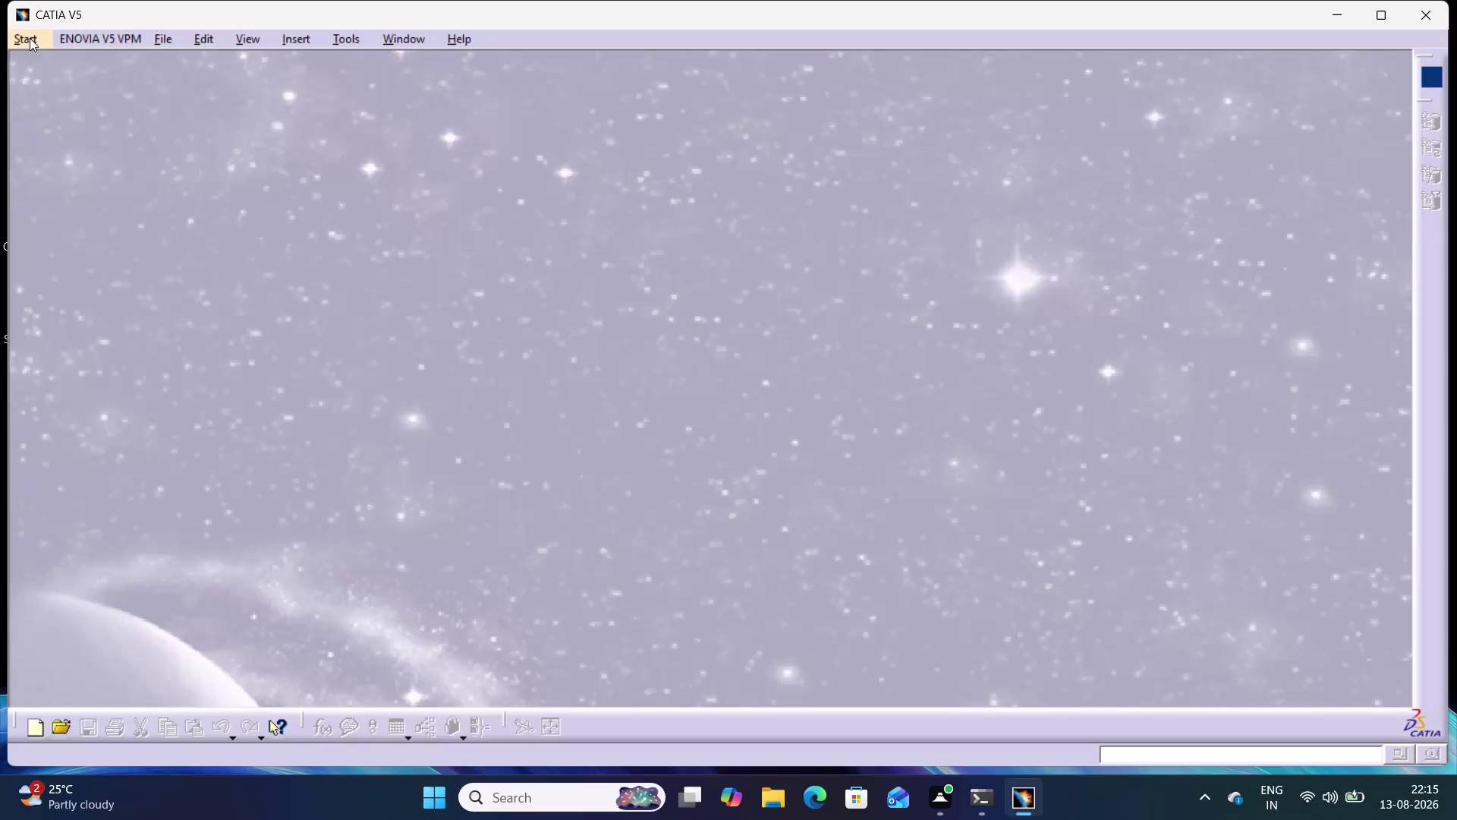
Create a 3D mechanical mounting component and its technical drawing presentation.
Create a new Part1 document in the Part Design workbench from the Start menu.
click(29, 38)
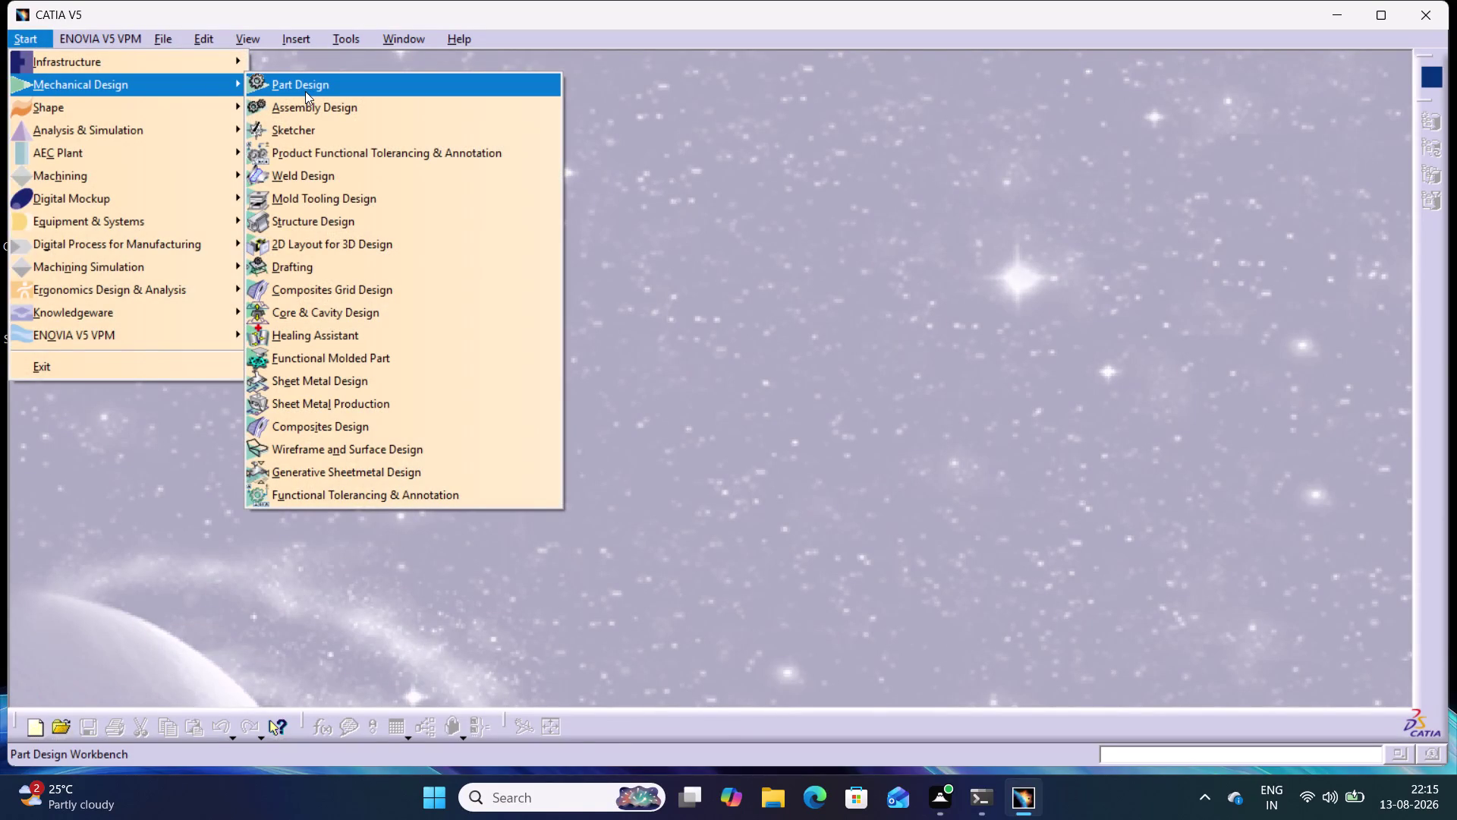
click(305, 91)
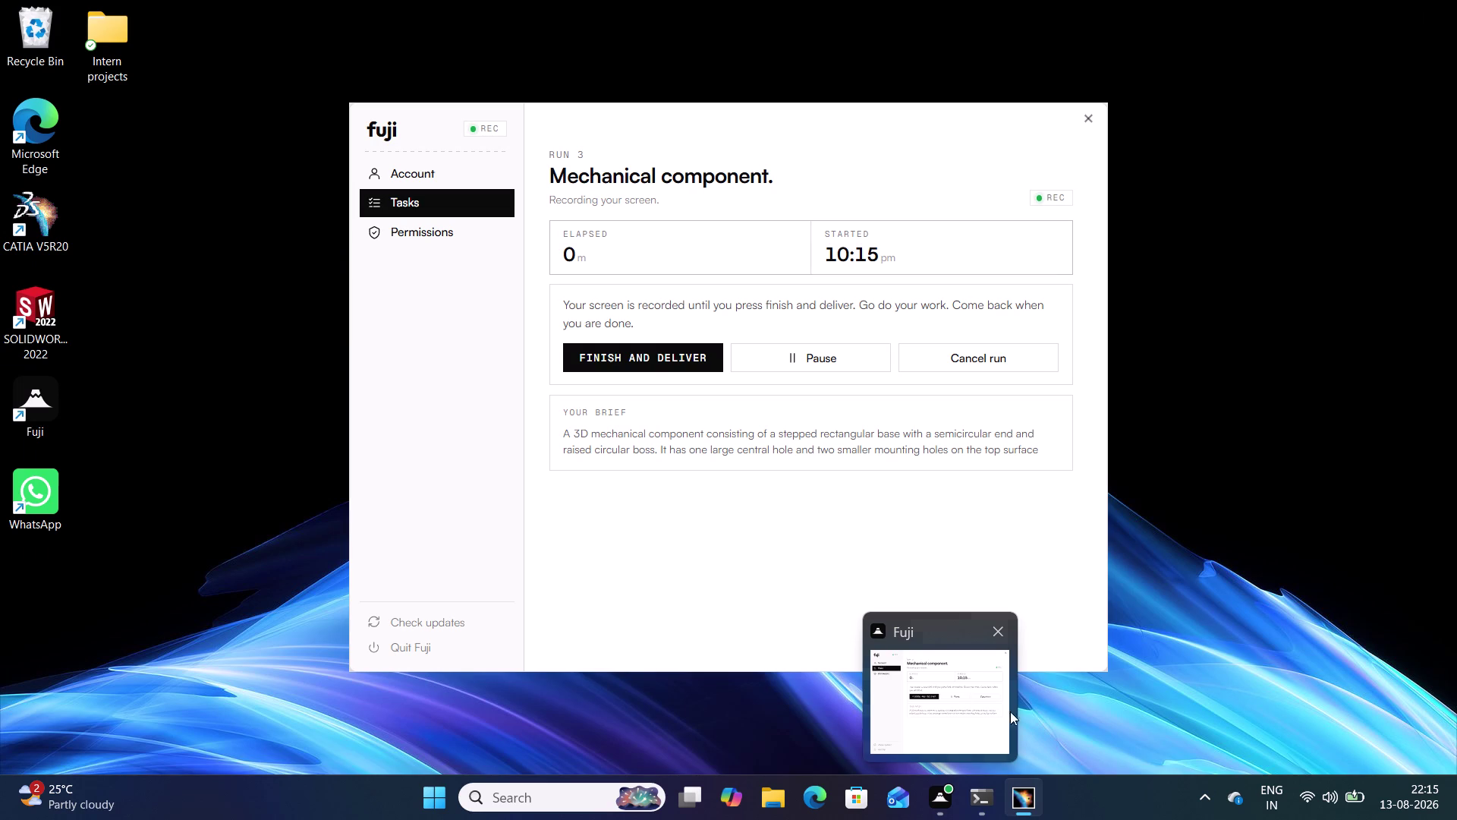
click(1300, 683)
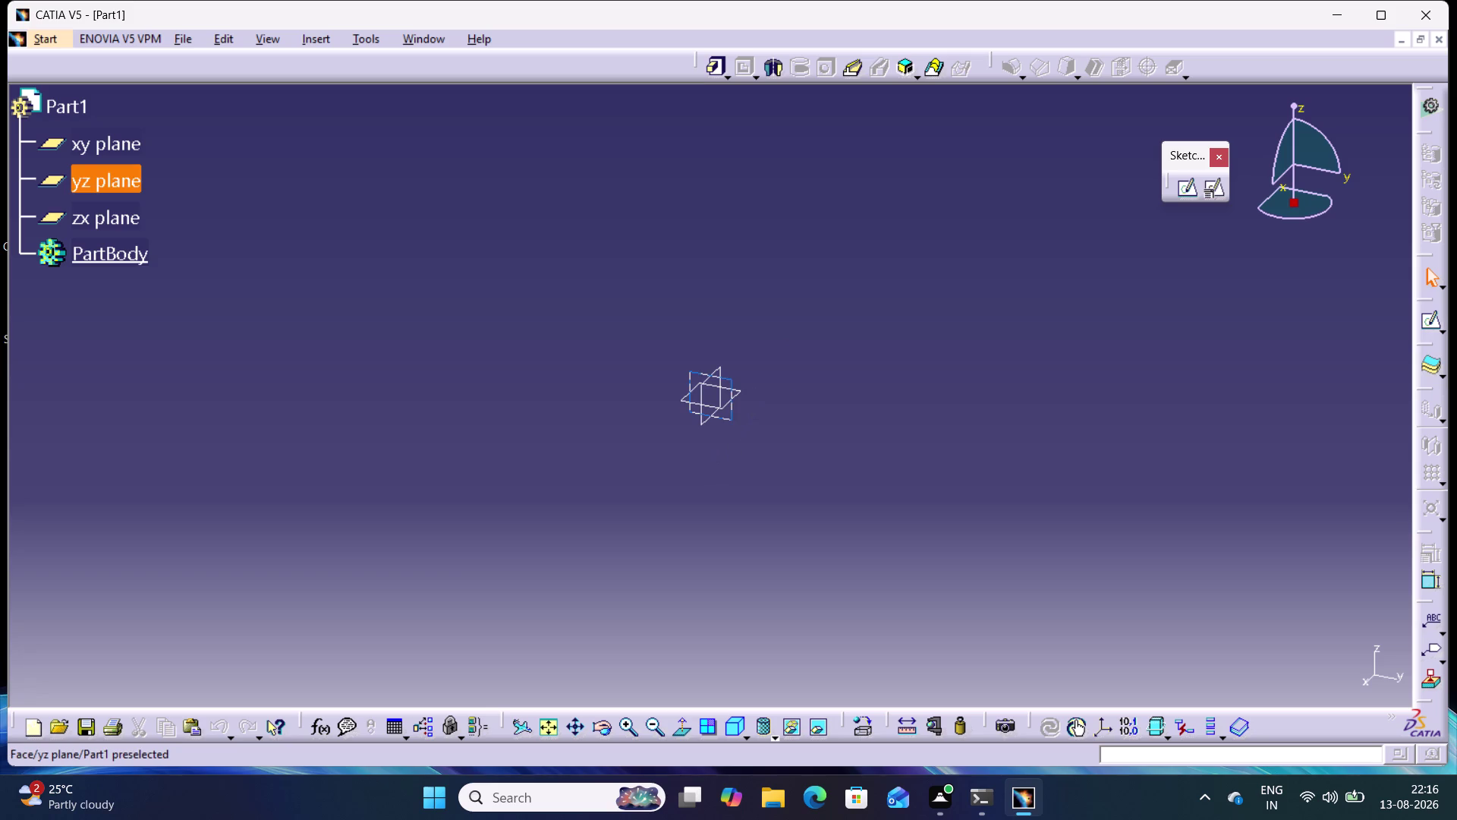
Open a positioned sketch on the xy plane with Swap ticked.
click(741, 393)
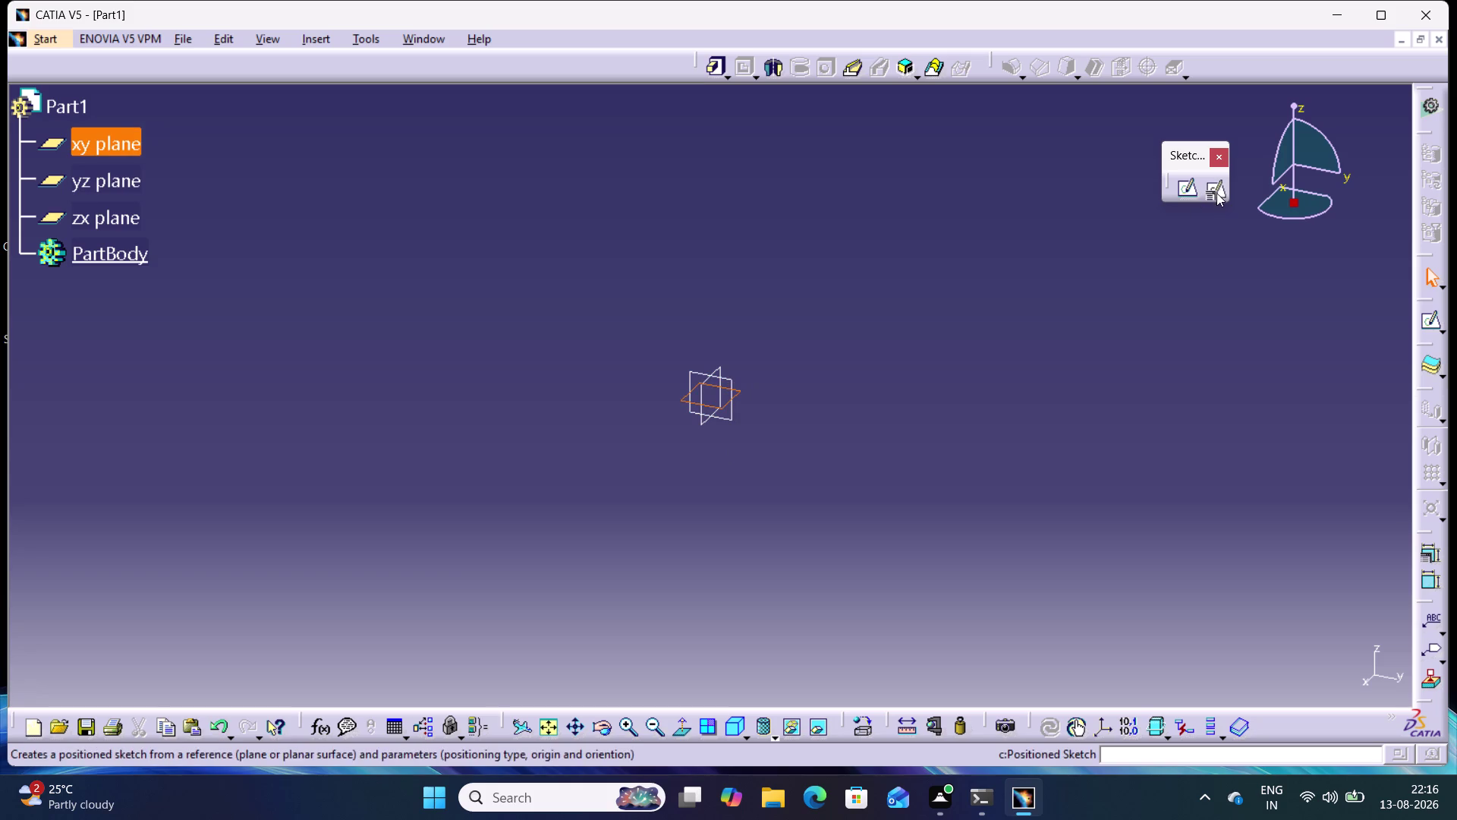
click(1217, 191)
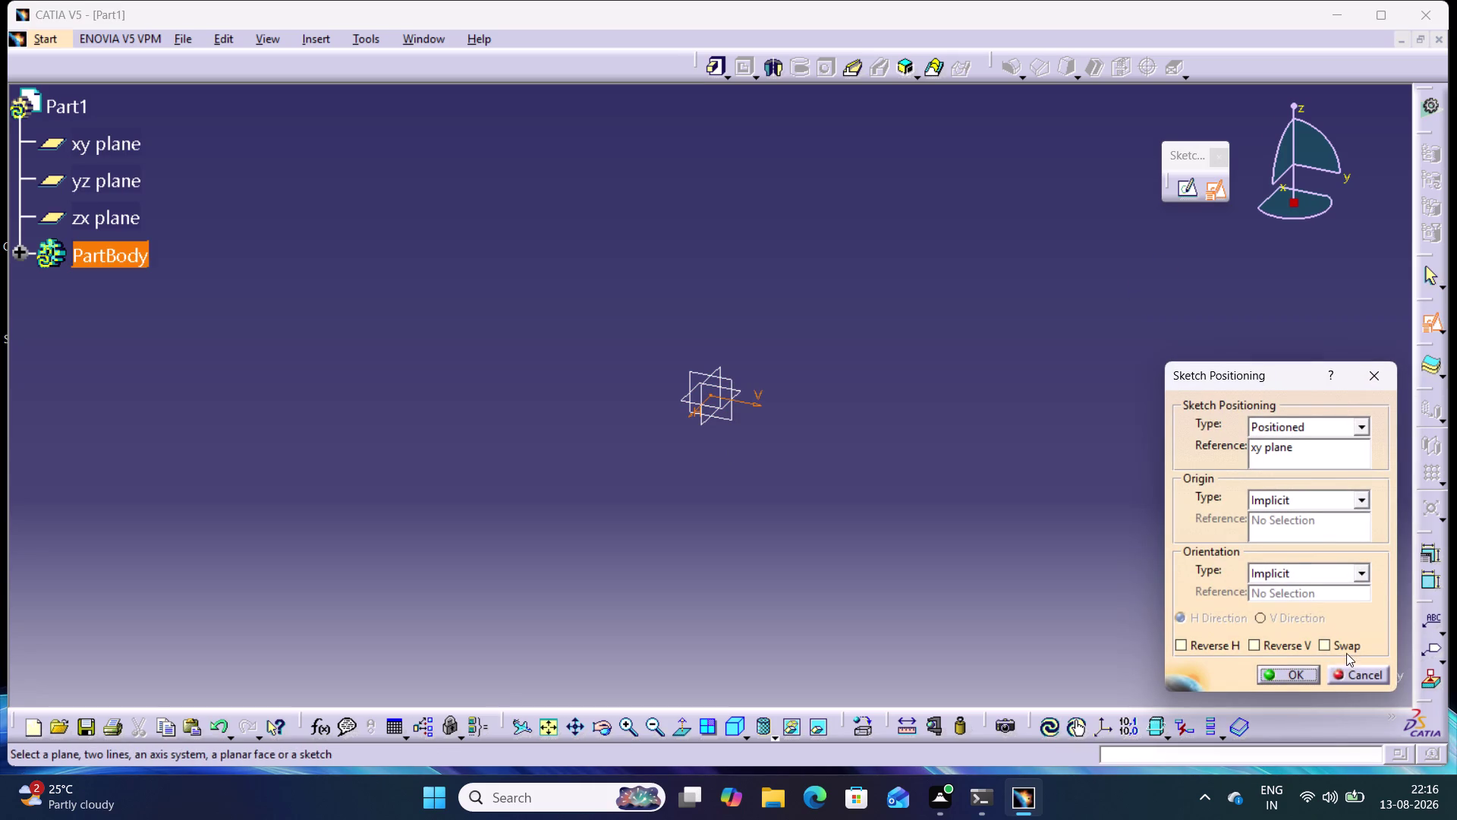
click(1342, 647)
click(1260, 641)
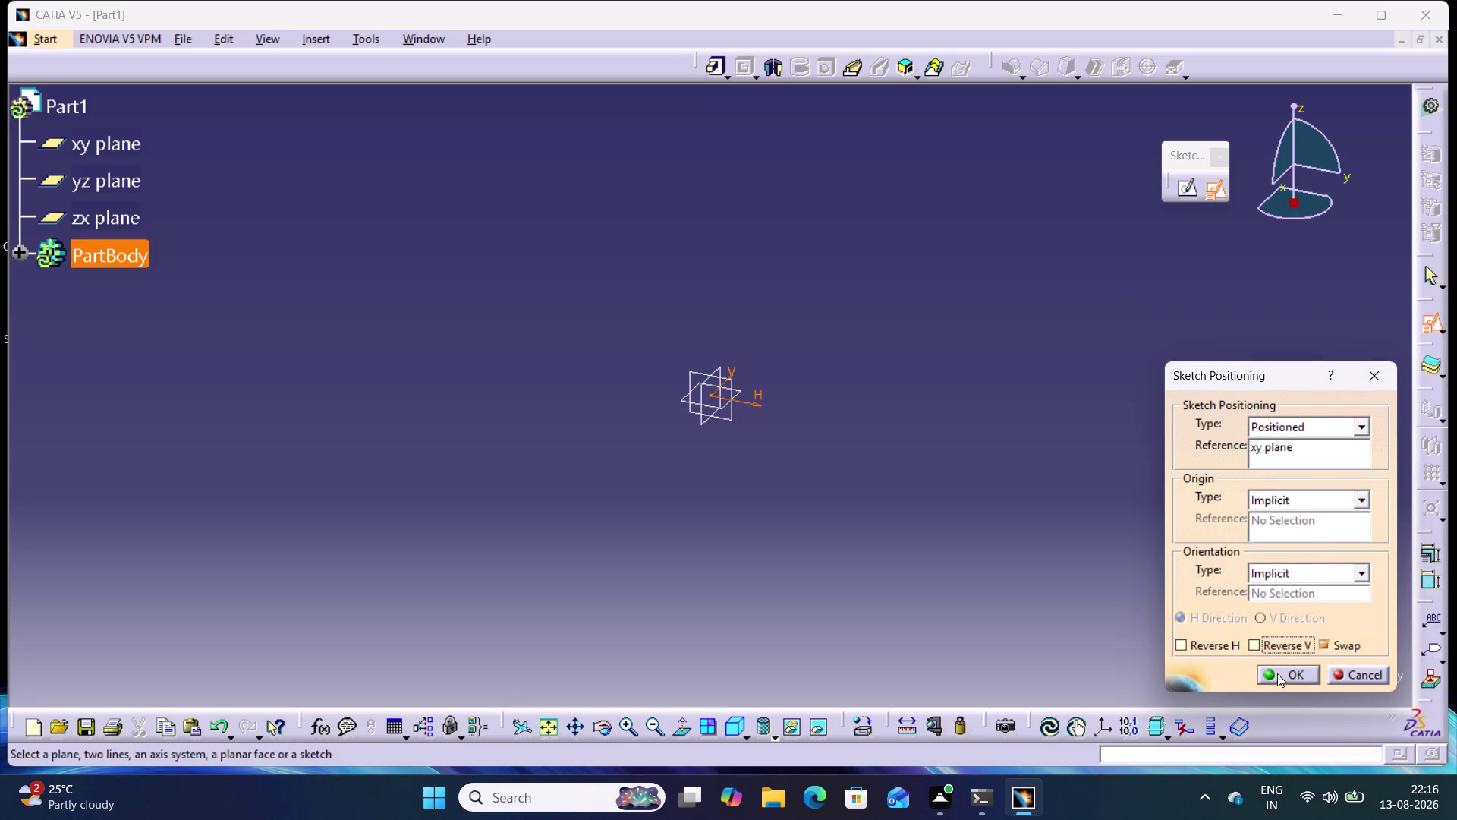
click(1278, 674)
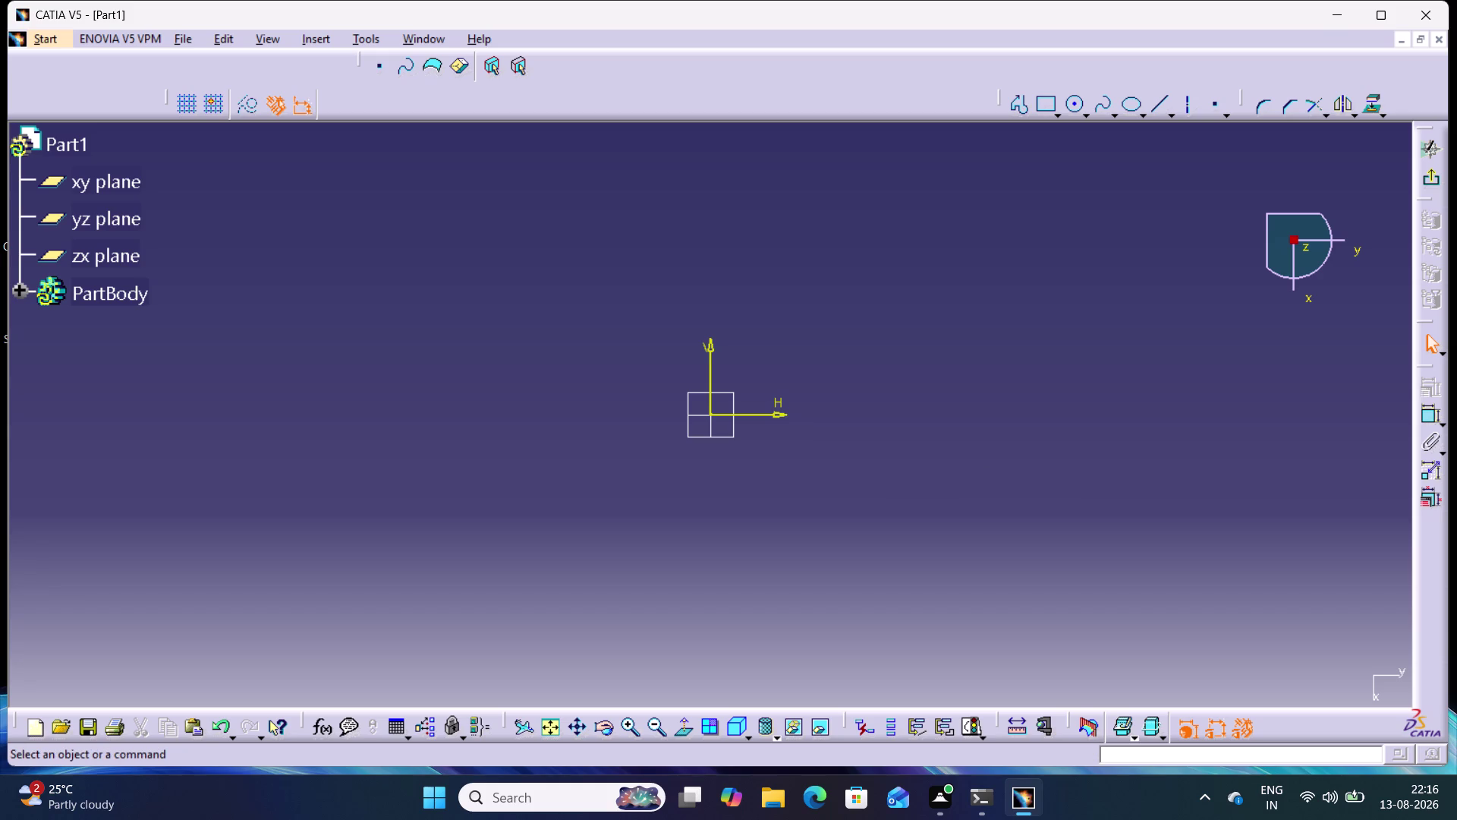
Draw a centered rectangle about 126 by 53 mm around the sketch origin.
click(1047, 102)
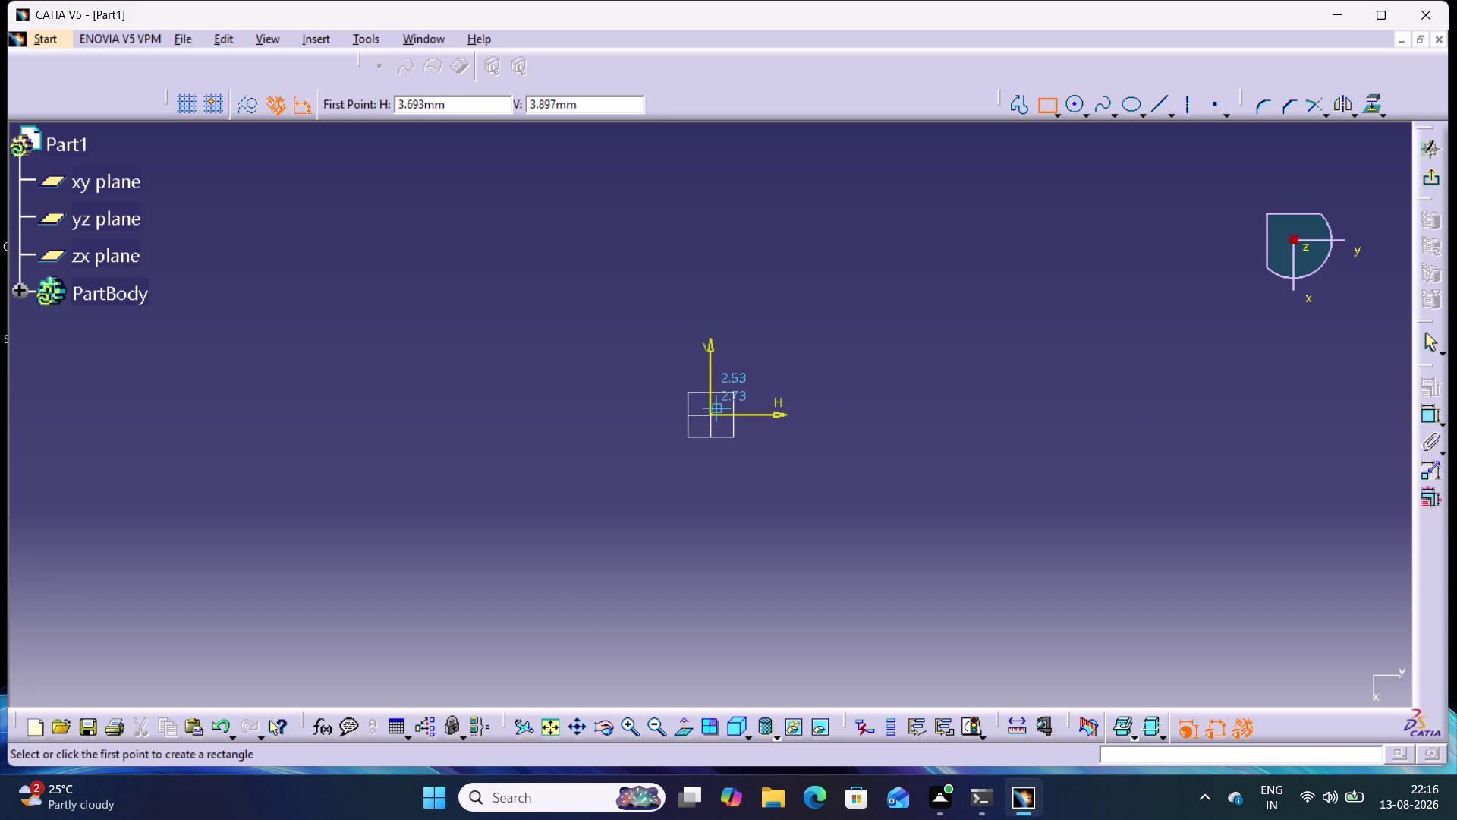
click(1059, 108)
click(1073, 319)
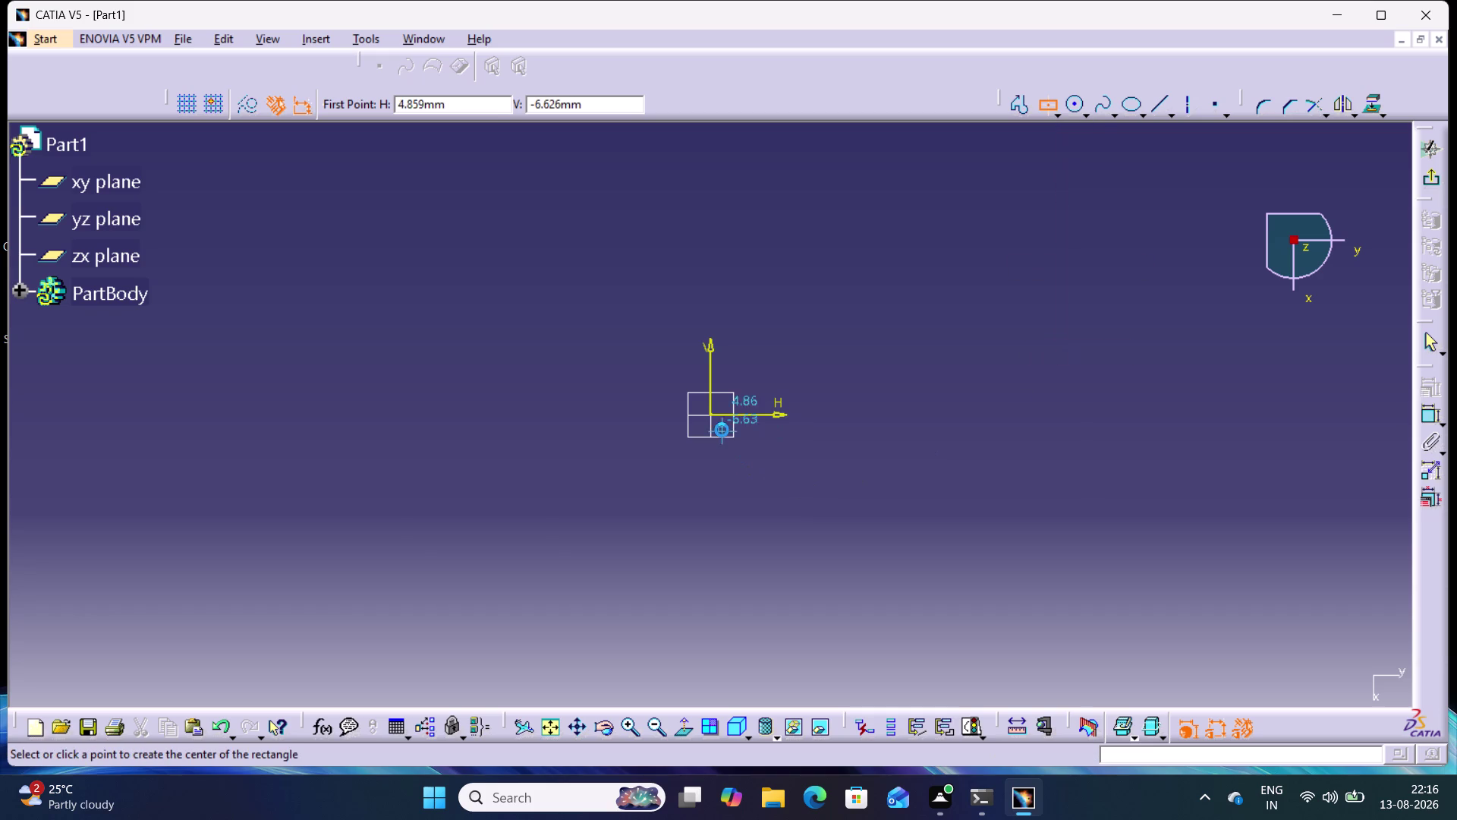
click(712, 413)
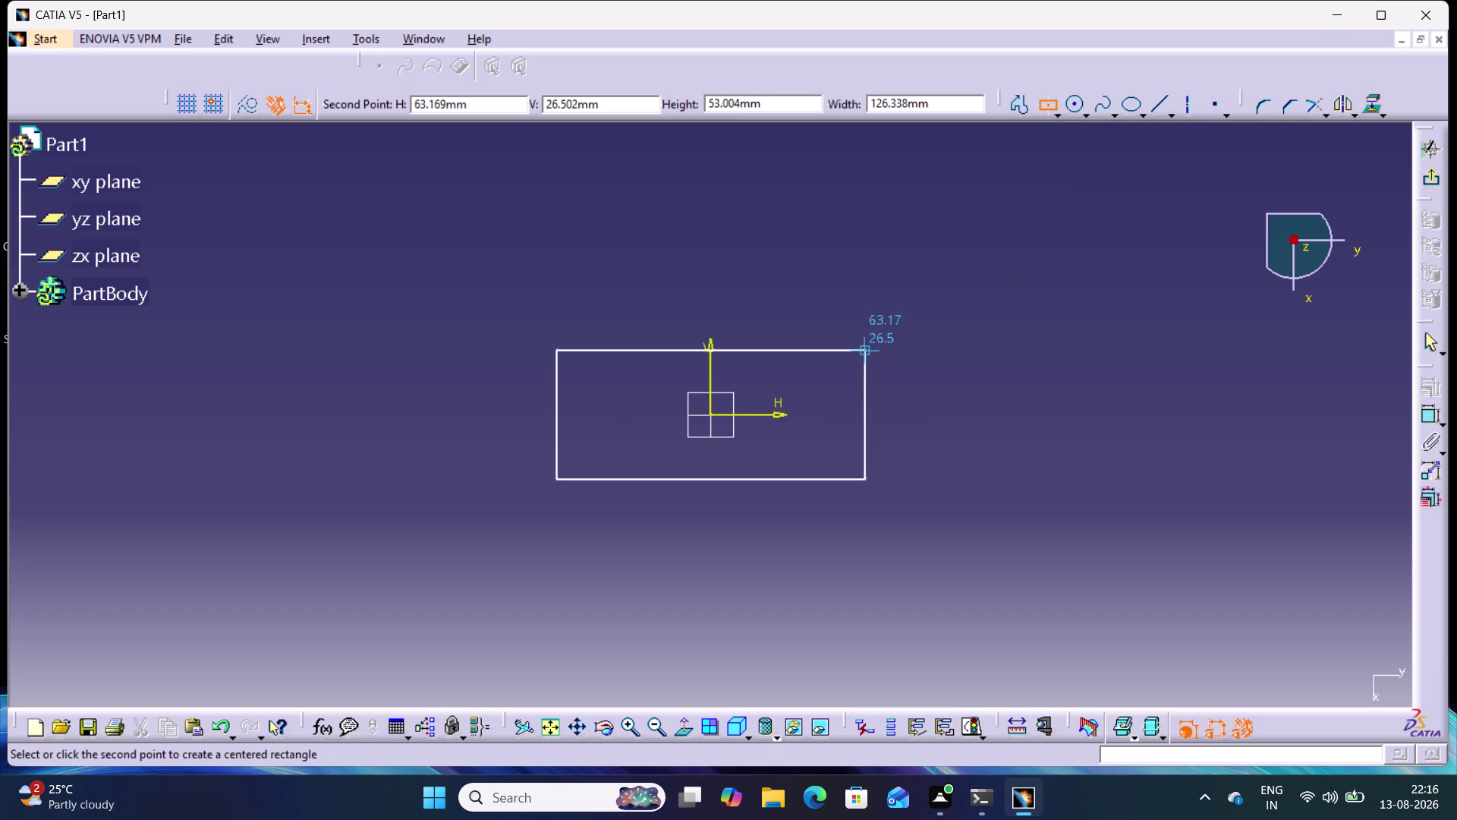
click(865, 343)
Turn the rectangle's left edge into a construction line.
click(1262, 364)
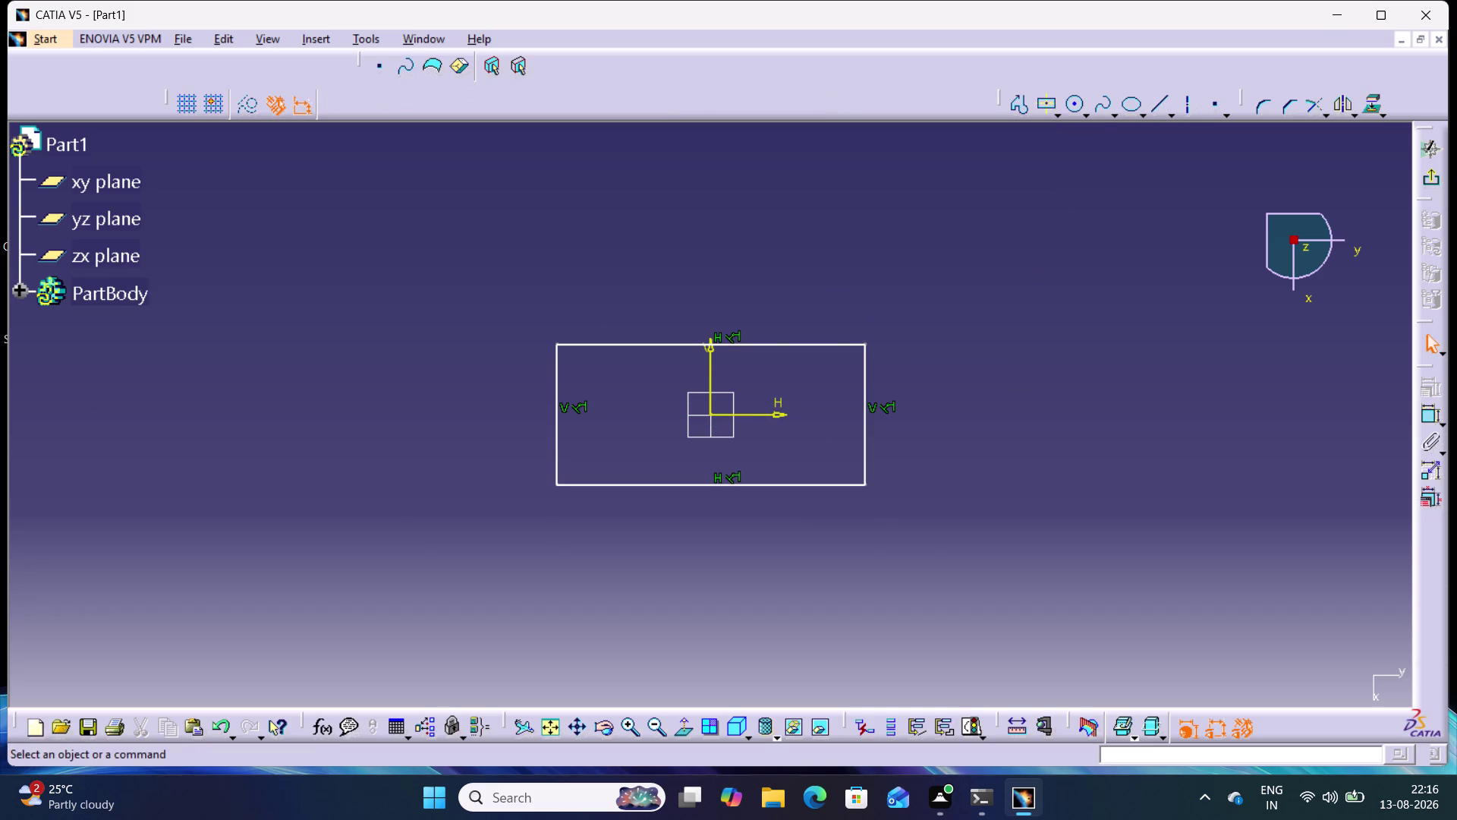
click(558, 372)
click(253, 108)
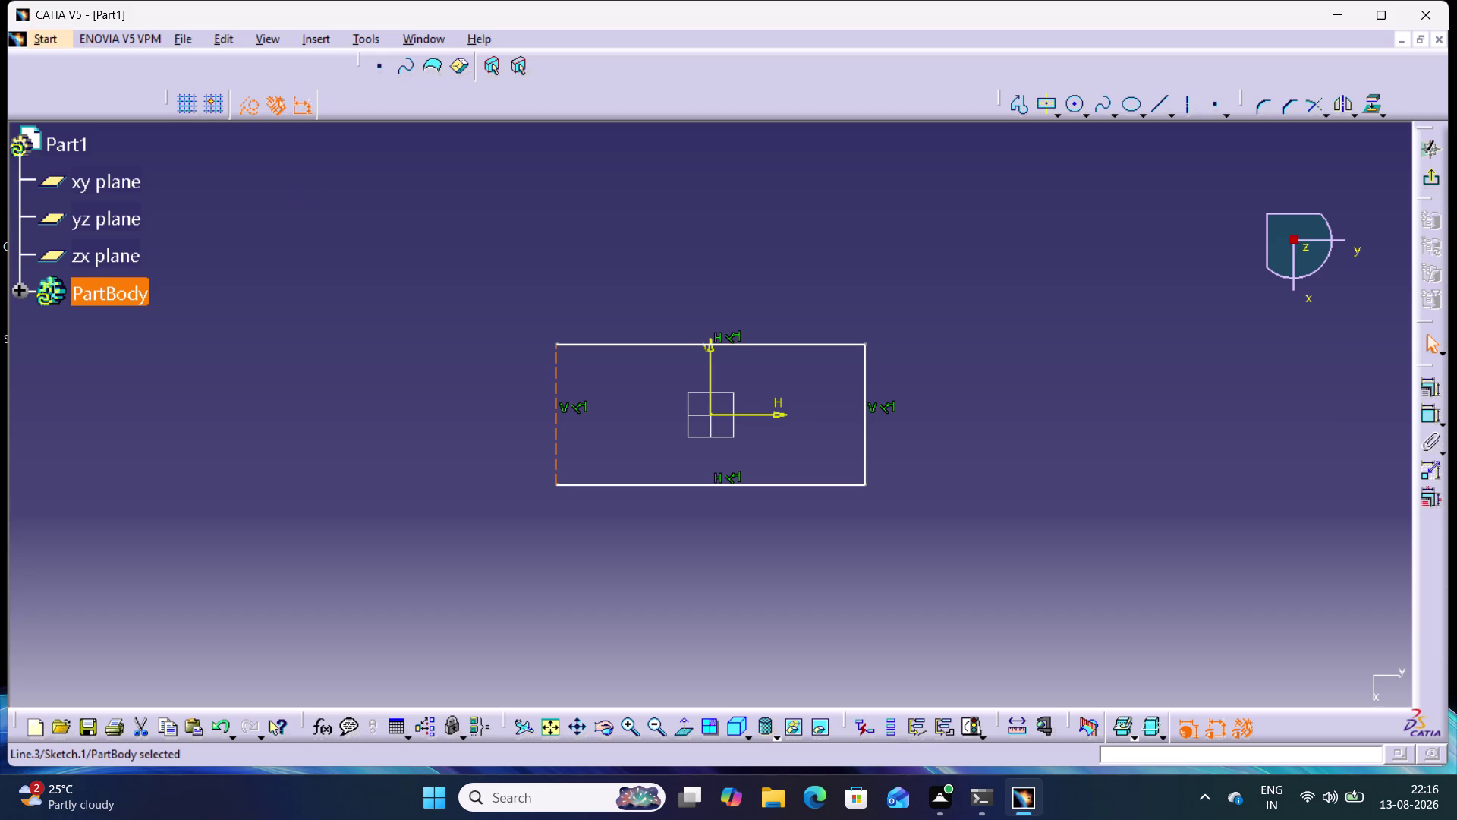
click(299, 196)
click(257, 107)
click(764, 285)
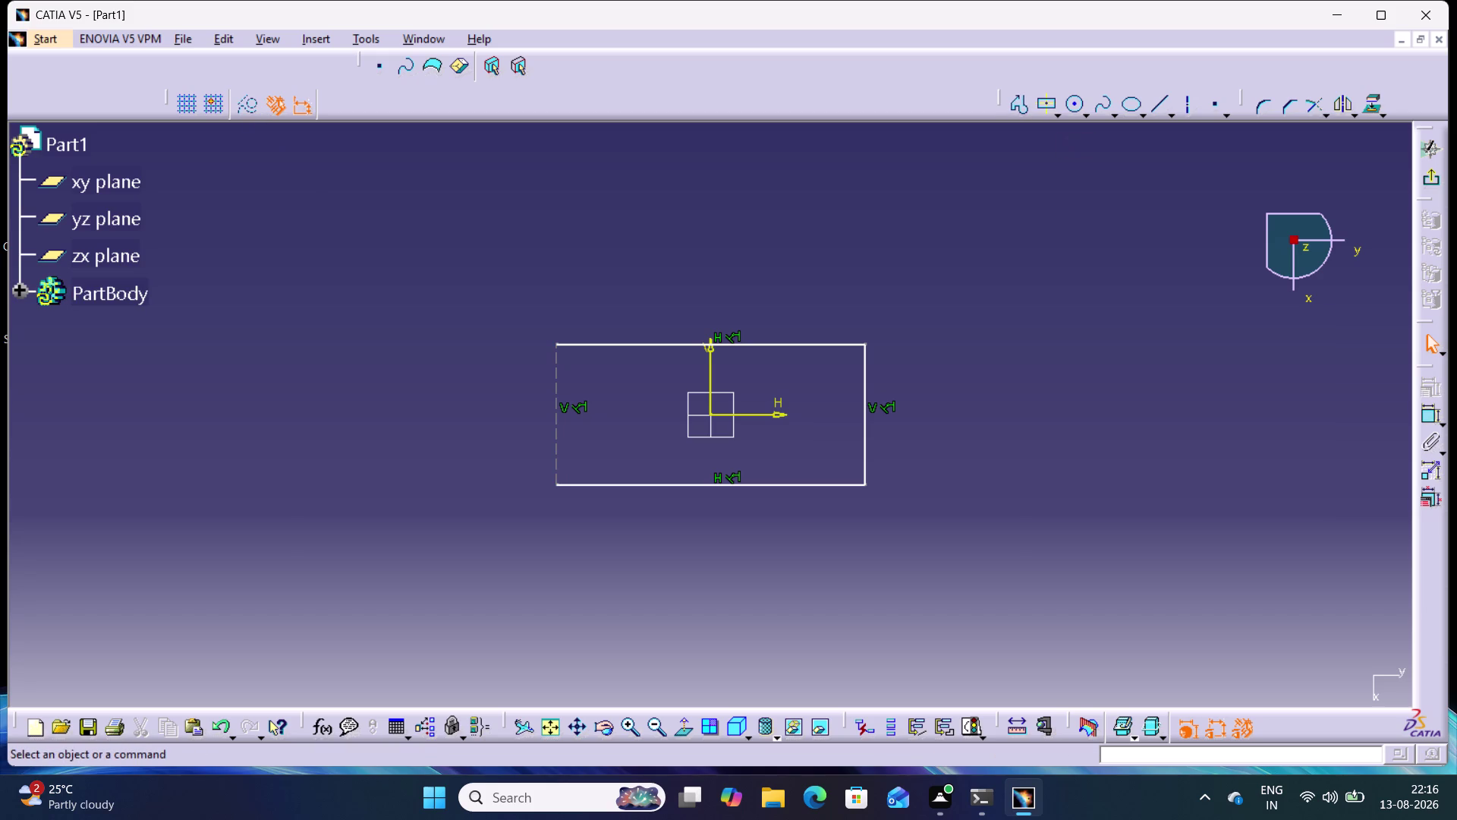
click(1089, 111)
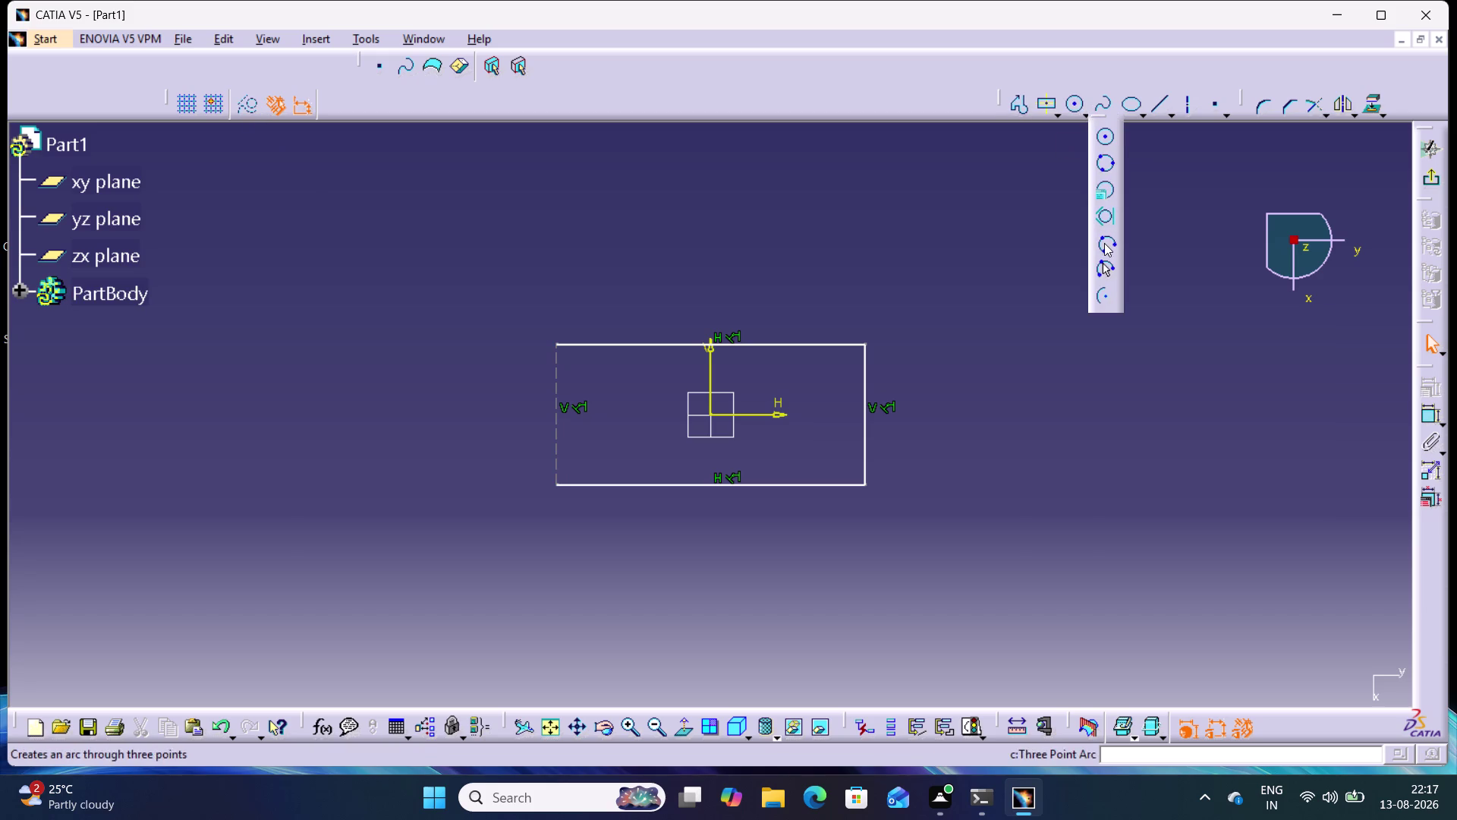
Draw a three-point arc from the bottom-left corner, through a left point, to the top-left corner.
double_click(1104, 243)
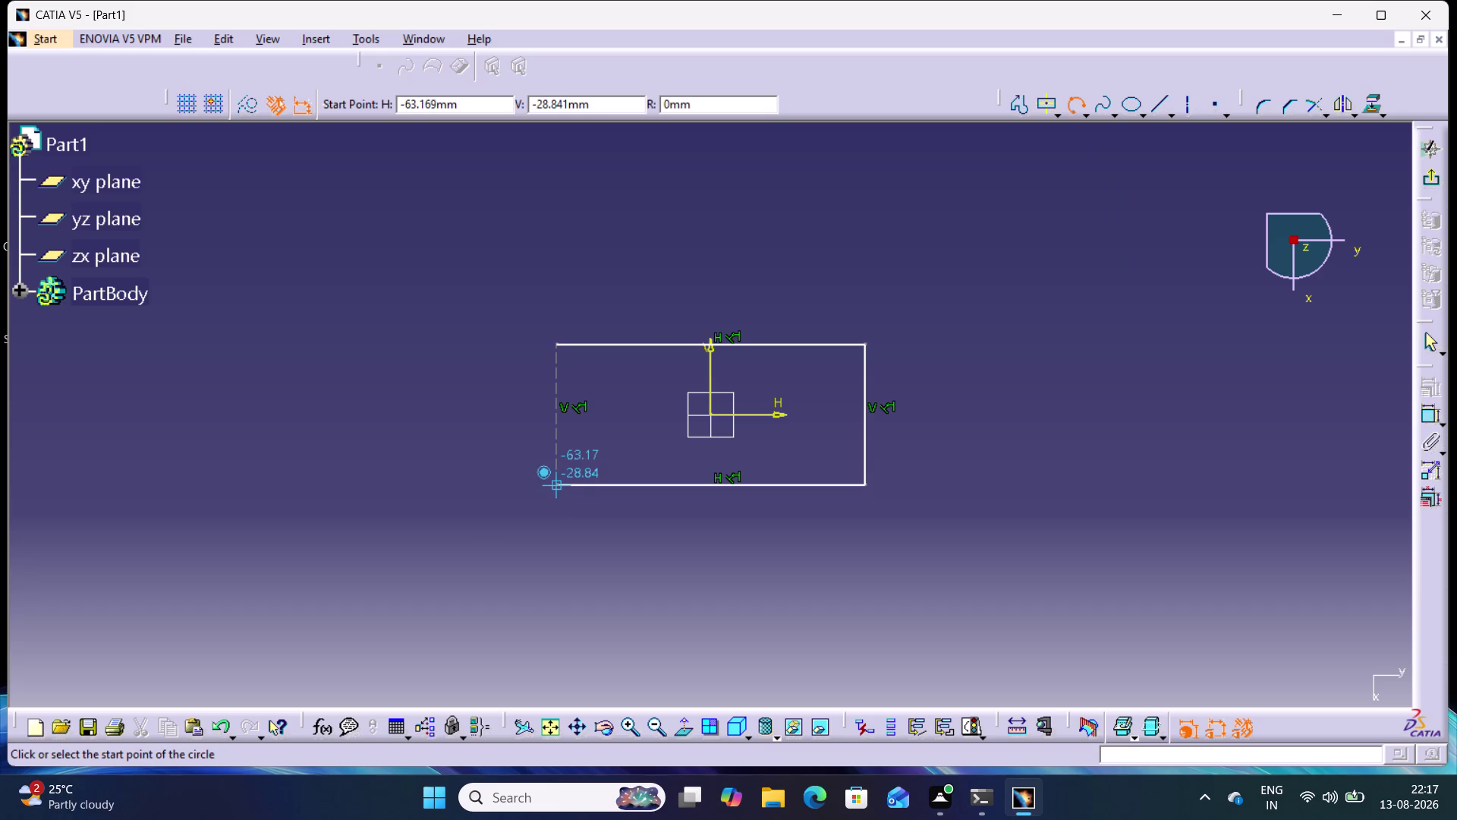
click(558, 484)
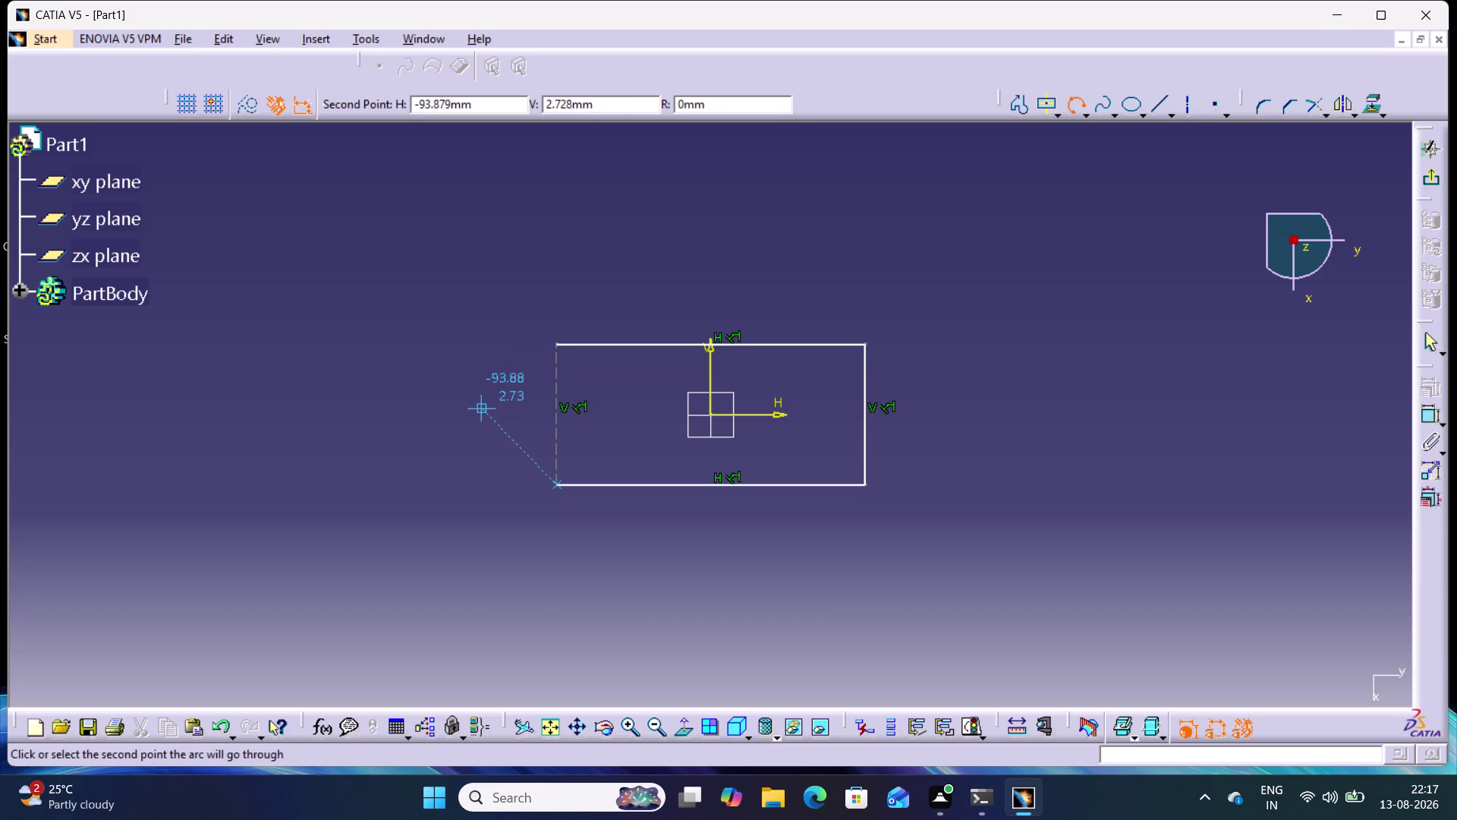
click(481, 413)
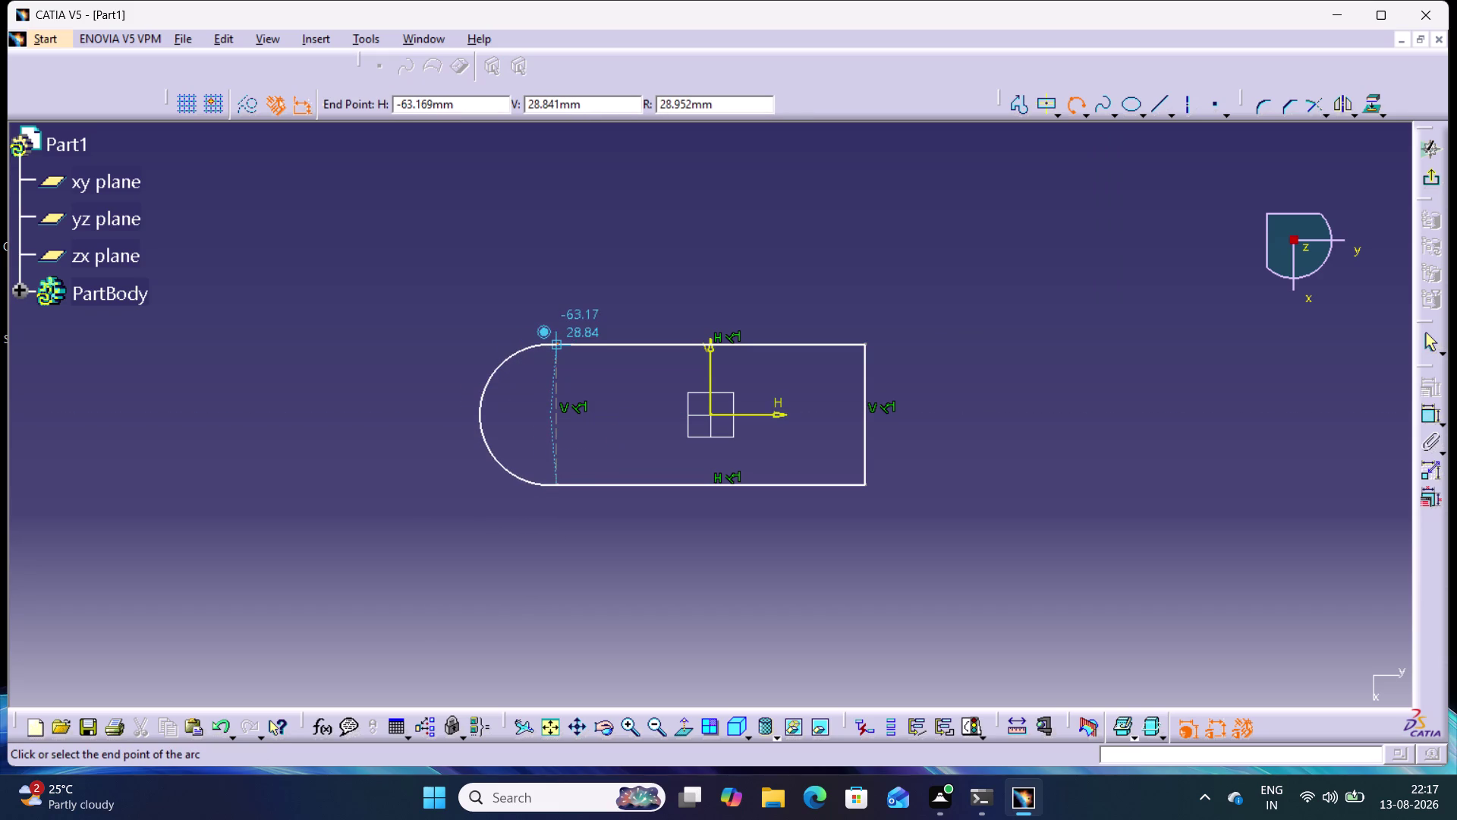
click(558, 346)
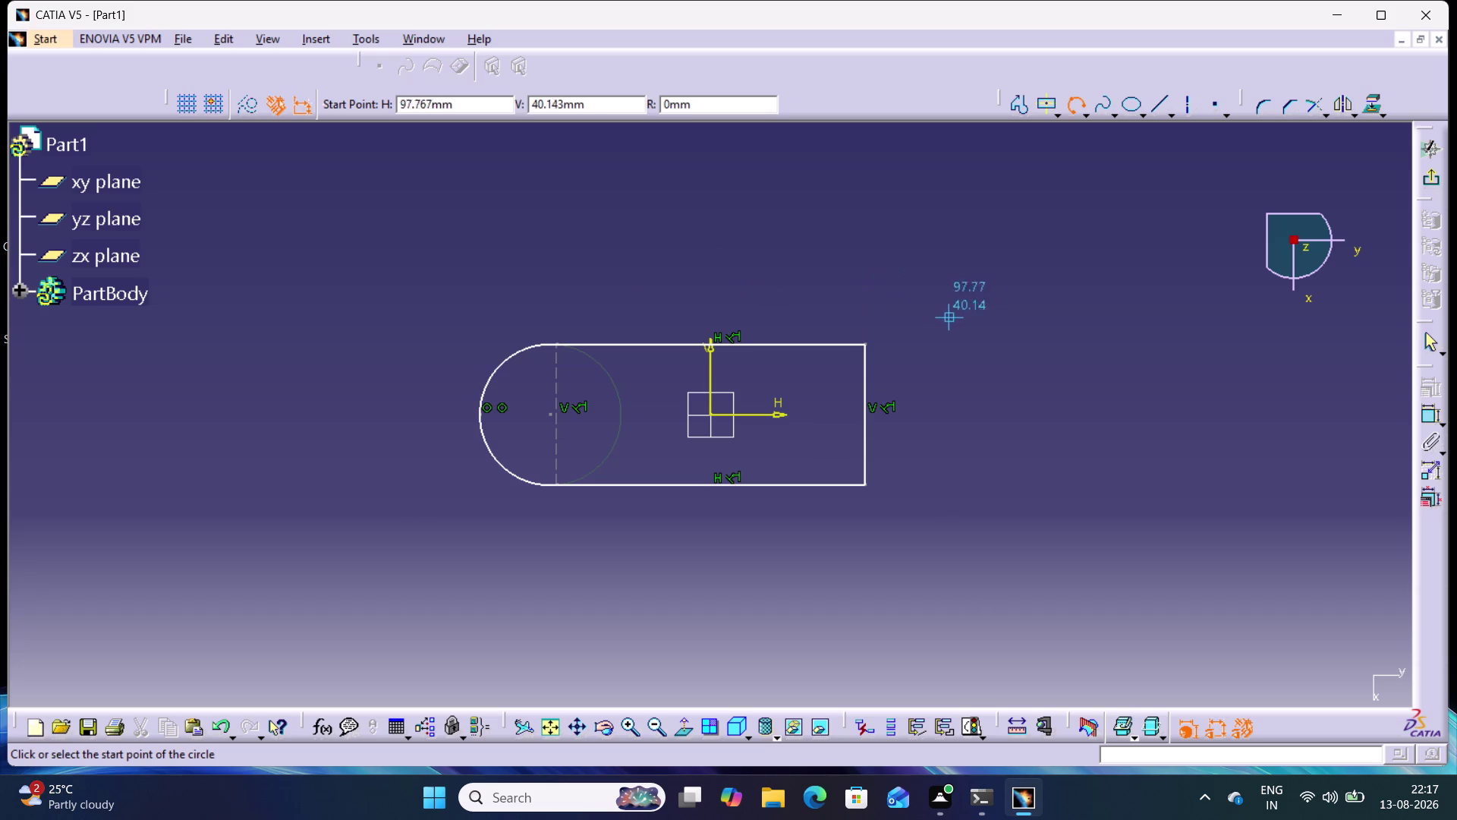
click(1429, 339)
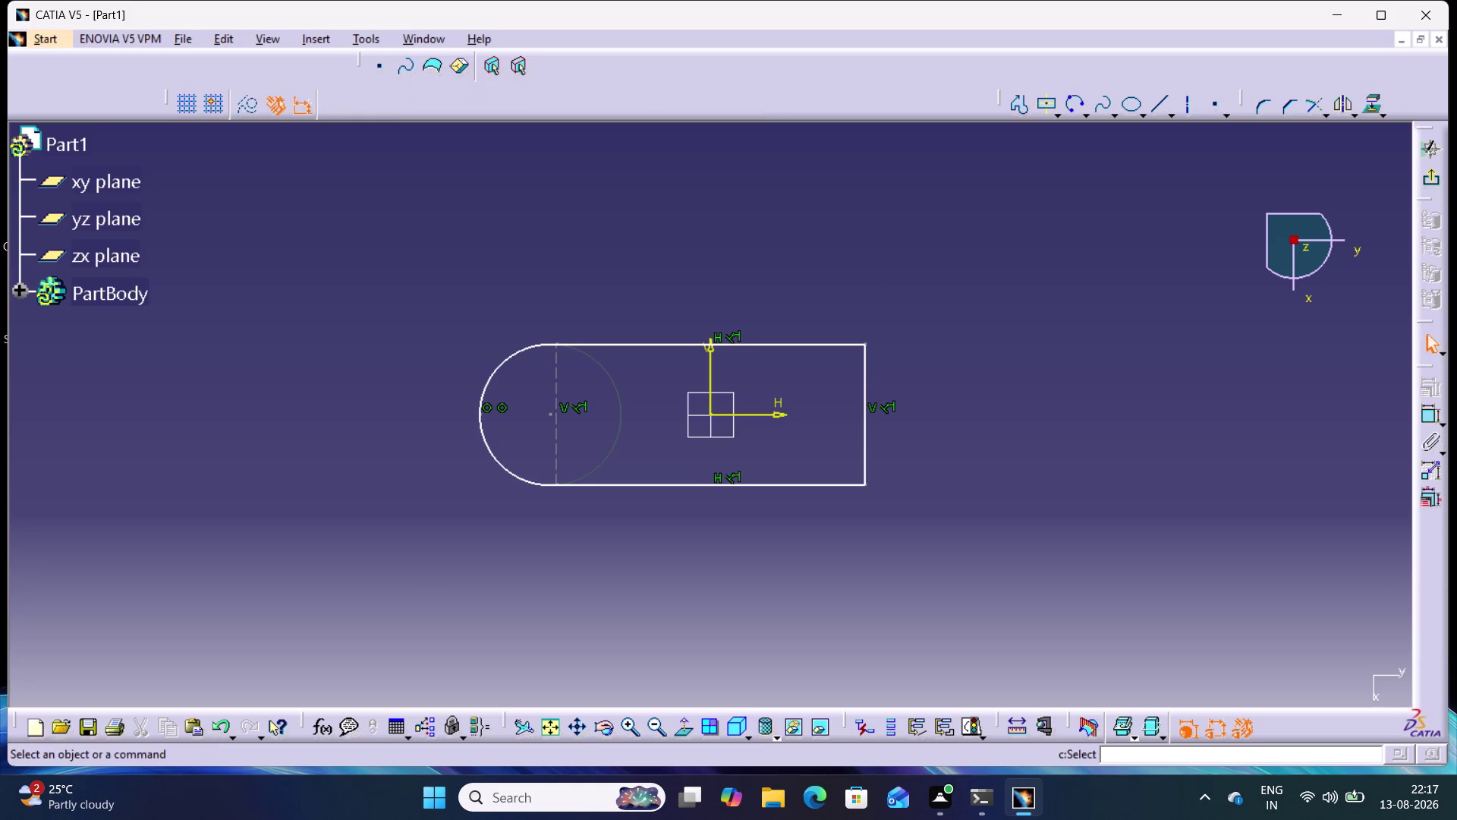
click(935, 252)
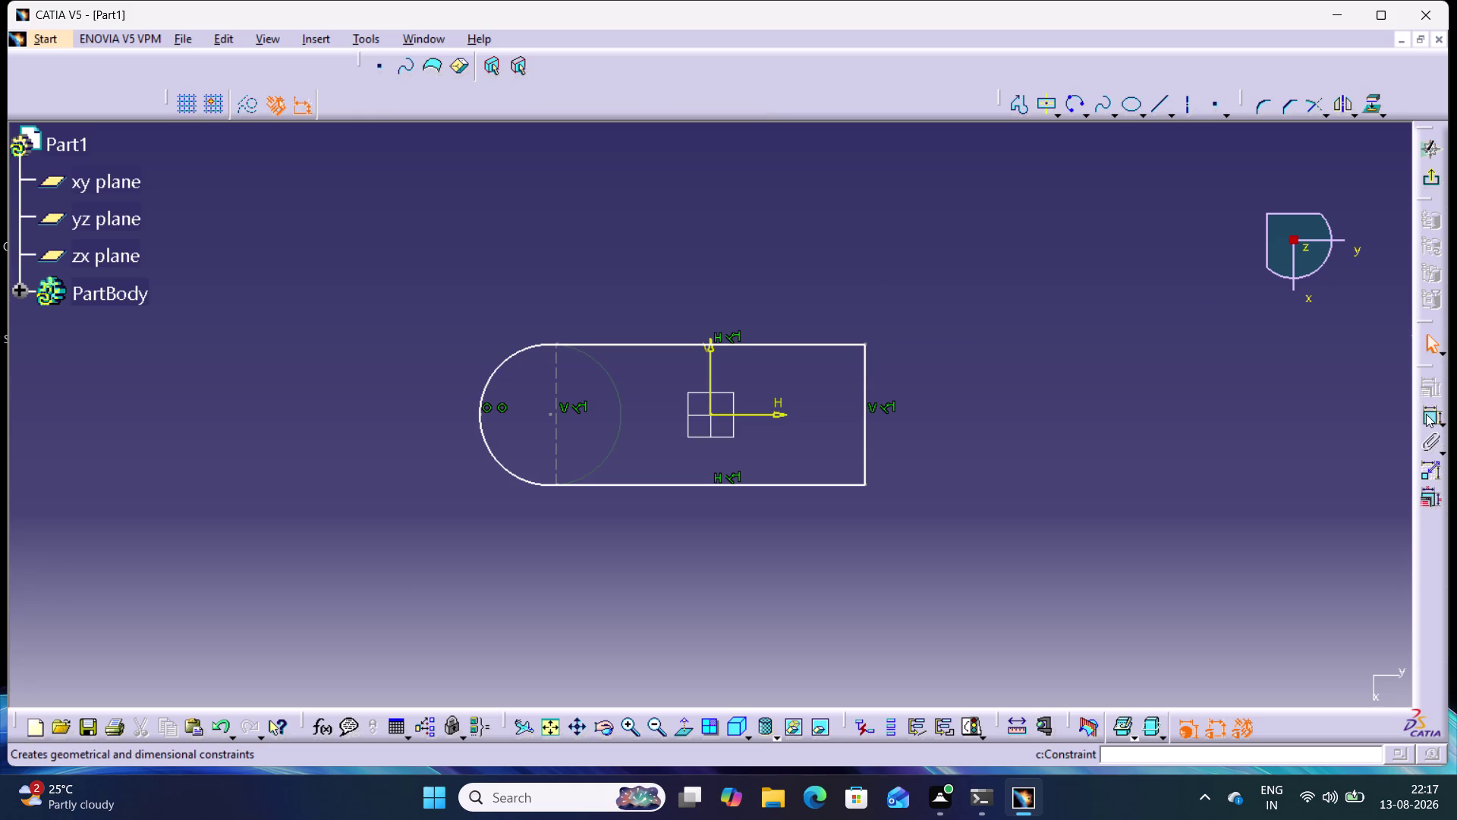
Make the arc tangent to both the top and bottom edges.
double_click(1427, 414)
drag(571, 296, 530, 374)
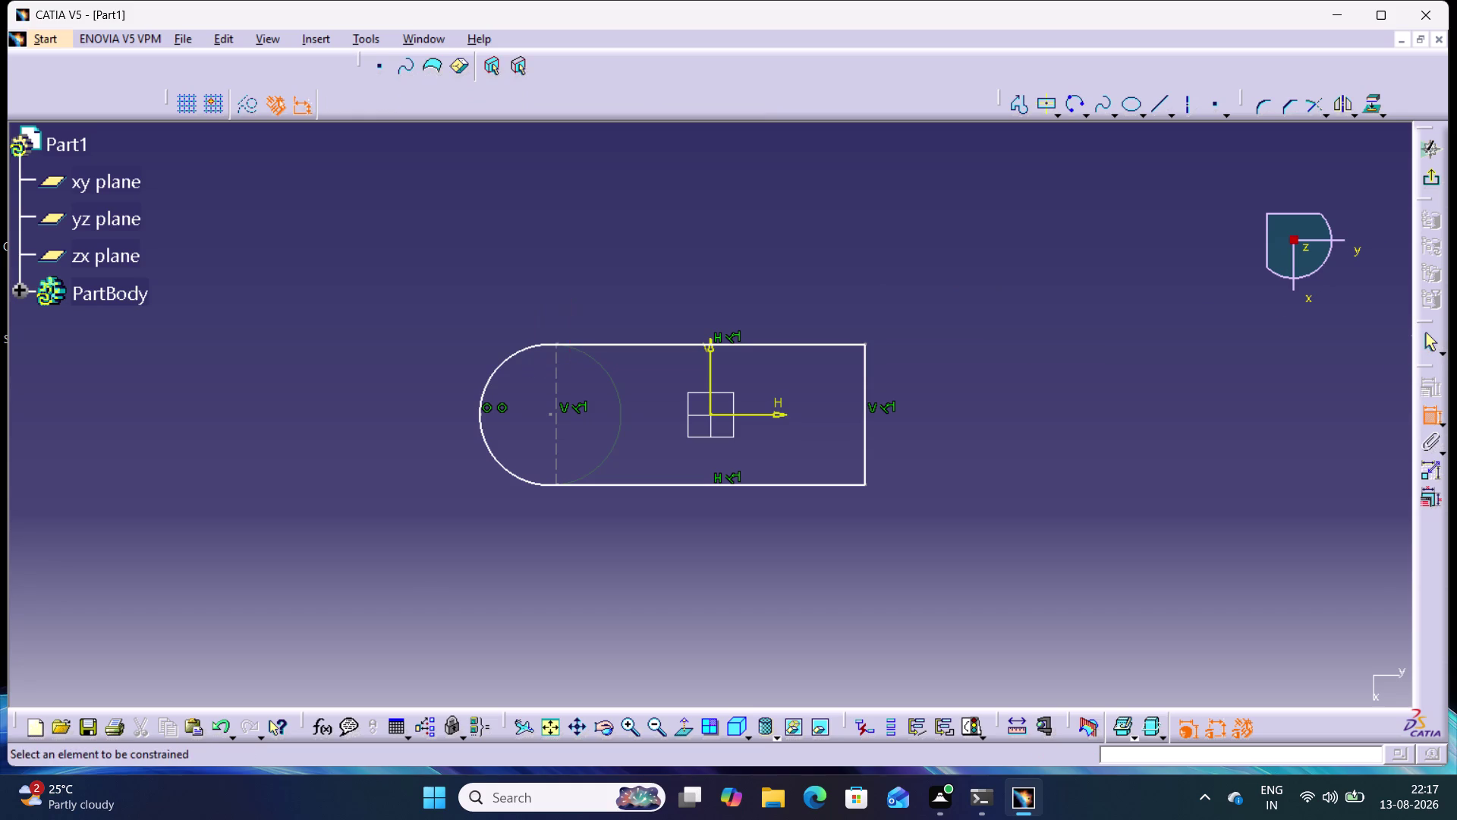
click(574, 348)
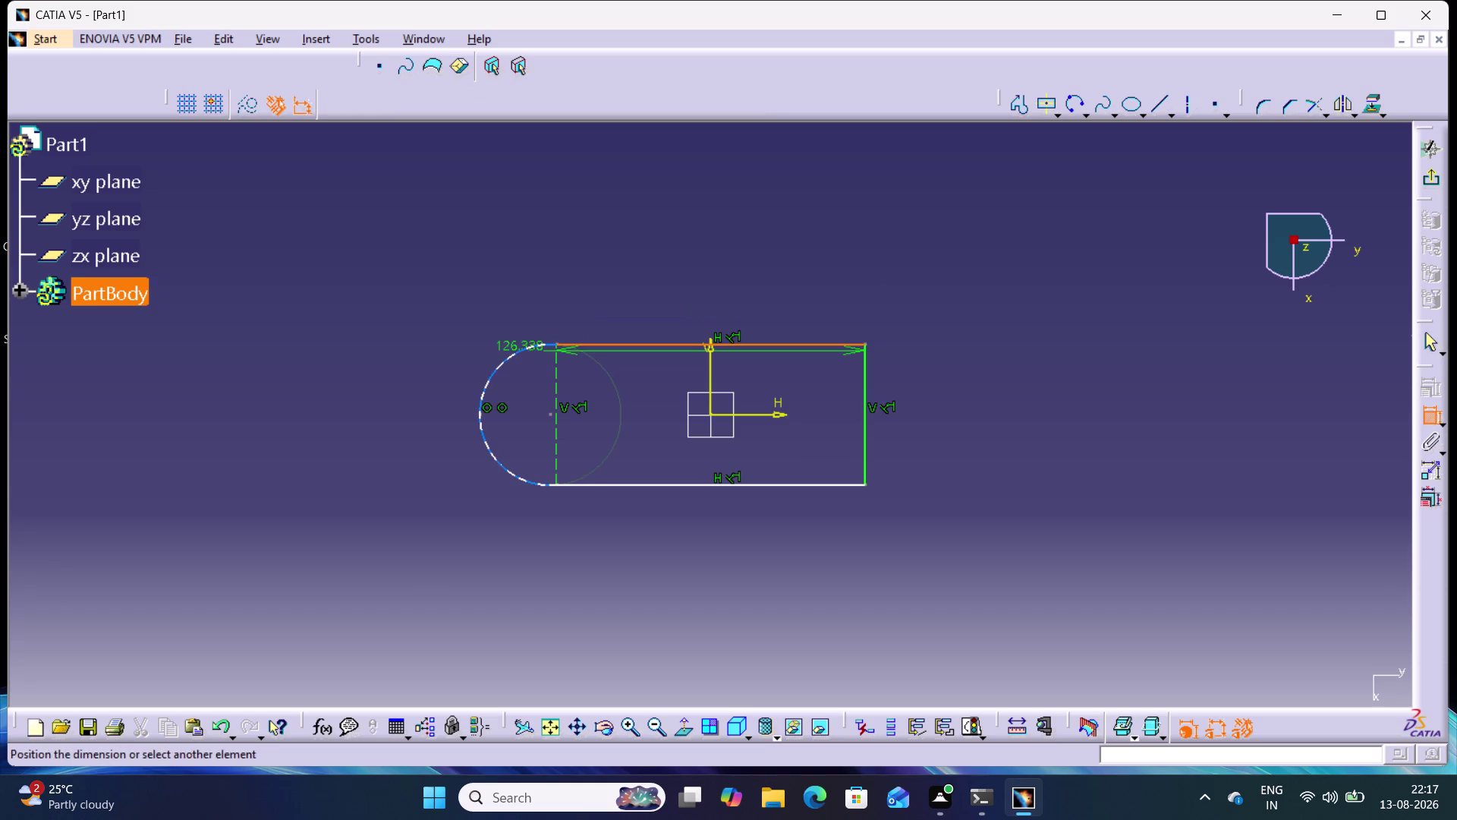
click(524, 350)
right_click(556, 255)
click(610, 337)
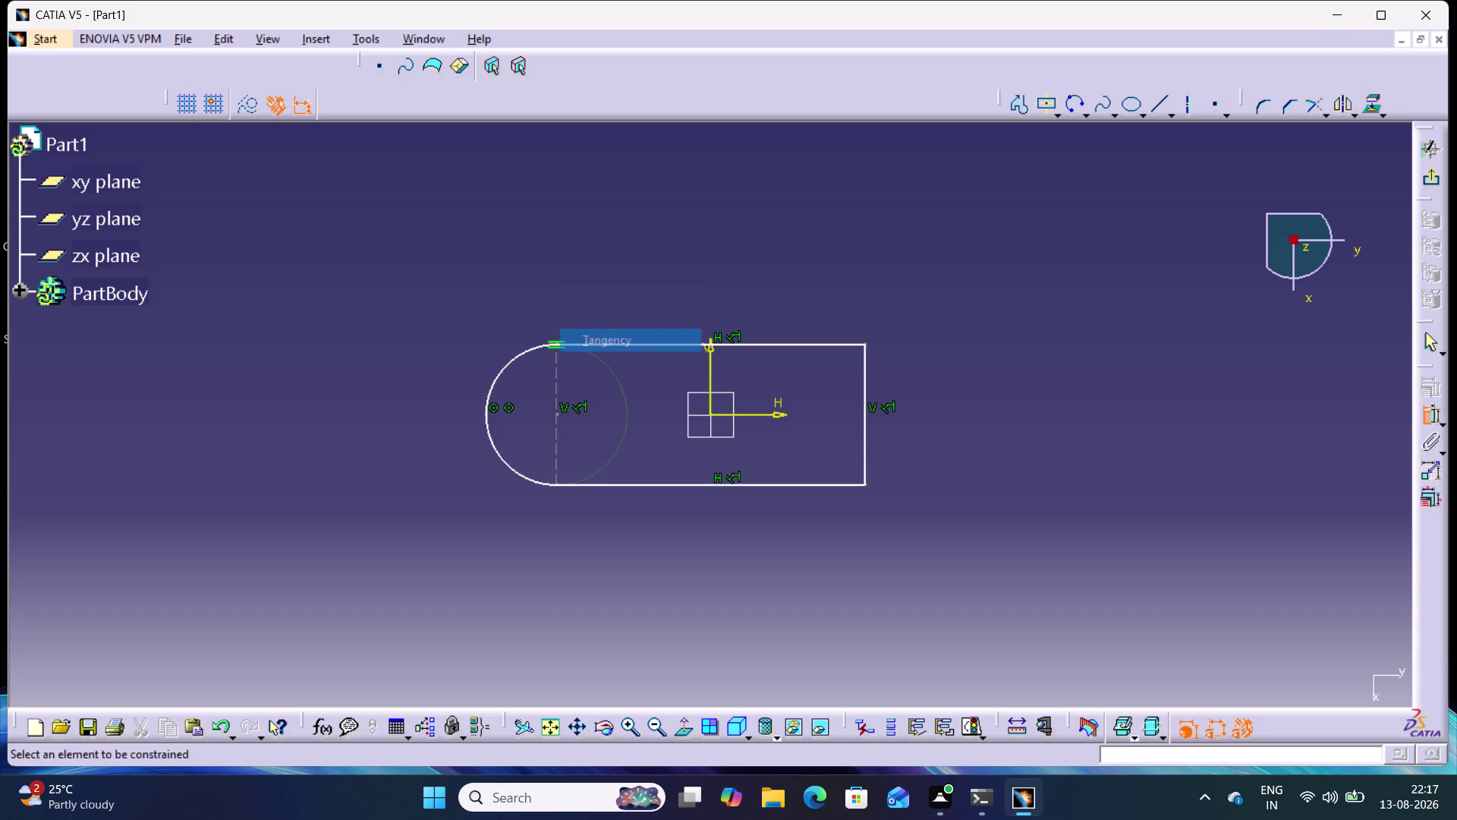
click(579, 482)
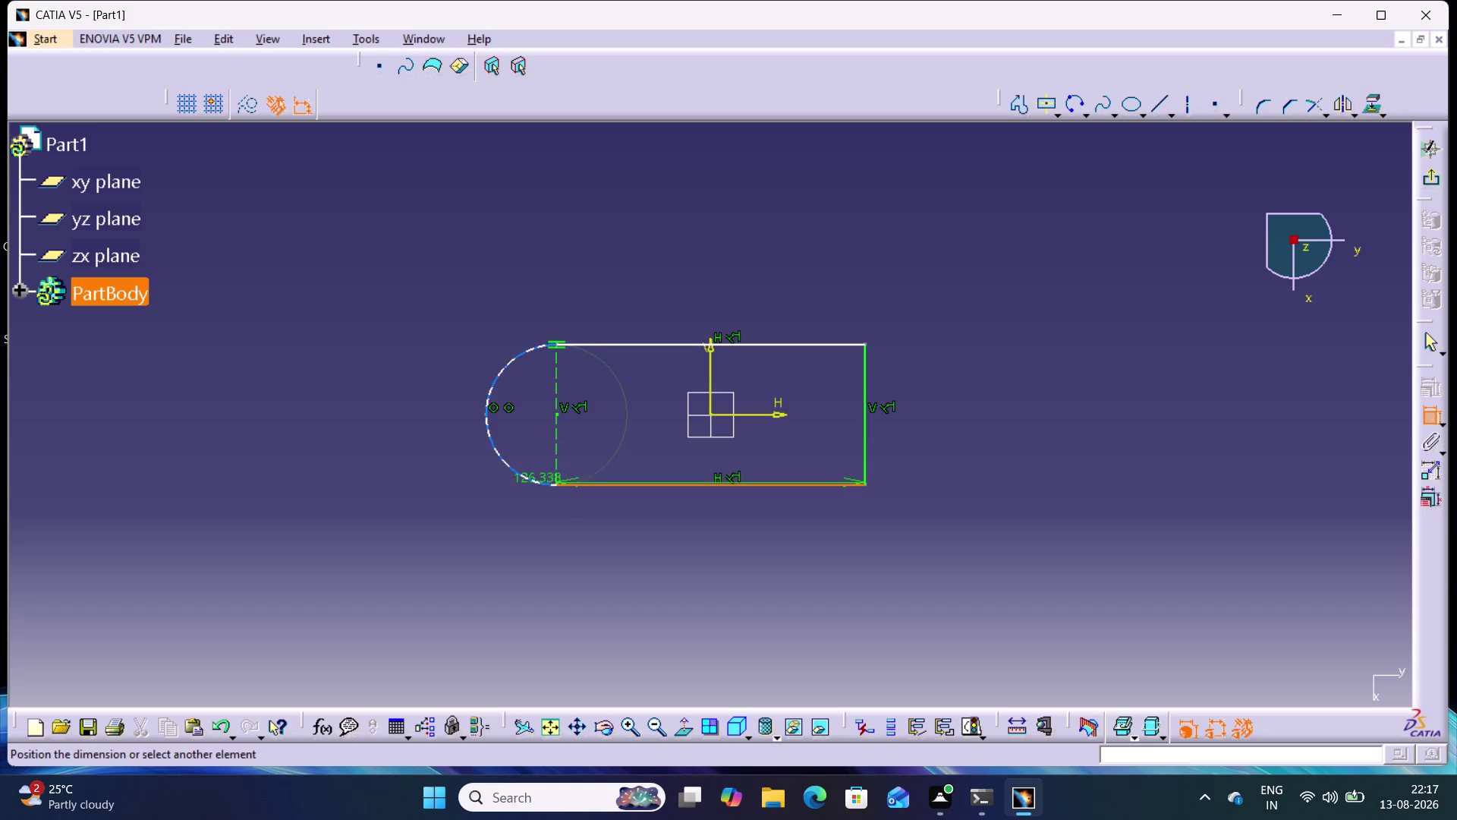
click(536, 480)
right_click(391, 514)
click(460, 595)
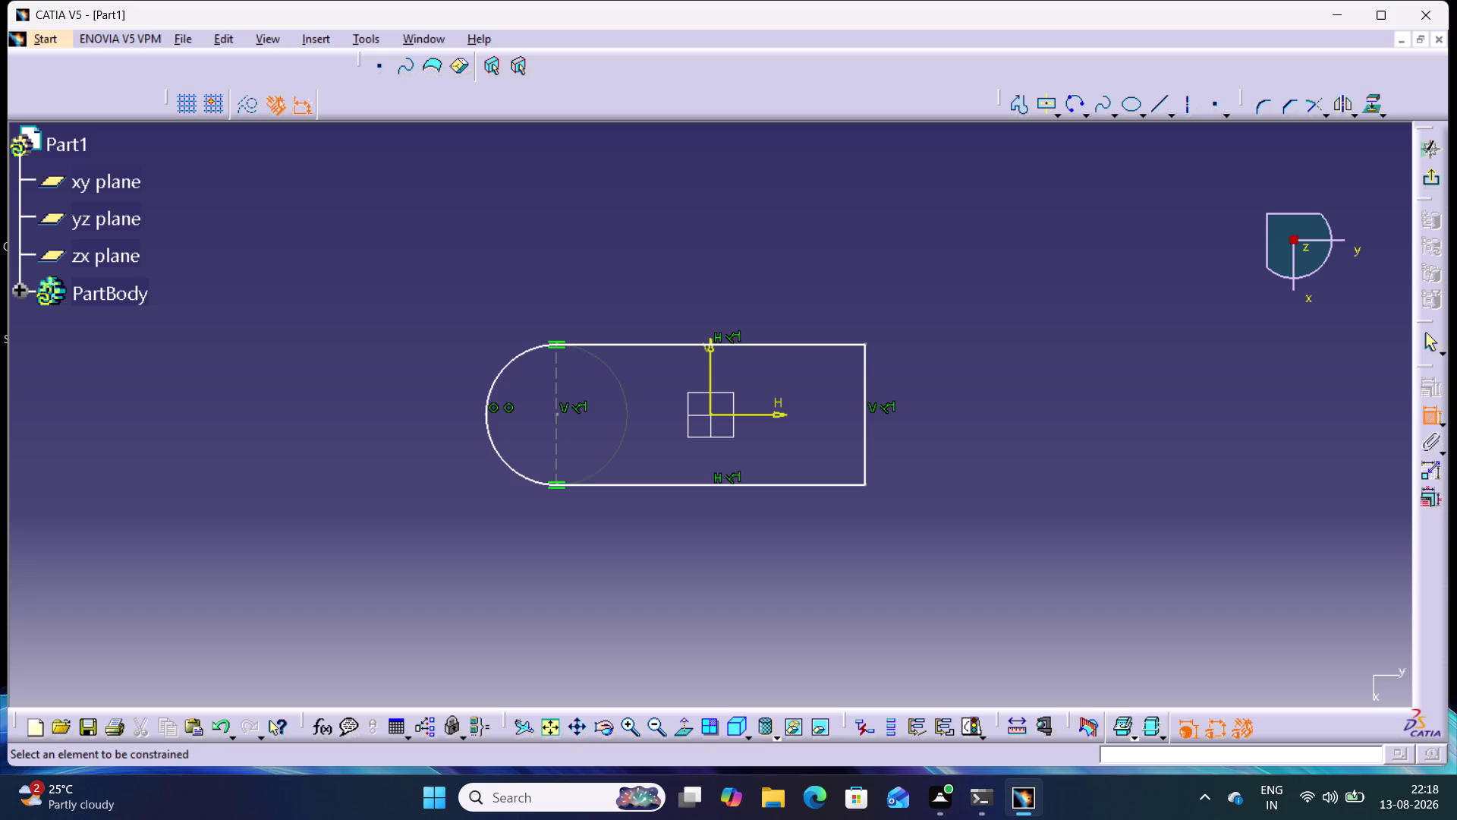
Add a height dimension beside the profile, entering 60, and dimension the arc radius.
click(866, 418)
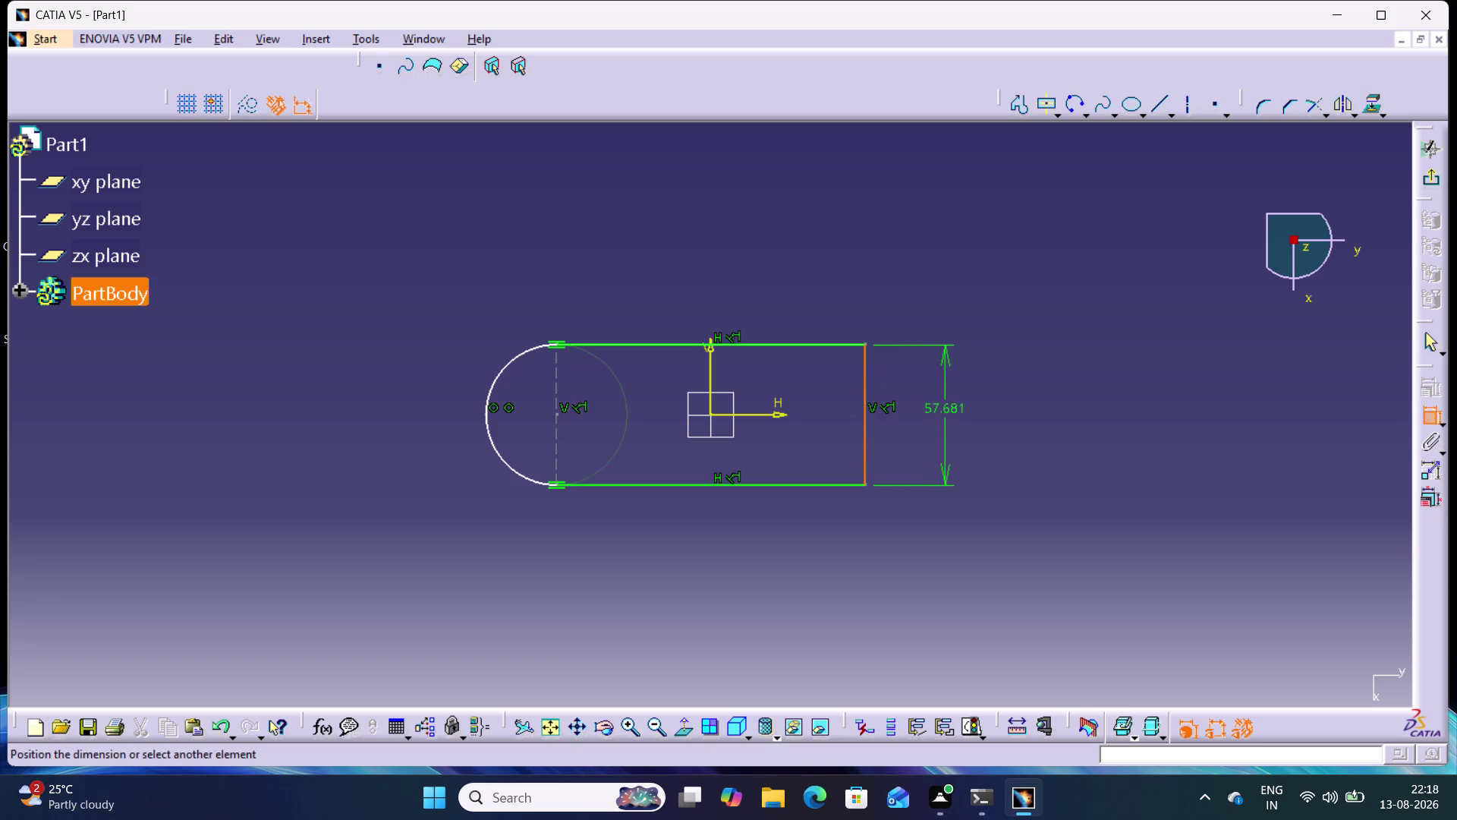
click(947, 413)
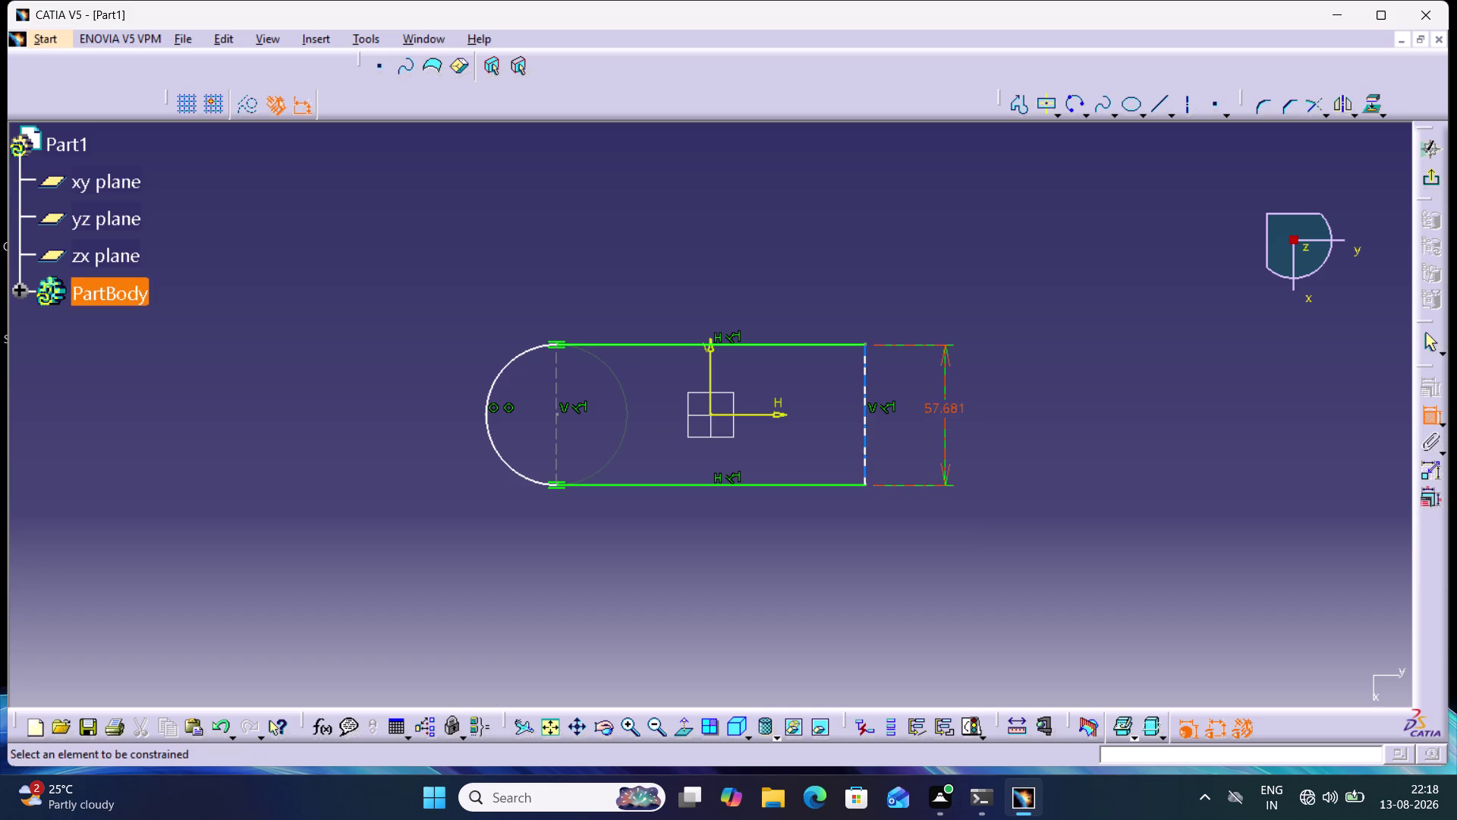
double_click(945, 405)
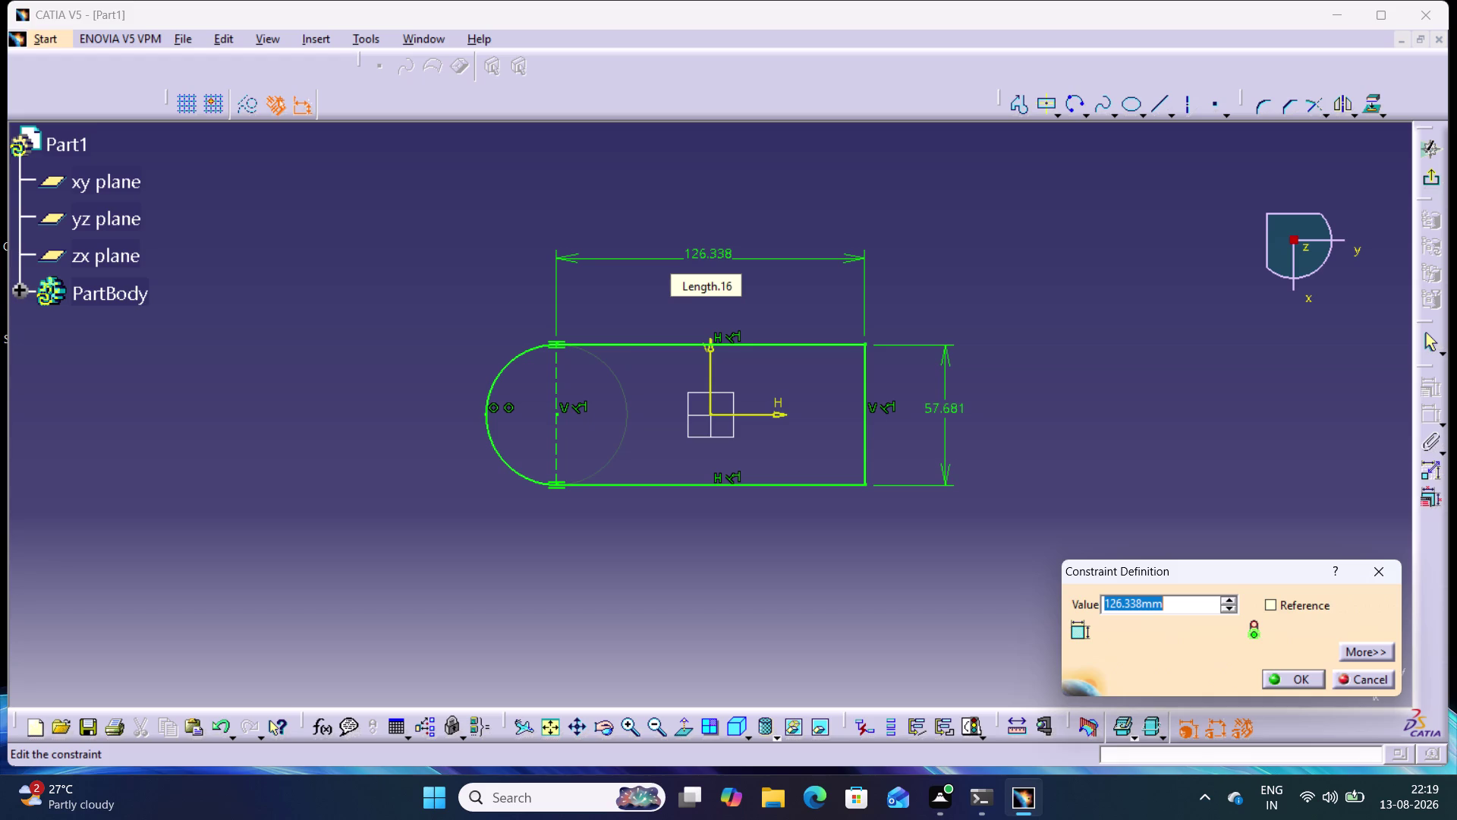
Set the top length dimension from 126.338 to 60 mm and exit the sketch.
click(707, 254)
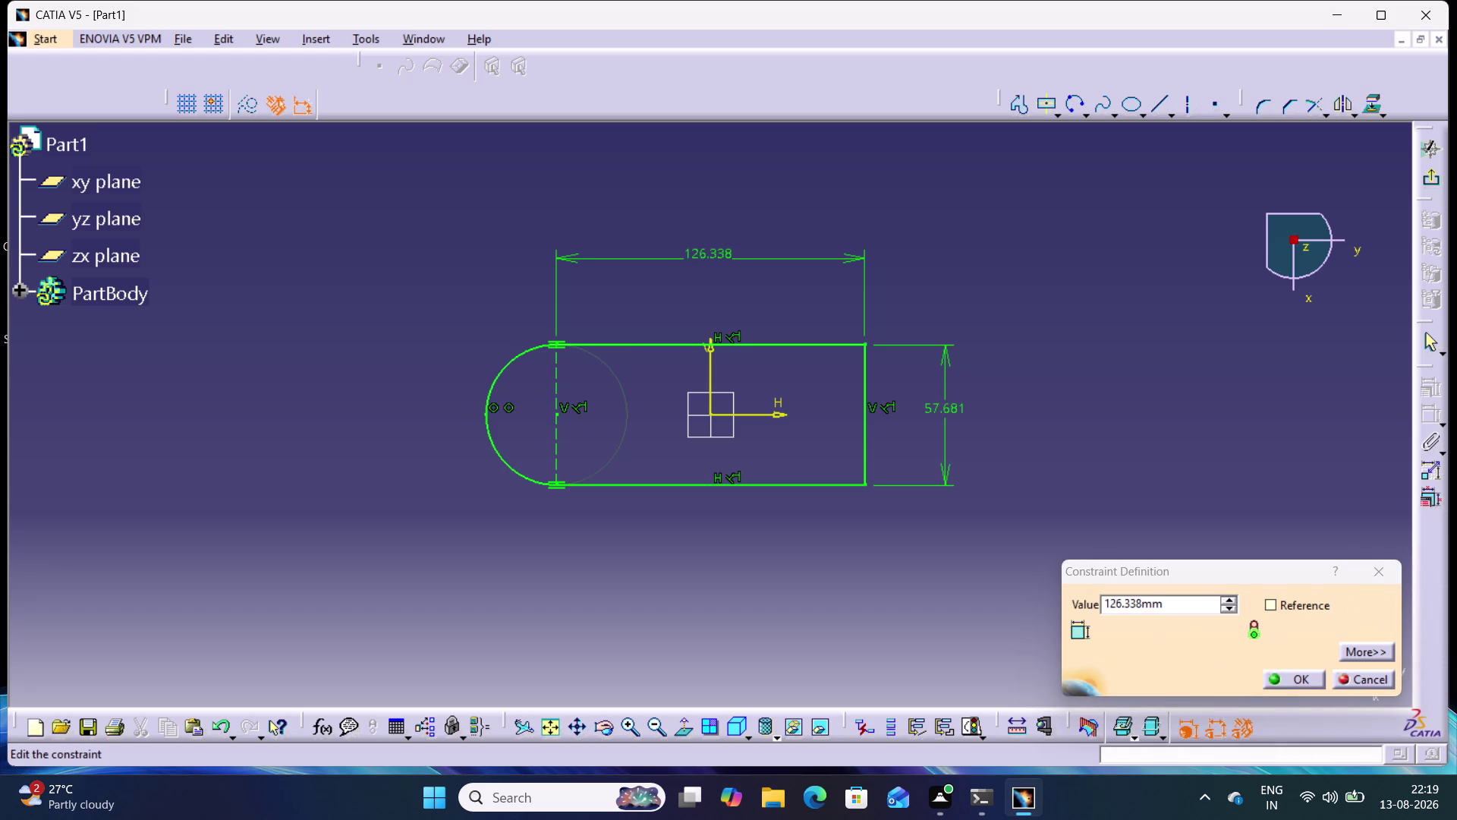
double_click(705, 250)
text(6)
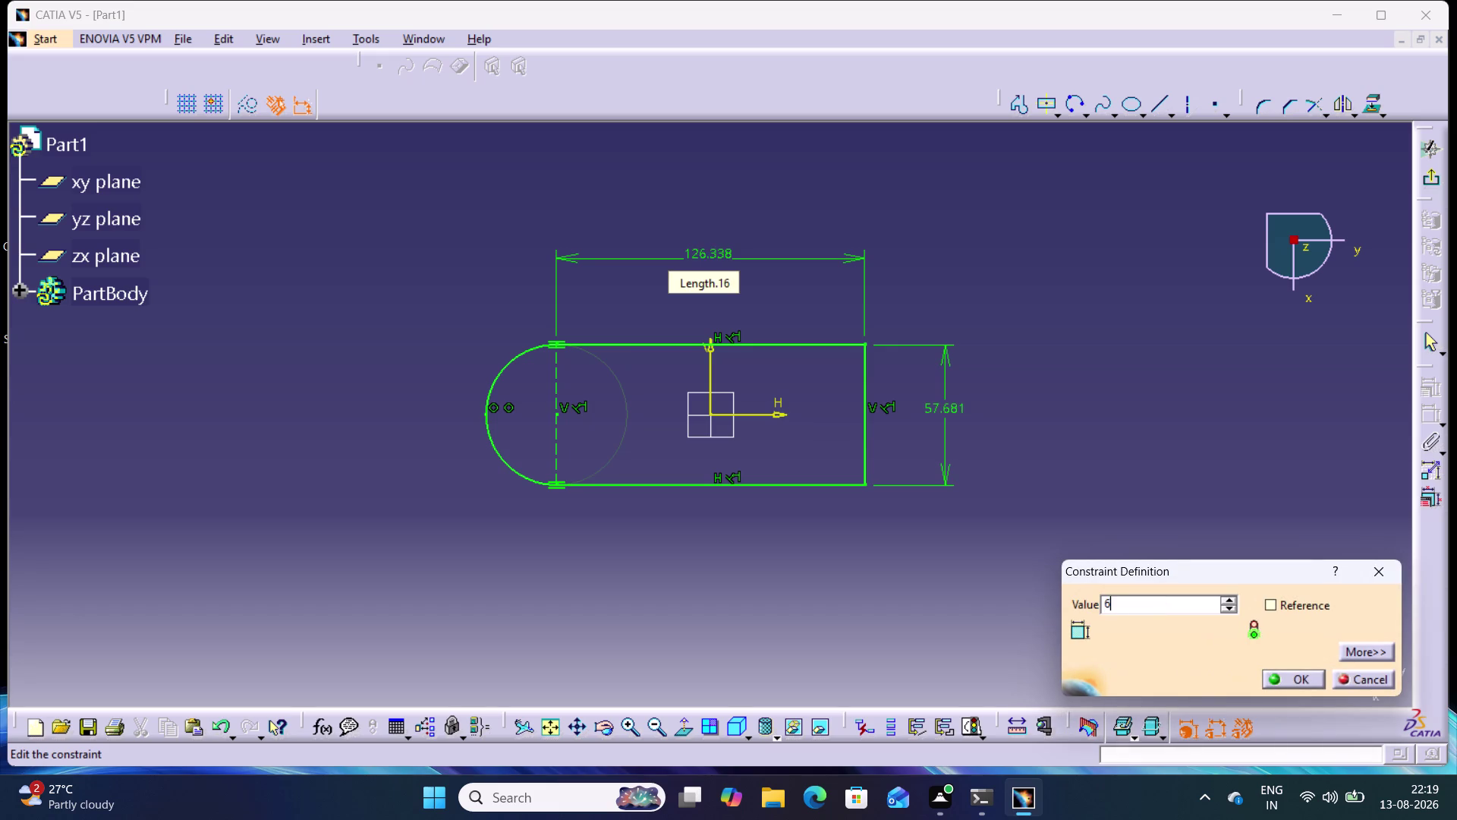
text(0)
key(Return)
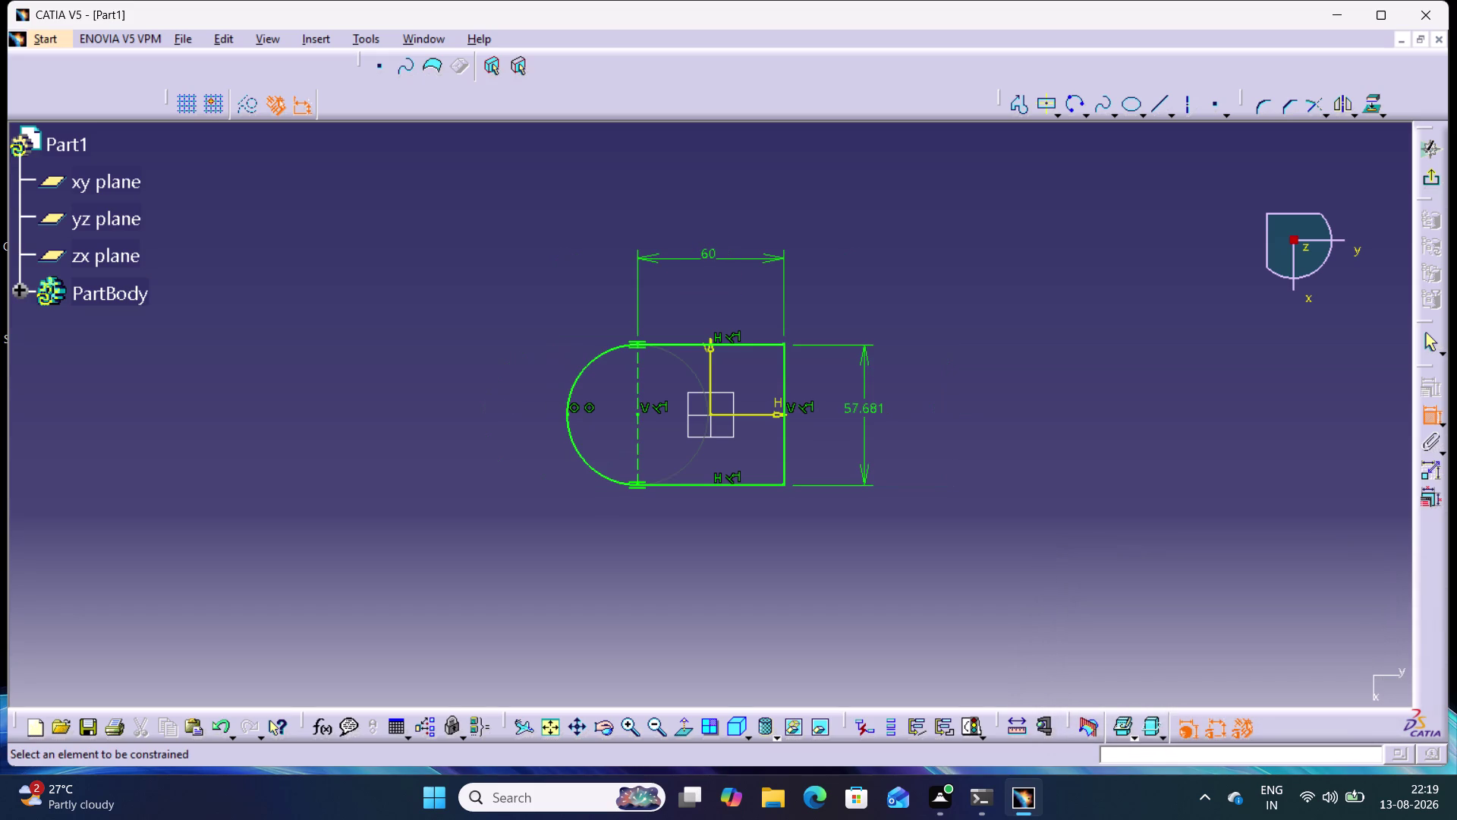
click(953, 312)
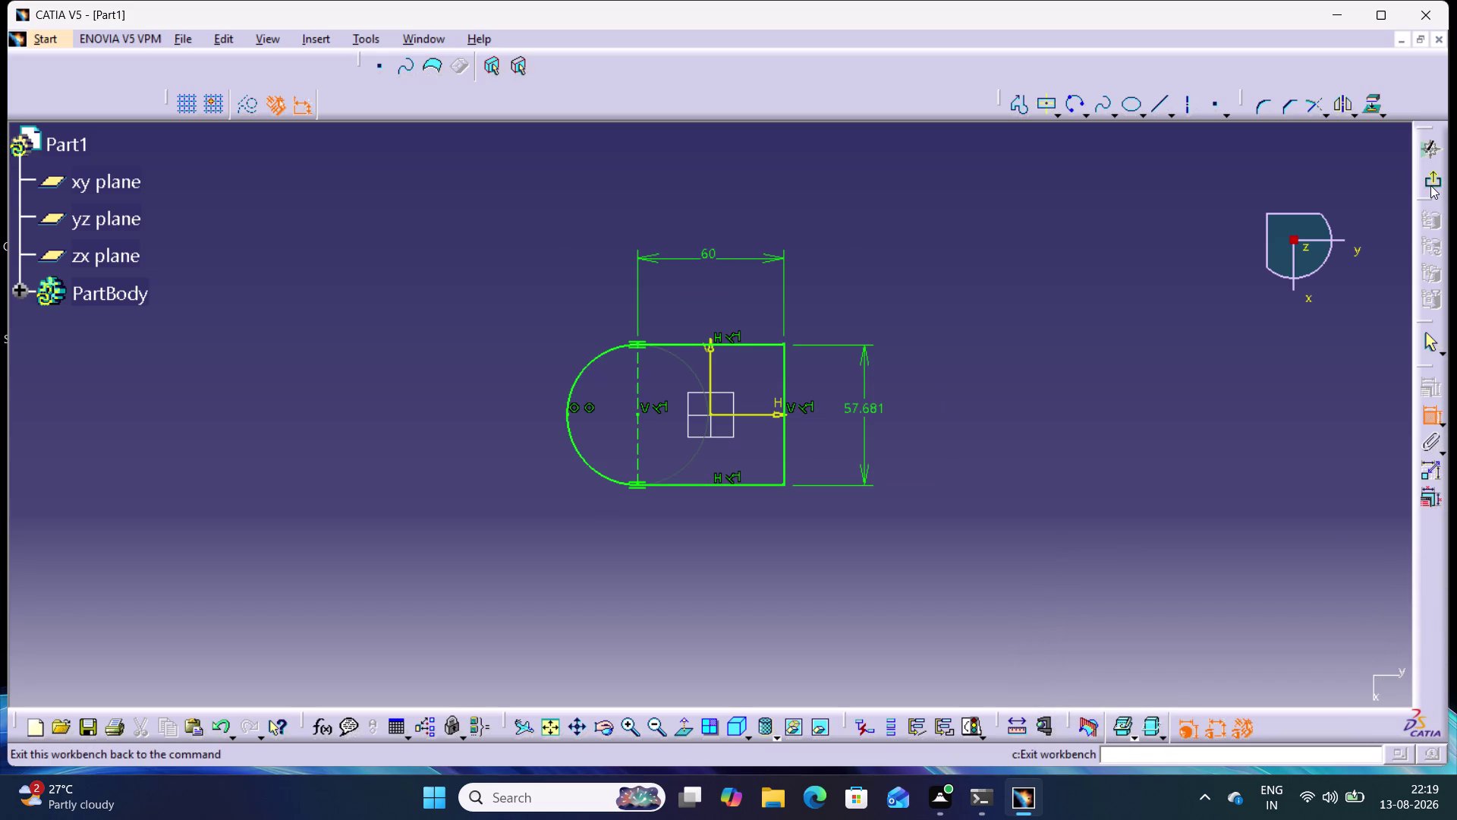
click(1431, 182)
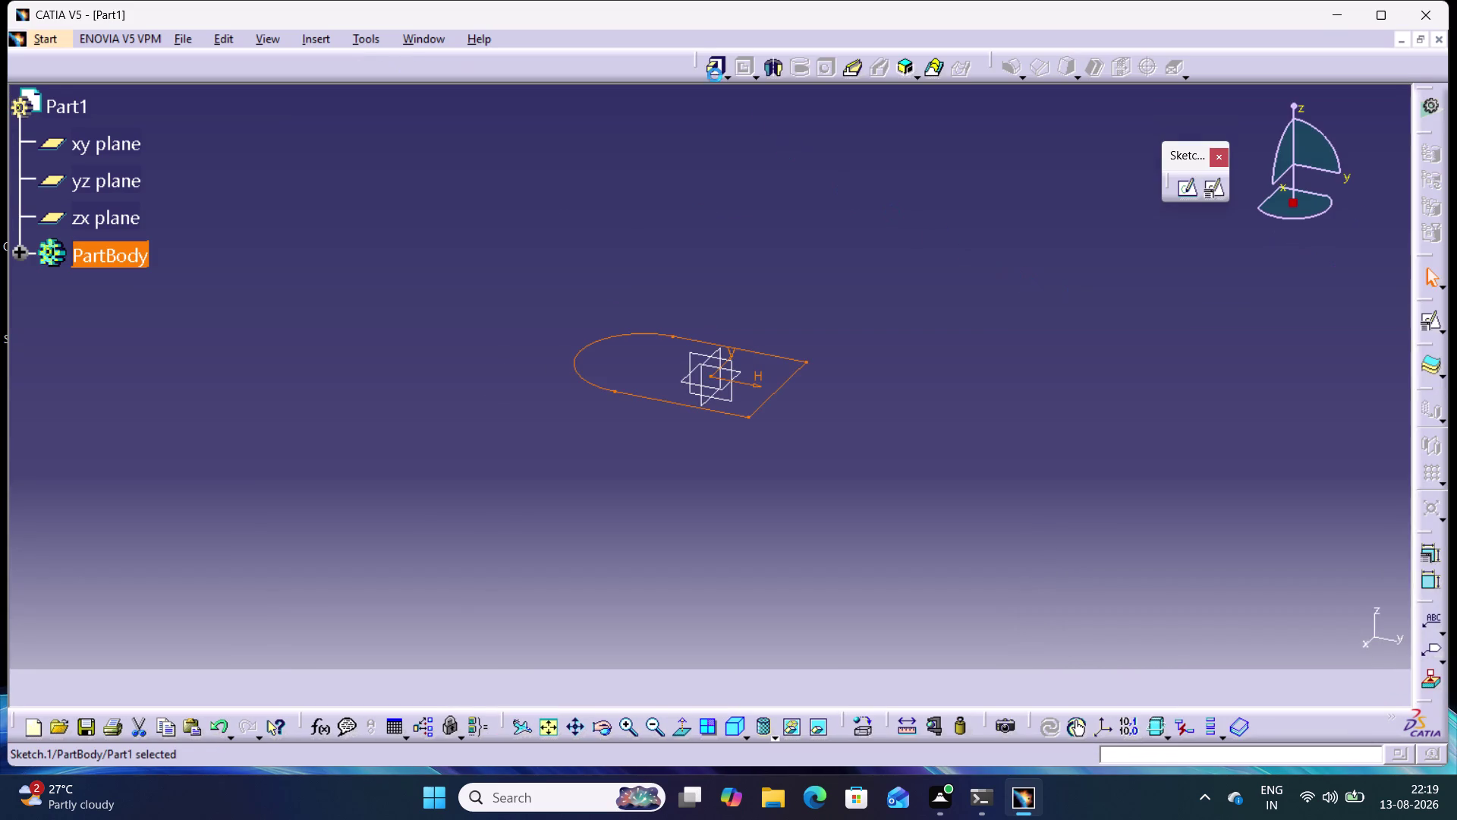
Pad Sketch.1 to a length of 20 mm.
click(717, 64)
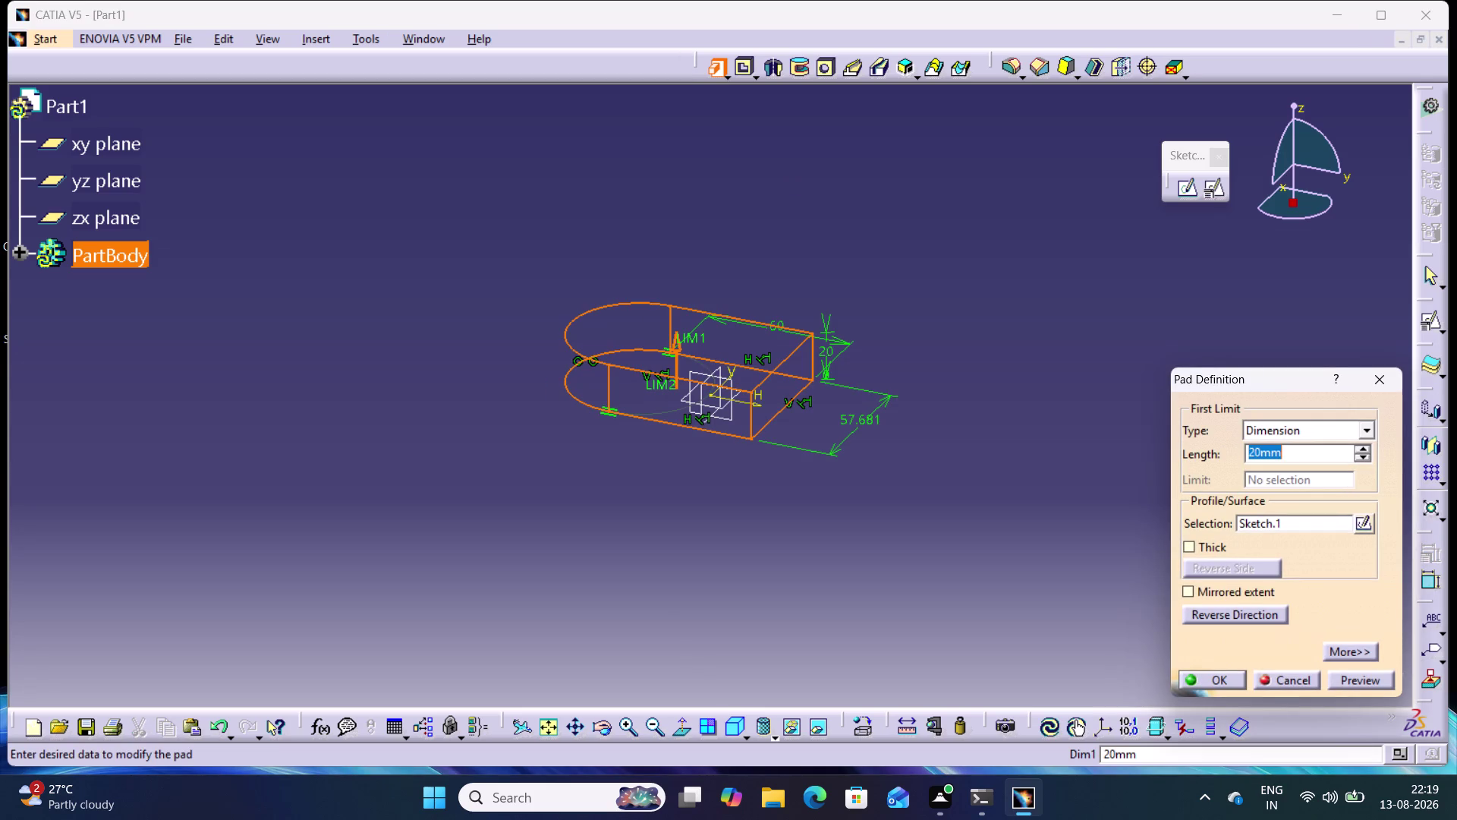
click(1193, 676)
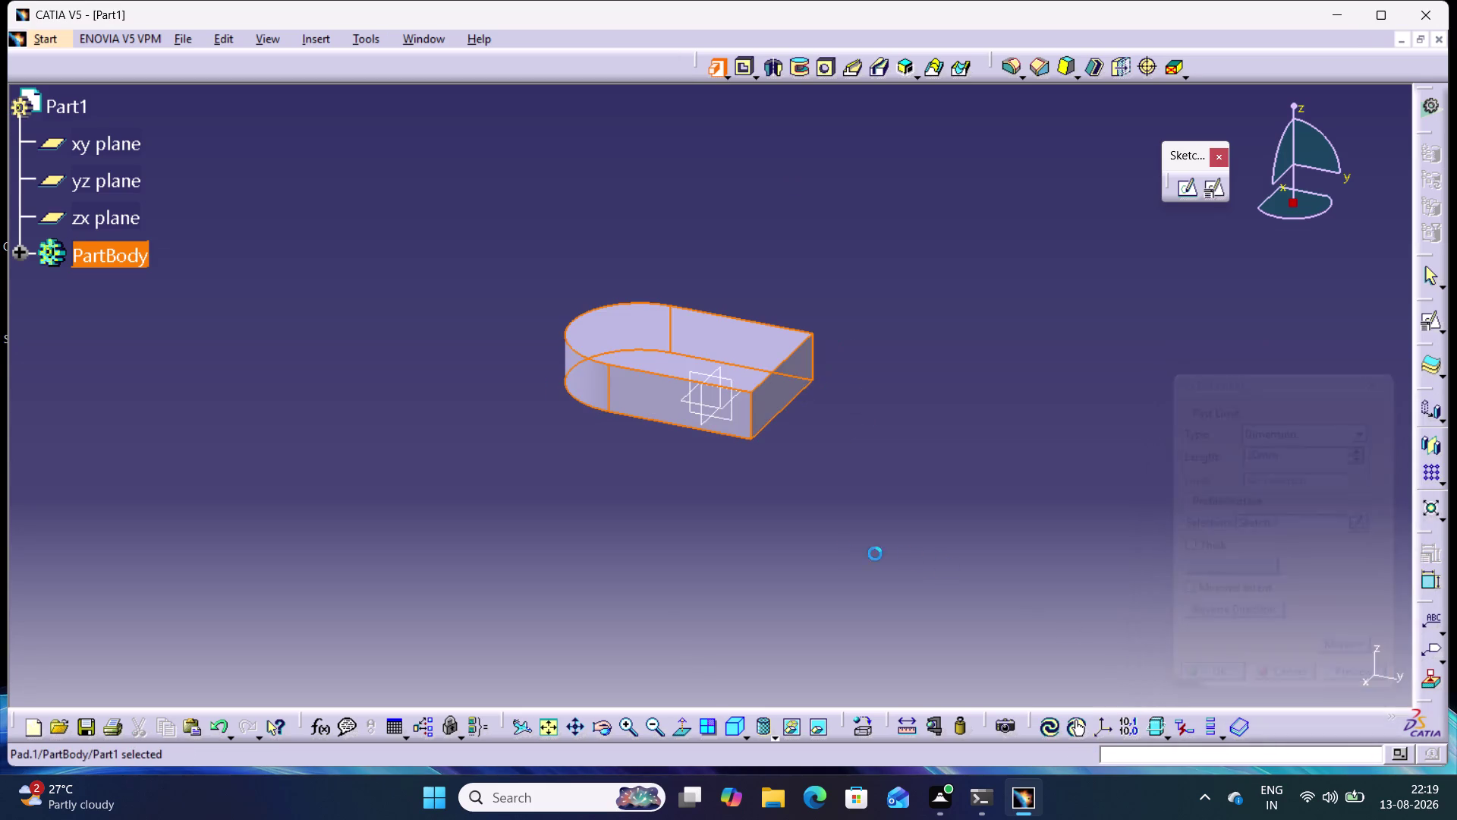
click(791, 547)
click(676, 335)
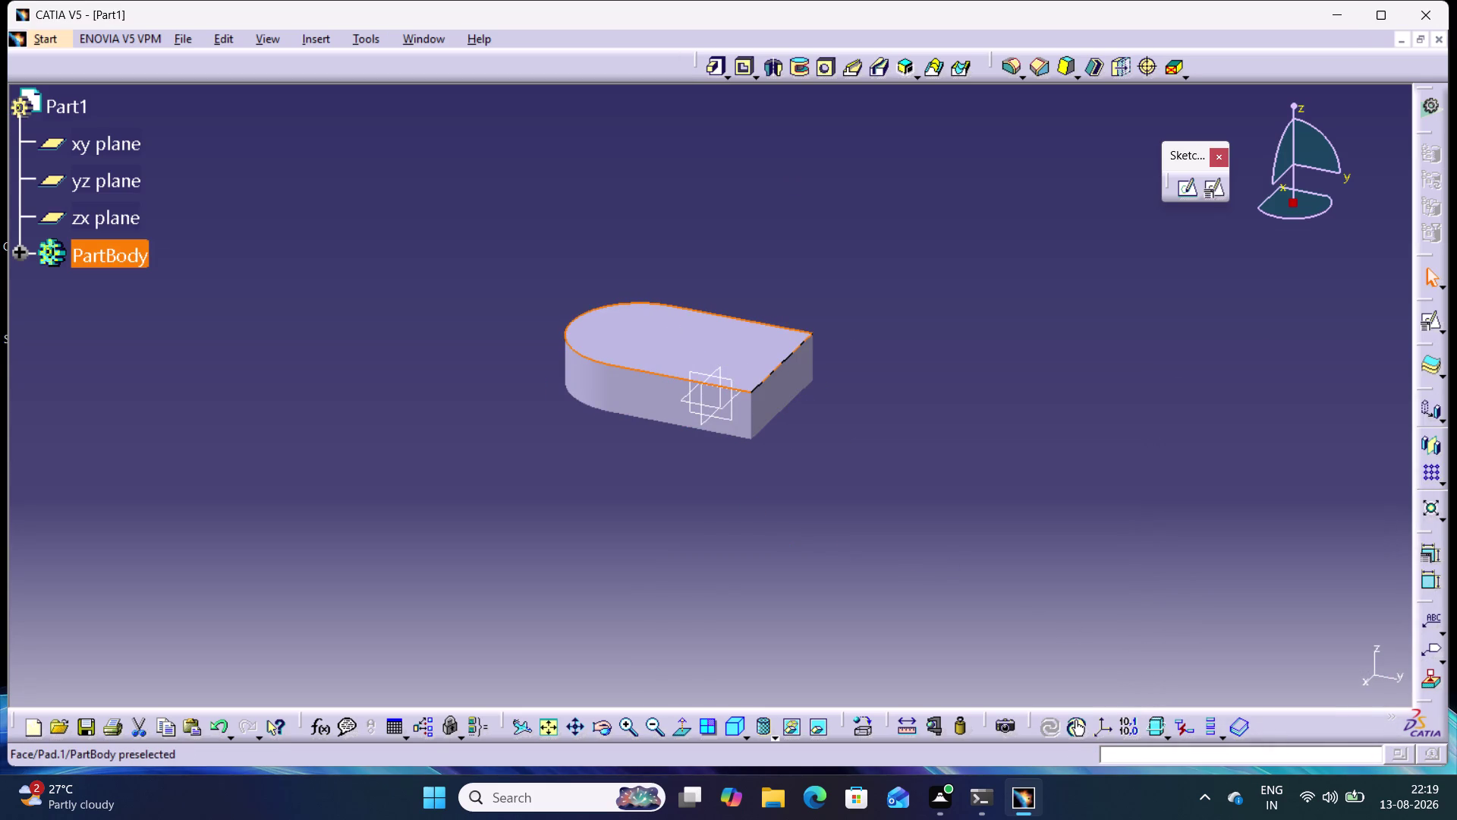
click(1185, 194)
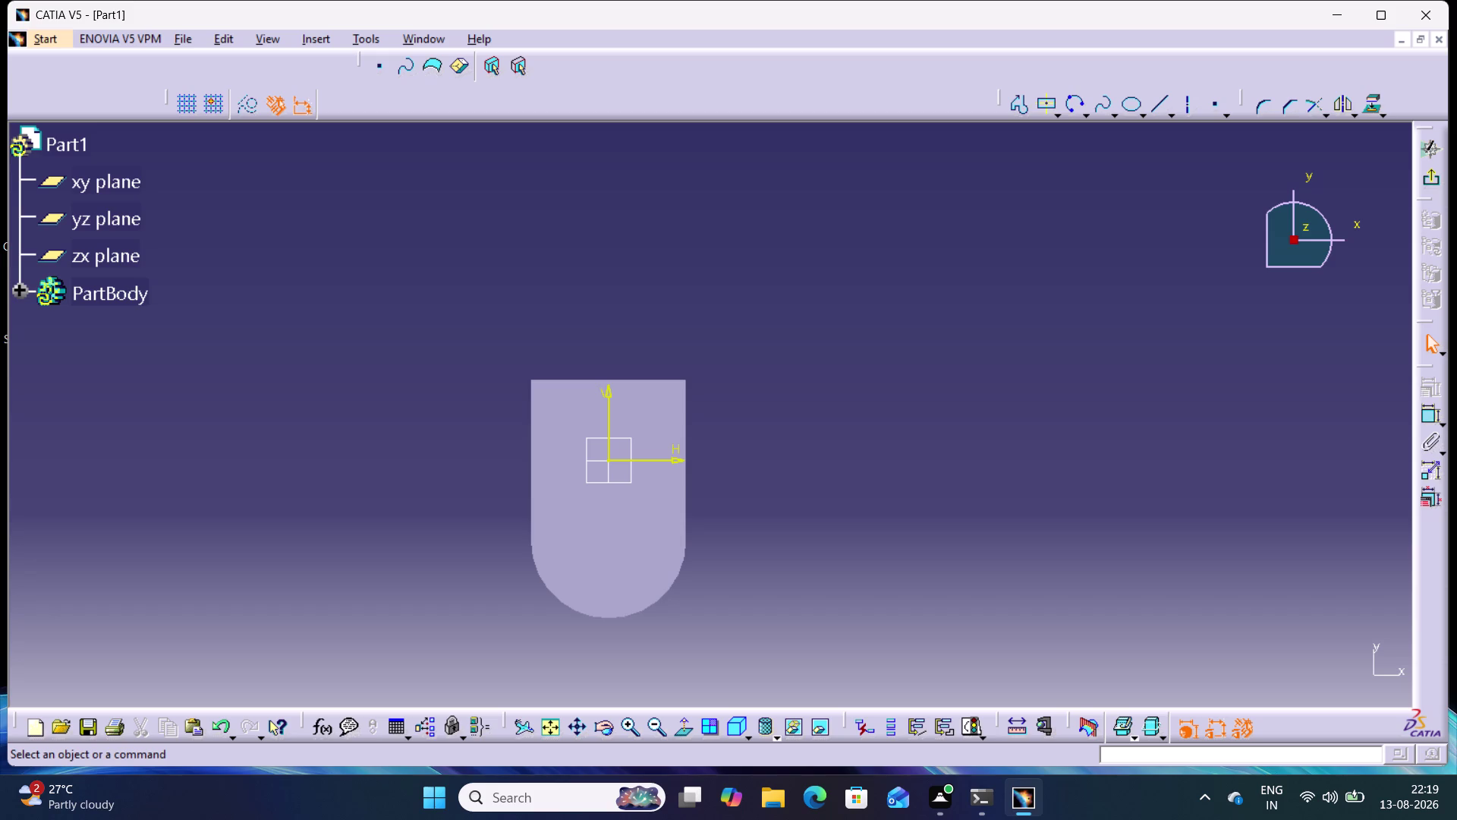
Project the face's right, top and left edges into the sketch.
middle_drag(788, 354, 922, 243)
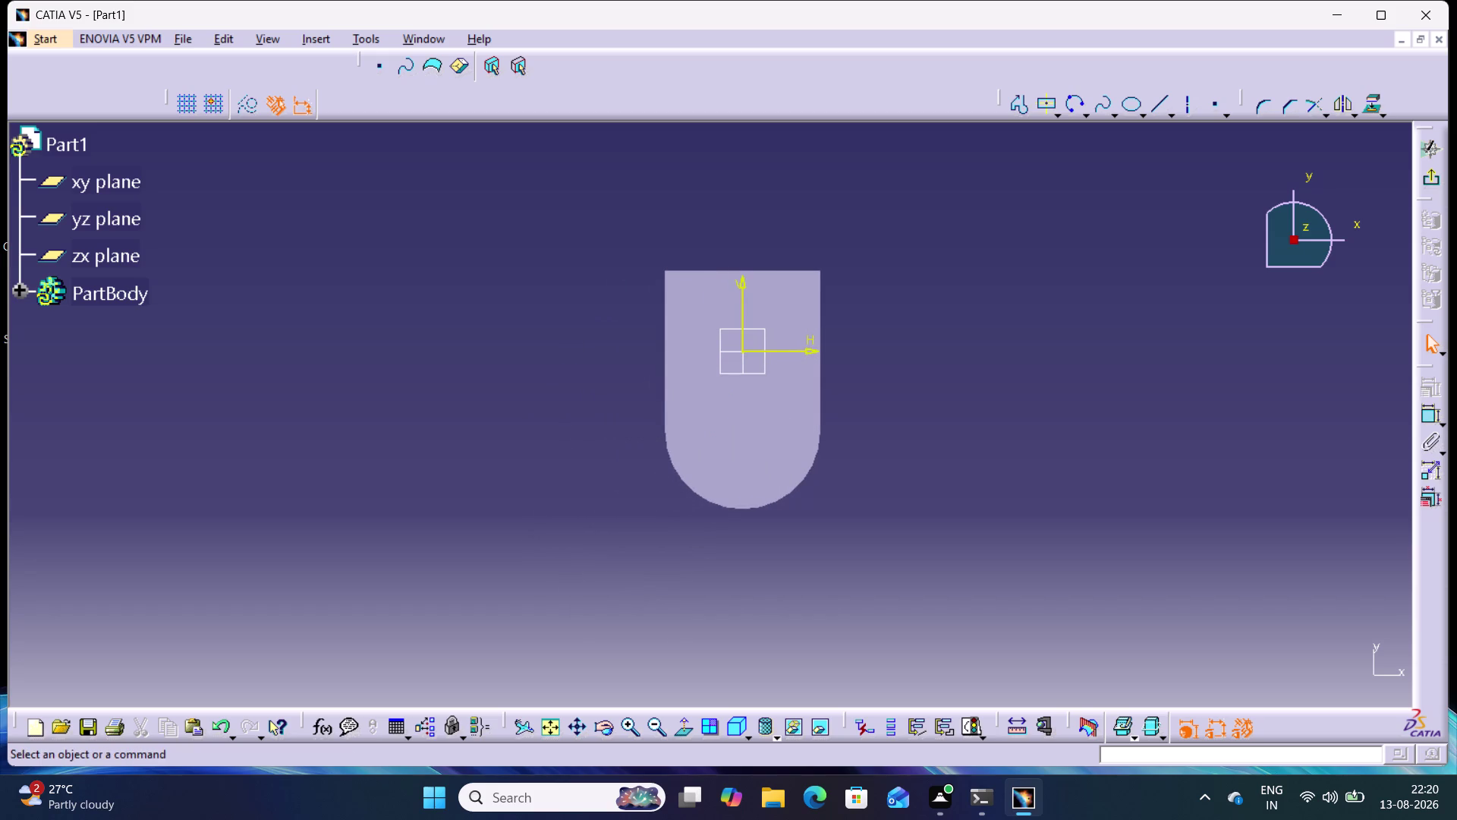
double_click(1374, 100)
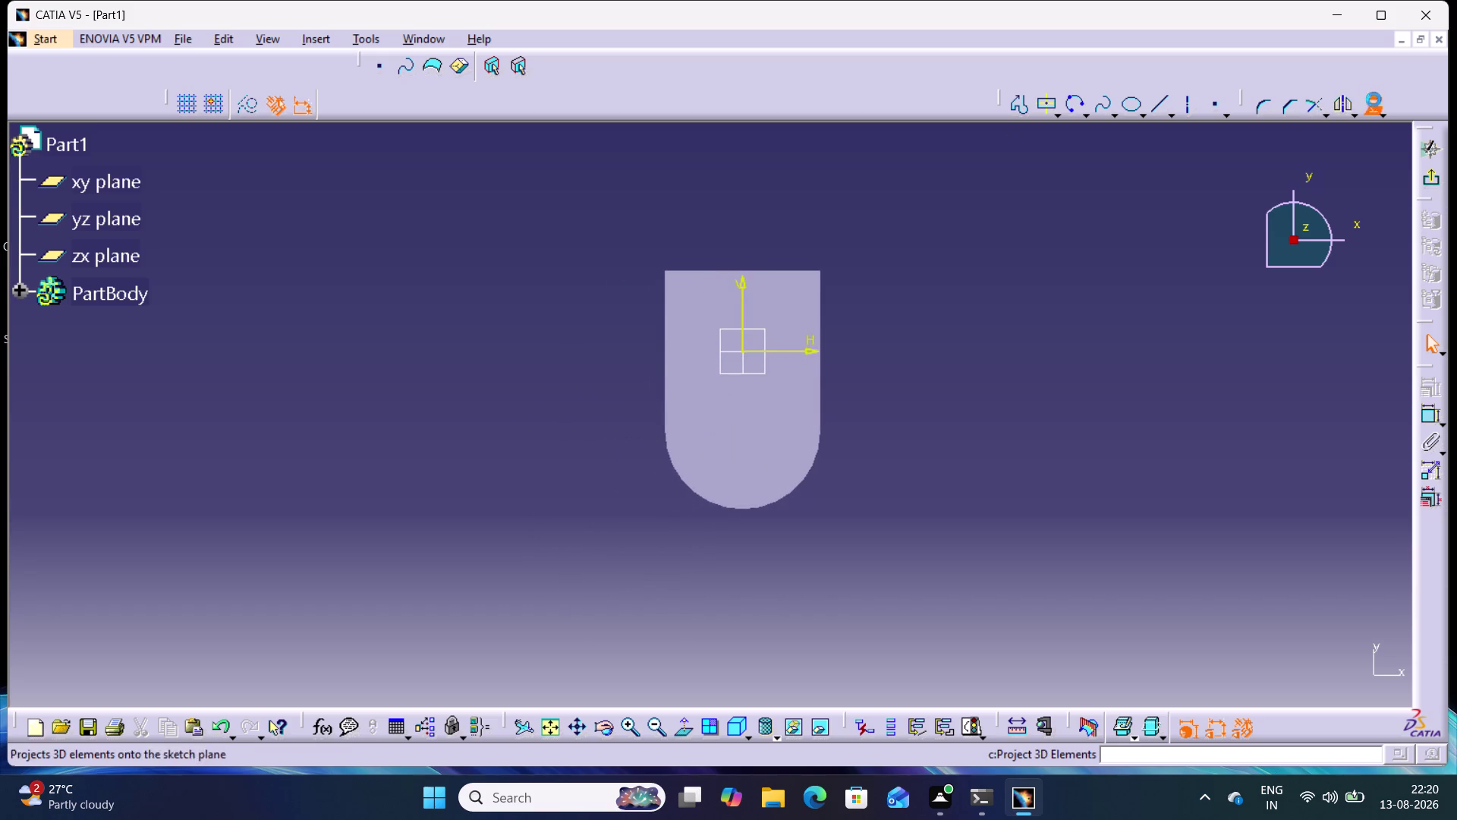
click(823, 287)
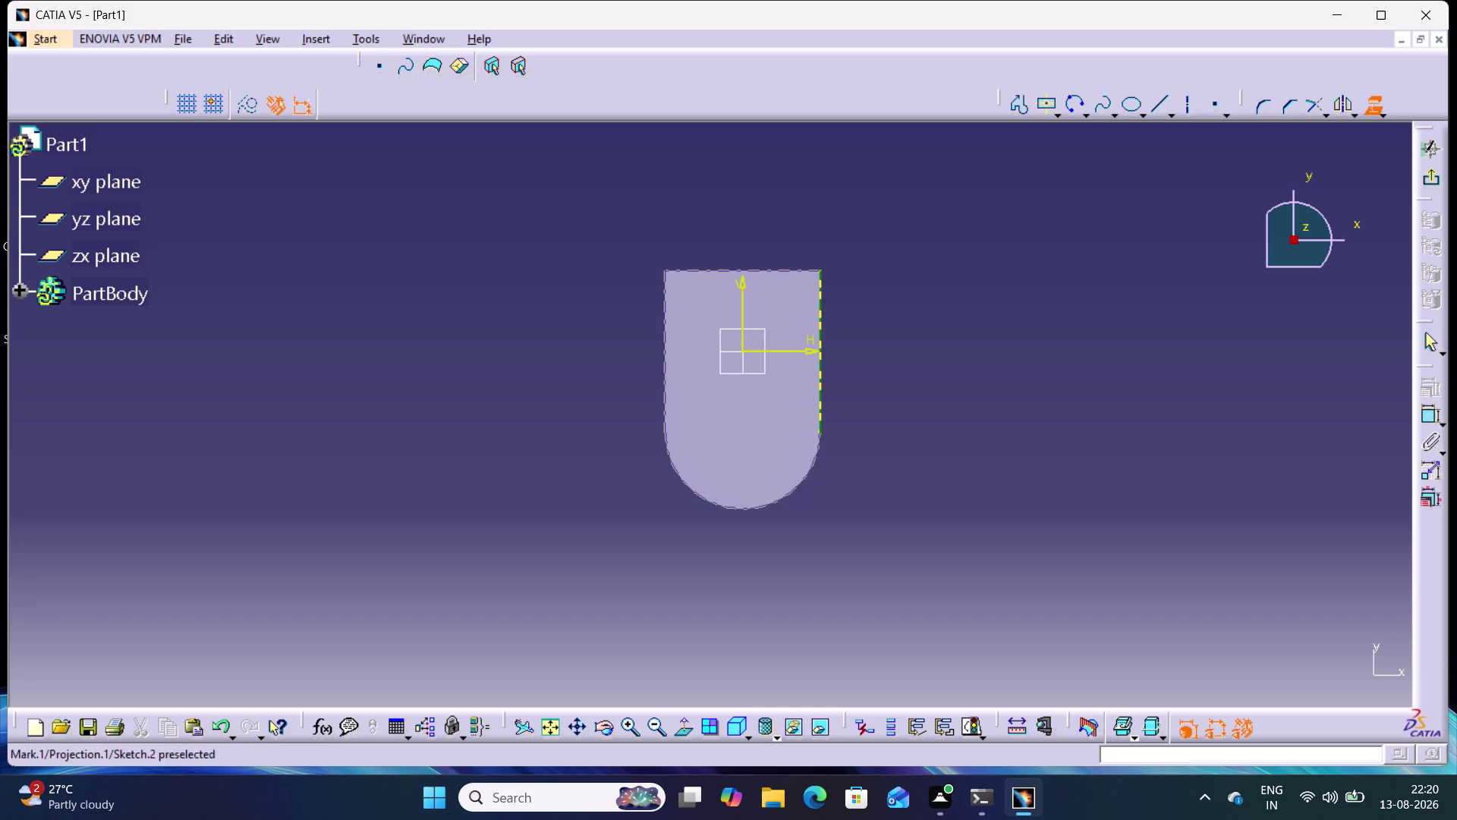
click(781, 267)
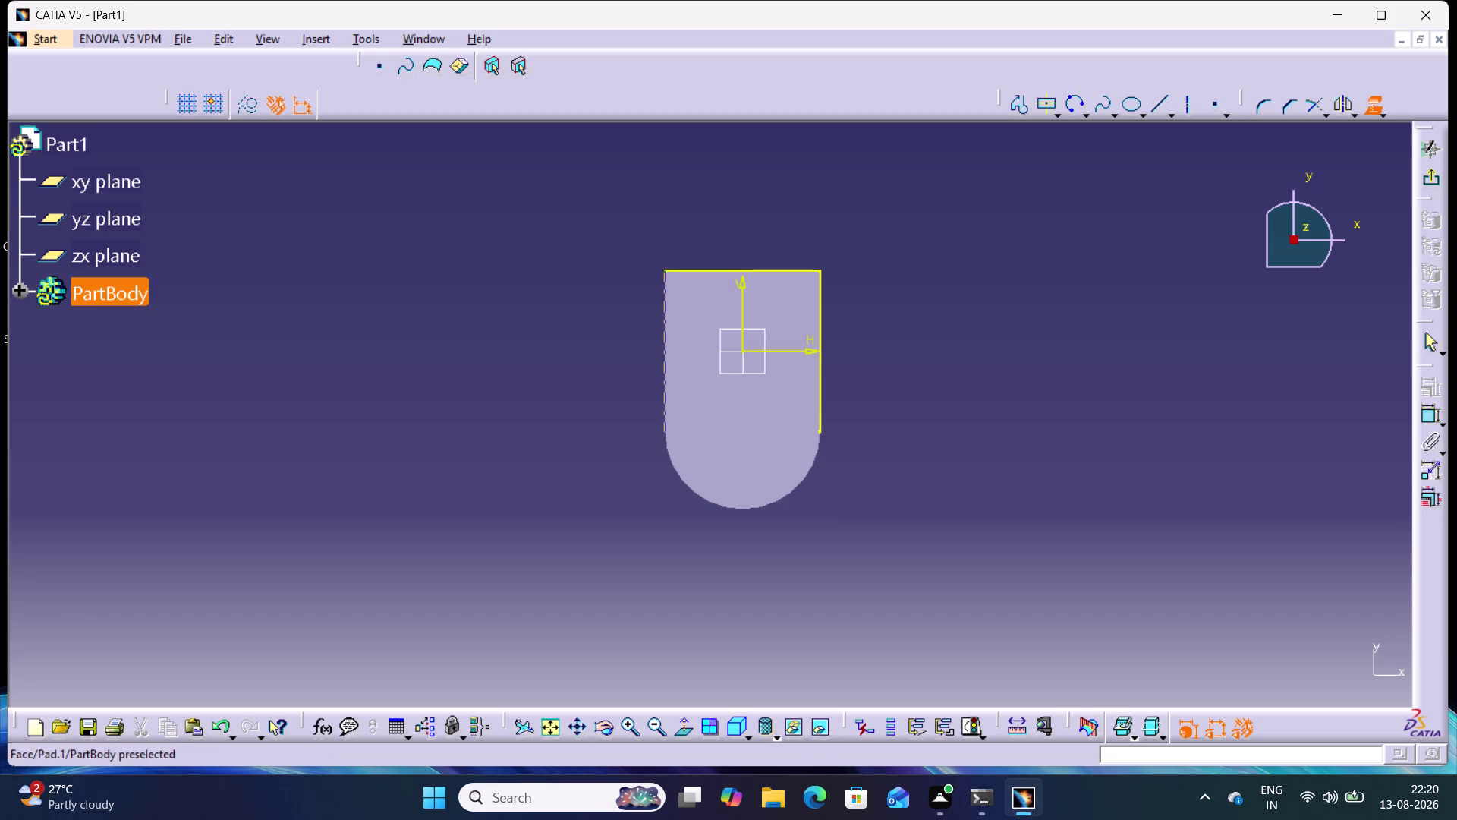
click(670, 390)
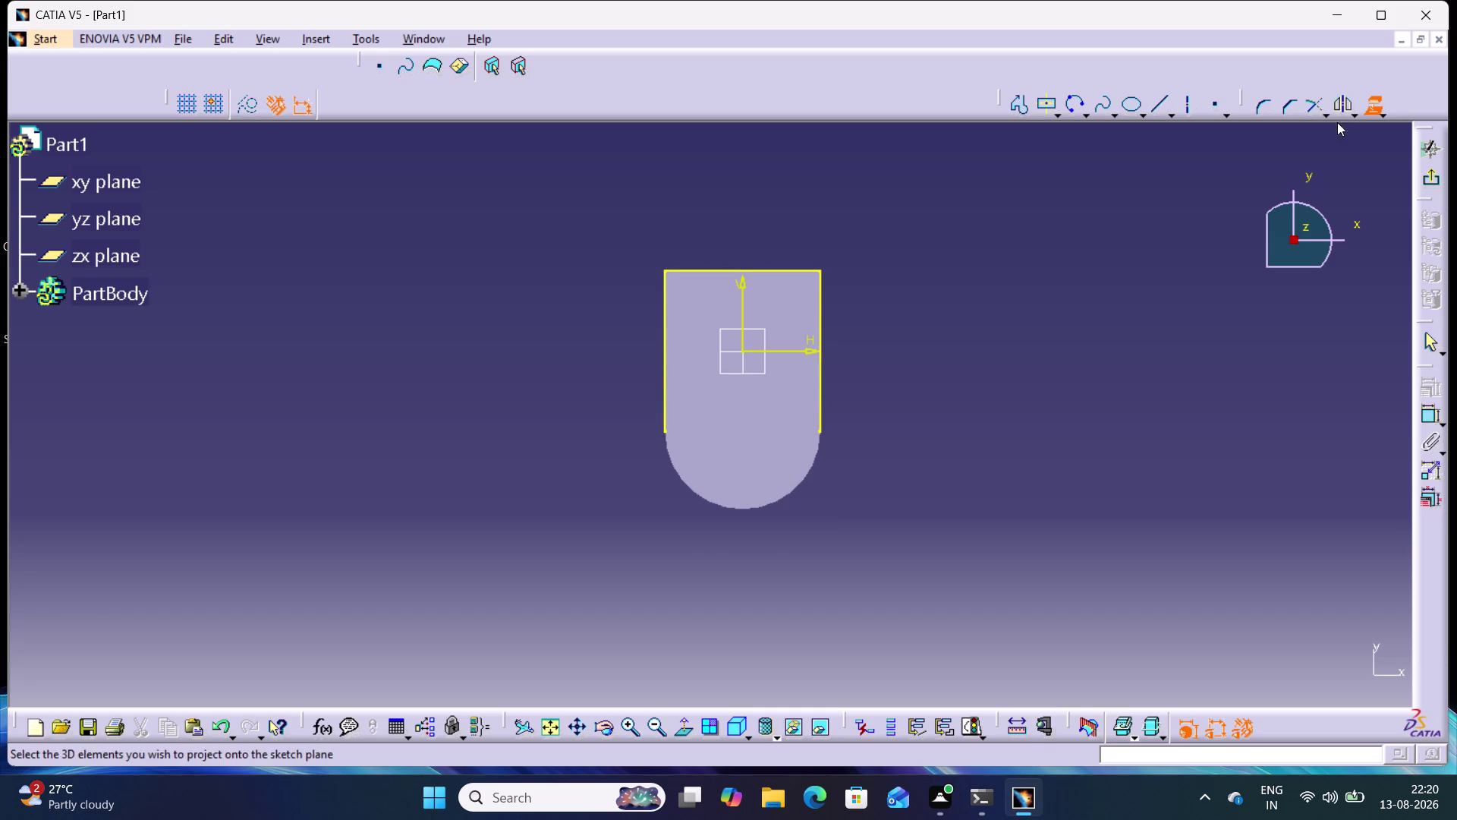
click(1372, 103)
click(1065, 241)
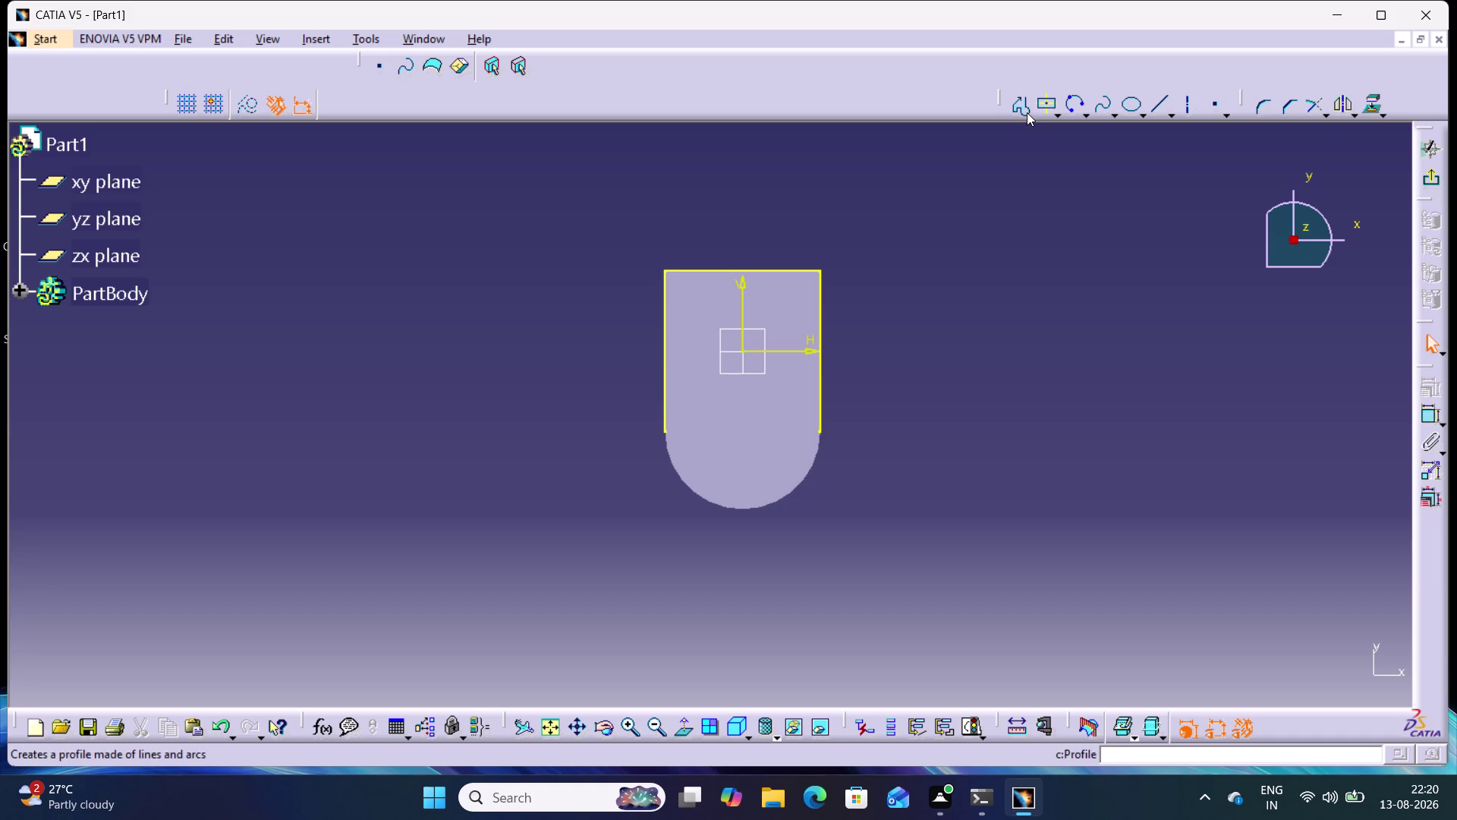
Draw a small corner-to-corner rectangle at the face's top-left corner.
click(1049, 106)
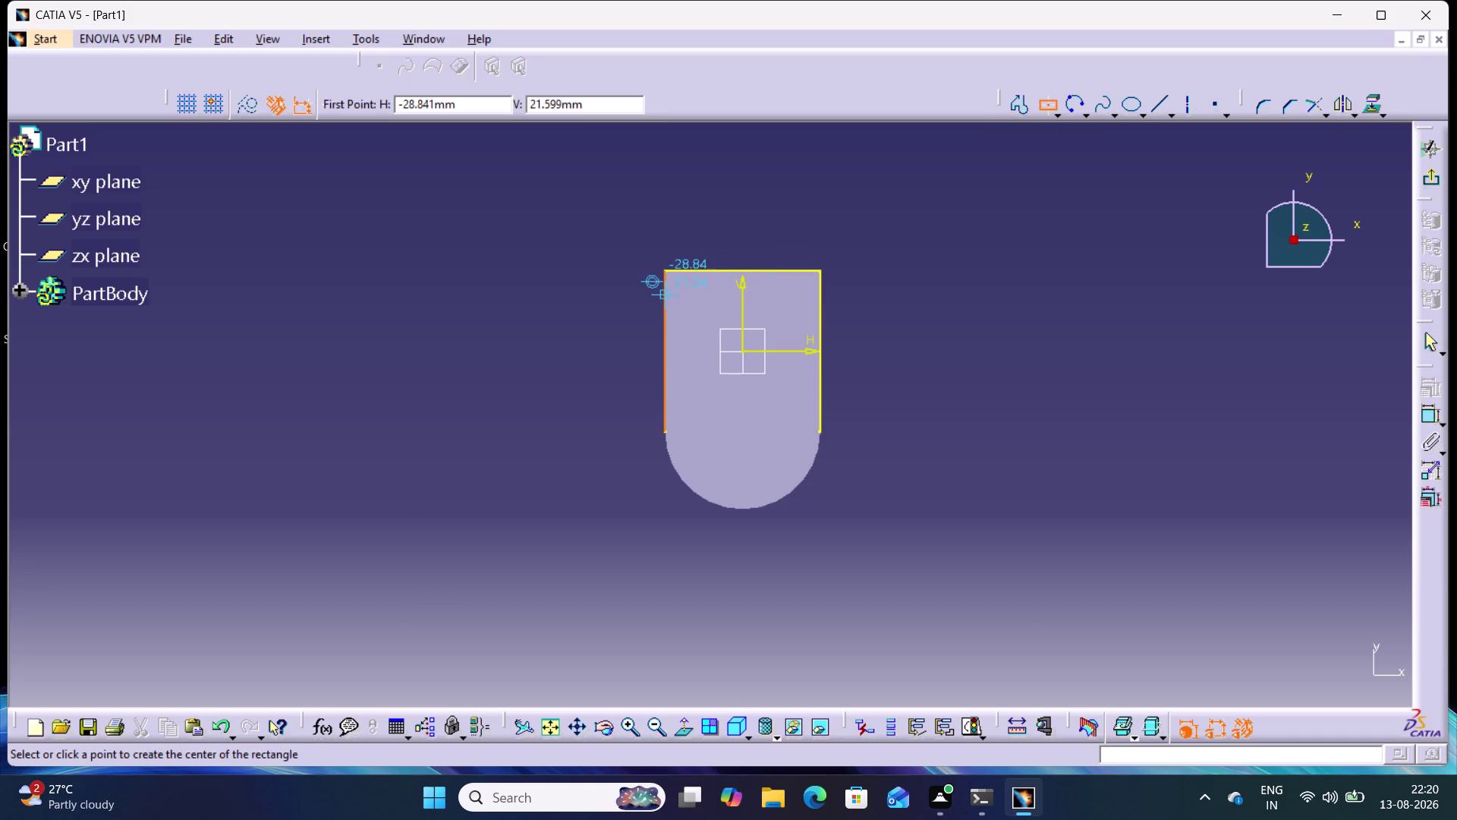
click(668, 294)
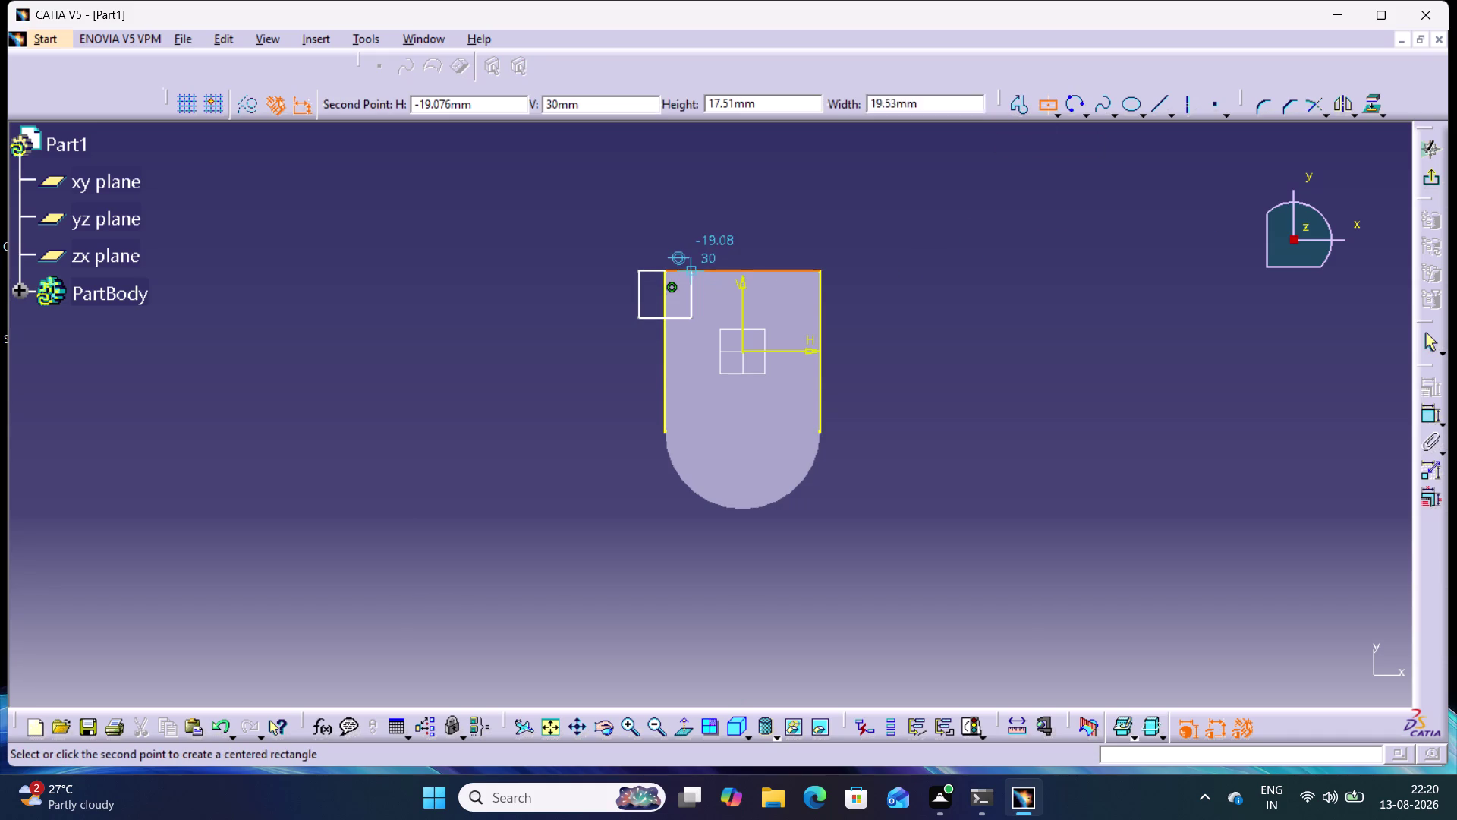
click(1426, 338)
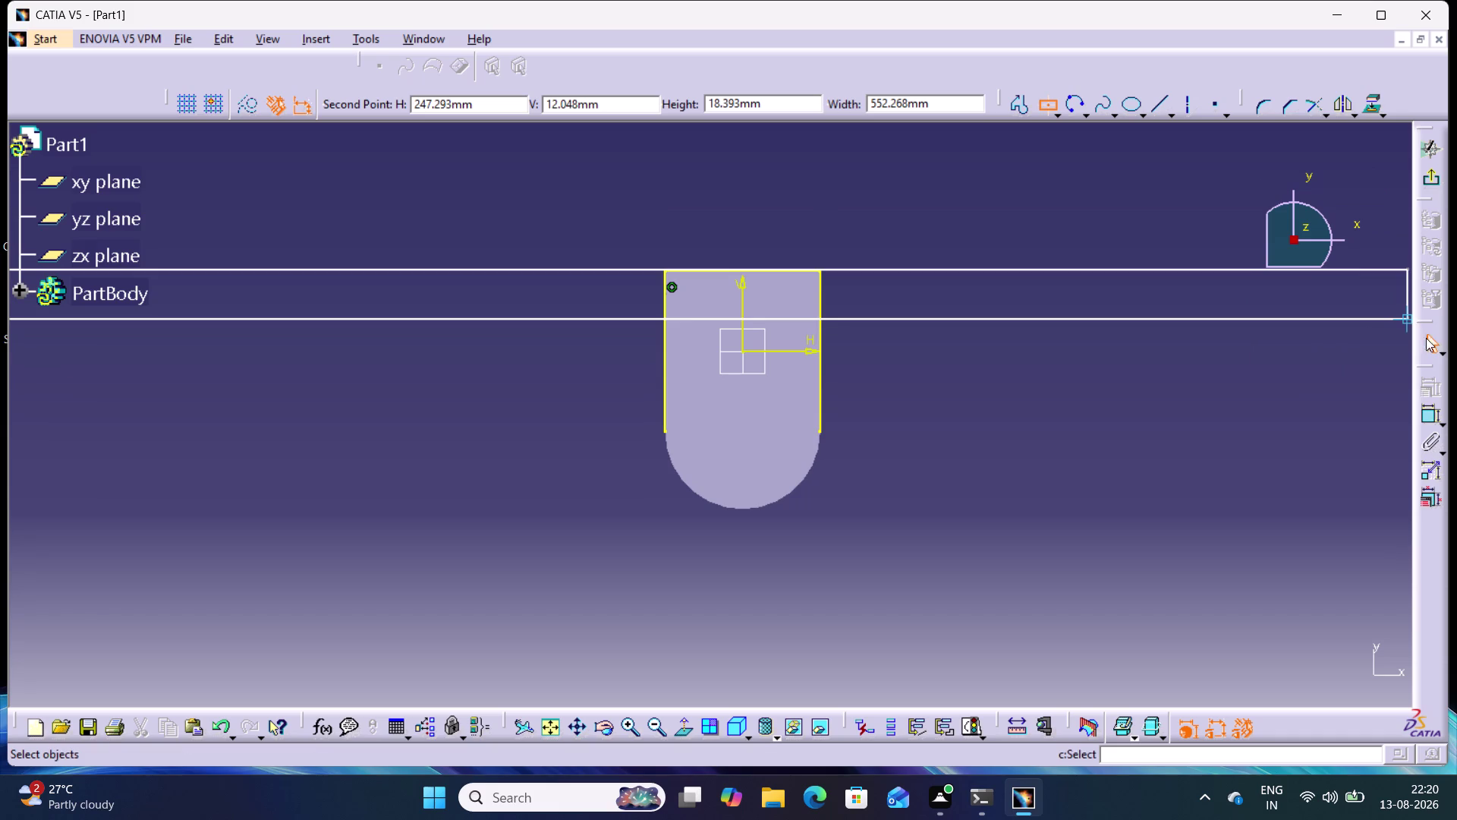
click(1146, 254)
click(1057, 113)
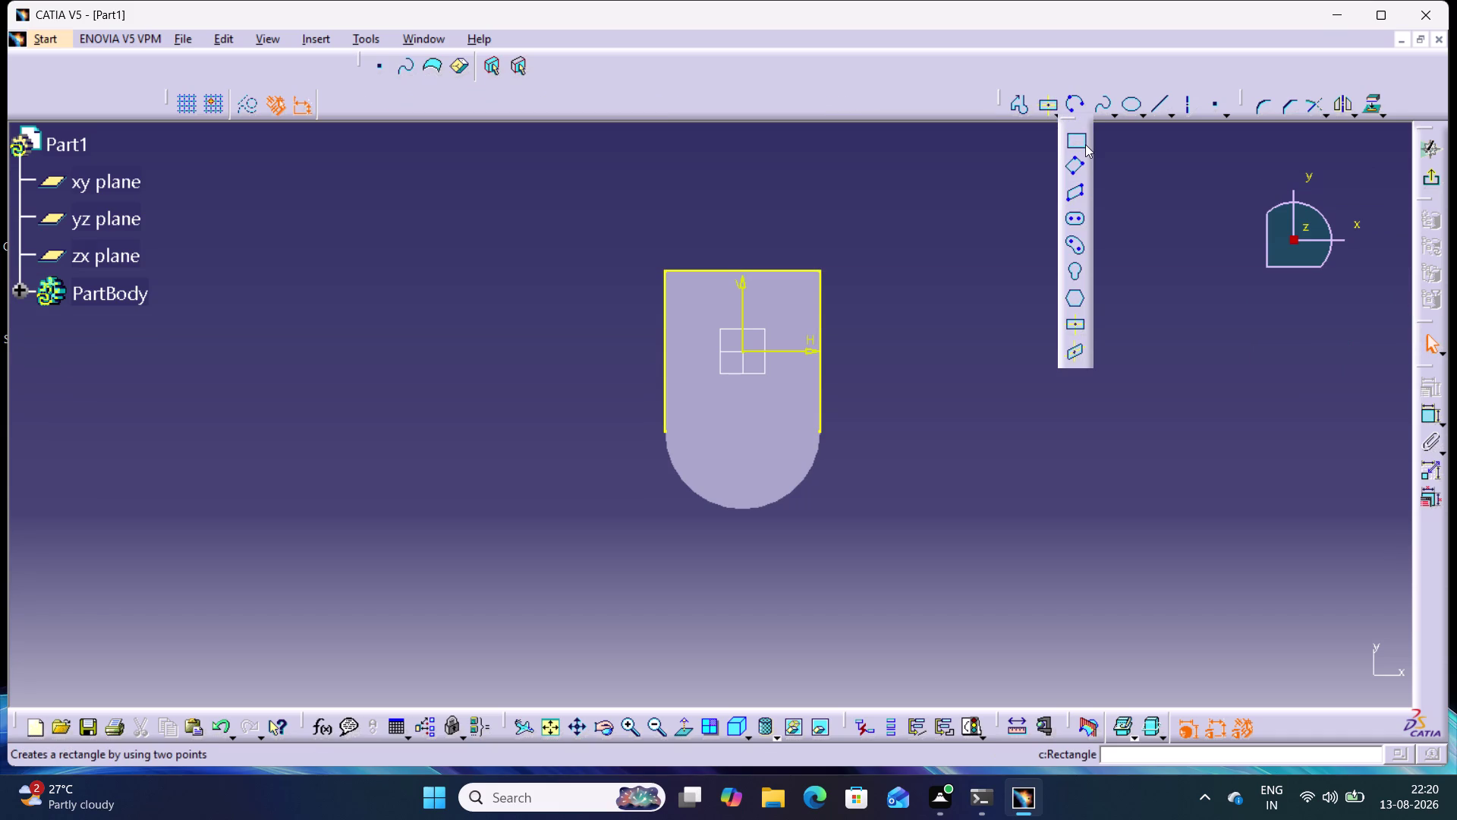
click(1086, 144)
click(670, 301)
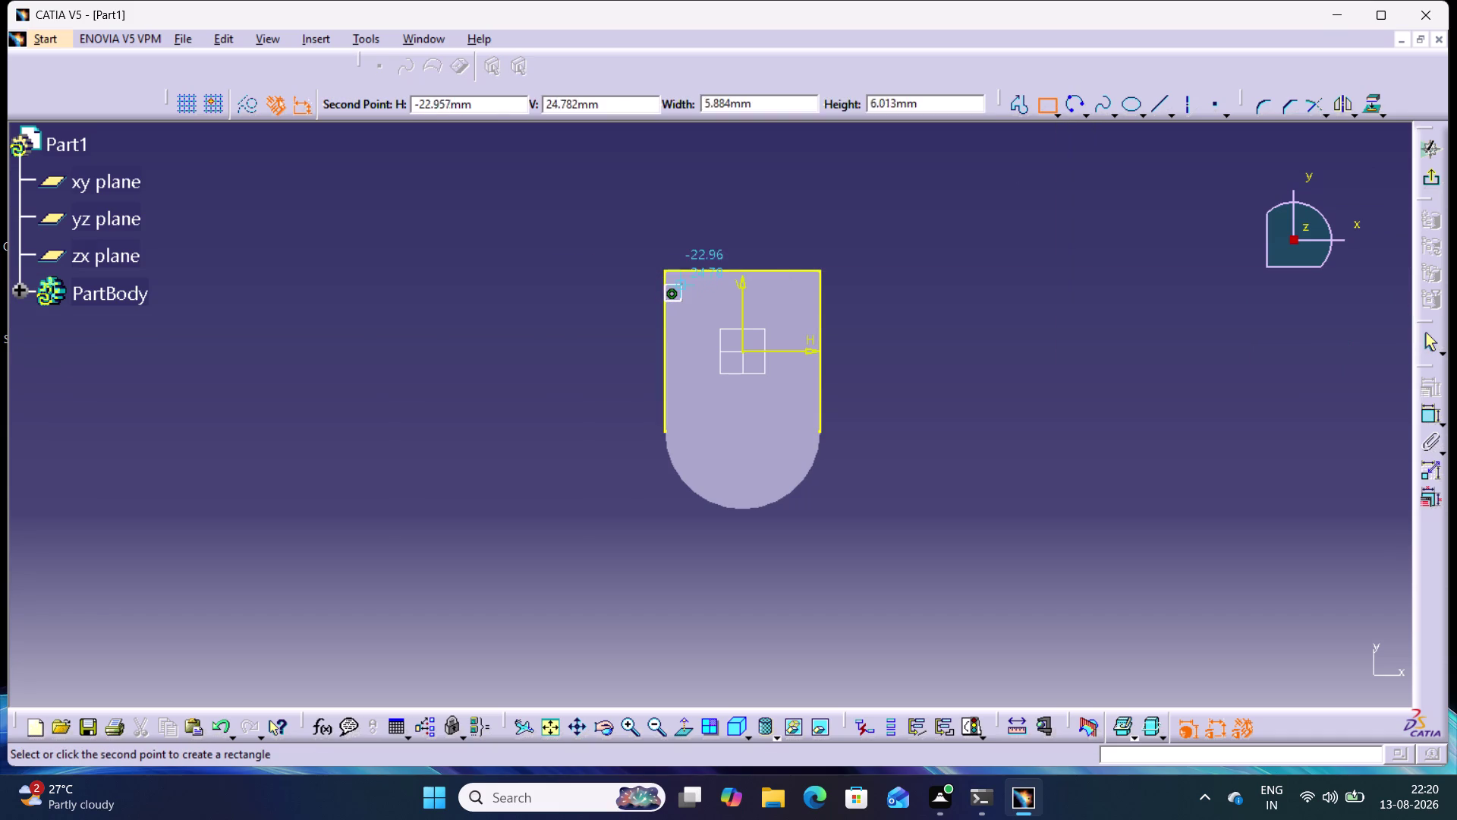
click(688, 270)
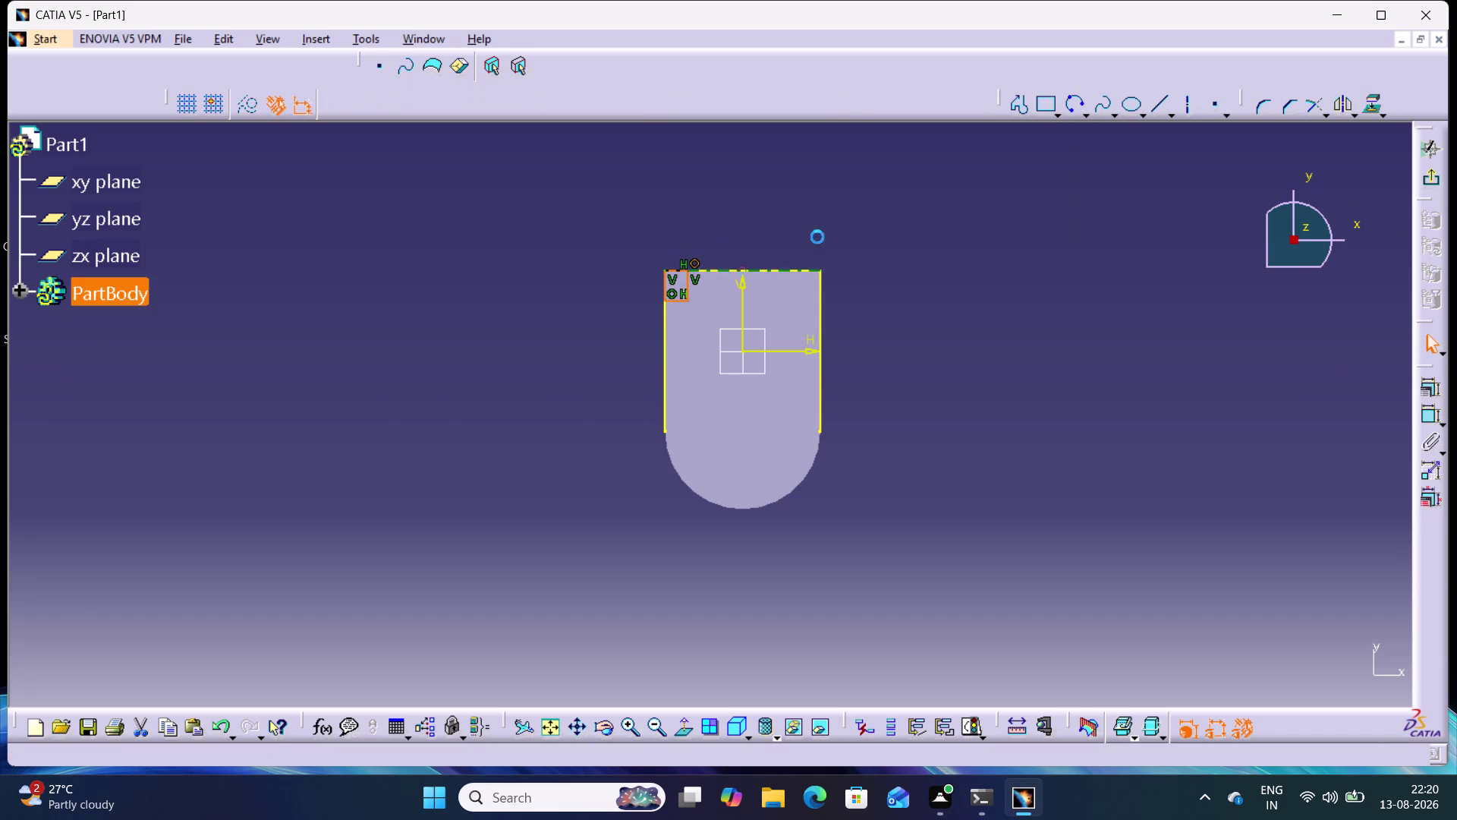
Draw a second small rectangle at the face's top-right corner.
click(979, 202)
click(1047, 105)
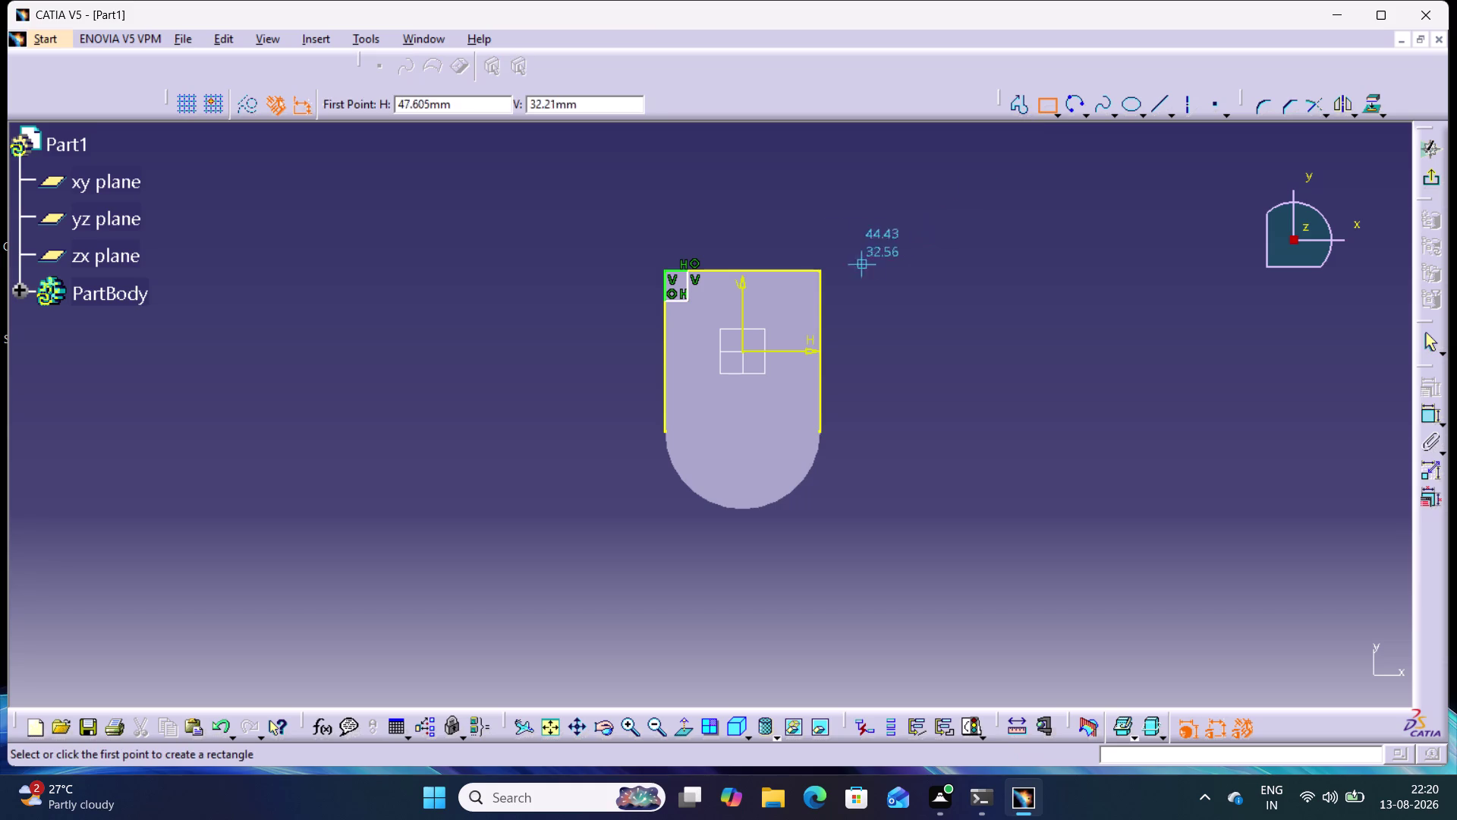
click(800, 269)
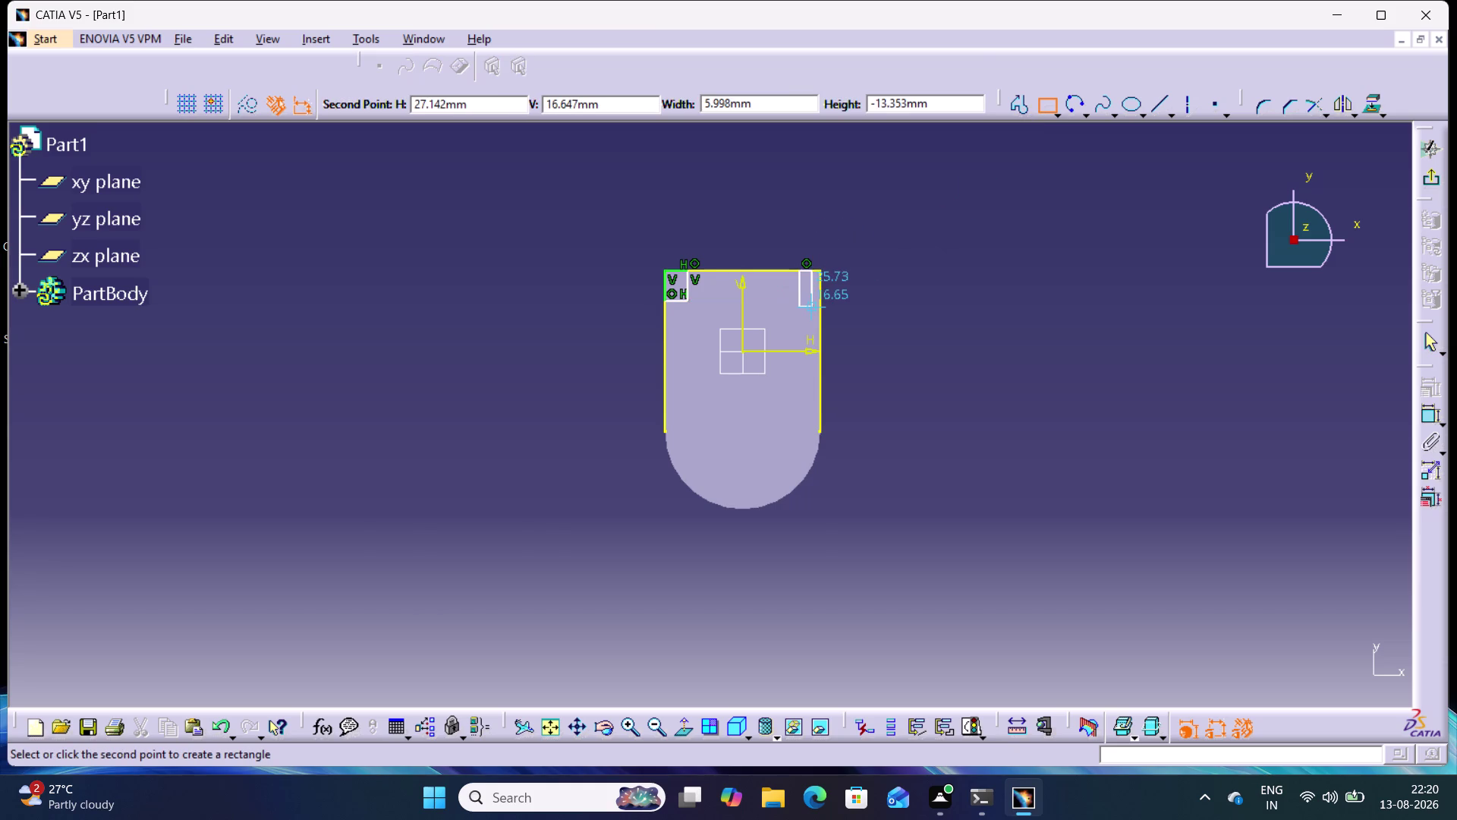
click(825, 308)
click(935, 270)
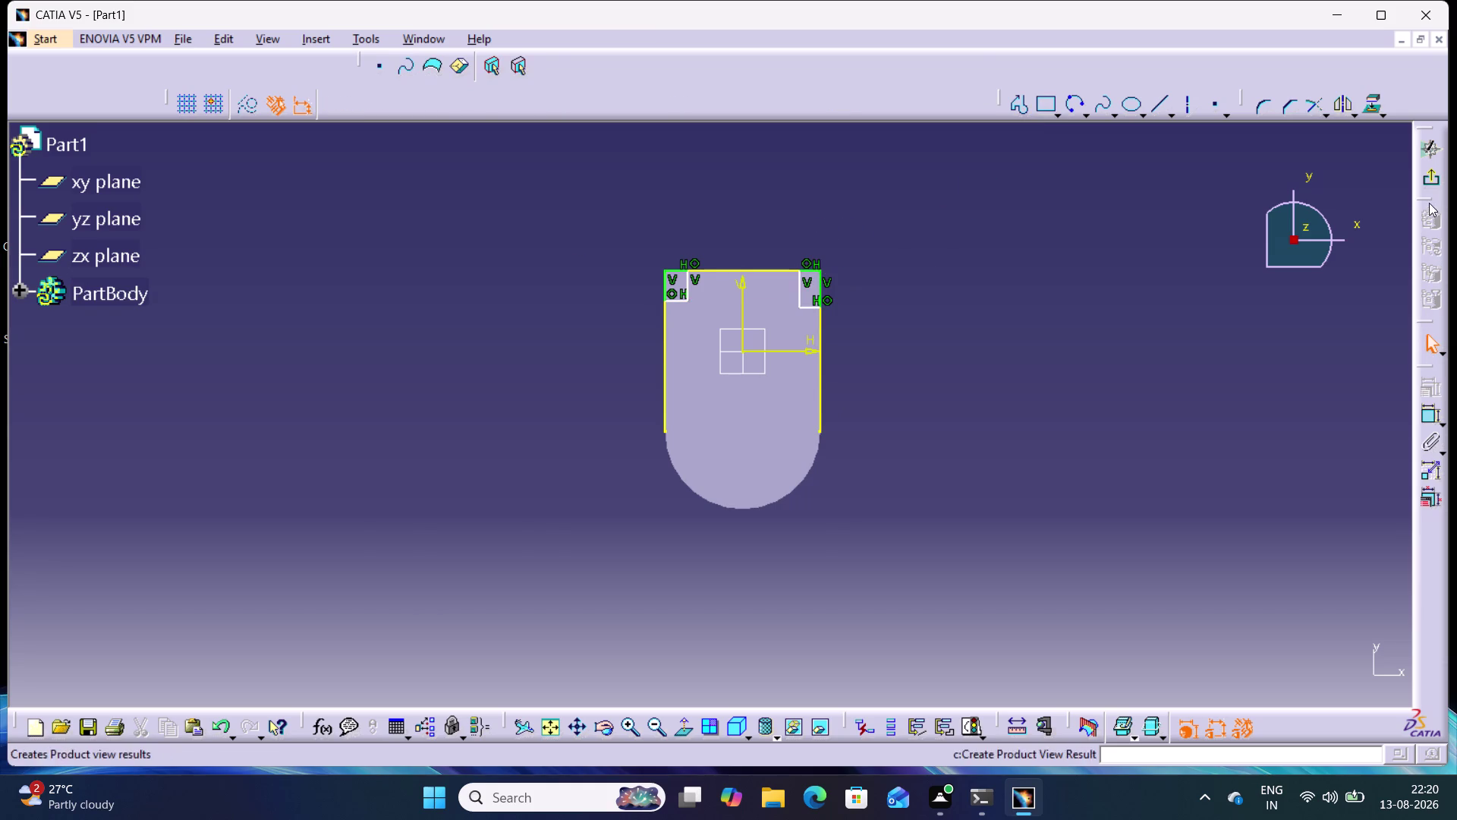
double_click(1427, 412)
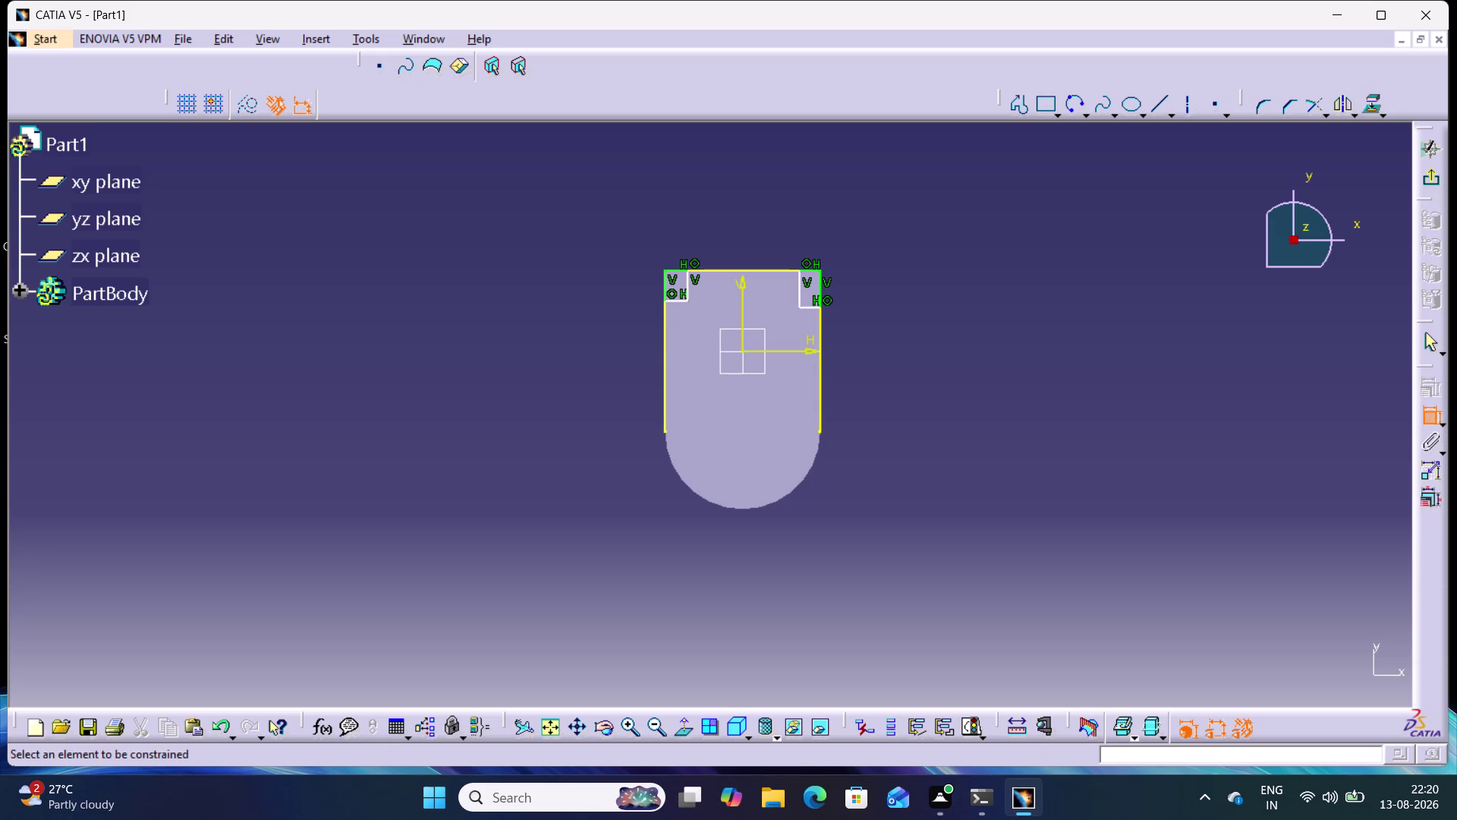
Dimension the top-right notch's width and height to 5 mm each.
click(812, 311)
click(811, 216)
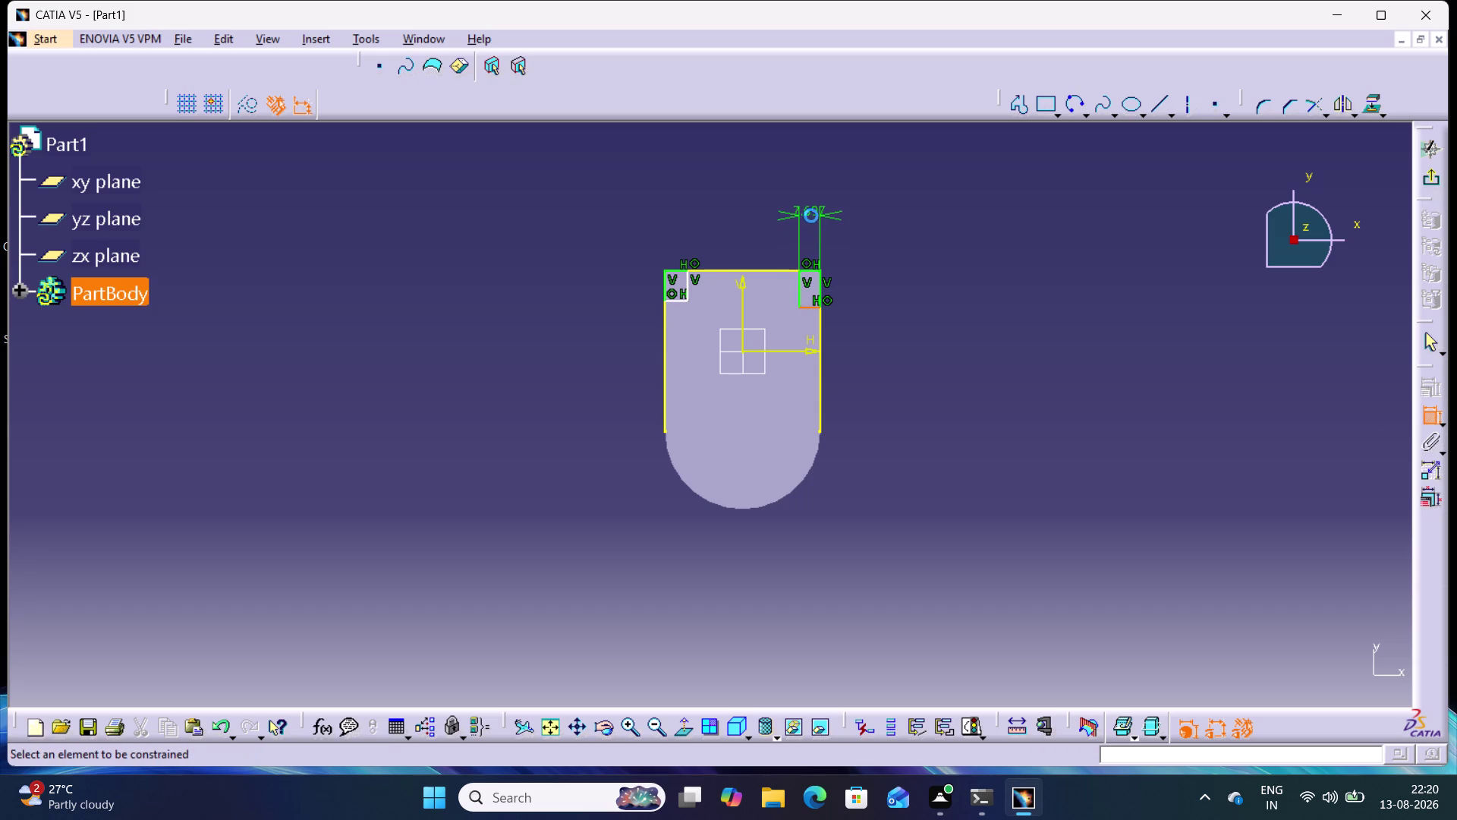
double_click(809, 208)
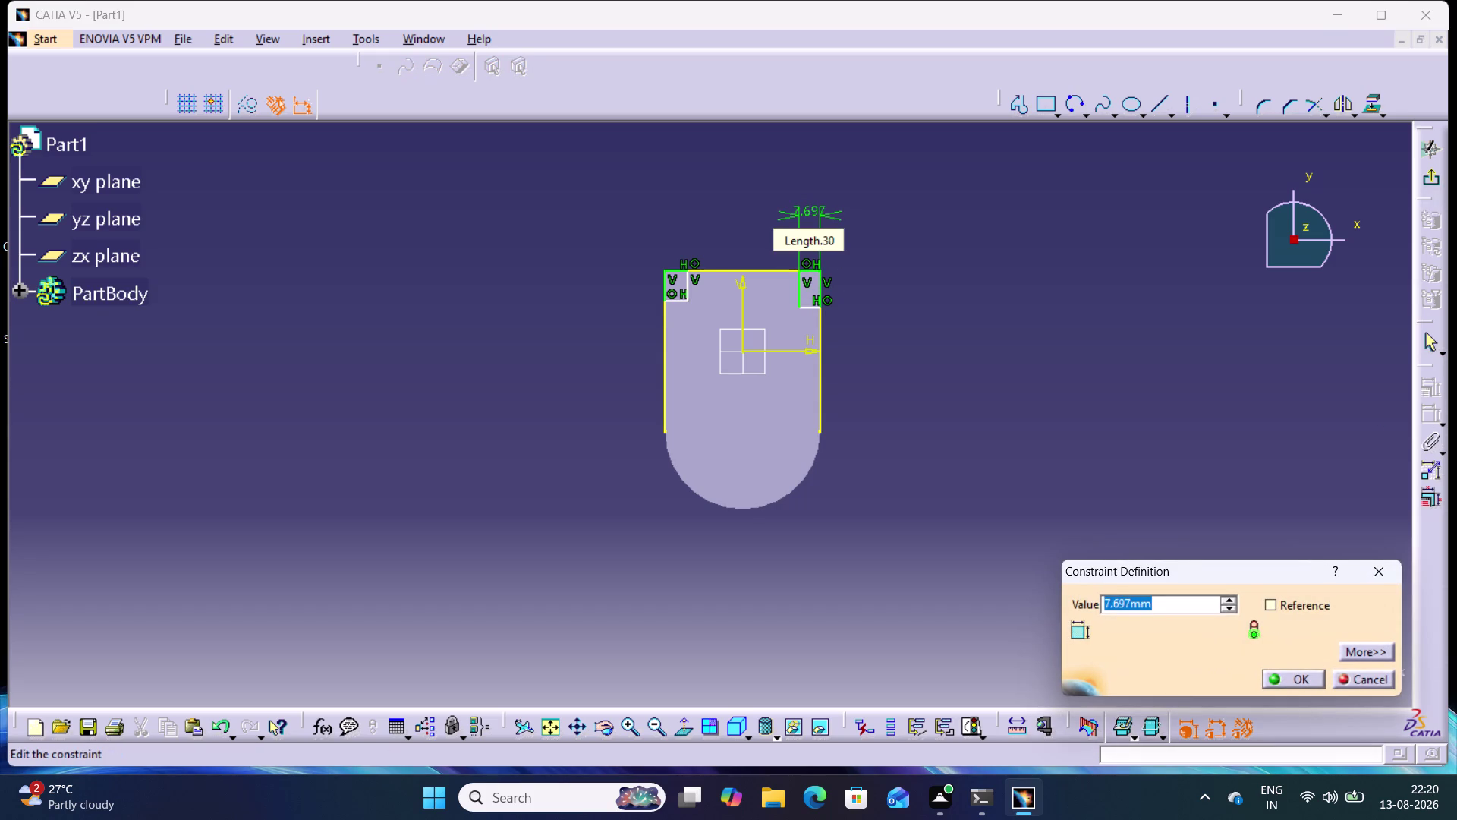
key(5)
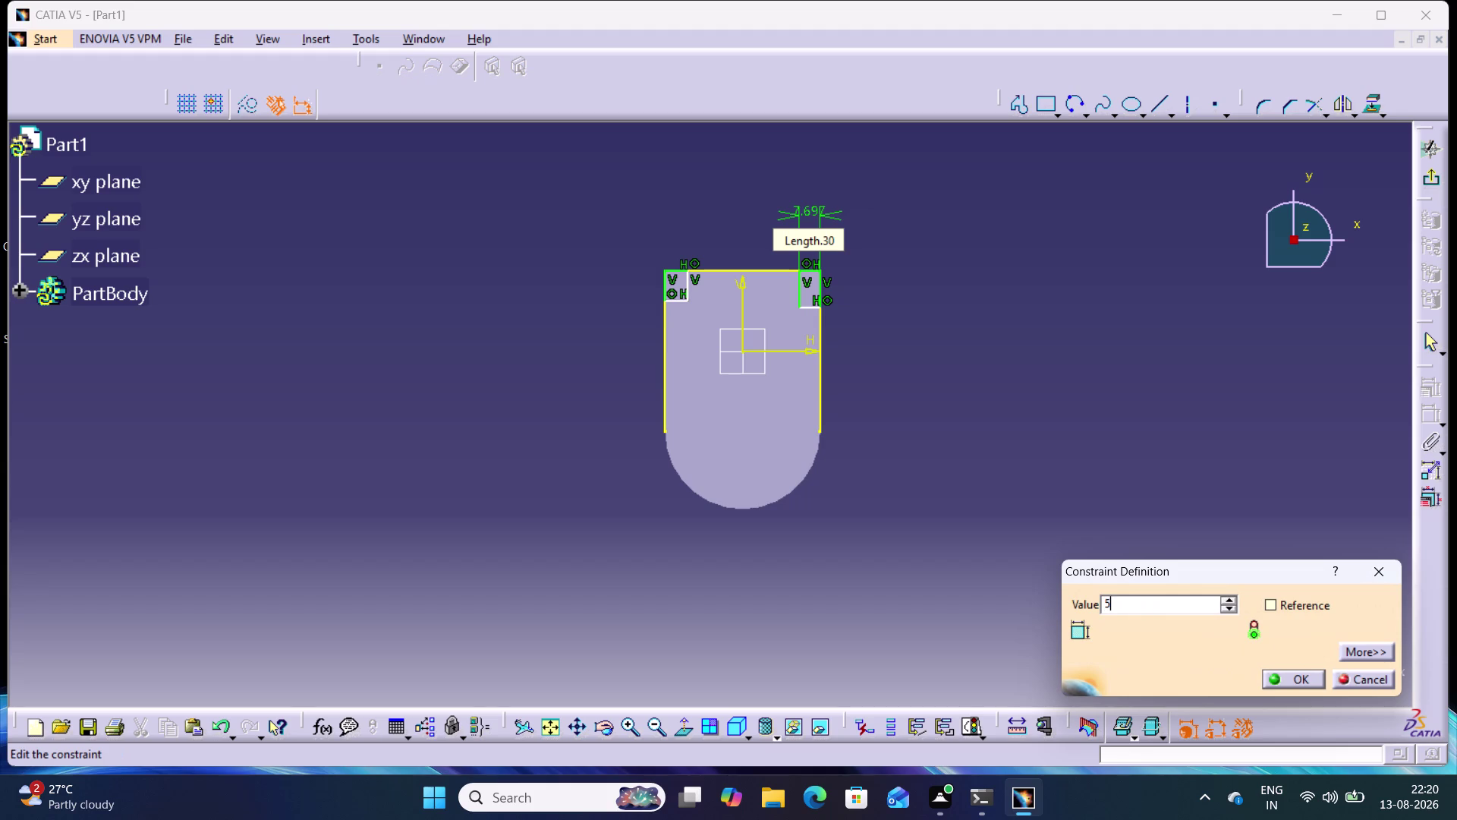
key(Return)
click(896, 305)
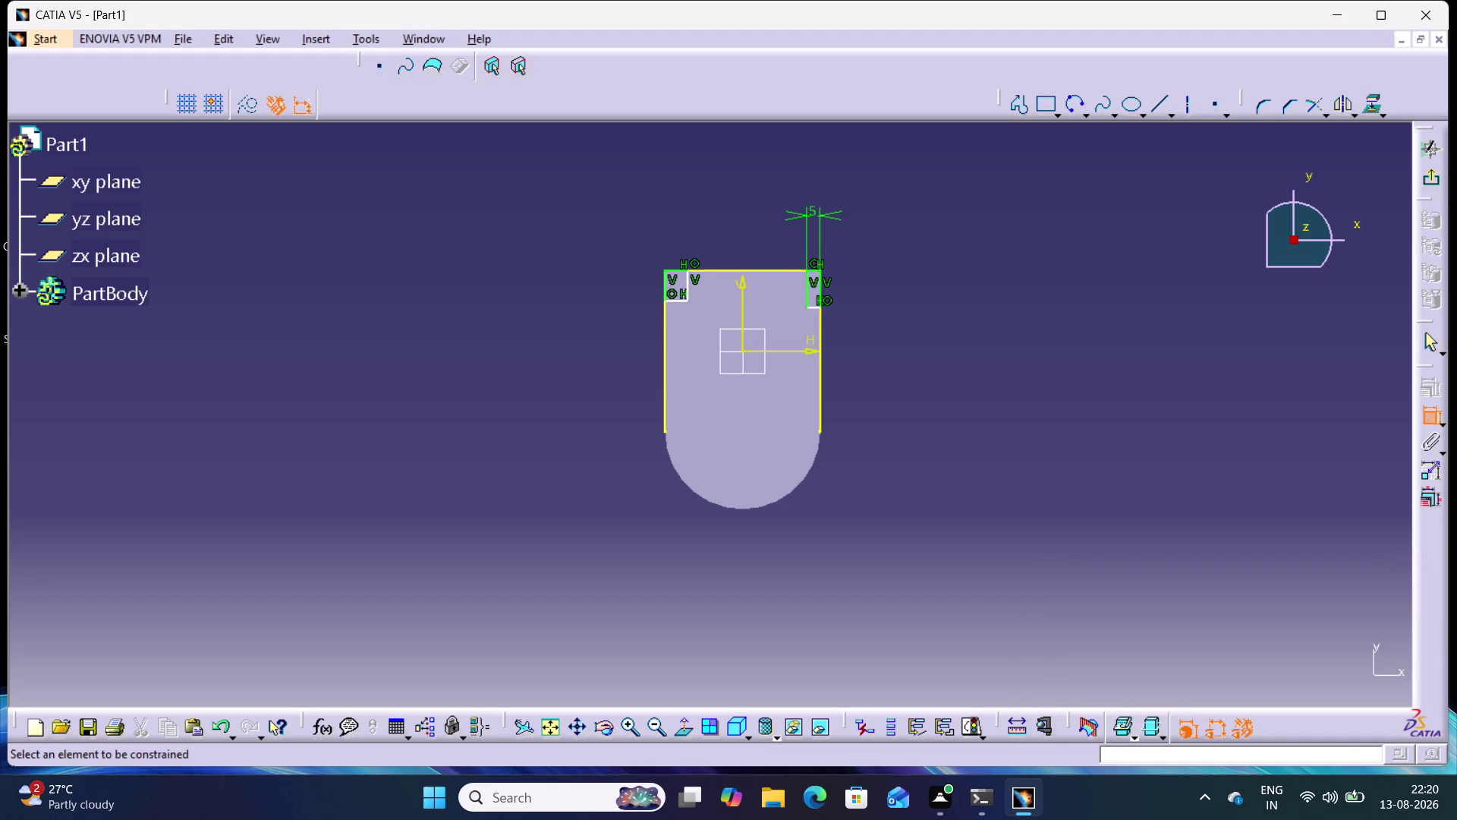
click(806, 298)
click(845, 289)
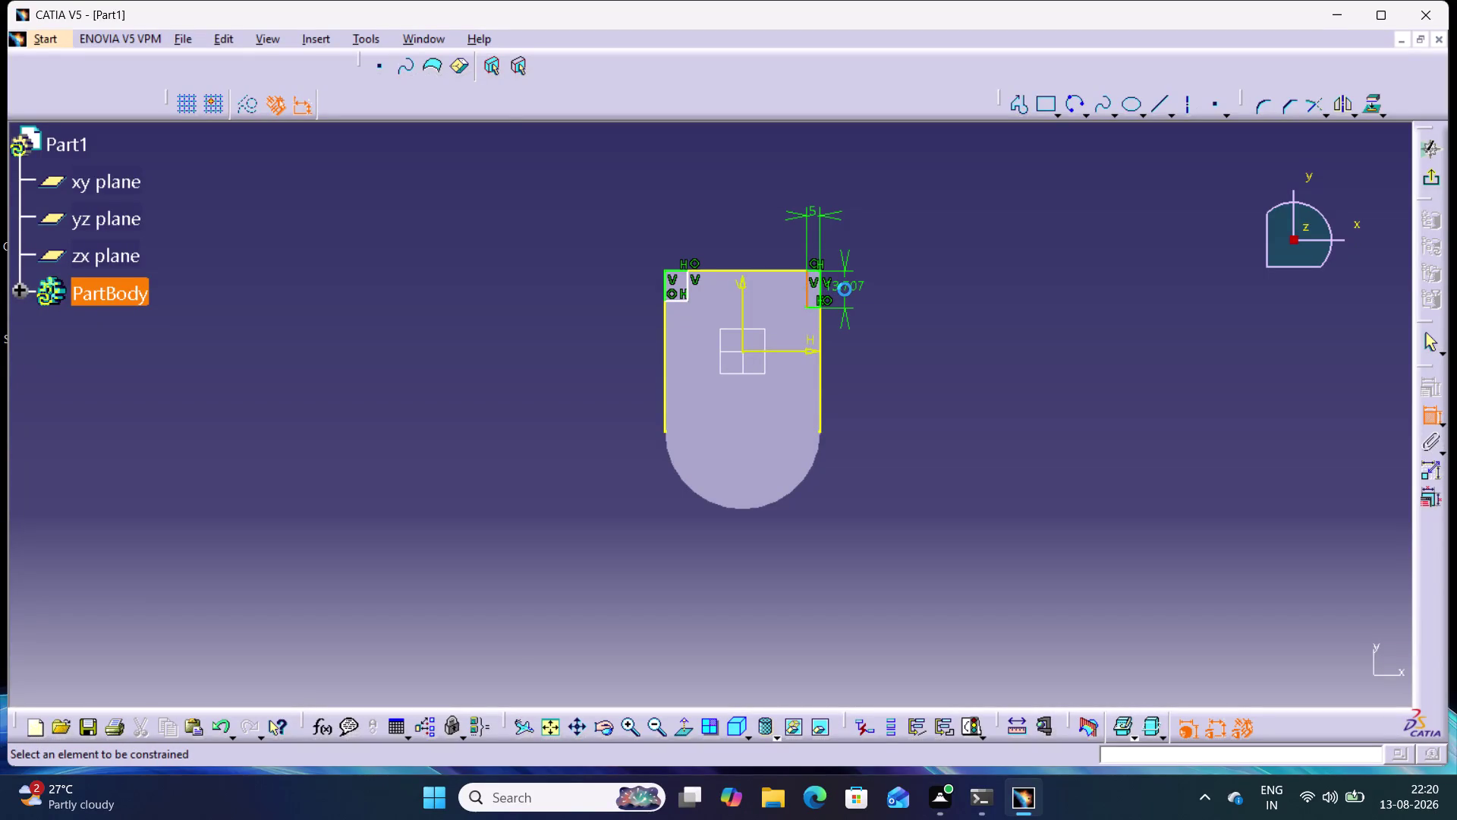
double_click(845, 286)
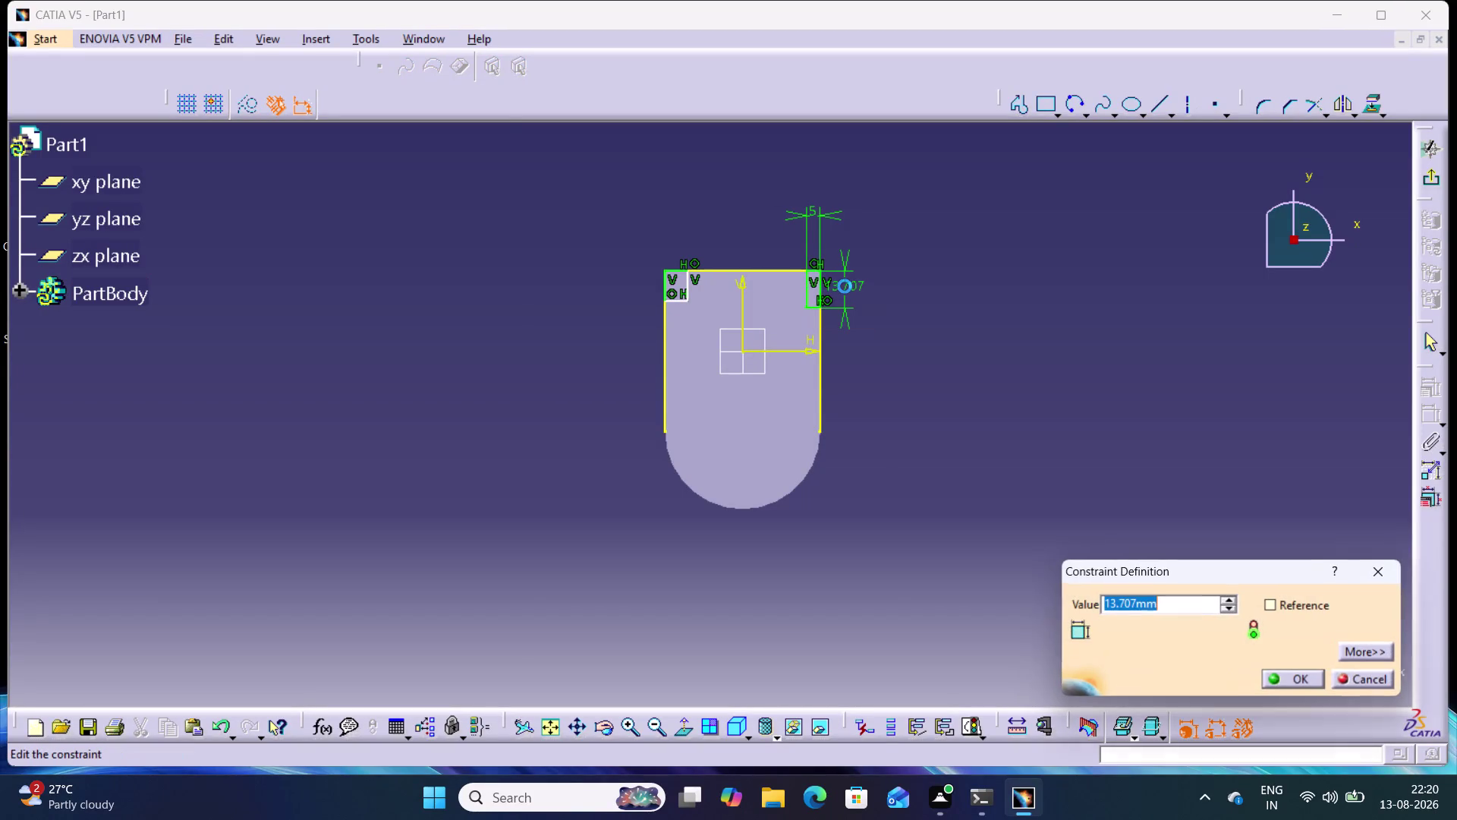
key(5)
key(Return)
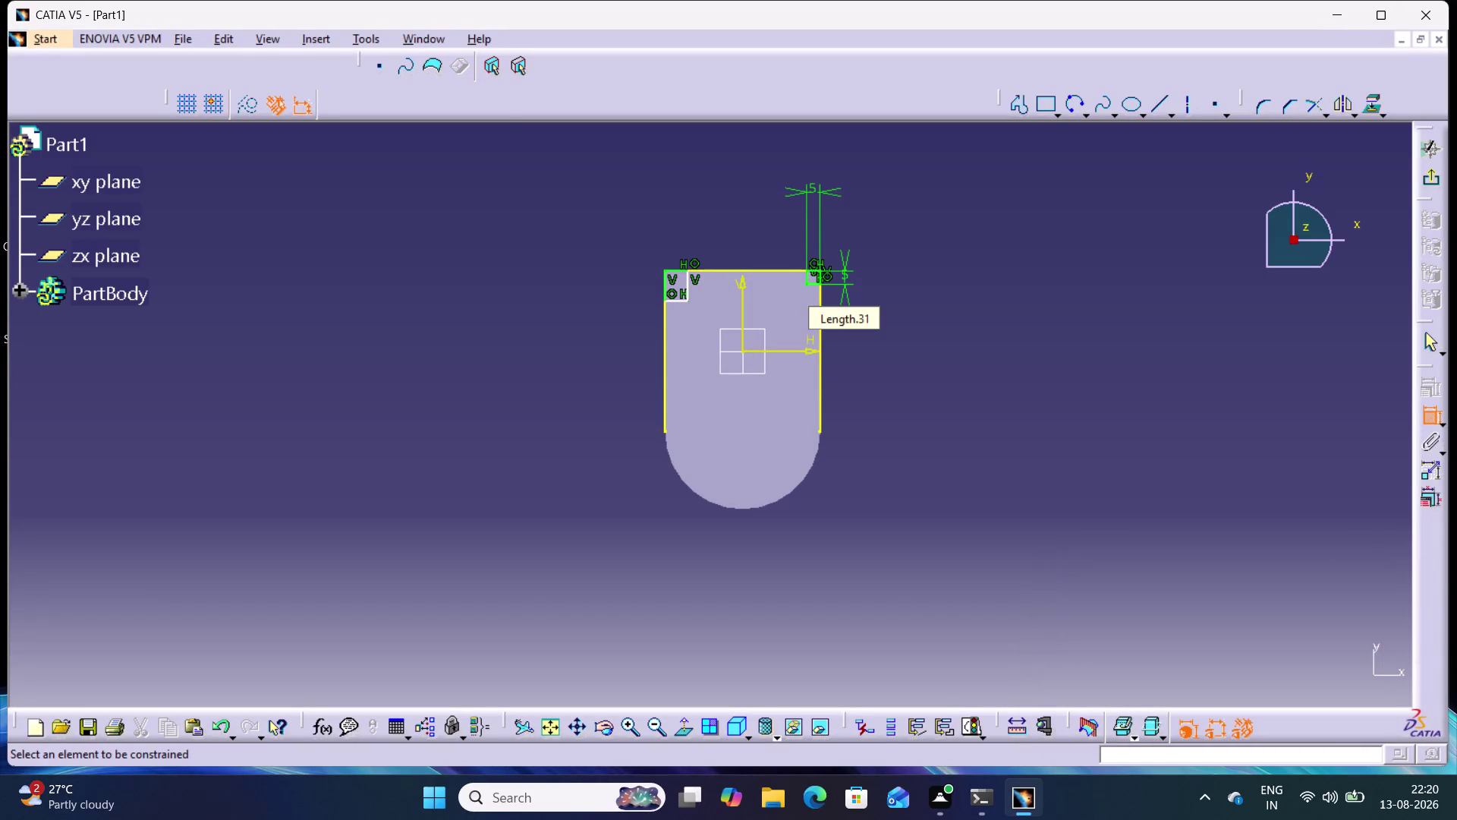
Dimension the top-left notch's height and width to 5 mm each.
click(943, 348)
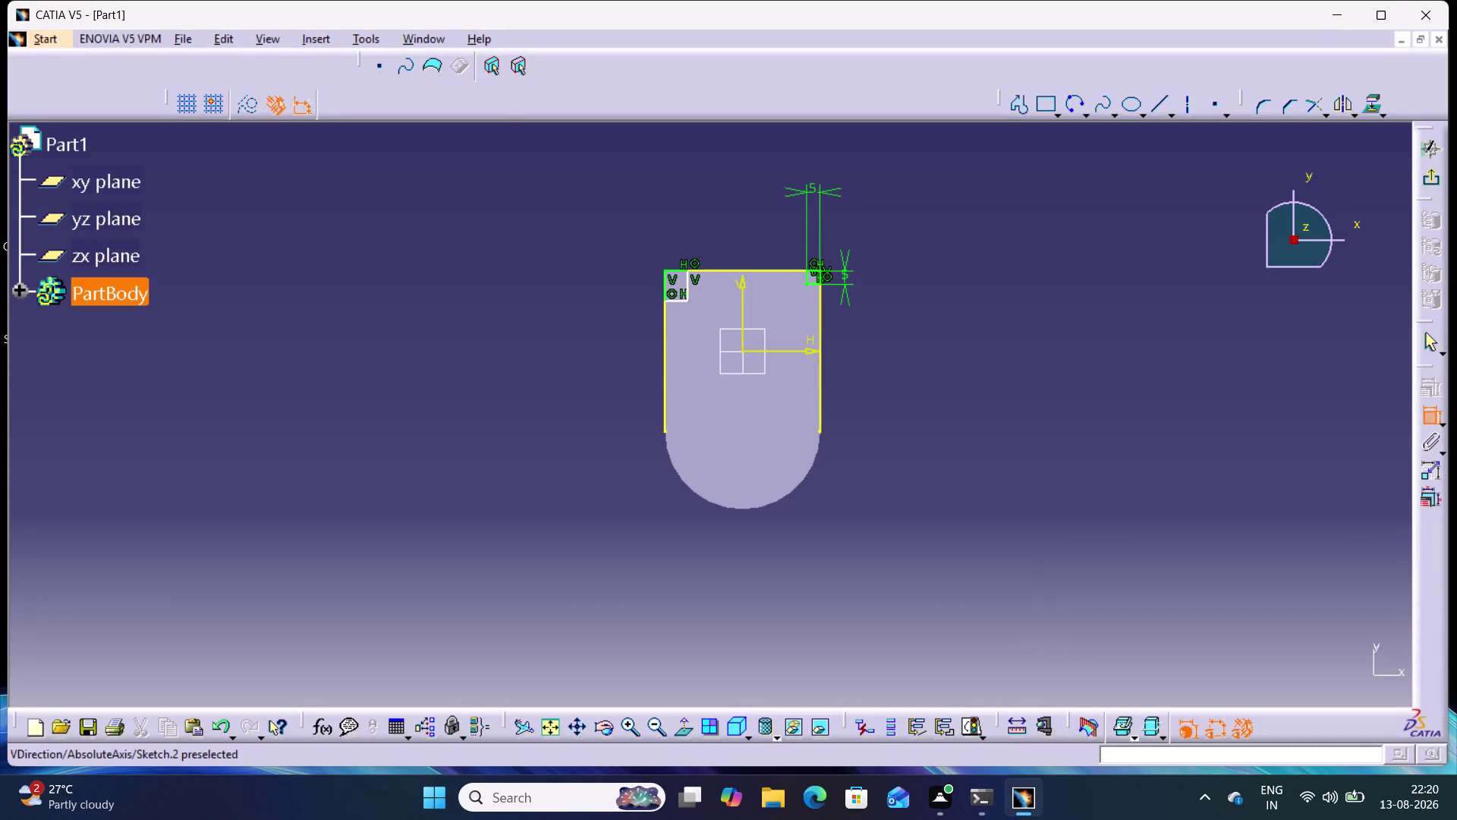
click(688, 281)
click(633, 286)
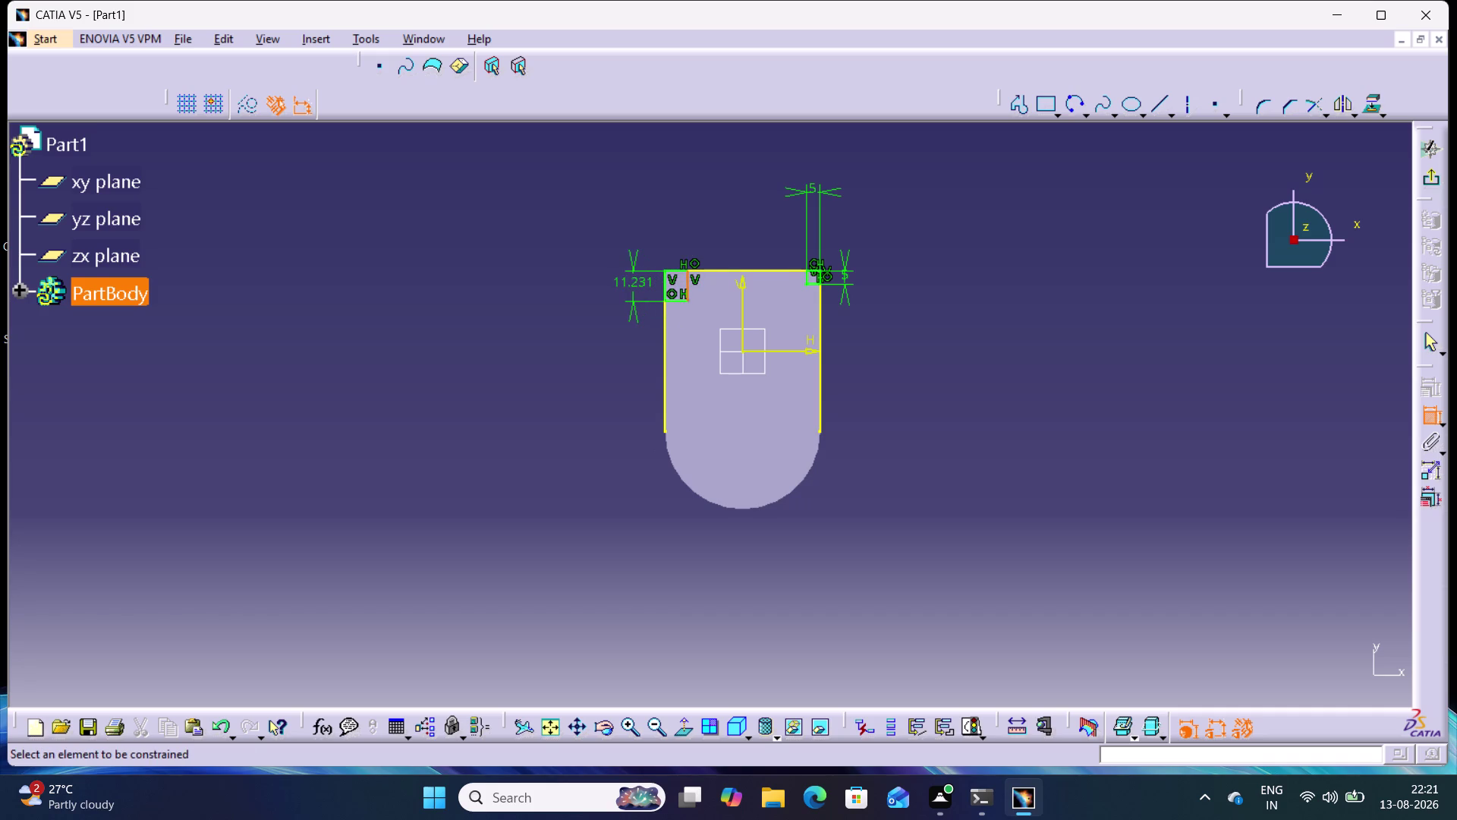
double_click(633, 286)
key(5)
key(Return)
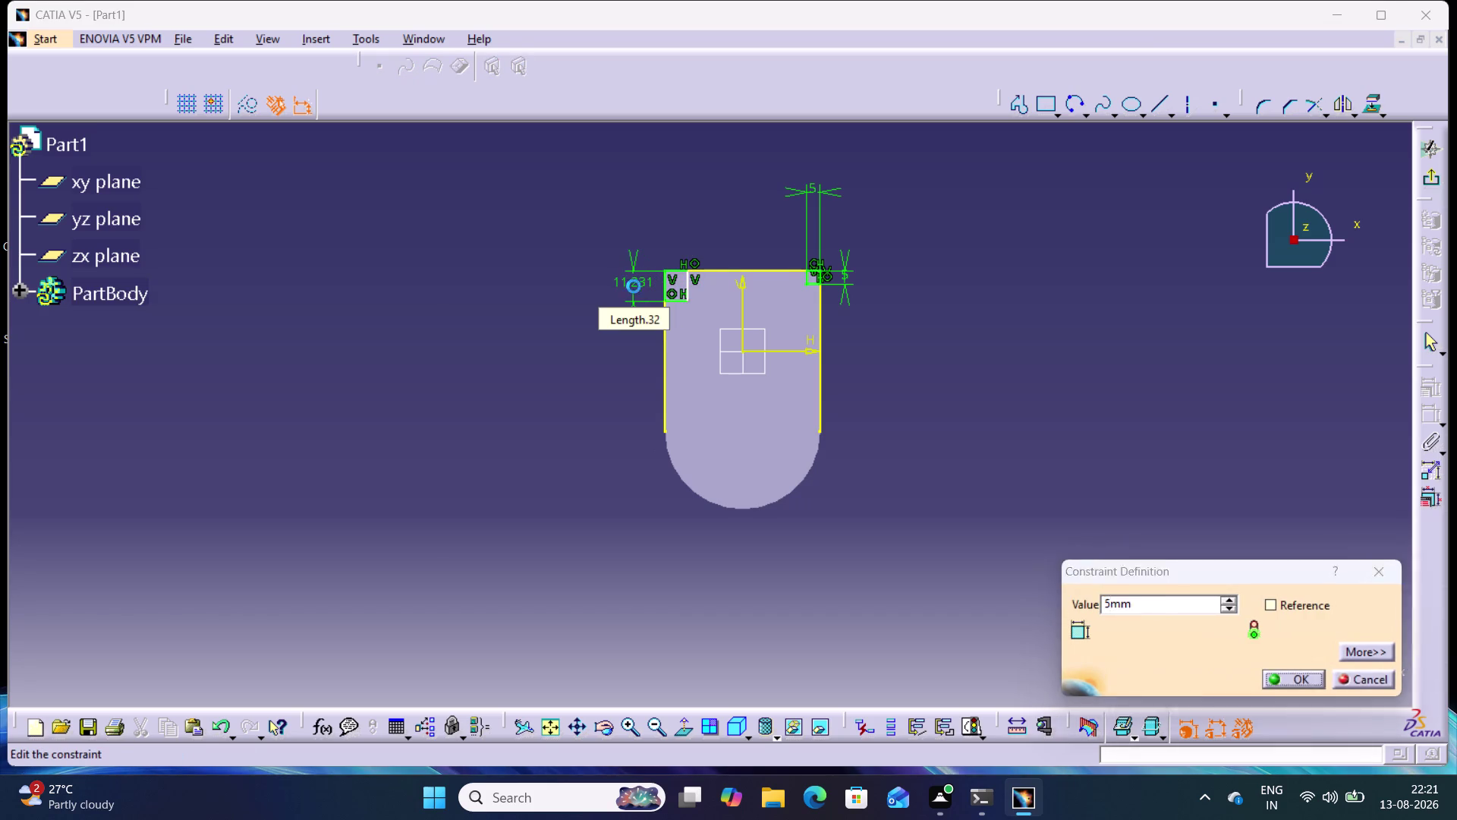
click(678, 280)
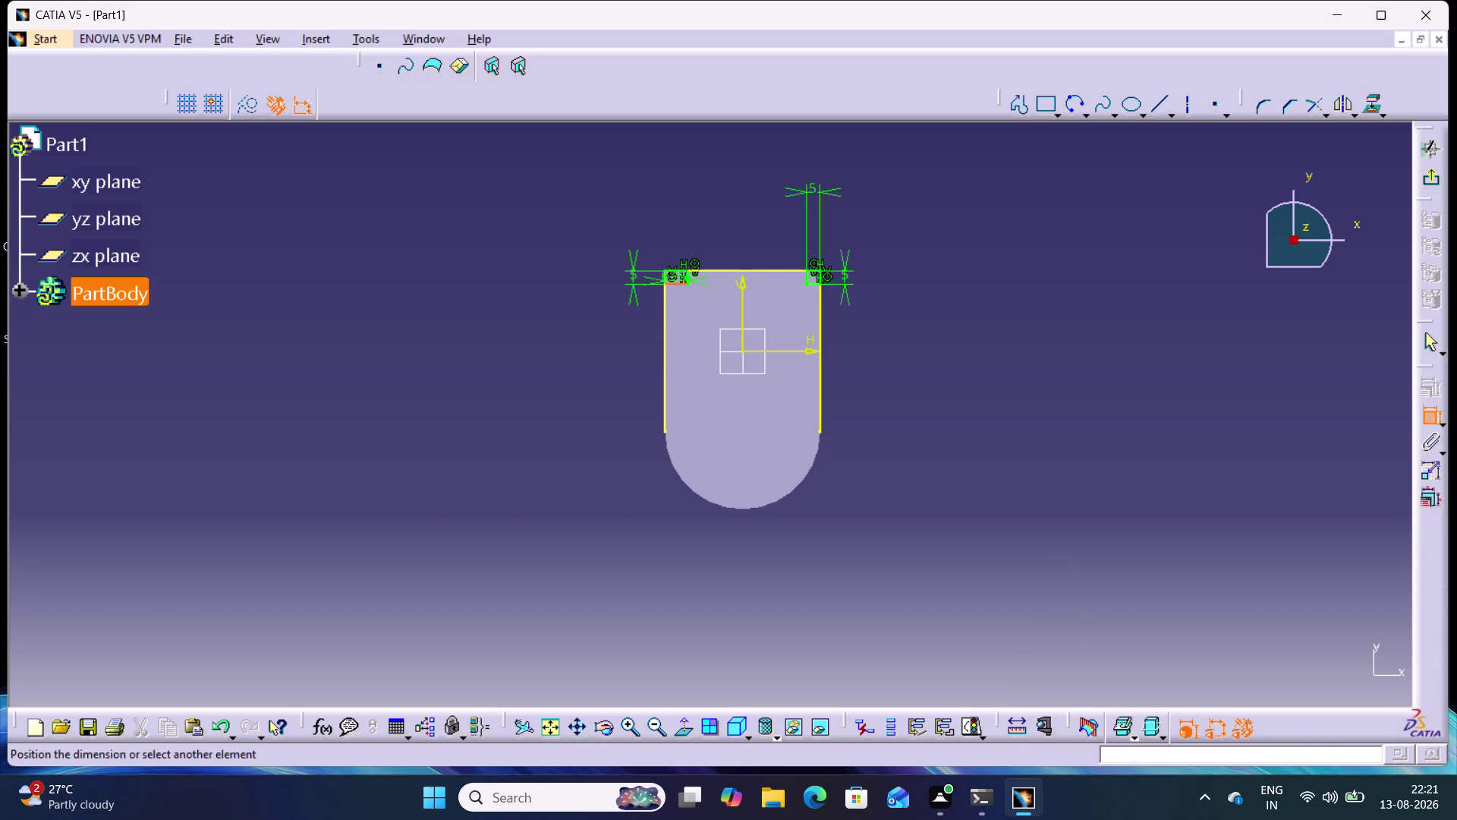
click(682, 229)
double_click(678, 226)
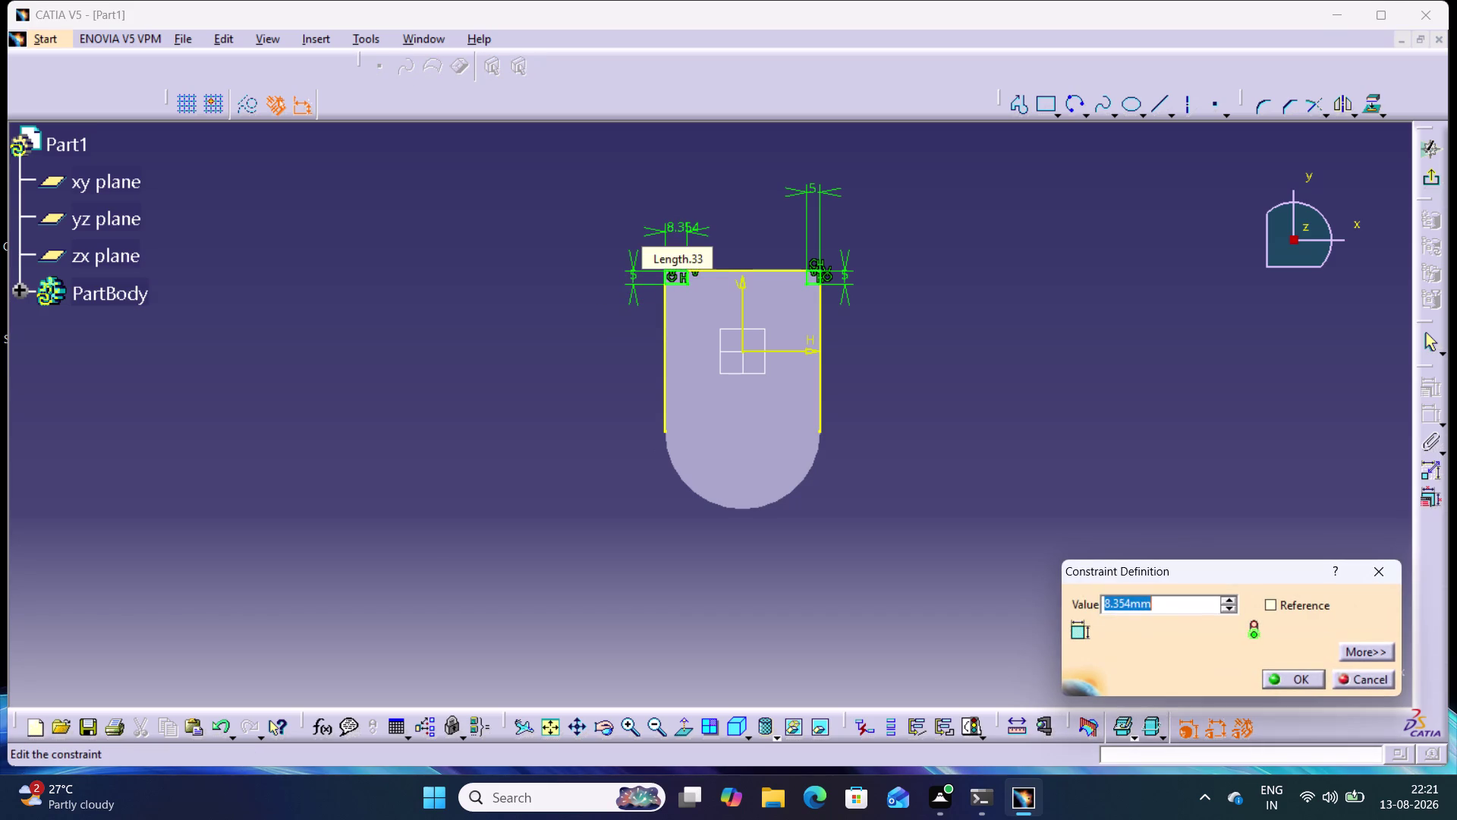
key(5)
key(Return)
click(735, 234)
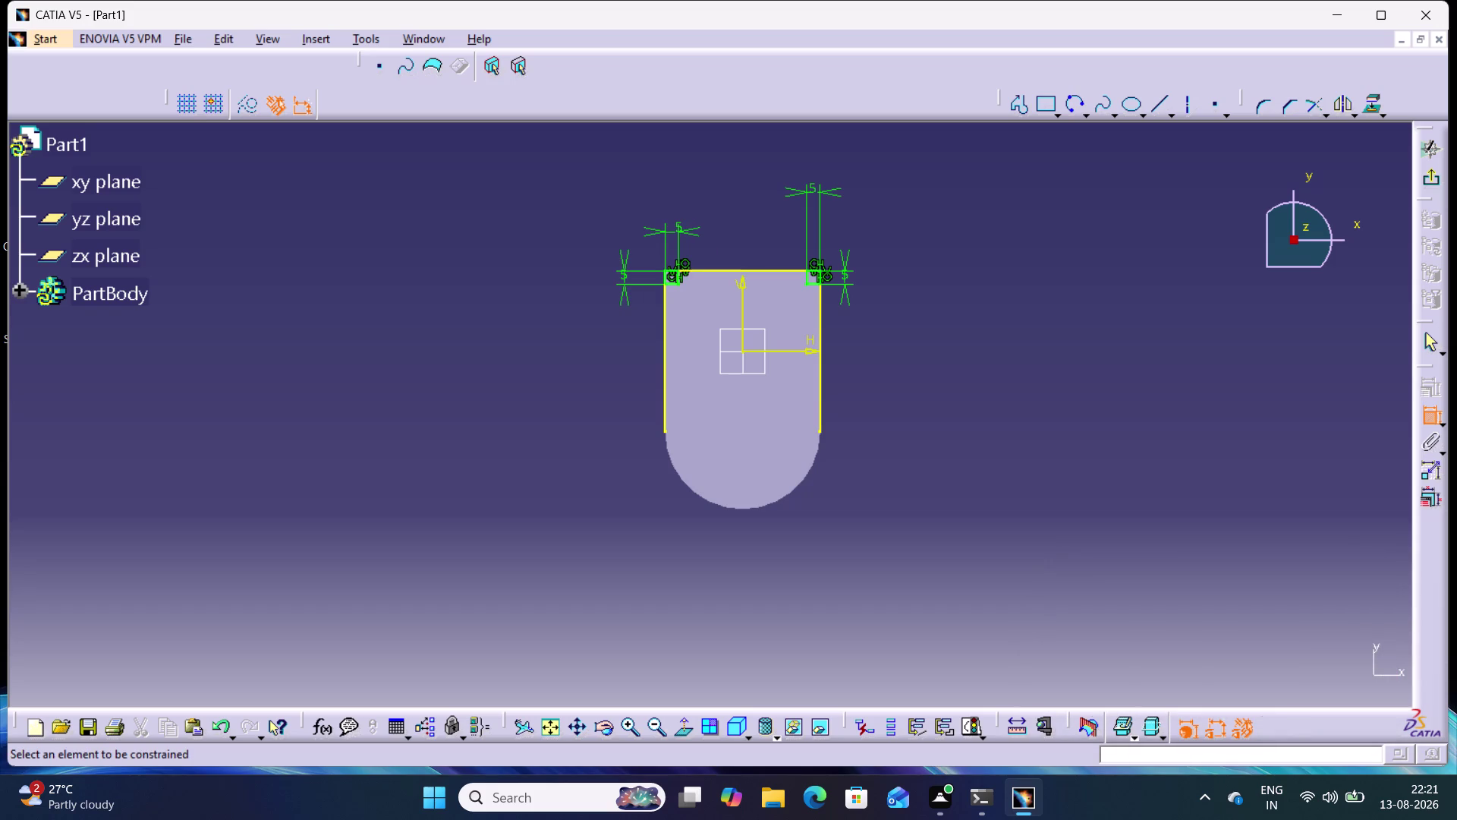
click(1427, 415)
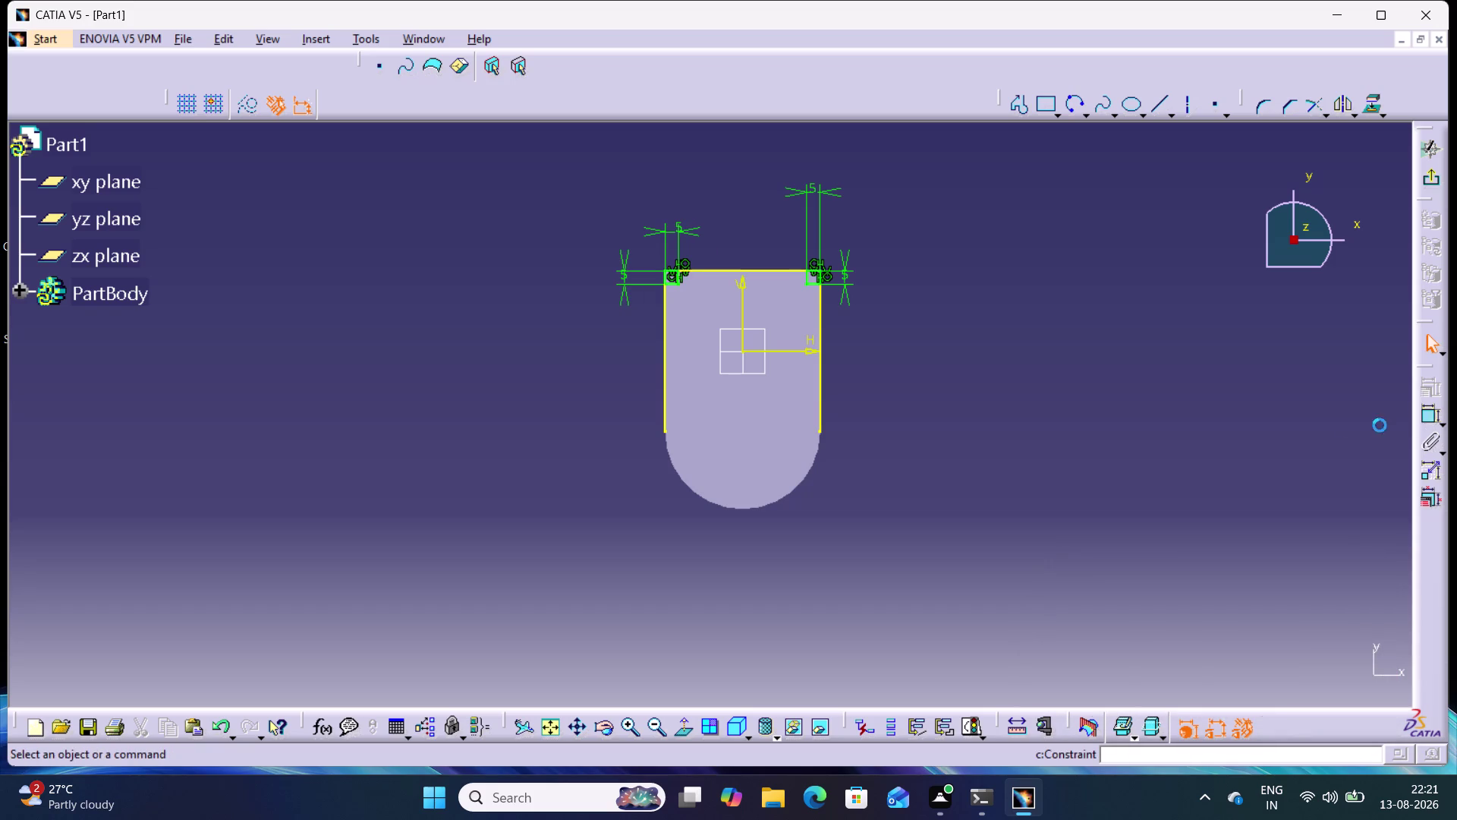
click(1117, 322)
click(1071, 108)
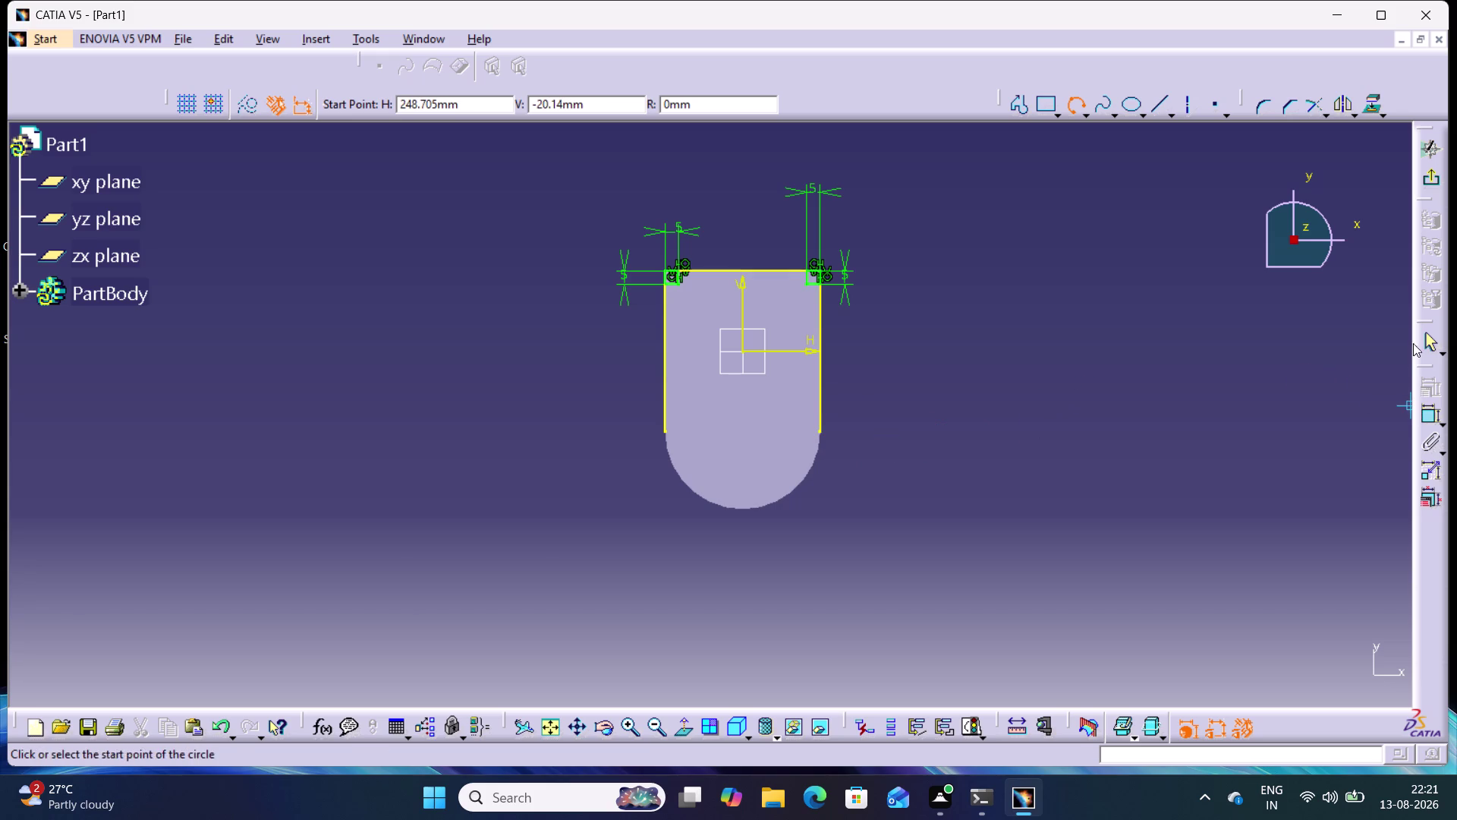
Draw short horizontal lines inward from the profile's bottom-right and bottom-left corners.
click(1432, 344)
click(1111, 327)
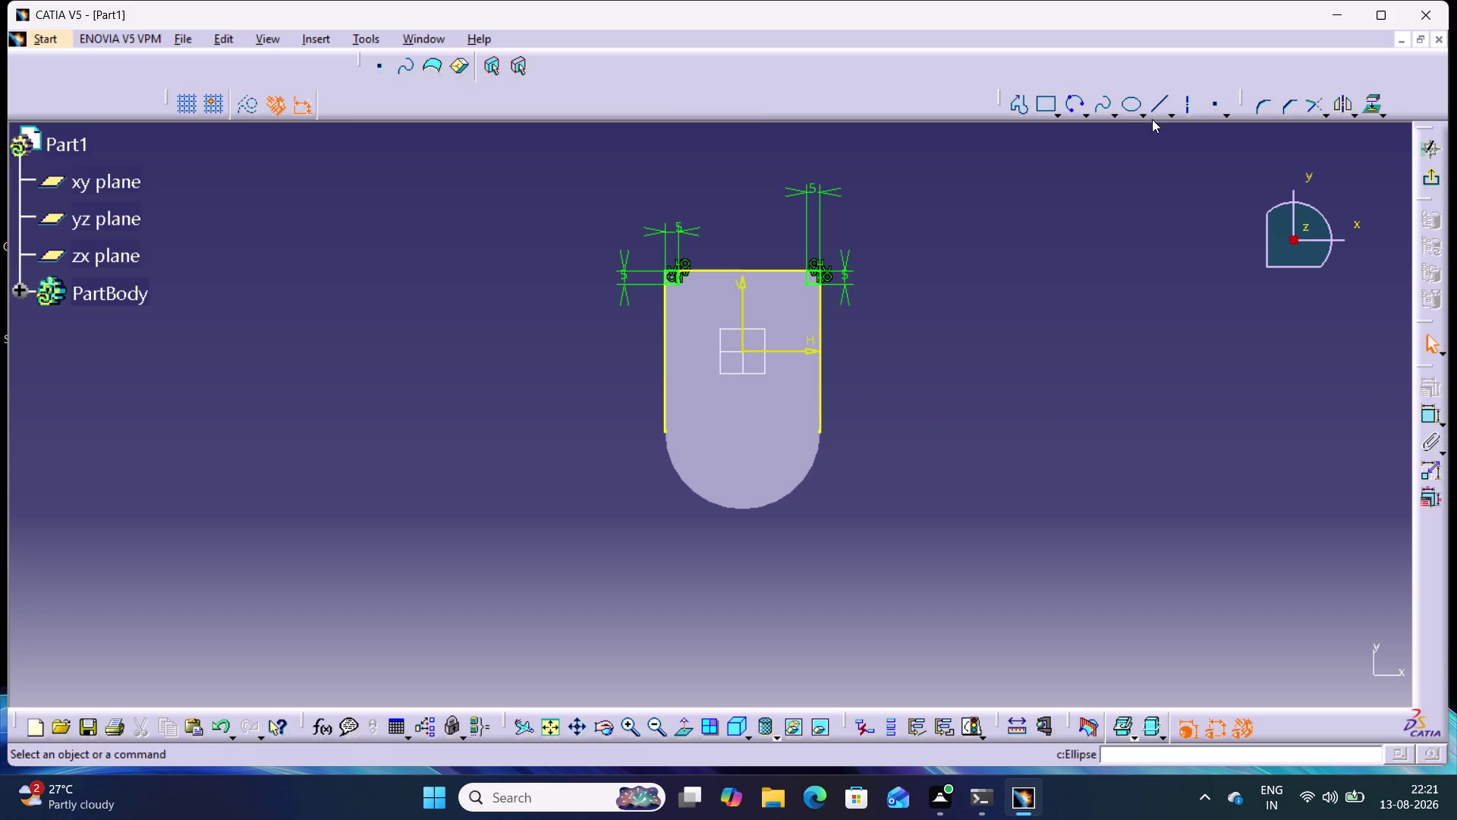
click(1160, 105)
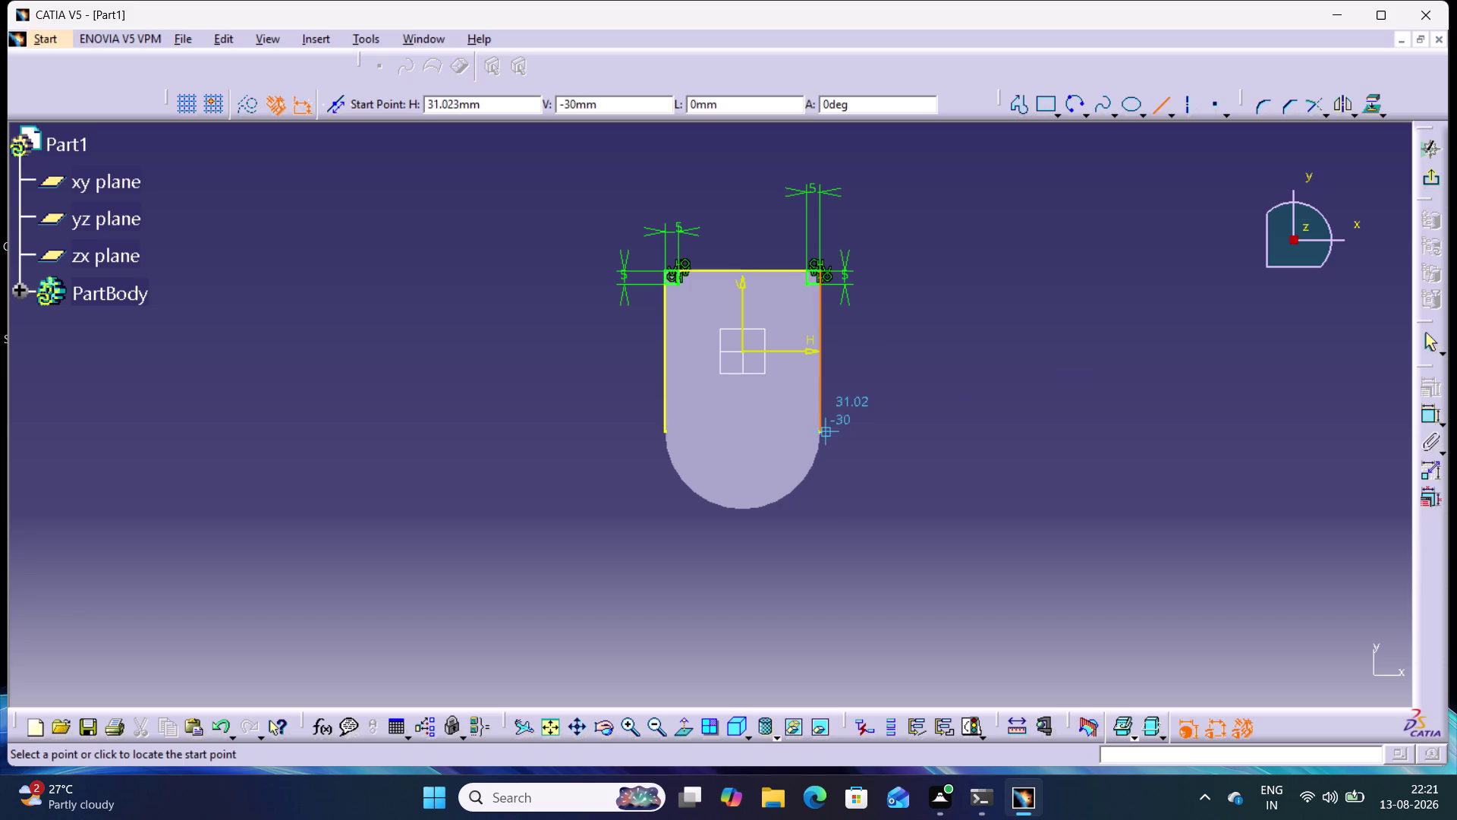
click(816, 429)
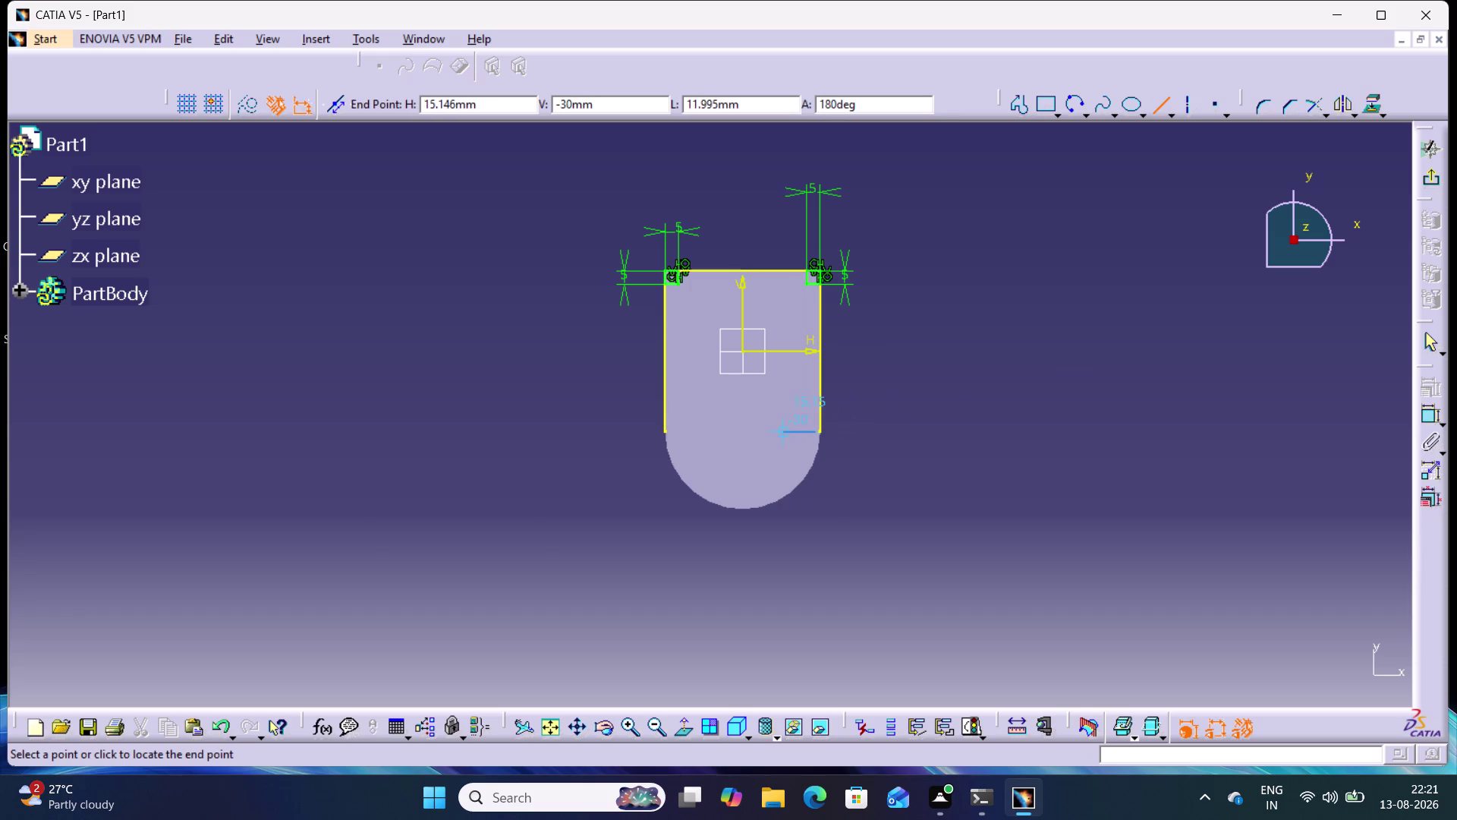
click(784, 429)
click(1082, 249)
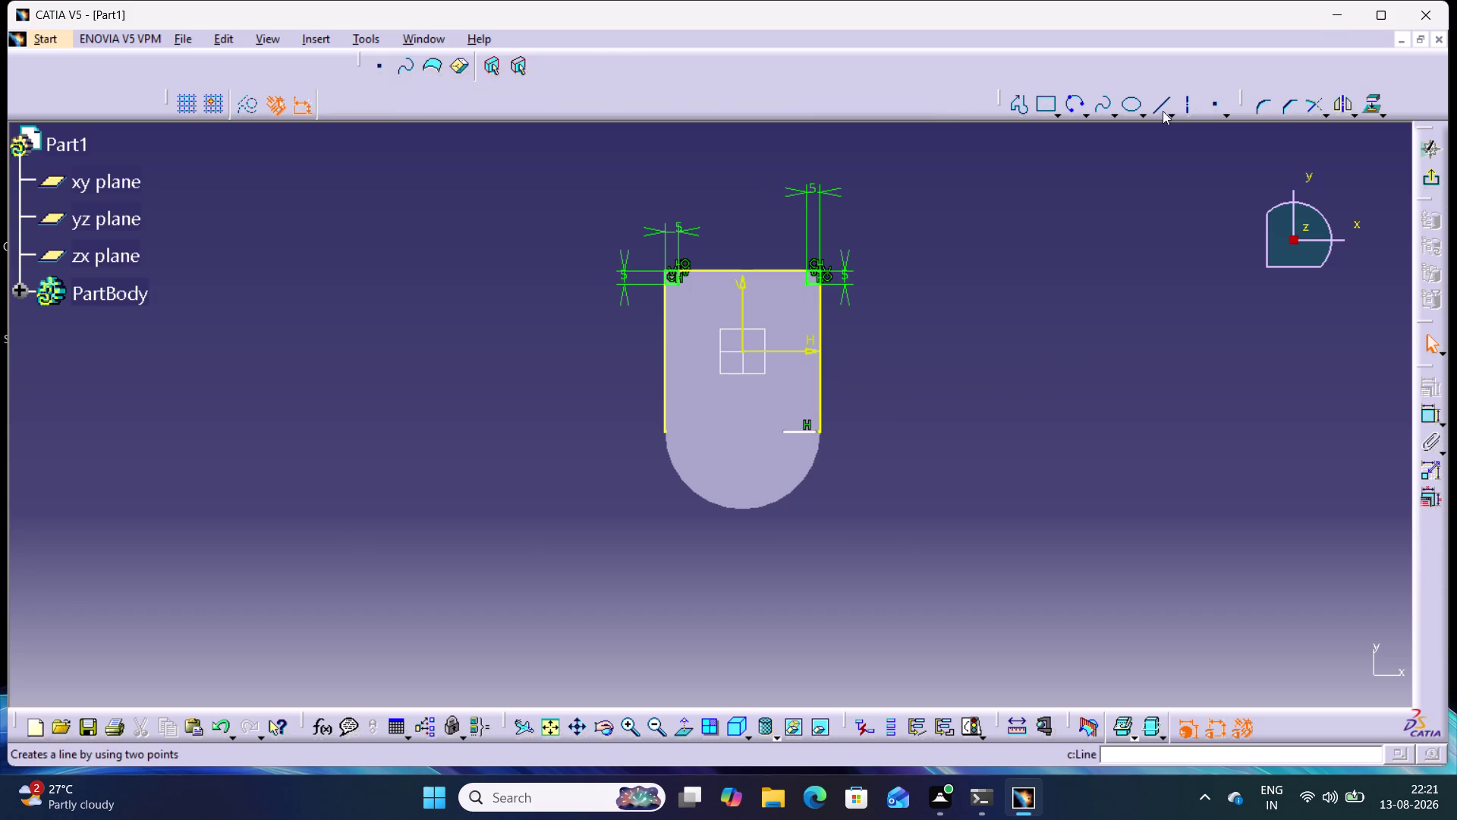
click(1160, 106)
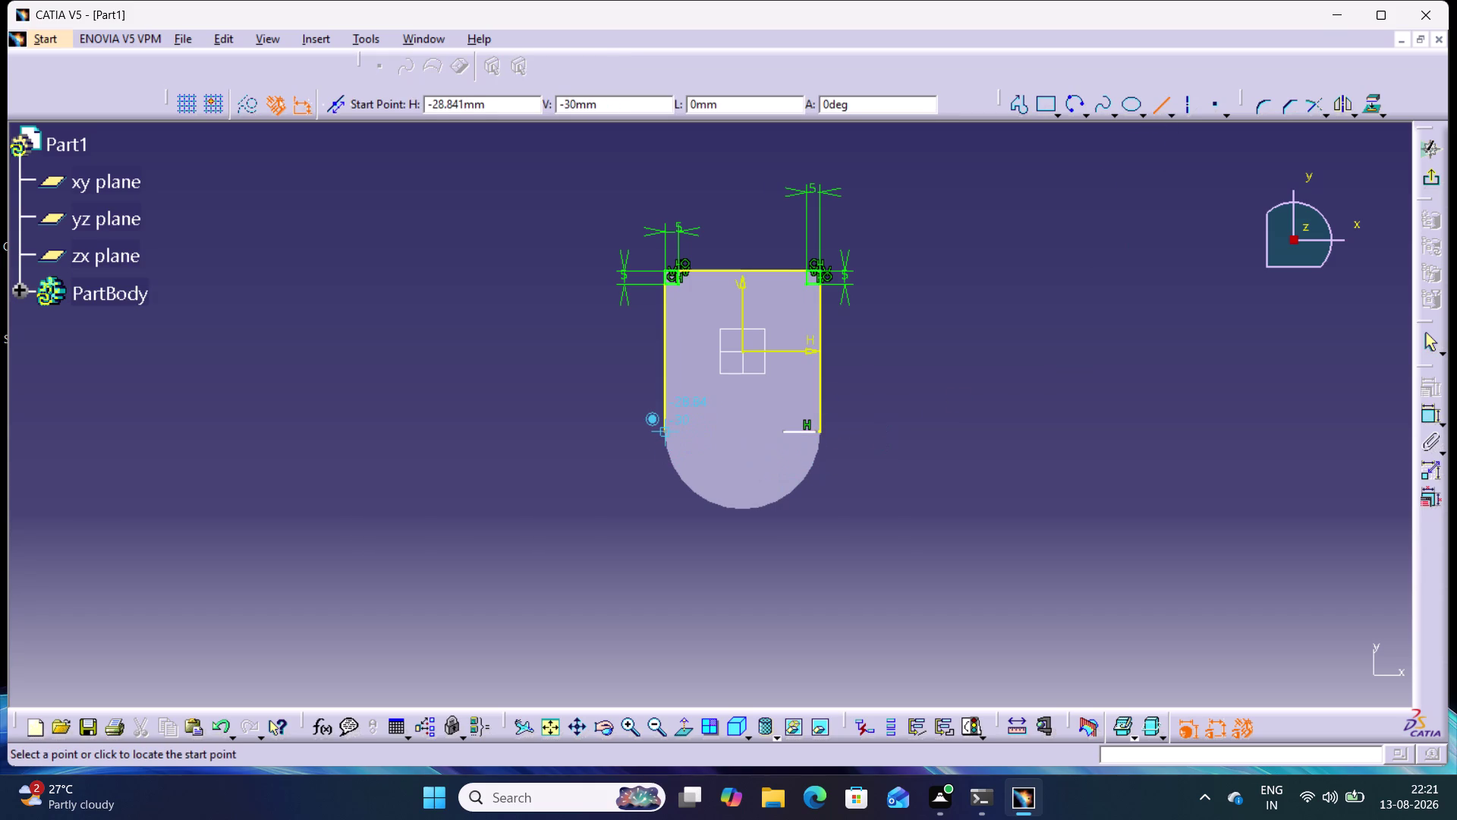
click(665, 431)
click(703, 432)
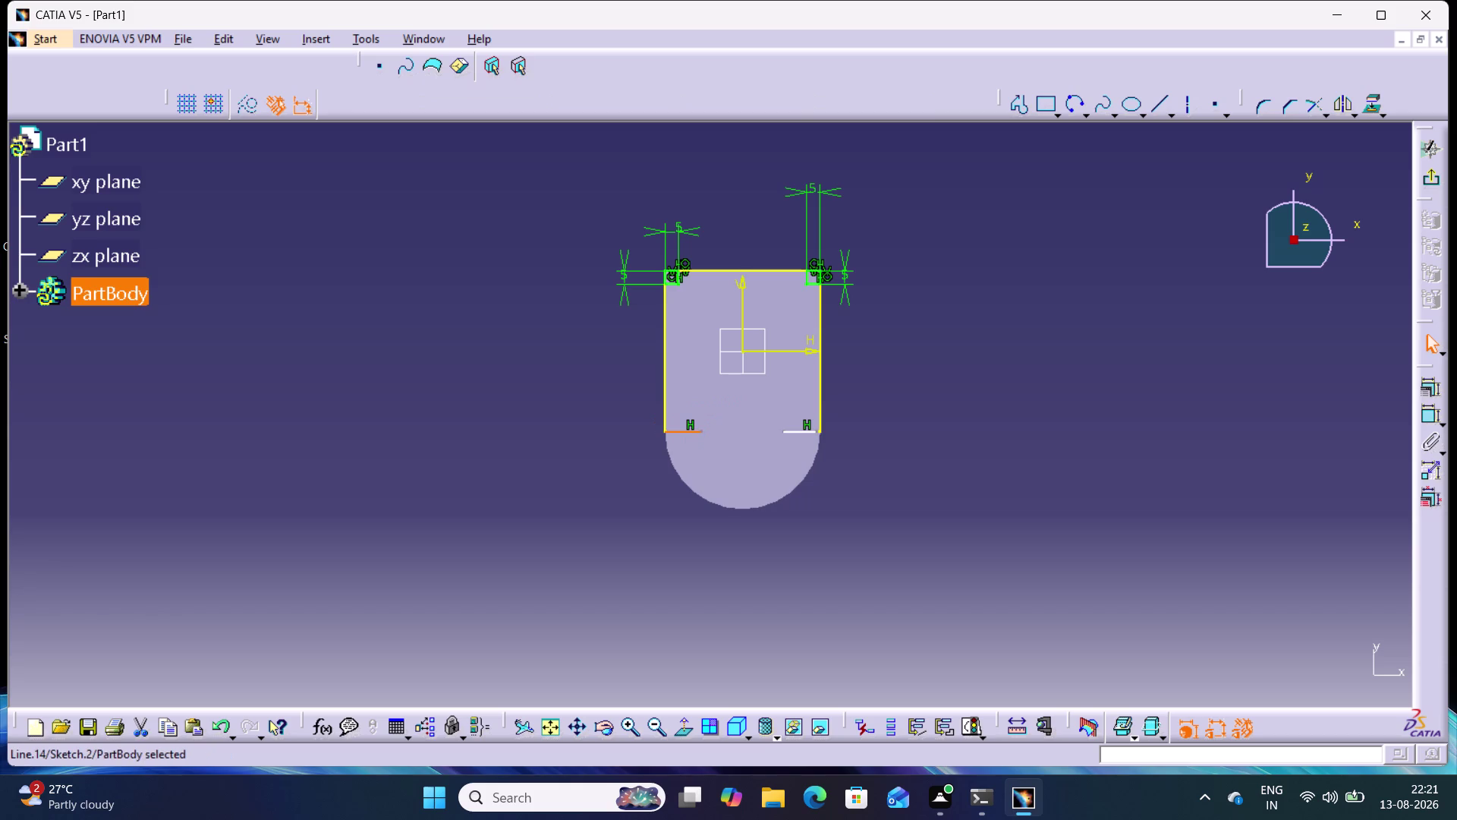
click(996, 375)
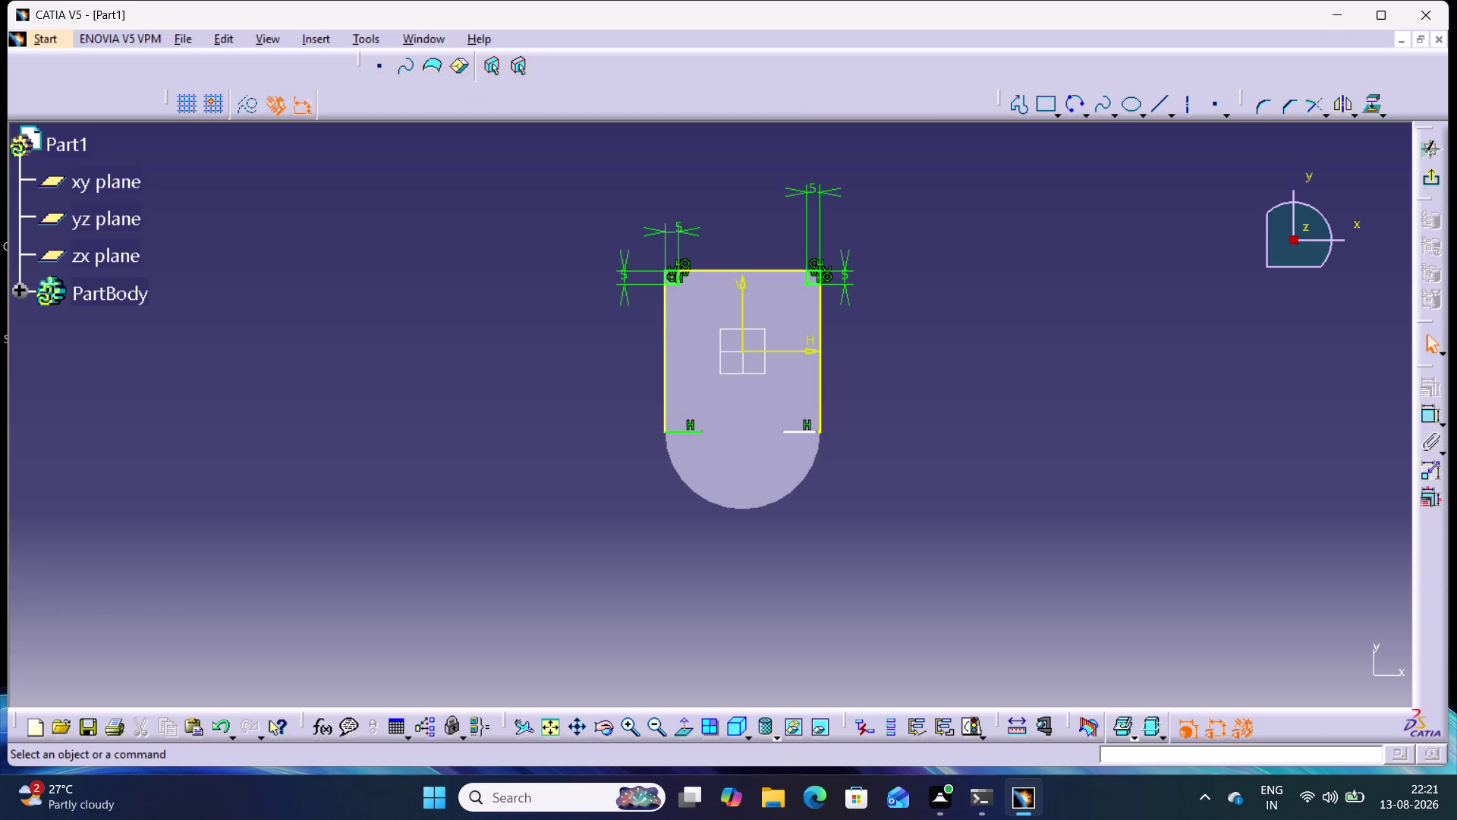
click(965, 498)
double_click(1425, 414)
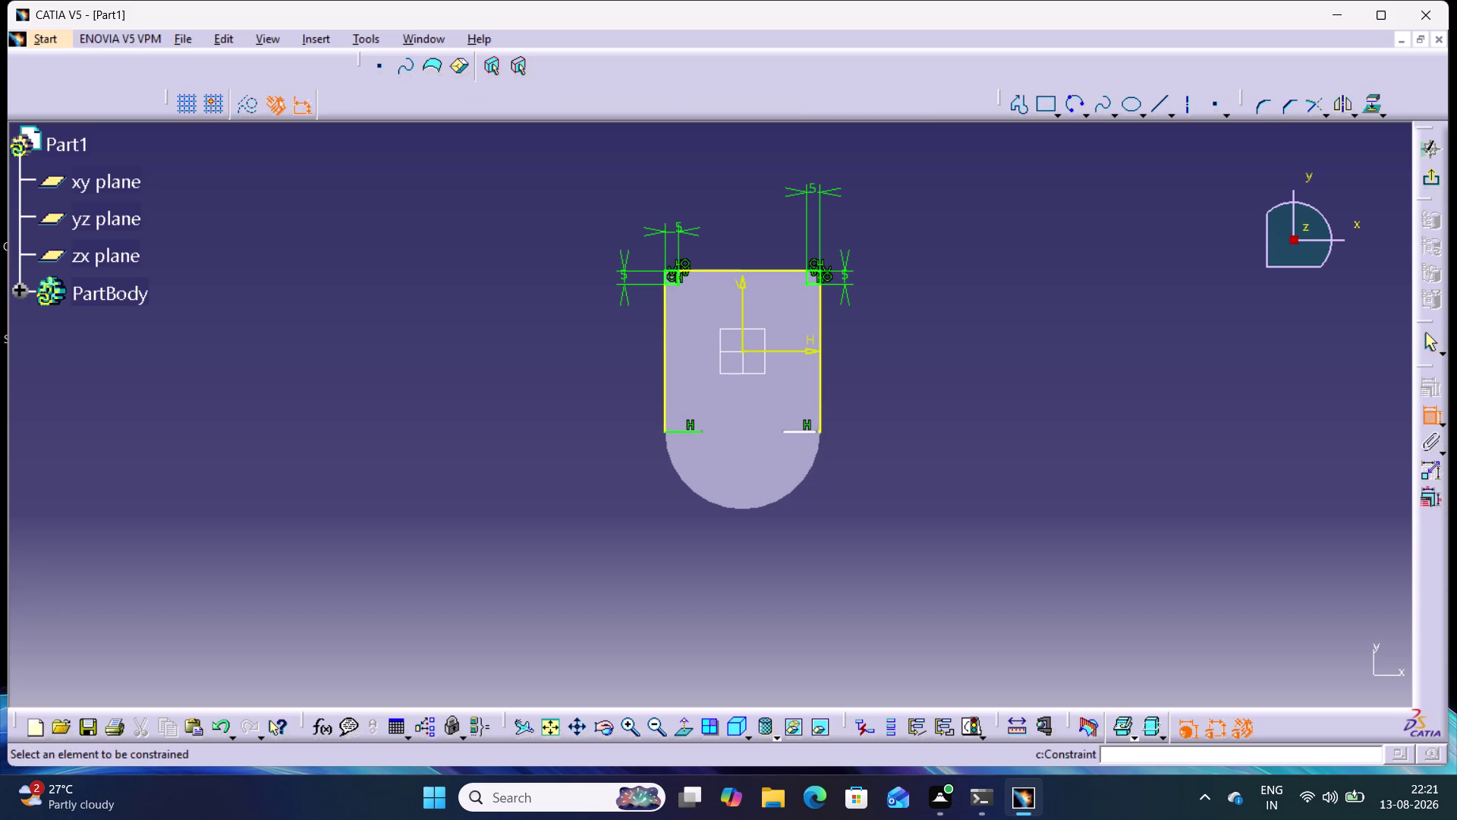
click(815, 430)
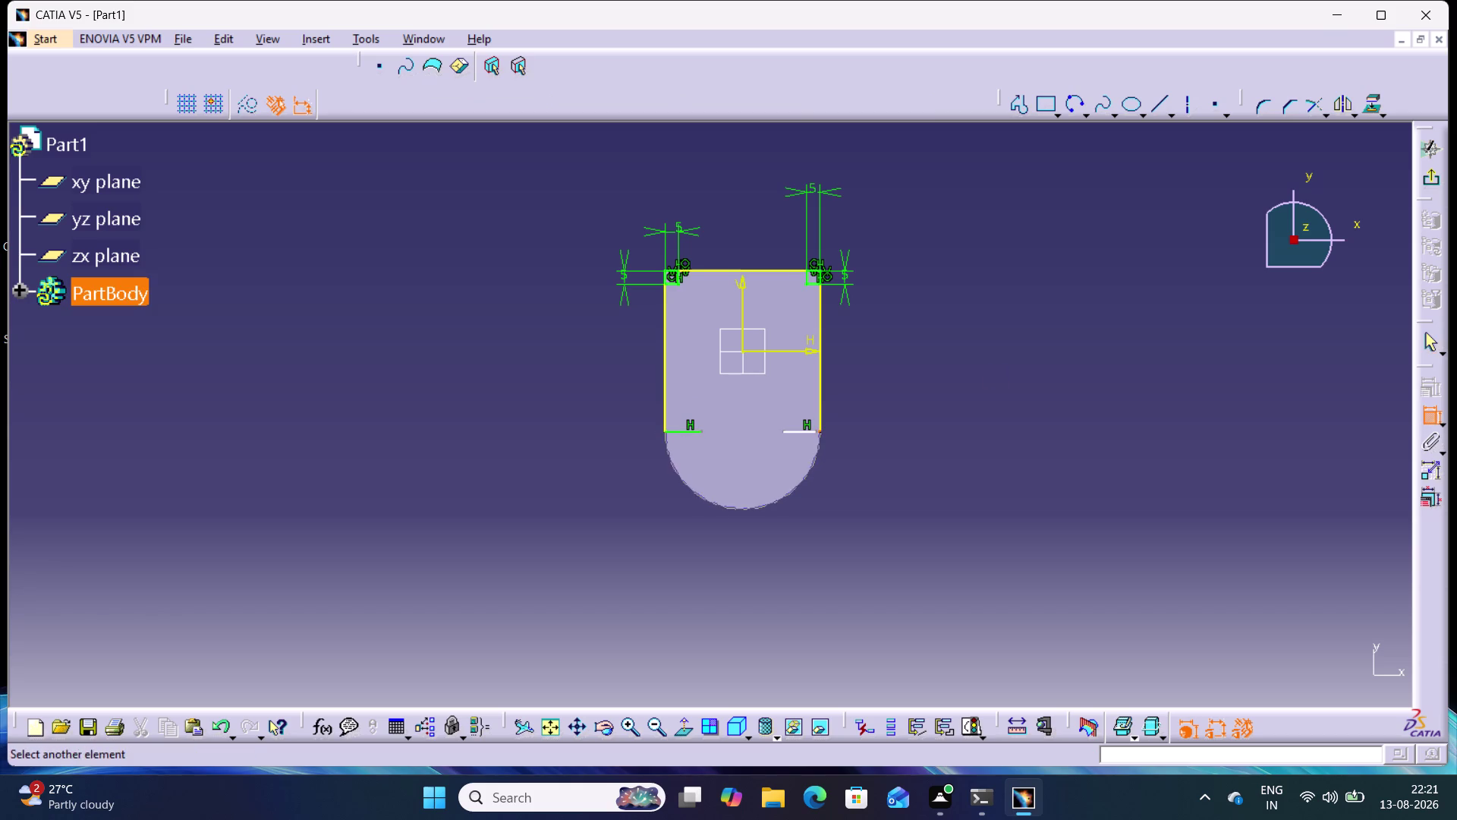
Make the right short line's end coincident with the right profile edge.
middle_drag(815, 453, 821, 429)
right_click(815, 452)
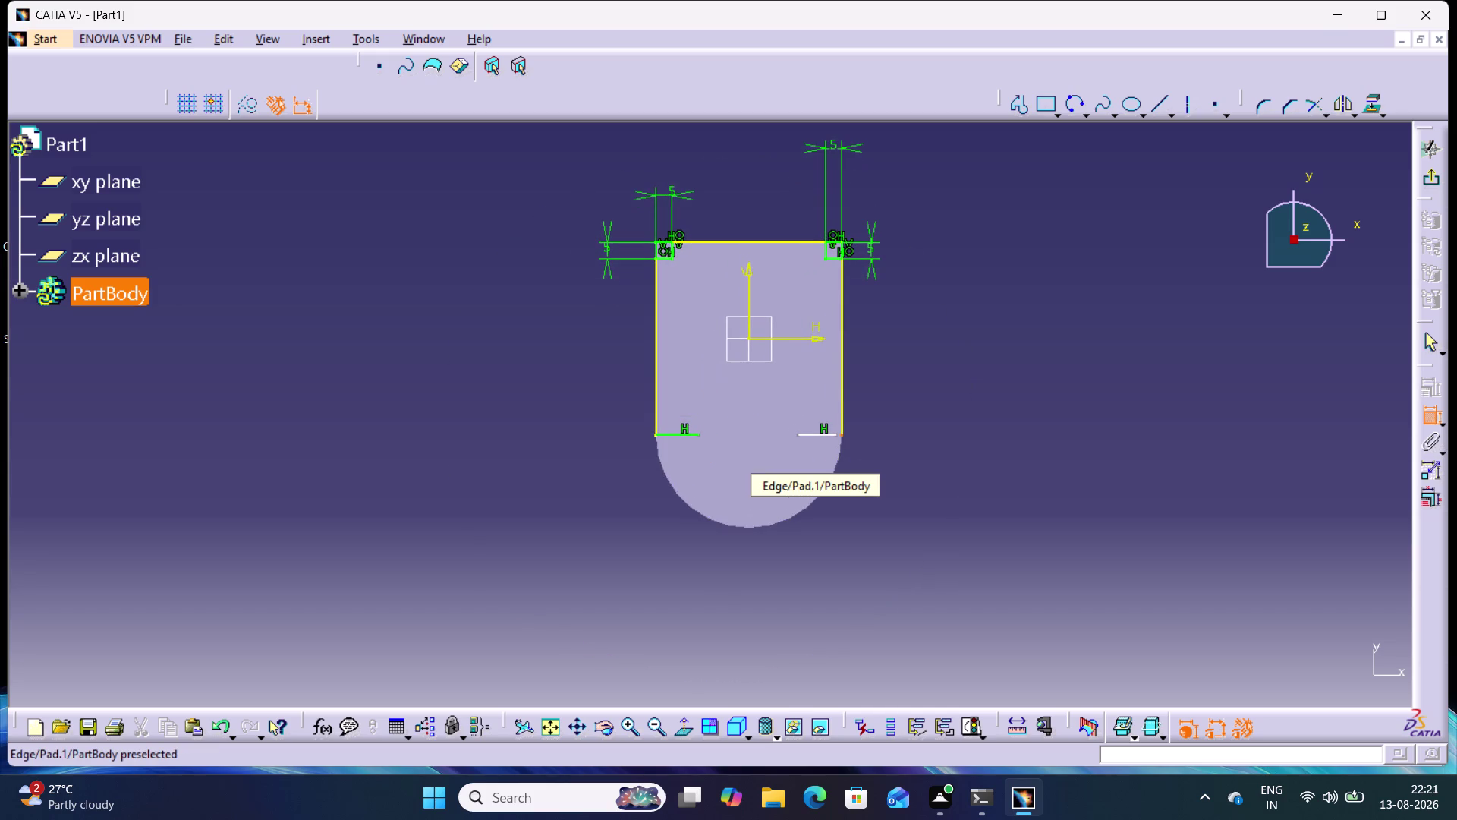
middle_drag(863, 533, 882, 433)
right_click(863, 533)
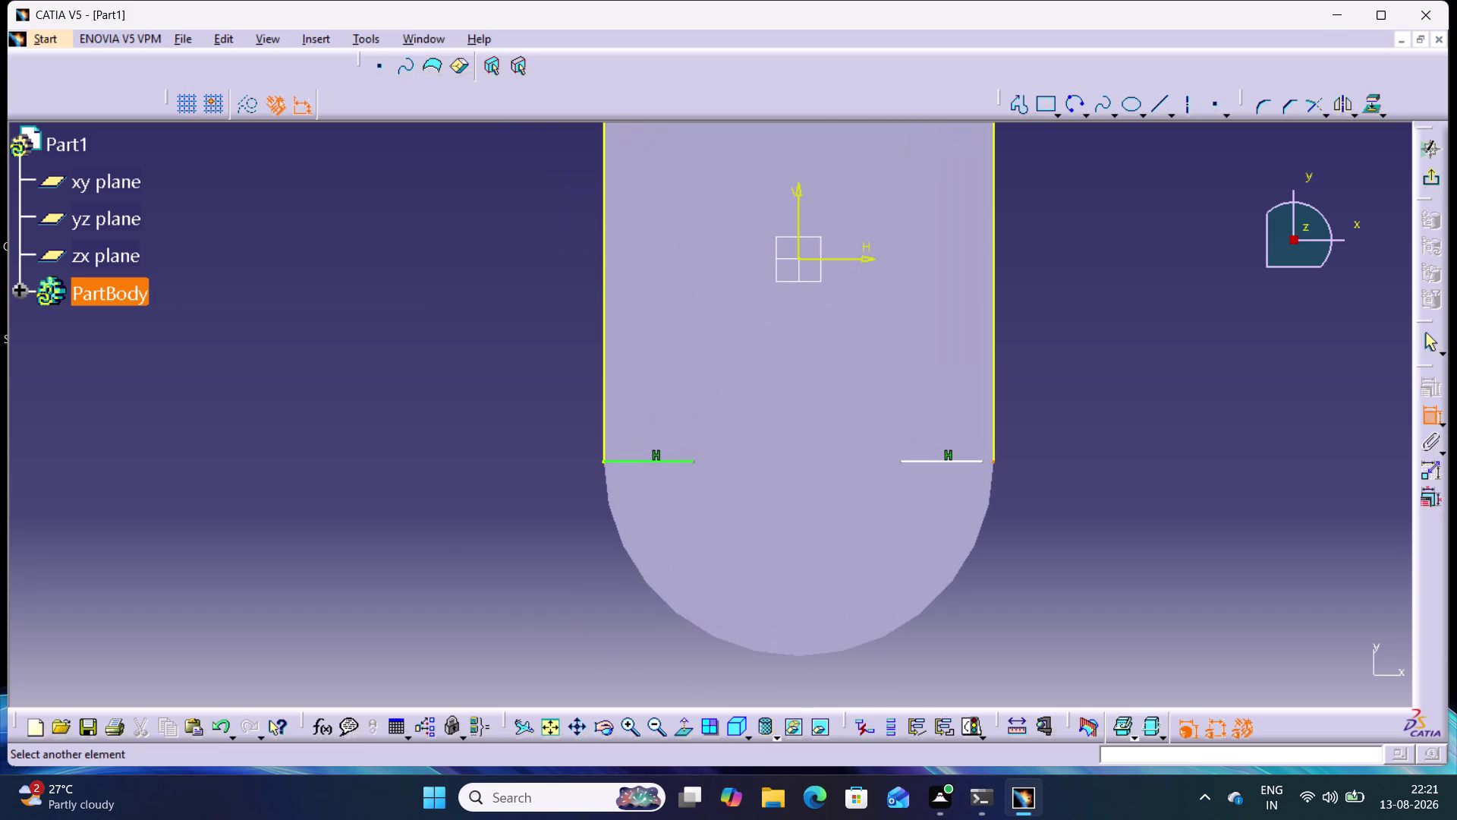
click(985, 462)
right_click(1077, 411)
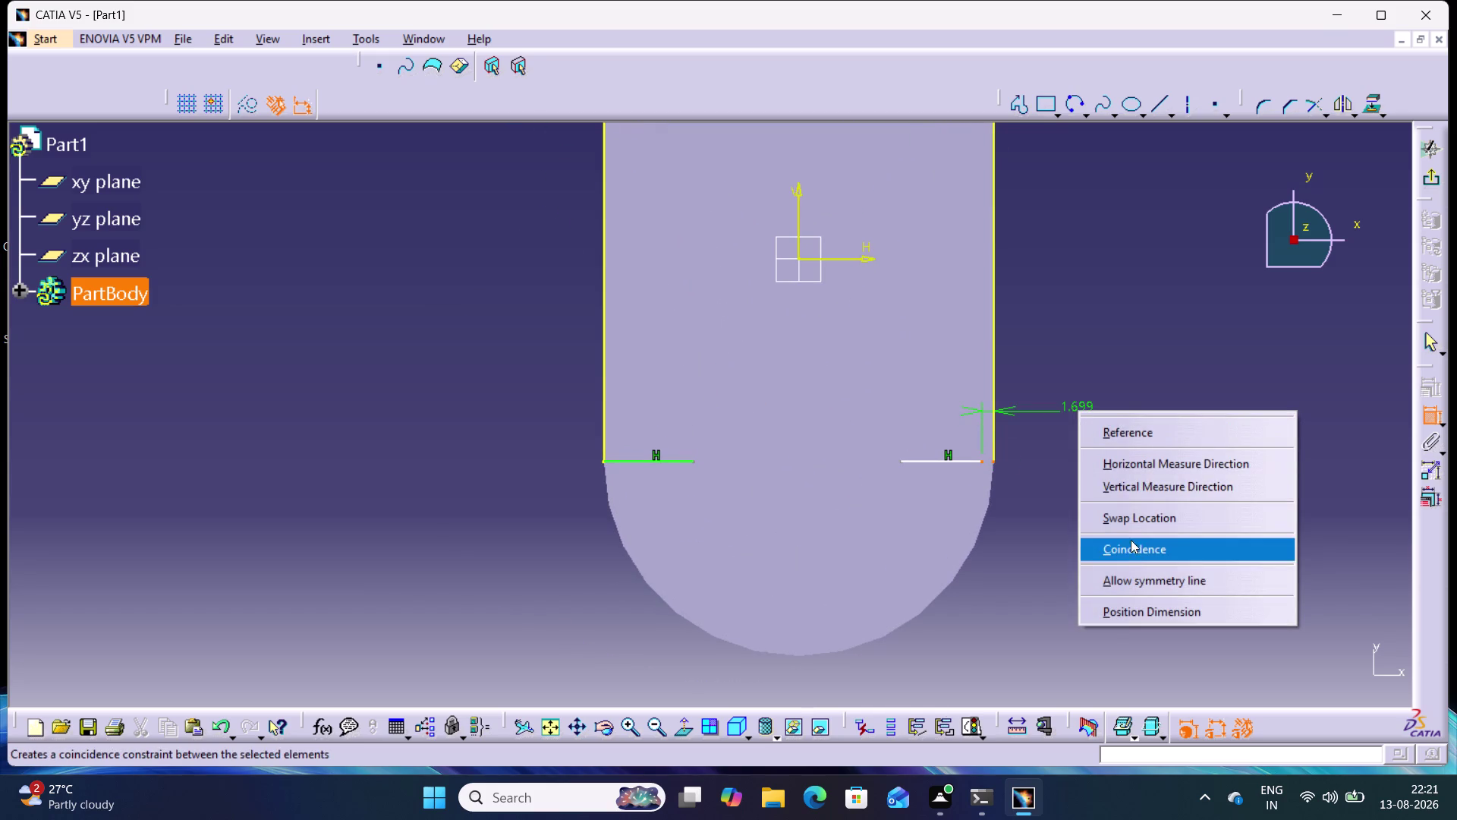
click(1133, 549)
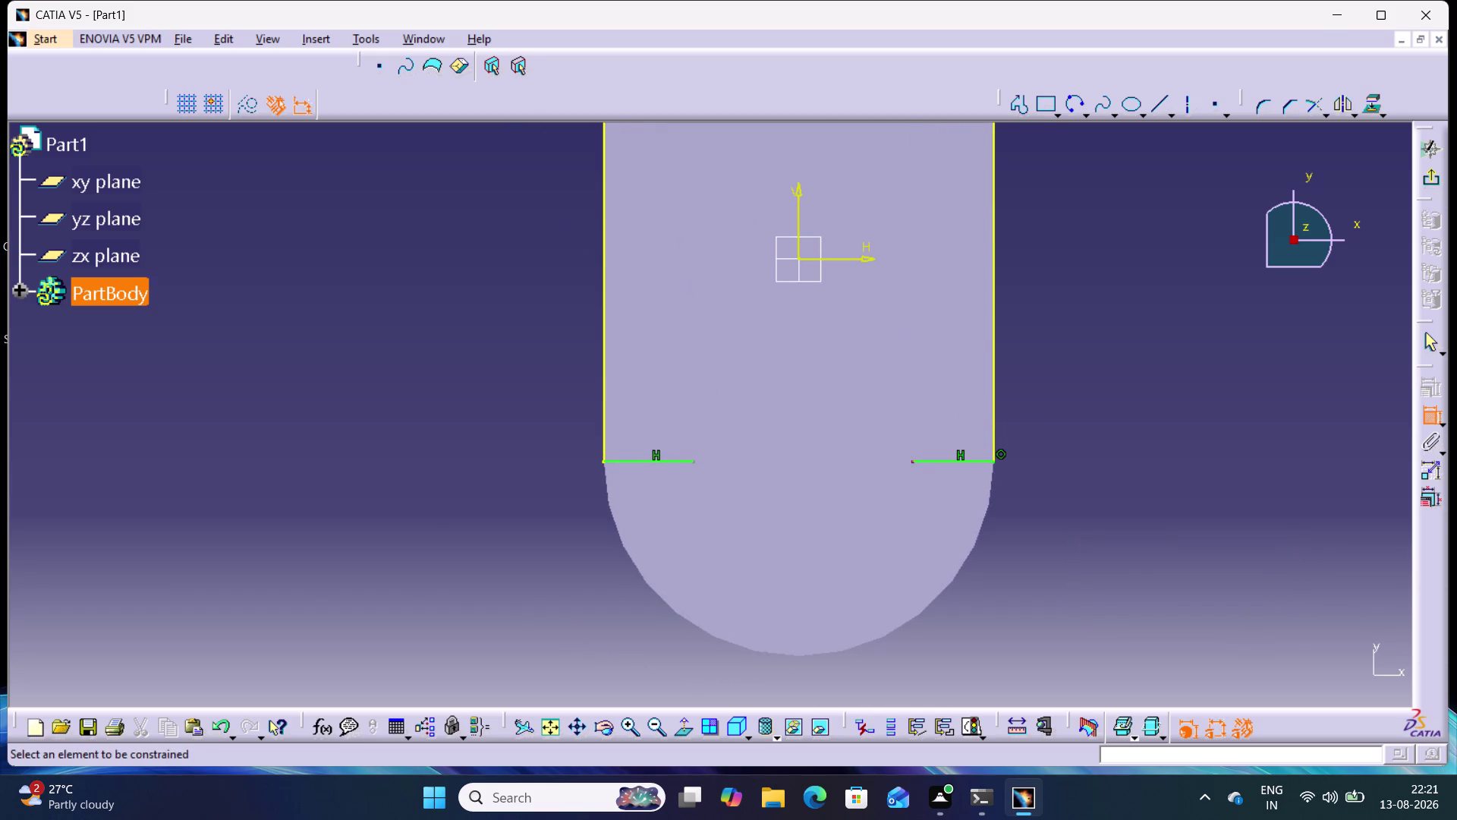
Dimension both short lines' inner ends symmetrically about the vertical axis.
click(913, 460)
click(692, 462)
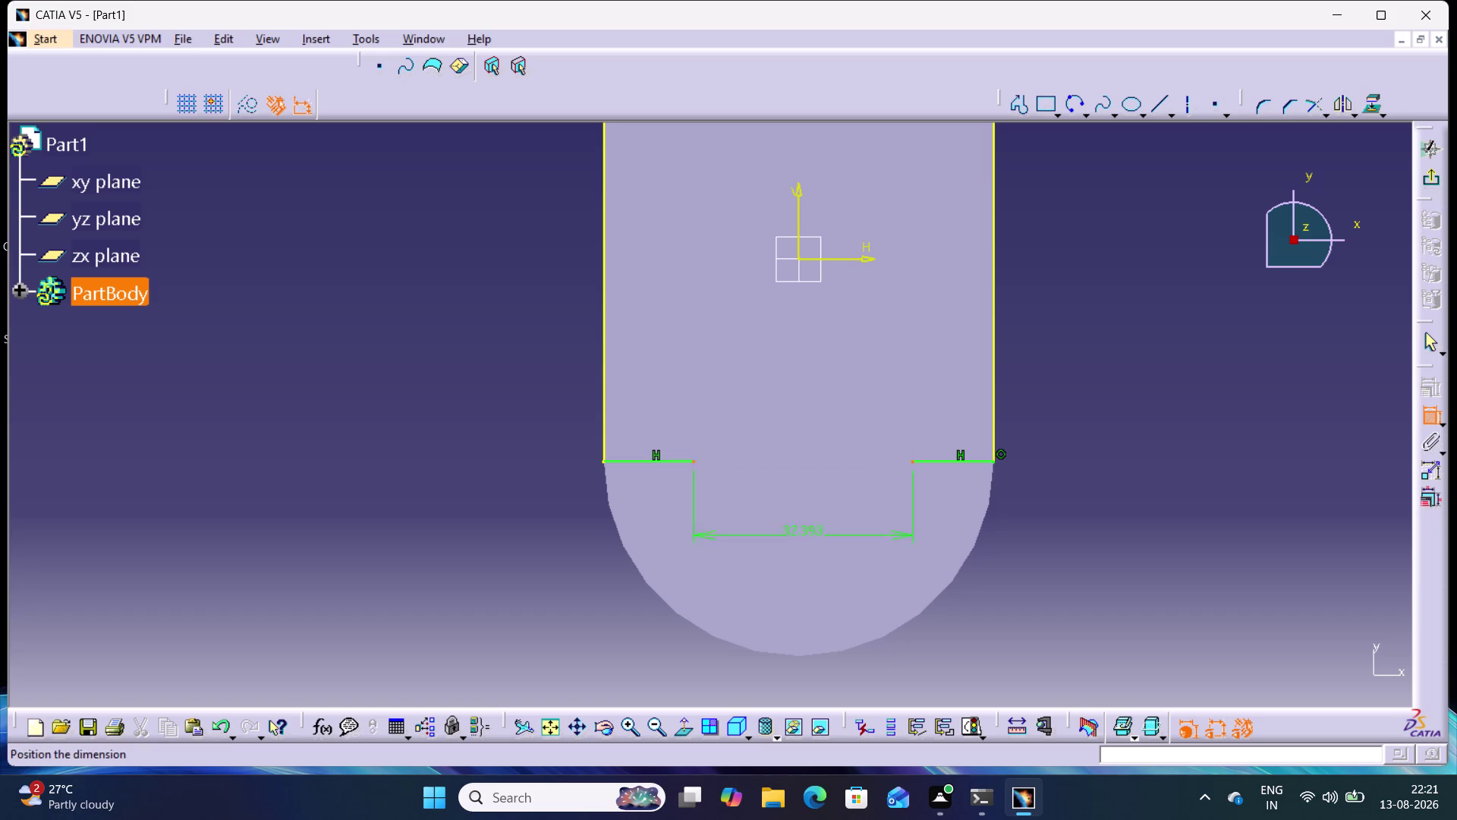
right_click(1297, 372)
click(1294, 542)
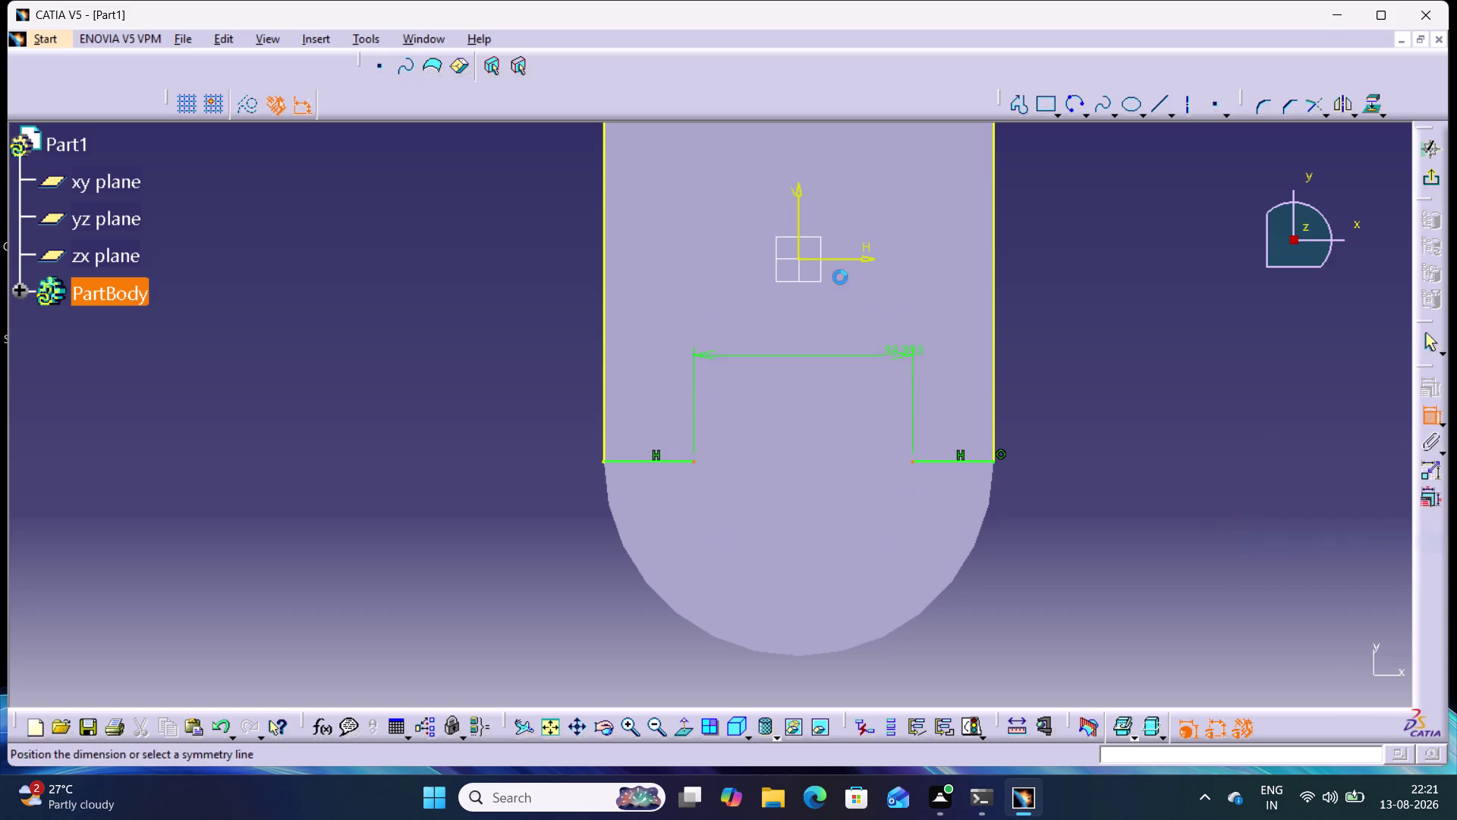
click(800, 199)
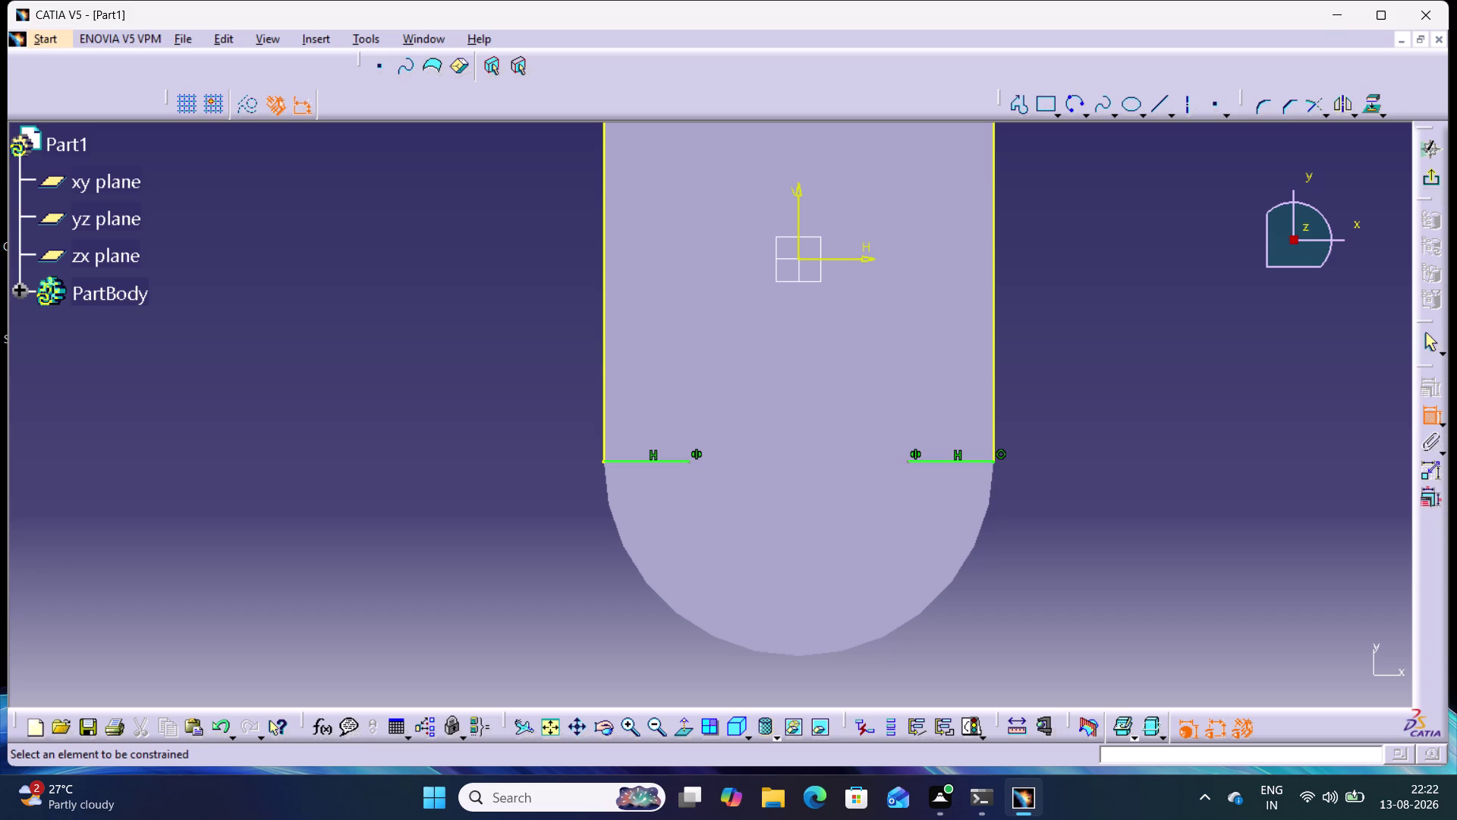
click(1080, 107)
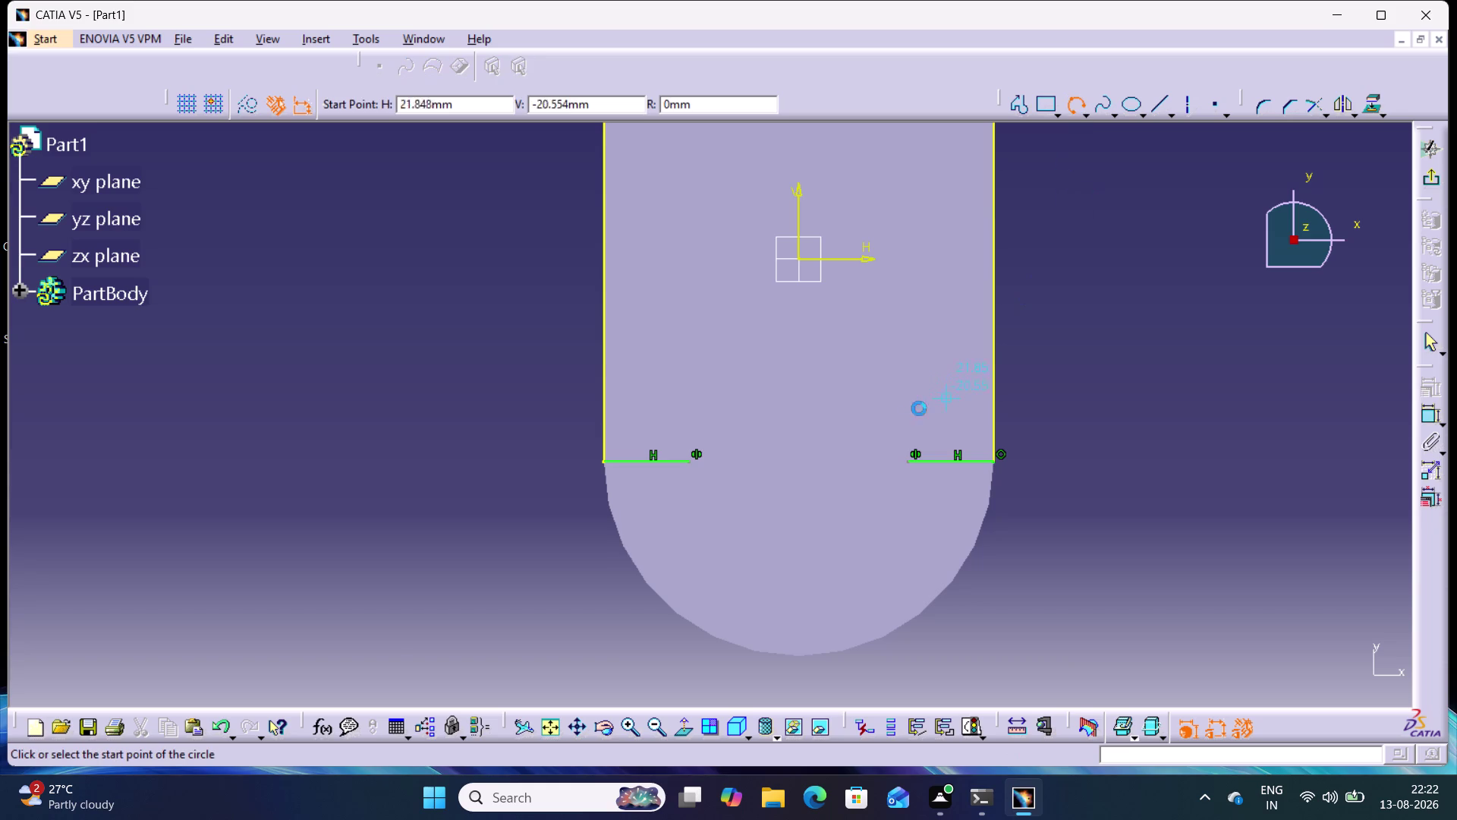
Draw a three-point arc dipping below the inner ends of the two short bottom lines.
click(690, 459)
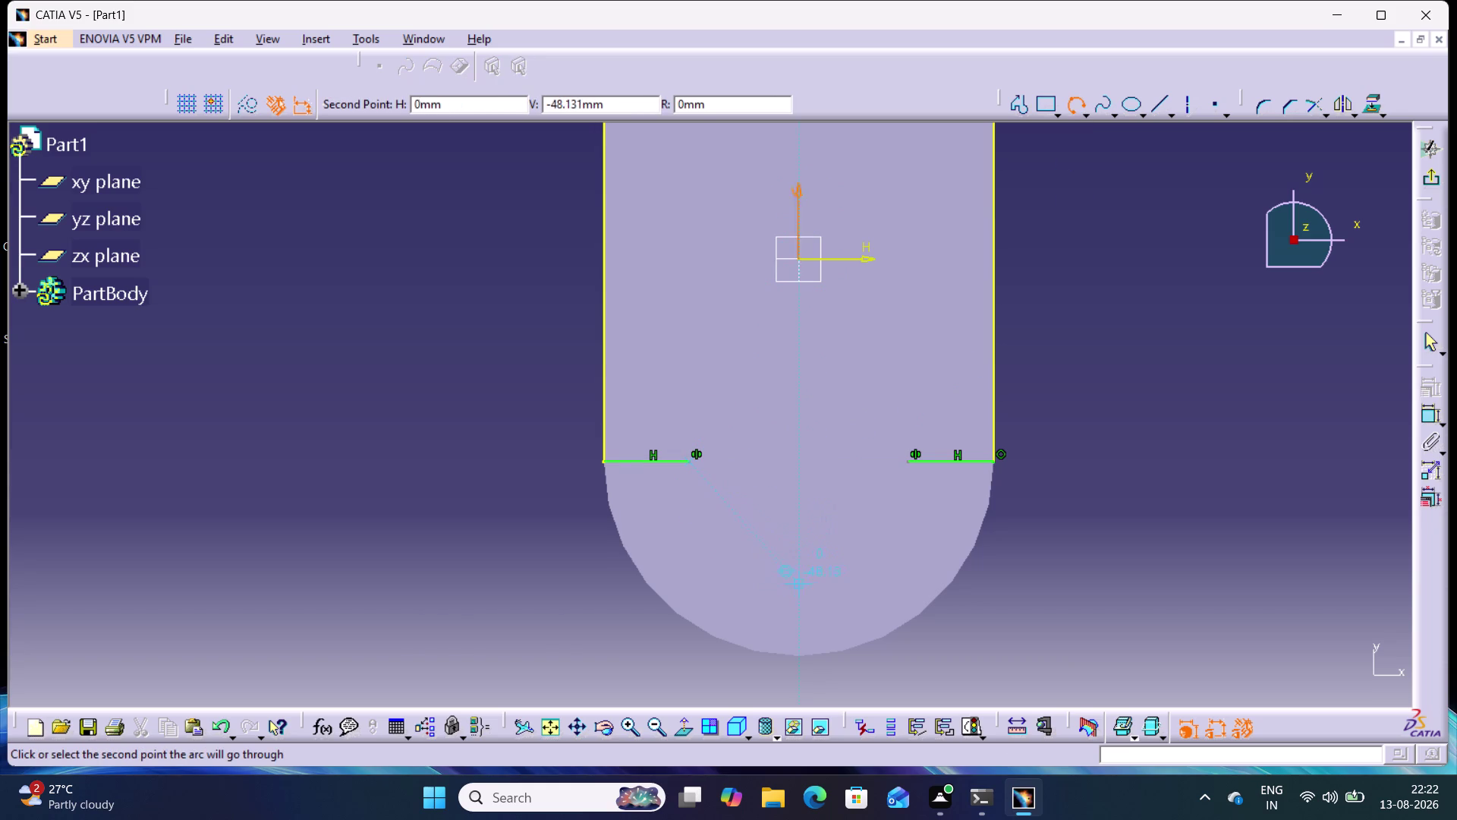
click(800, 581)
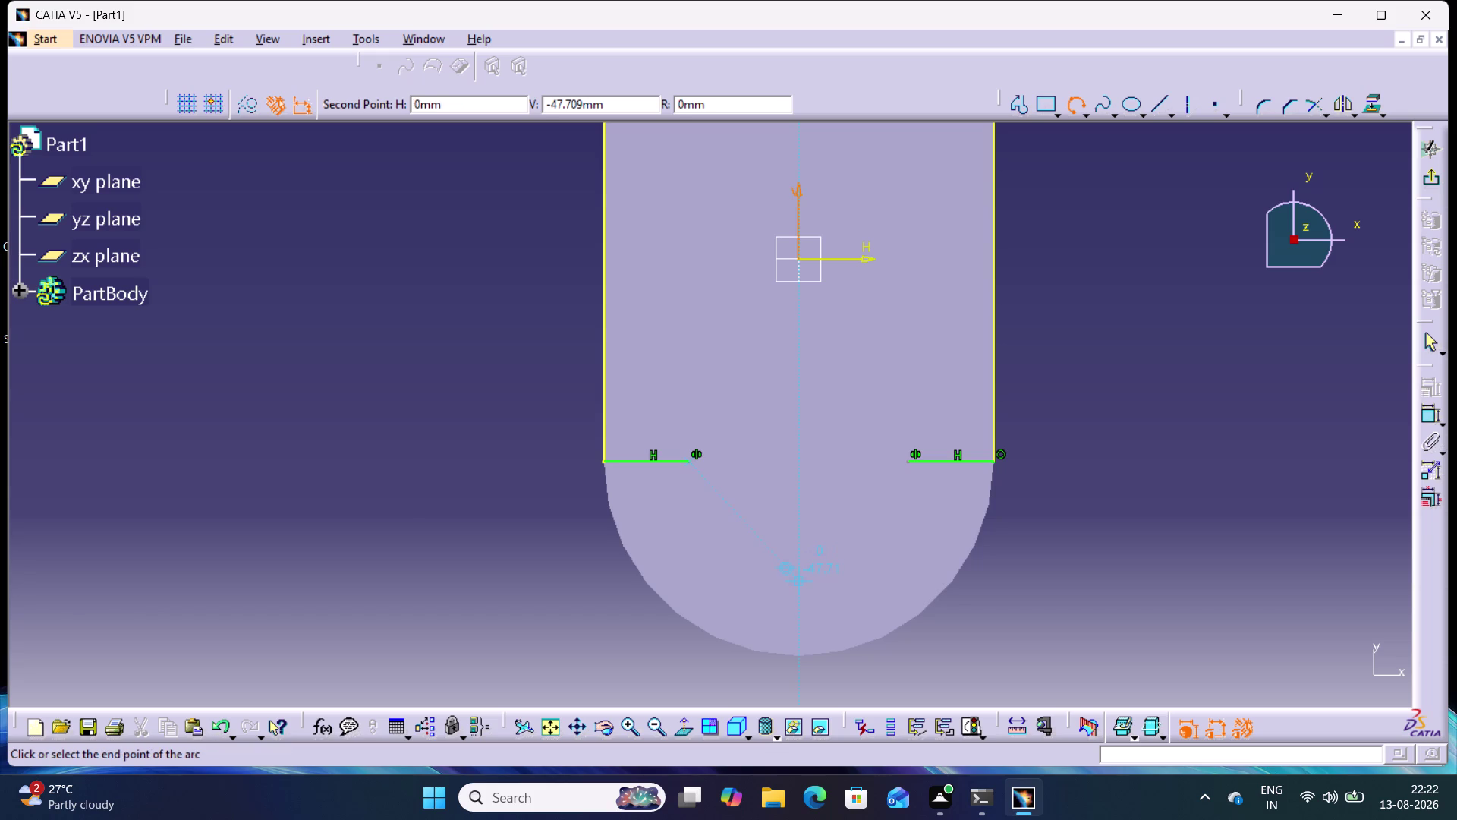
click(908, 460)
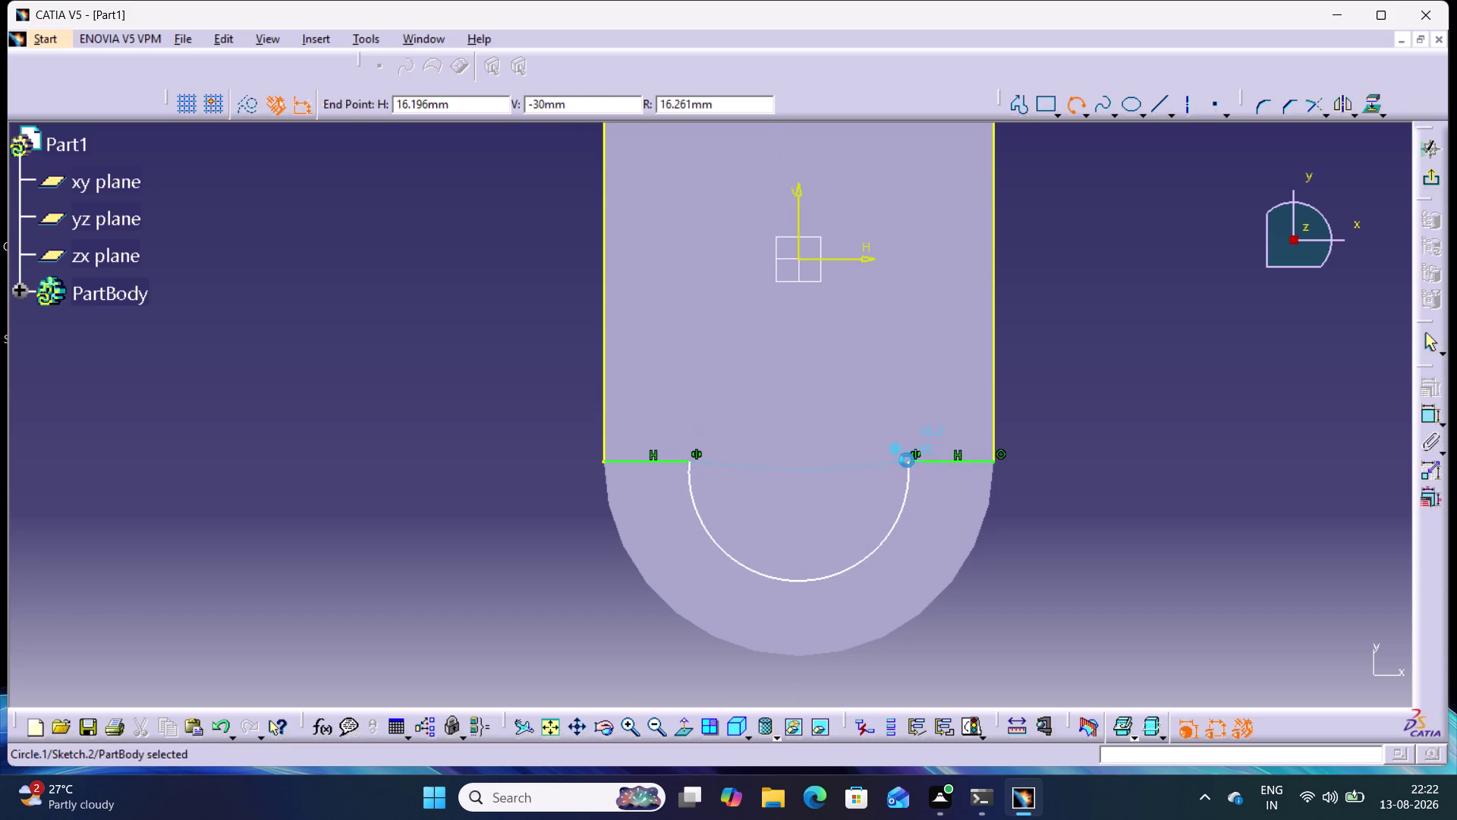
click(1152, 460)
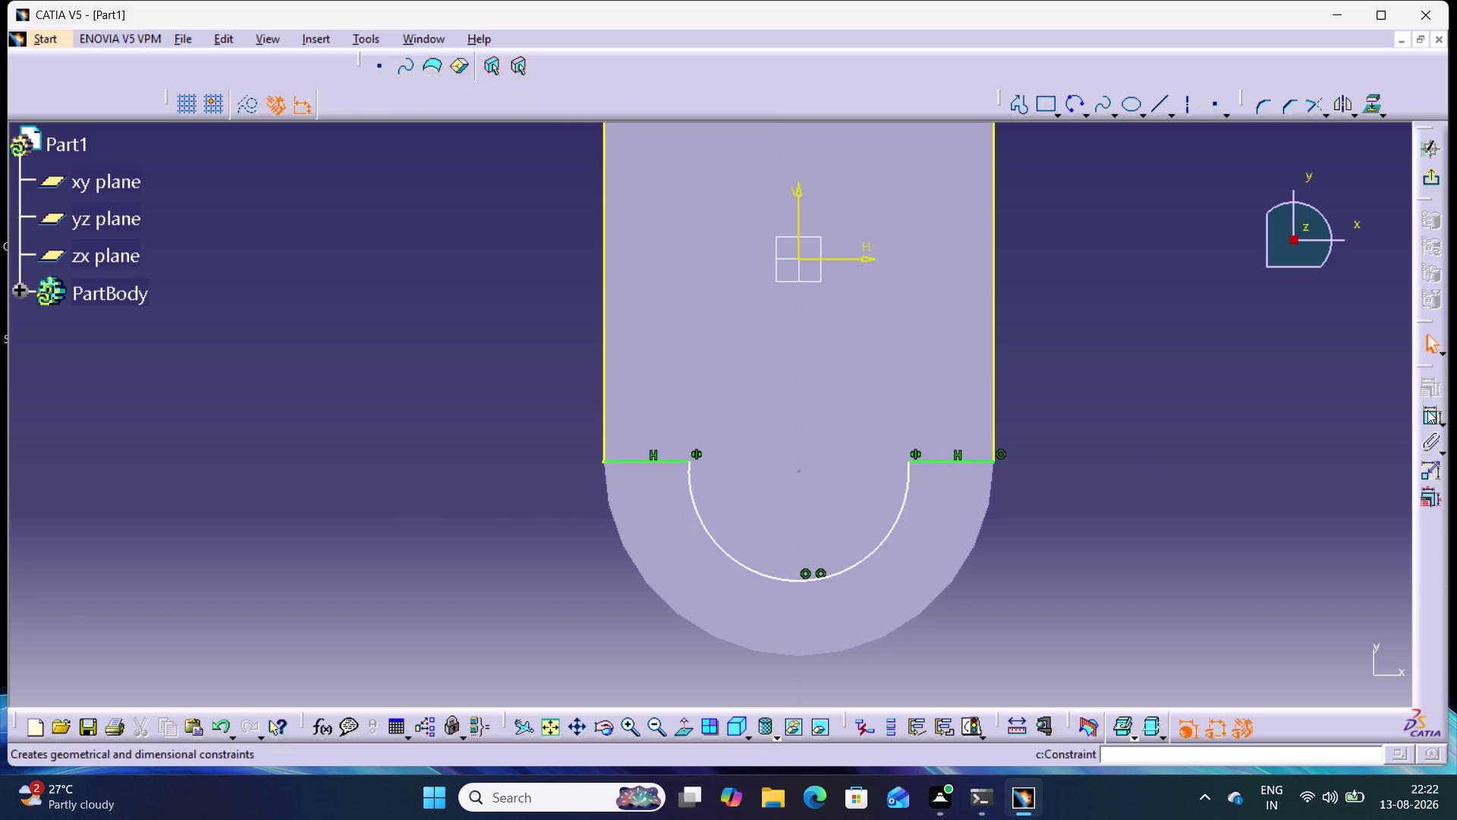
Try constraining the new arc, then dismiss the pending dimension options.
double_click(1428, 410)
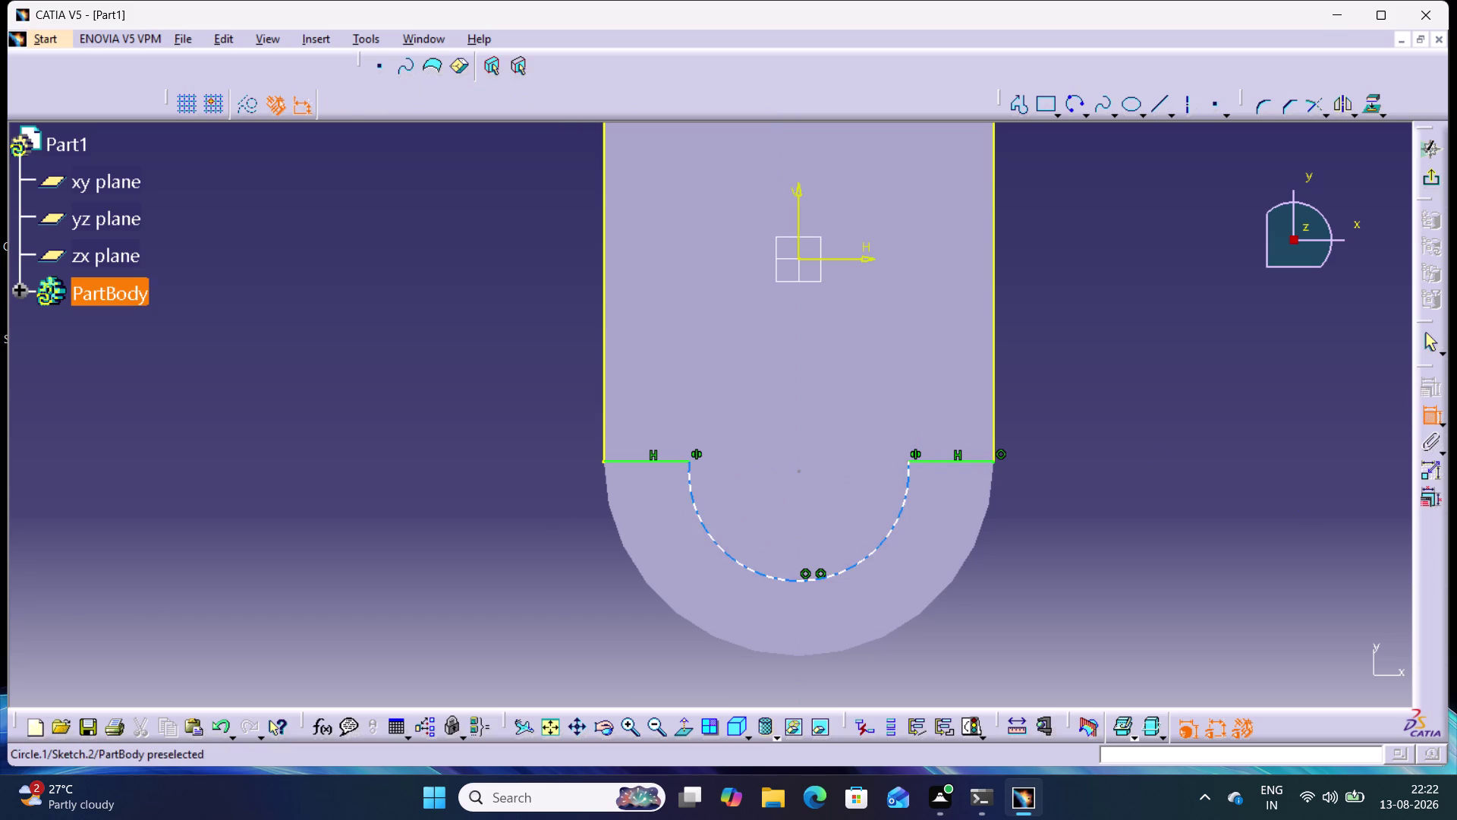
click(909, 471)
click(928, 461)
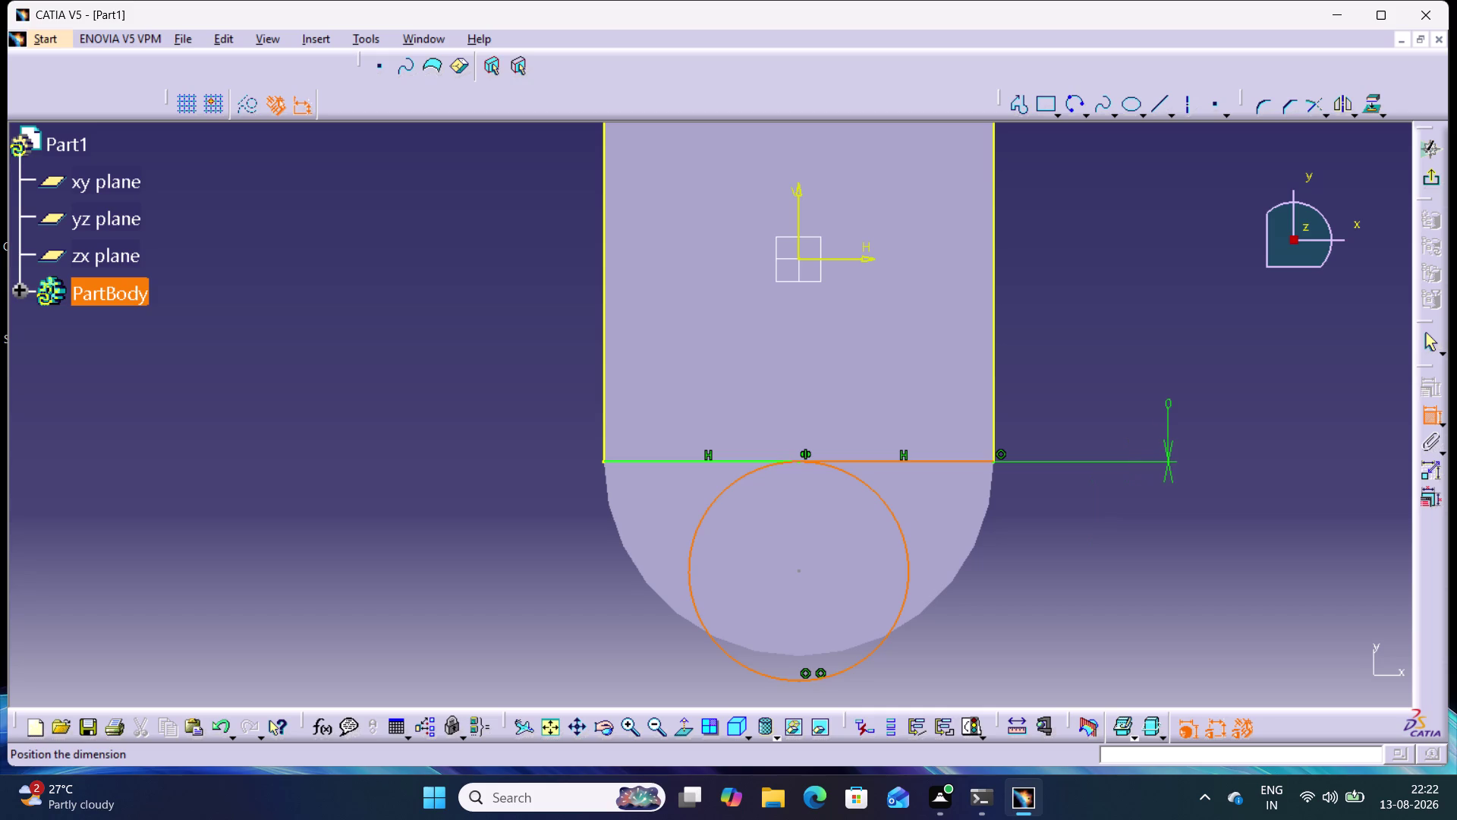
right_click(1169, 407)
click(1331, 363)
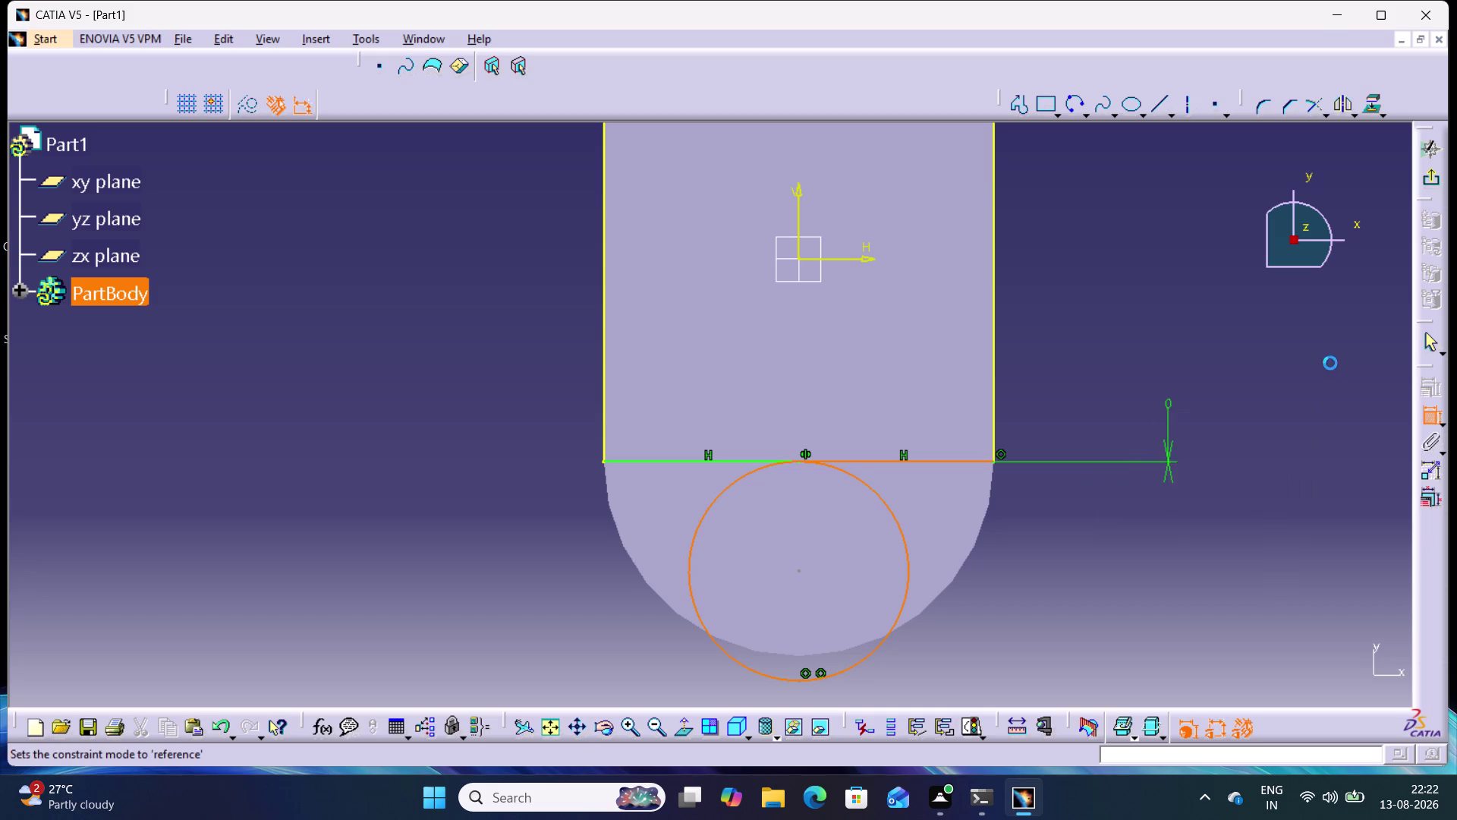
Trim the circle's upper portion and drag the notch arc smaller.
click(1428, 410)
click(1193, 429)
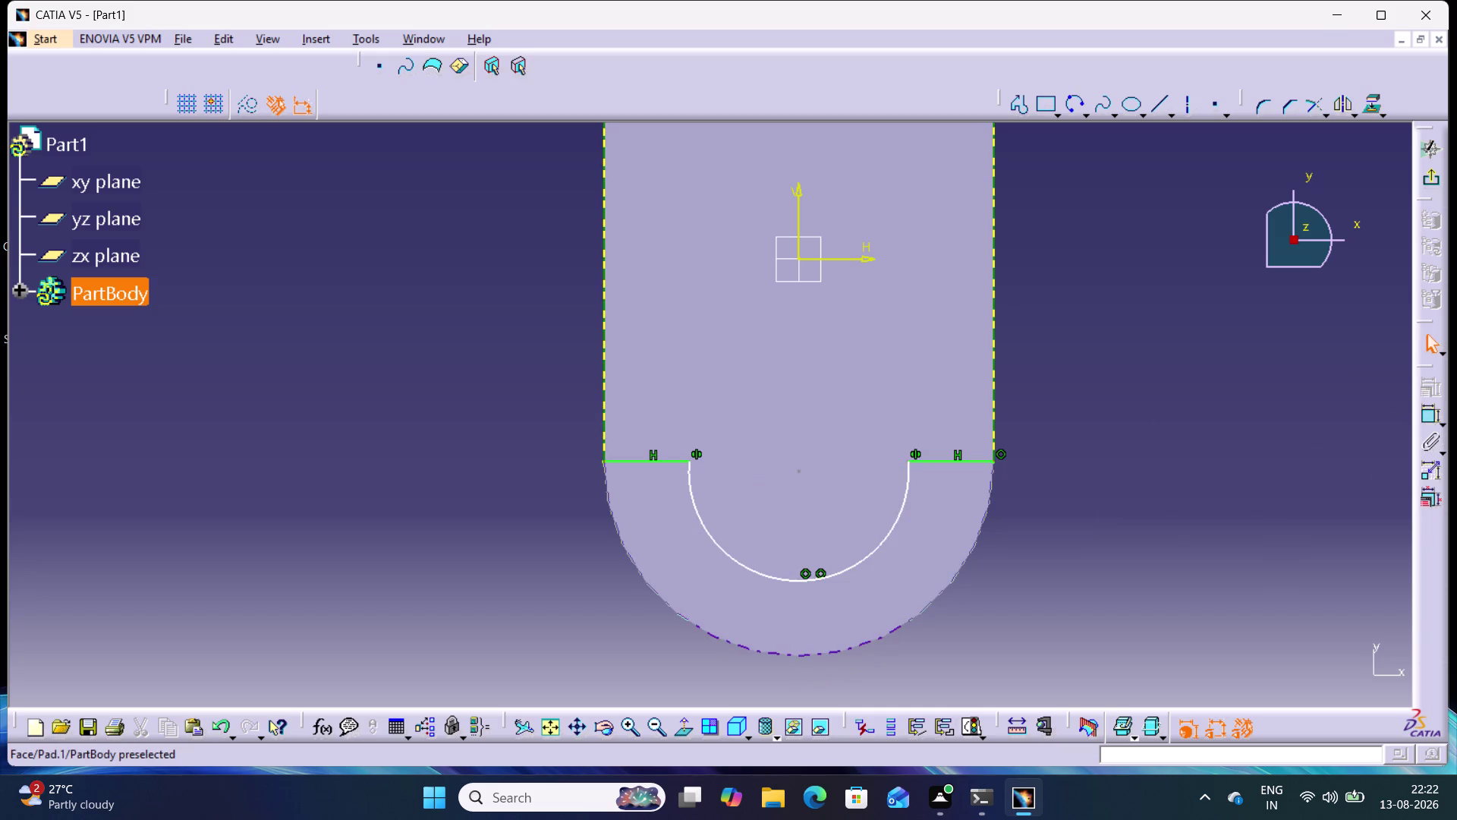
drag(909, 484, 947, 482)
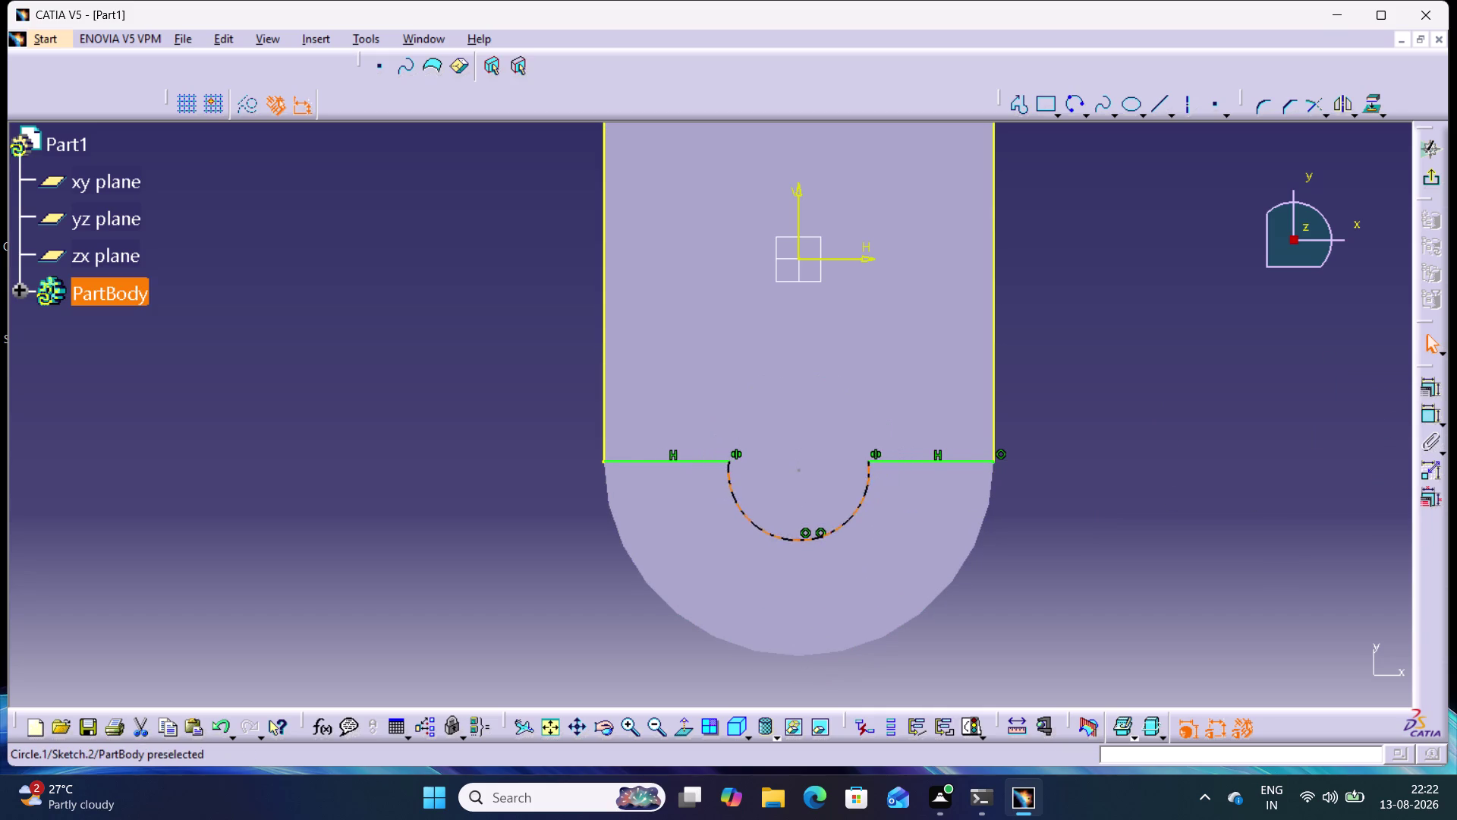
drag(947, 482, 961, 481)
click(1116, 495)
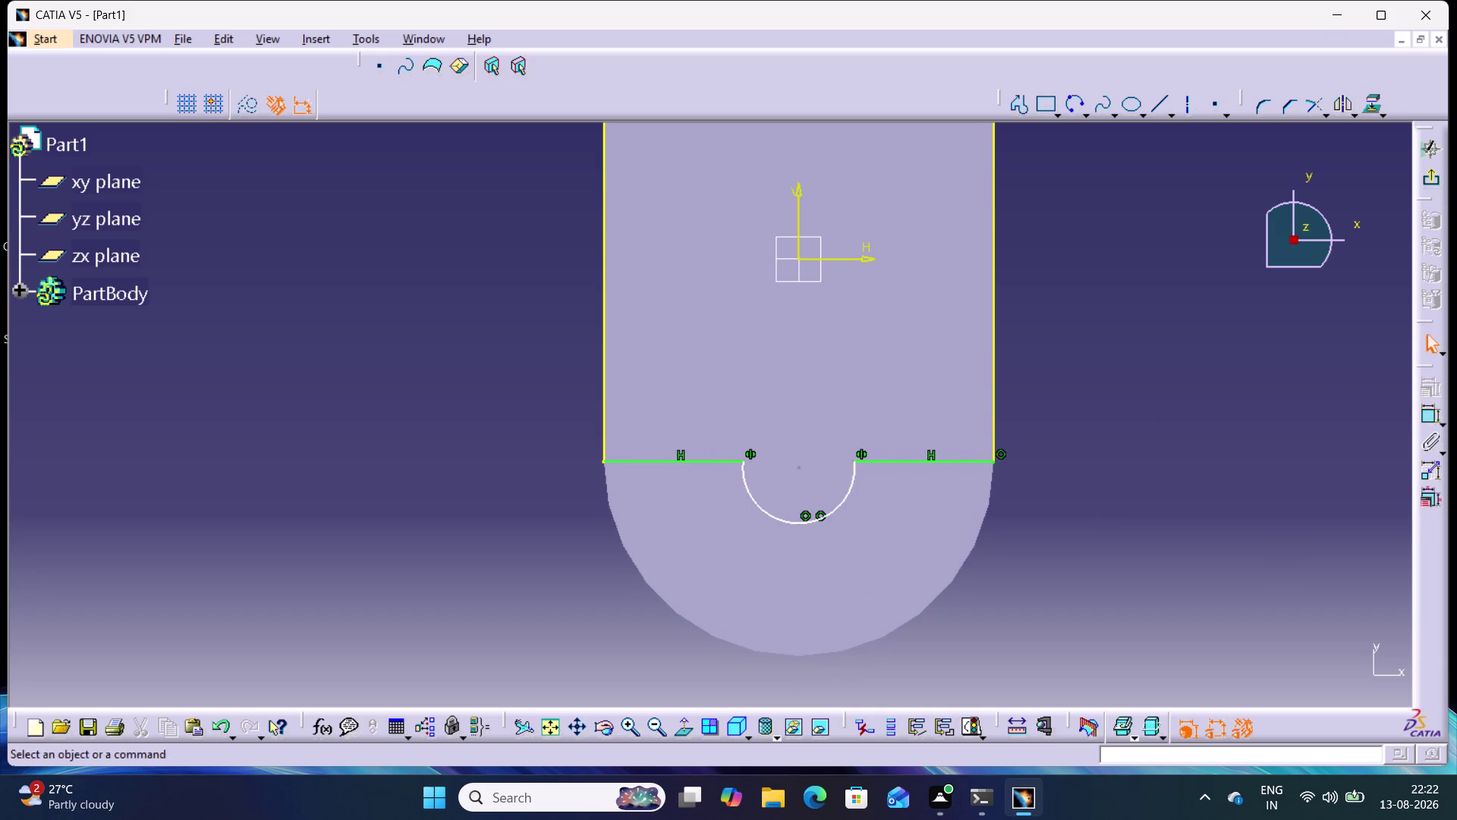
Add a radius dimension (R 8.28) to the notch arc.
click(1427, 409)
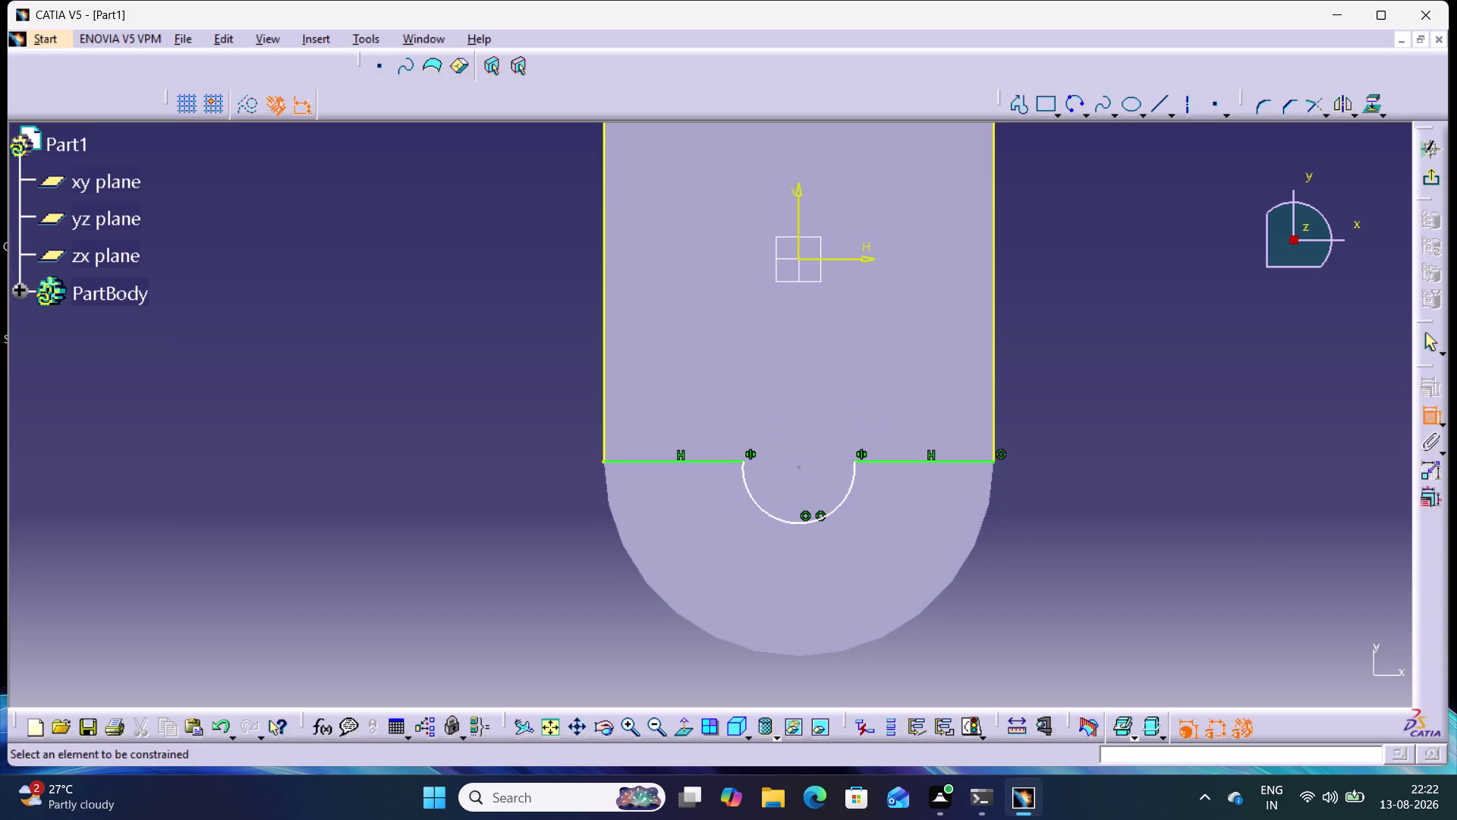
click(786, 521)
click(791, 596)
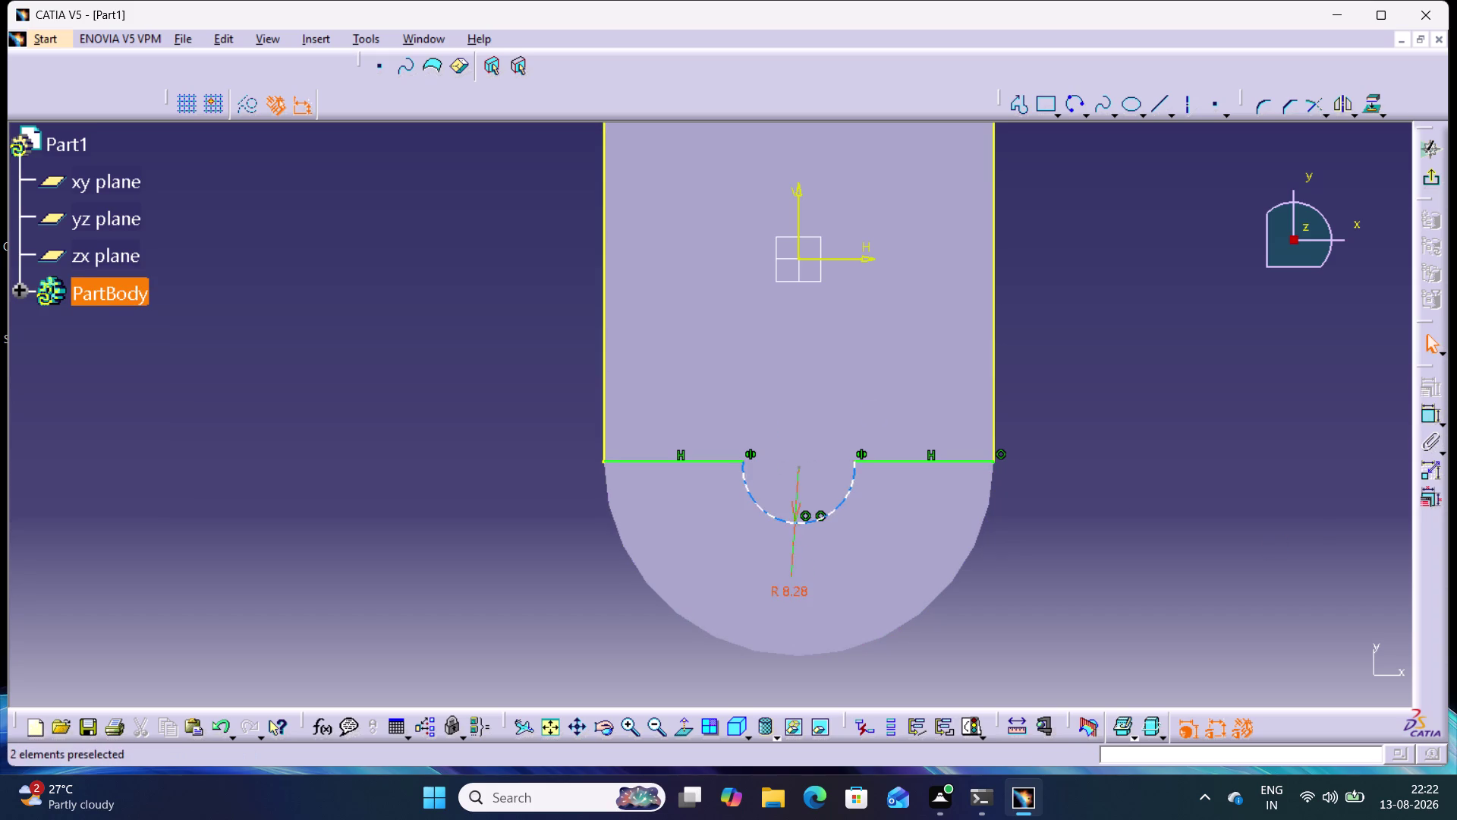
Change the notch arc's radius dimension to 20.
double_click(790, 592)
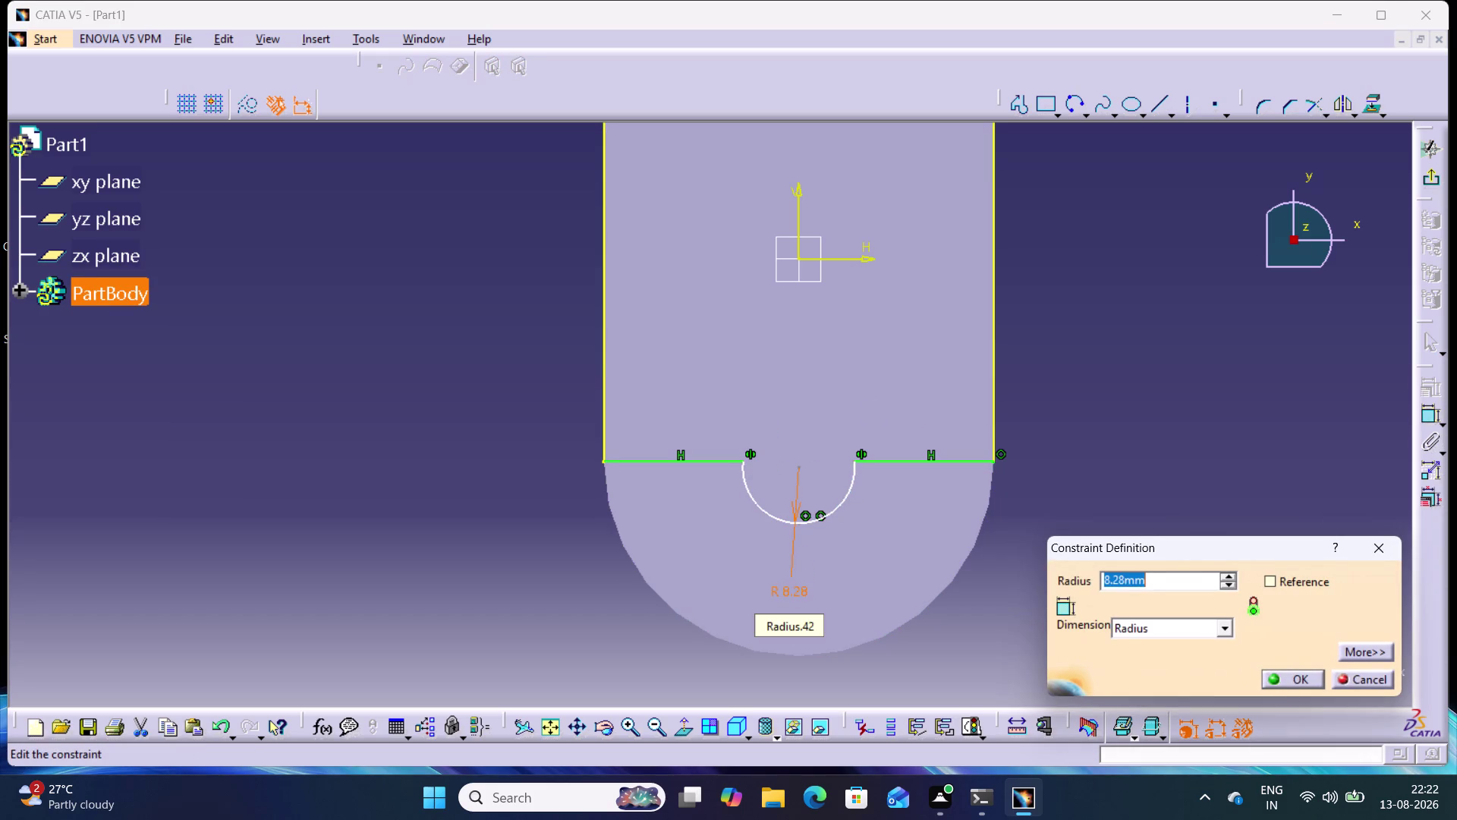
text(2)
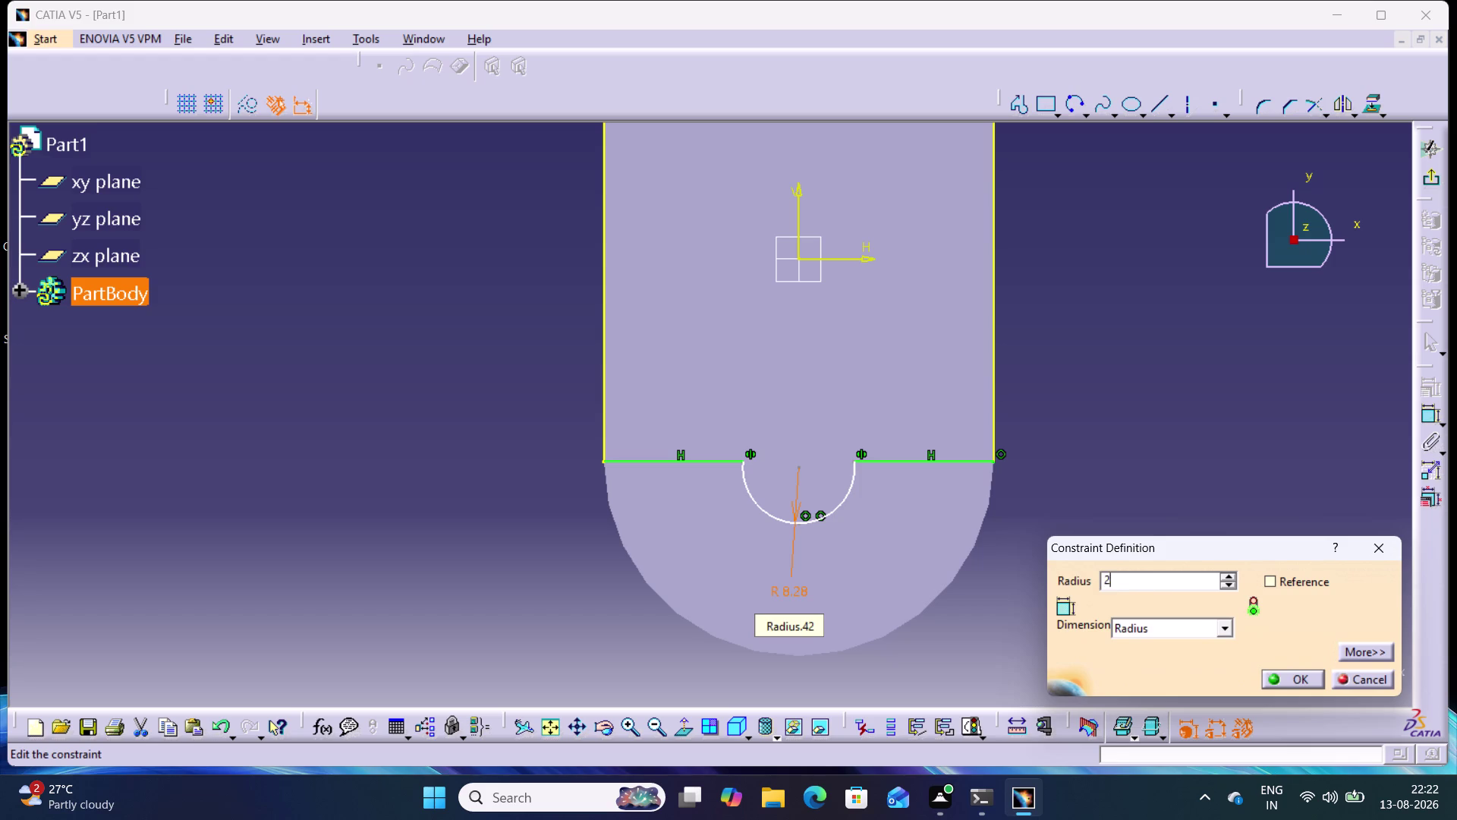
text(0)
key(Return)
click(1227, 522)
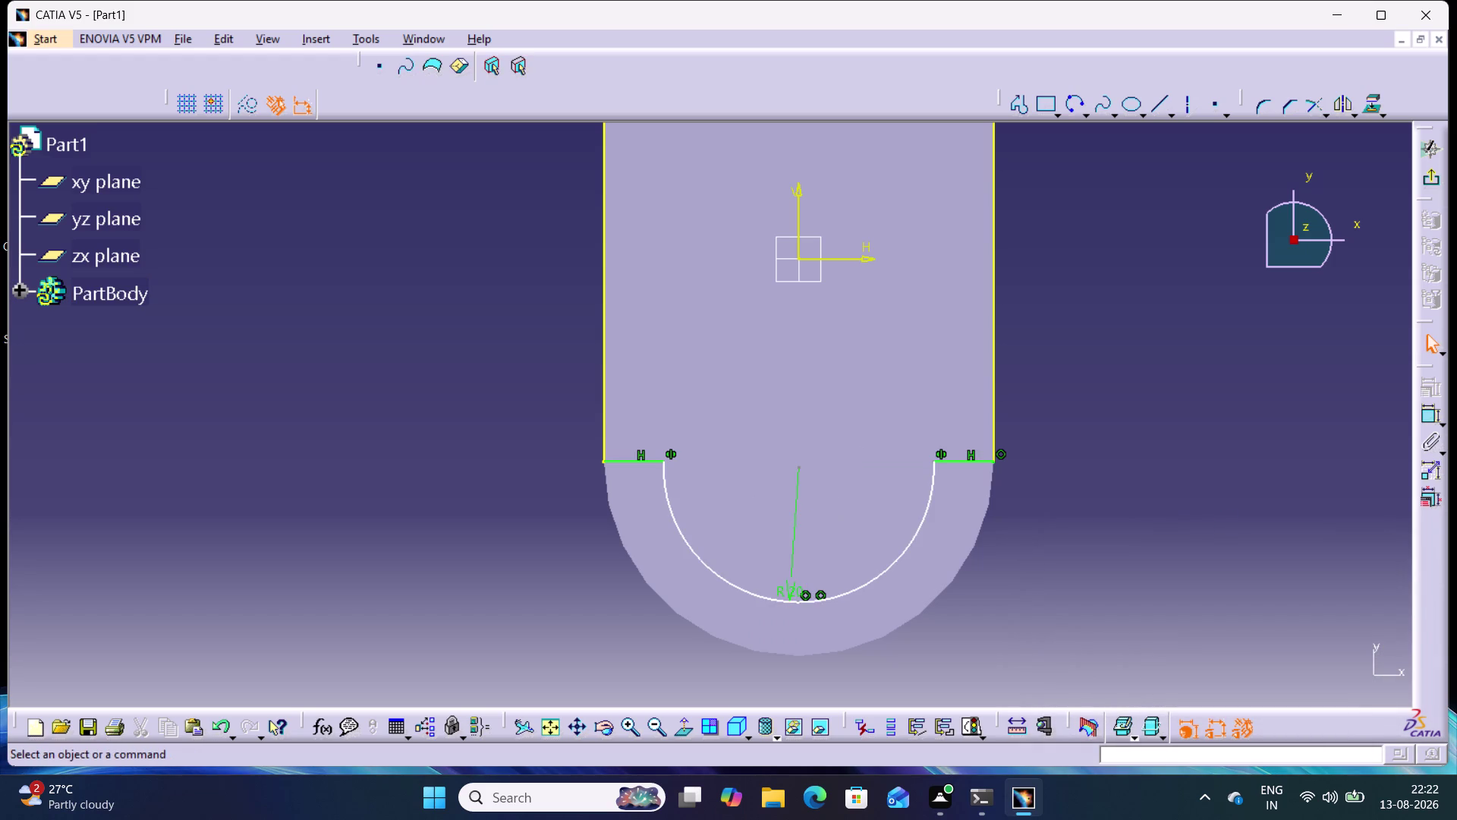
Make the notch arc concentric with the part's rounded outer edge.
click(984, 522)
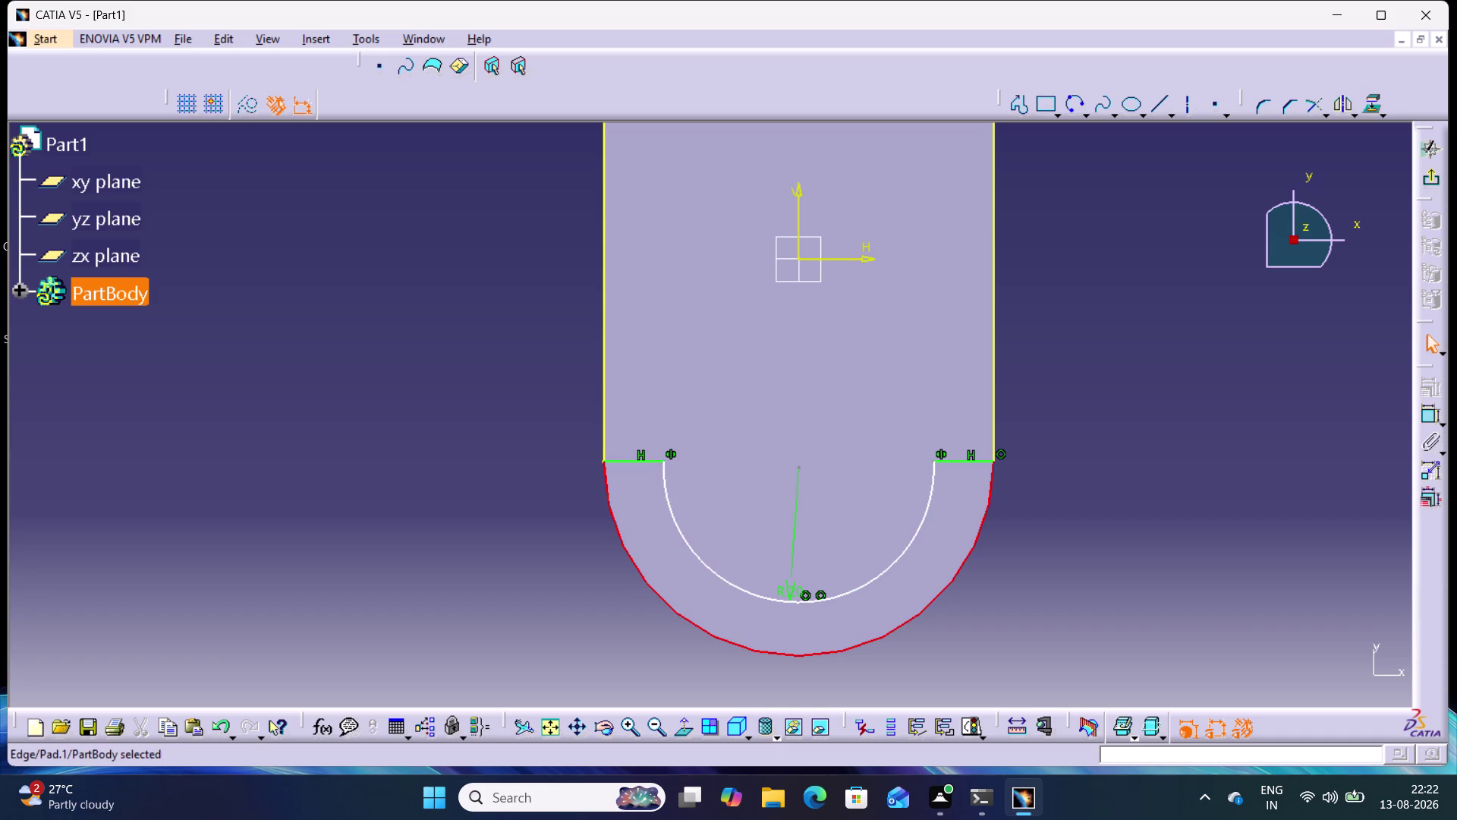
click(1425, 417)
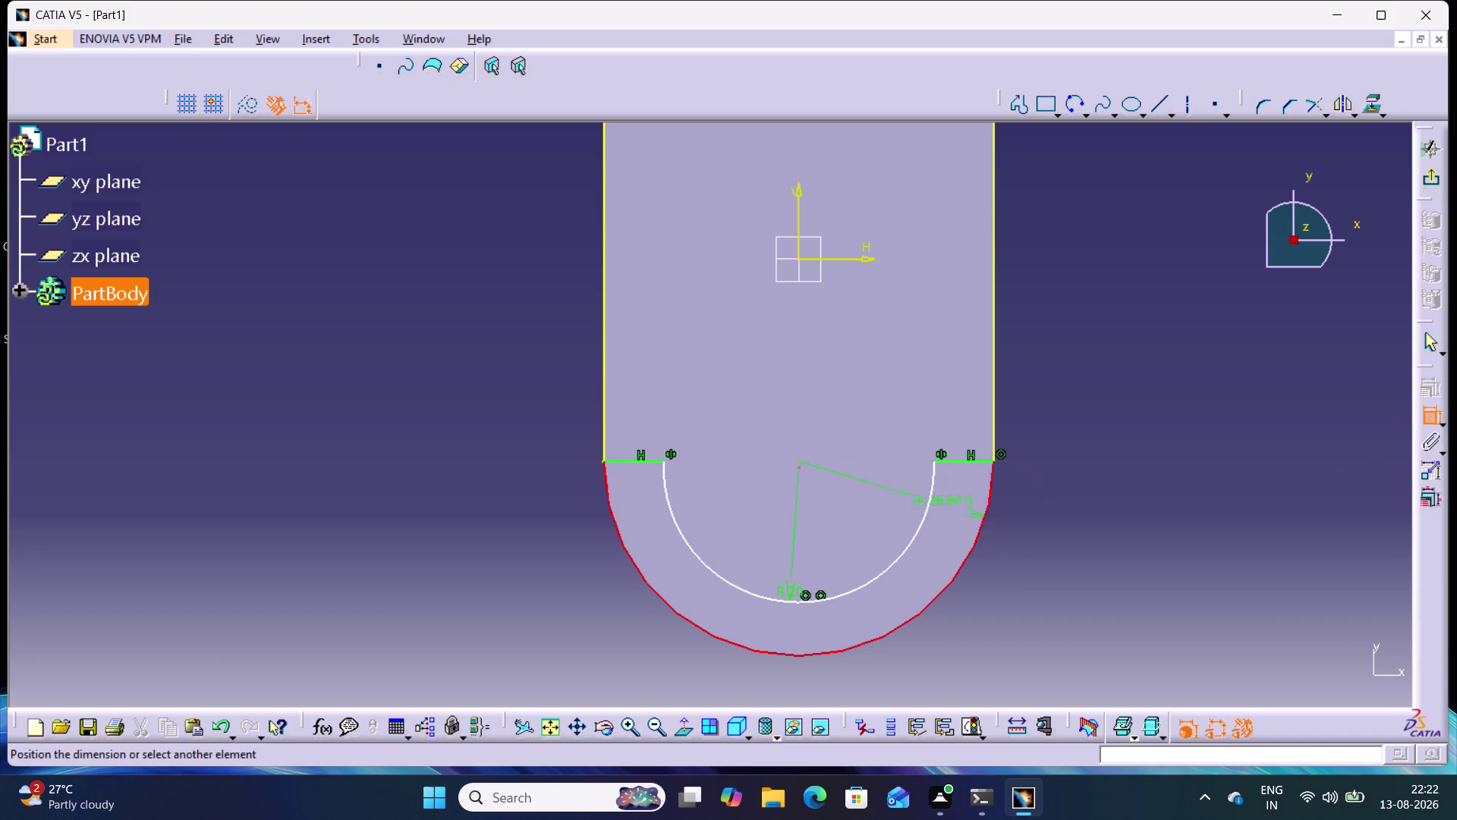
click(930, 506)
right_click(1231, 387)
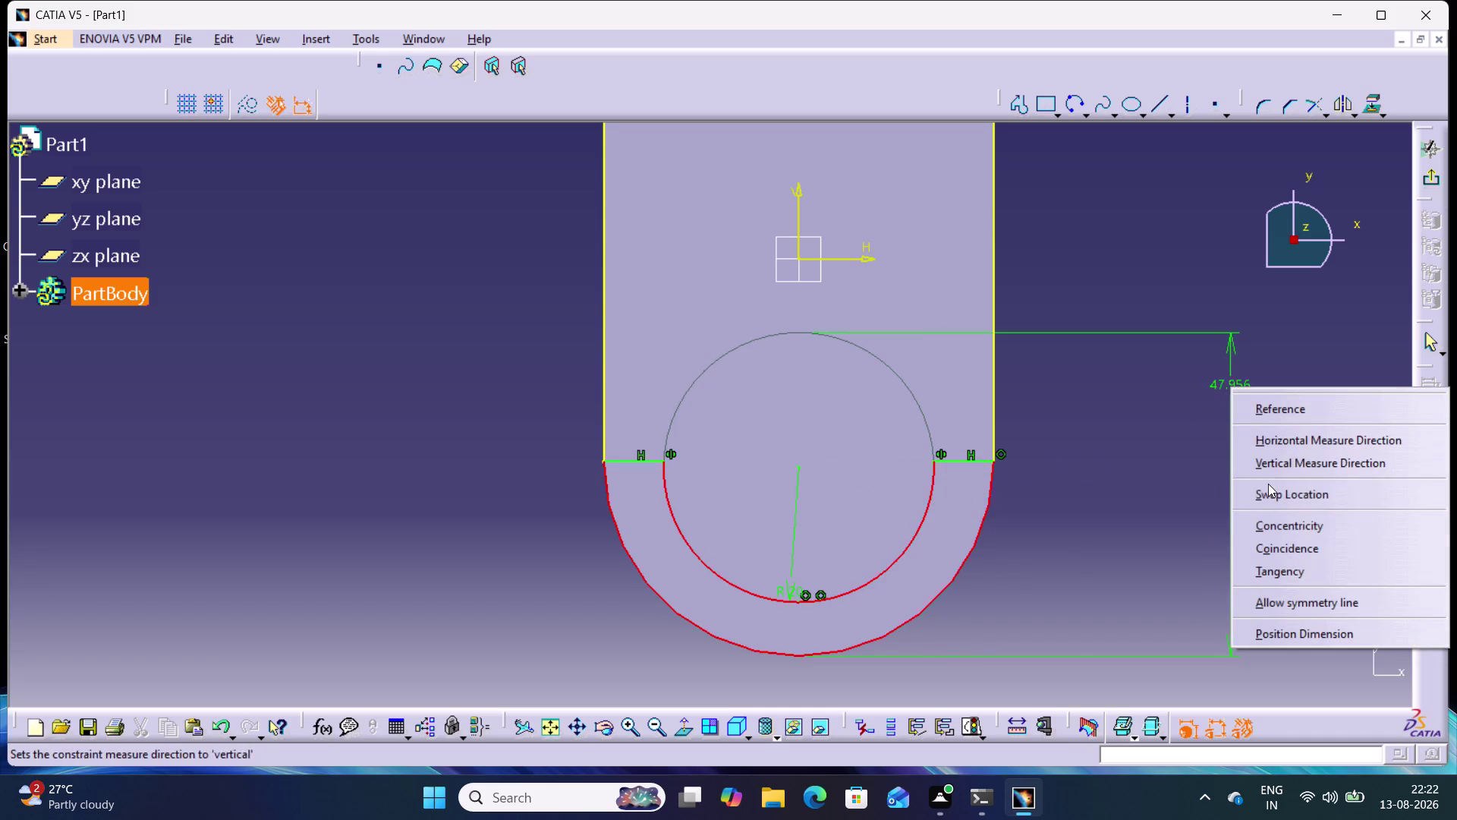
click(1274, 523)
click(1135, 398)
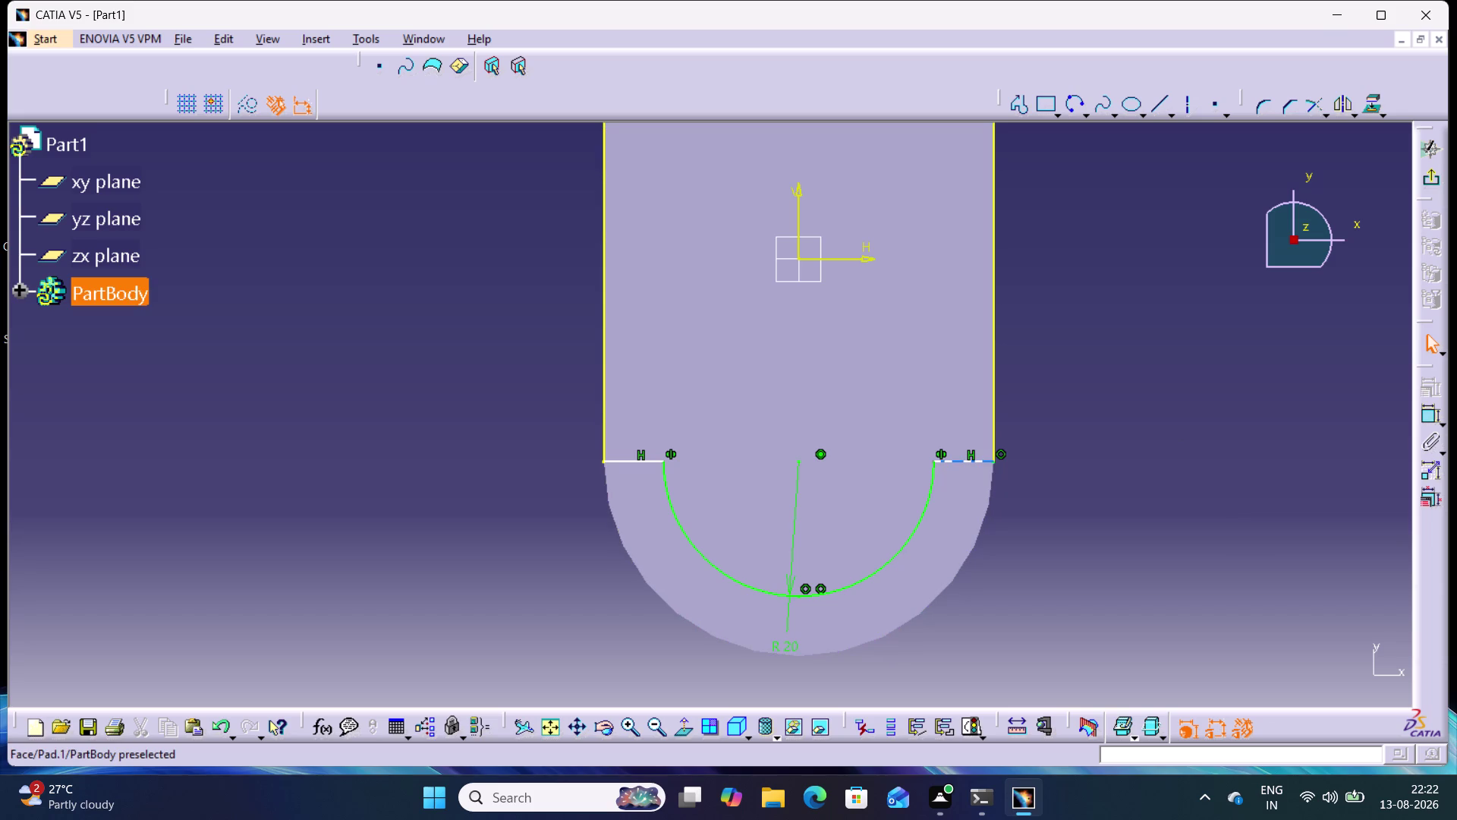
Drag the bottom profile lines and points to adjust the sketch shape.
drag(974, 460, 874, 478)
click(1121, 498)
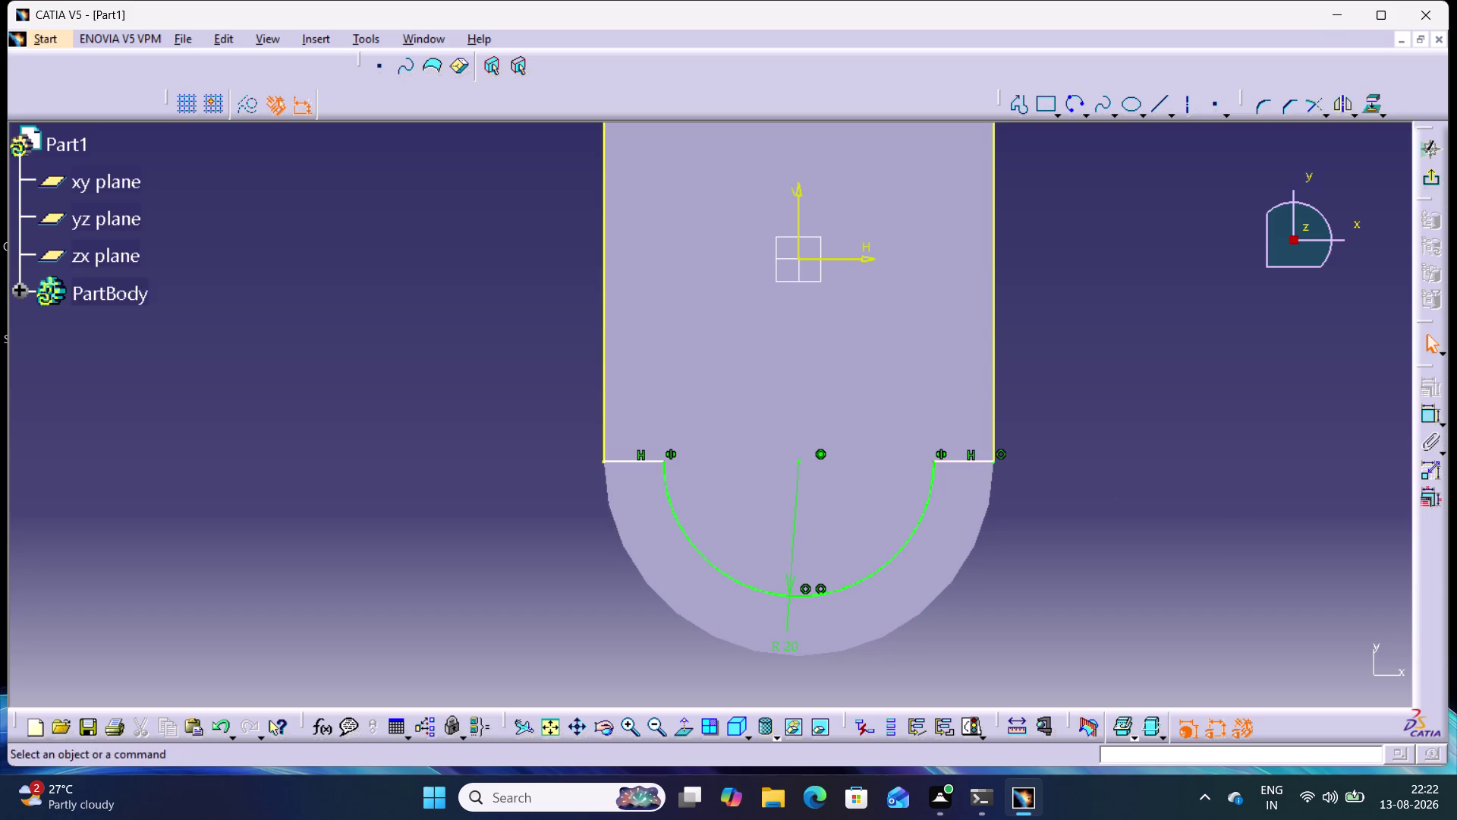
drag(956, 461, 950, 373)
click(1095, 457)
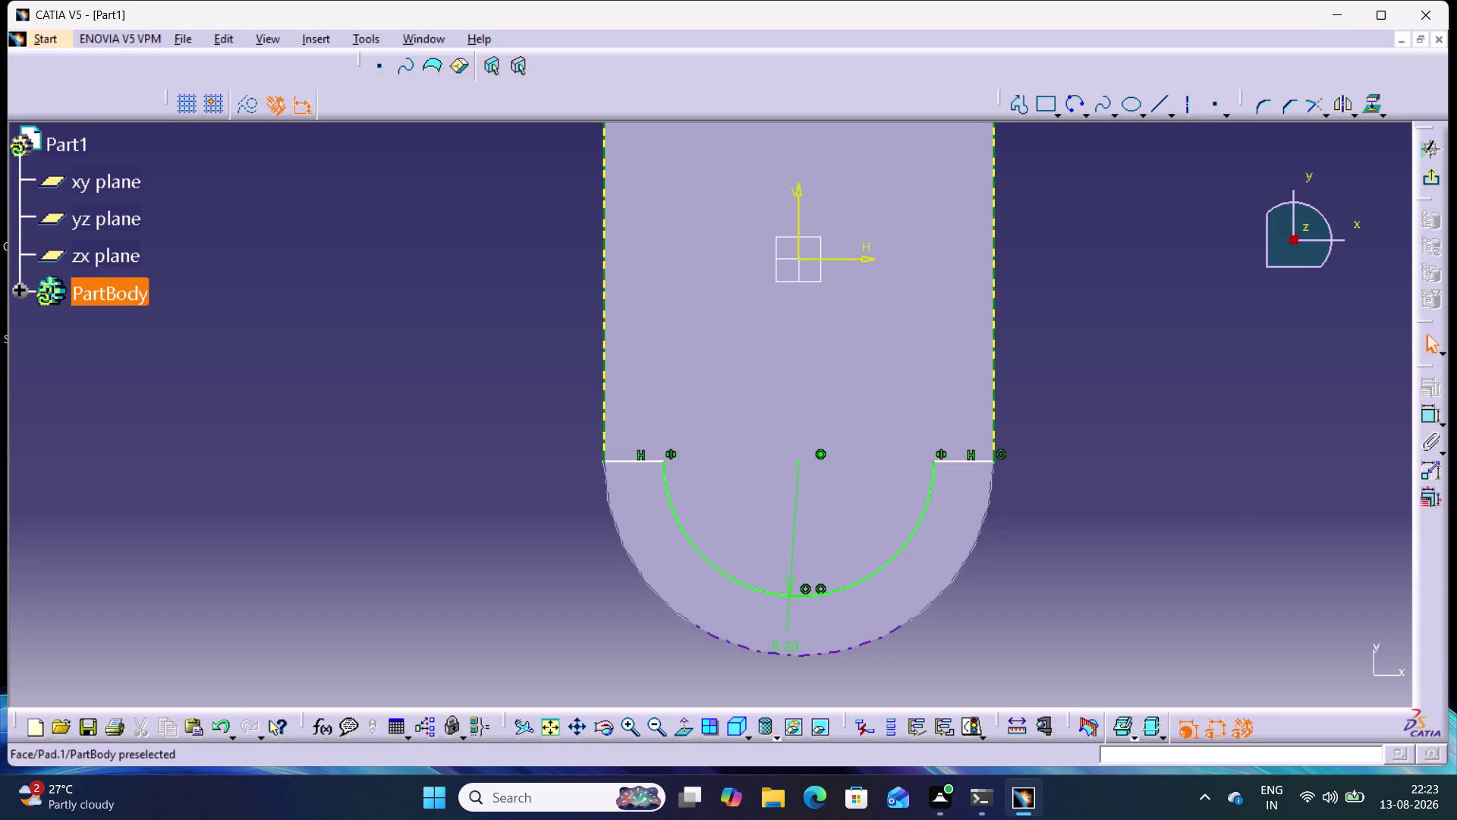
drag(958, 464, 878, 463)
click(1092, 474)
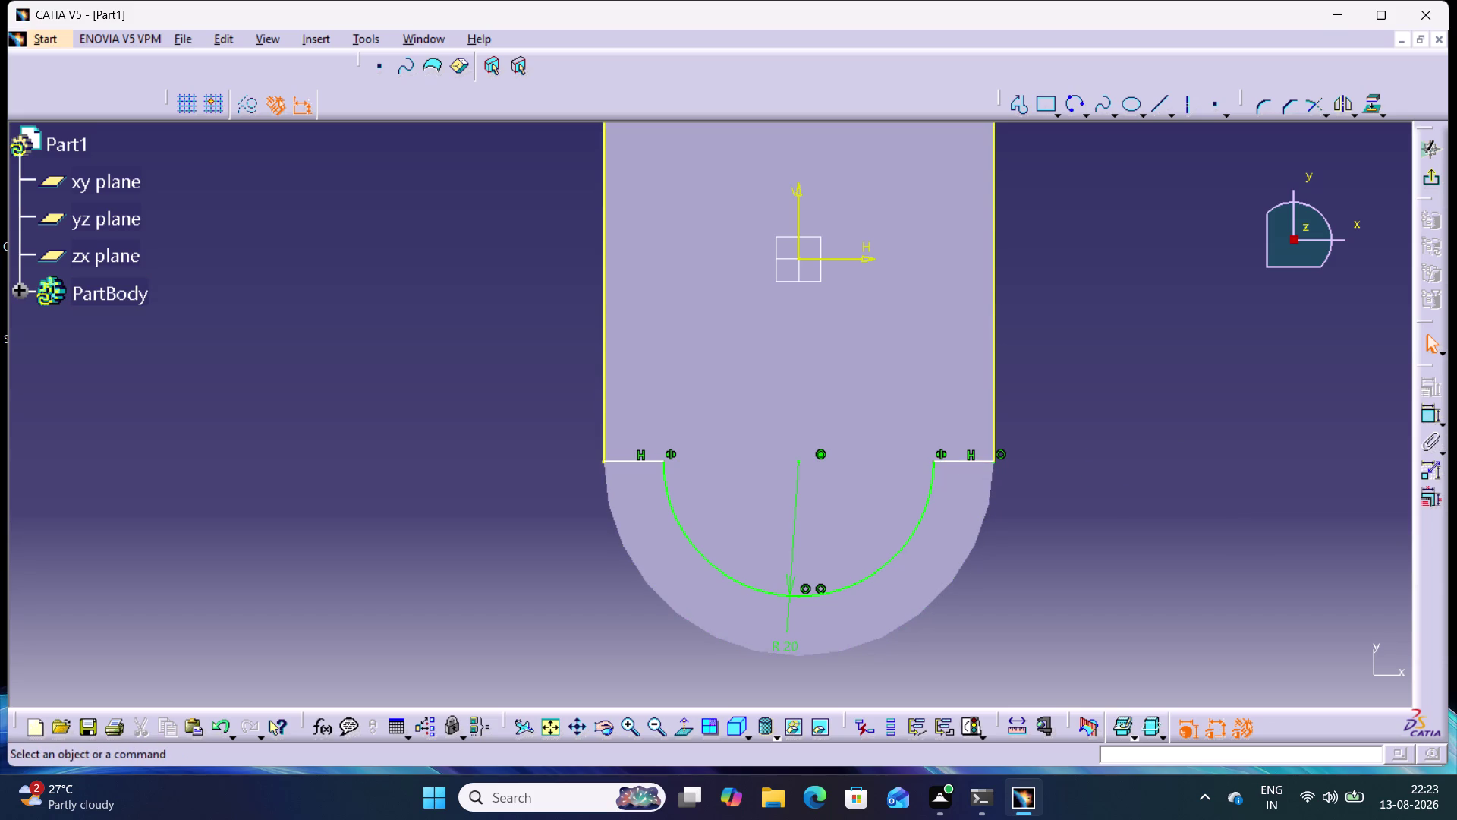
drag(797, 458, 800, 521)
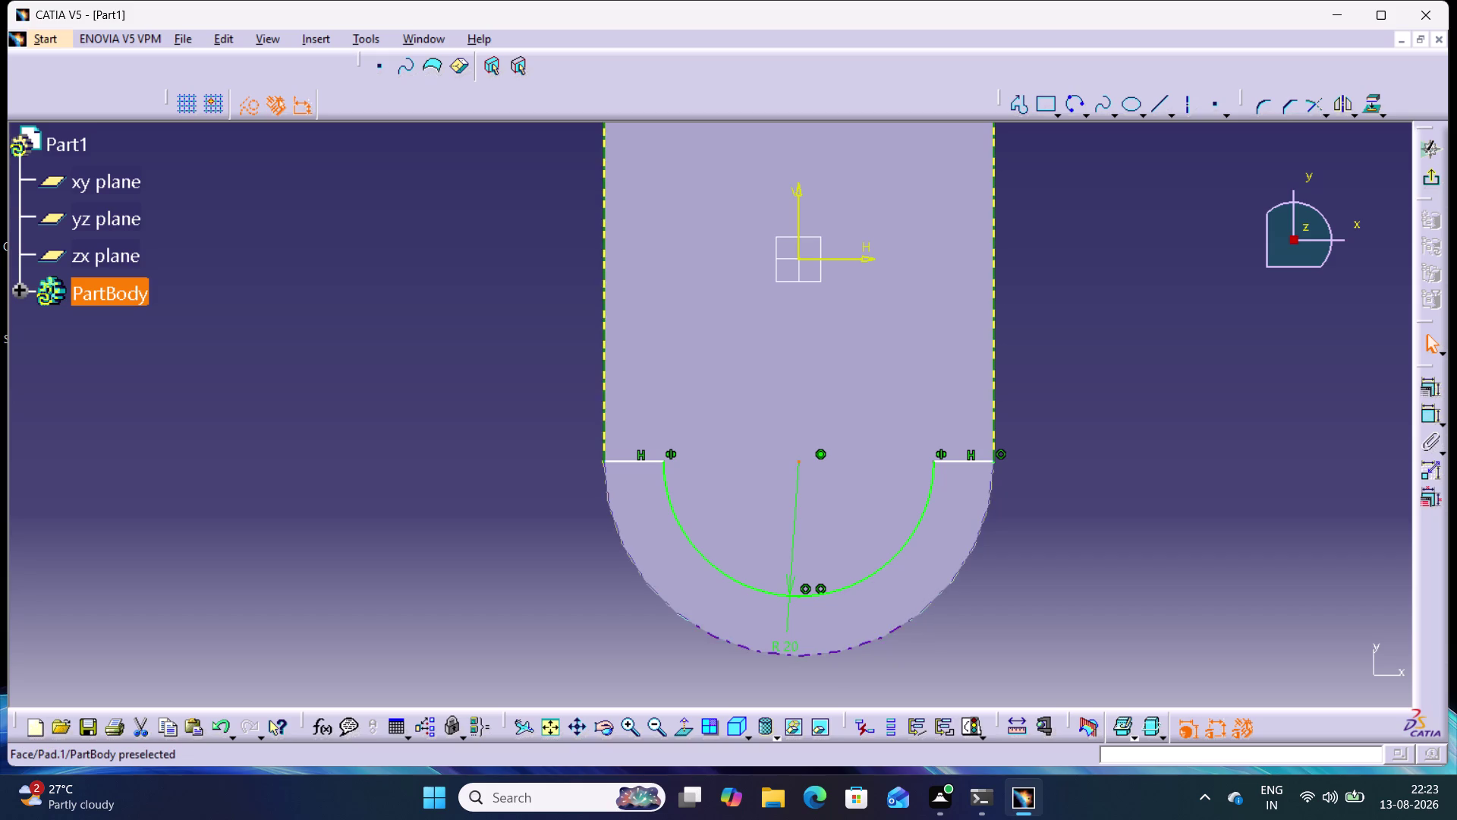
click(833, 425)
drag(663, 460, 676, 521)
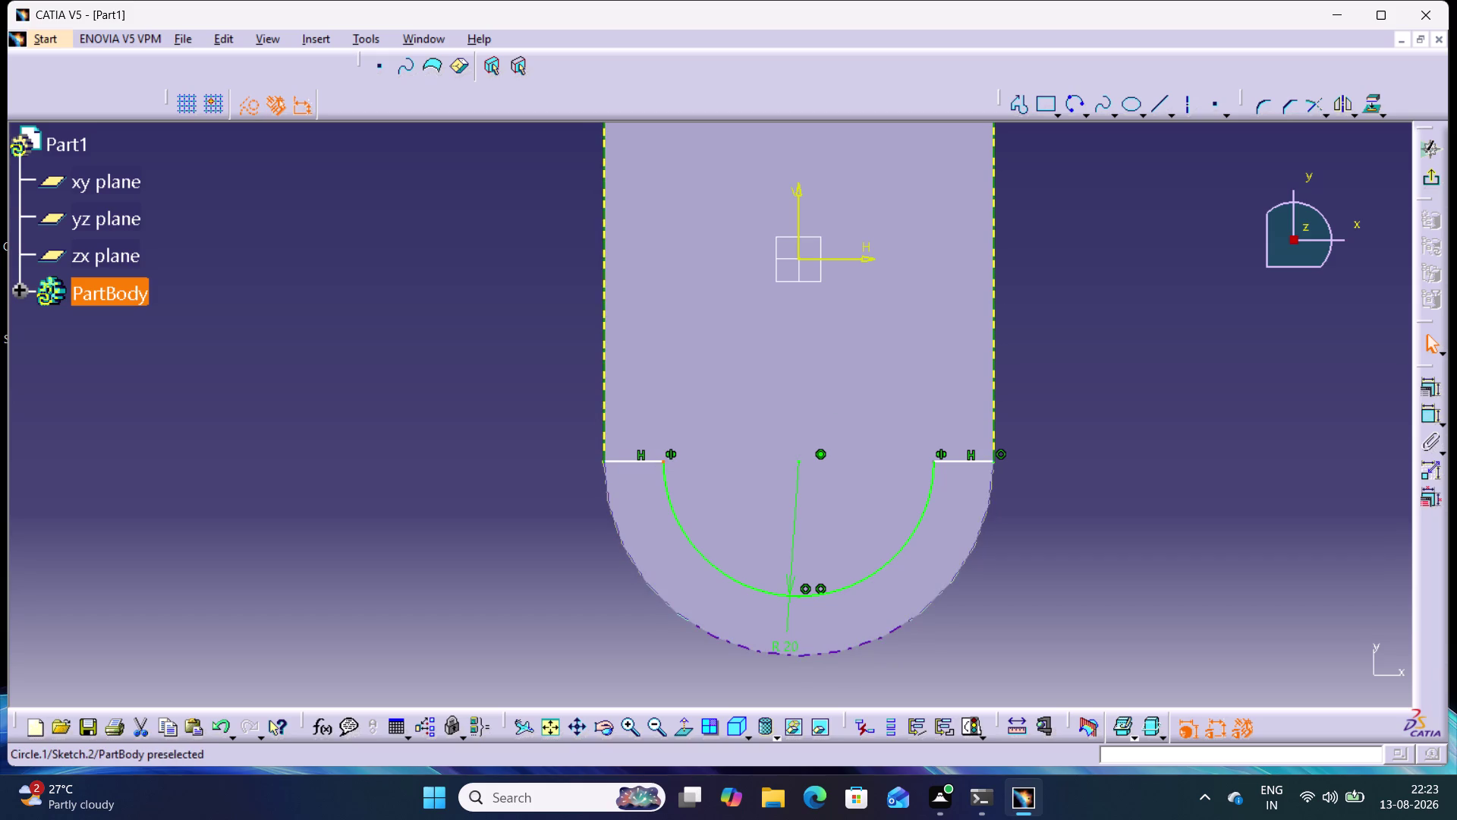
drag(604, 460, 610, 505)
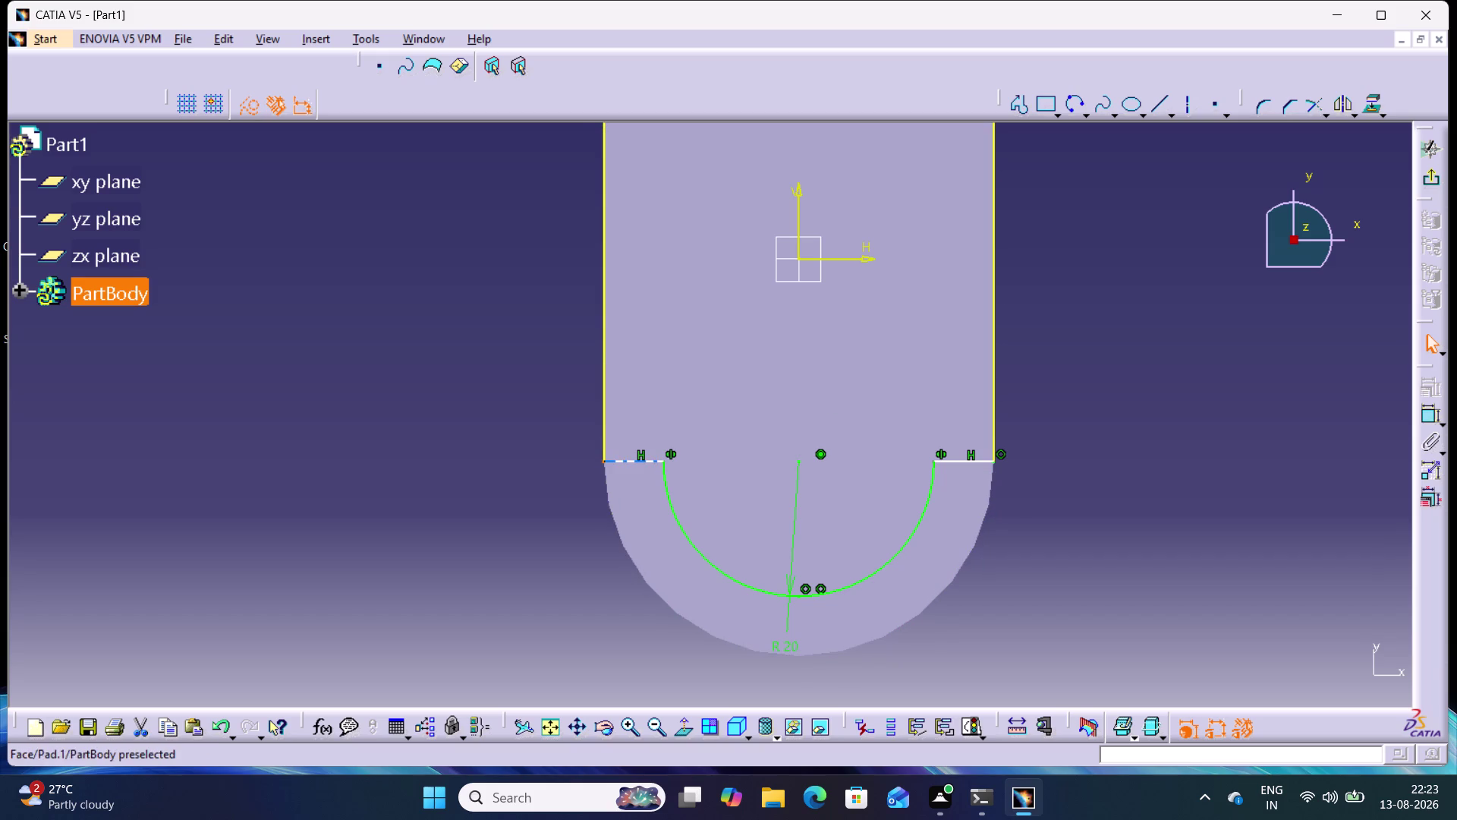
drag(620, 461, 702, 469)
drag(635, 460, 641, 369)
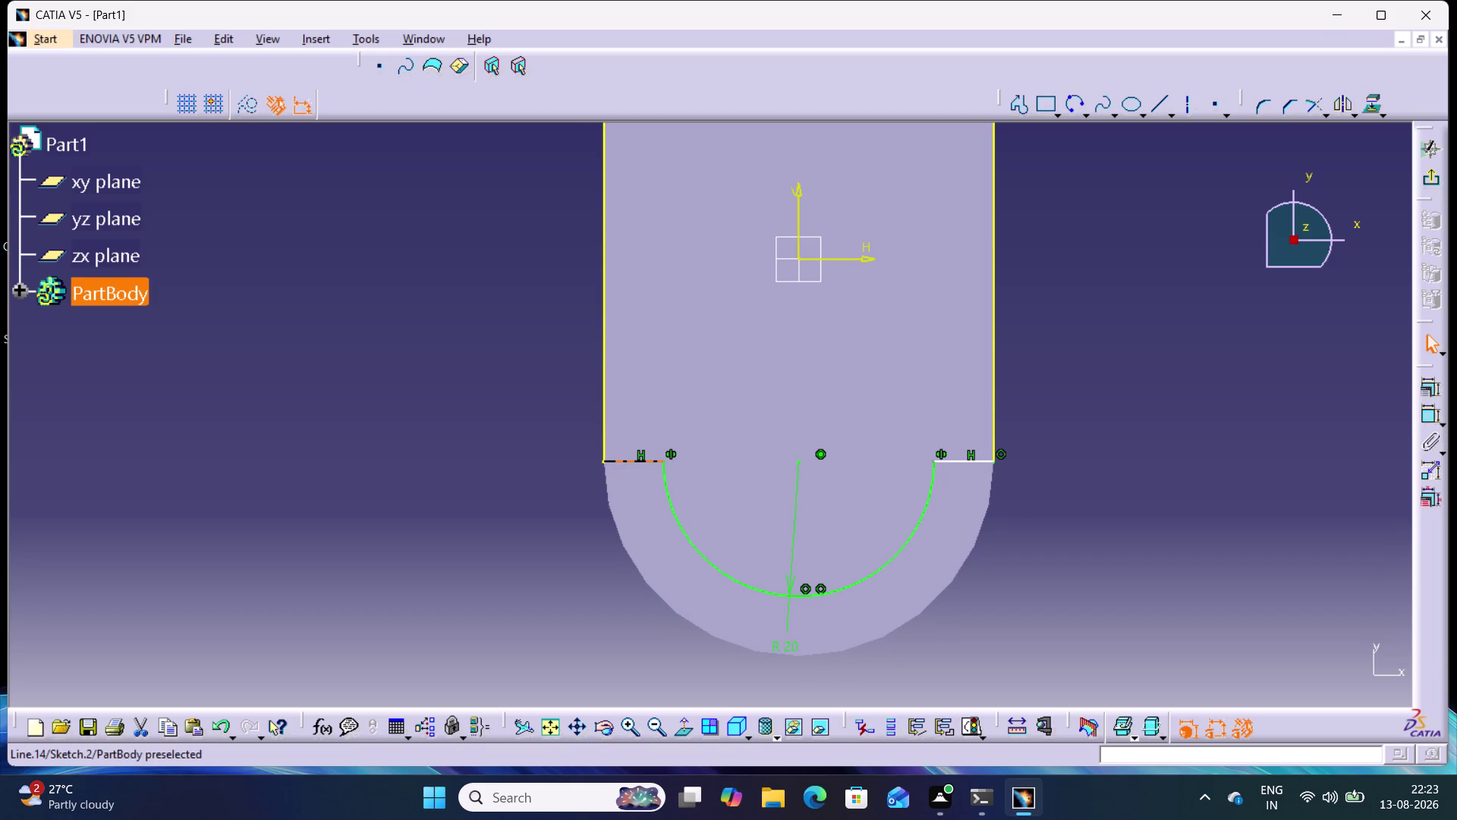
drag(641, 369, 654, 286)
Dimension the right-hand short ledge line and position the dimension below the edge.
click(1158, 436)
click(1433, 414)
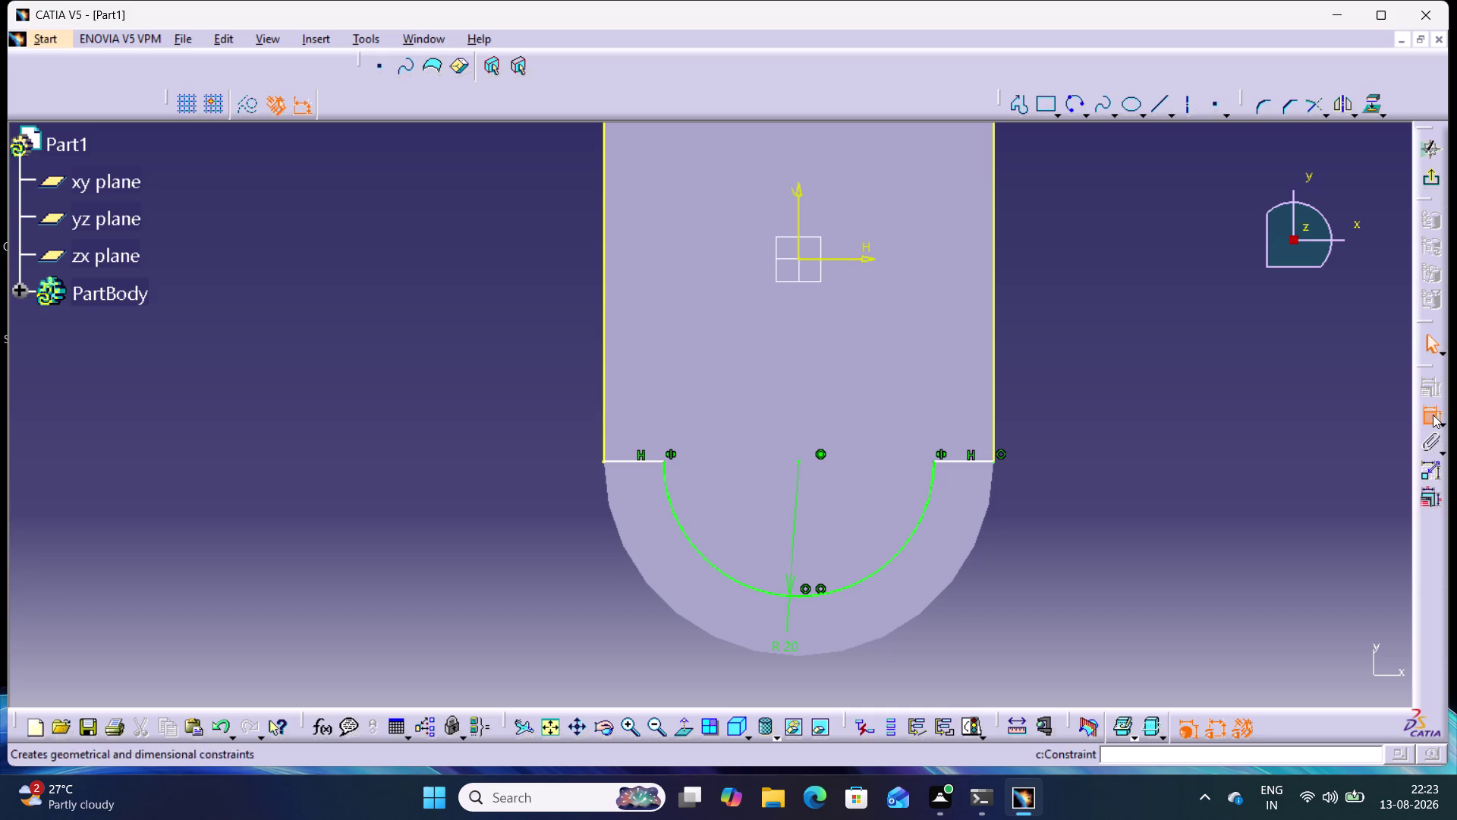
drag(955, 459, 959, 474)
click(975, 528)
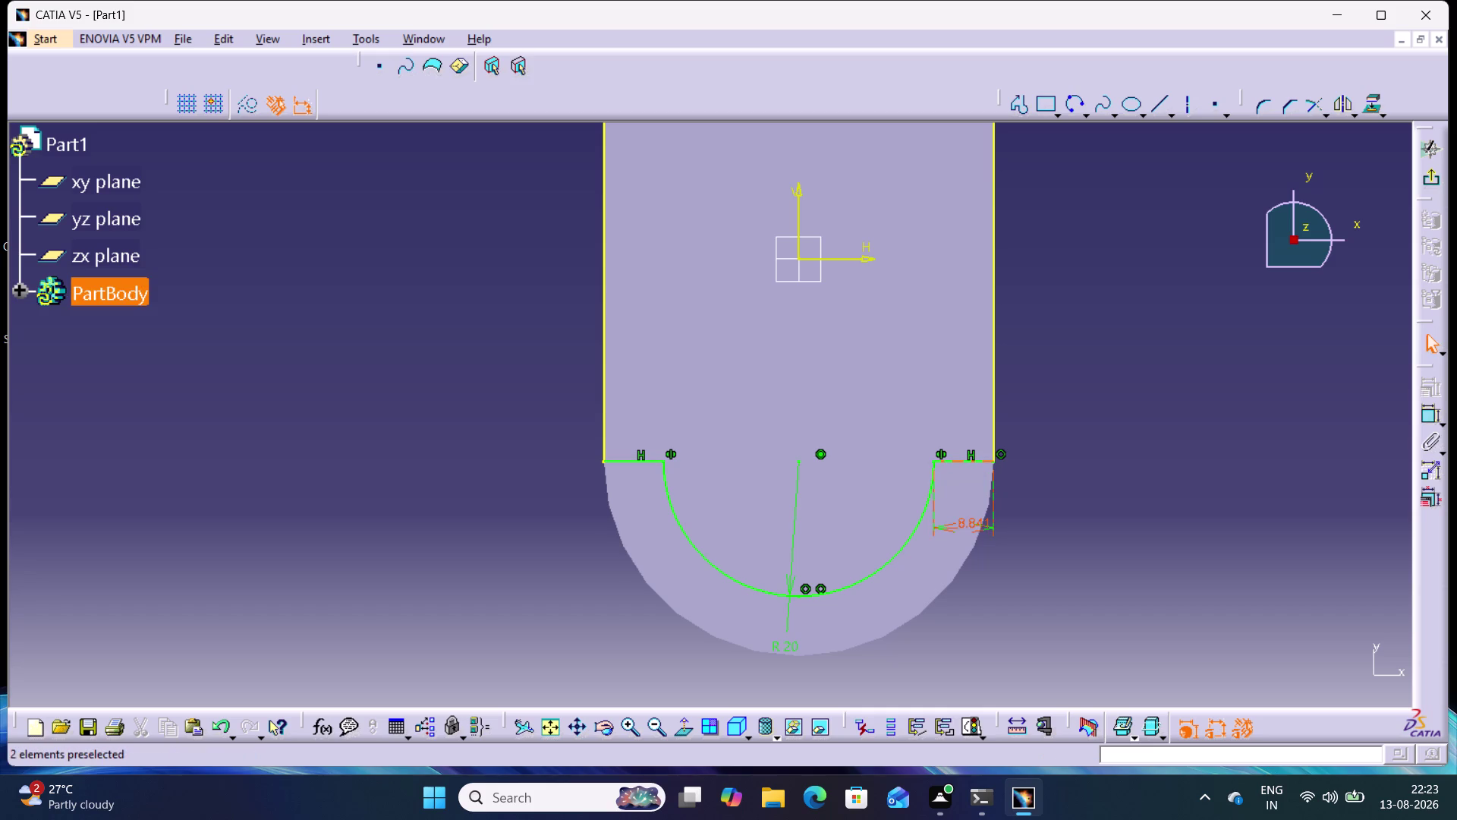
click(1087, 508)
drag(960, 520, 1140, 508)
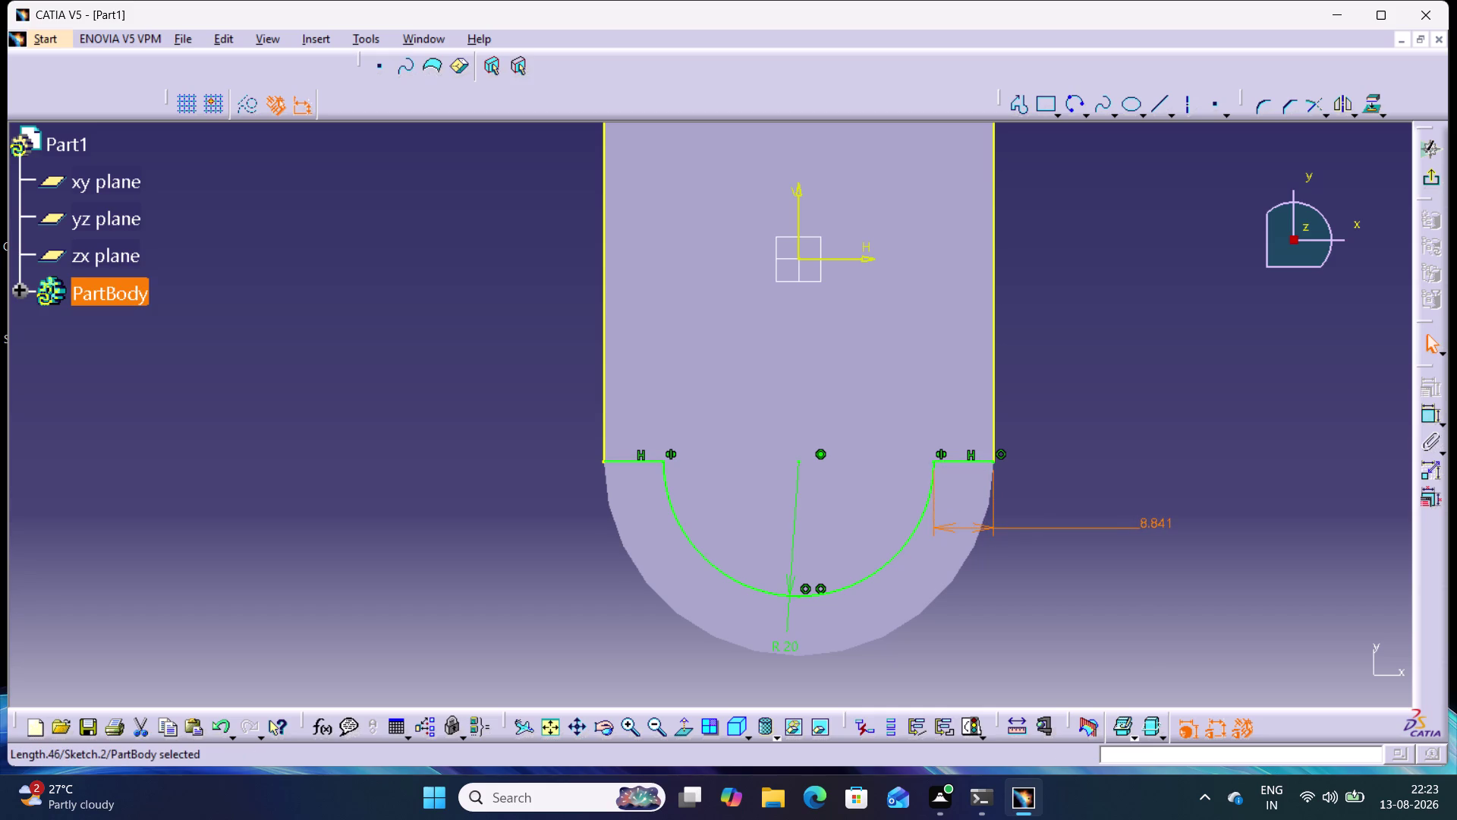
click(1146, 490)
drag(1155, 520, 987, 515)
drag(987, 515, 966, 515)
click(1157, 503)
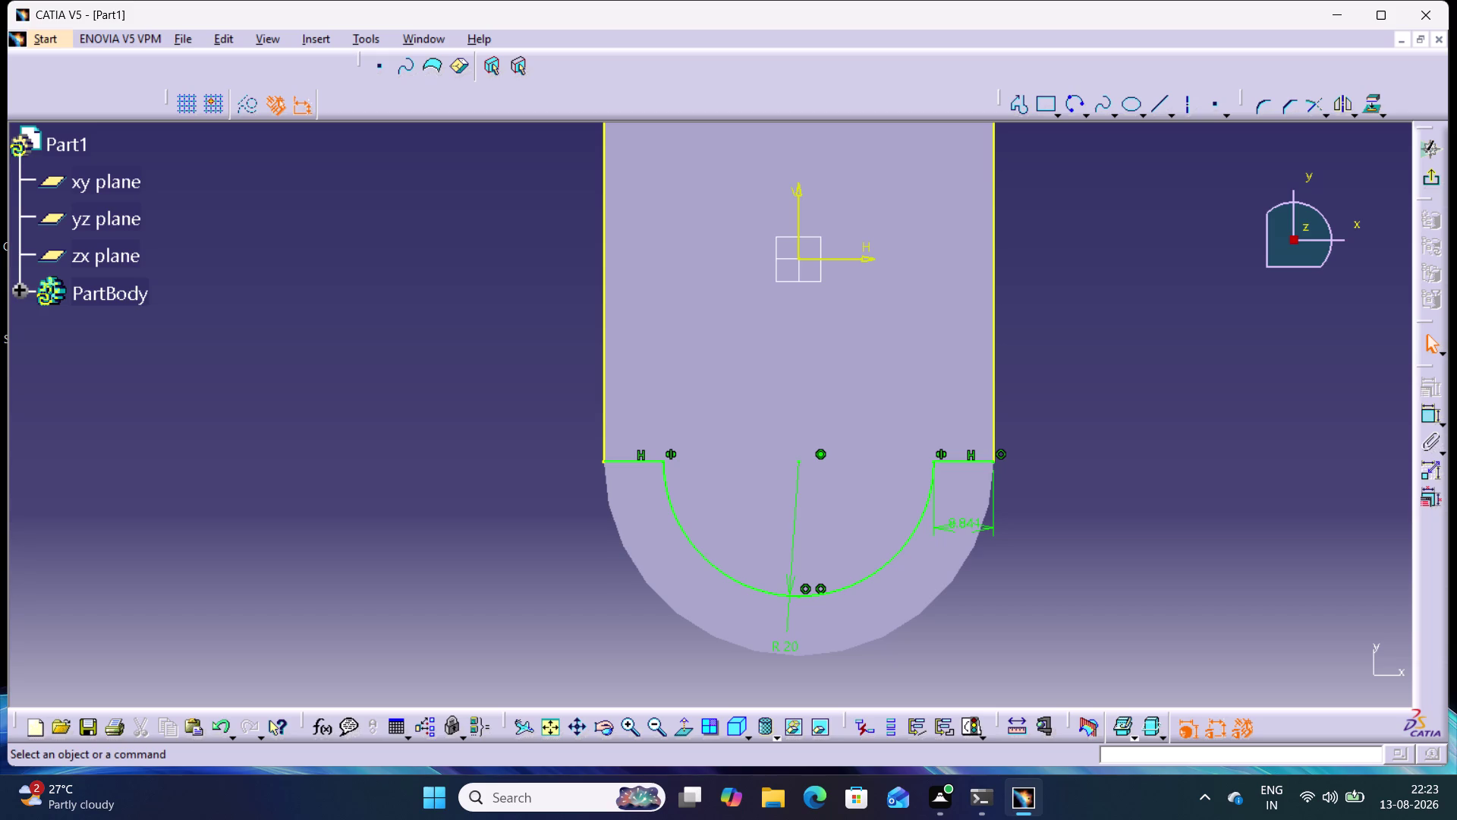
Undo the ledge dimension, concentric constraint and radius change, reverting the arc to R 8.28.
key(ctrl+z)
key(ctrl+z)
key(ctrl+z)
key(ctrl+z)
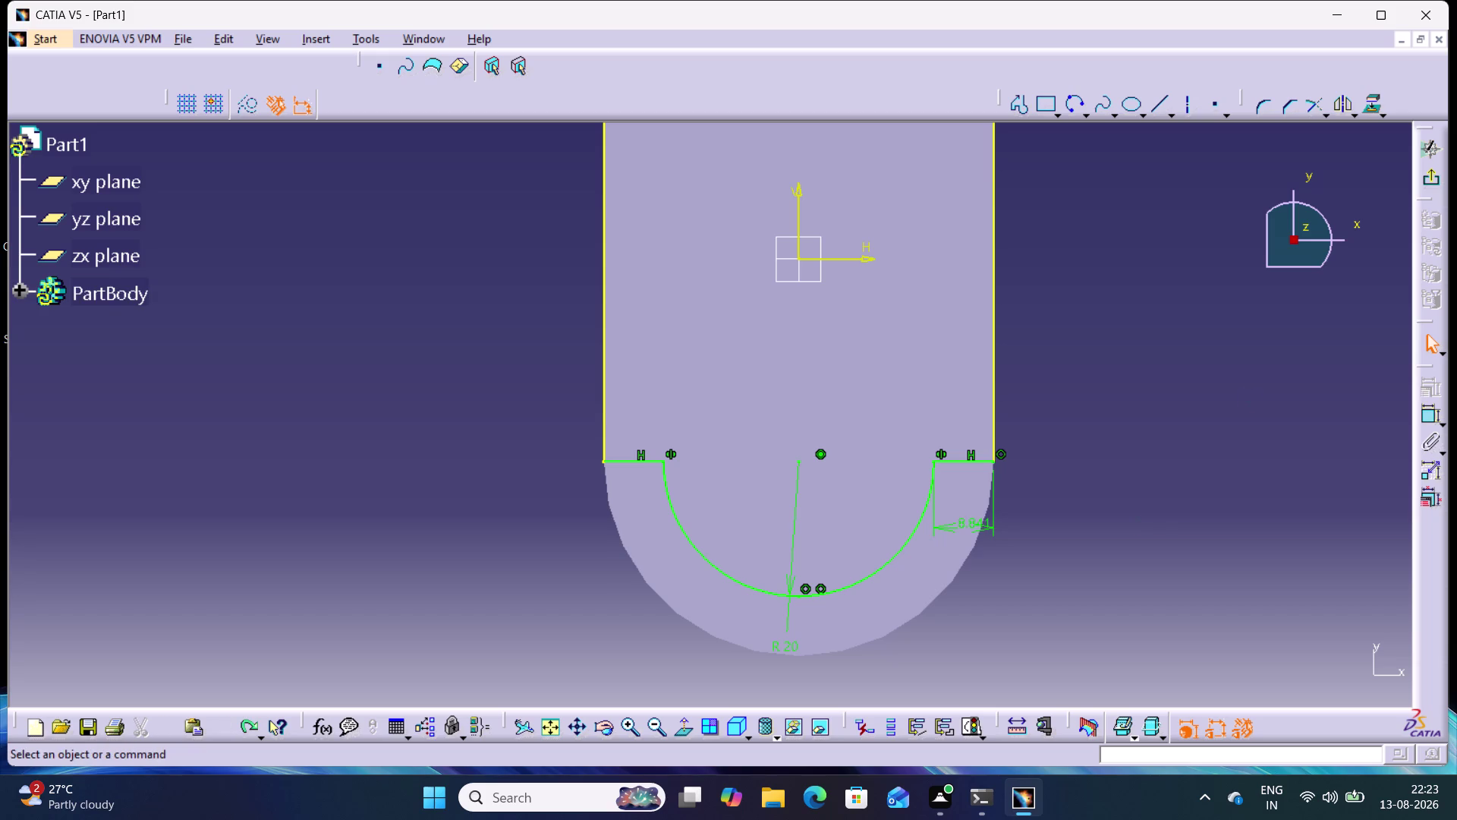
key(ctrl+z)
key(ctrl+z)
key(ctrl+z)
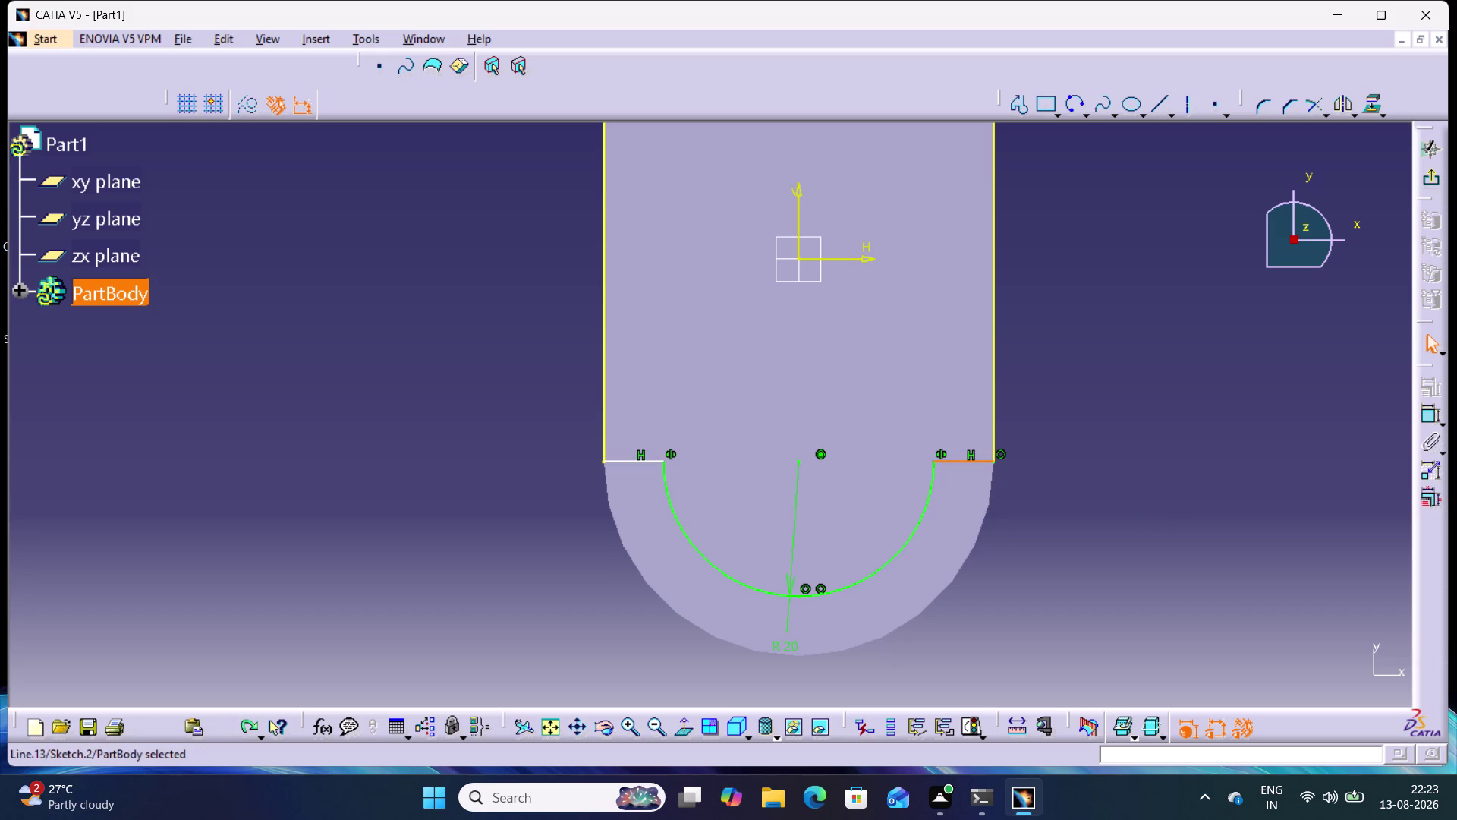
key(ctrl+z)
key(ctrl+z)
key(ctrl+z)
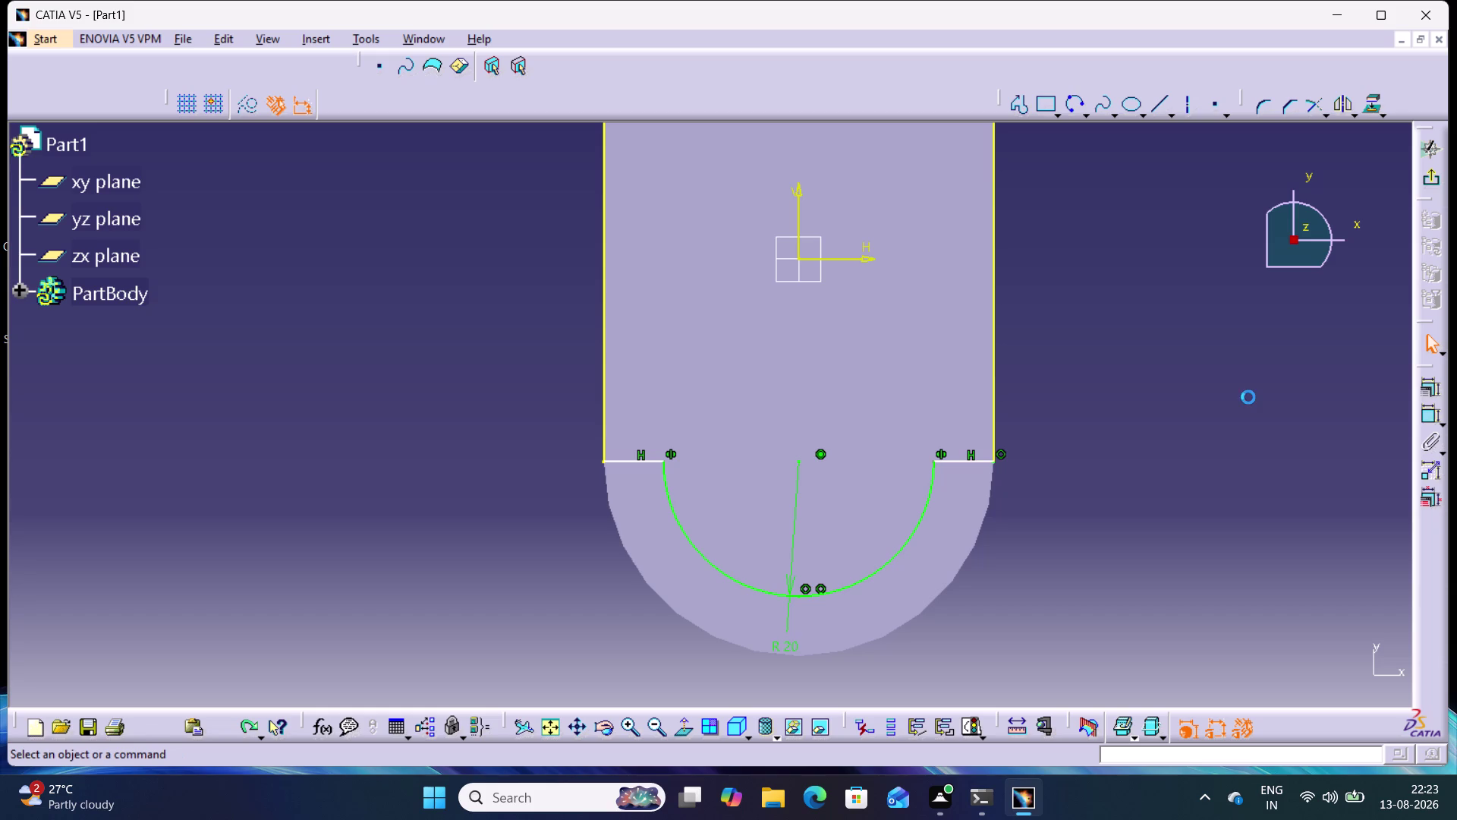
click(1191, 439)
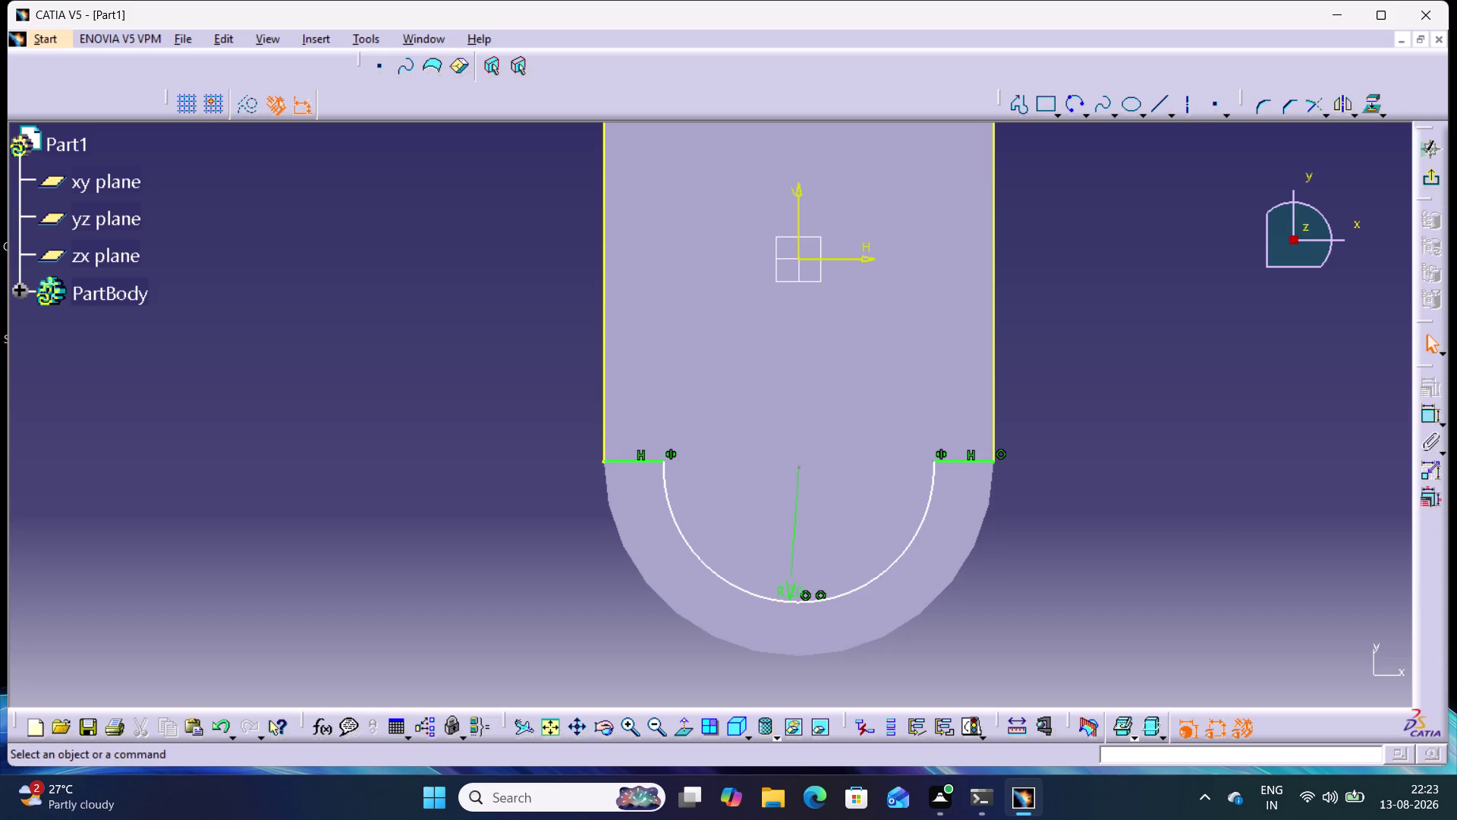
key(ctrl+z)
key(ctrl+z)
click(1181, 462)
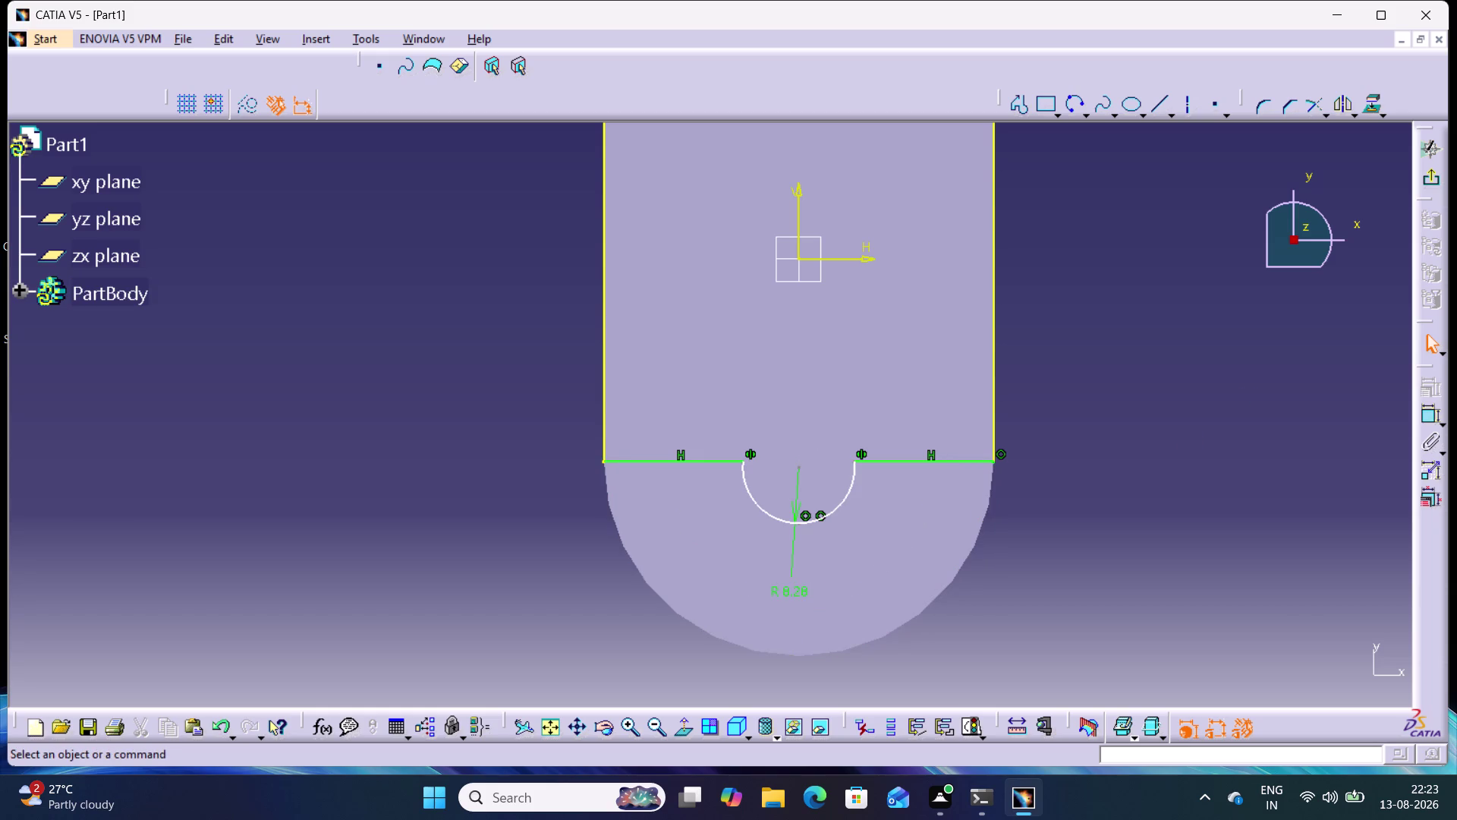
Drag the notch arc, then open its radius dimension for editing.
drag(852, 484, 890, 505)
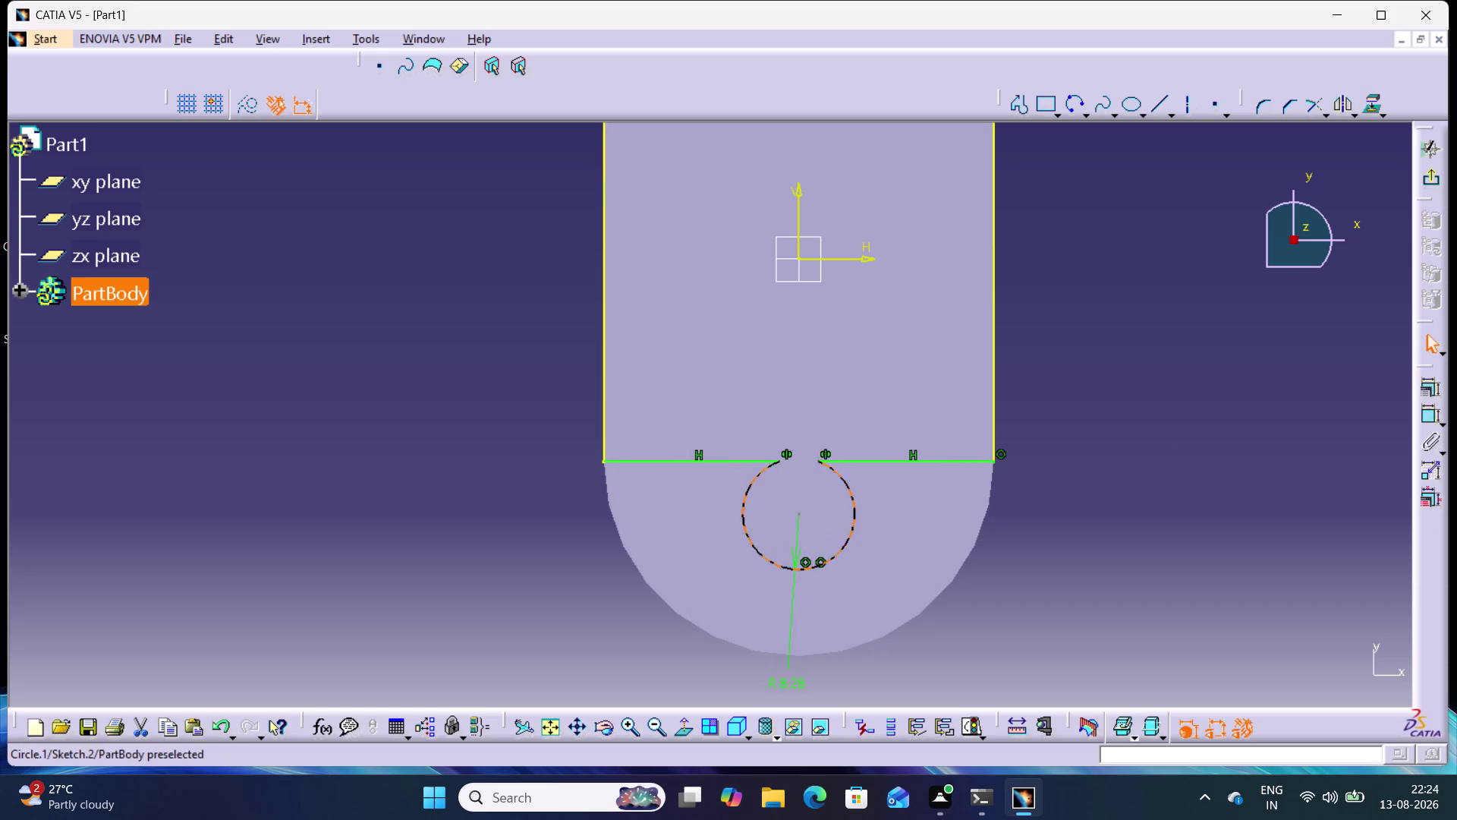
drag(890, 505, 839, 469)
click(1132, 516)
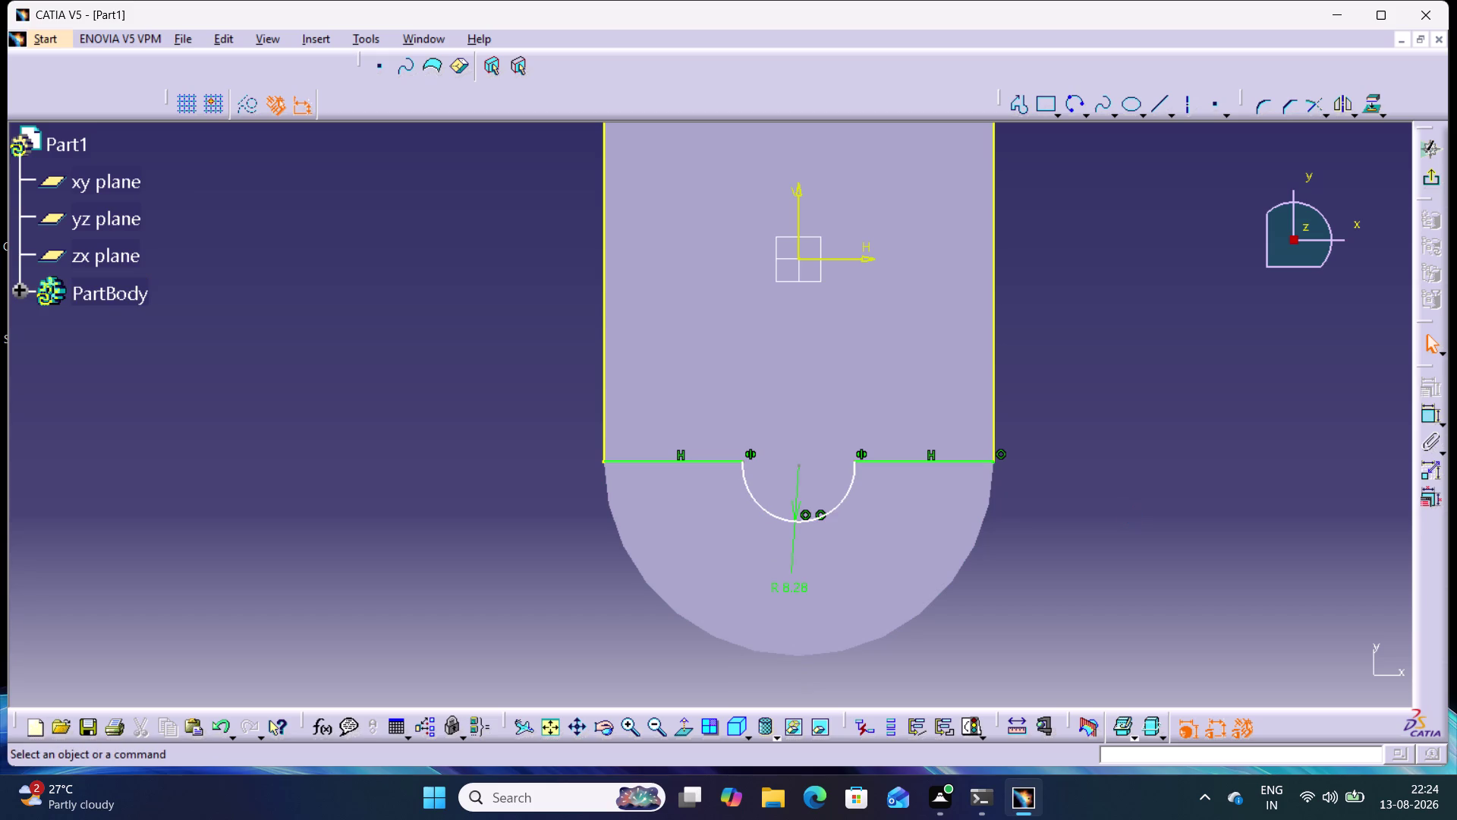
click(1430, 419)
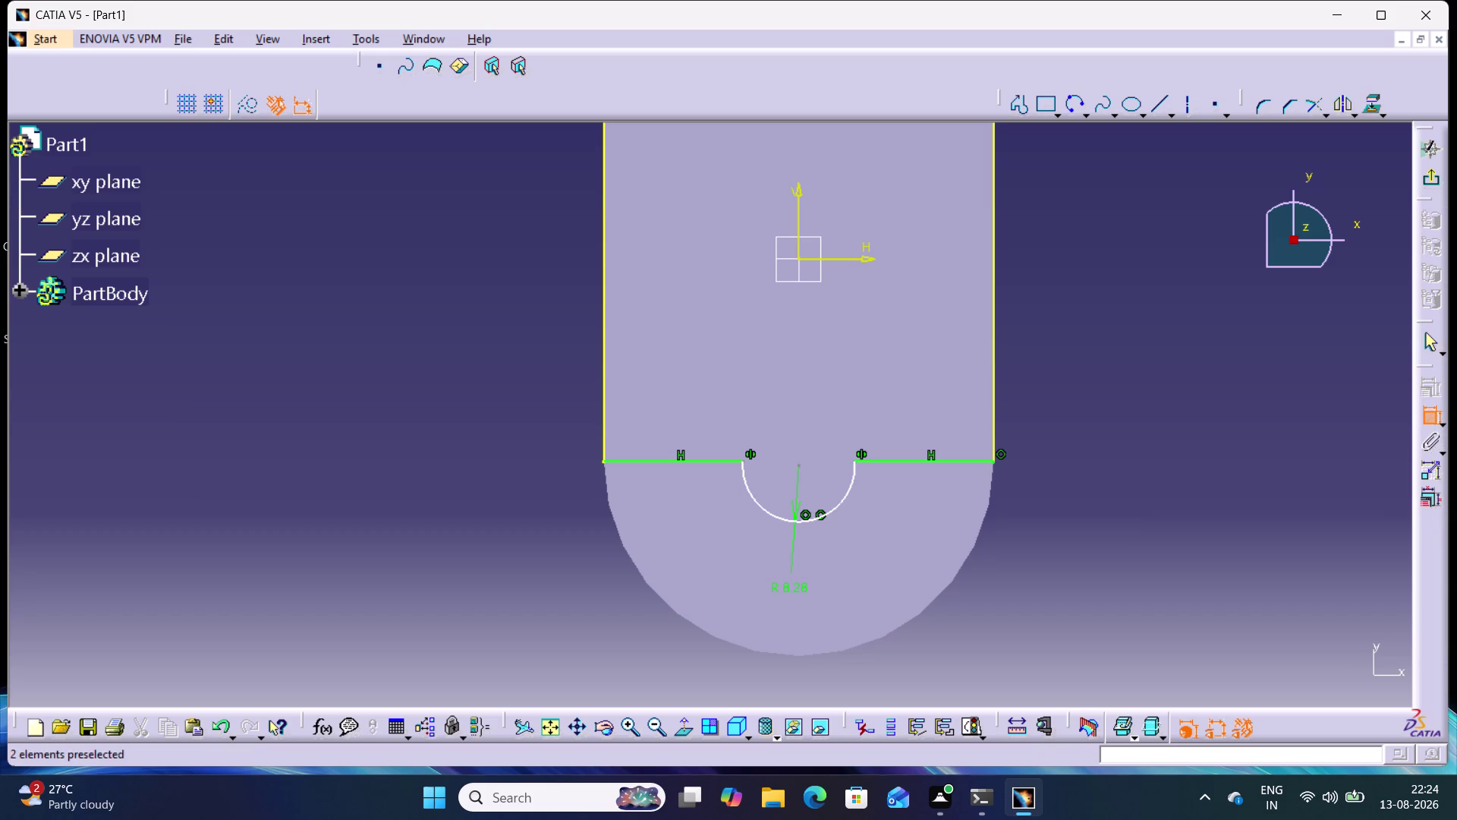
double_click(792, 587)
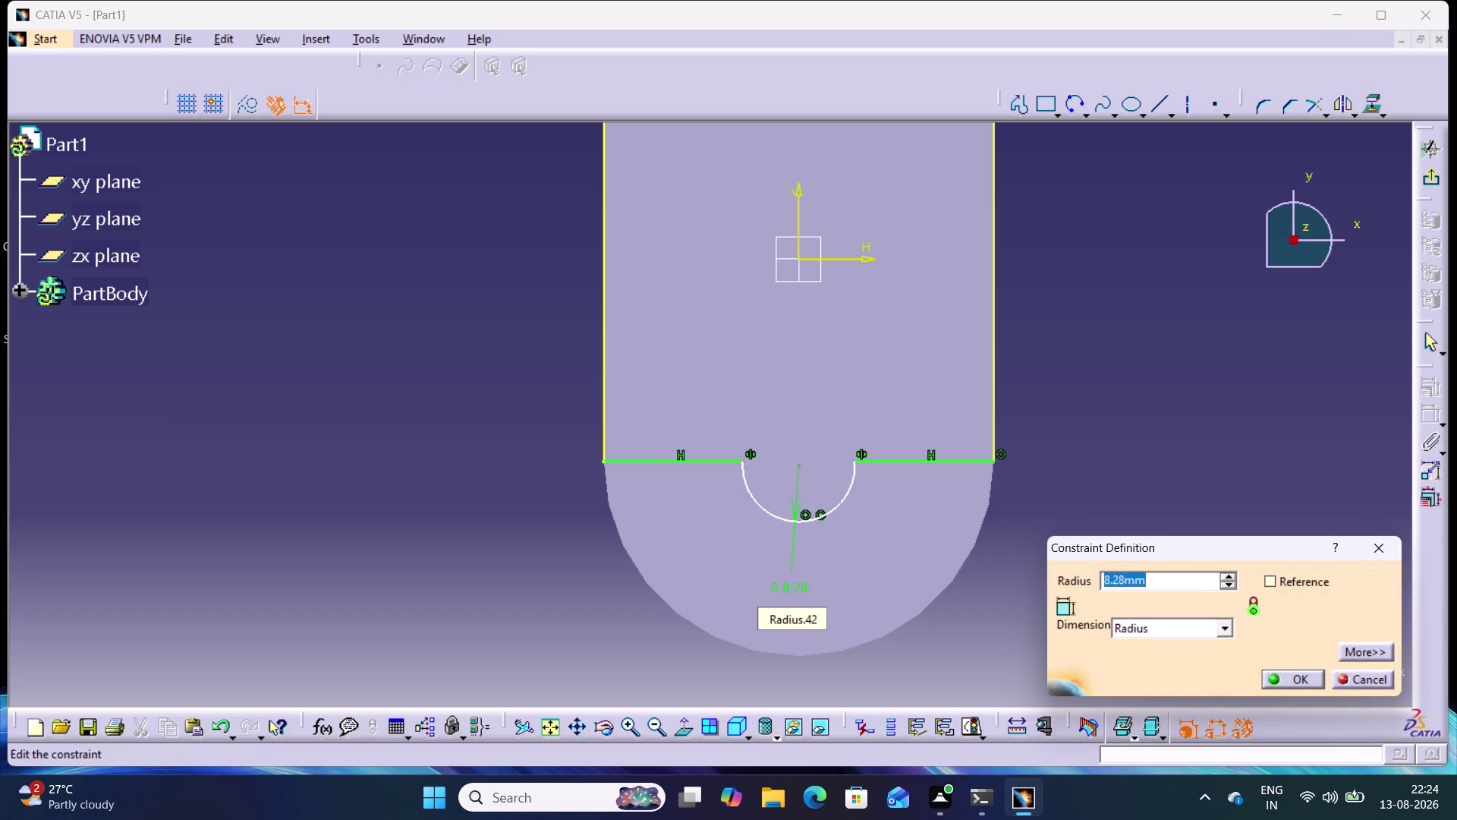
Set the arc radius to 20 mm and its offset from the rounded edge to 10 mm.
text(20)
key(Return)
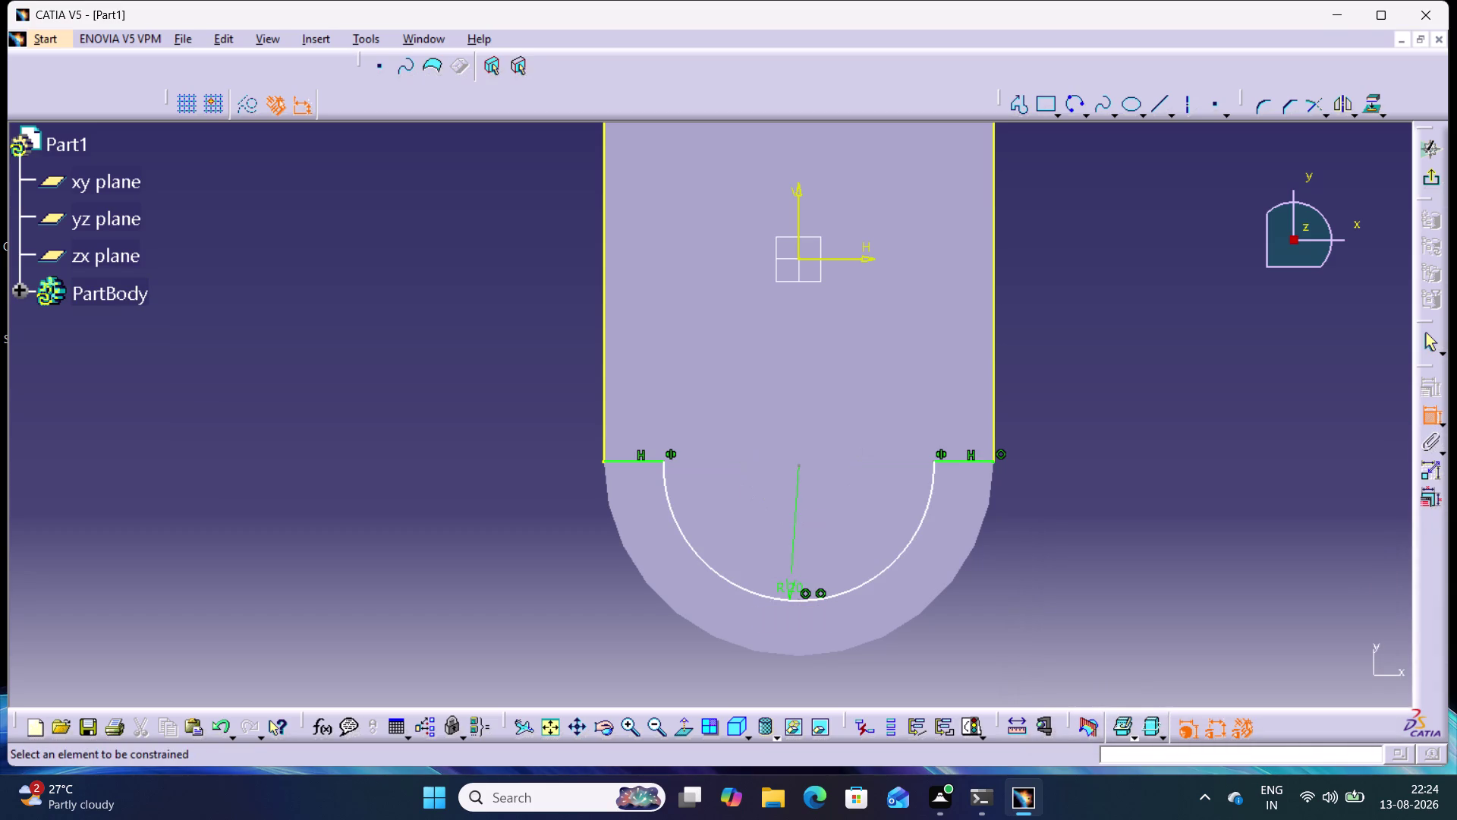
click(1138, 529)
click(889, 571)
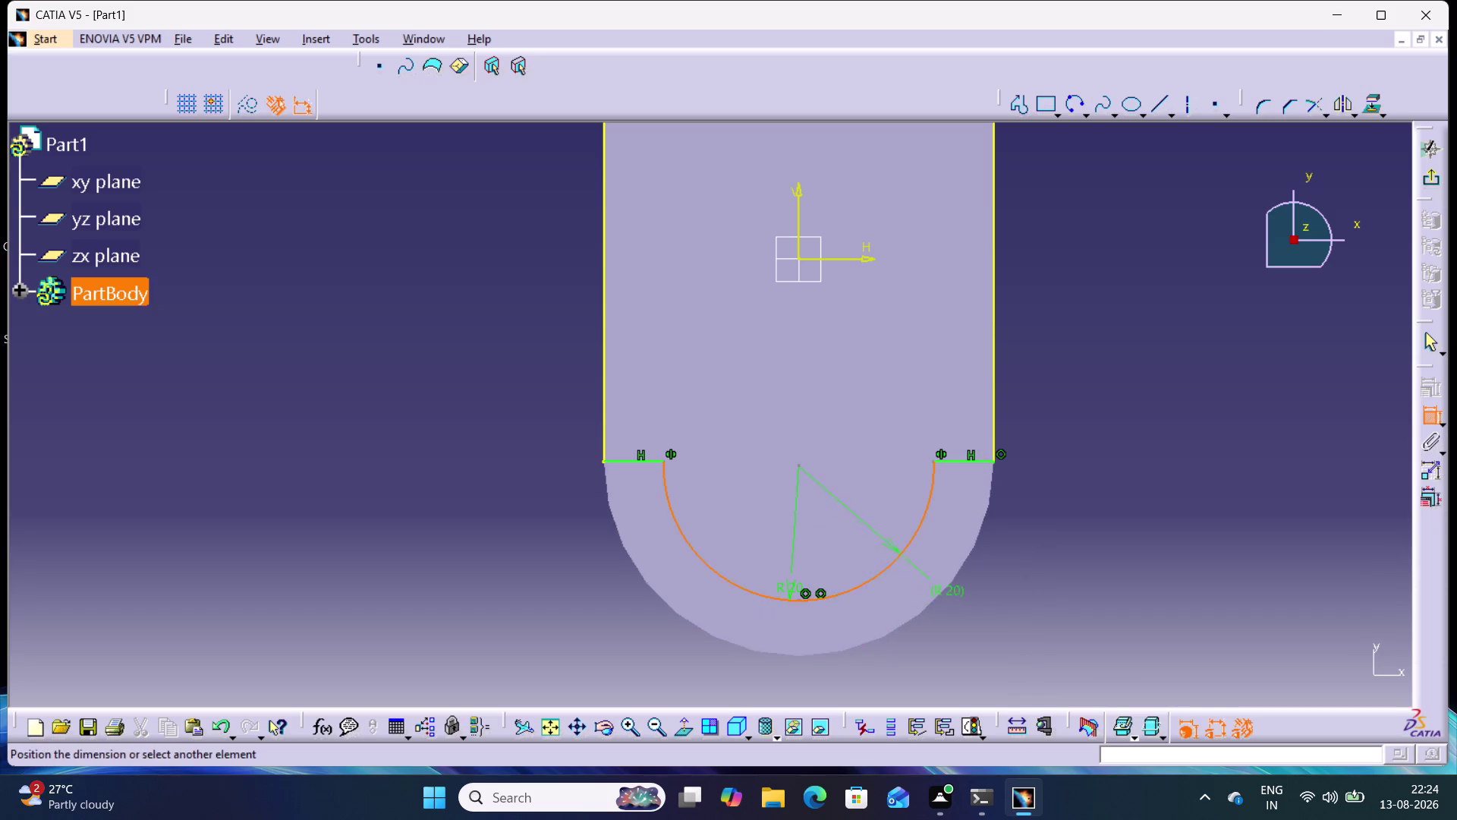
click(951, 584)
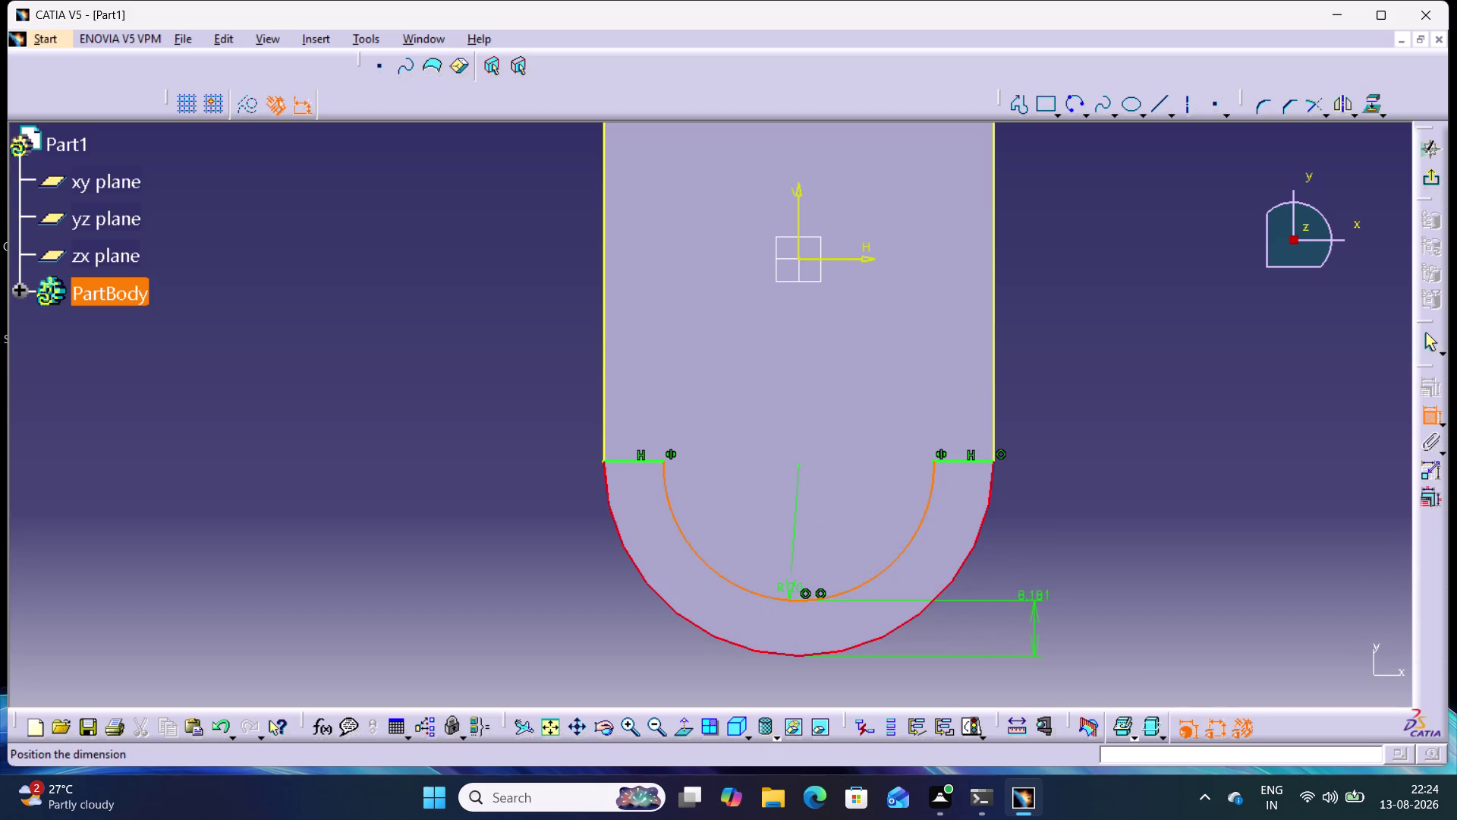
click(1030, 642)
double_click(1024, 637)
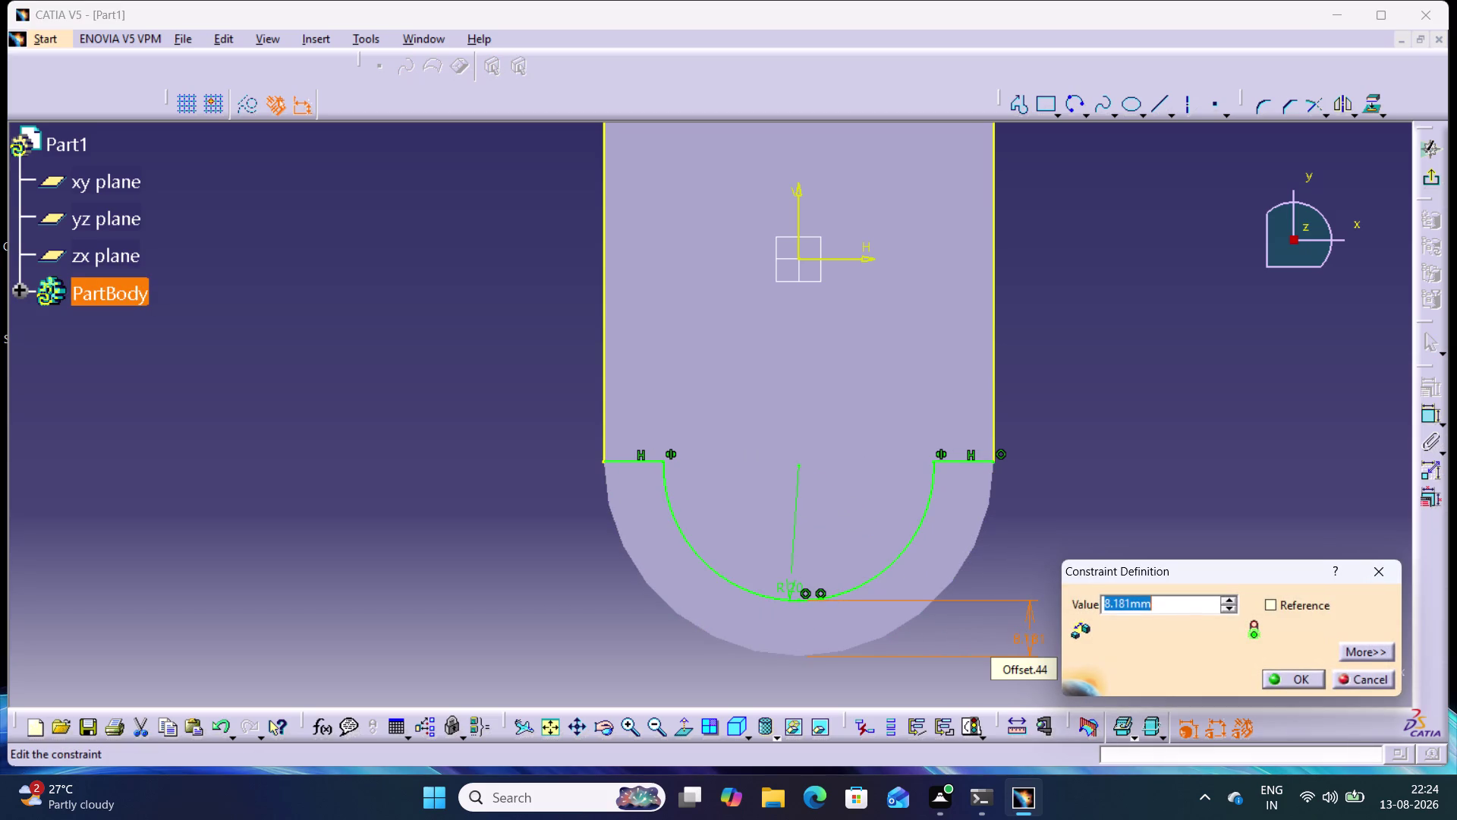
text(10)
key(Return)
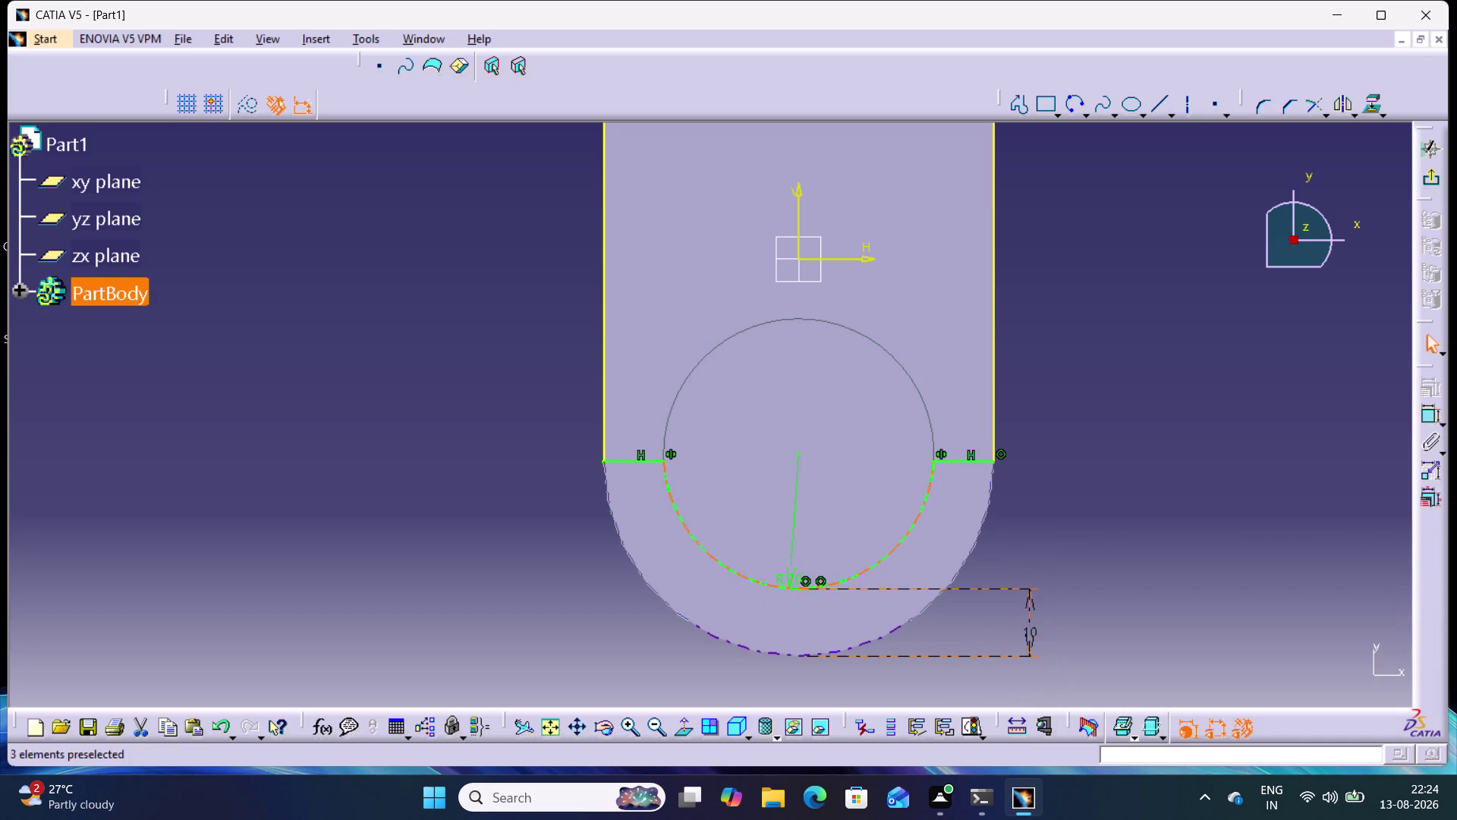
Reposition the radius dimension and exit the sketch back to the 3D part.
click(1110, 548)
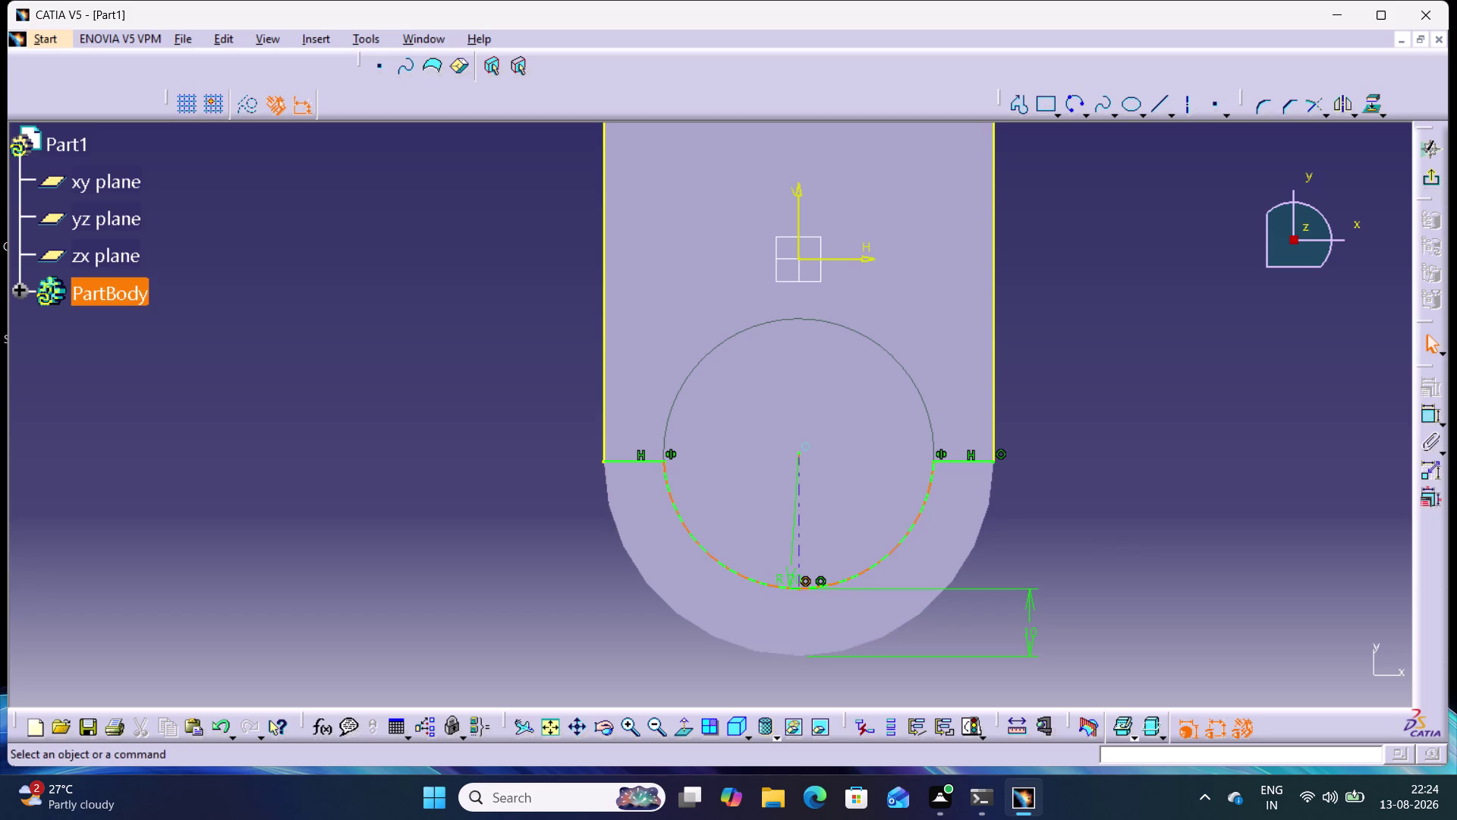
click(1220, 400)
middle_drag(1184, 376, 1177, 409)
scroll(down, 3)
middle_drag(1177, 409, 1171, 363)
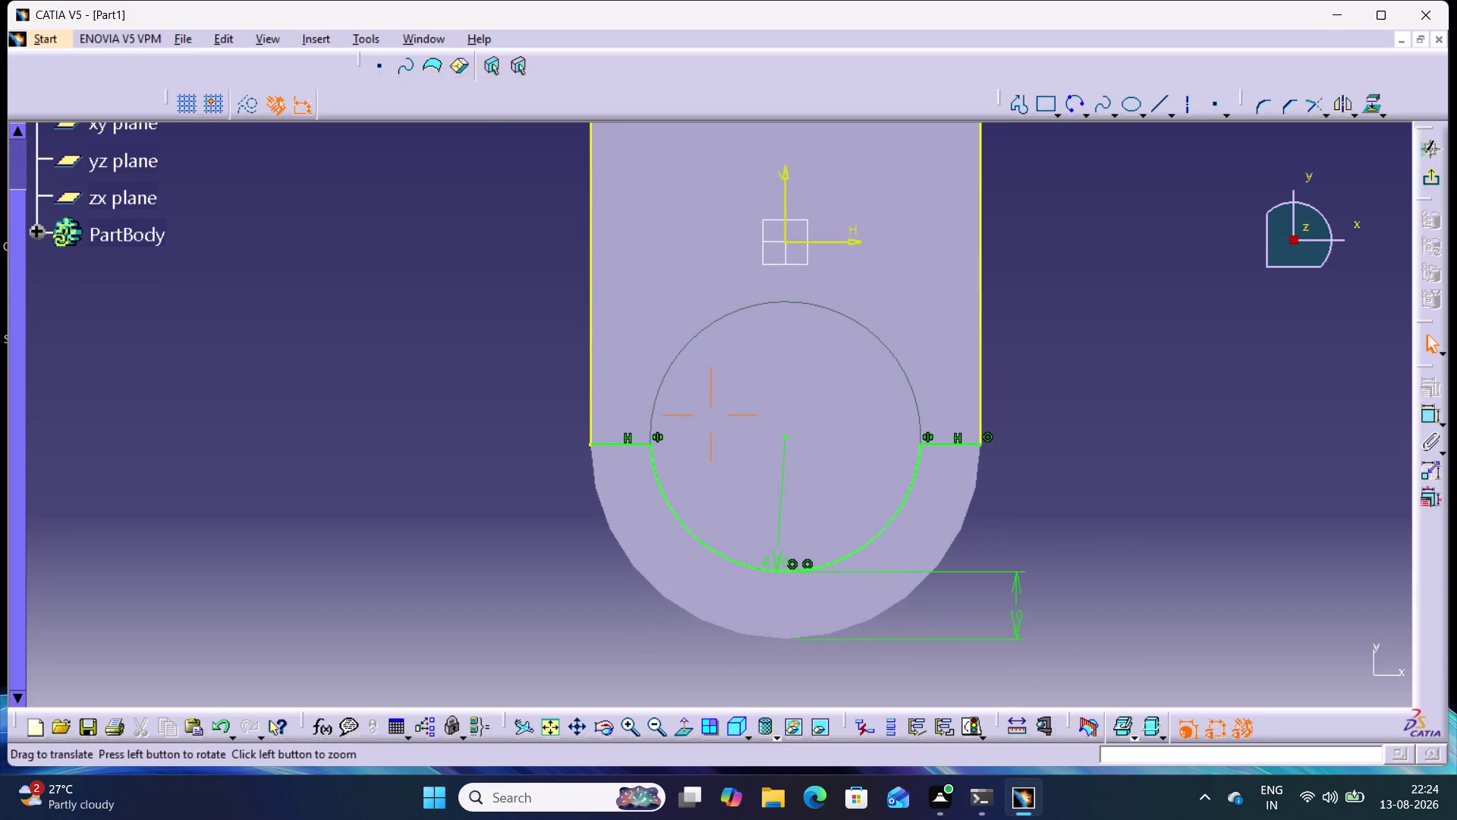
middle_drag(1171, 363, 1170, 371)
drag(780, 525, 1047, 466)
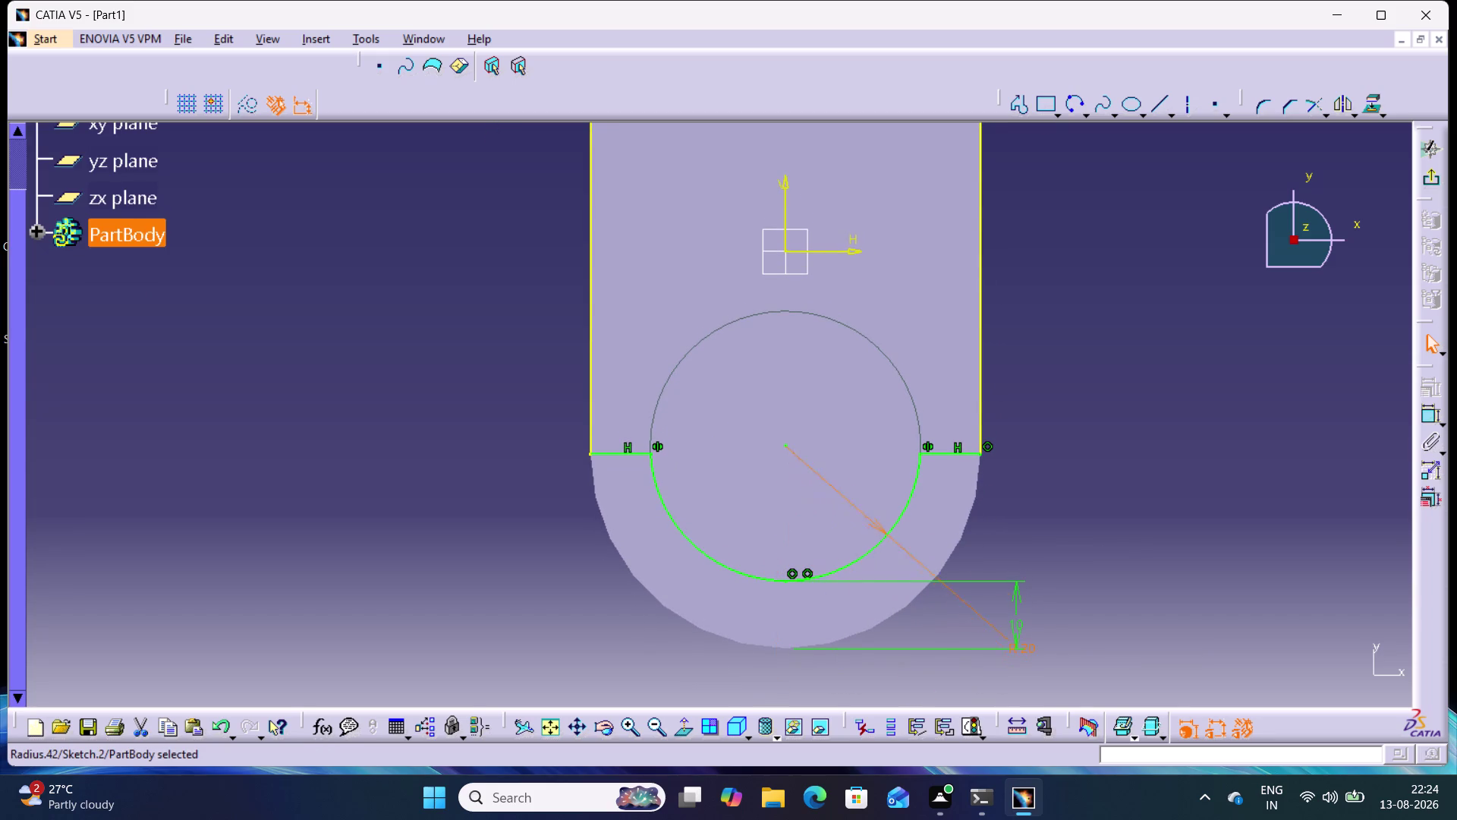
drag(1047, 466, 867, 482)
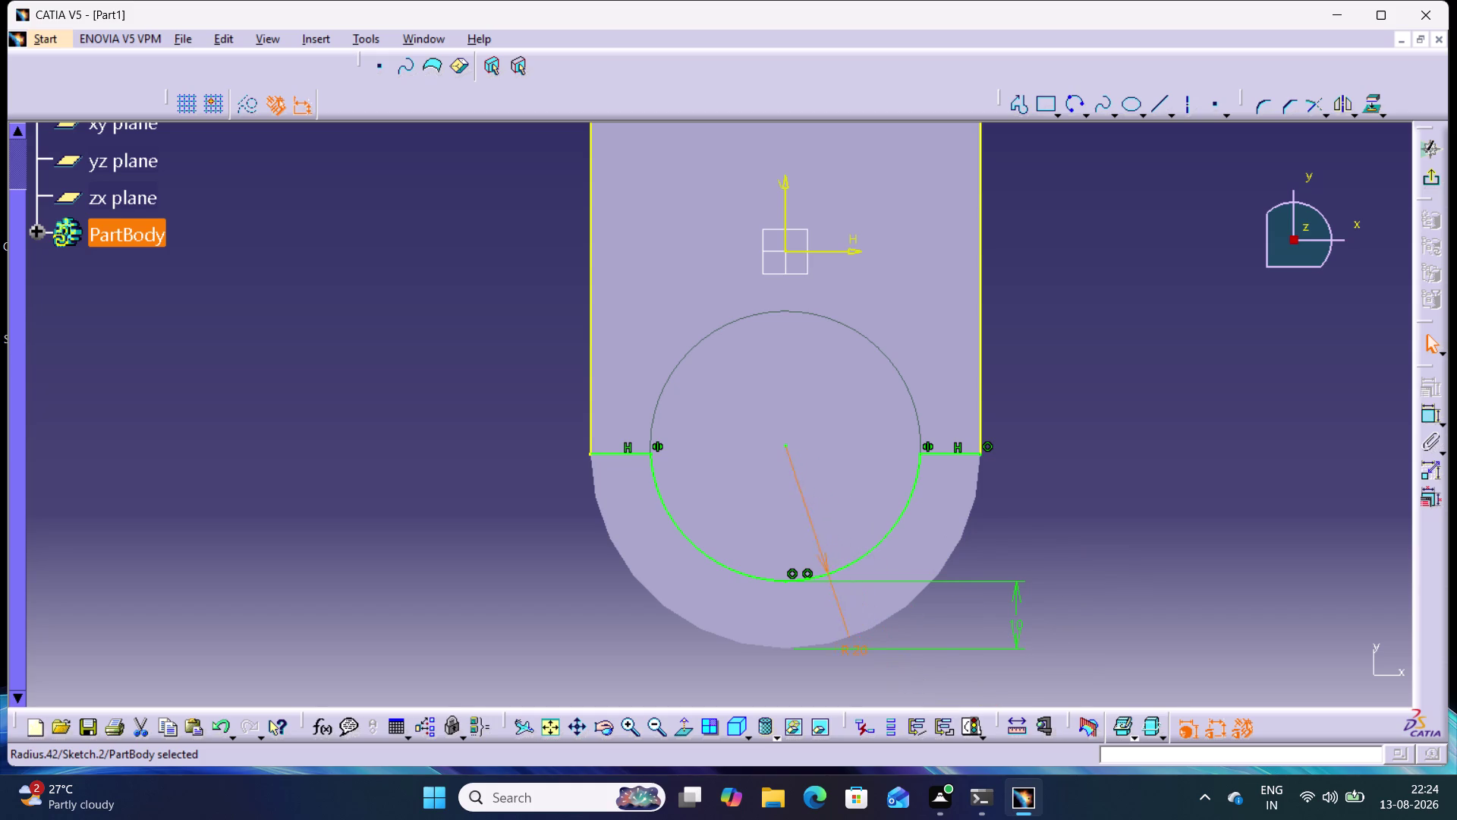
drag(868, 483, 645, 492)
click(1172, 420)
middle_drag(1166, 403, 1153, 458)
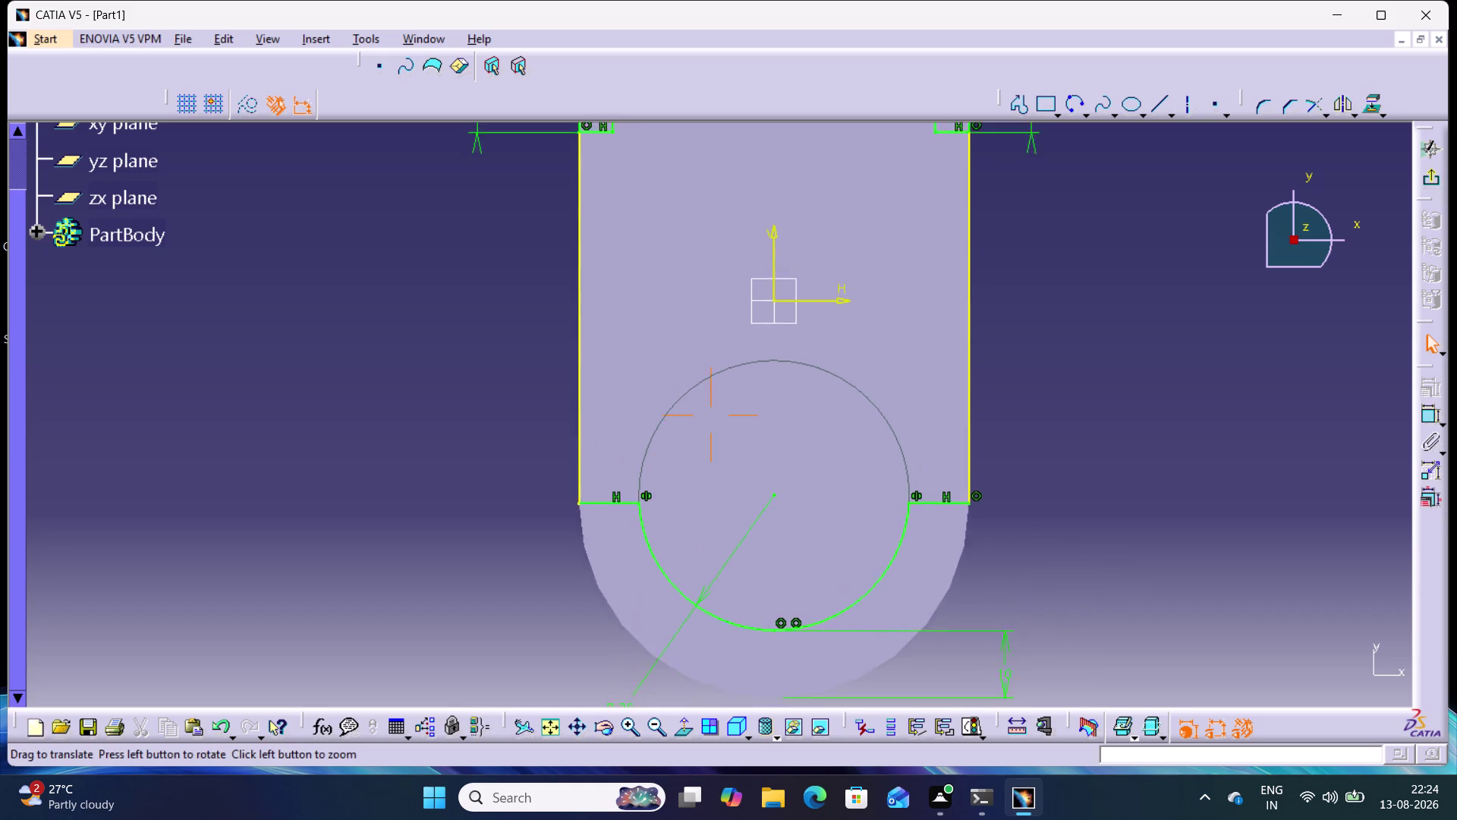
middle_drag(1153, 458, 1150, 481)
click(1432, 177)
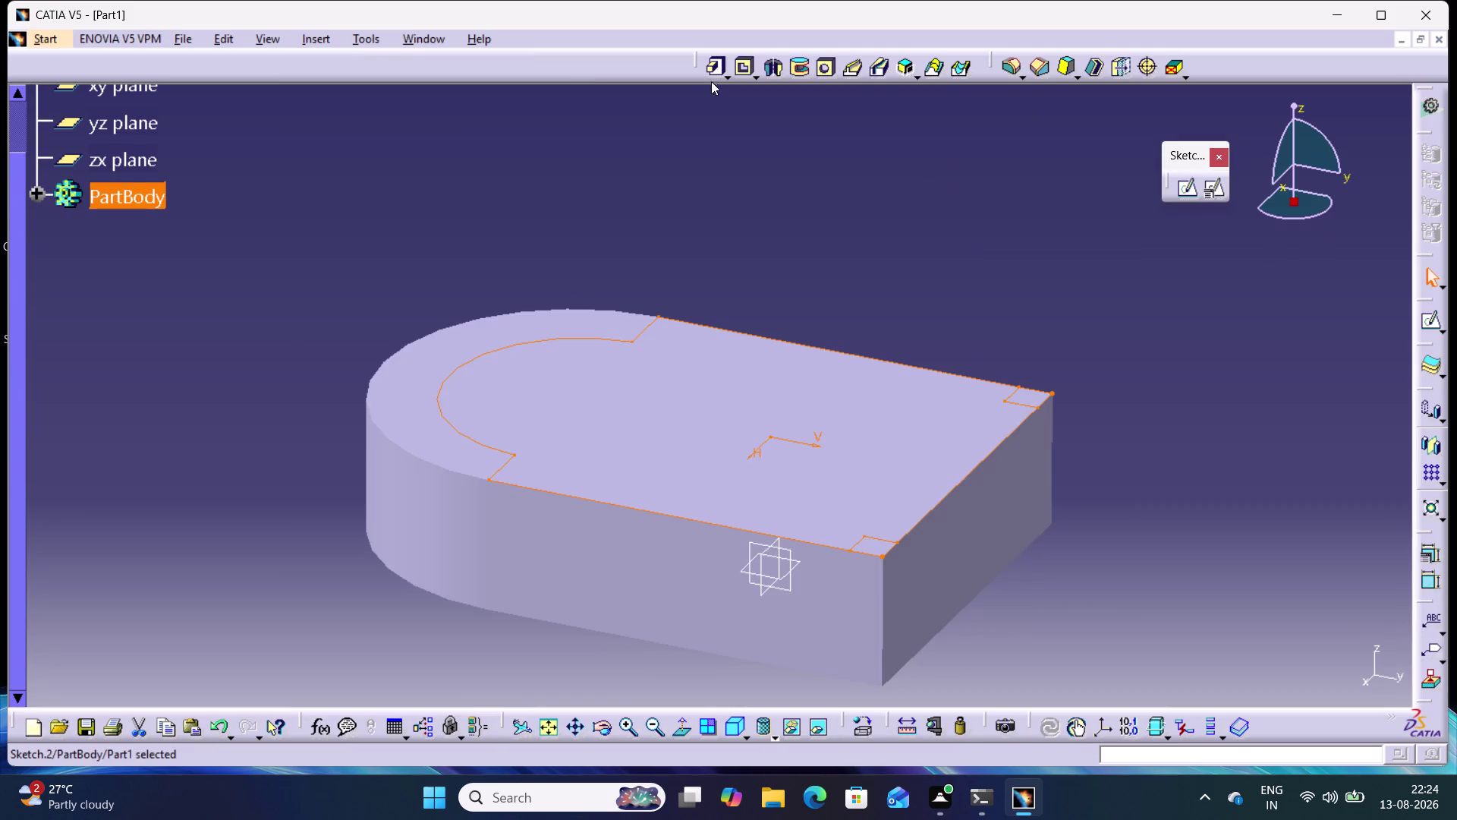
click(718, 65)
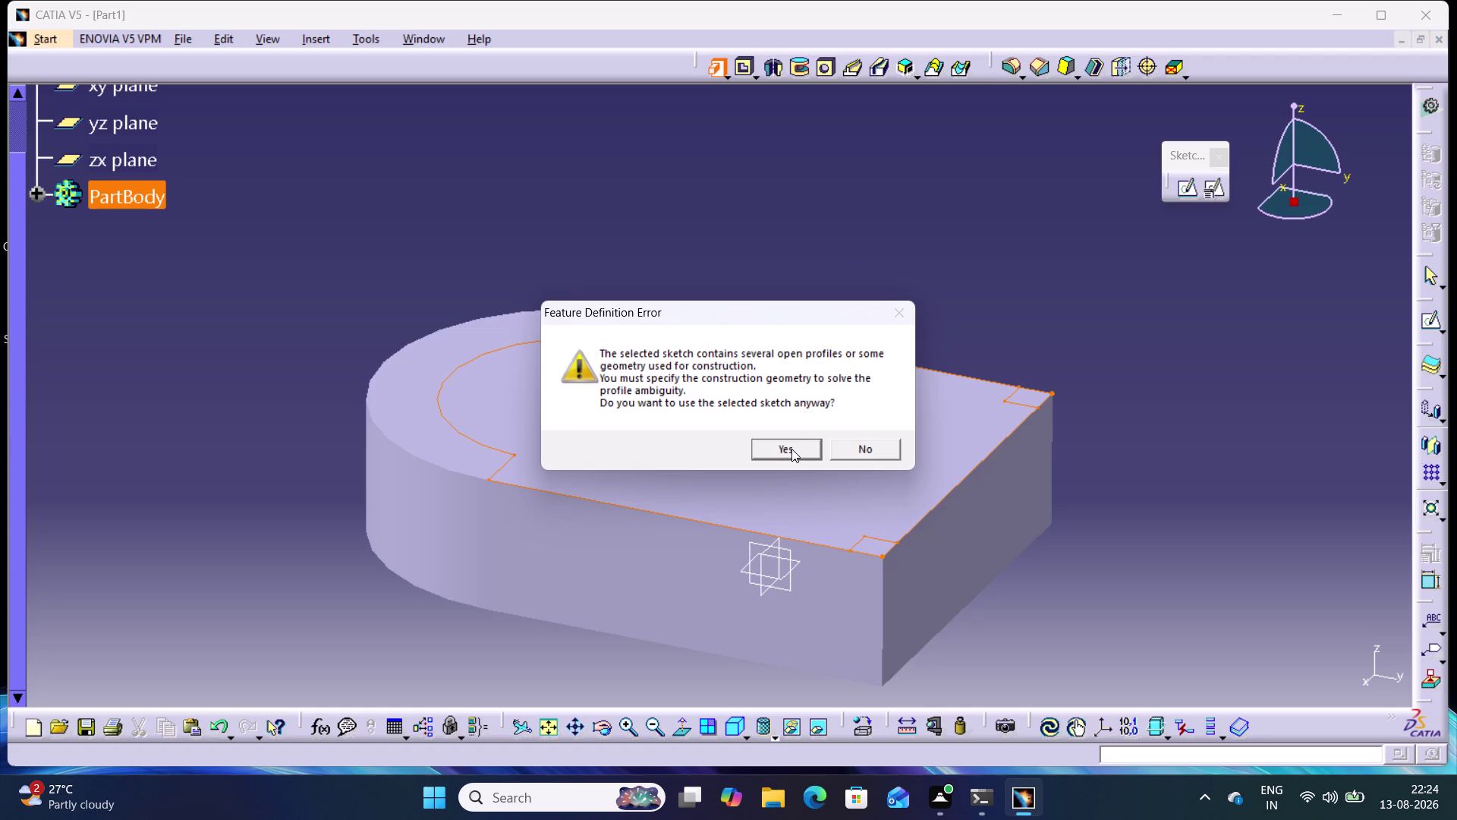
click(792, 448)
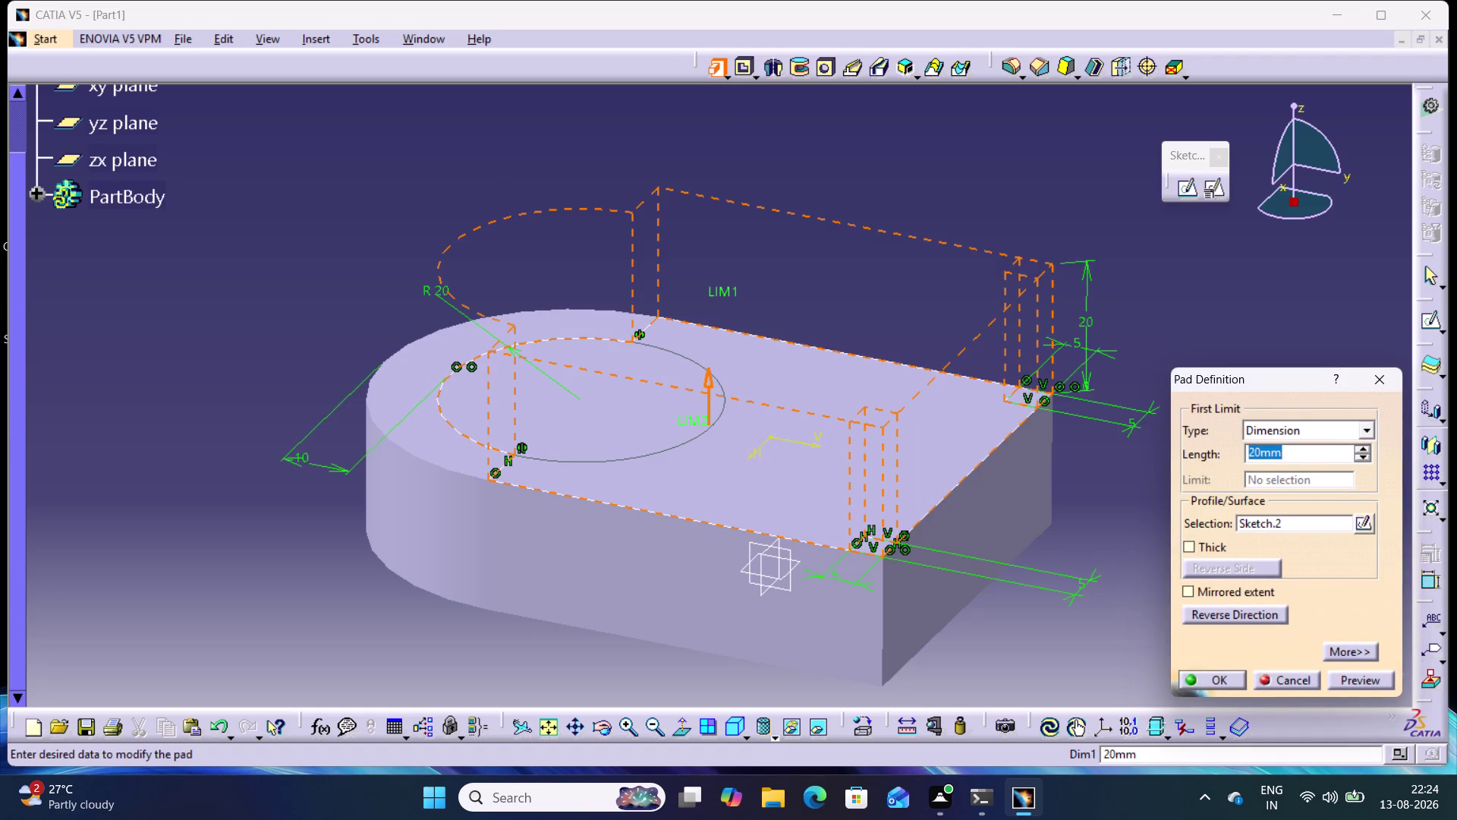
middle_drag(532, 611, 732, 570)
right_drag(532, 611, 731, 571)
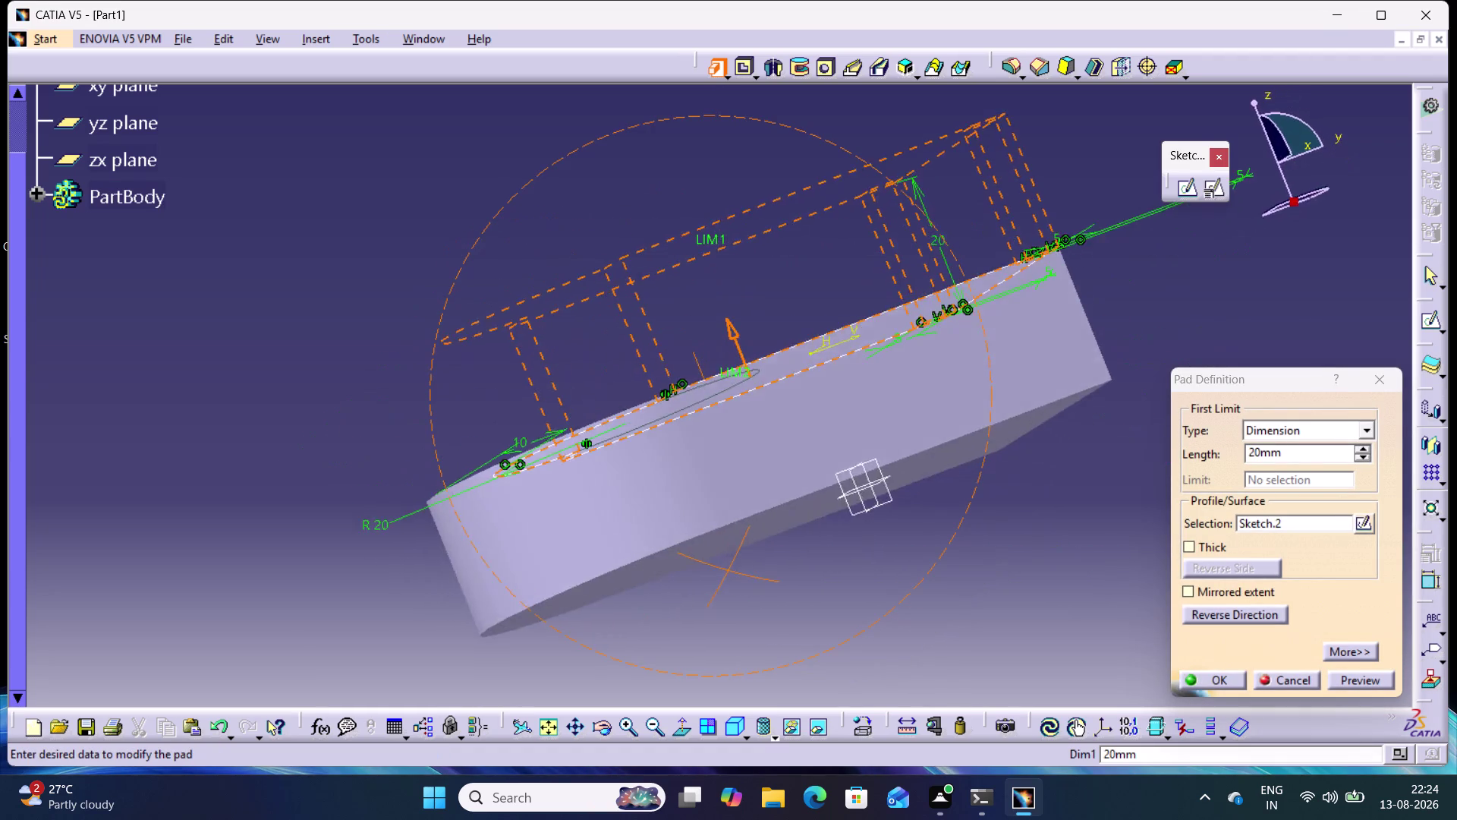
middle_drag(732, 571, 643, 666)
right_drag(732, 571, 642, 665)
middle_drag(1123, 291, 1124, 291)
right_drag(1124, 291, 1141, 359)
middle_drag(1124, 291, 1146, 369)
middle_drag(245, 397, 245, 396)
right_drag(245, 395, 320, 300)
middle_drag(245, 395, 321, 300)
click(1363, 679)
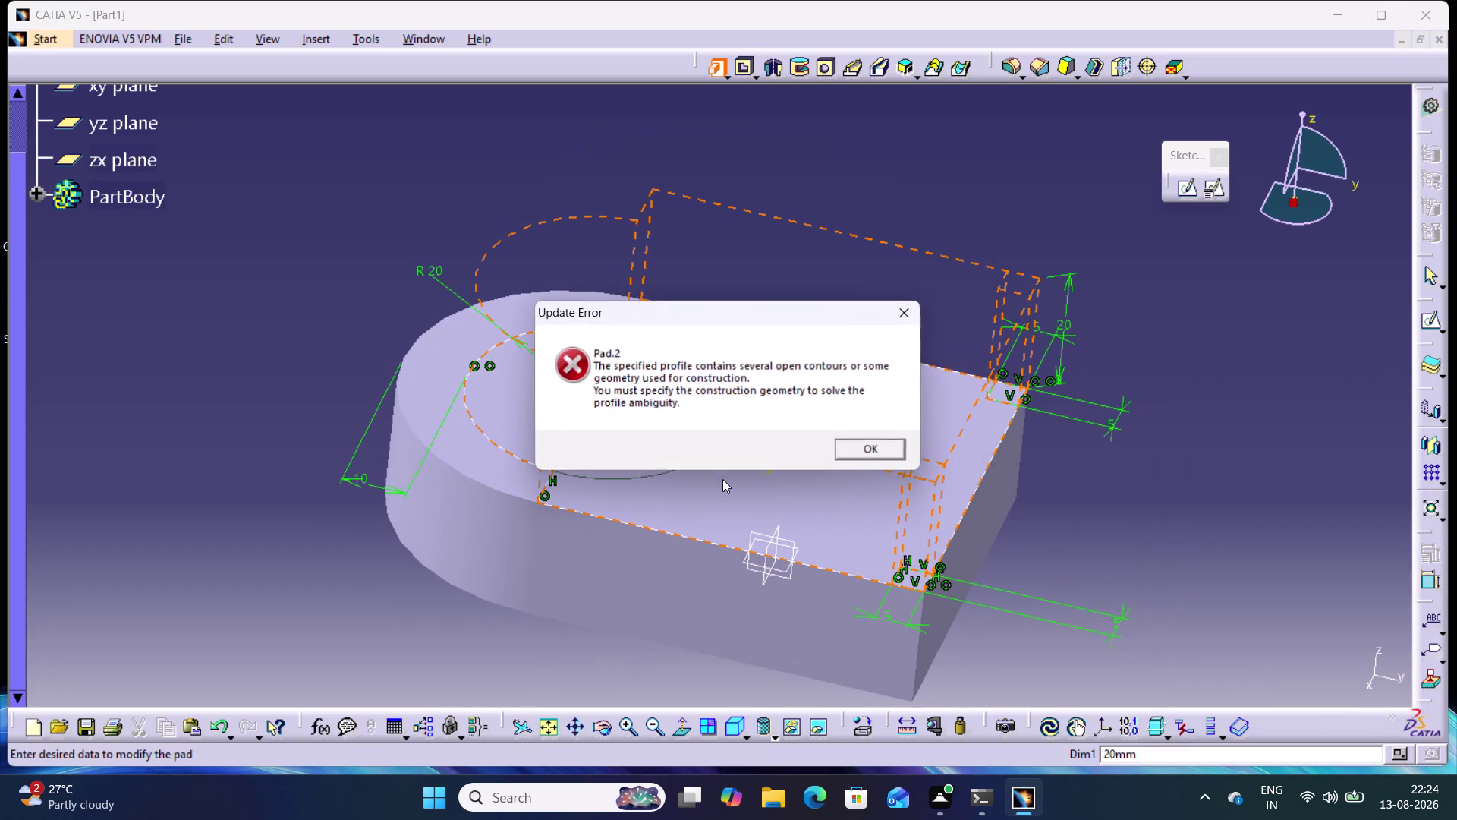
click(871, 446)
middle_drag(321, 383, 320, 382)
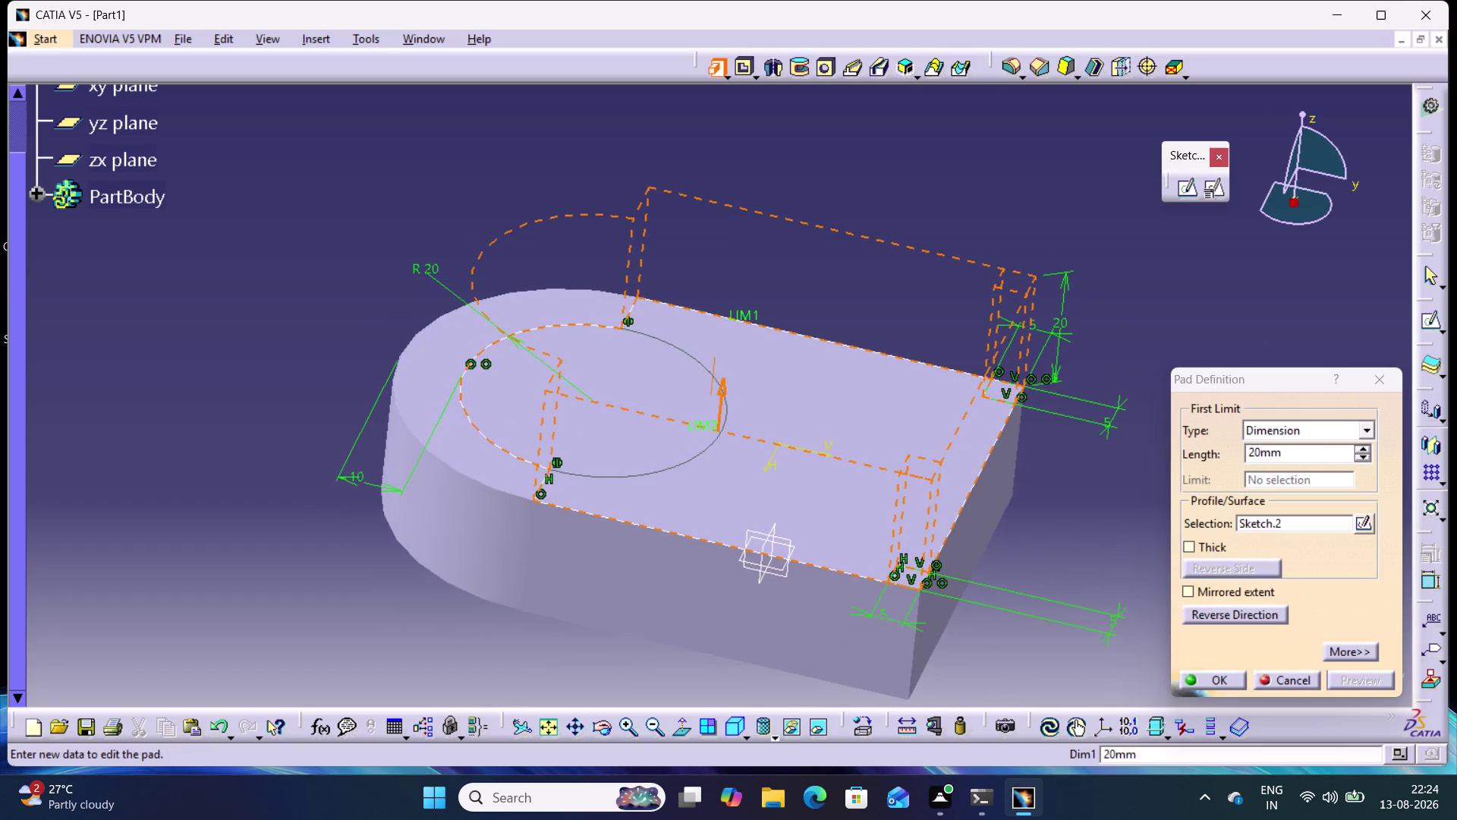
middle_drag(320, 382, 562, 381)
right_drag(321, 382, 562, 381)
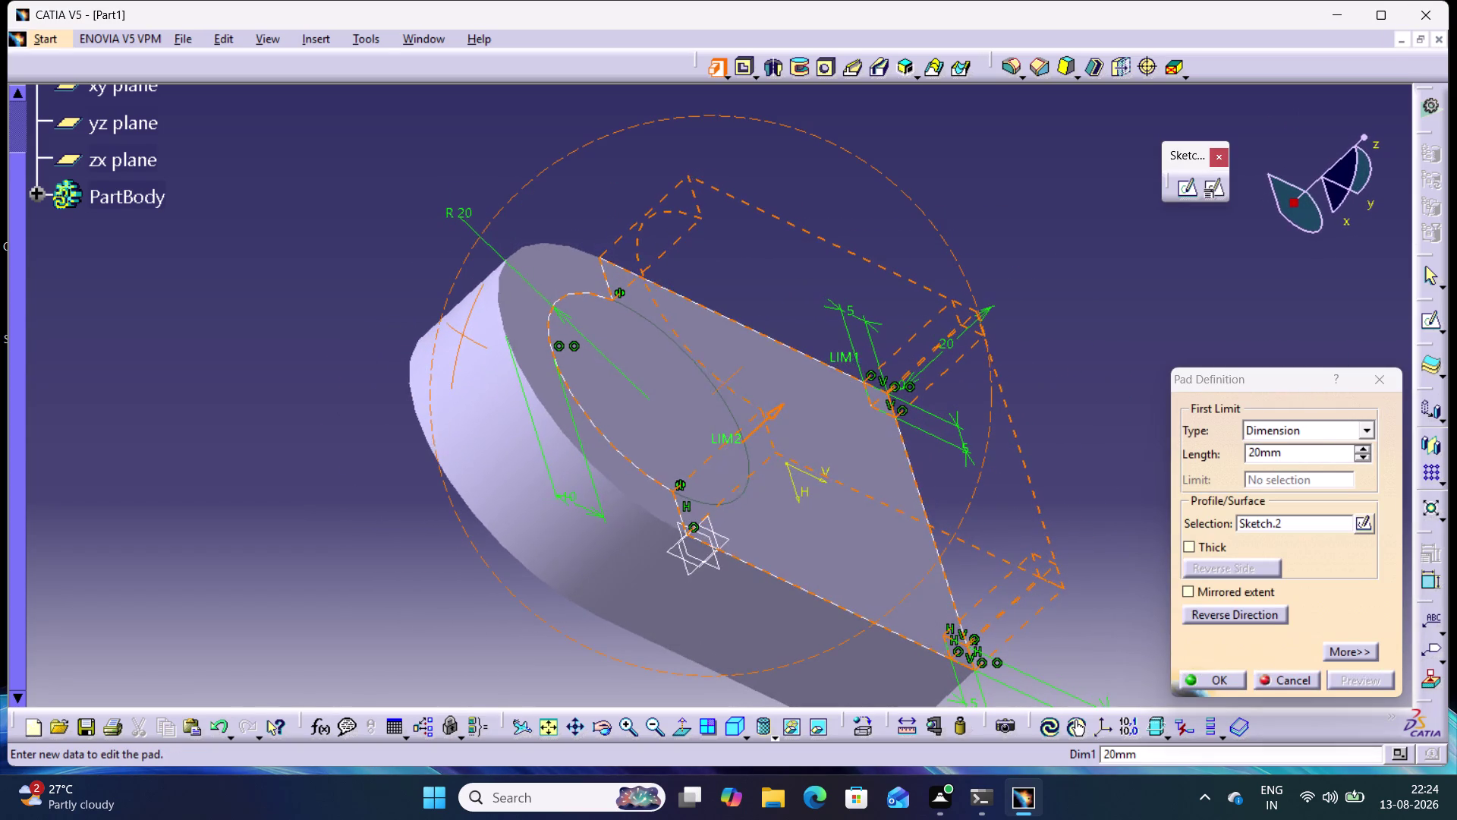
middle_drag(563, 381, 558, 381)
right_drag(563, 381, 559, 381)
middle_drag(354, 367, 354, 367)
right_drag(354, 366, 466, 394)
middle_drag(353, 366, 467, 394)
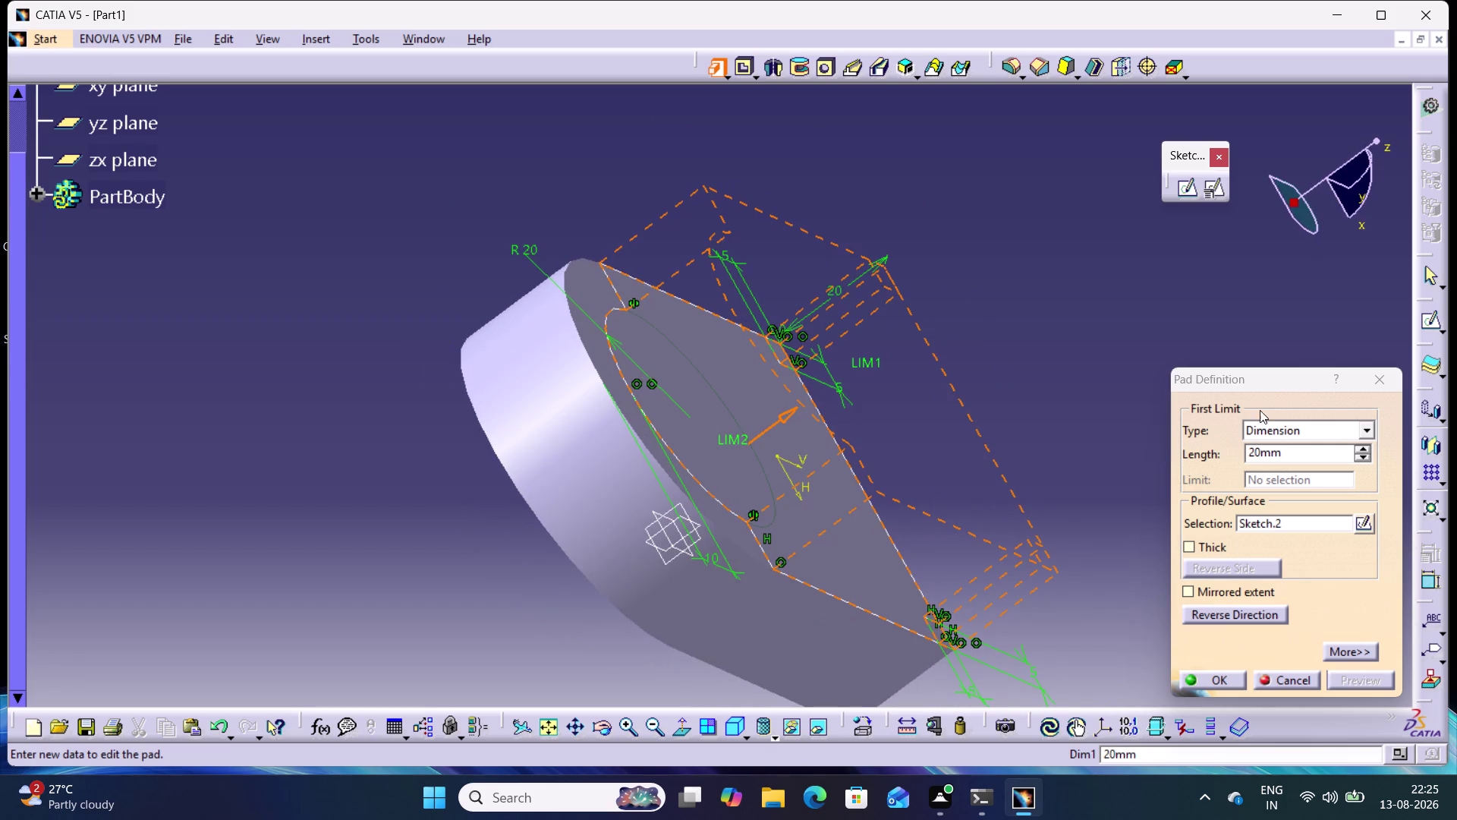
click(1389, 376)
click(1191, 299)
middle_drag(1142, 312, 1140, 312)
right_drag(1141, 312, 1139, 312)
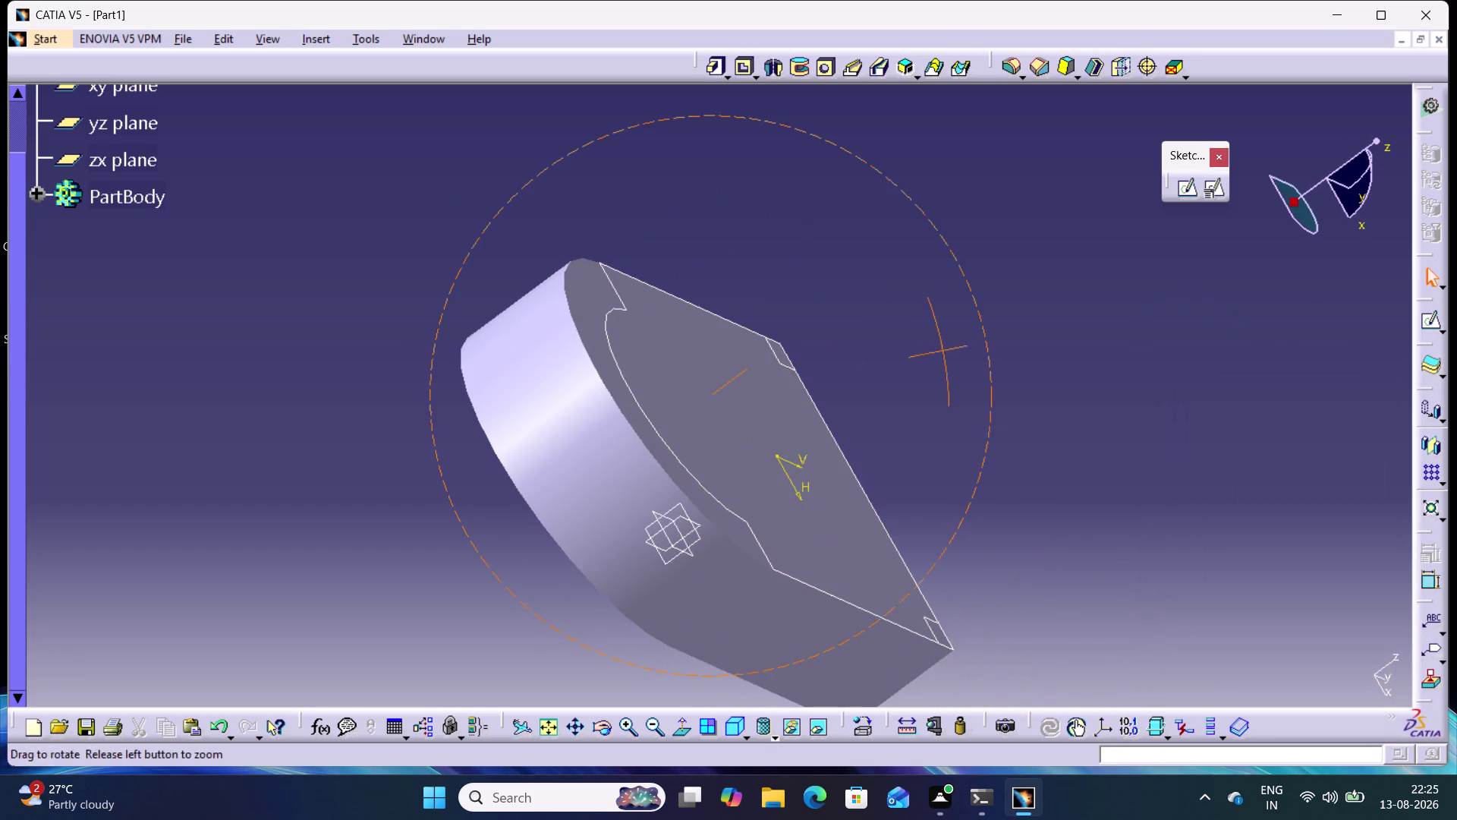
middle_drag(1140, 312, 808, 302)
right_drag(1139, 312, 808, 302)
middle_click(808, 302)
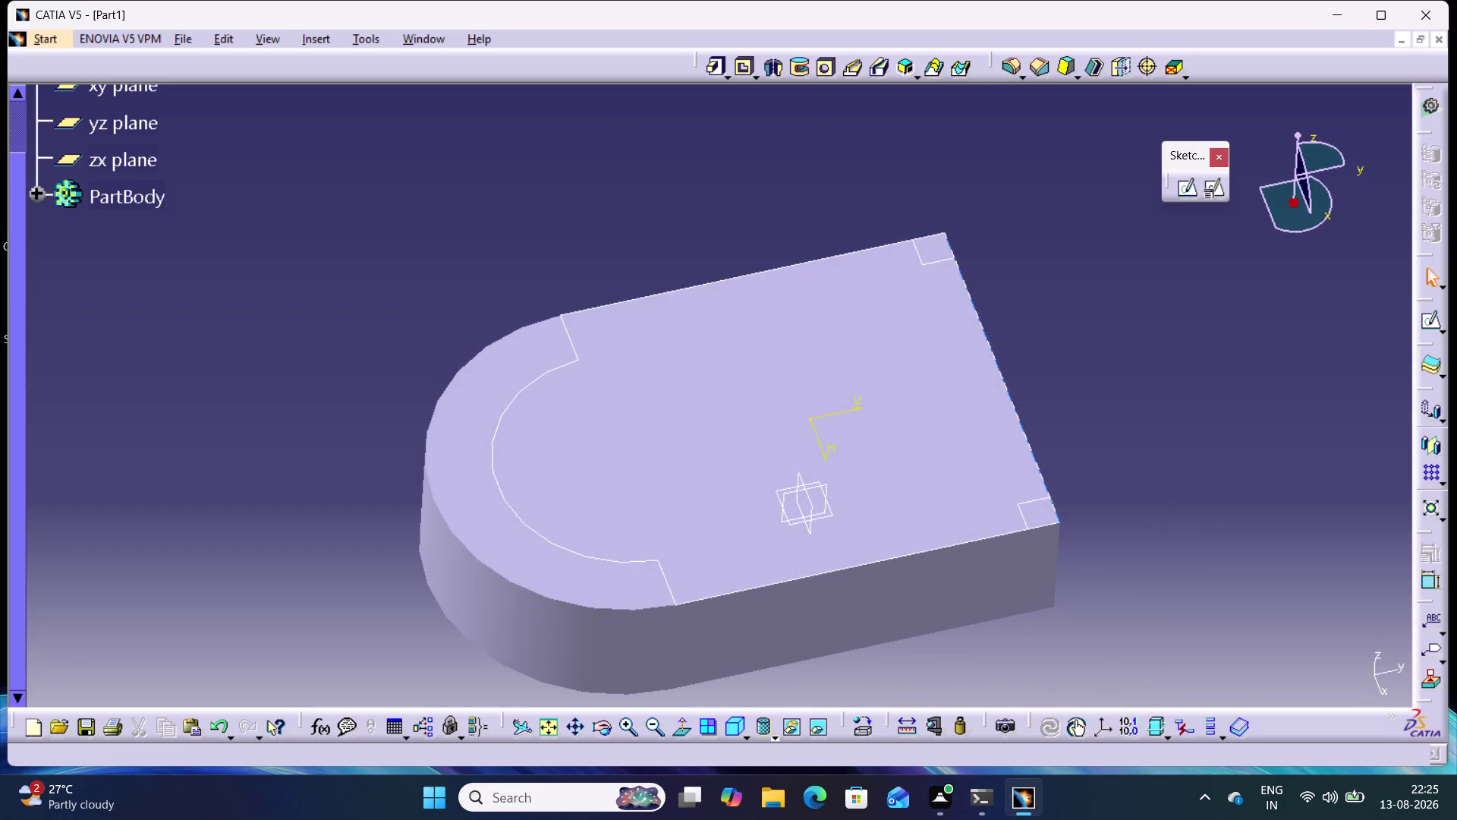
Reopen the notch sketch and pan to the profile's top corners.
double_click(1040, 474)
click(1097, 304)
middle_drag(1068, 283, 1045, 342)
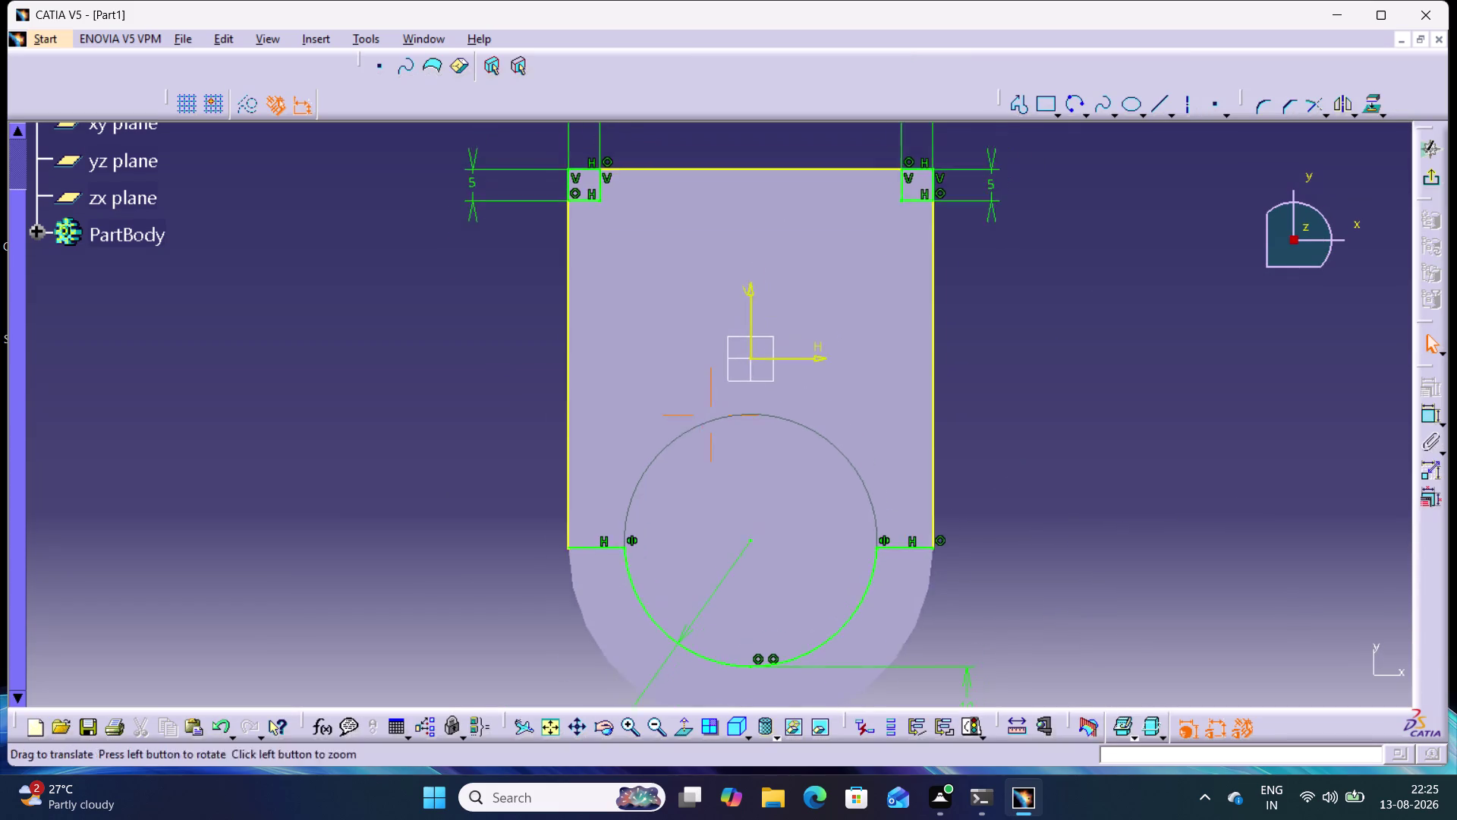
middle_drag(1045, 342, 1006, 476)
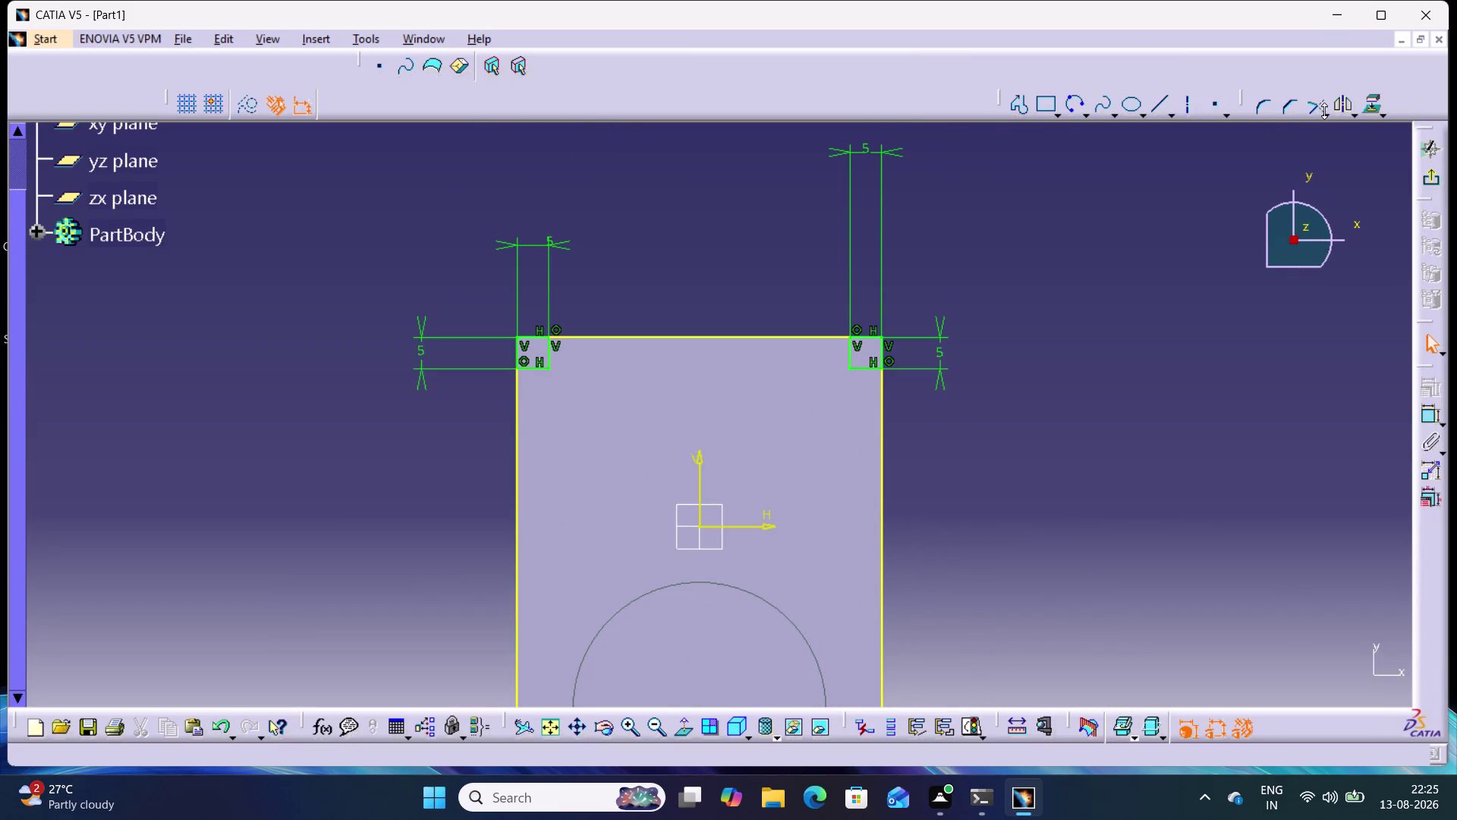
Trim the excess lines at the top-right and top-left corner notches.
click(1324, 111)
double_click(1343, 193)
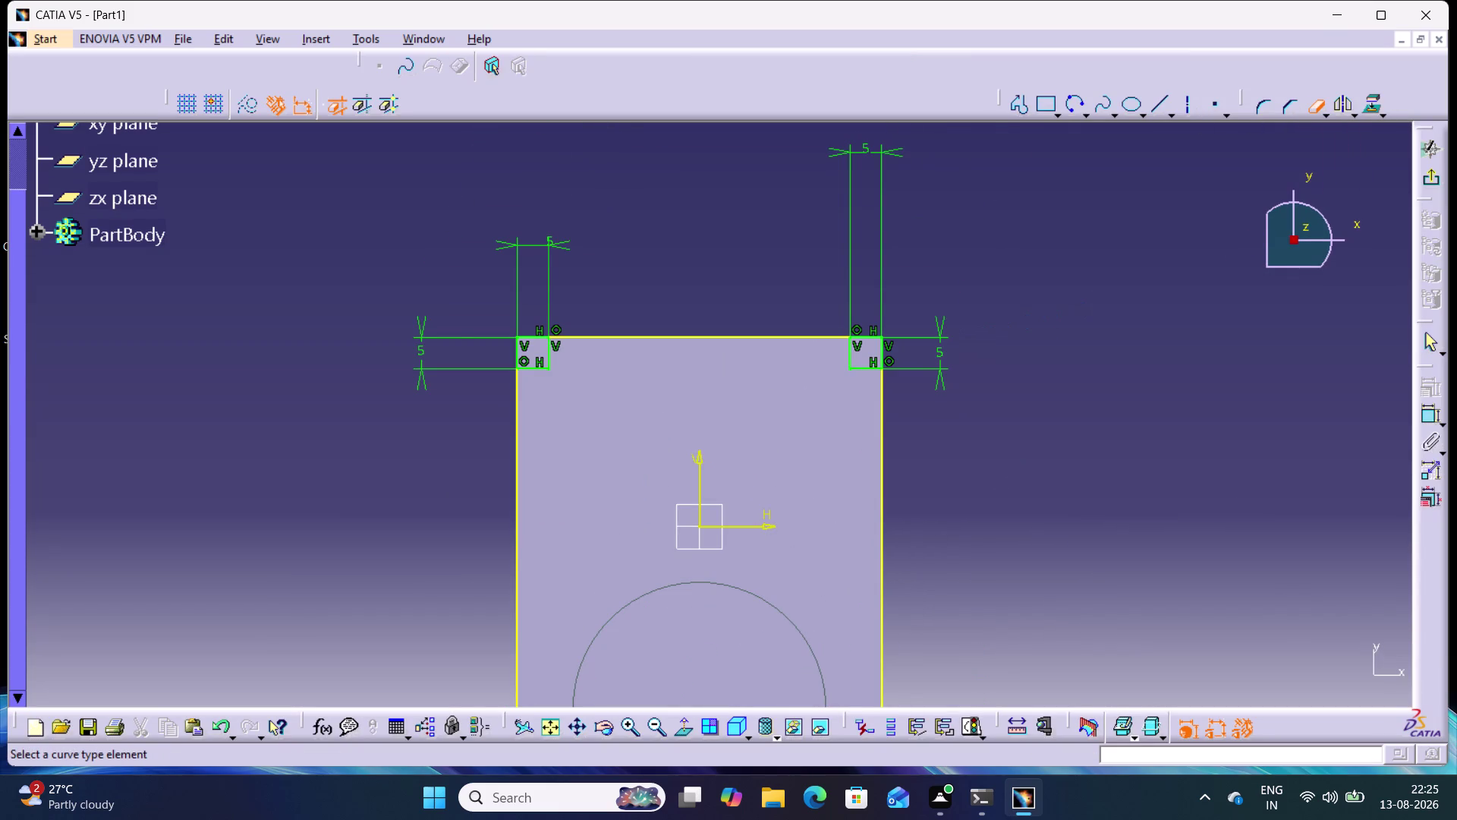
middle_drag(904, 393, 914, 318)
right_click(904, 393)
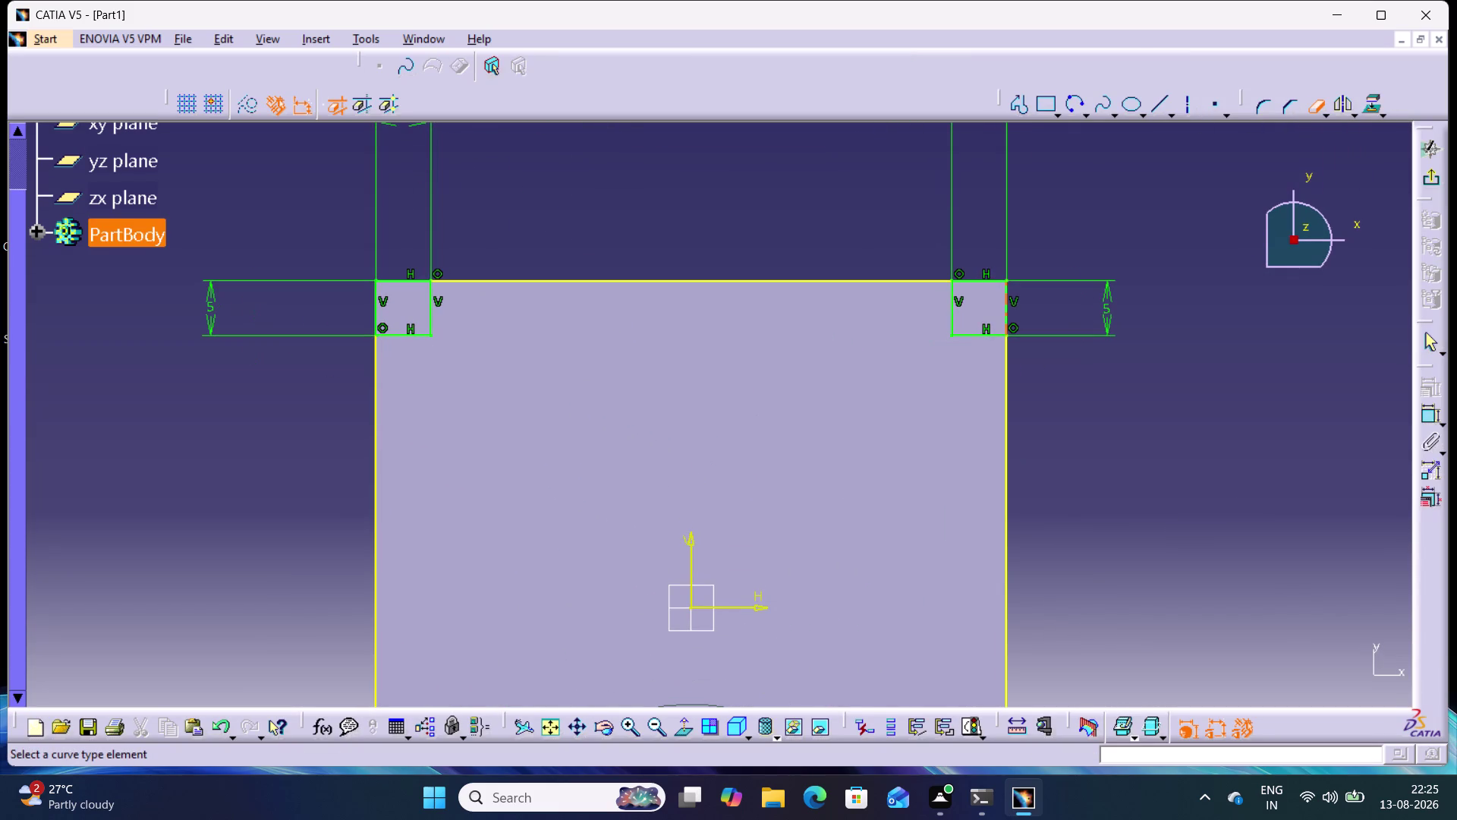
click(1006, 303)
click(1007, 296)
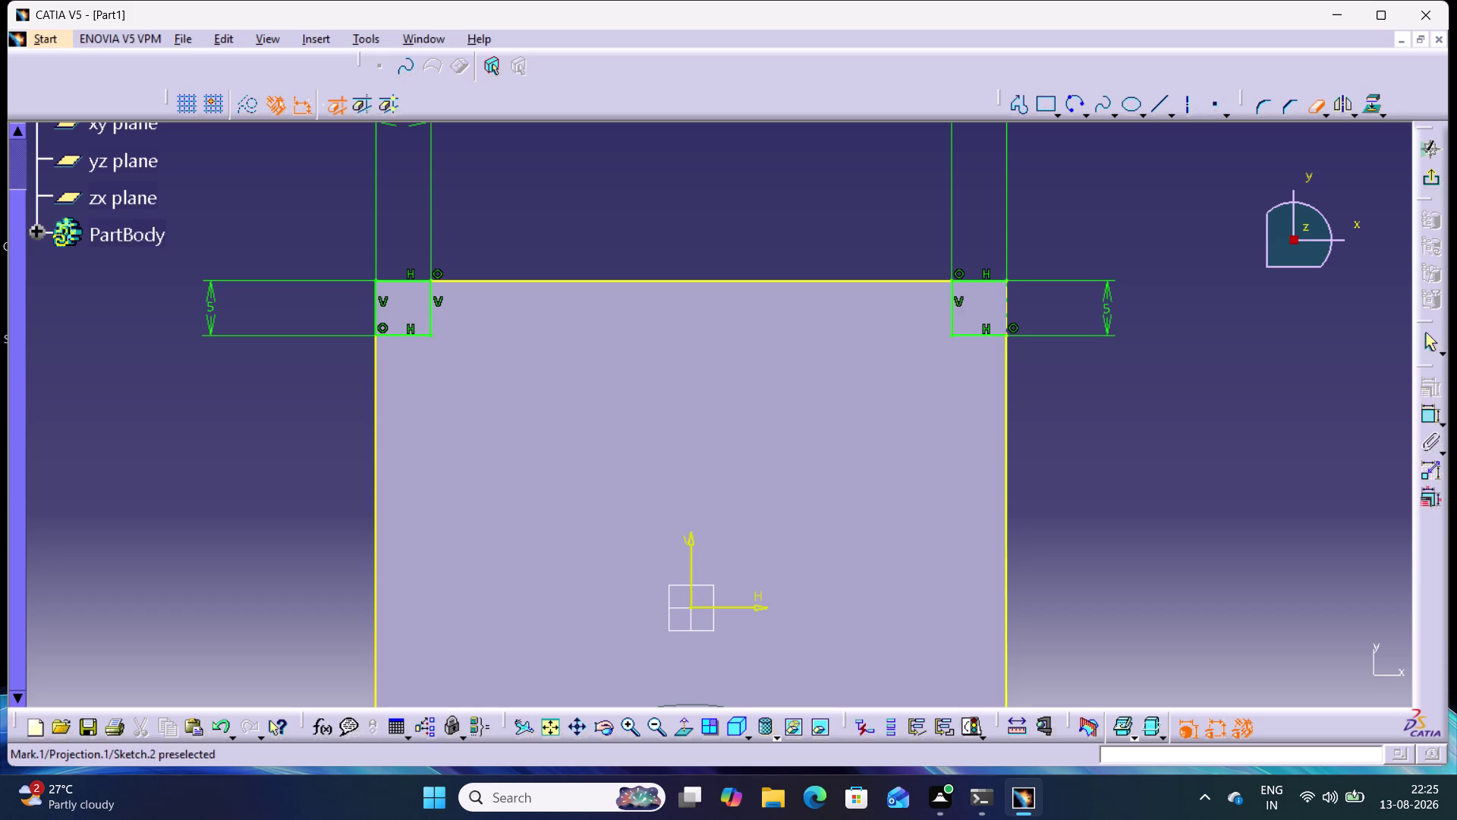
click(986, 281)
click(991, 281)
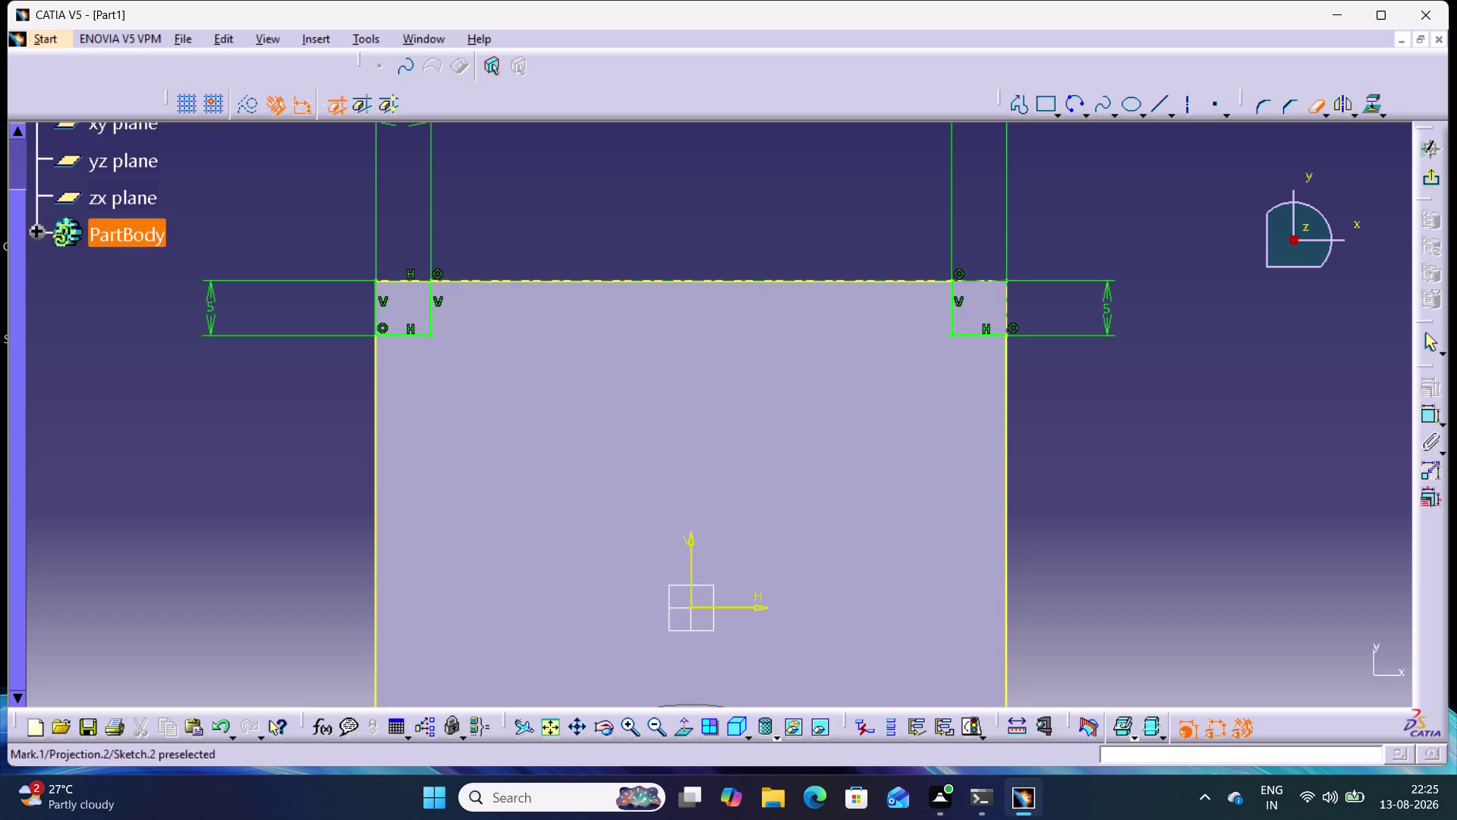
click(404, 277)
click(395, 281)
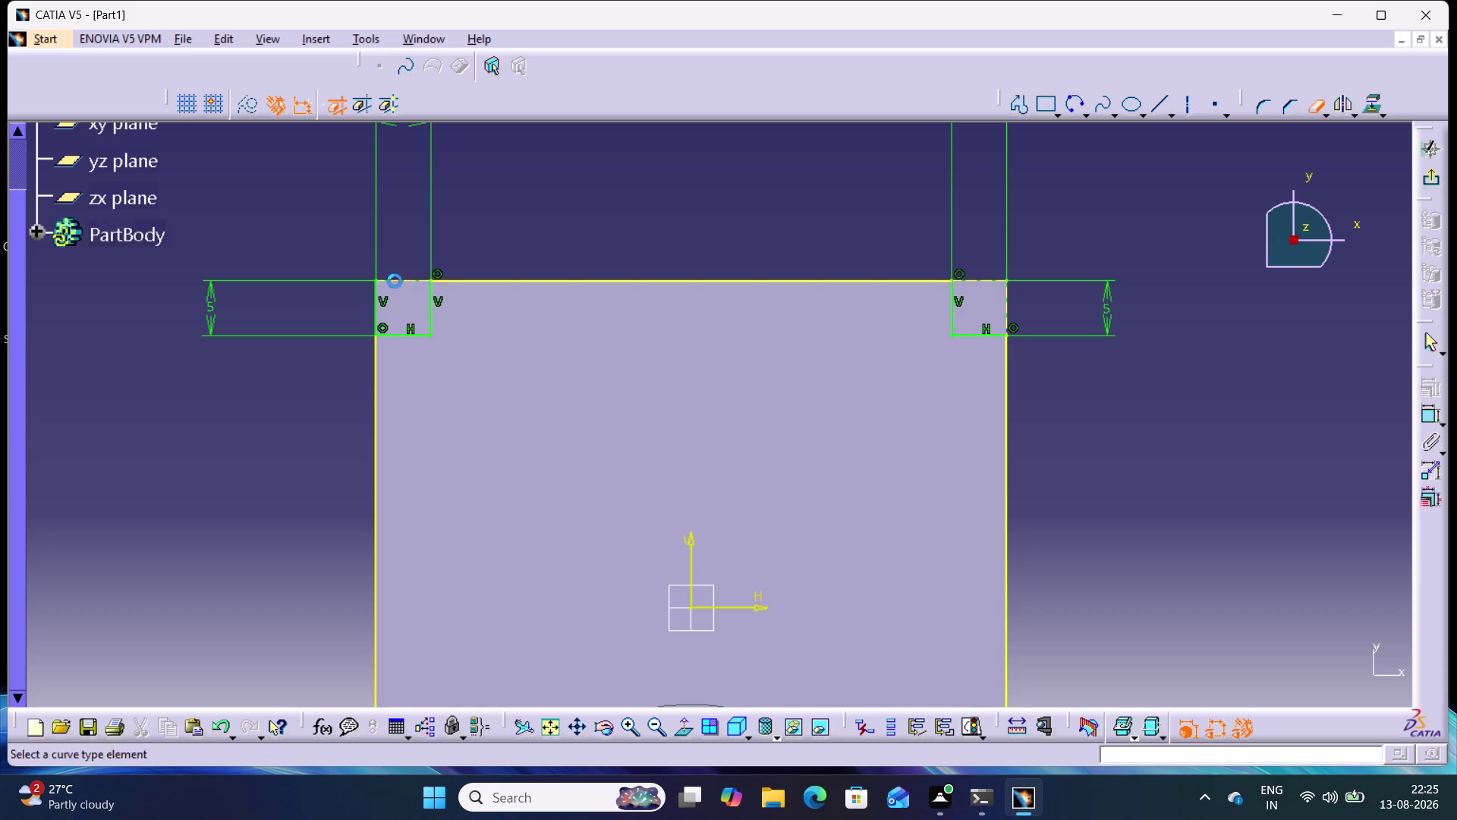
click(377, 290)
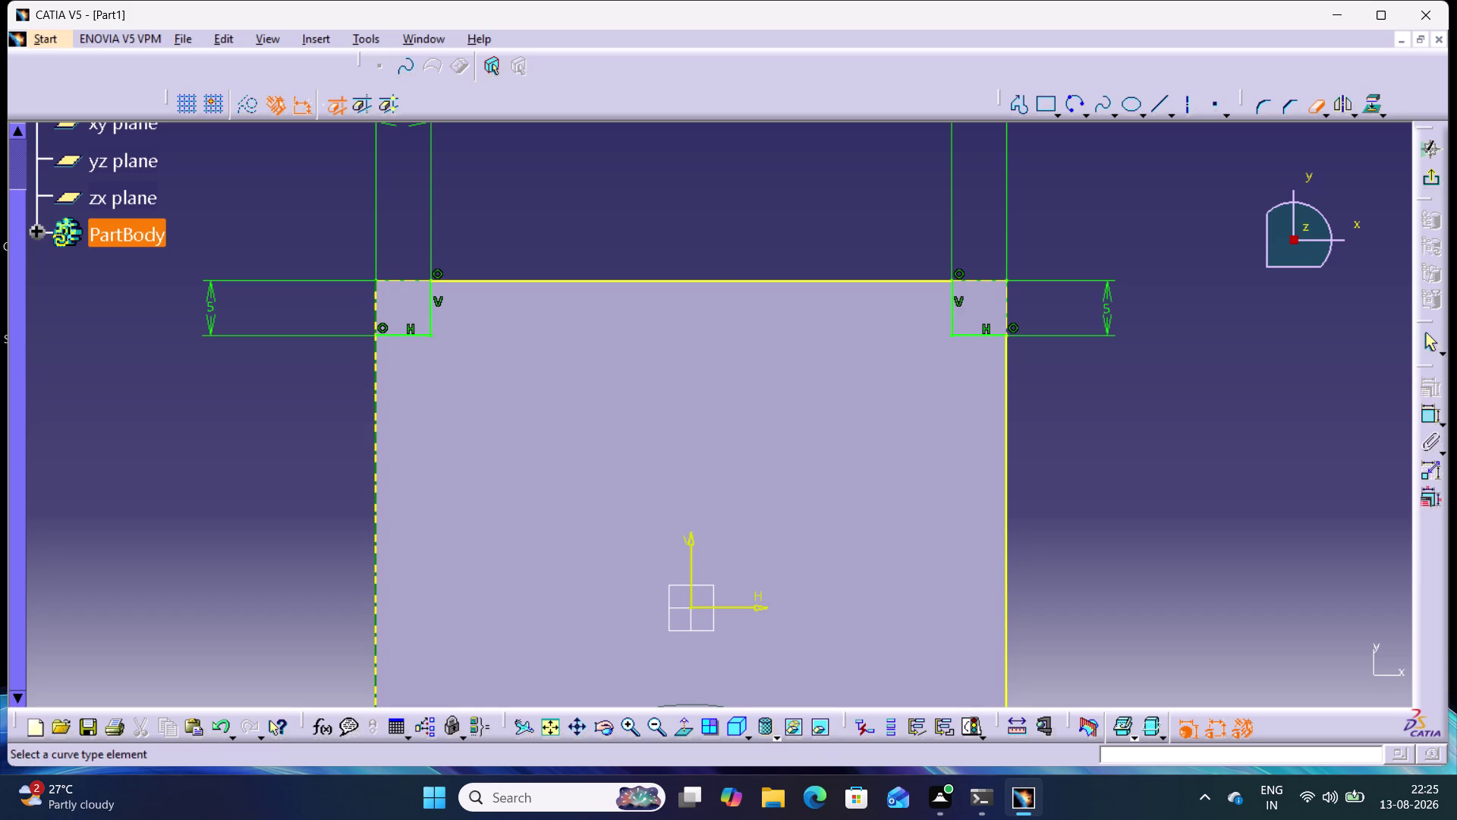
click(372, 291)
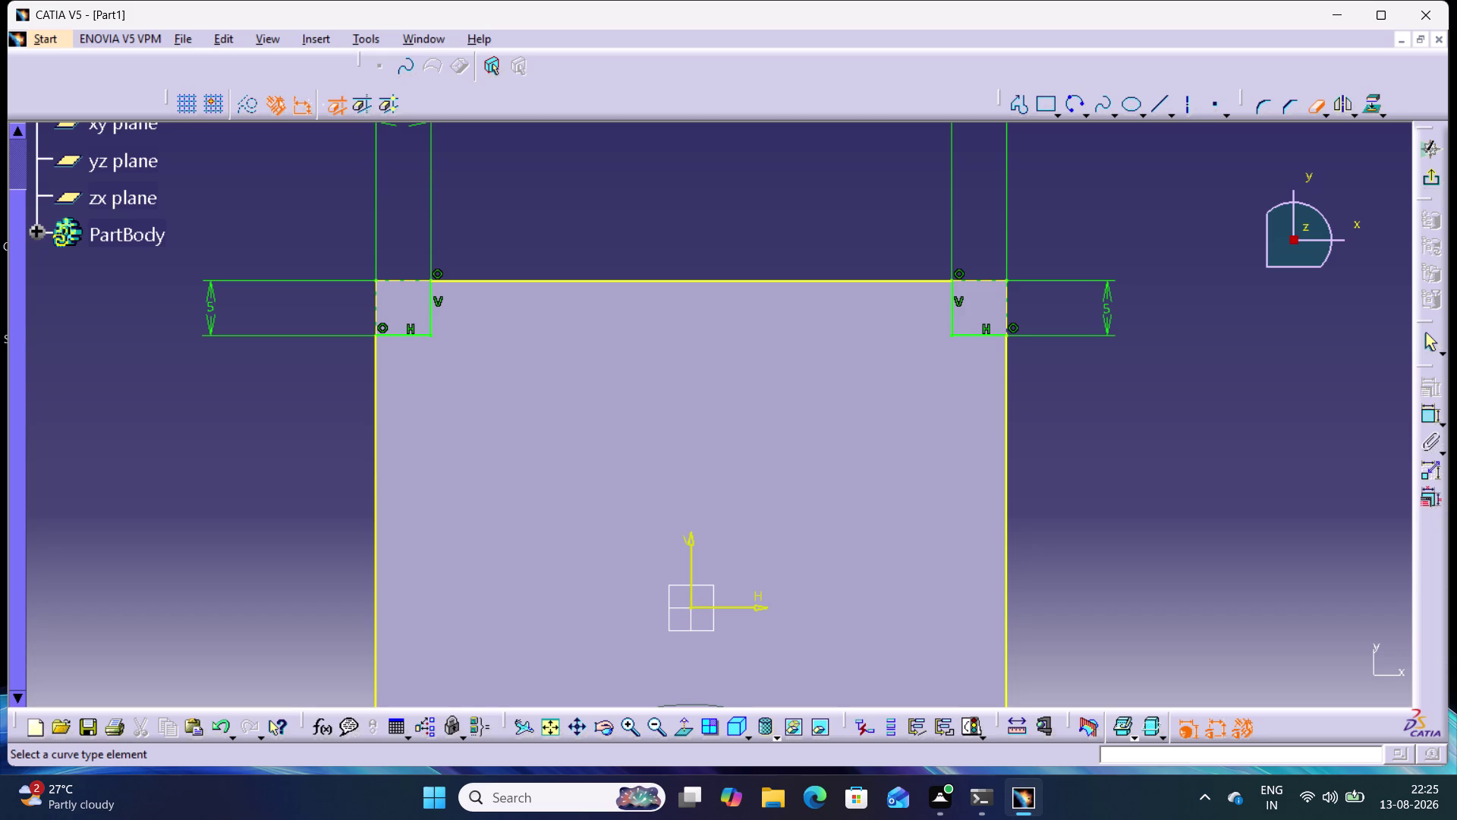
Exit the sketch back to the 3D block.
click(1436, 176)
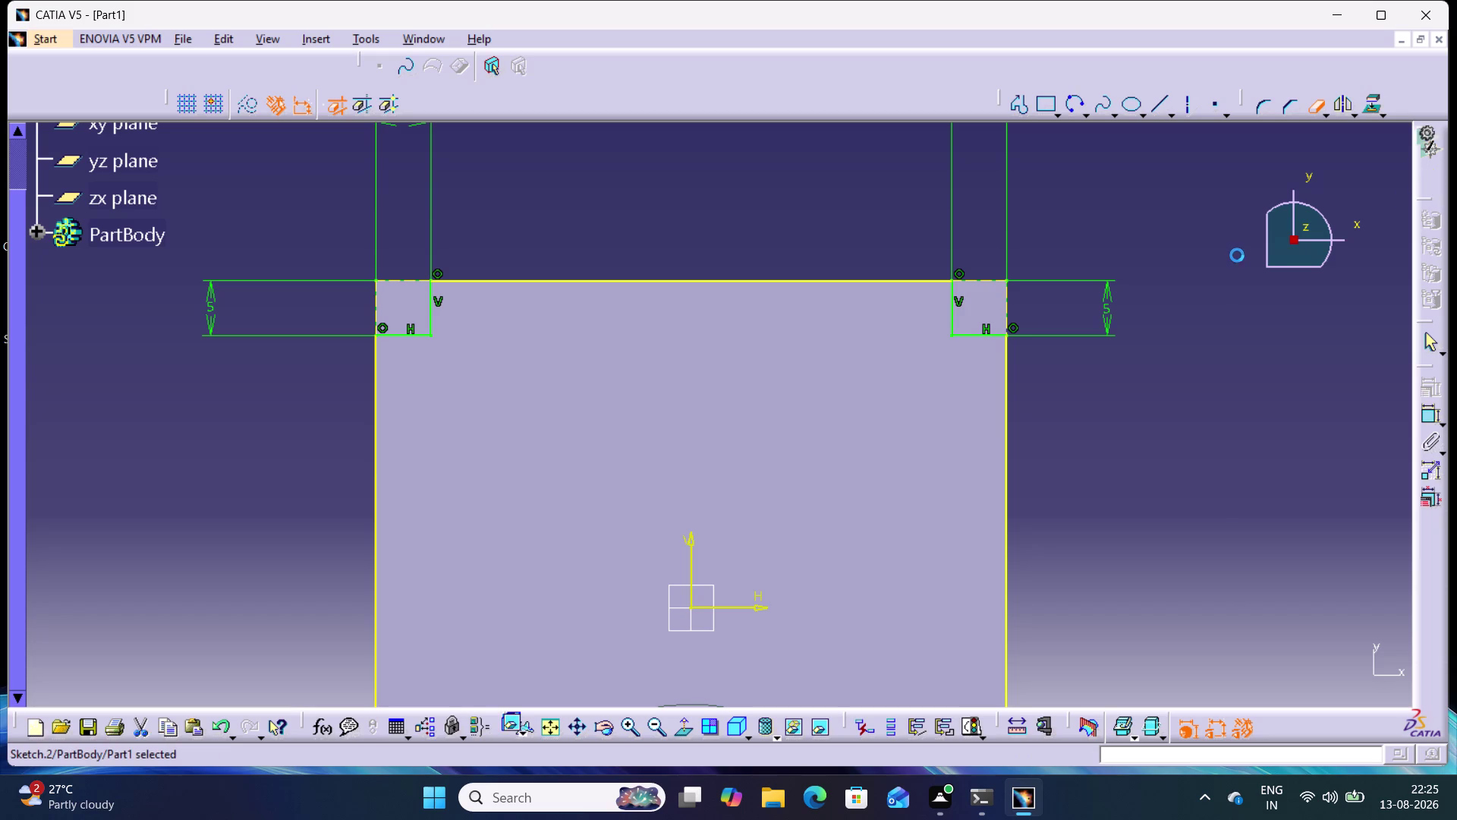
middle_drag(1044, 271, 1271, 226)
scroll(down, 3)
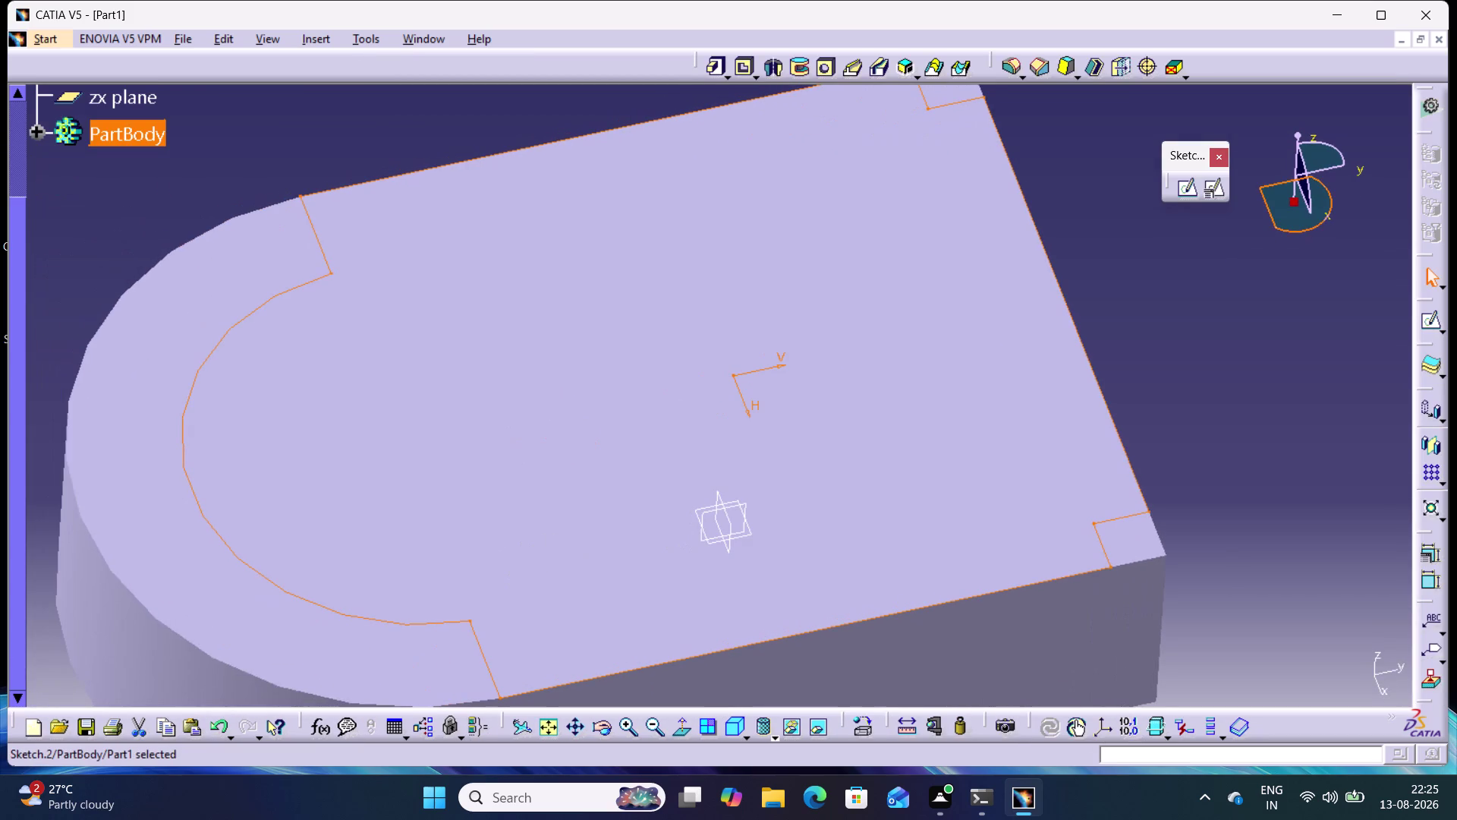
Start a pad on the second sketch and rotate the view to preview its height.
click(717, 67)
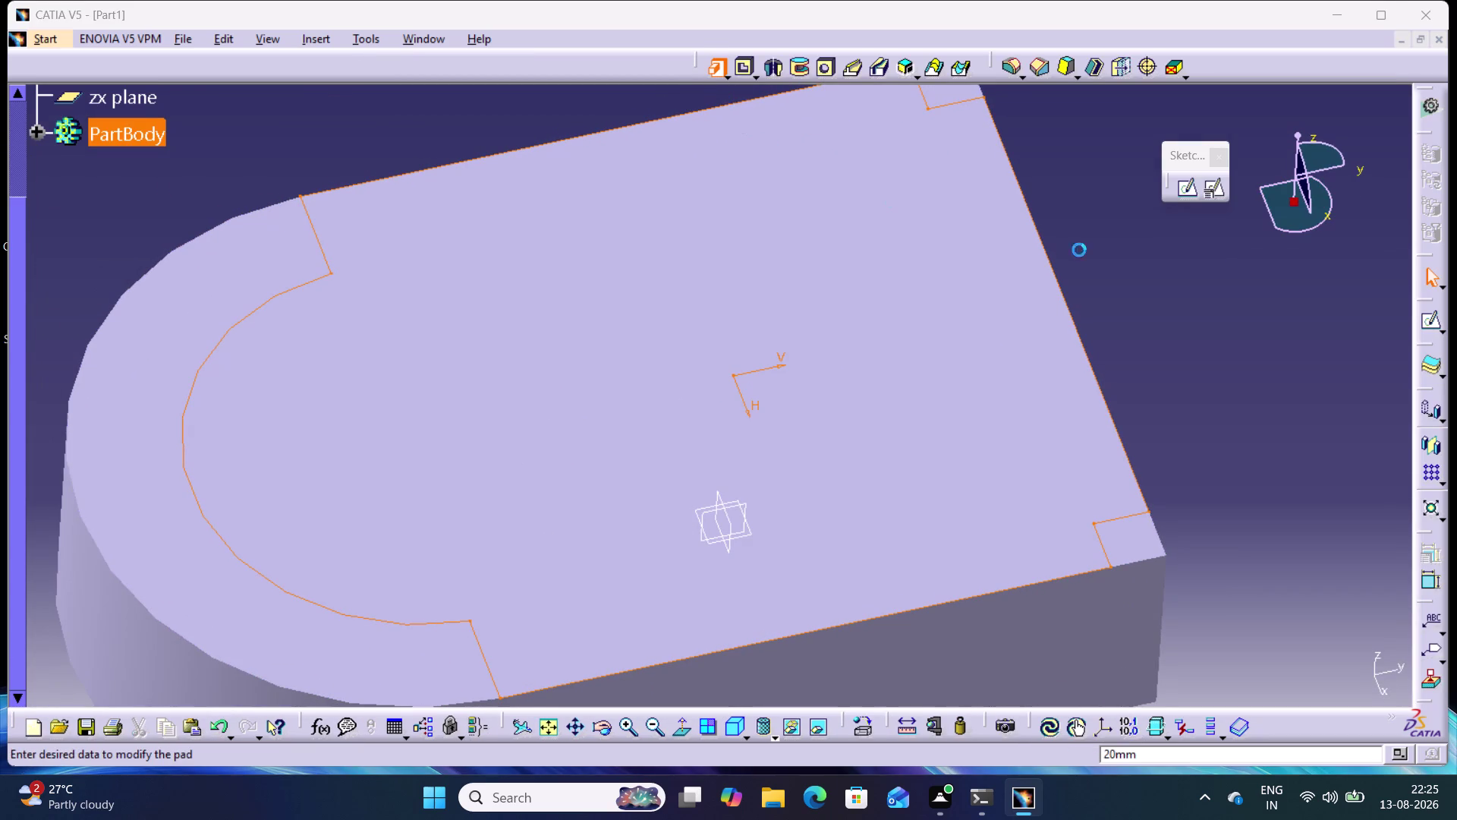
click(1366, 681)
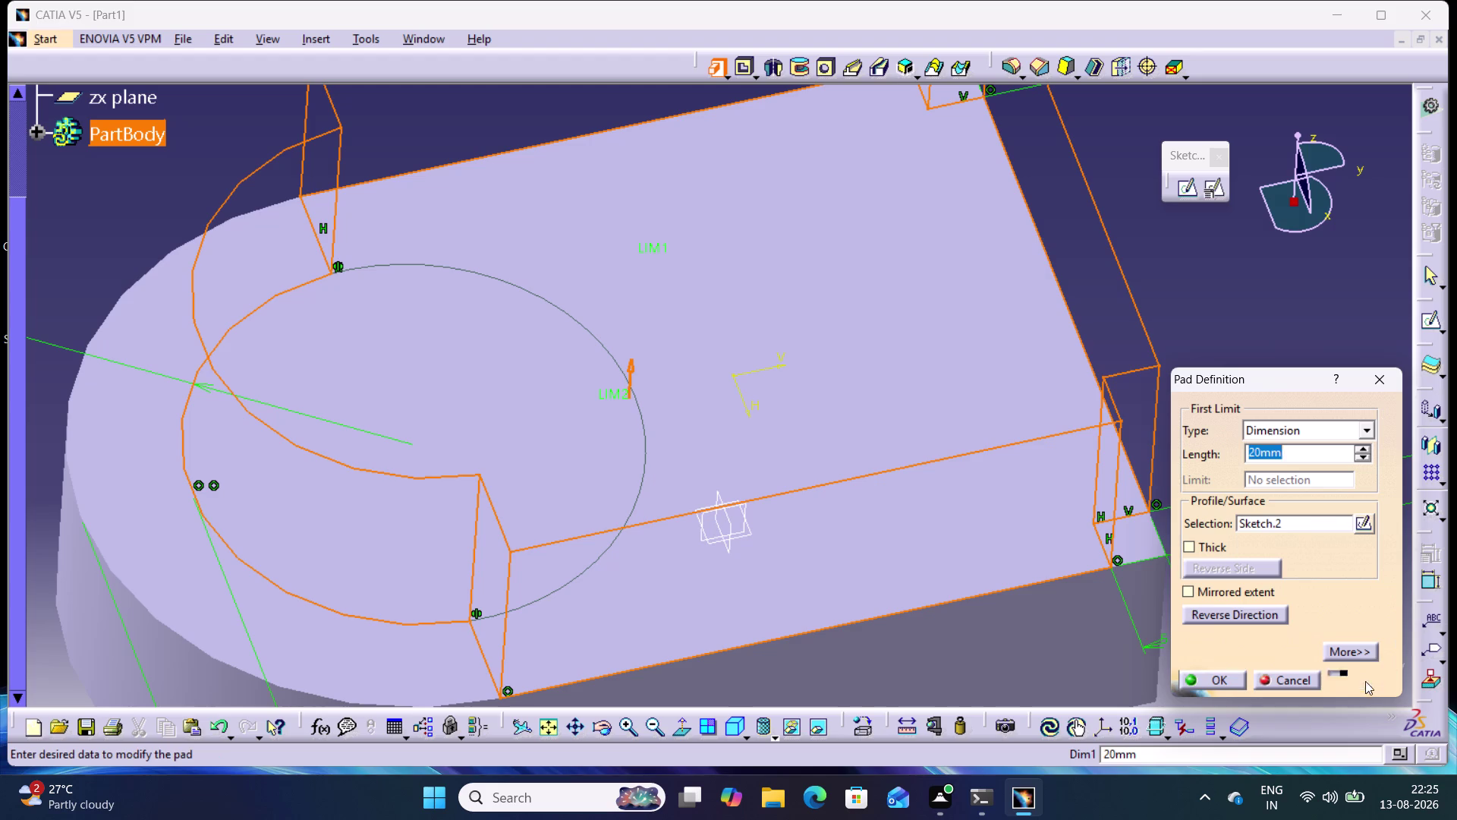
middle_drag(930, 450, 951, 533)
right_click(929, 451)
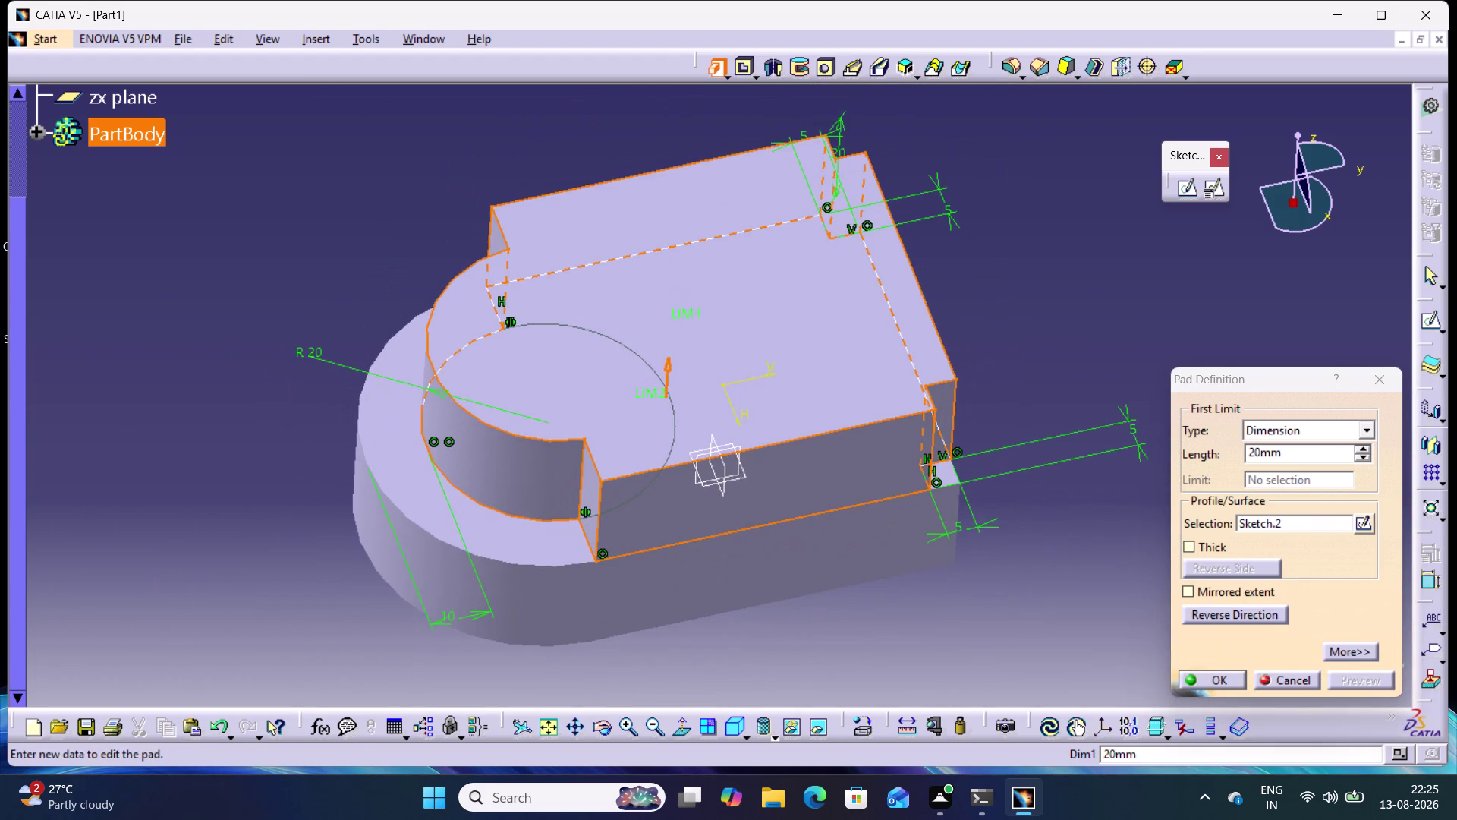
middle_drag(765, 614, 736, 539)
right_drag(765, 614, 735, 539)
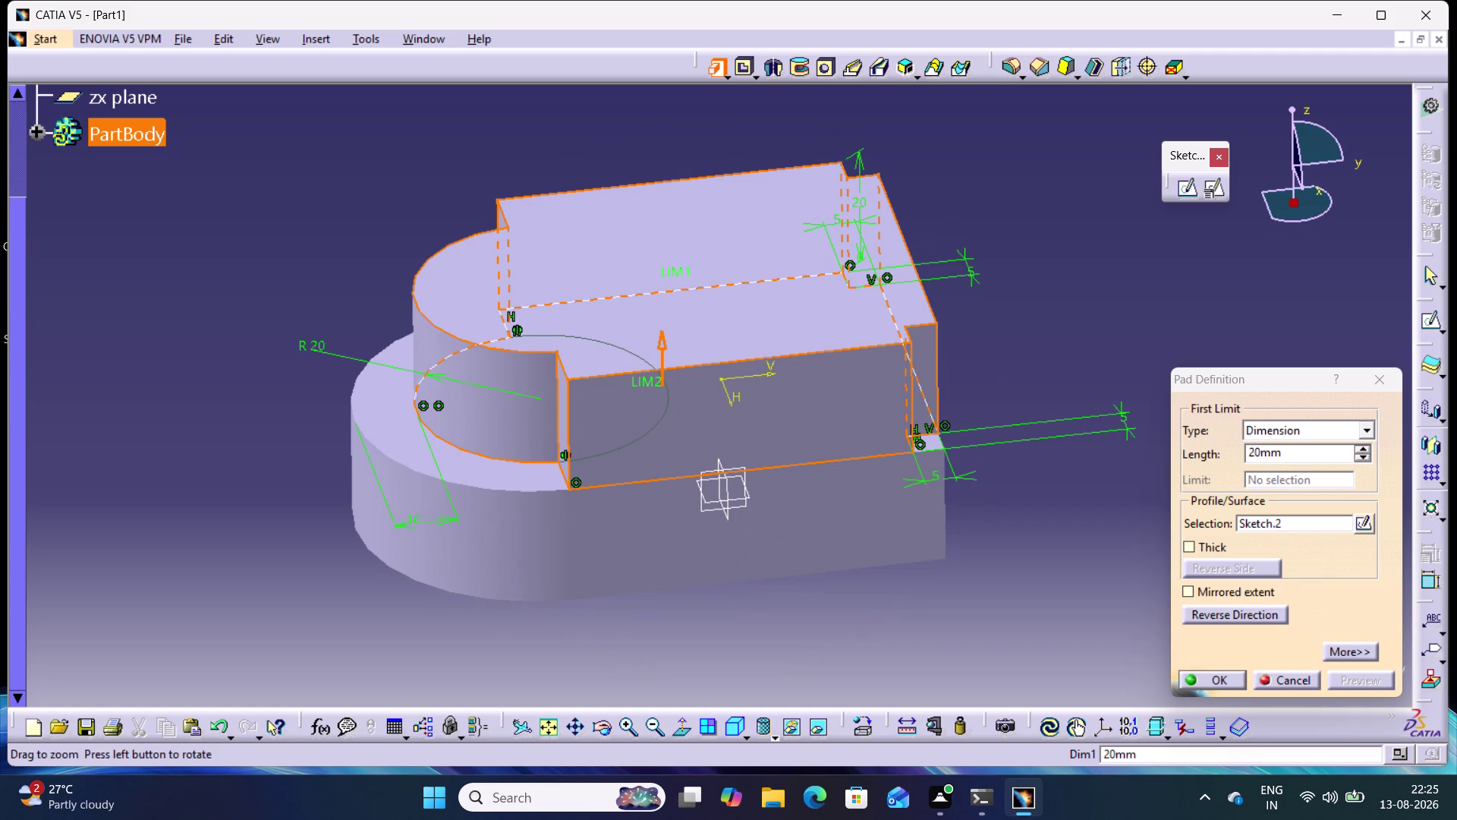
Raise the pad length to 25 mm, create it, and orbit around the stepped part.
triple_click(1364, 447)
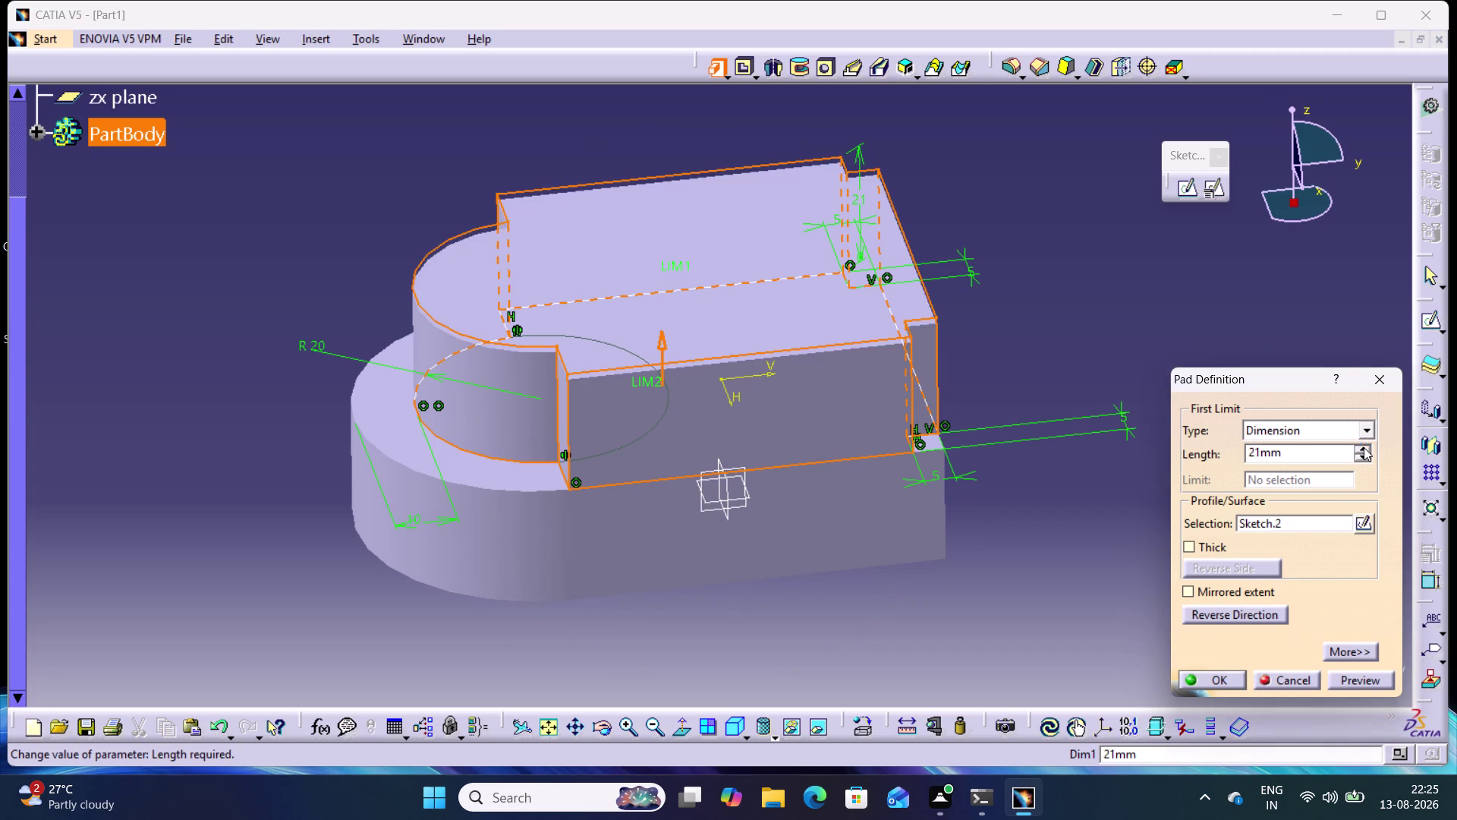
triple_click(1364, 447)
double_click(1364, 447)
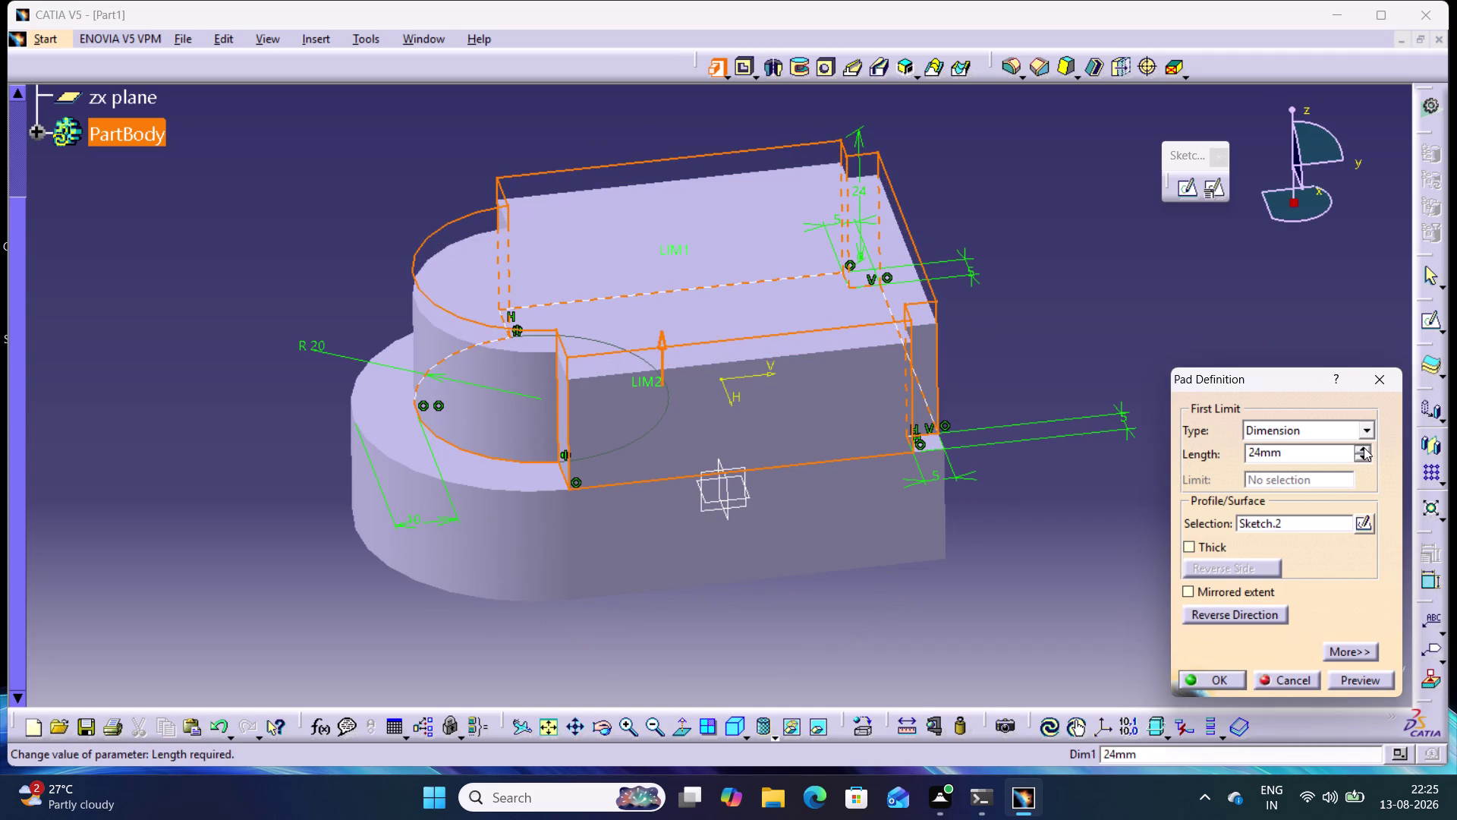
click(1364, 447)
click(1345, 679)
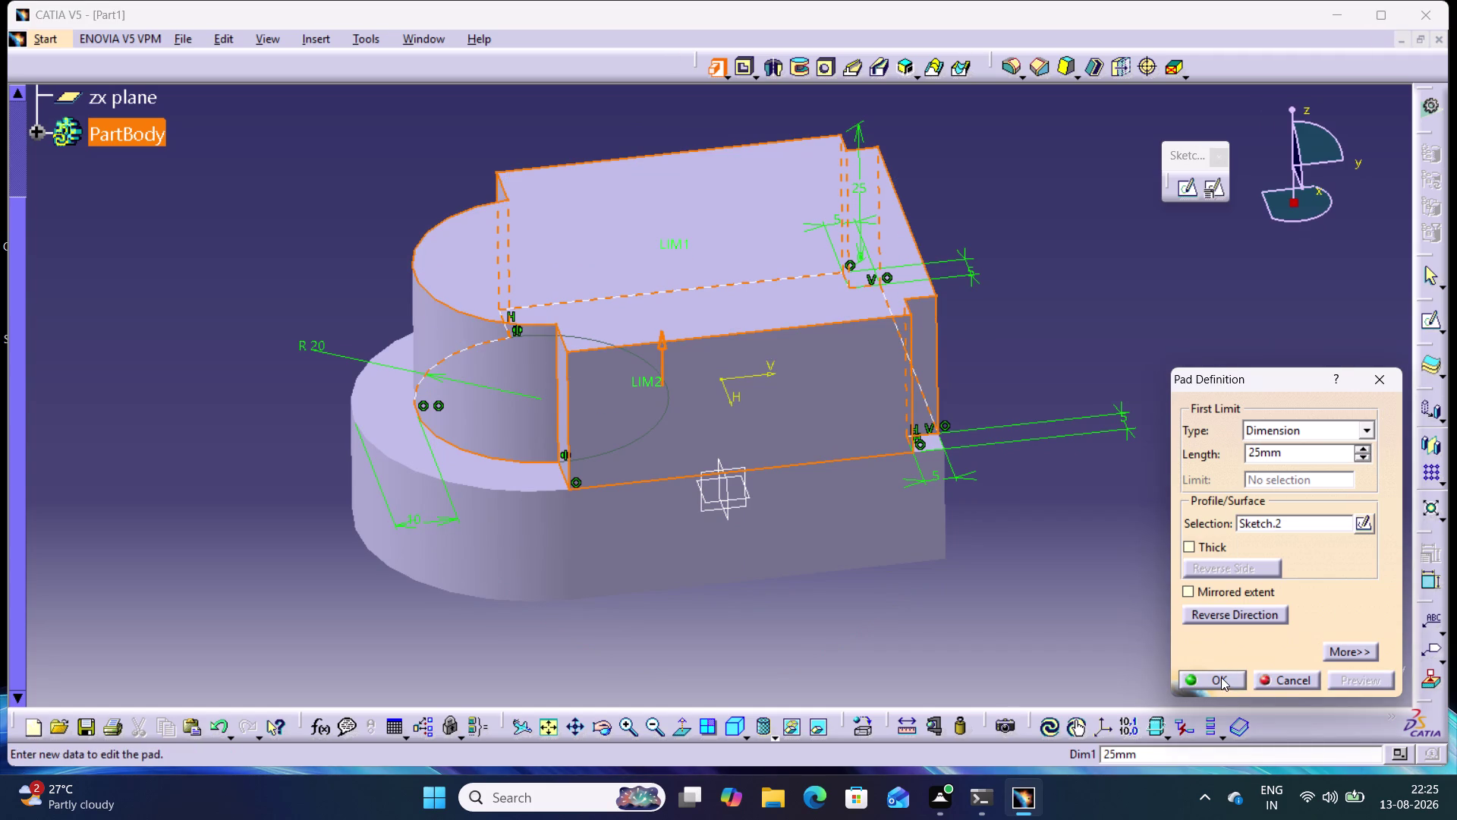
click(1221, 677)
click(1116, 548)
middle_drag(1131, 500, 932, 385)
right_drag(1131, 500, 933, 385)
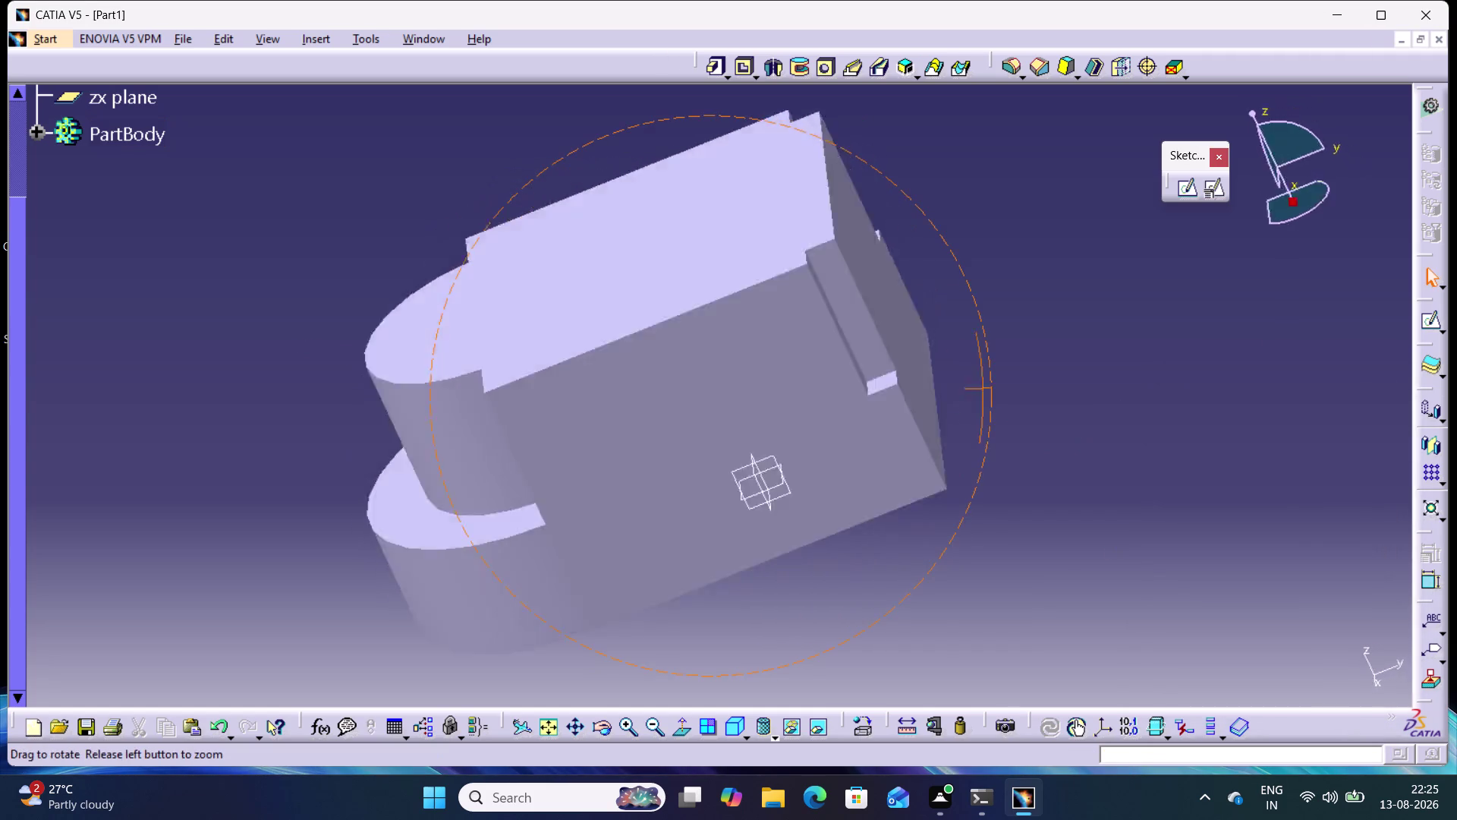
middle_drag(933, 385, 923, 507)
right_drag(933, 385, 923, 507)
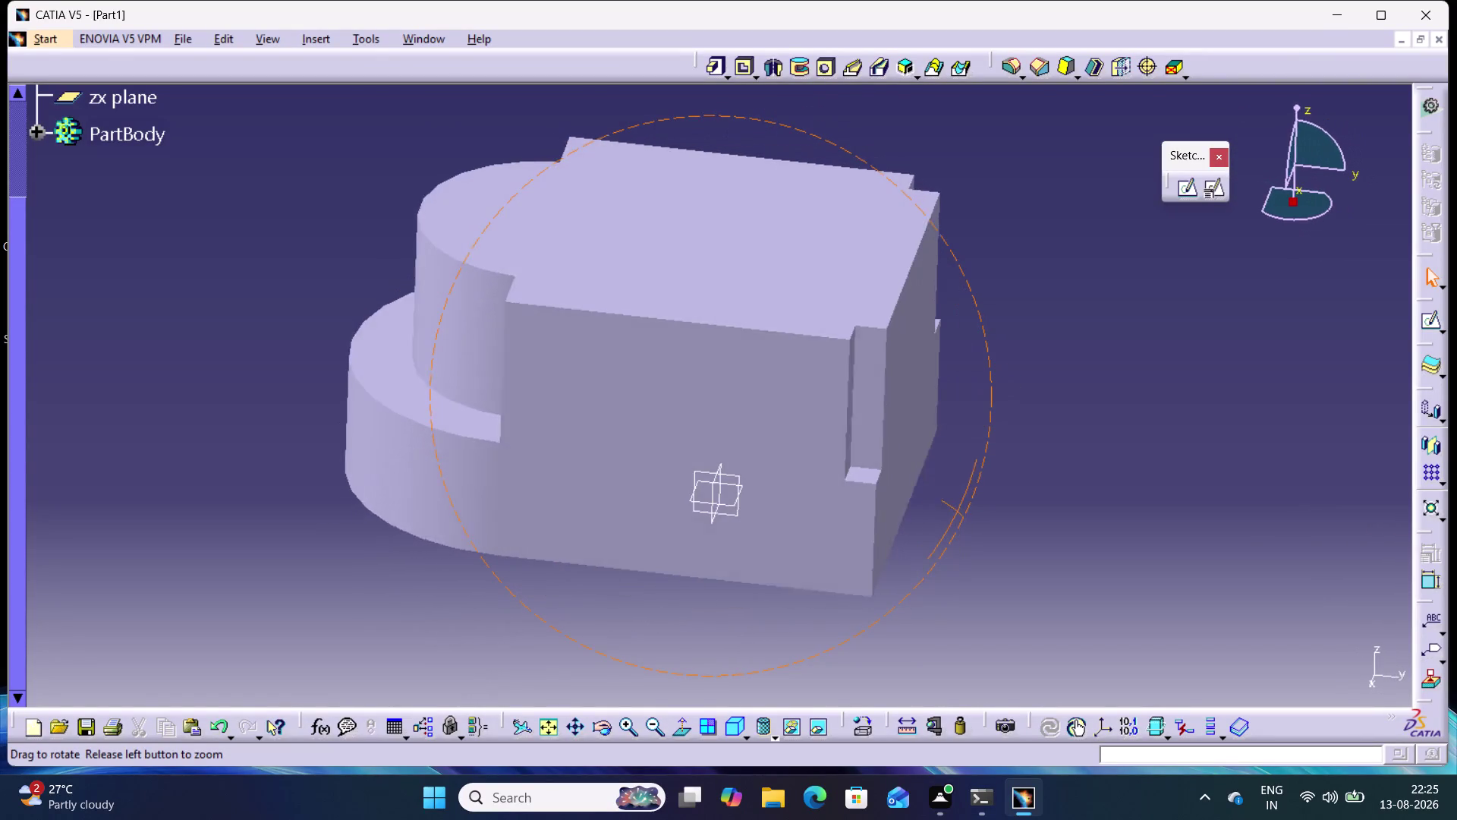
middle_drag(923, 508, 903, 520)
right_drag(923, 508, 903, 521)
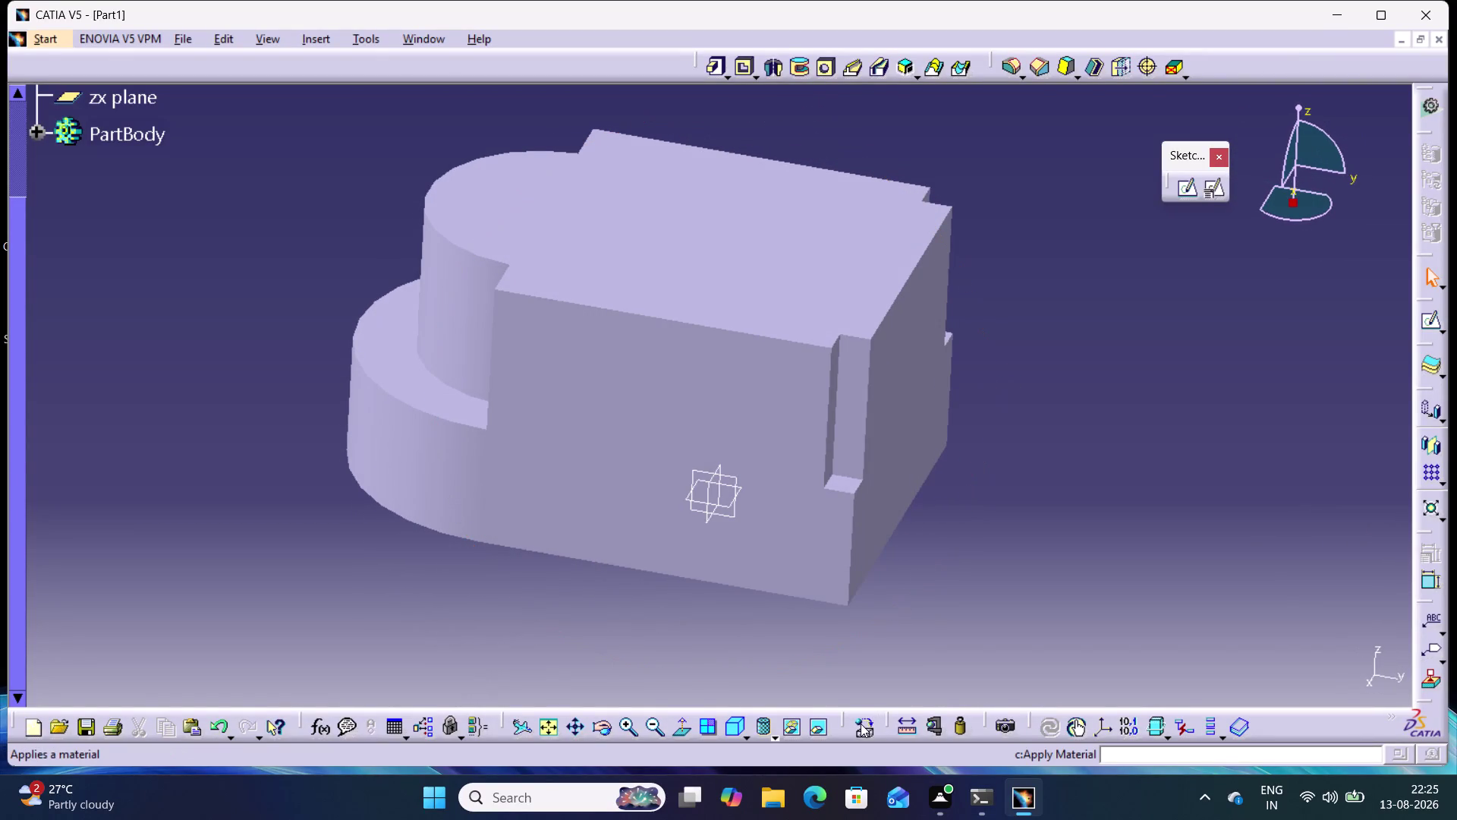
Apply the DS Gold painting material to the PartBody.
click(860, 726)
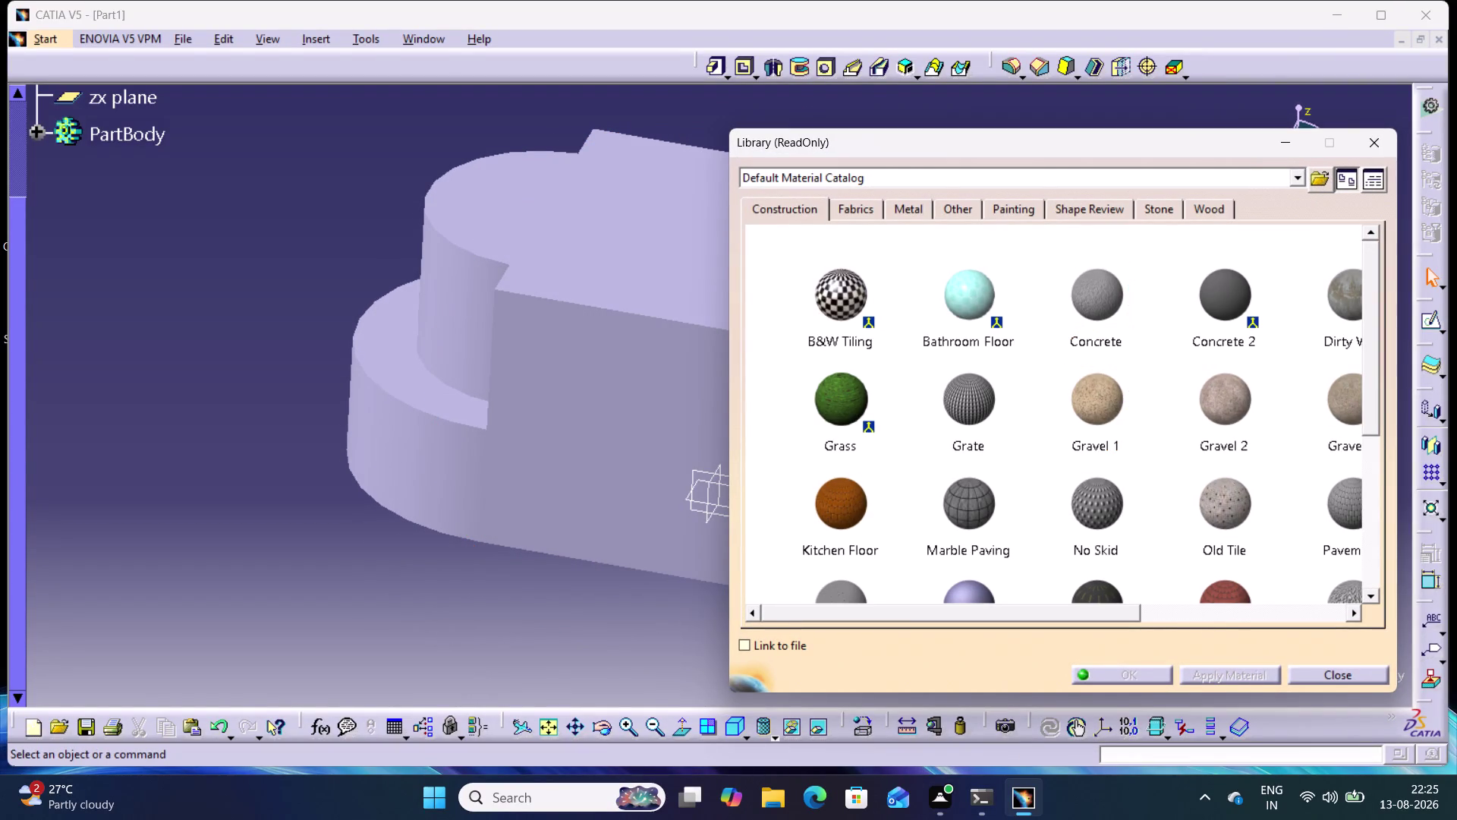
click(1018, 205)
click(1319, 417)
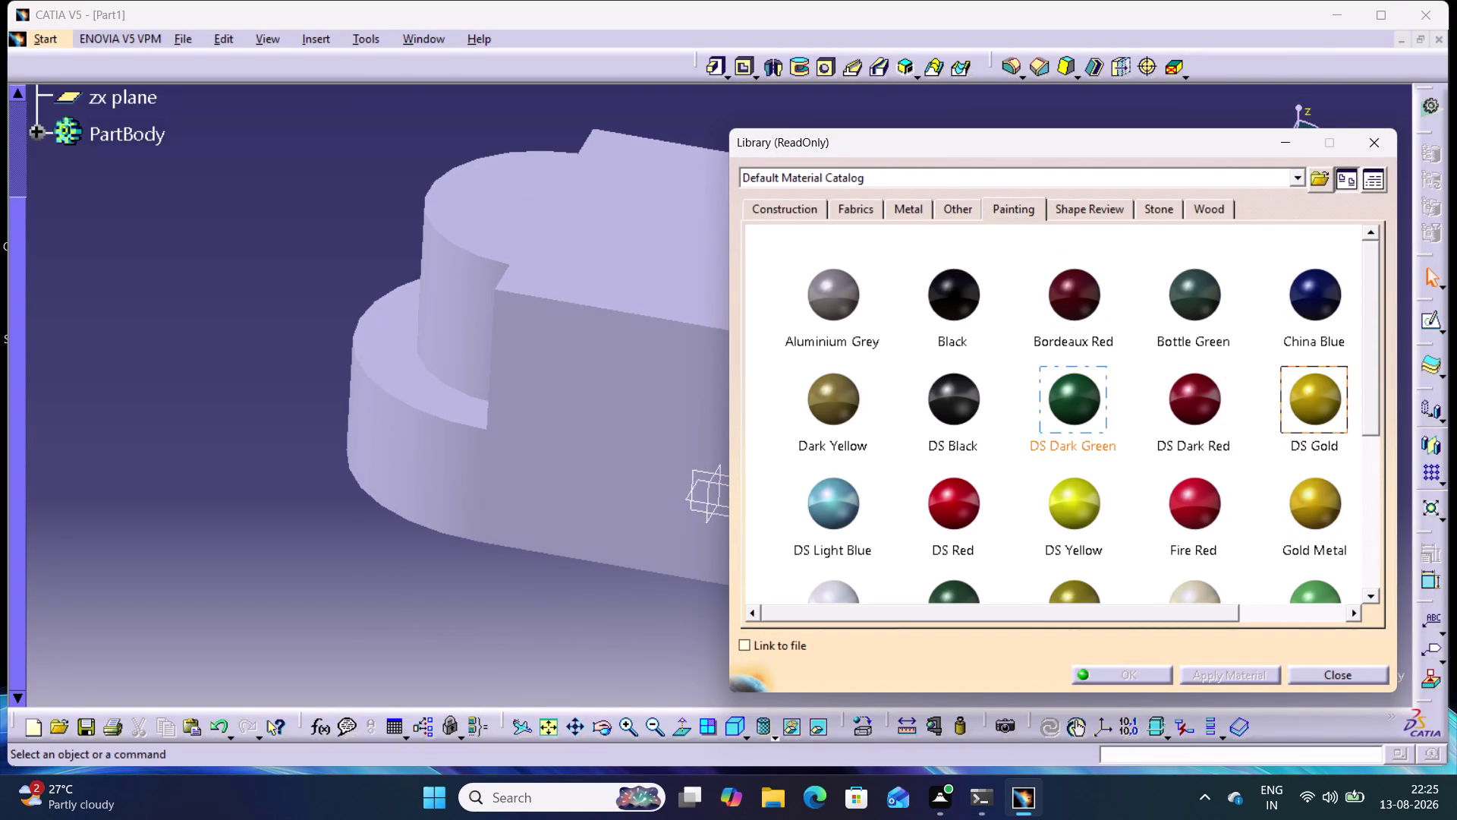
click(118, 132)
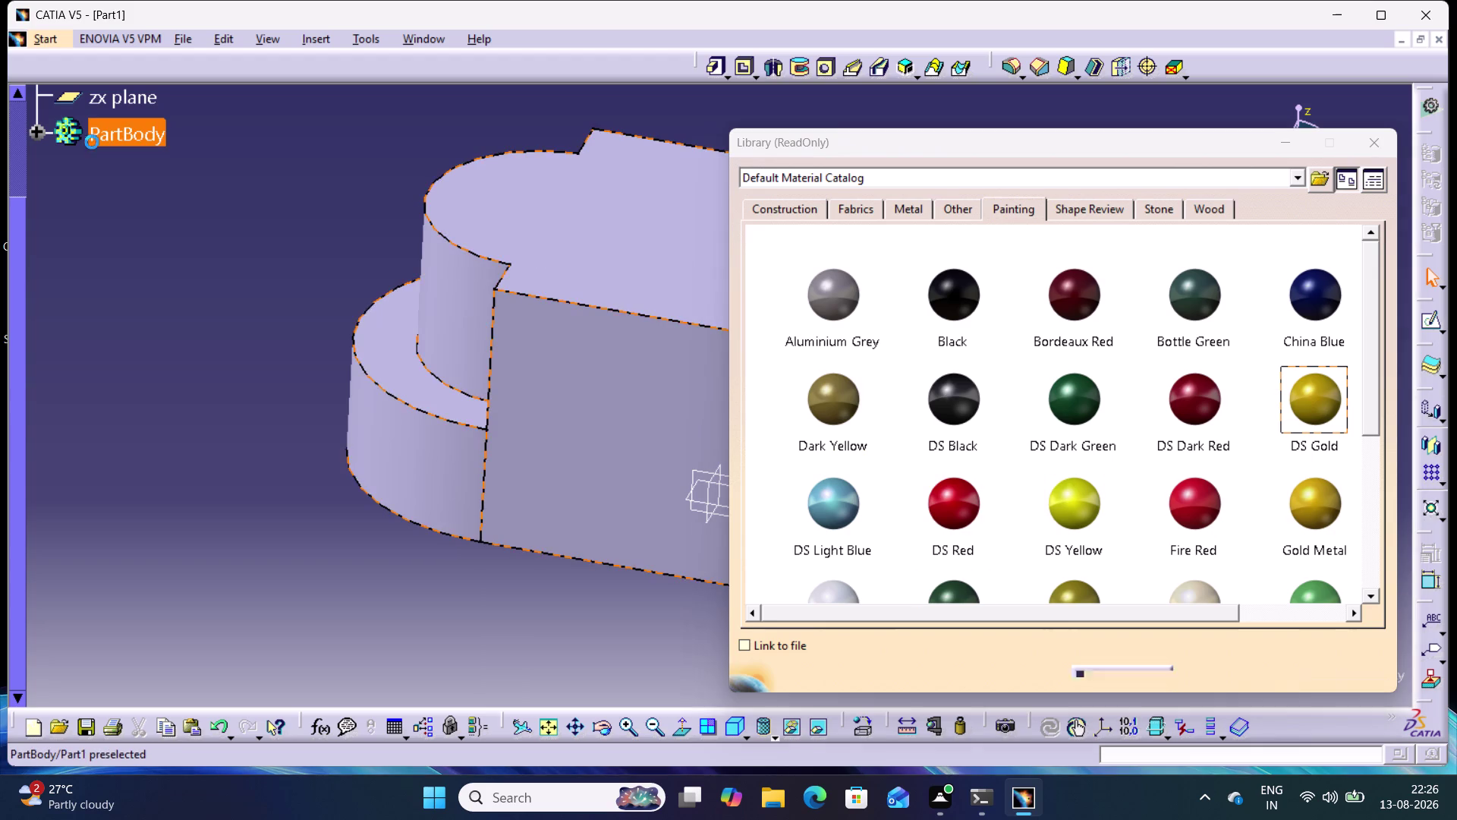
click(32, 131)
click(34, 131)
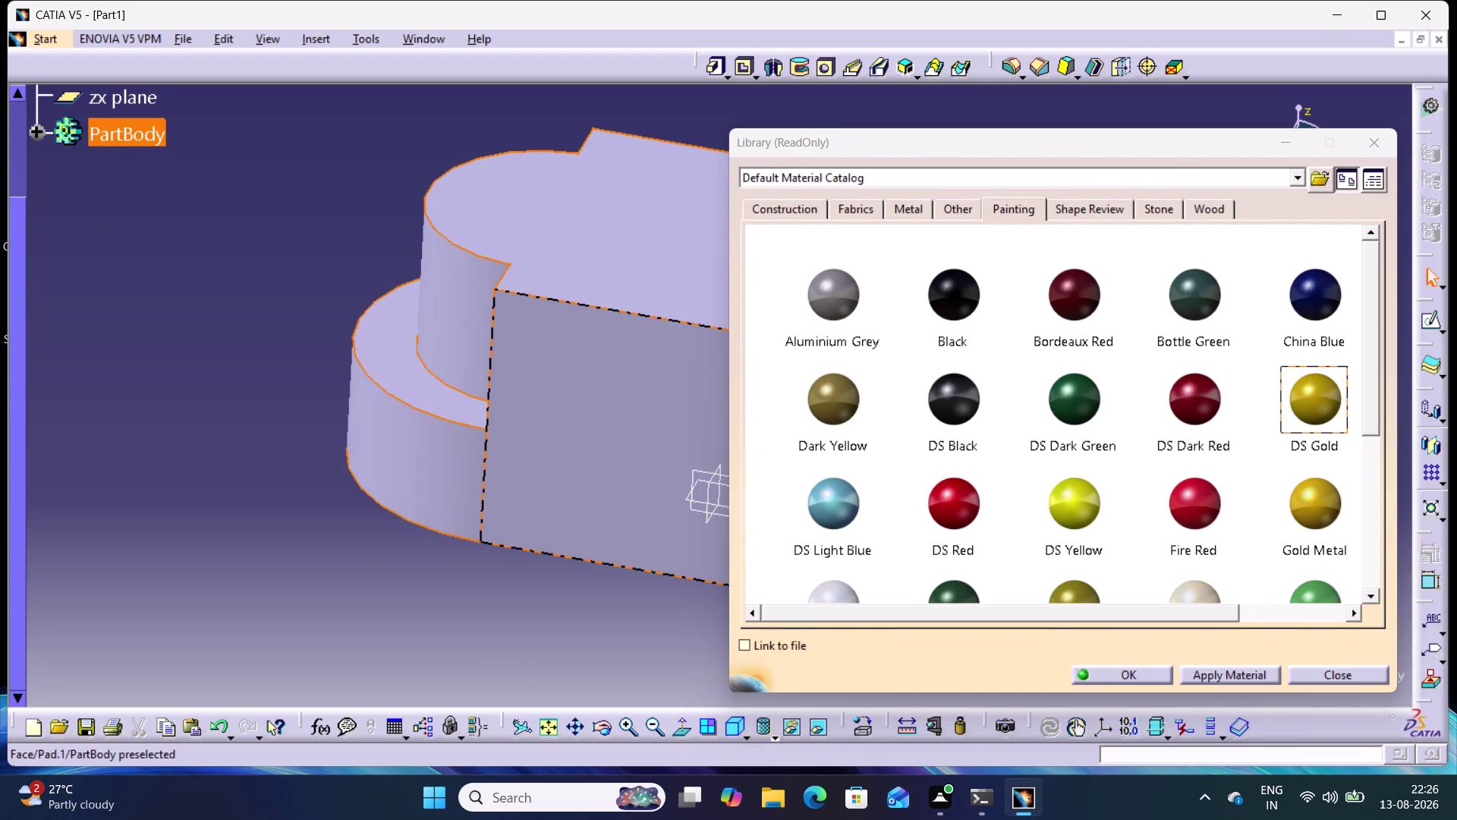
click(1204, 673)
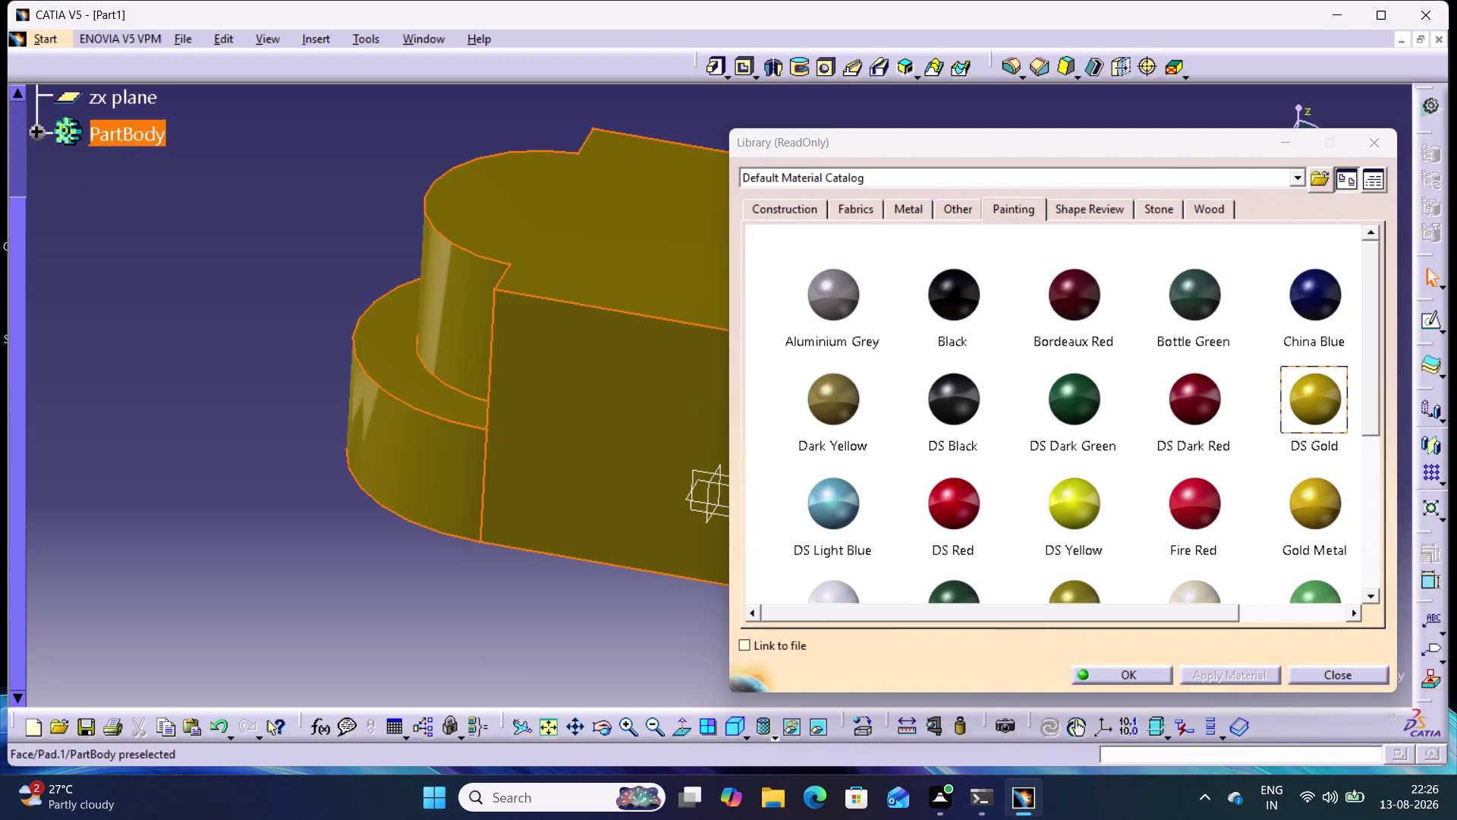
Try the DS Yellow painting material on the part and inspect it.
click(1073, 522)
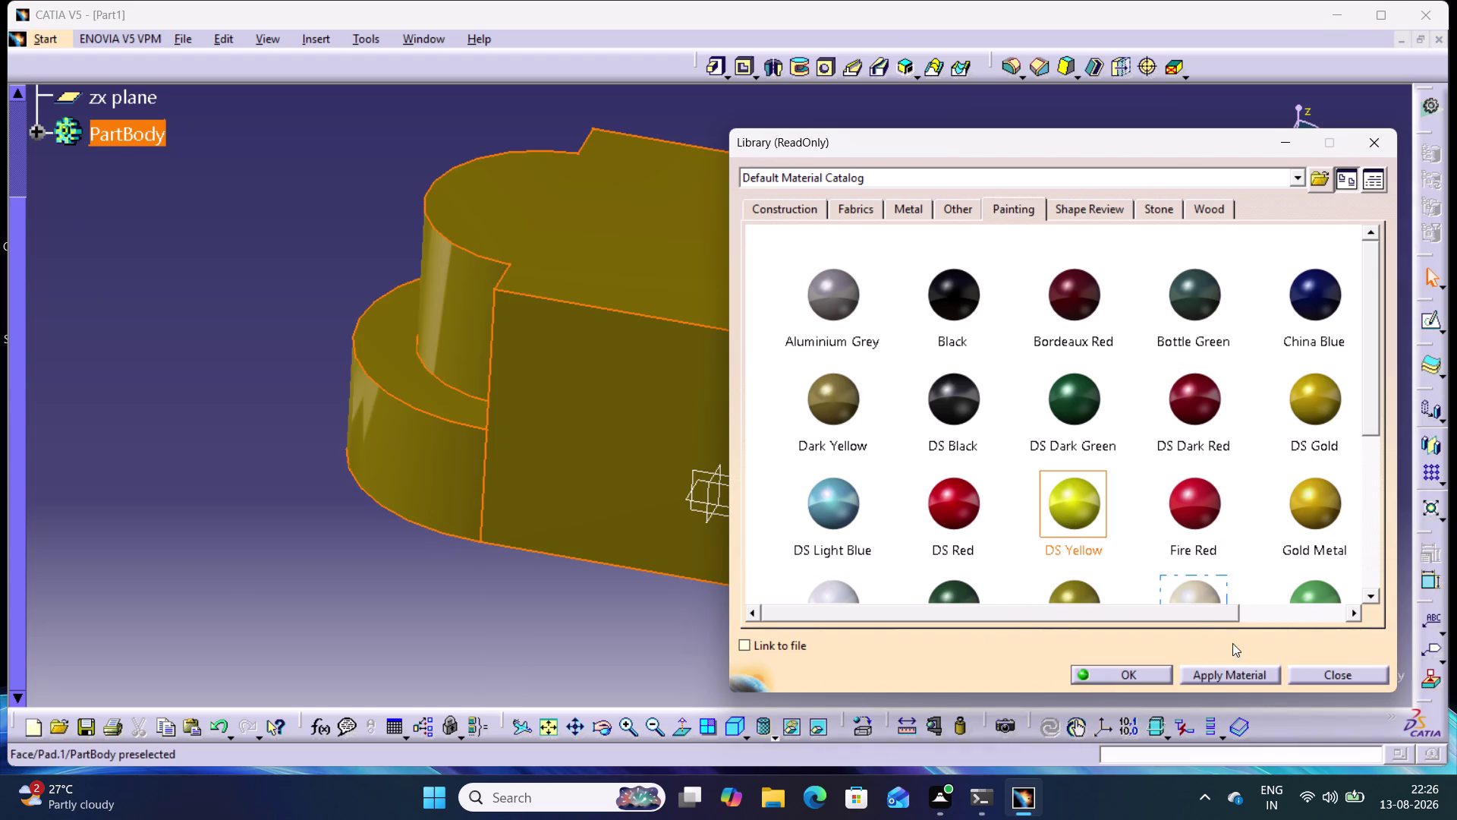
click(1236, 676)
middle_drag(671, 591, 768, 628)
right_drag(671, 591, 768, 629)
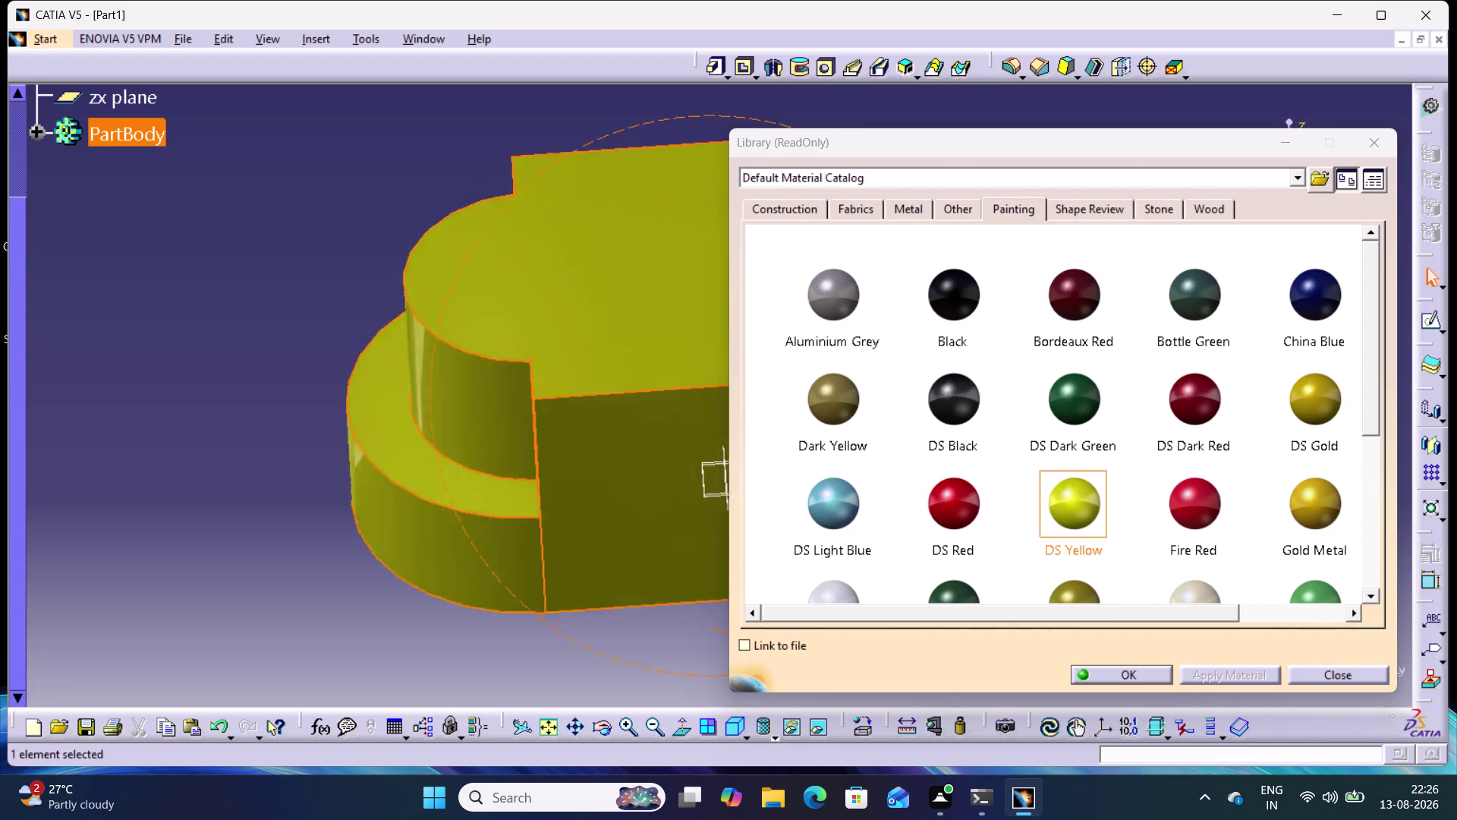
middle_drag(767, 629, 856, 650)
right_drag(768, 628, 857, 651)
Try DS Light Blue, then cream and pale silver painting materials.
click(828, 525)
click(1227, 672)
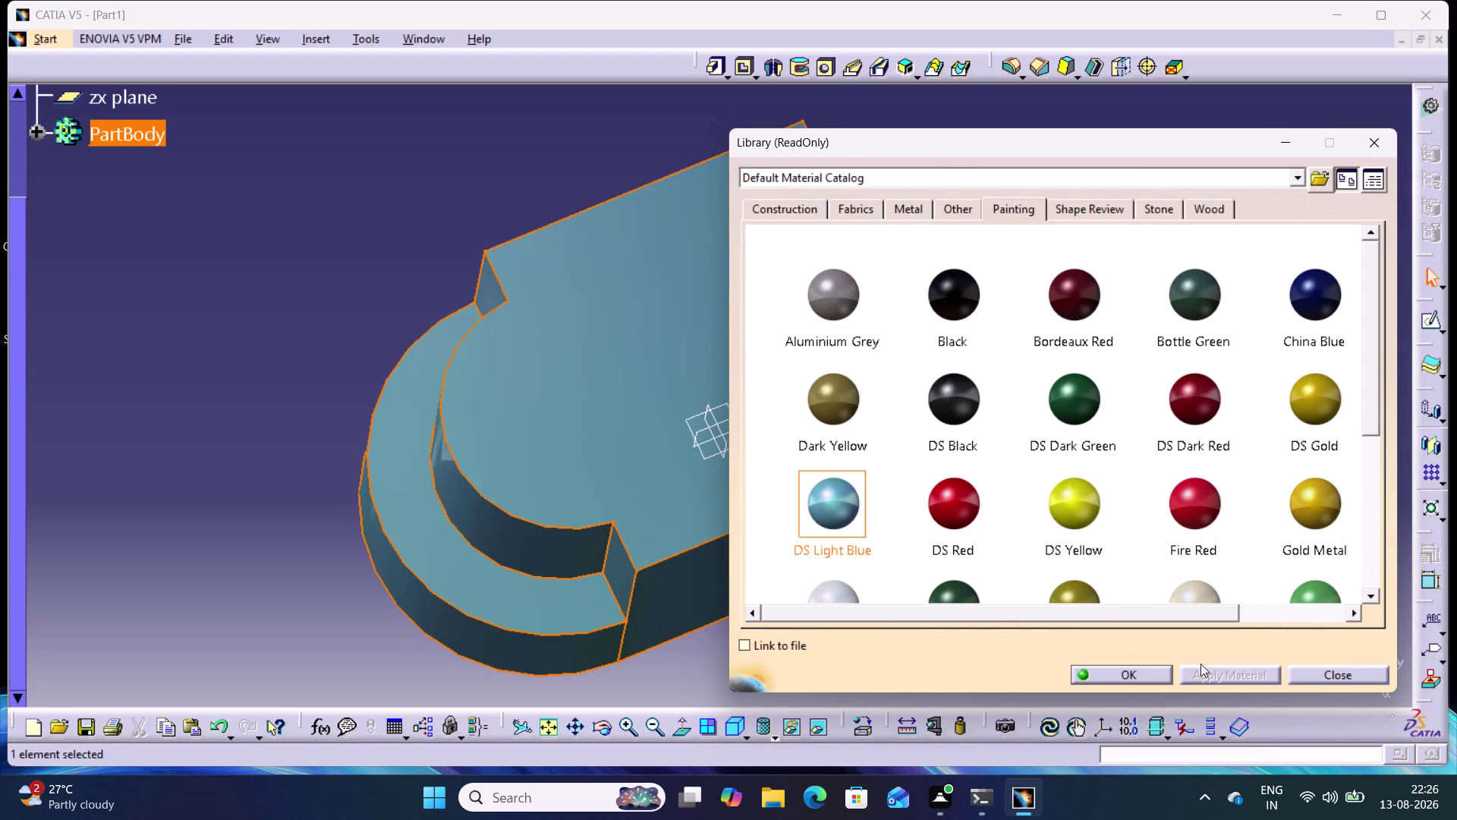
scroll(down, 3)
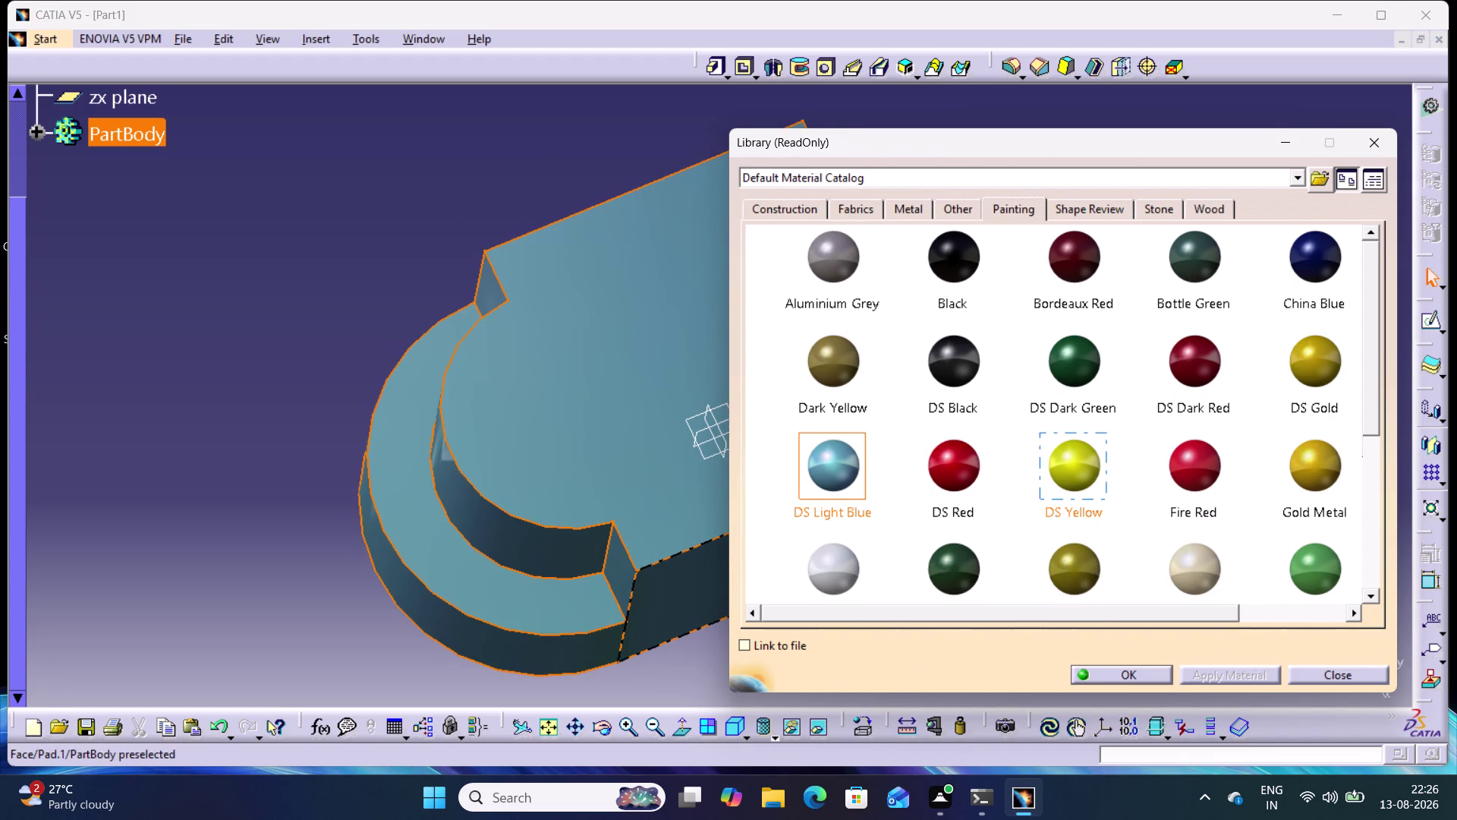
click(1196, 566)
click(1242, 668)
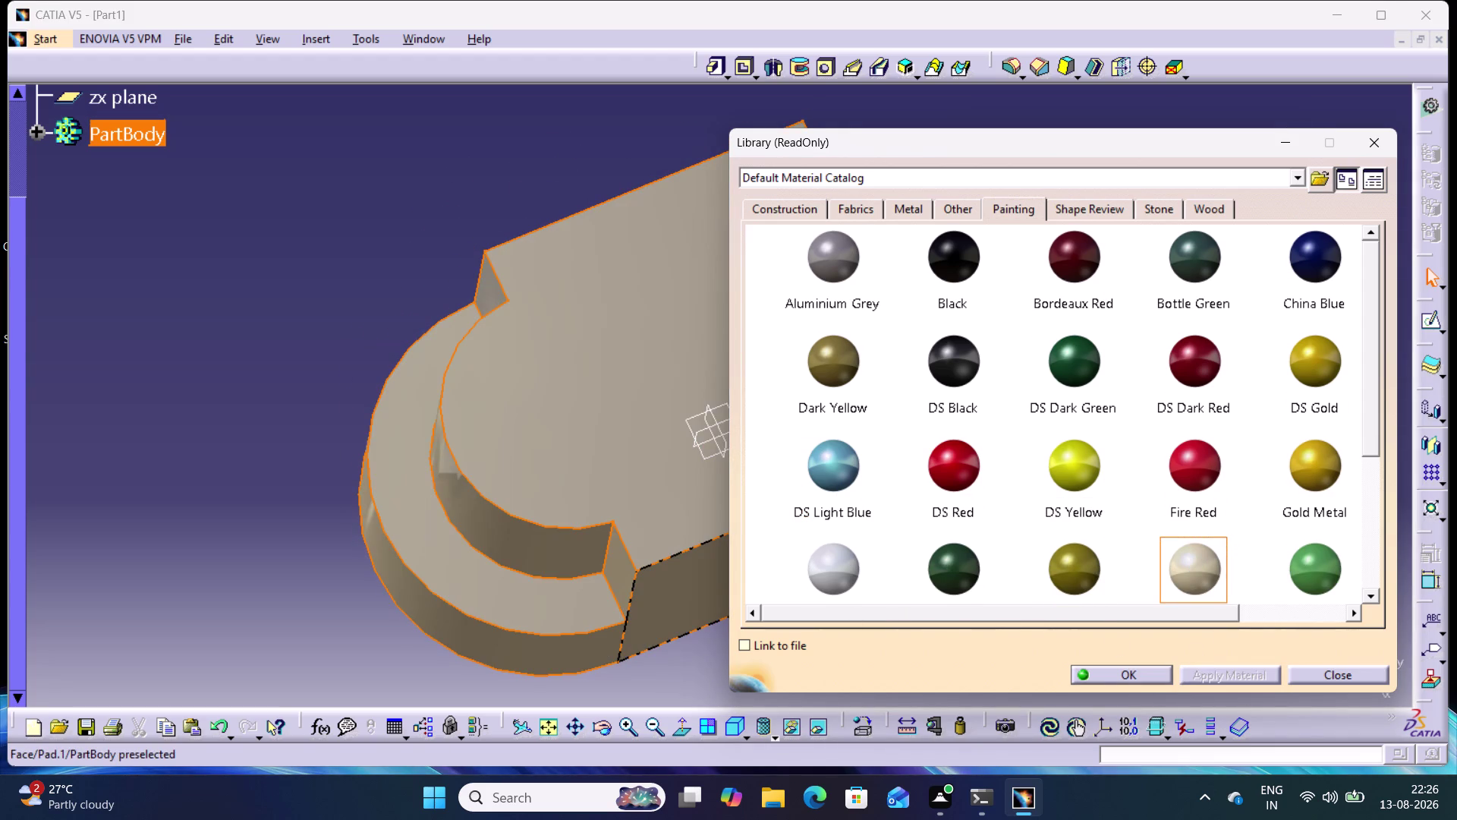
click(834, 573)
click(1214, 667)
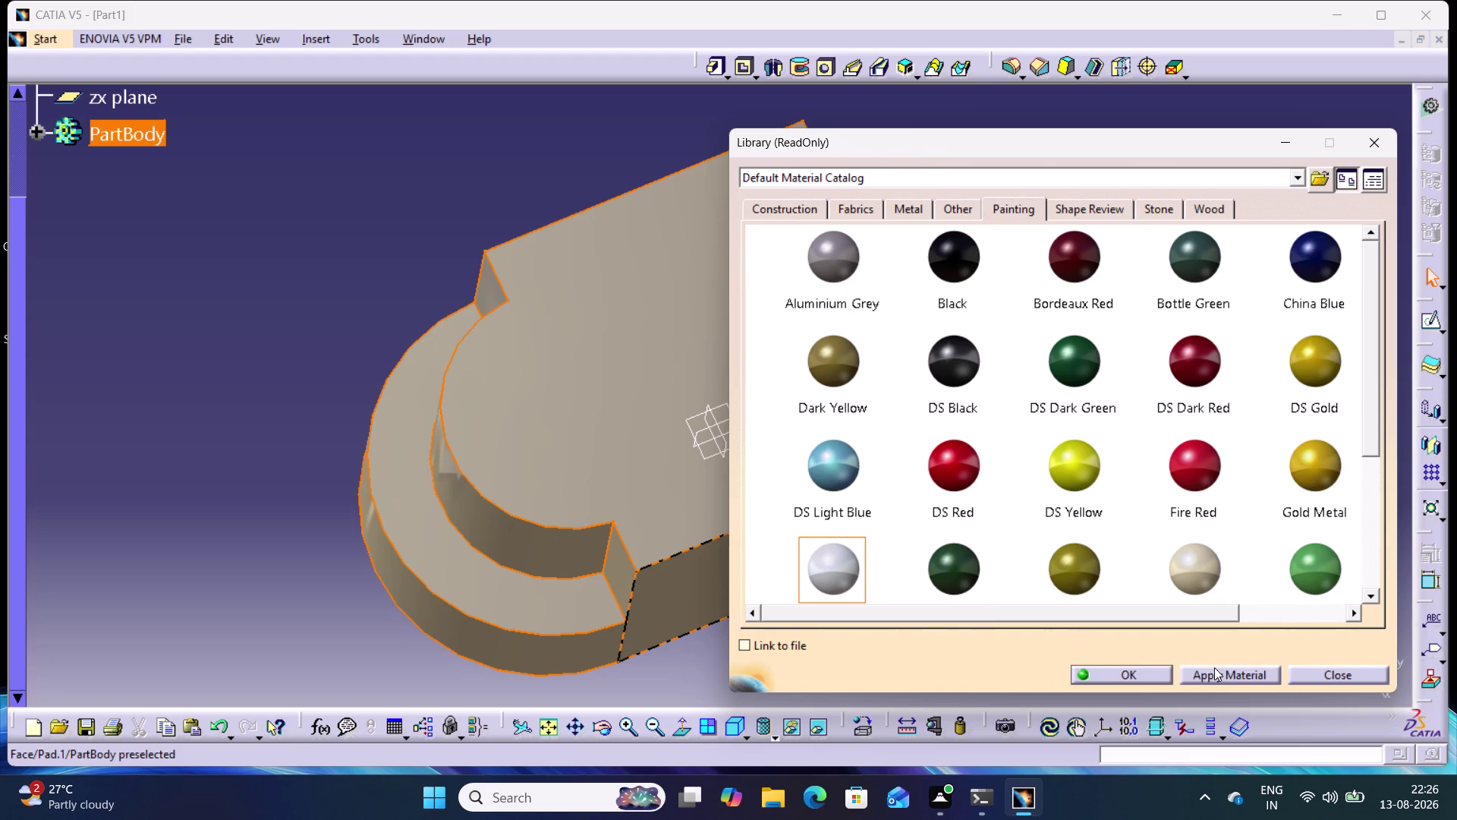
Reapply DS Light Blue and confirm it as the part's material.
click(845, 494)
click(1258, 676)
click(1097, 675)
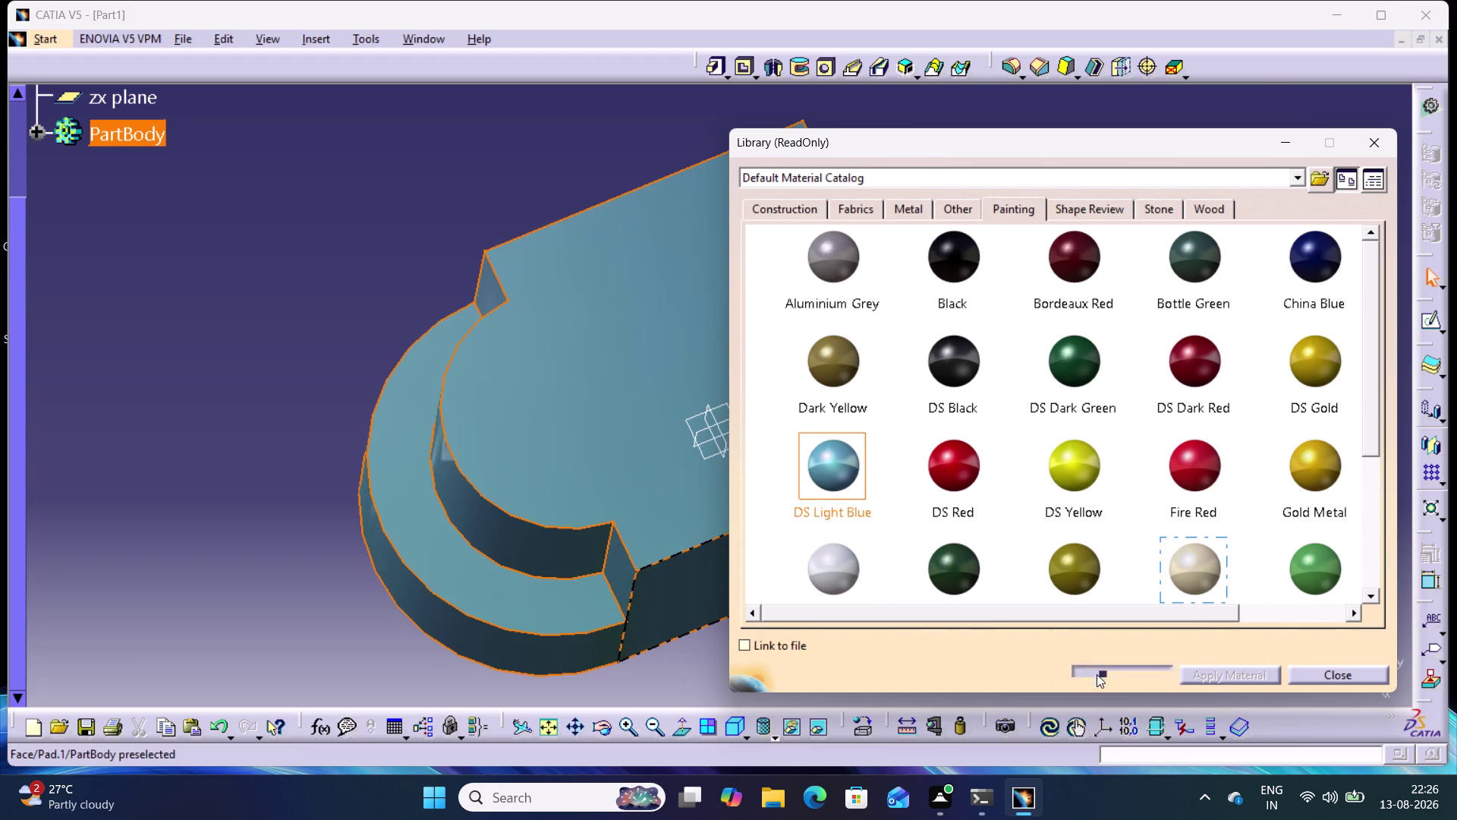
middle_drag(1129, 449, 657, 260)
Switch to the standard isometric view and zoom in on the part.
right_drag(1129, 450, 657, 259)
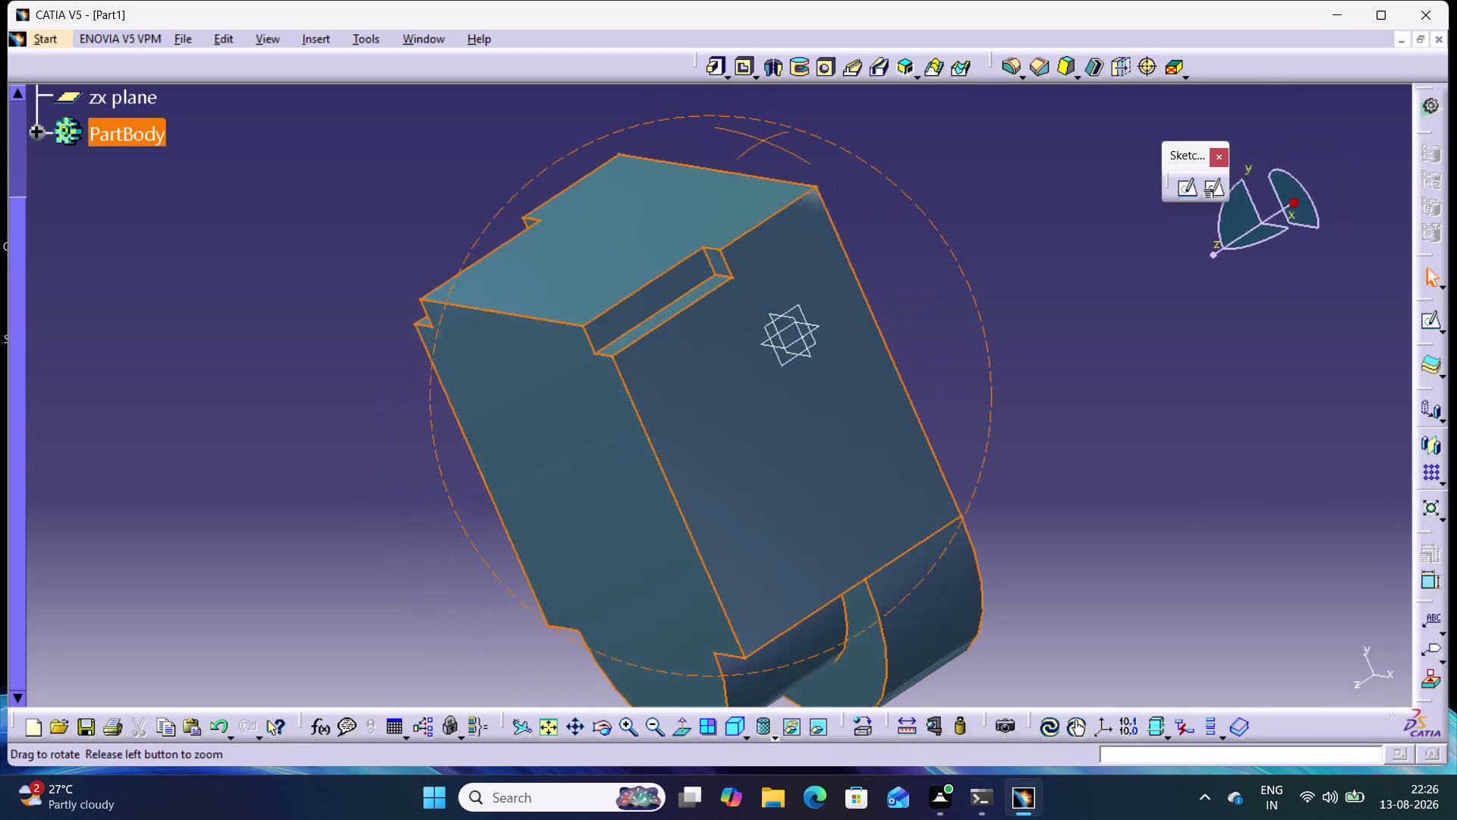
middle_drag(657, 260, 1092, 348)
right_drag(657, 260, 1091, 348)
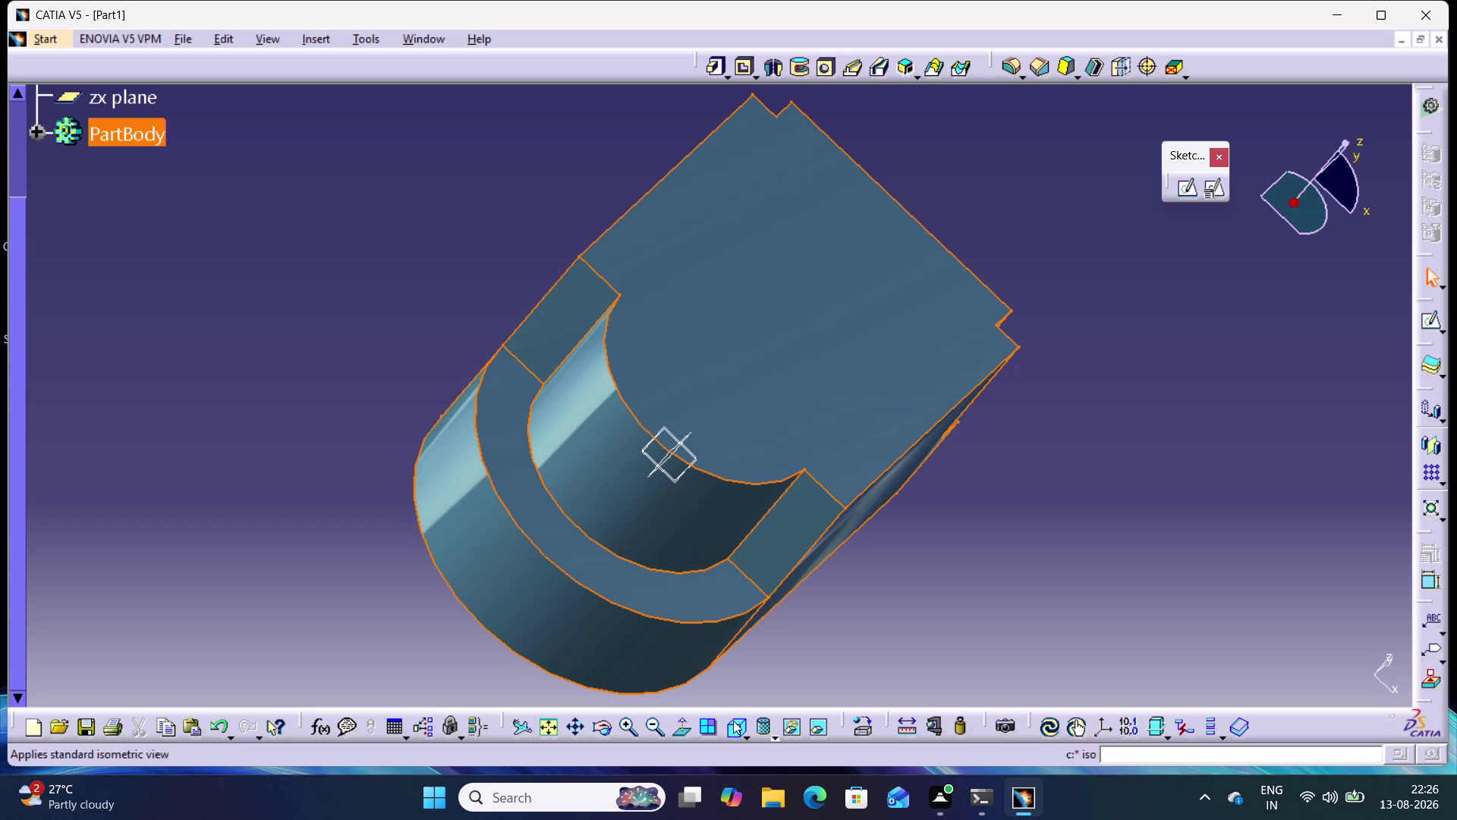
click(730, 722)
click(549, 723)
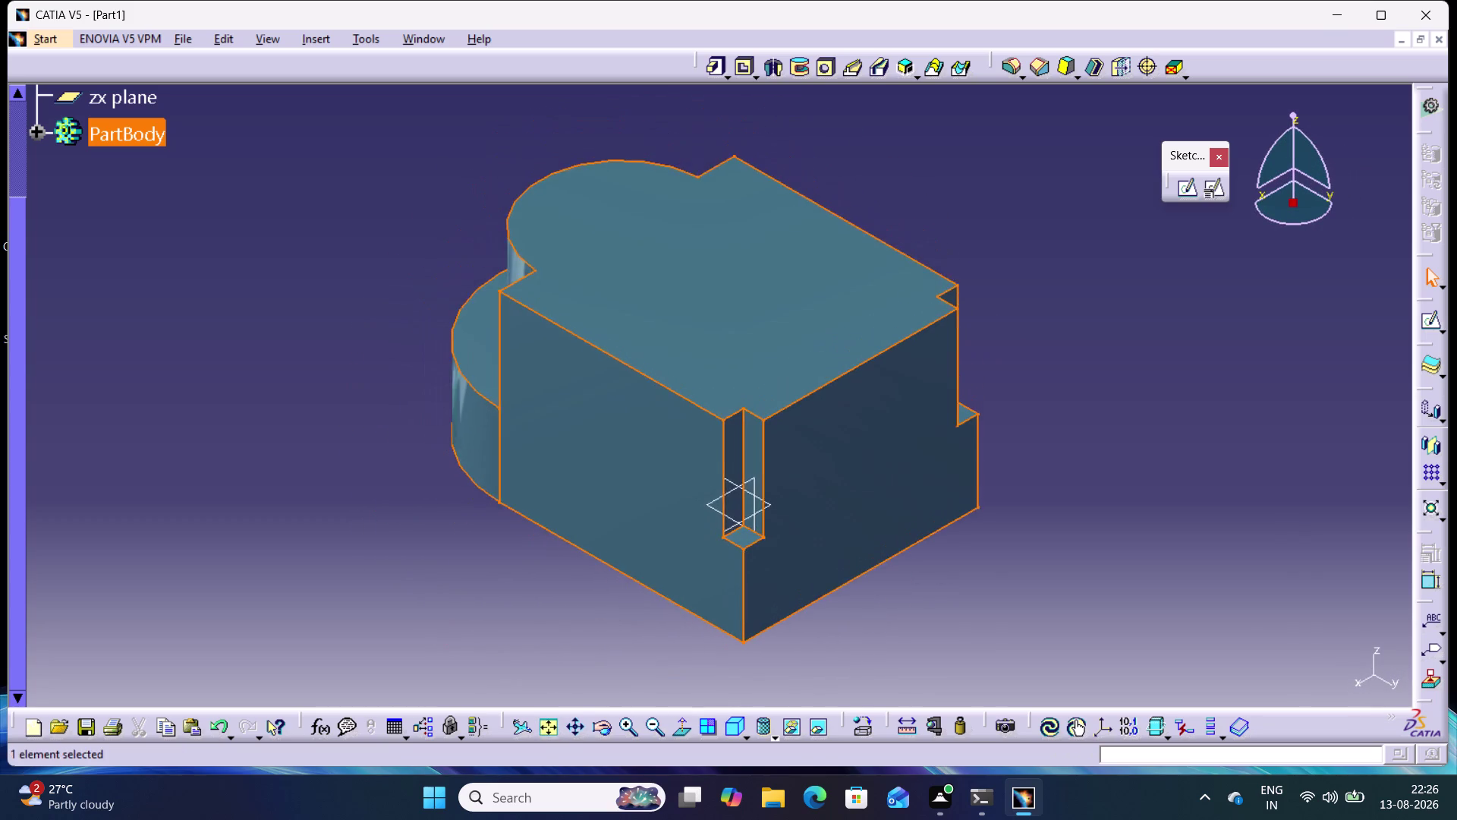
middle_drag(606, 596, 614, 540)
right_click(607, 595)
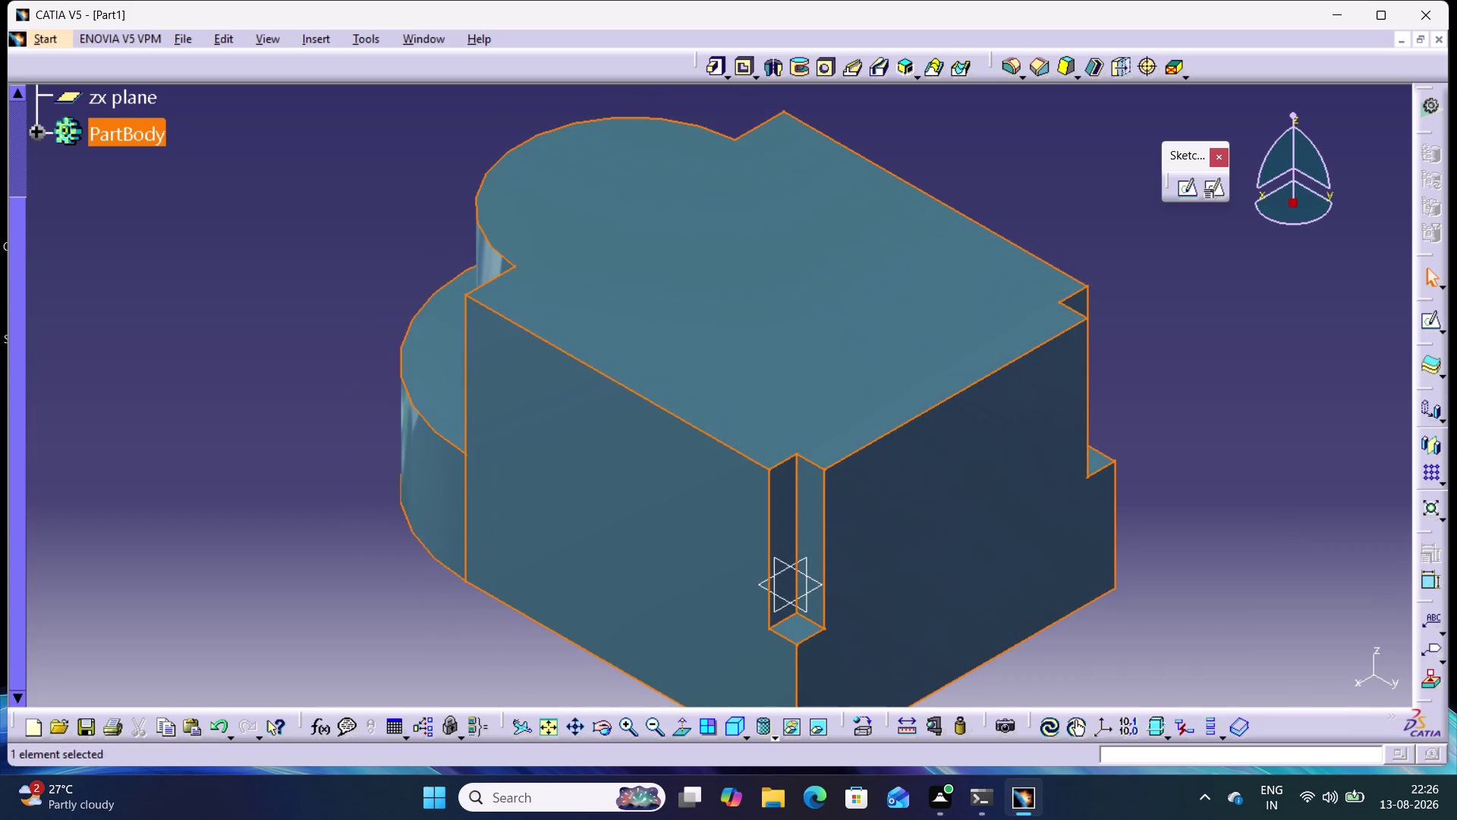
Frame the upper step and place a positioned sketch on its top face.
middle_drag(397, 608, 527, 596)
middle_click(742, 565)
right_click(742, 564)
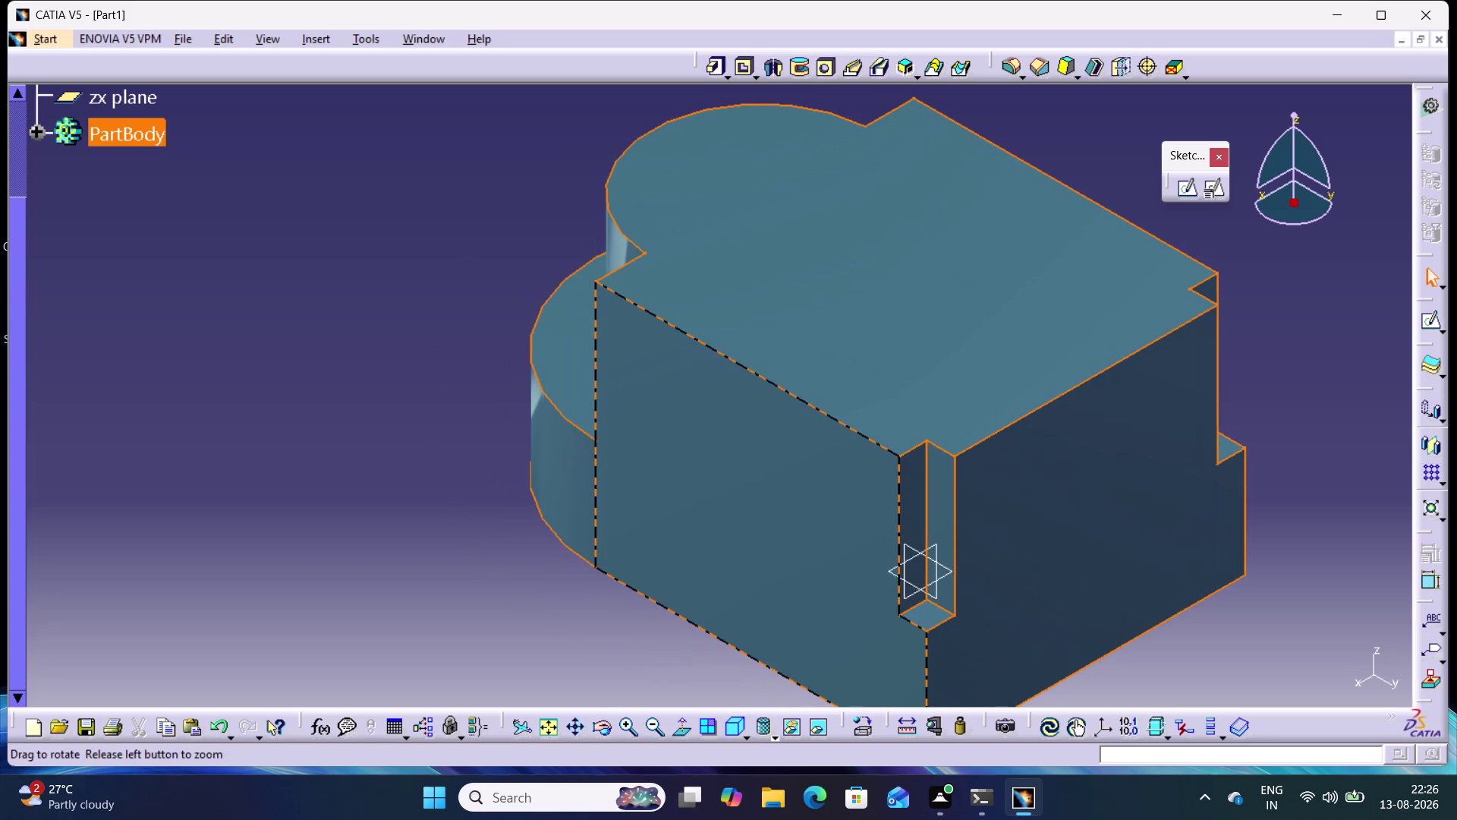
middle_drag(470, 558, 493, 584)
right_click(470, 558)
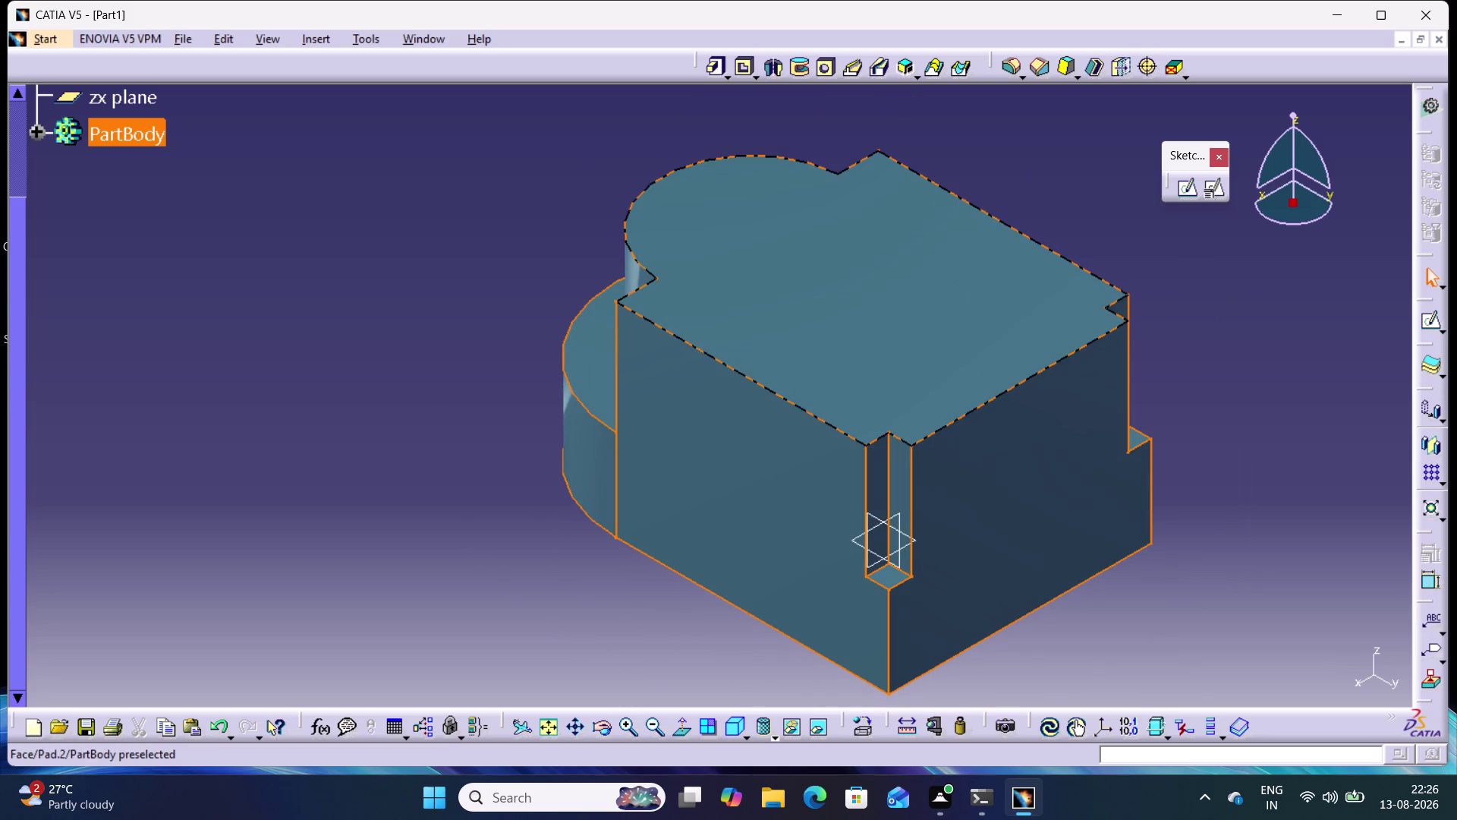
click(877, 304)
click(1220, 192)
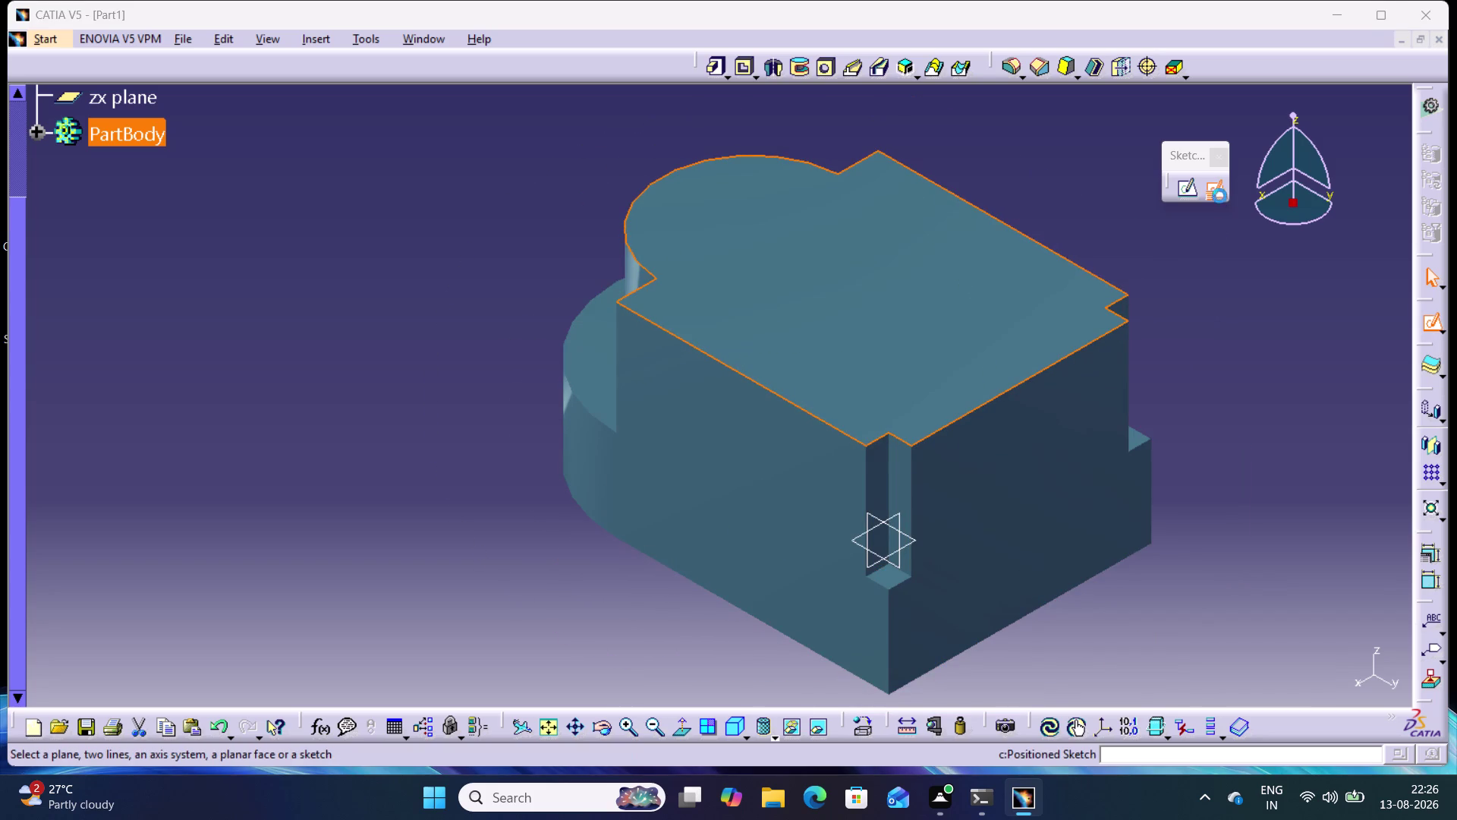
click(1336, 644)
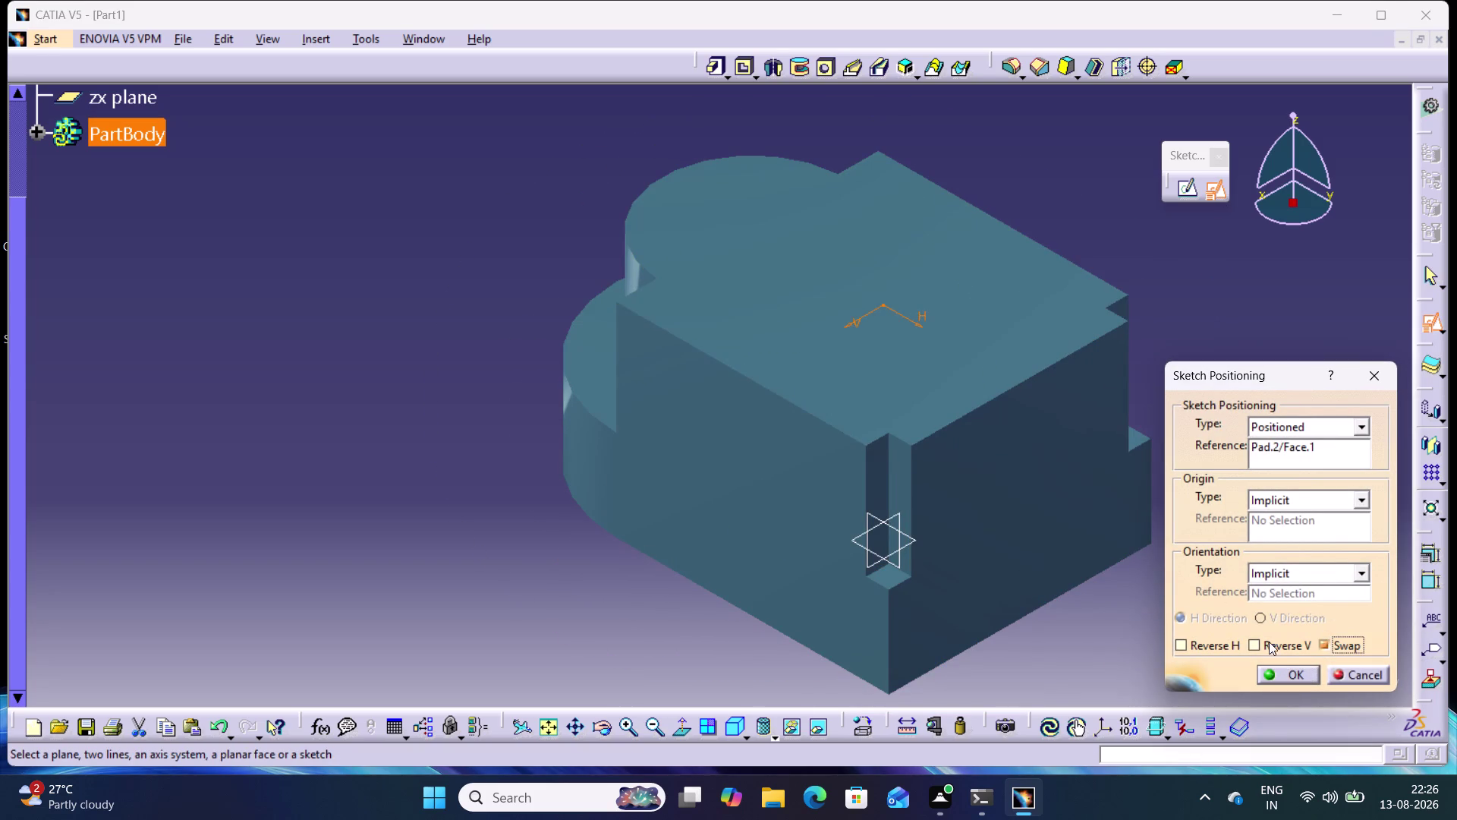
Confirm the sketch on the upper step's top face and start a circle.
click(1269, 641)
click(1286, 674)
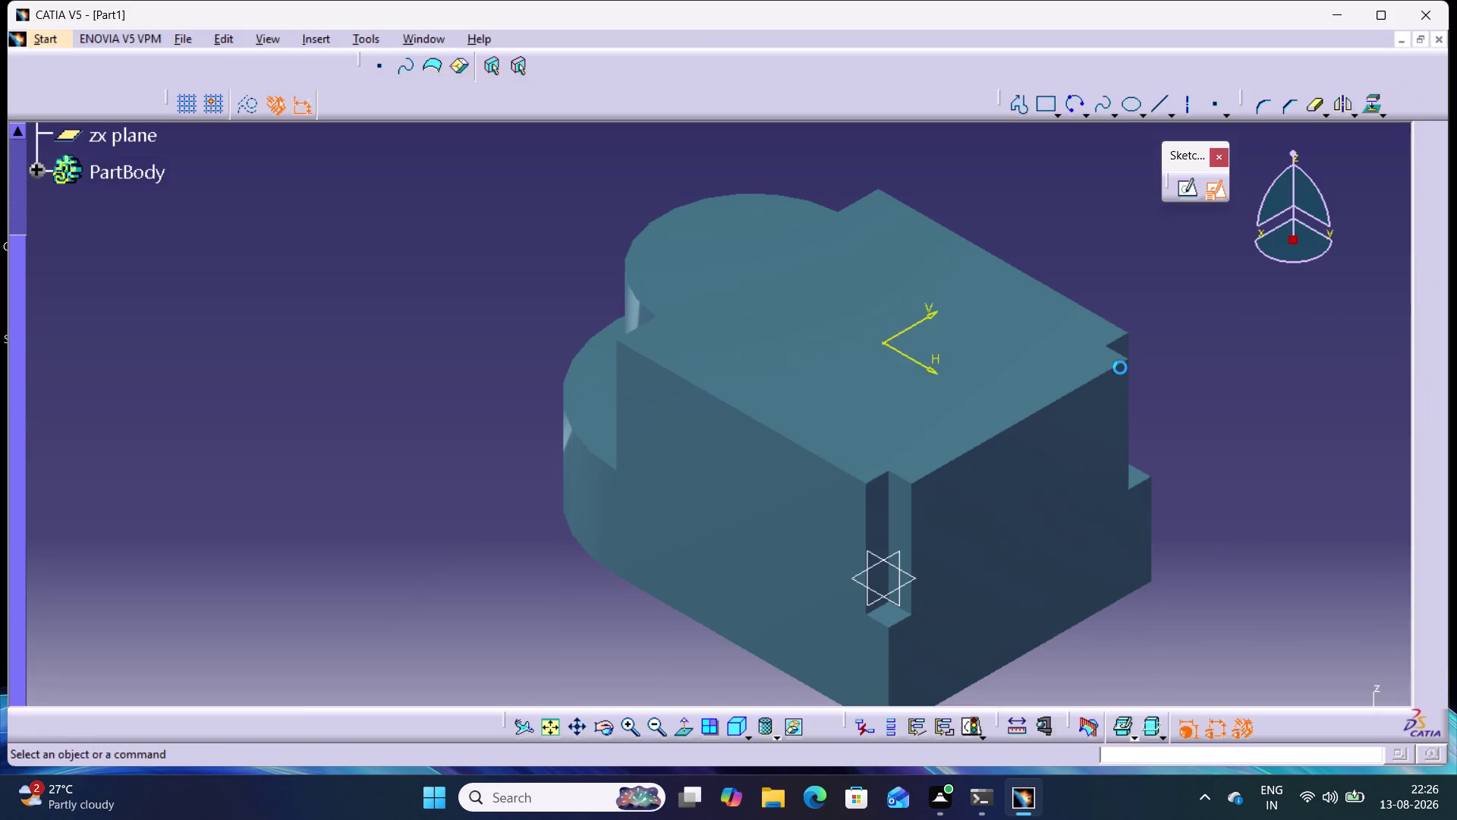
middle_drag(1041, 356, 1129, 604)
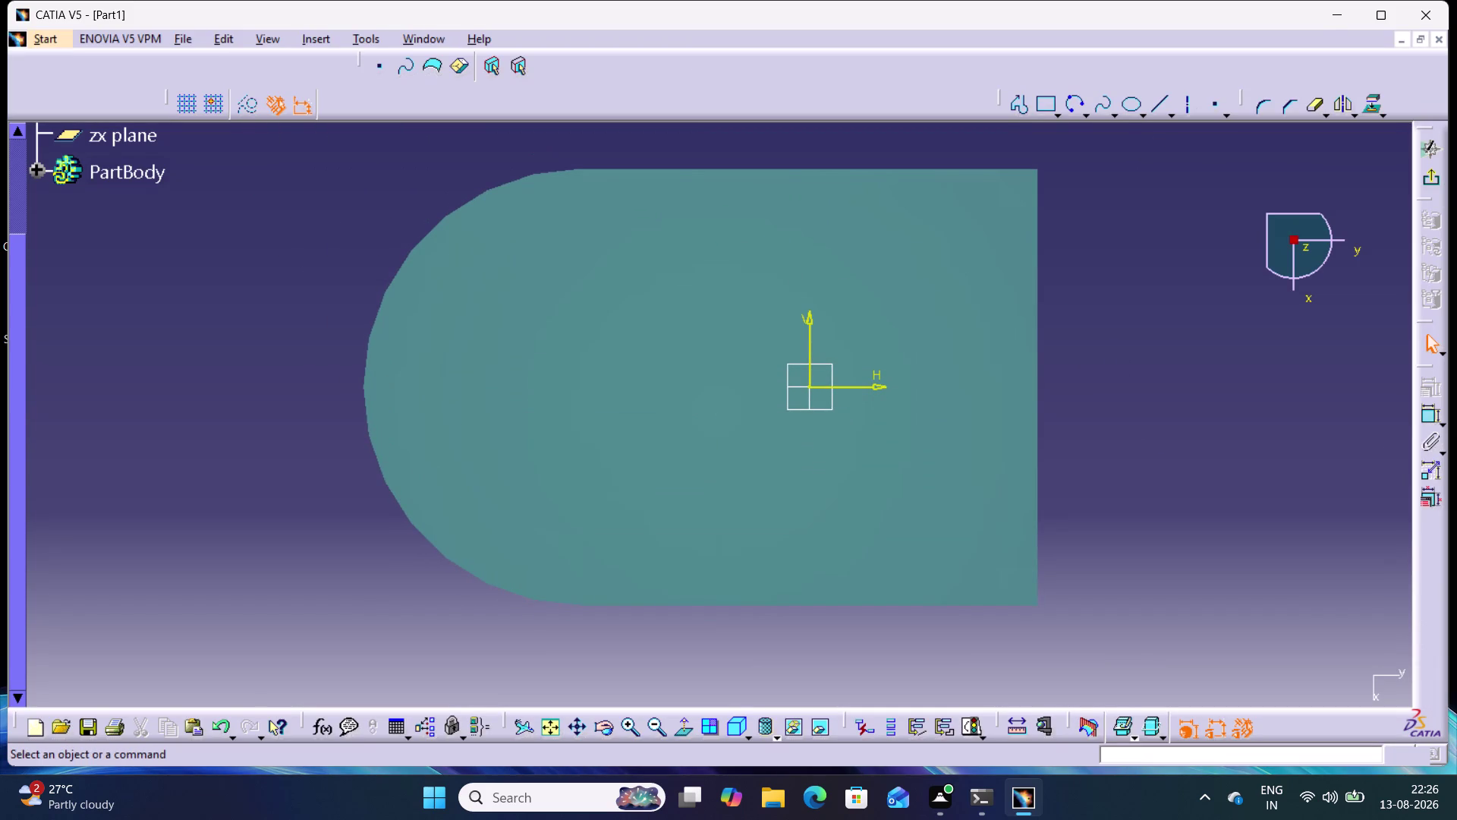
click(1087, 110)
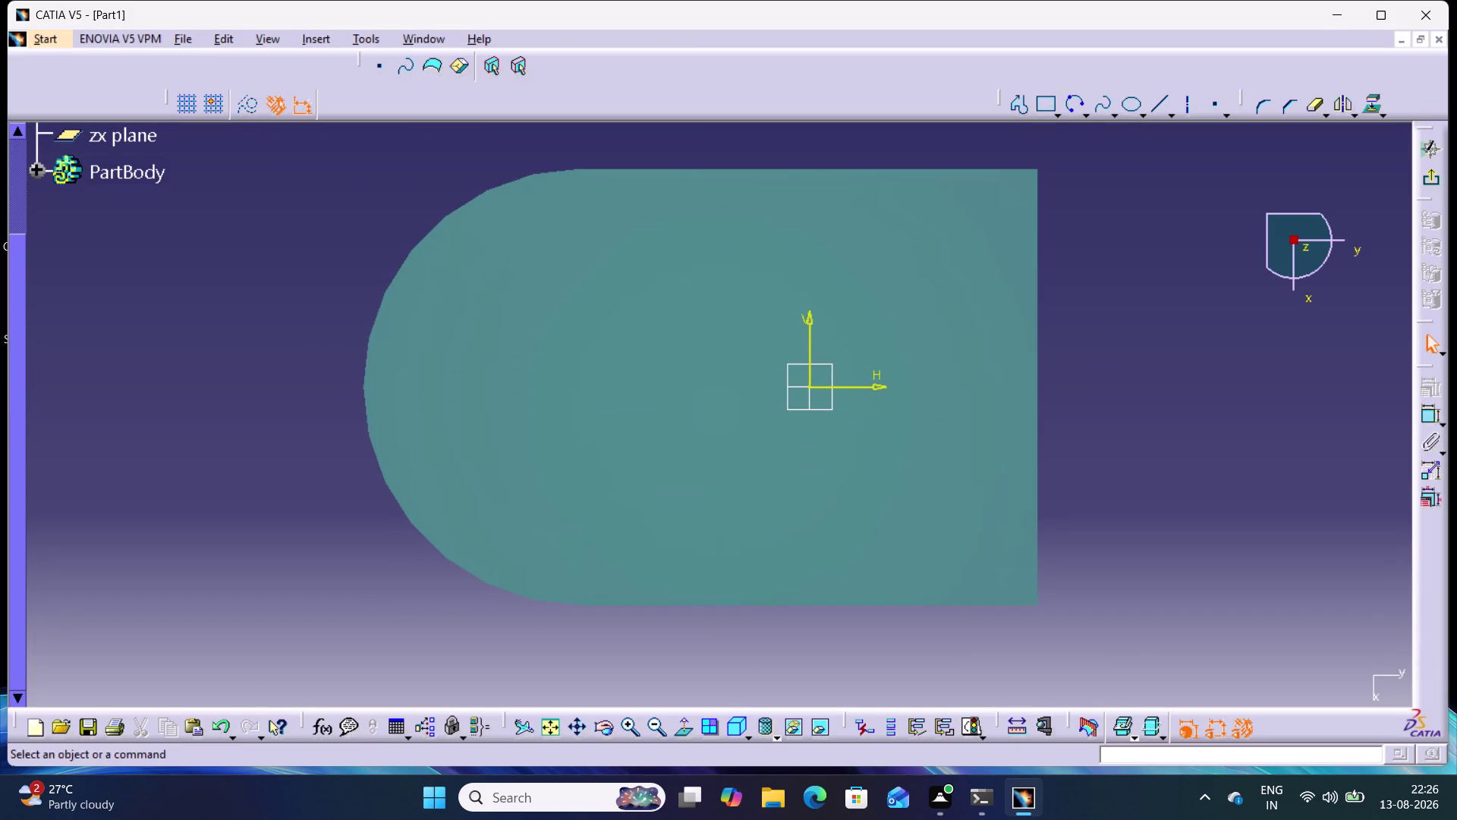
click(1086, 115)
click(1105, 144)
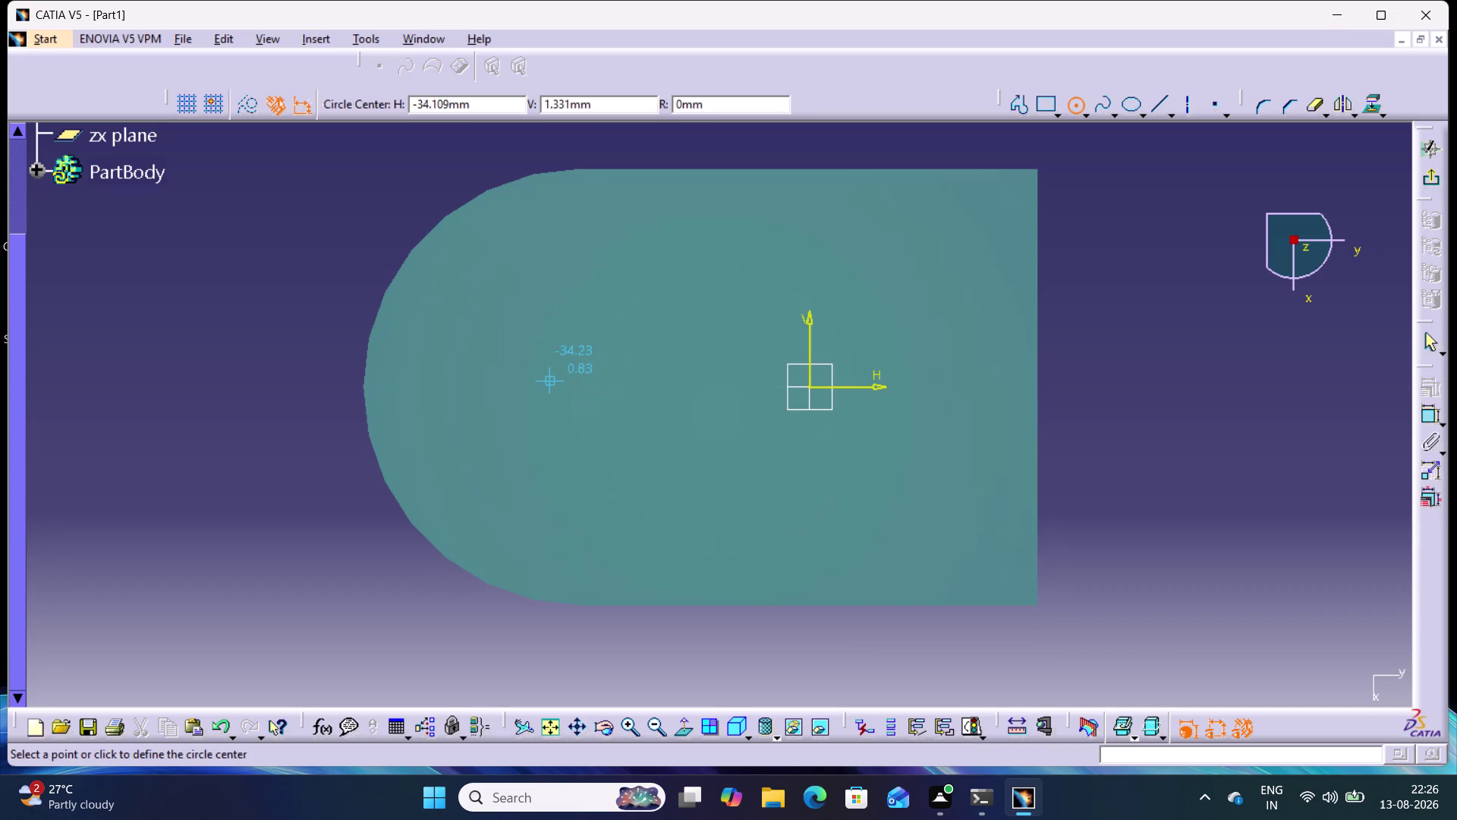
Draw a large circle at the rounded end and two small circles by the right edge.
click(550, 385)
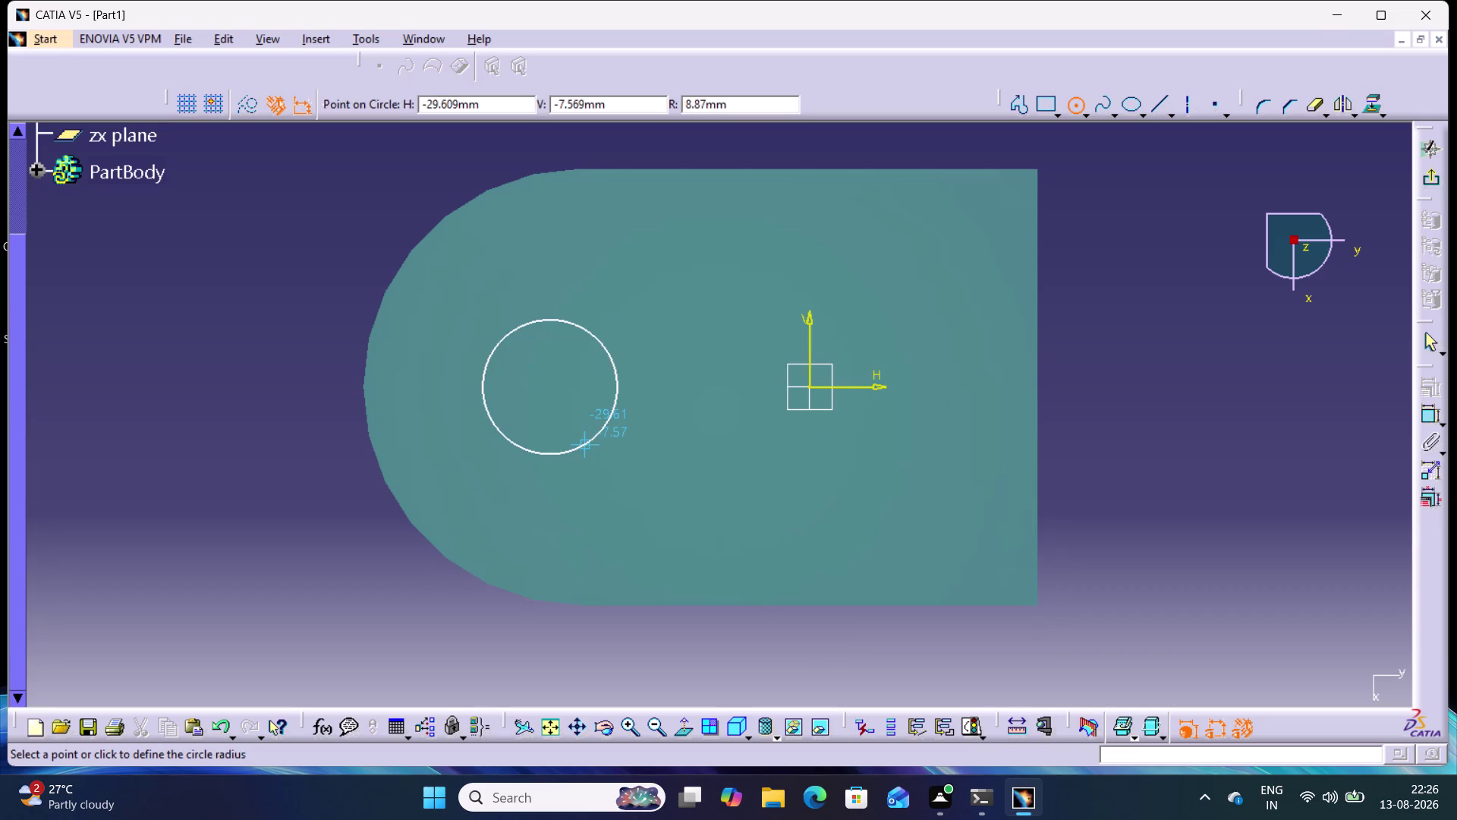
click(586, 445)
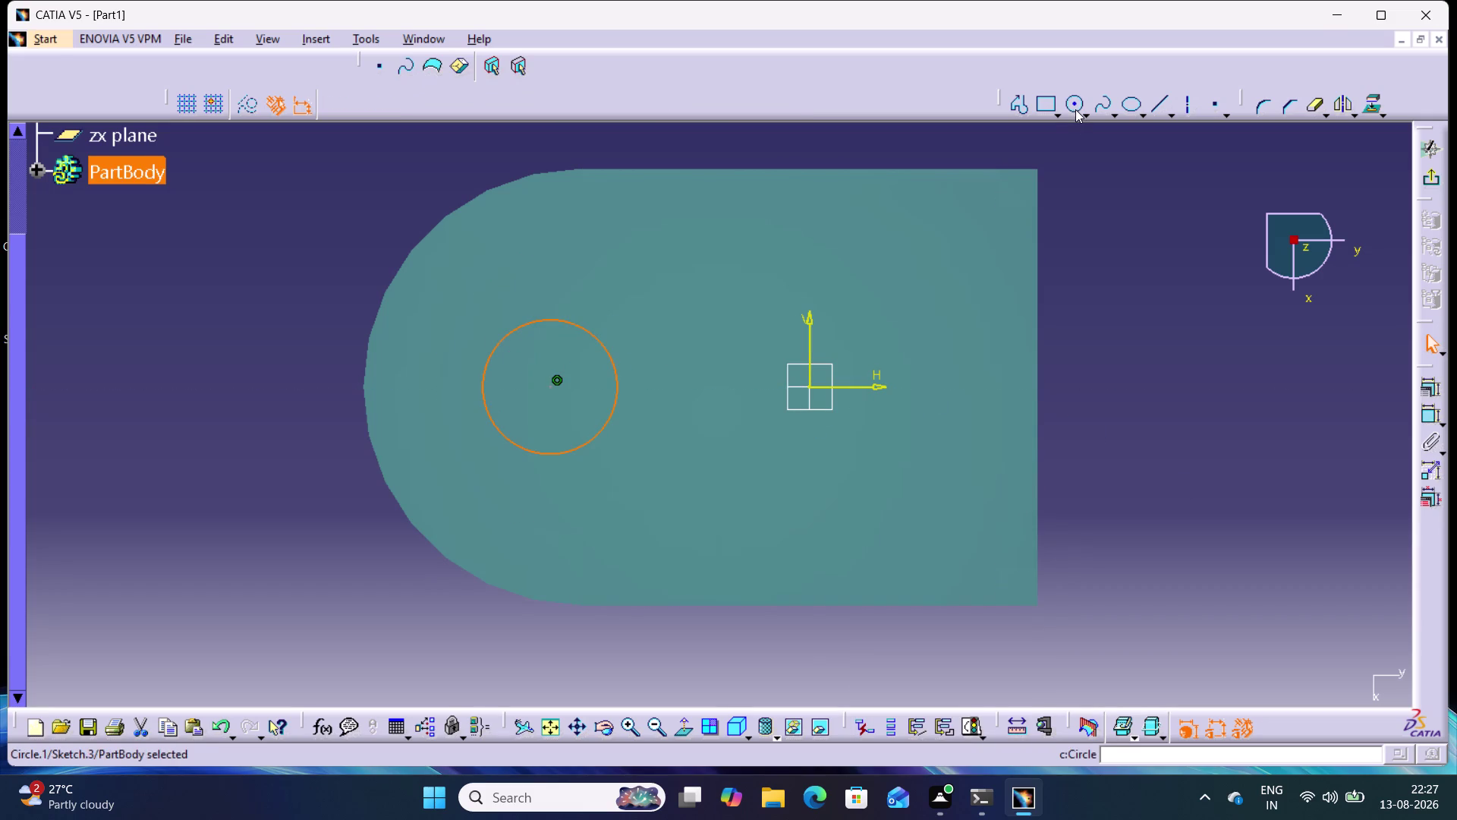
double_click(1075, 109)
click(927, 266)
click(944, 307)
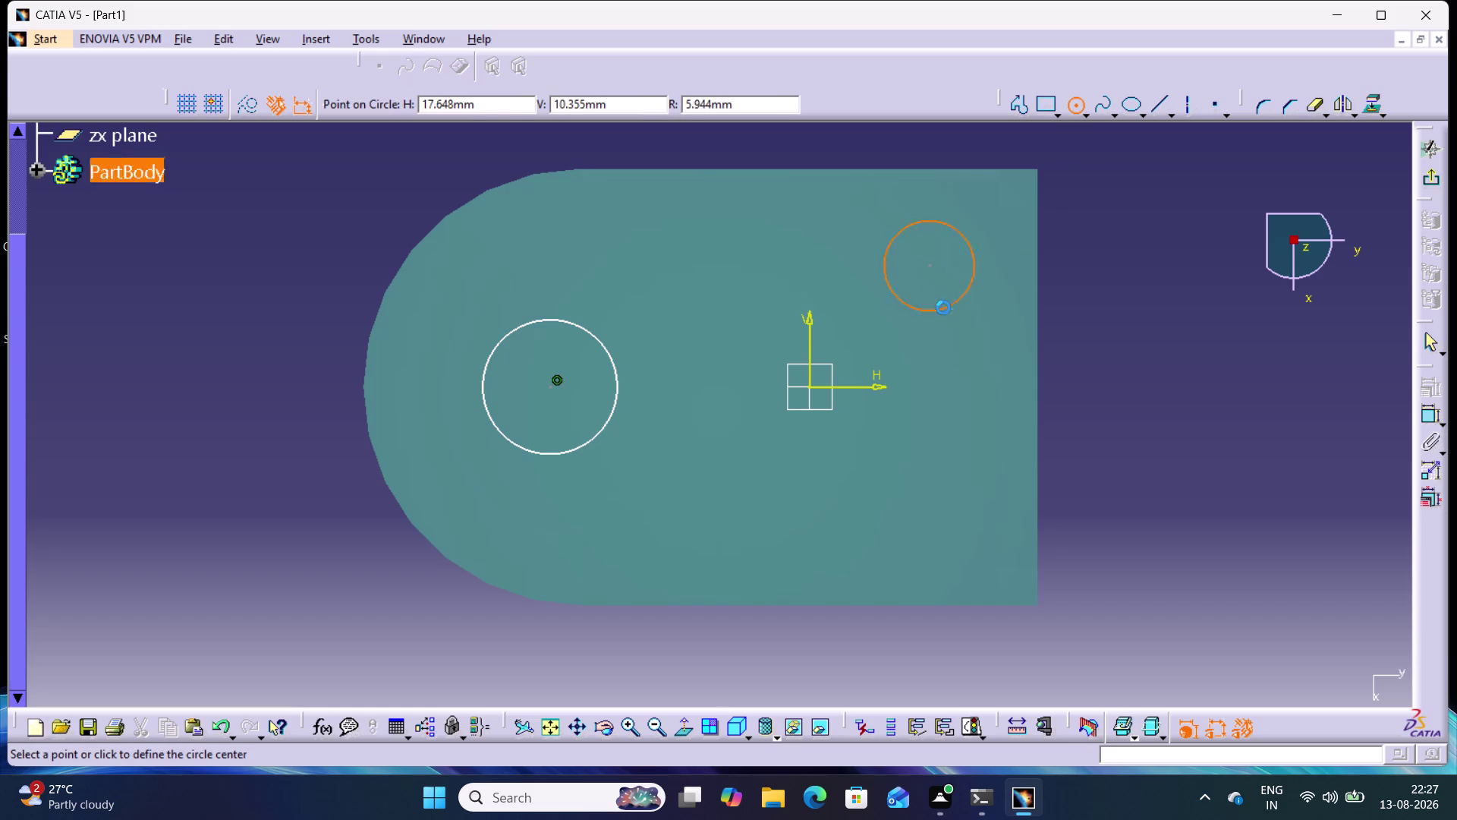
click(930, 480)
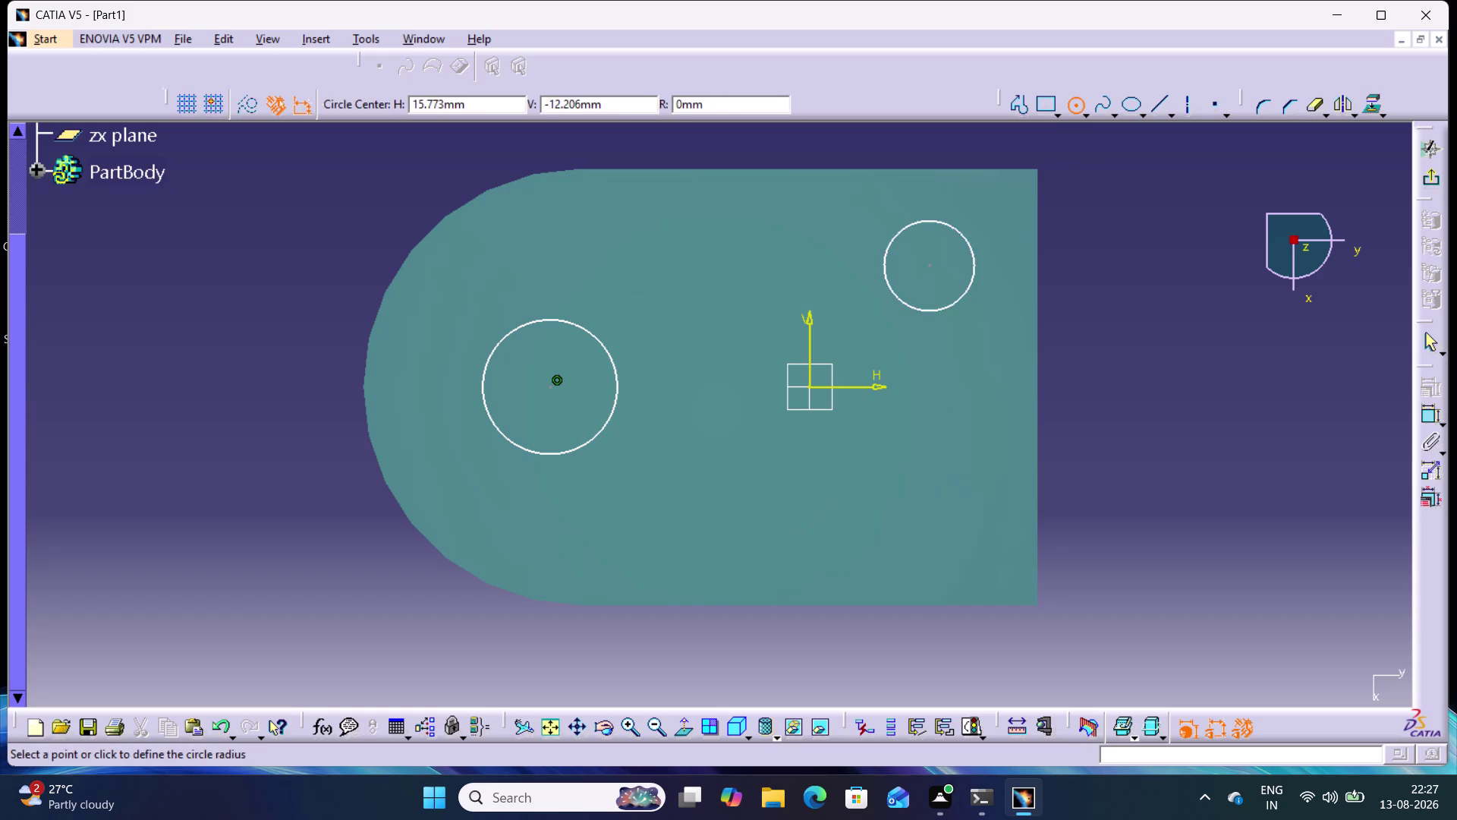
click(942, 517)
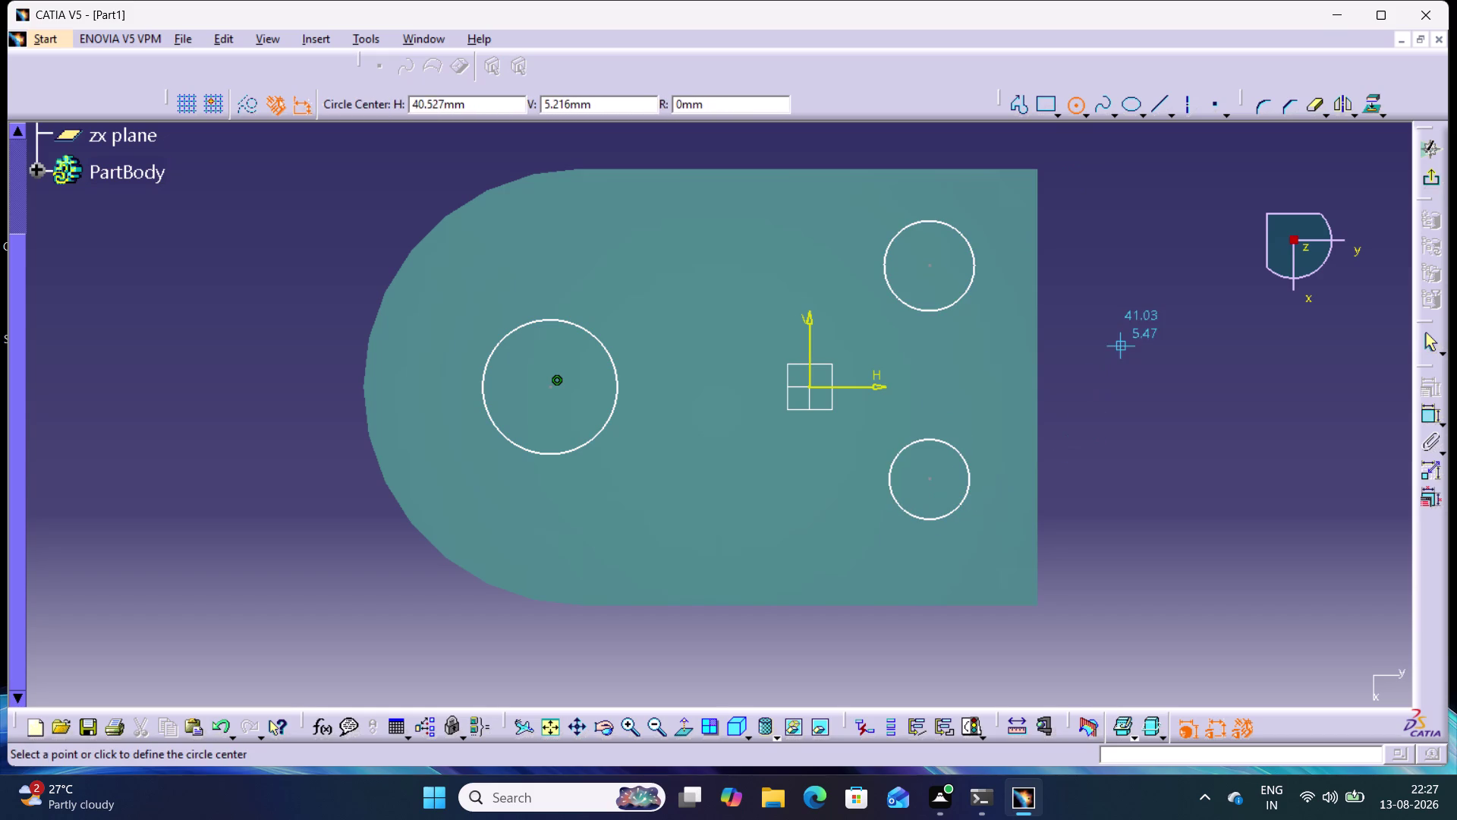
click(1430, 340)
click(1319, 388)
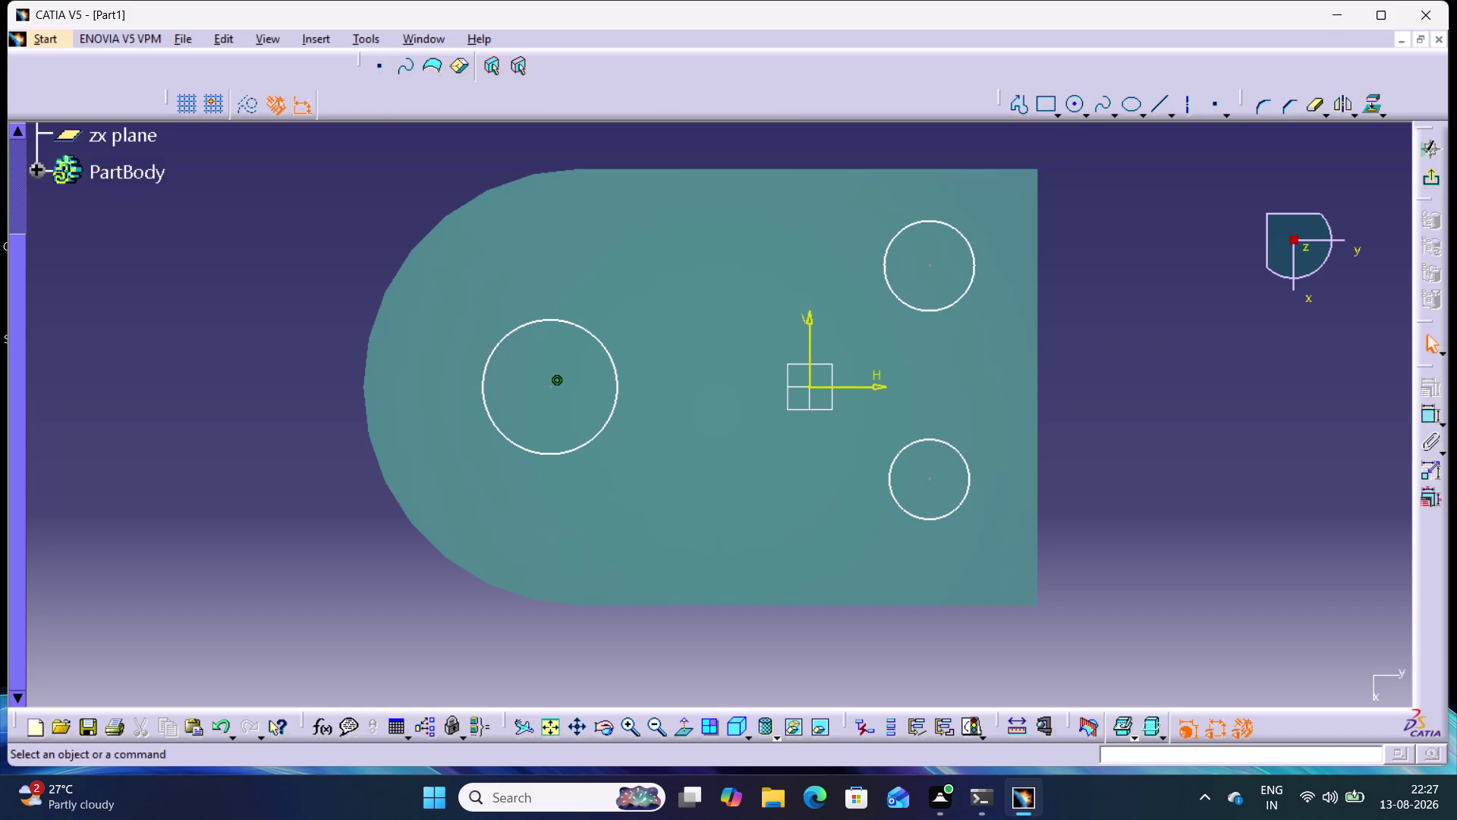
double_click(1427, 414)
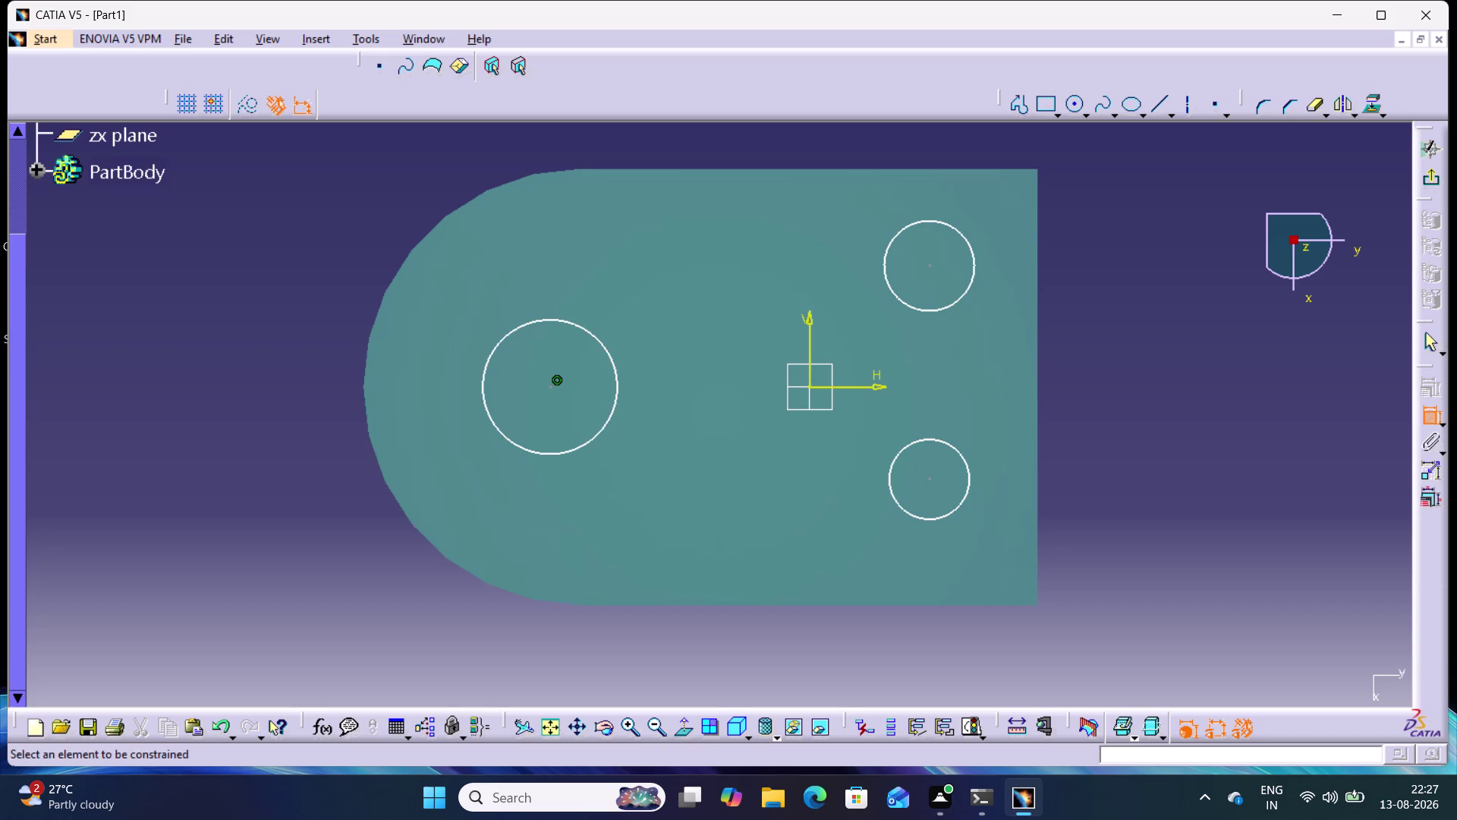
Give the large circle a 20 mm diameter.
click(476, 296)
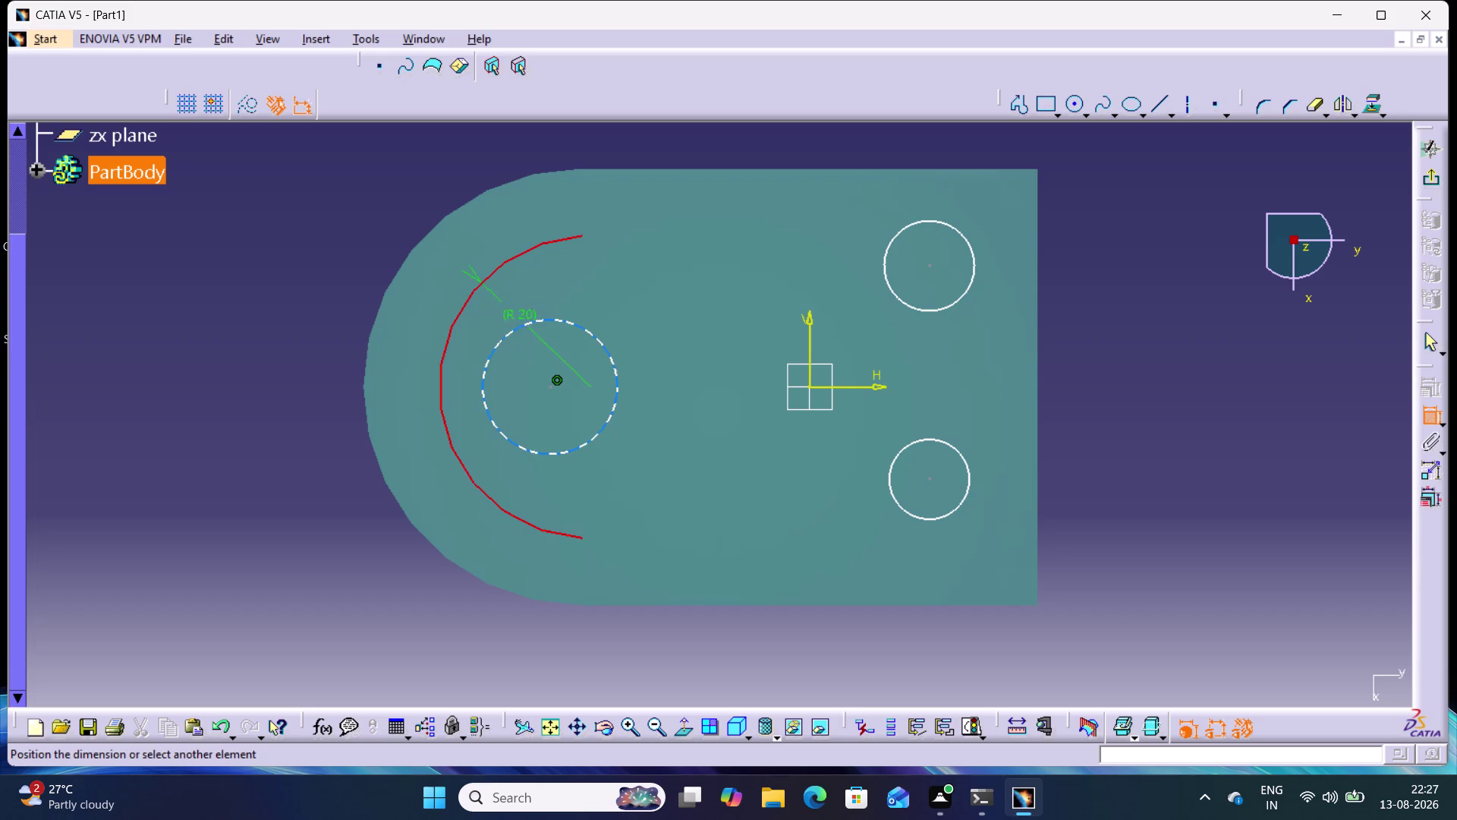
click(528, 328)
right_click(311, 283)
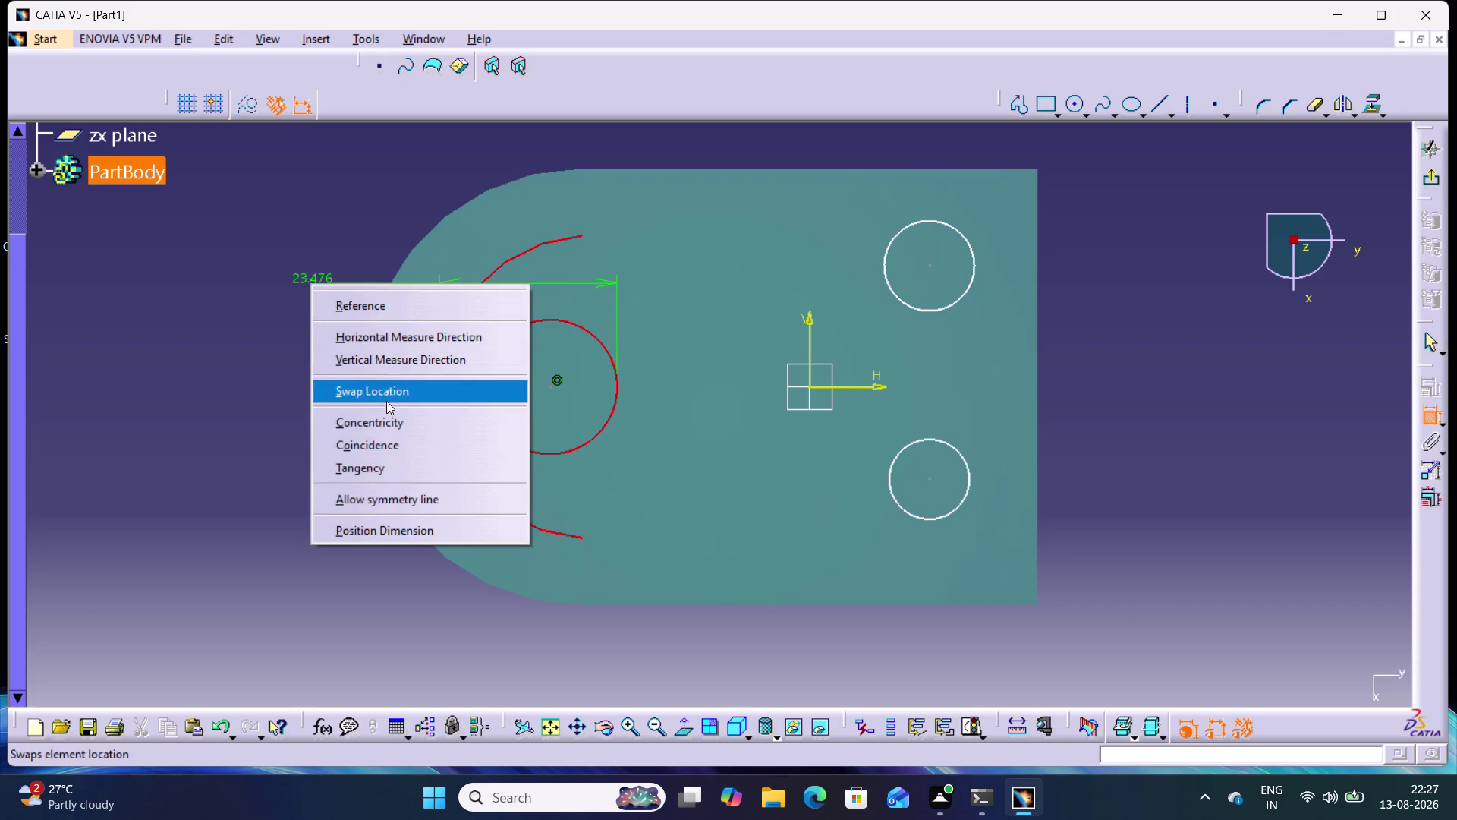
click(384, 419)
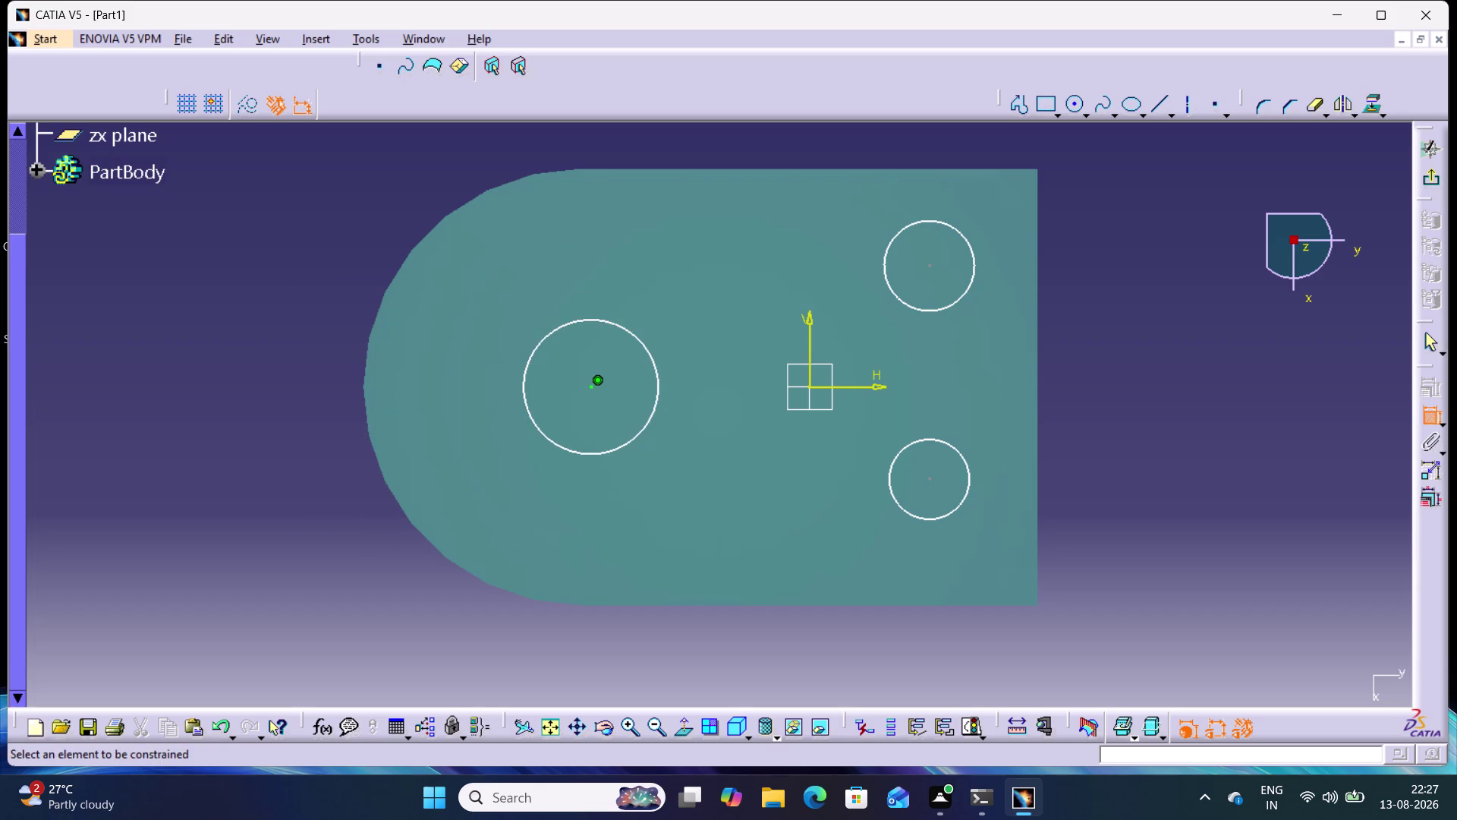
click(595, 318)
click(479, 295)
double_click(483, 290)
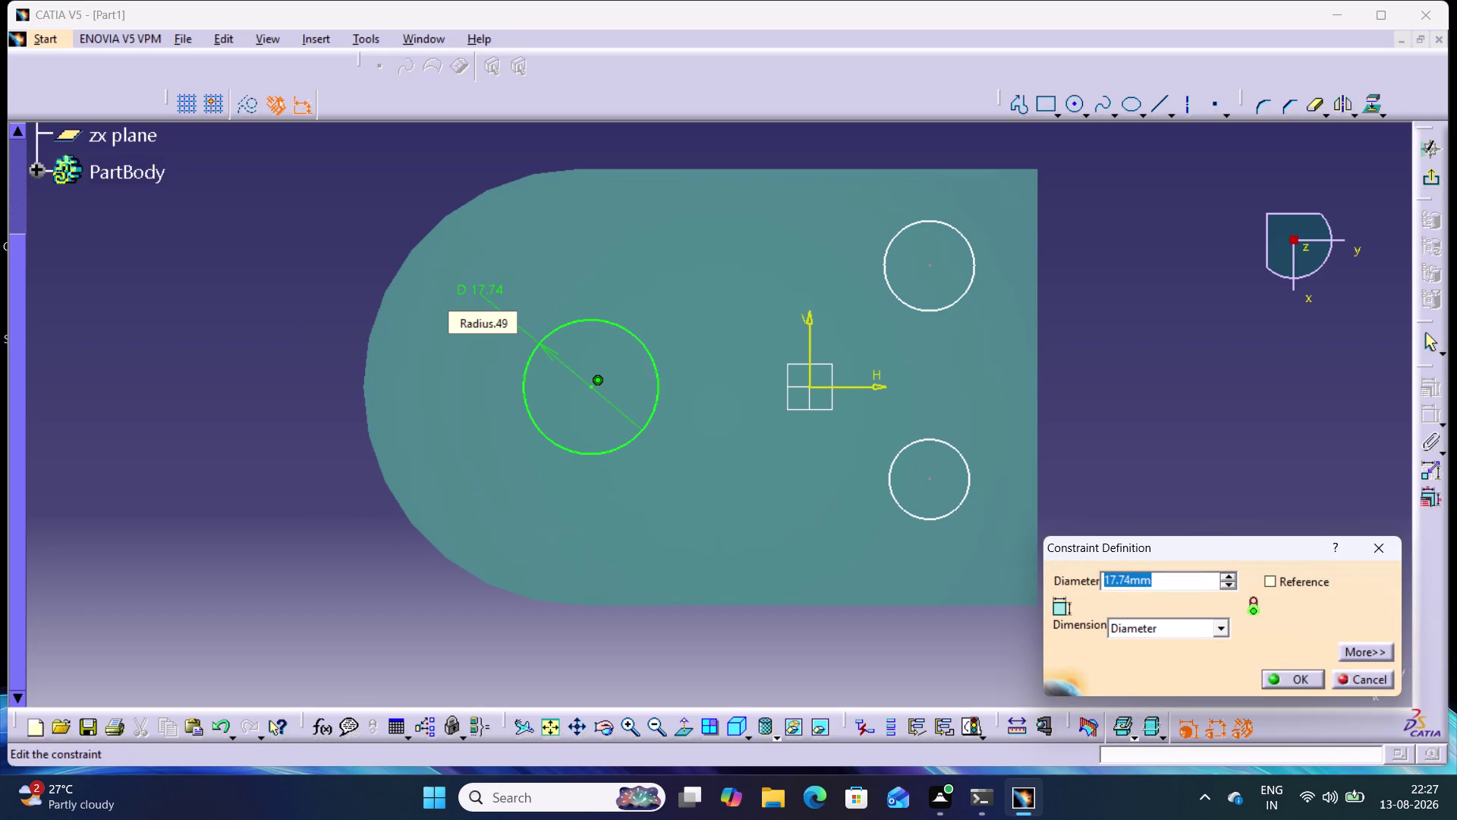
text(20)
key(Return)
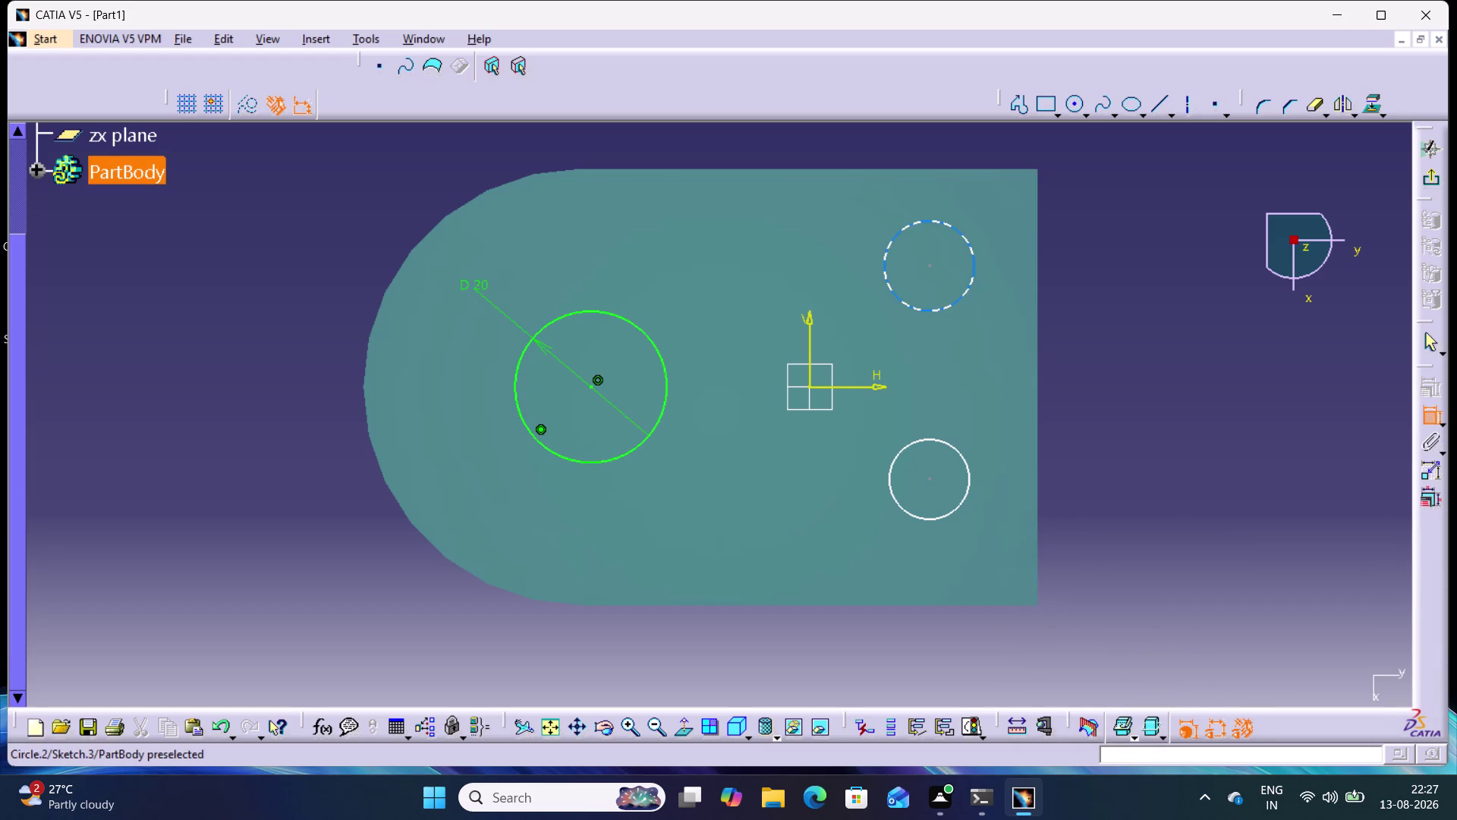
Give the lower small circle a 10 mm diameter.
click(930, 268)
click(930, 479)
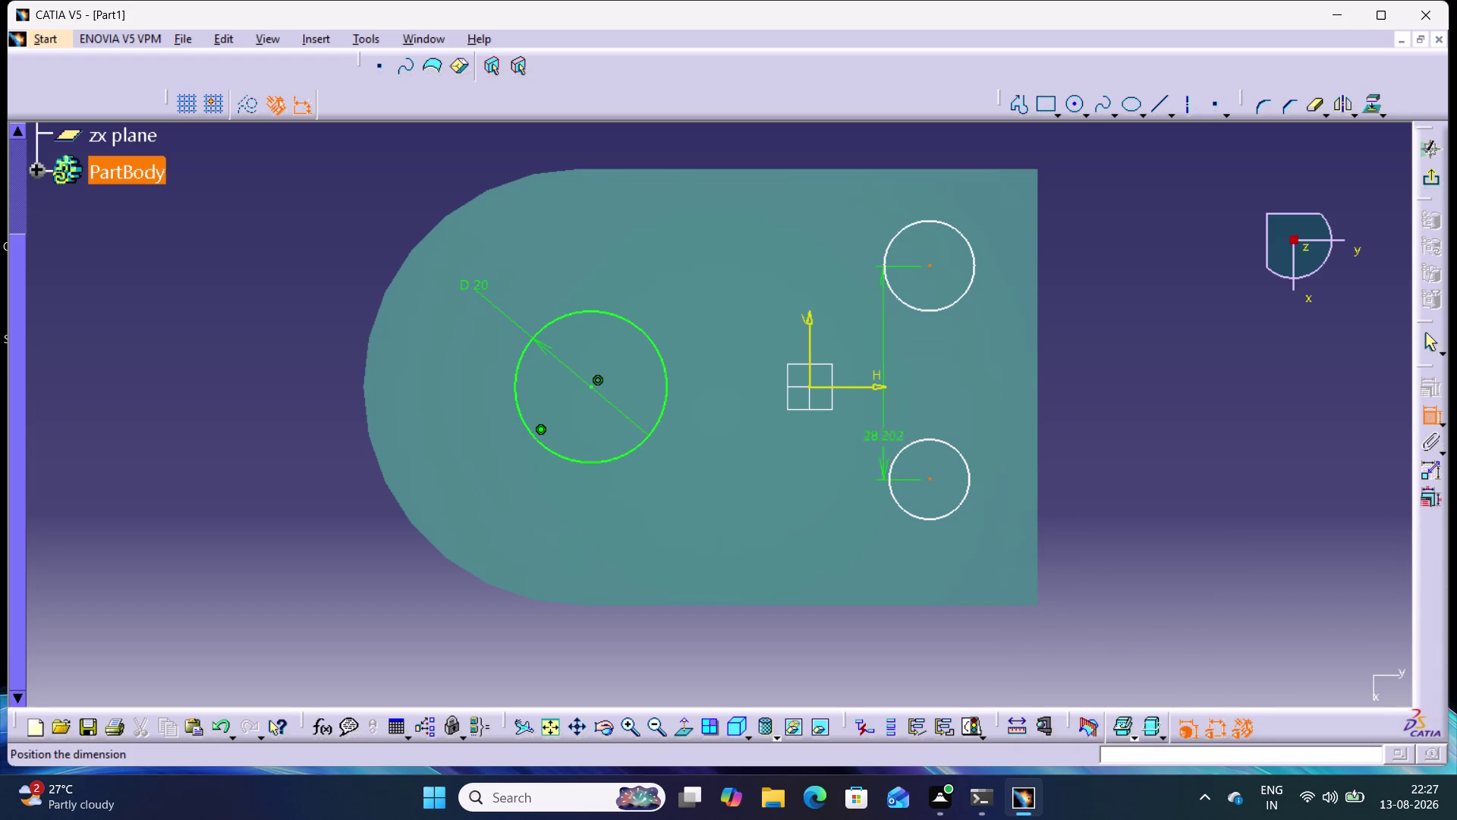
right_click(1091, 339)
click(1139, 507)
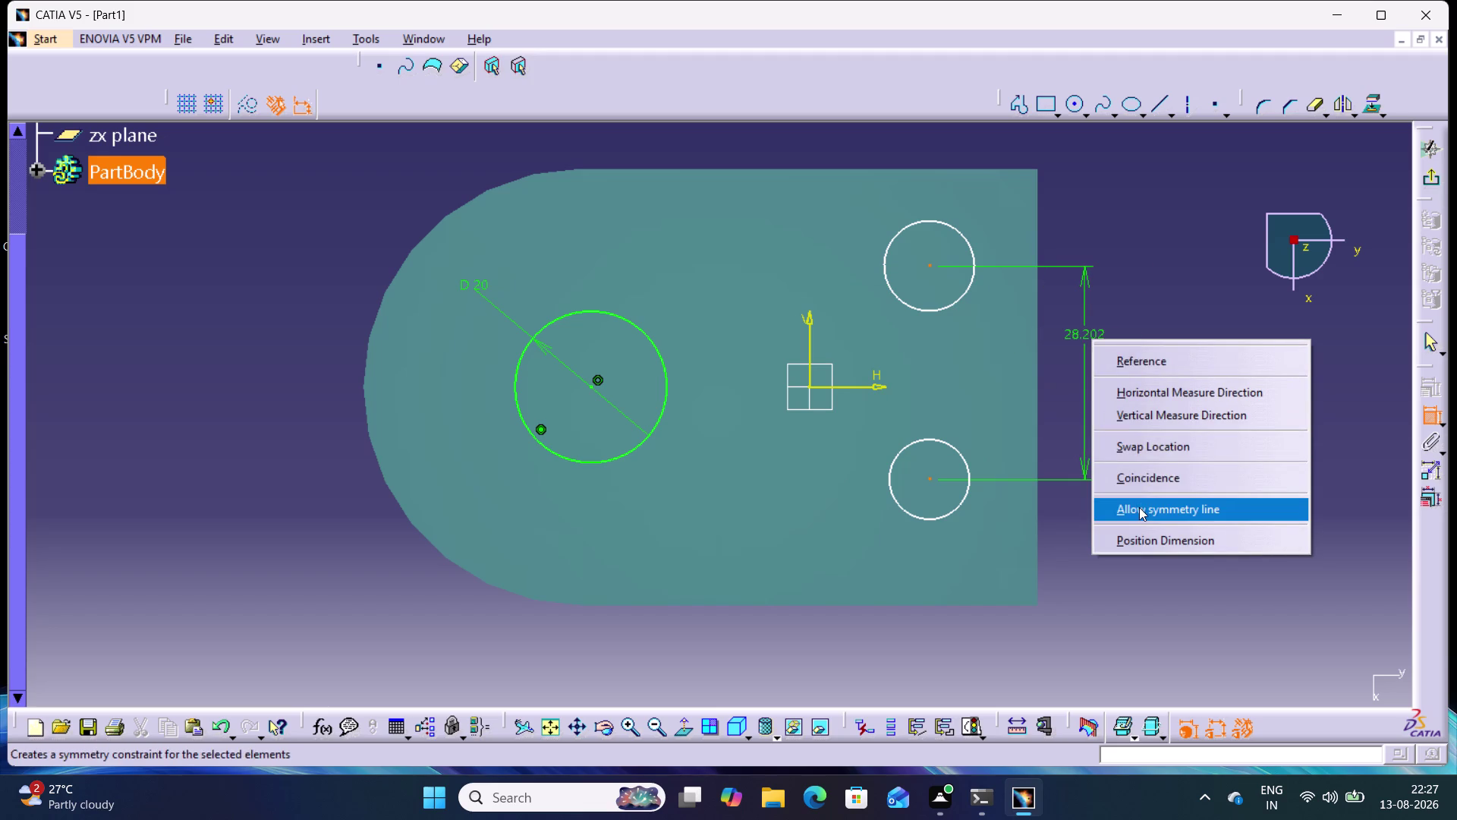
click(875, 390)
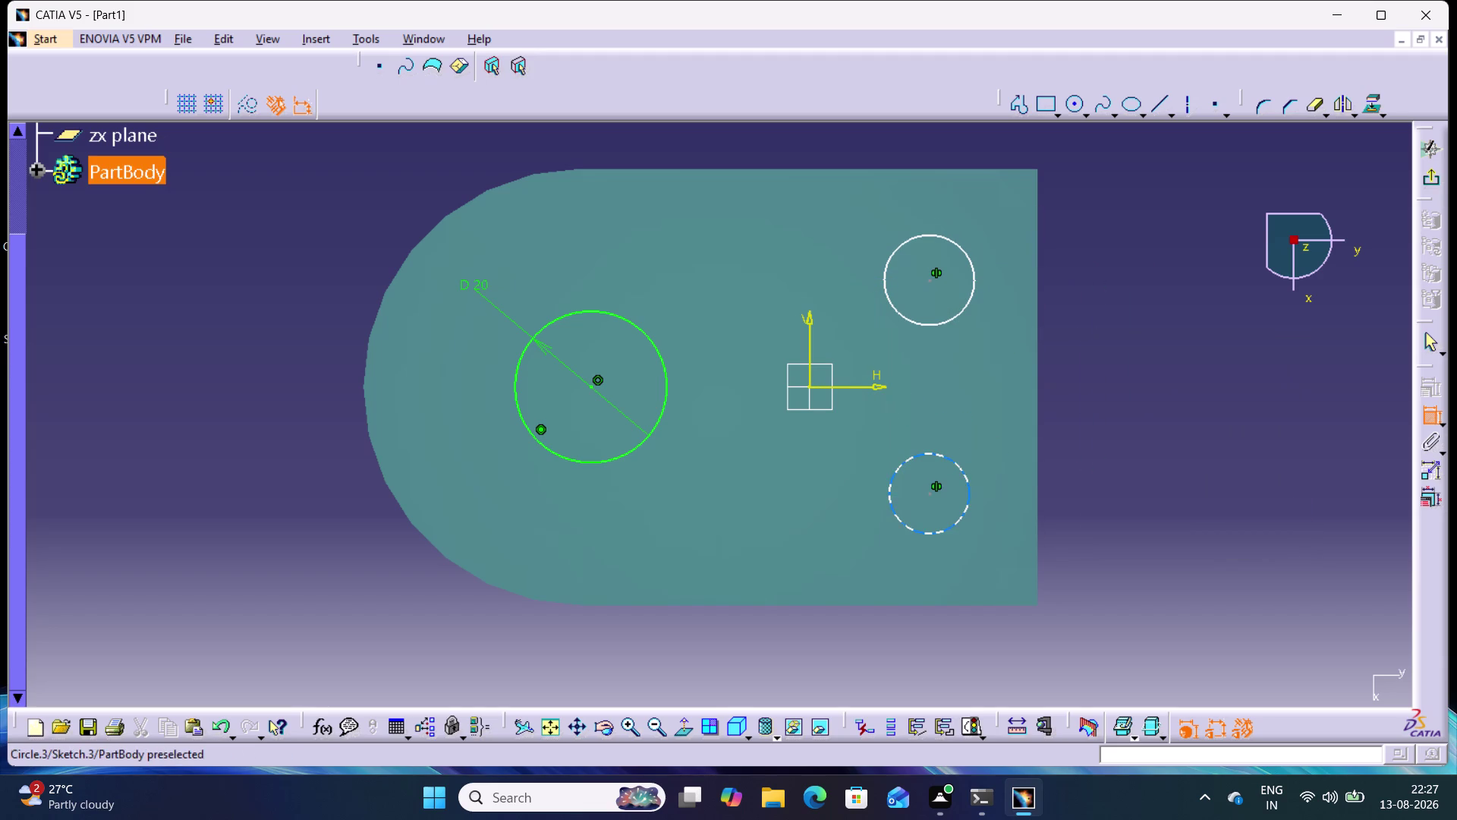
drag(953, 465, 960, 464)
click(1080, 479)
double_click(1079, 470)
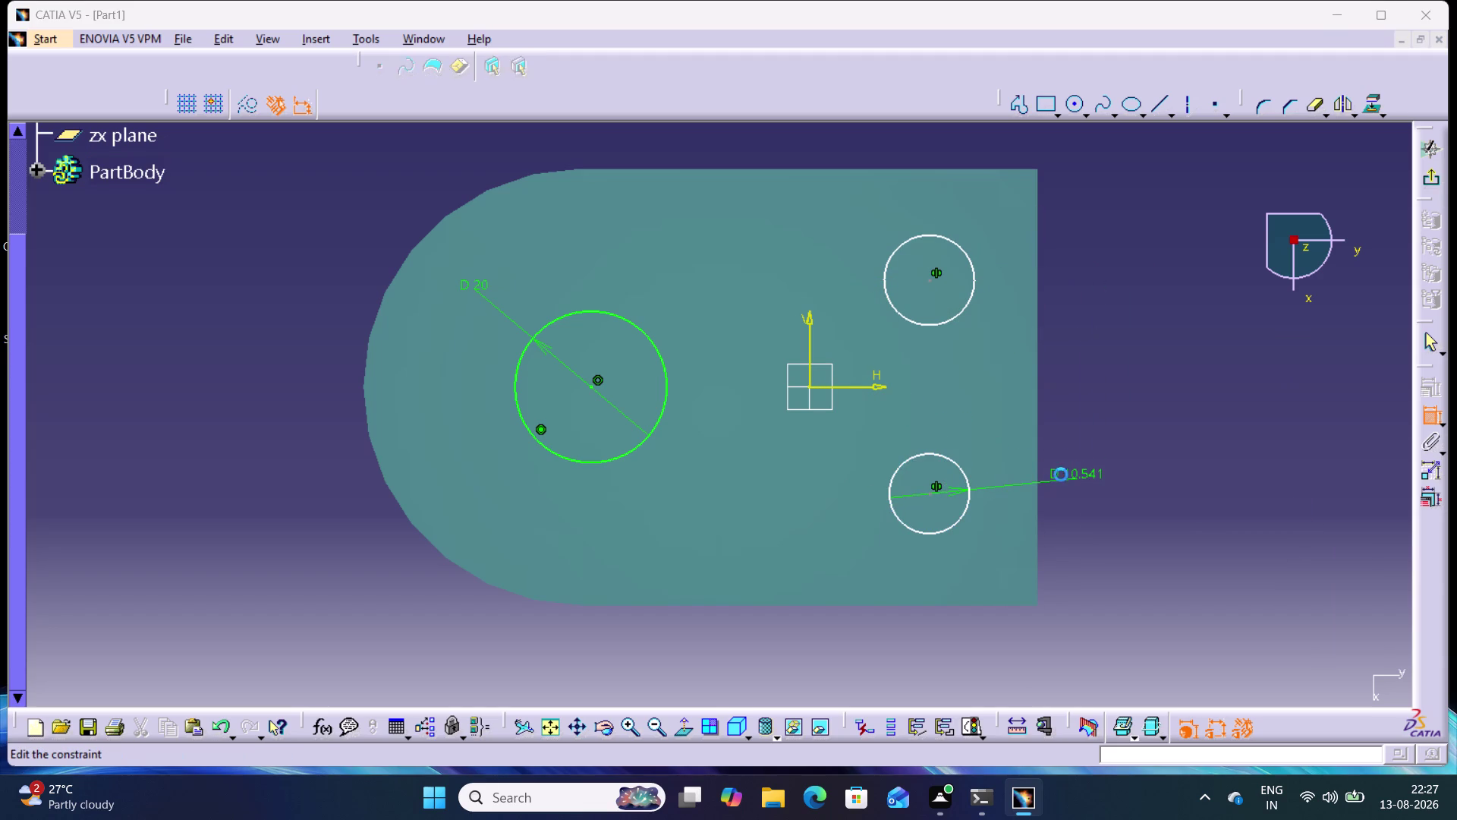
text(10)
key(Return)
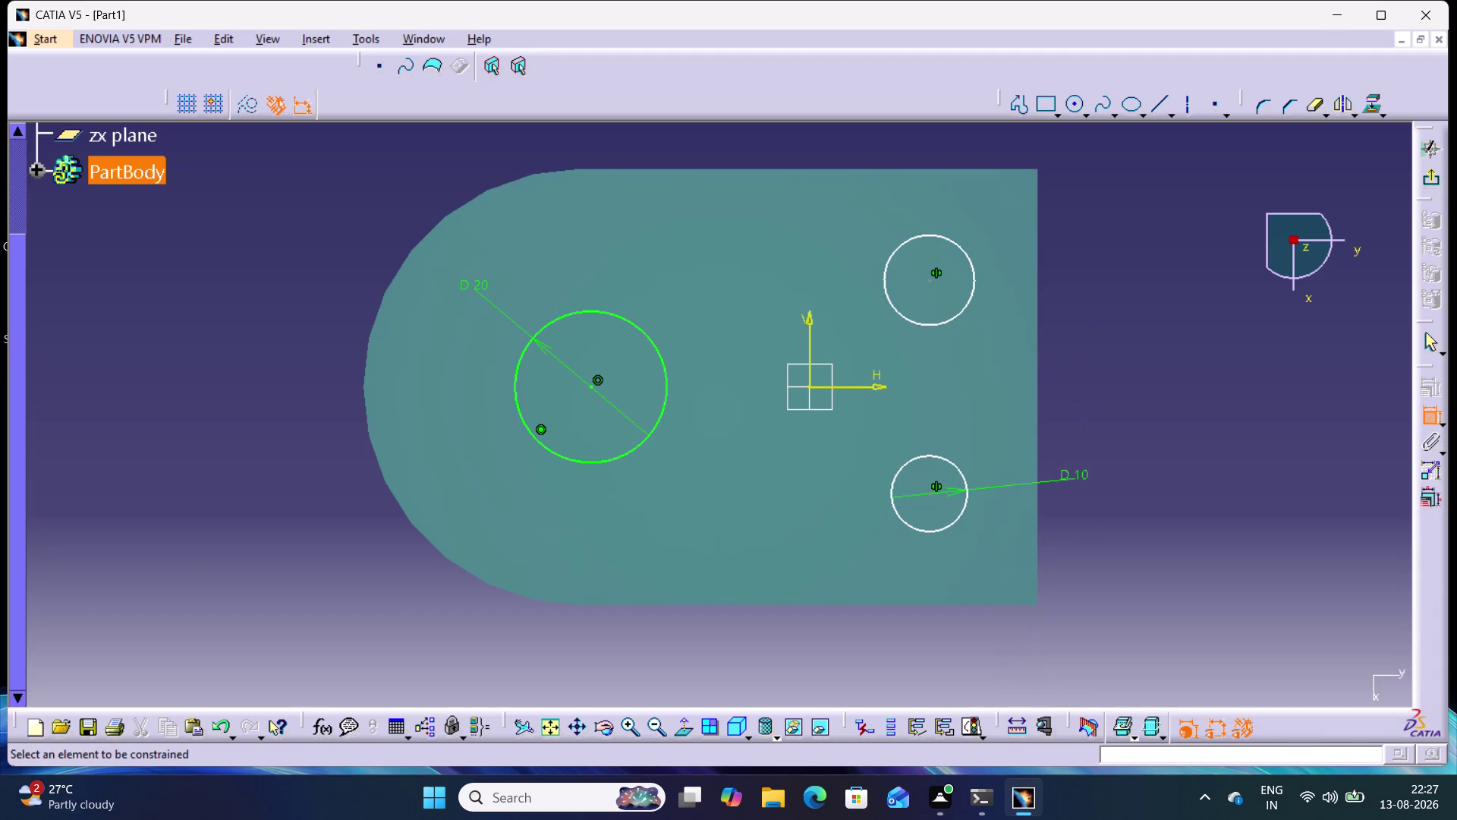
Give the upper small circle a 10 mm diameter.
click(978, 290)
click(971, 276)
click(1111, 272)
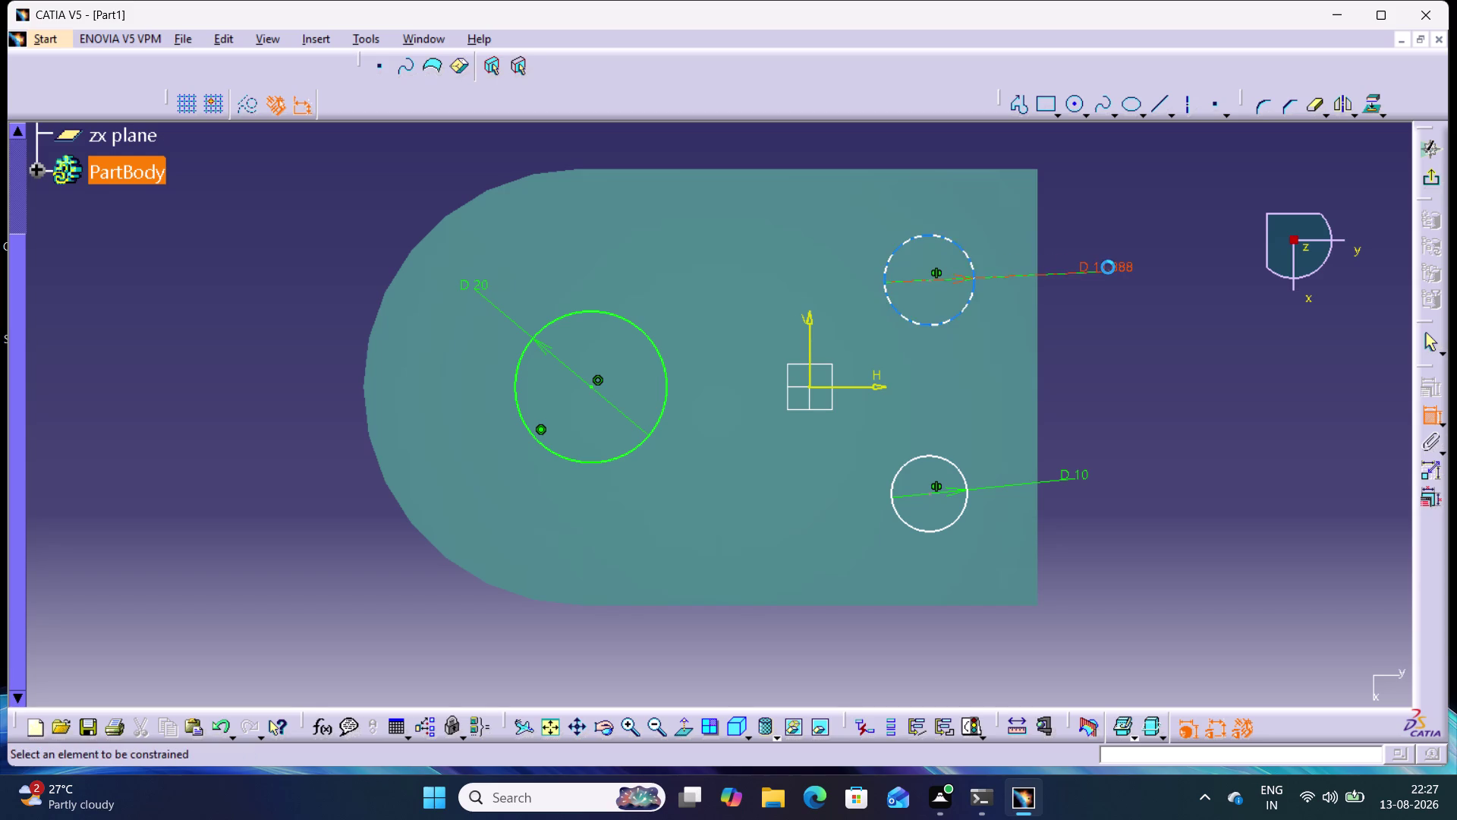
double_click(1108, 267)
text(10)
key(Return)
click(1138, 371)
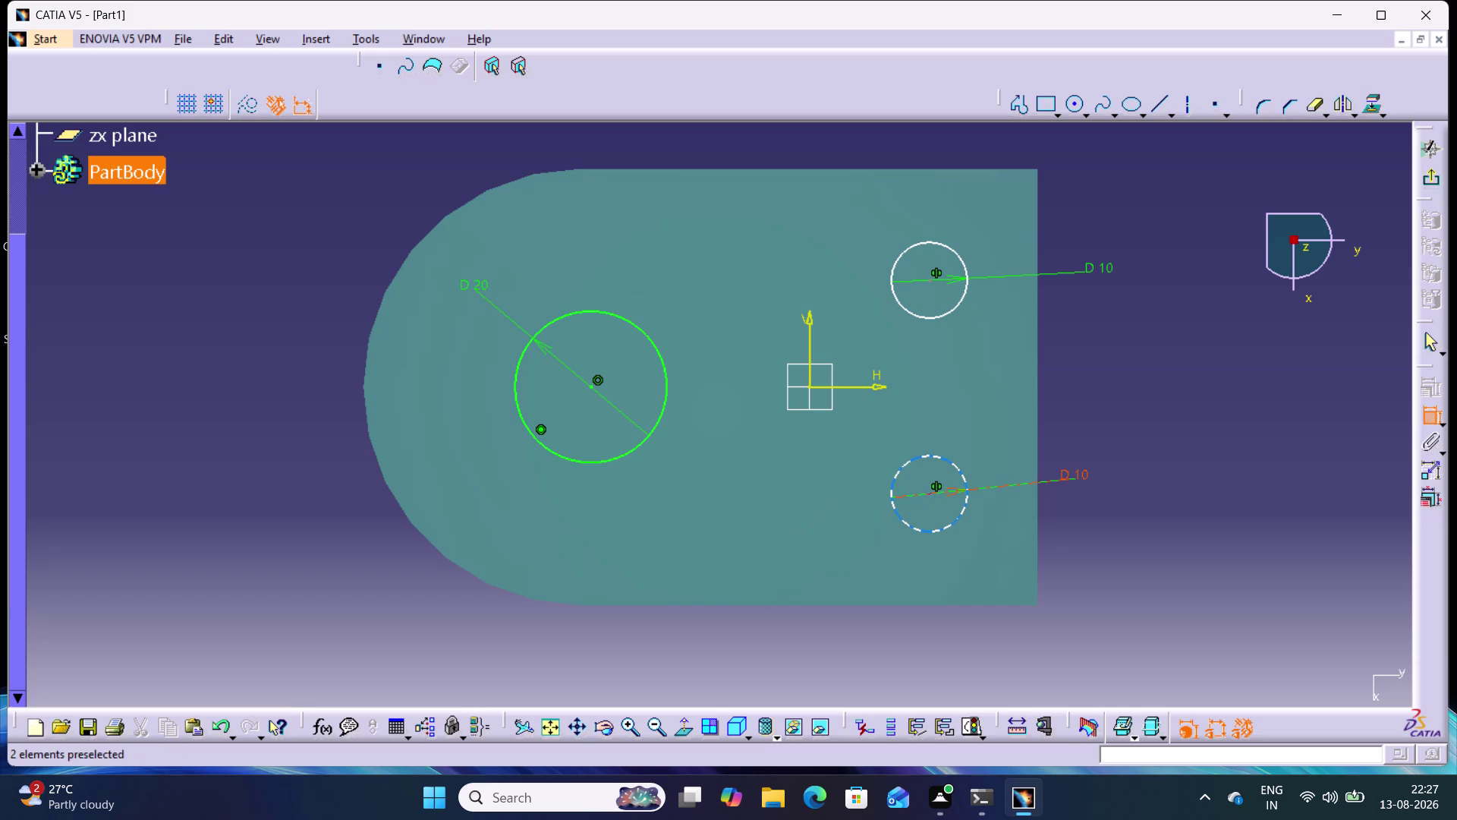
click(928, 492)
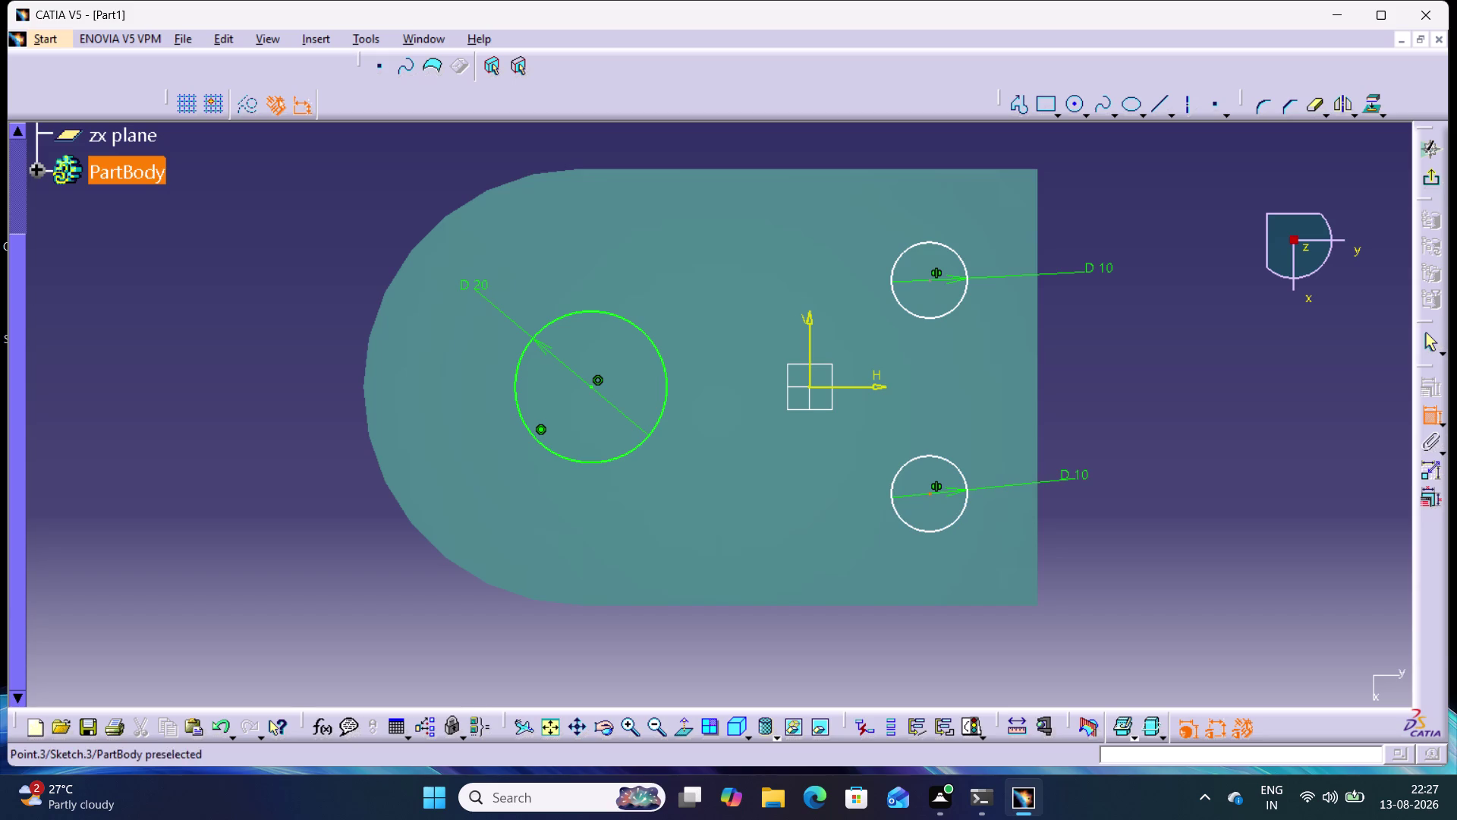
click(1041, 506)
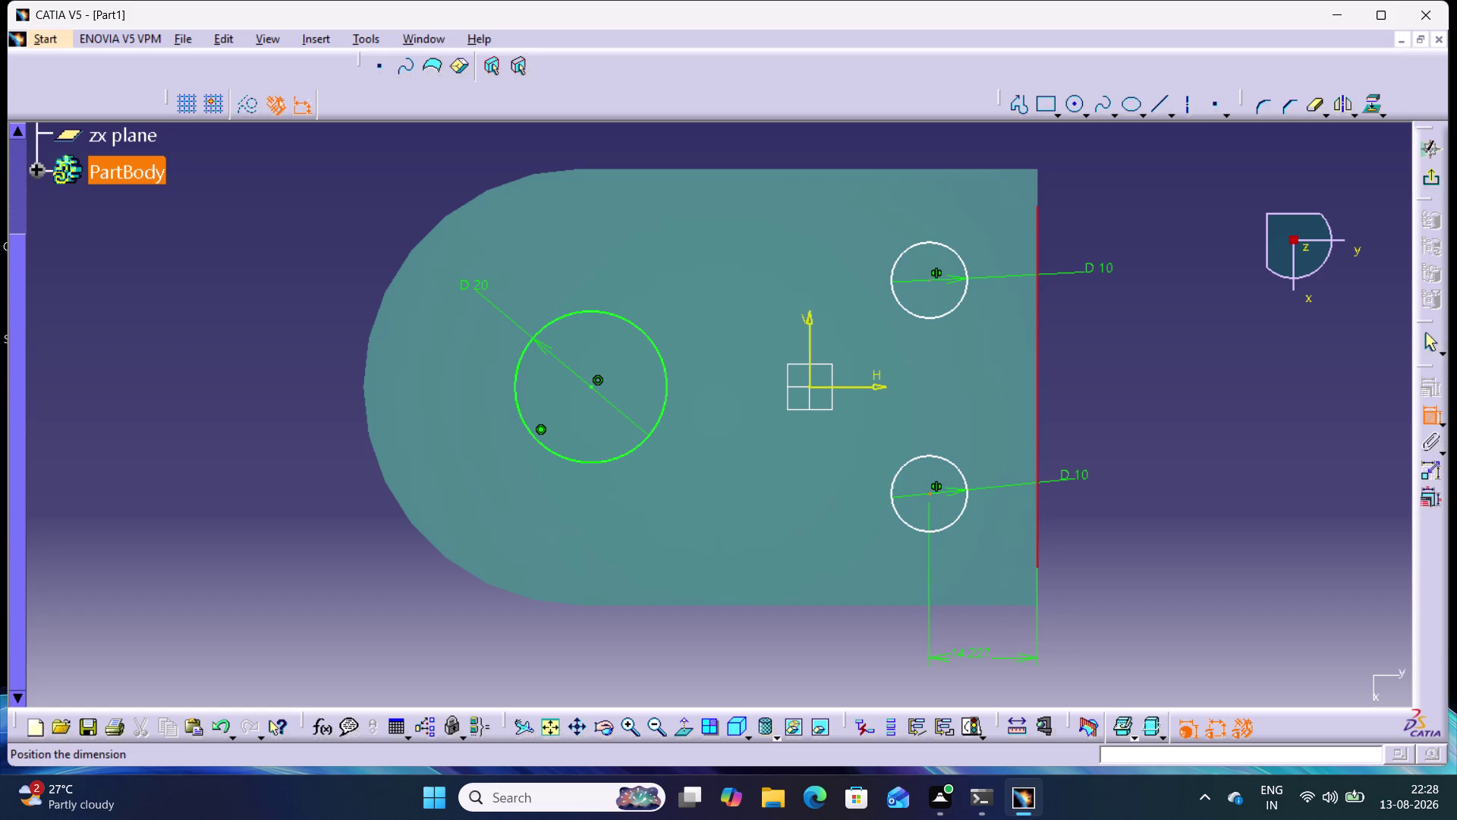
Place the lower small circle's centre 15 mm from the plate's right edge.
click(983, 660)
double_click(980, 651)
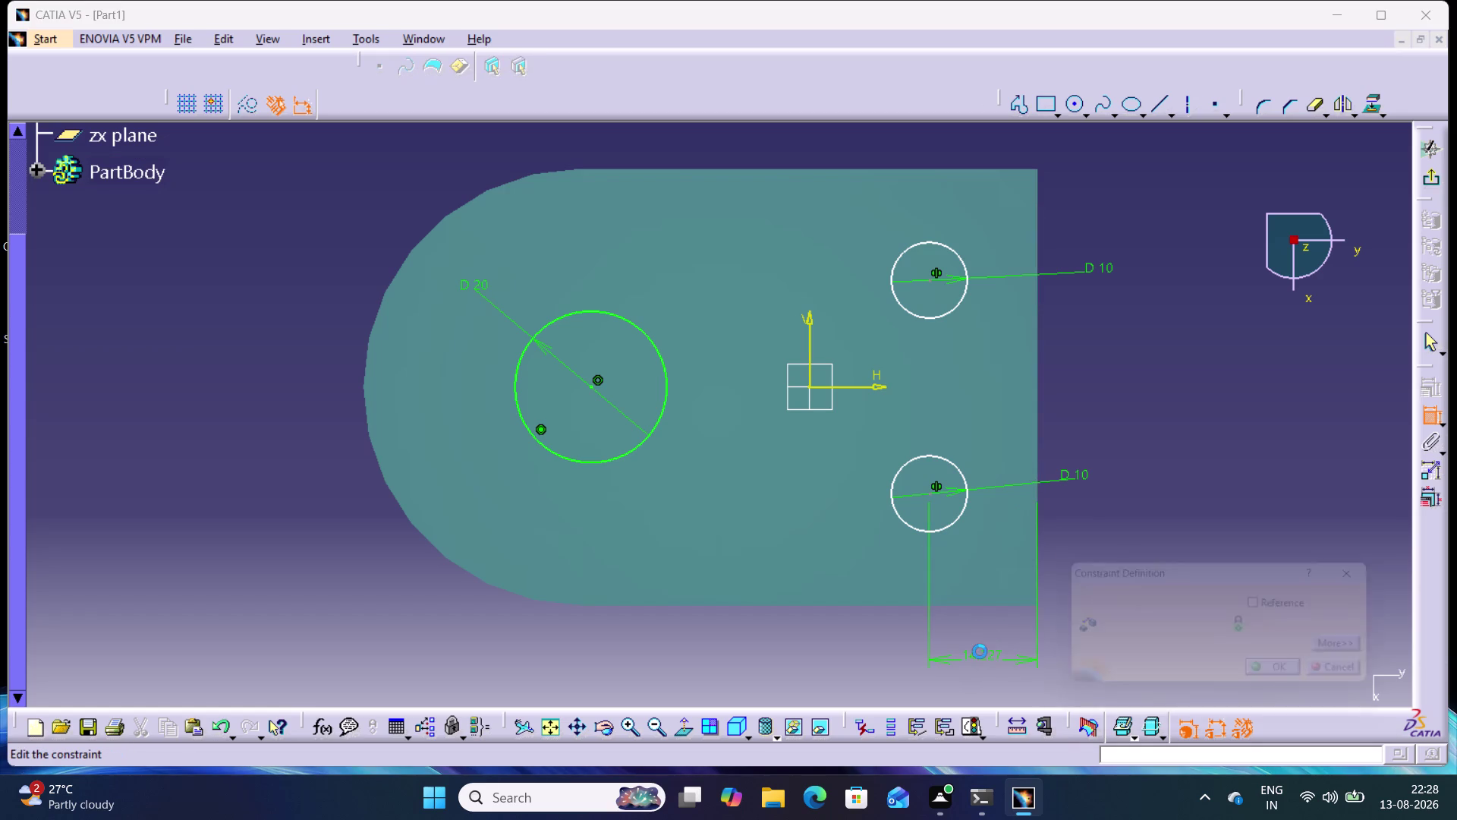
text(15)
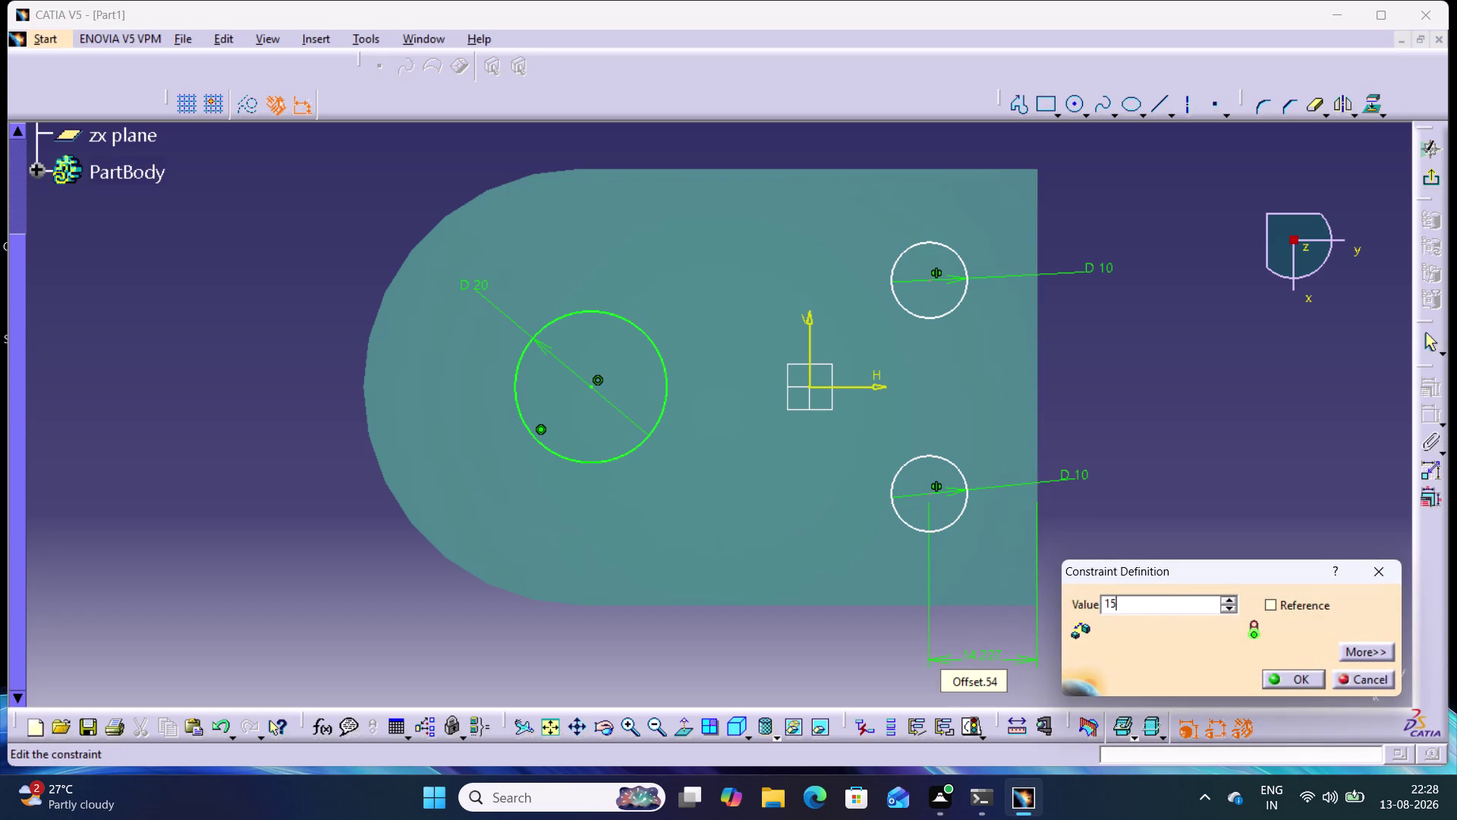
key(Return)
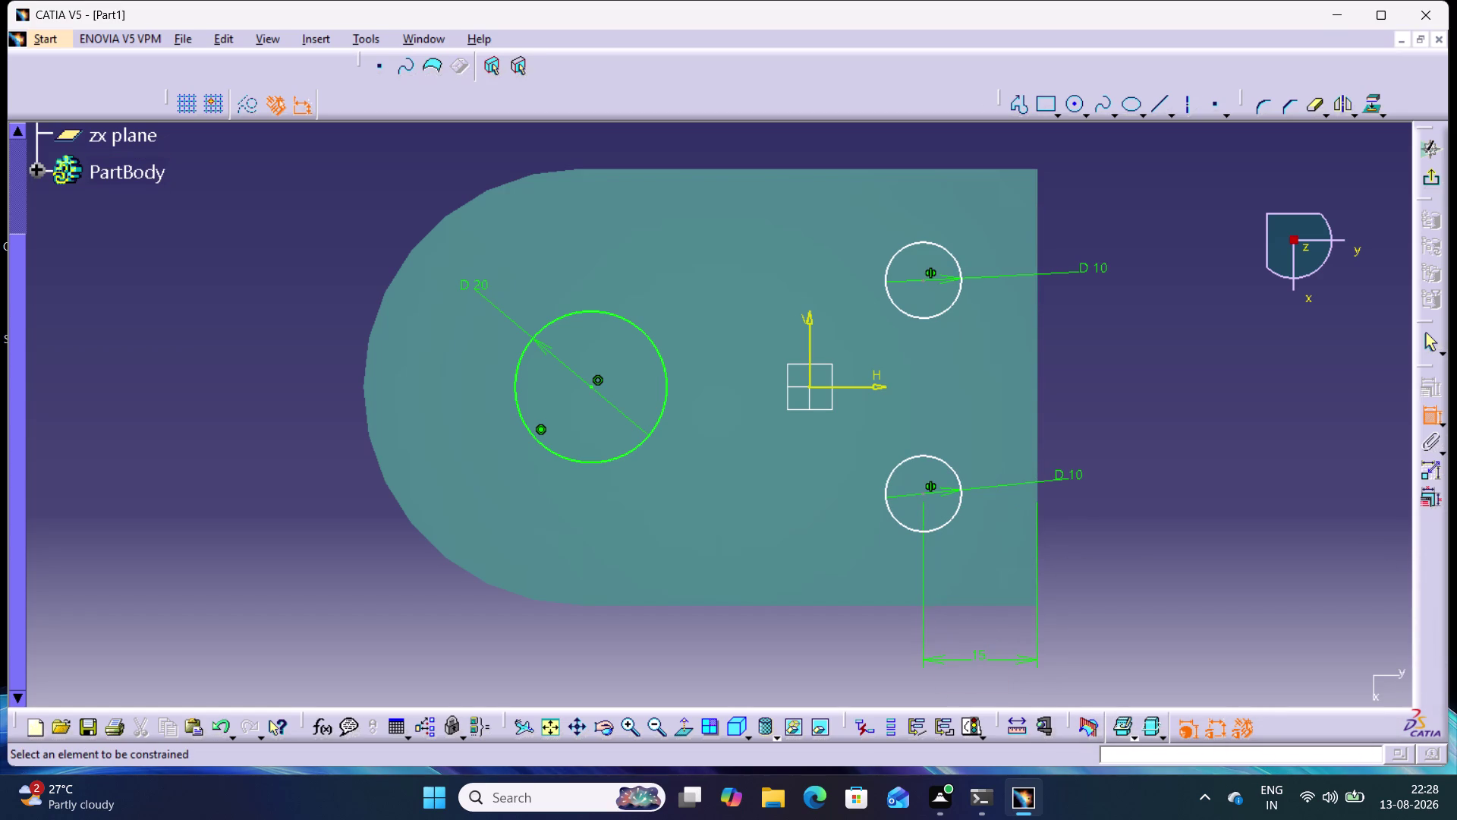
click(1278, 535)
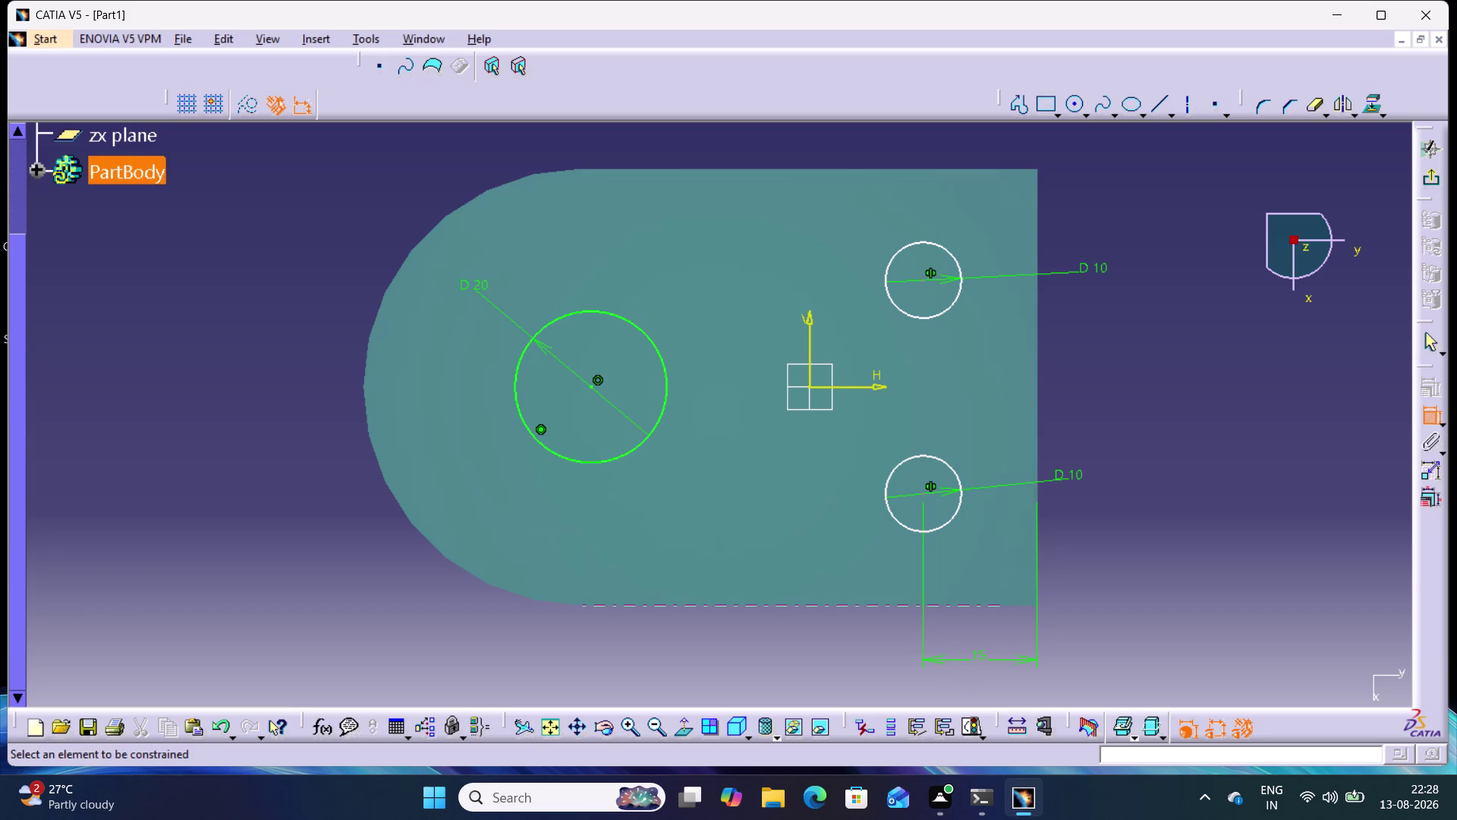
Space the two small circle centres 30 mm apart and exit the sketcher.
click(926, 496)
click(924, 283)
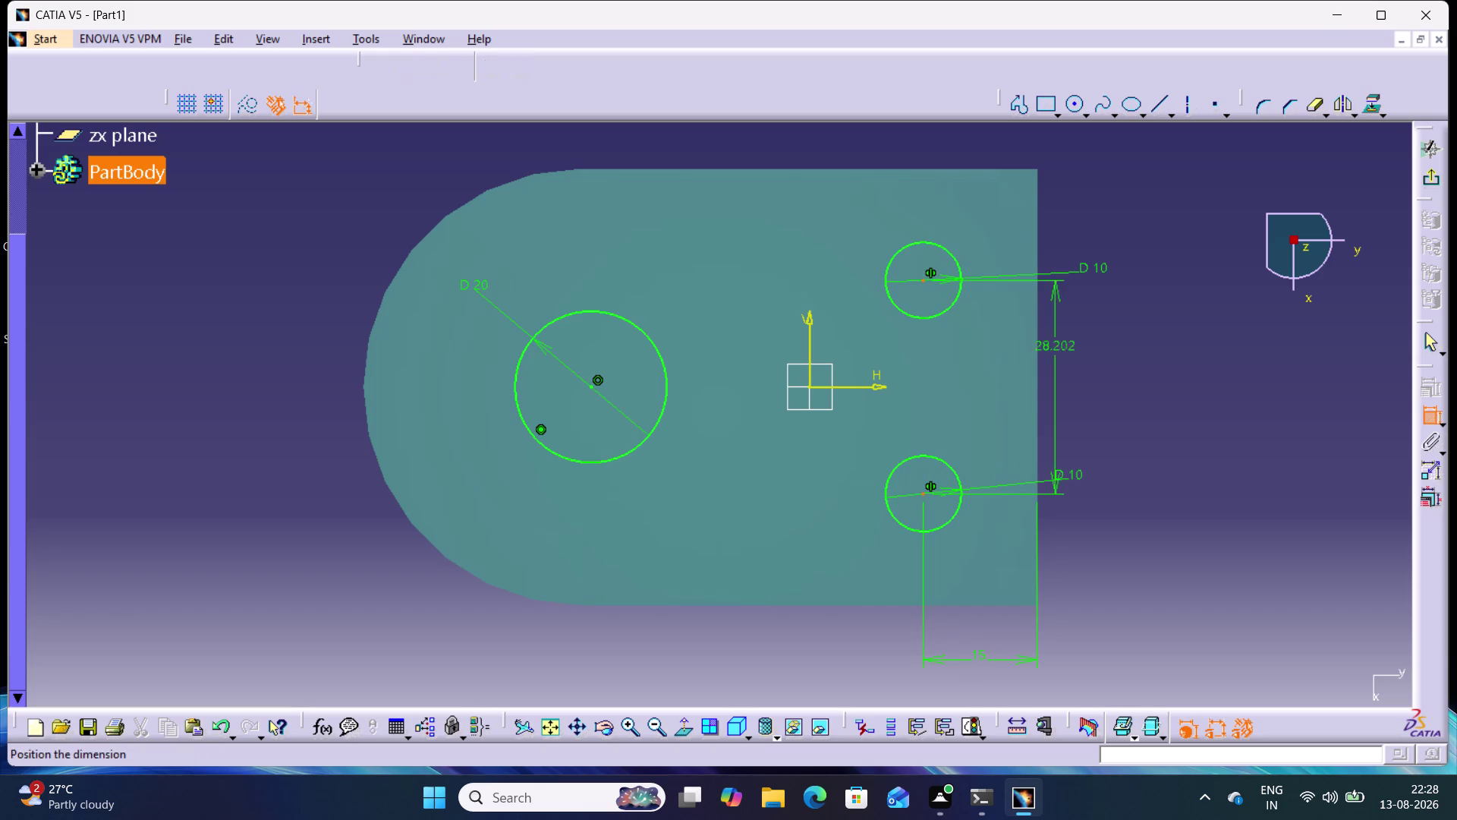
click(1127, 383)
double_click(1128, 376)
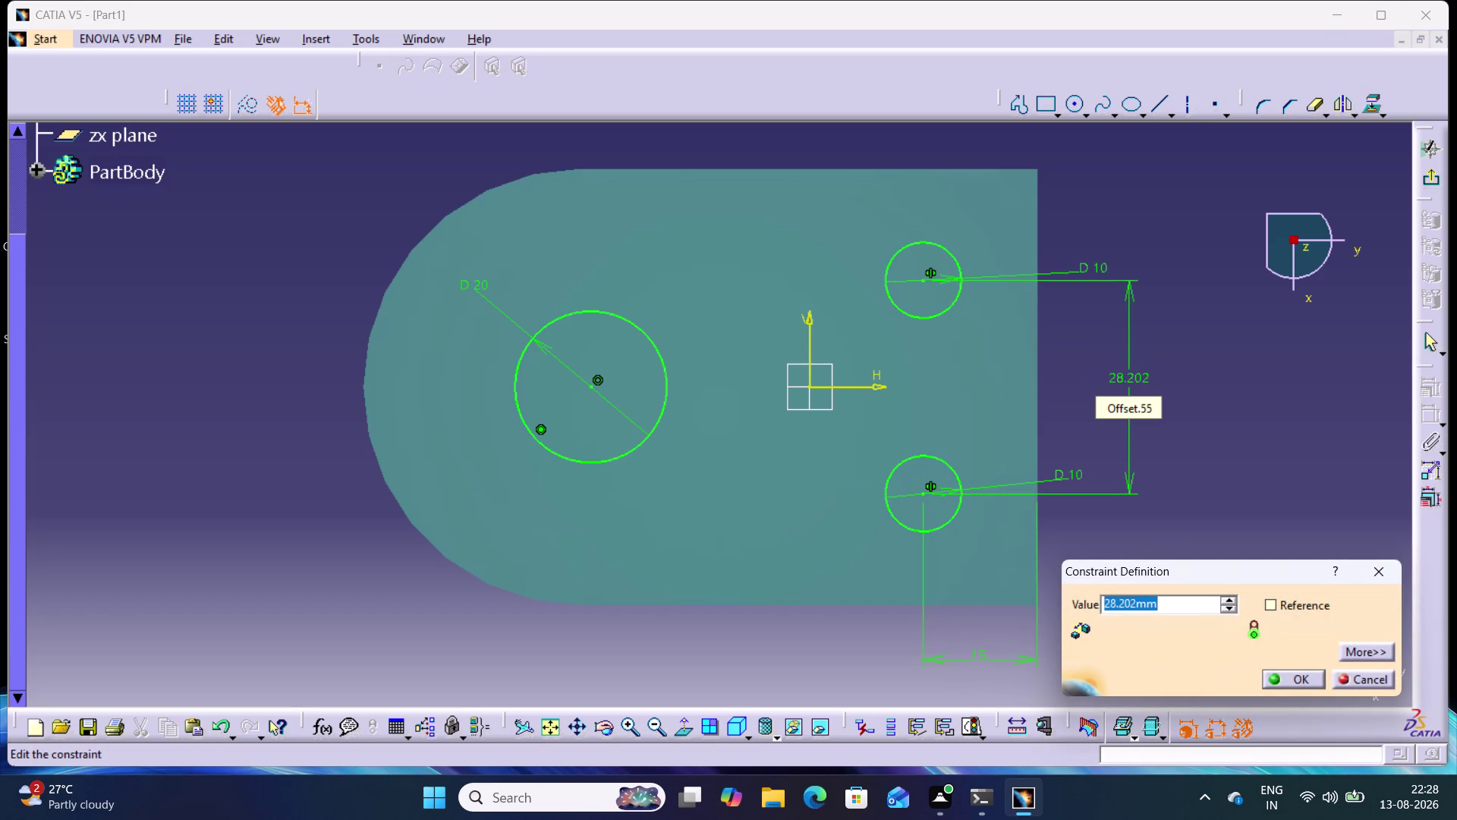
text(30)
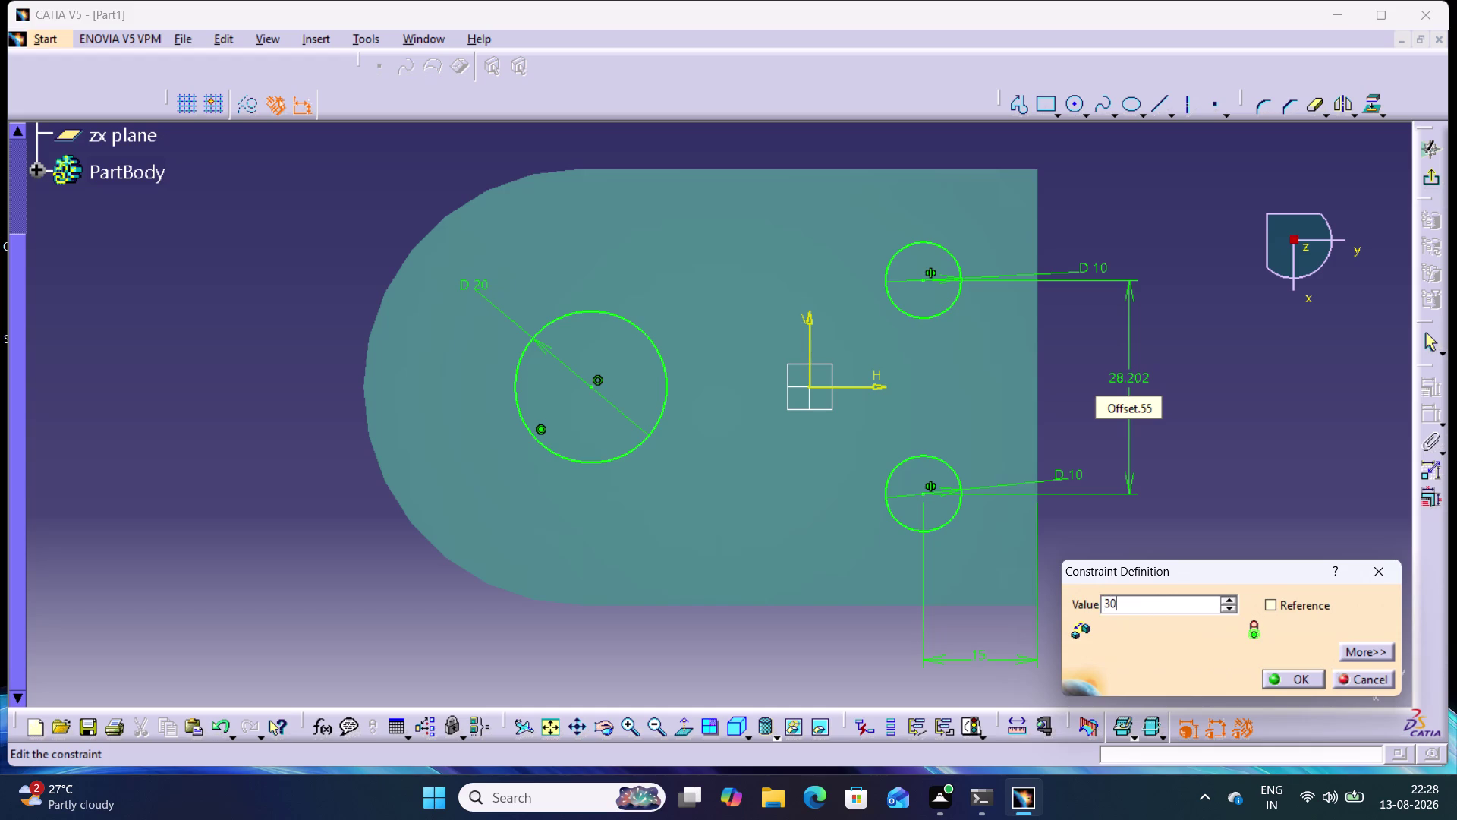
key(Return)
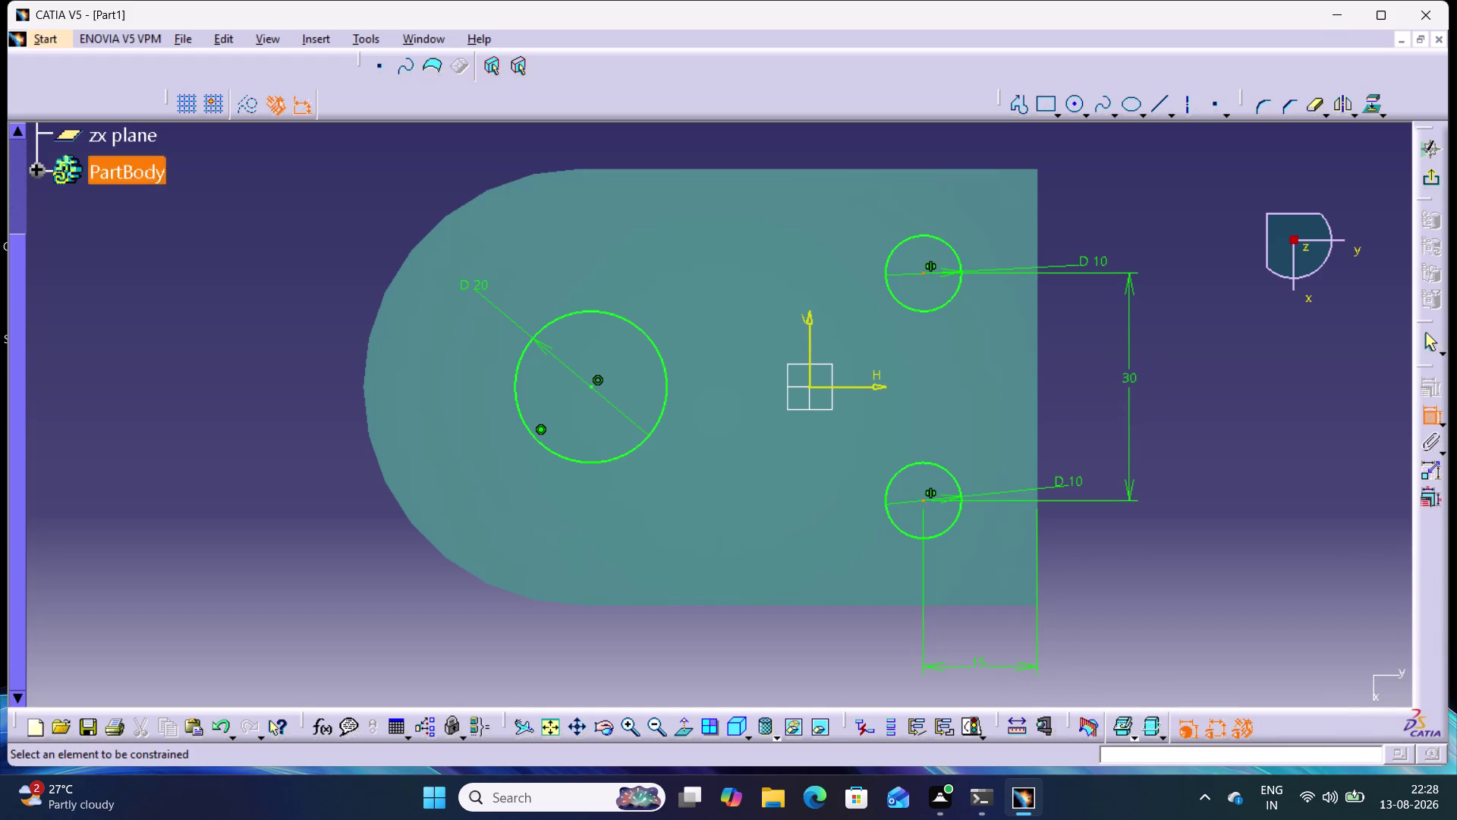
click(1293, 339)
click(1428, 176)
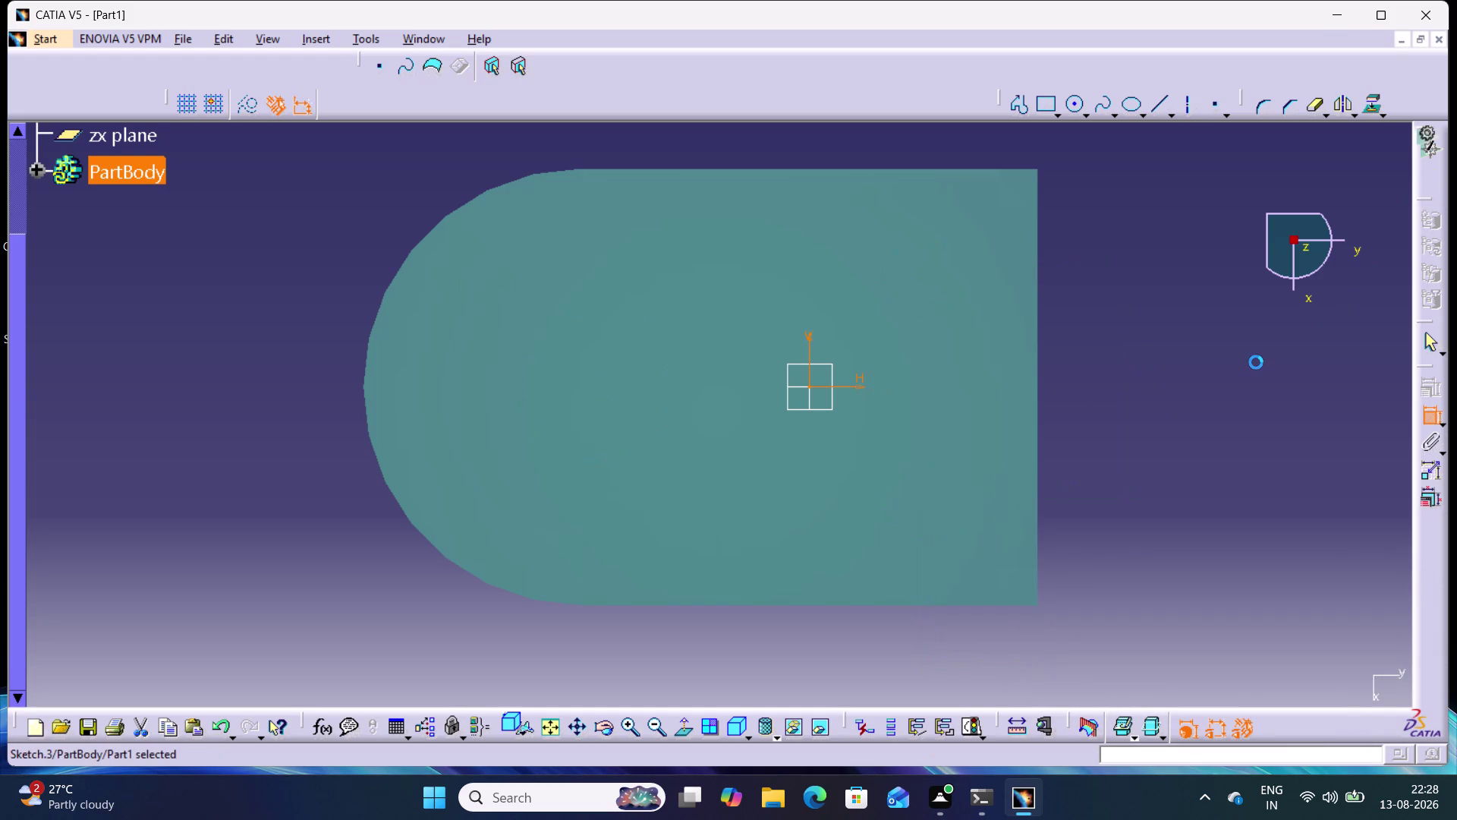
middle_drag(1073, 302, 1071, 251)
Pocket Sketch.3 with type Up to last, previewing before confirming.
right_click(1071, 251)
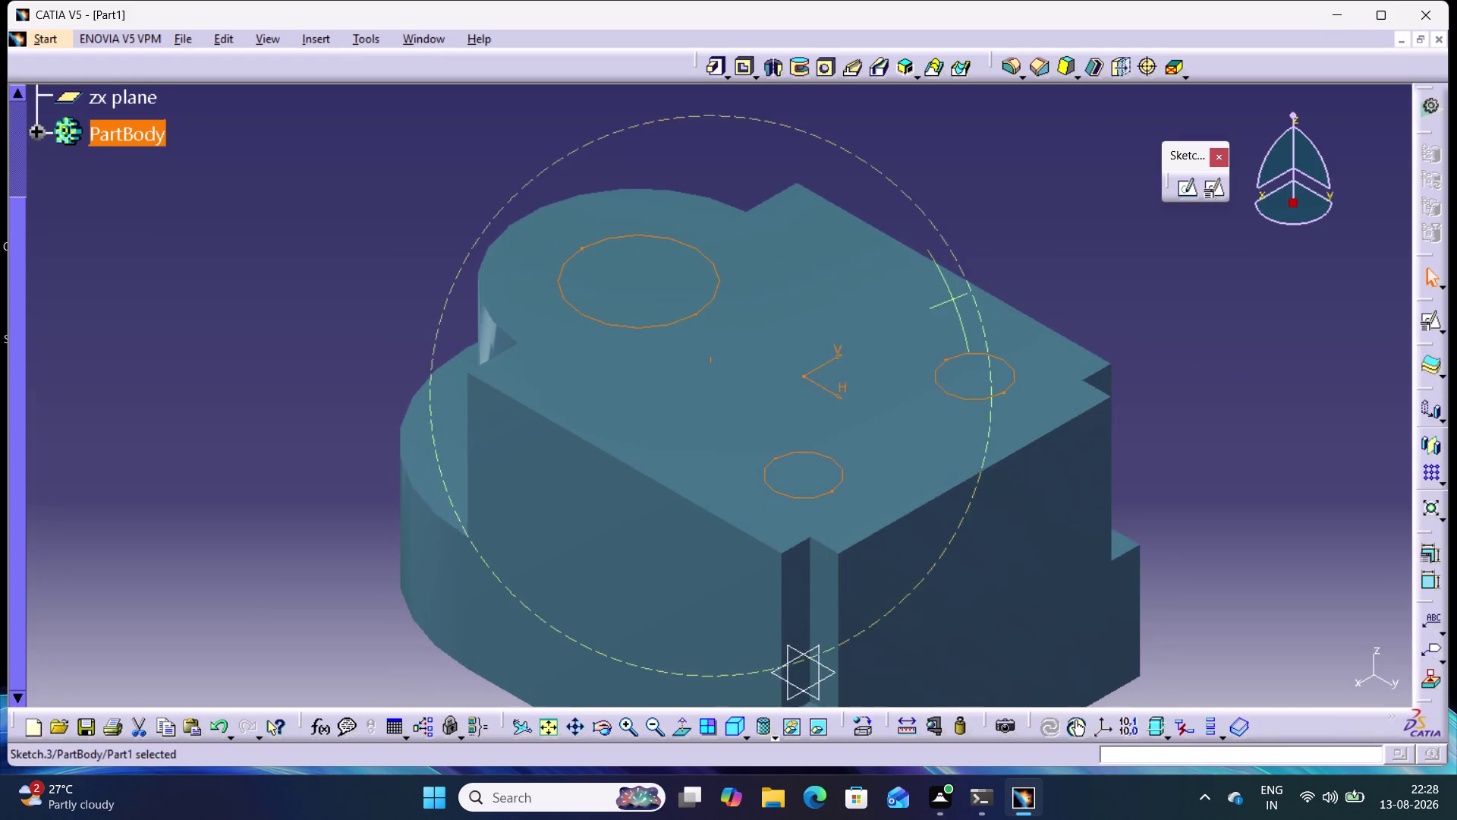
middle_drag(1072, 252, 1119, 321)
click(743, 68)
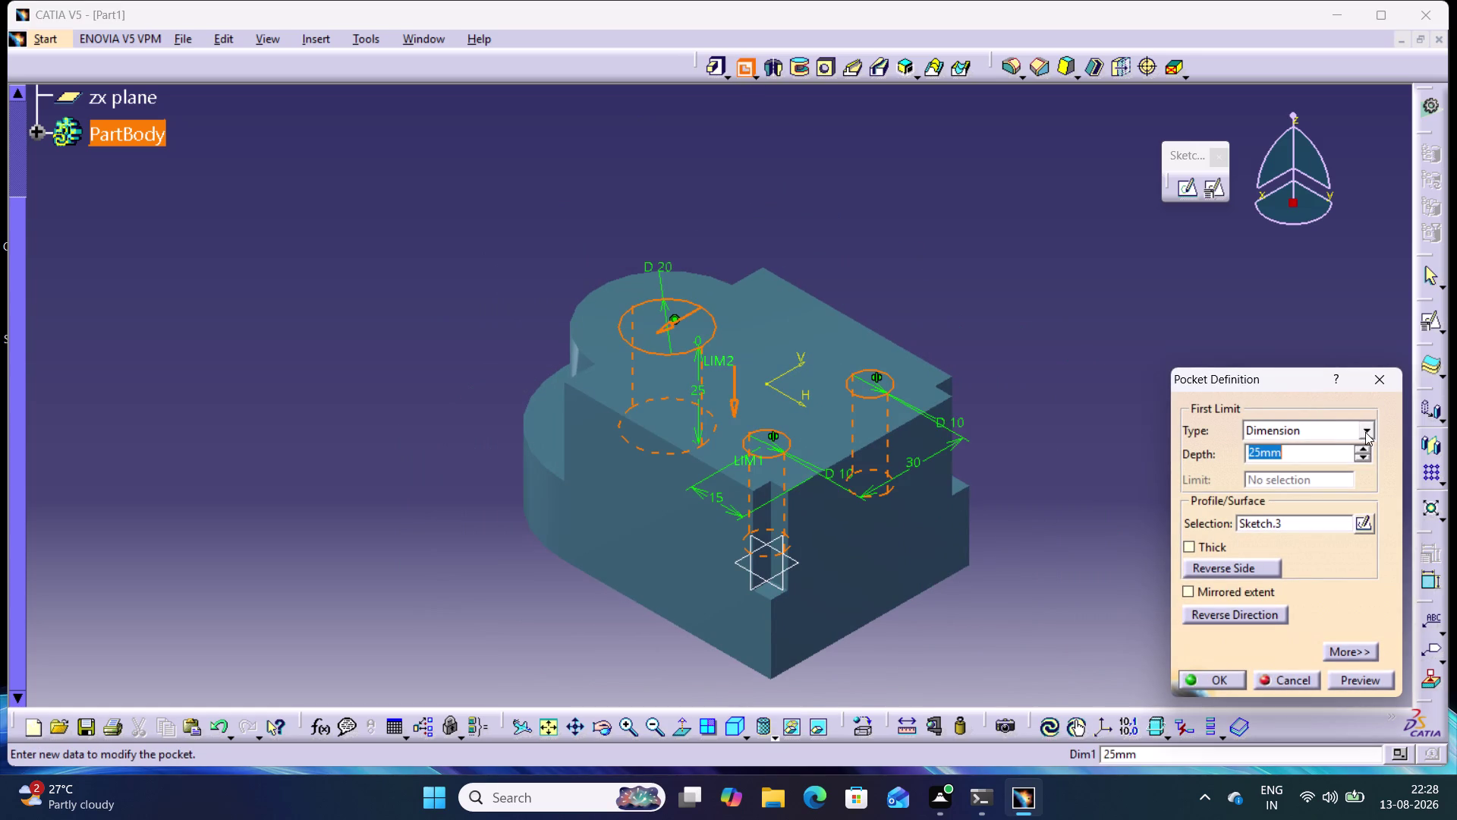
click(1366, 430)
click(1306, 476)
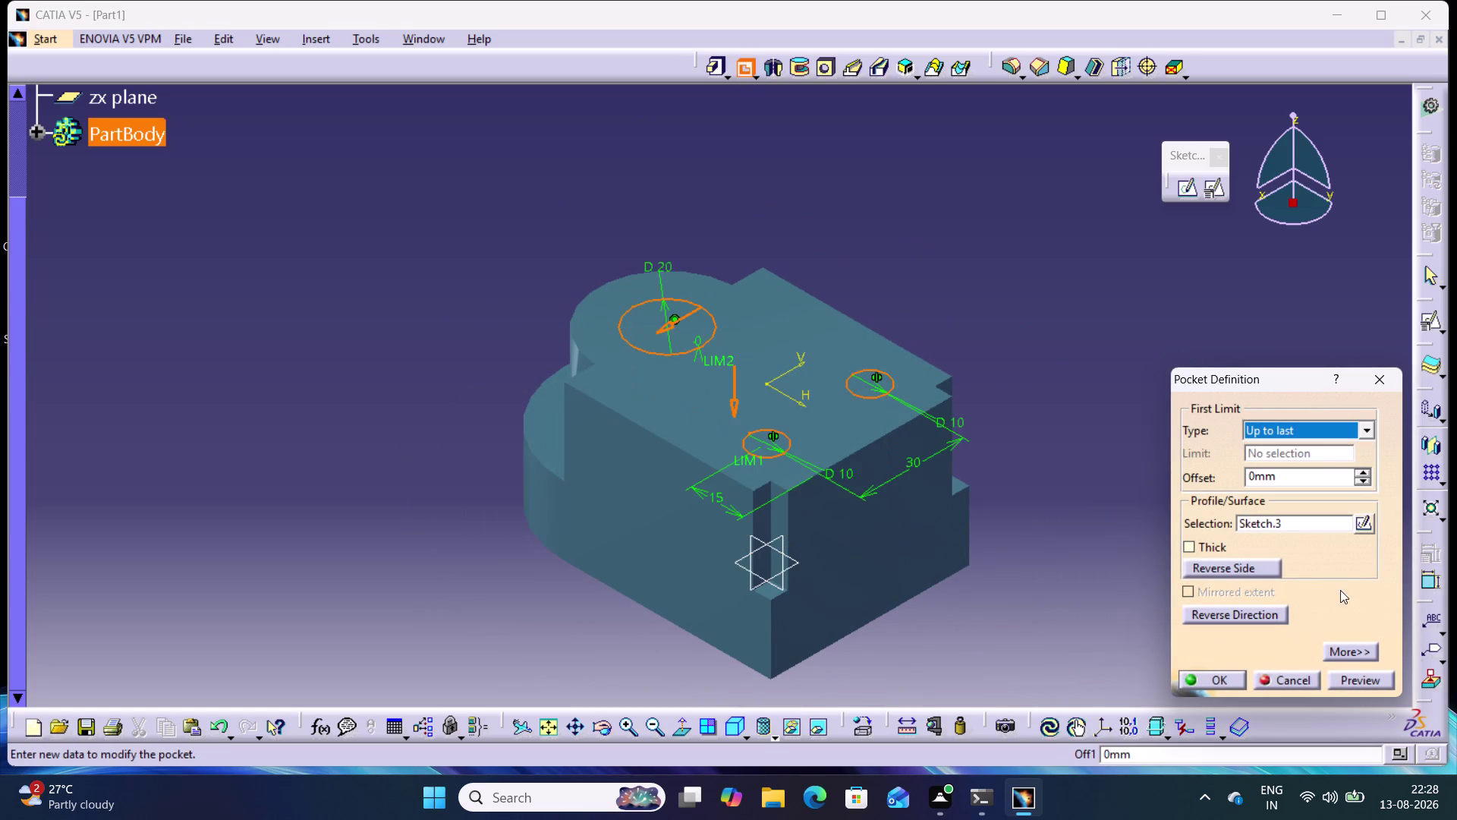
click(1355, 677)
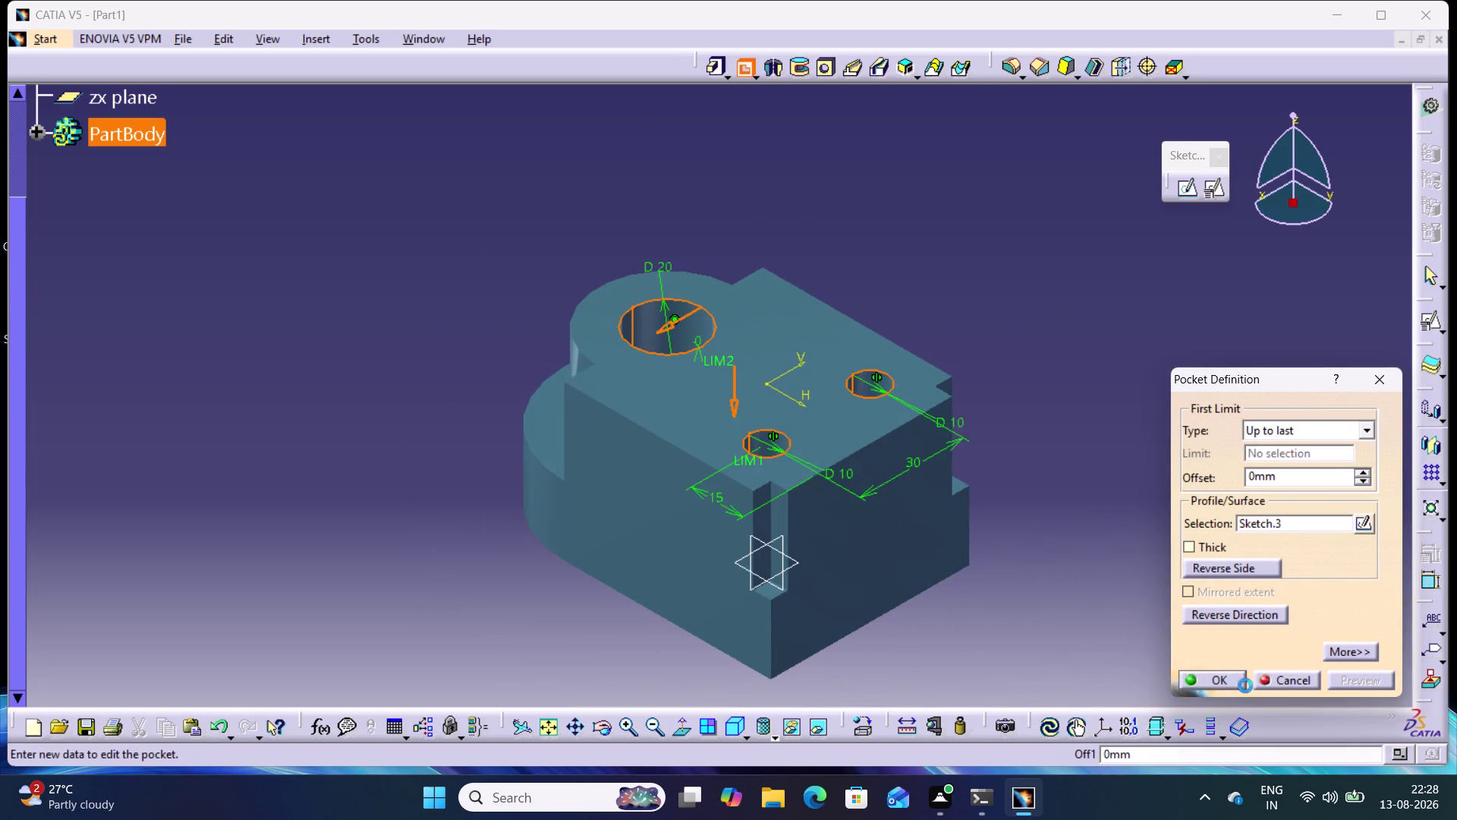
click(1228, 678)
click(1105, 560)
Orbit and zoom around the part to check the holes from several angles.
middle_drag(527, 580, 581, 524)
right_drag(527, 580, 581, 524)
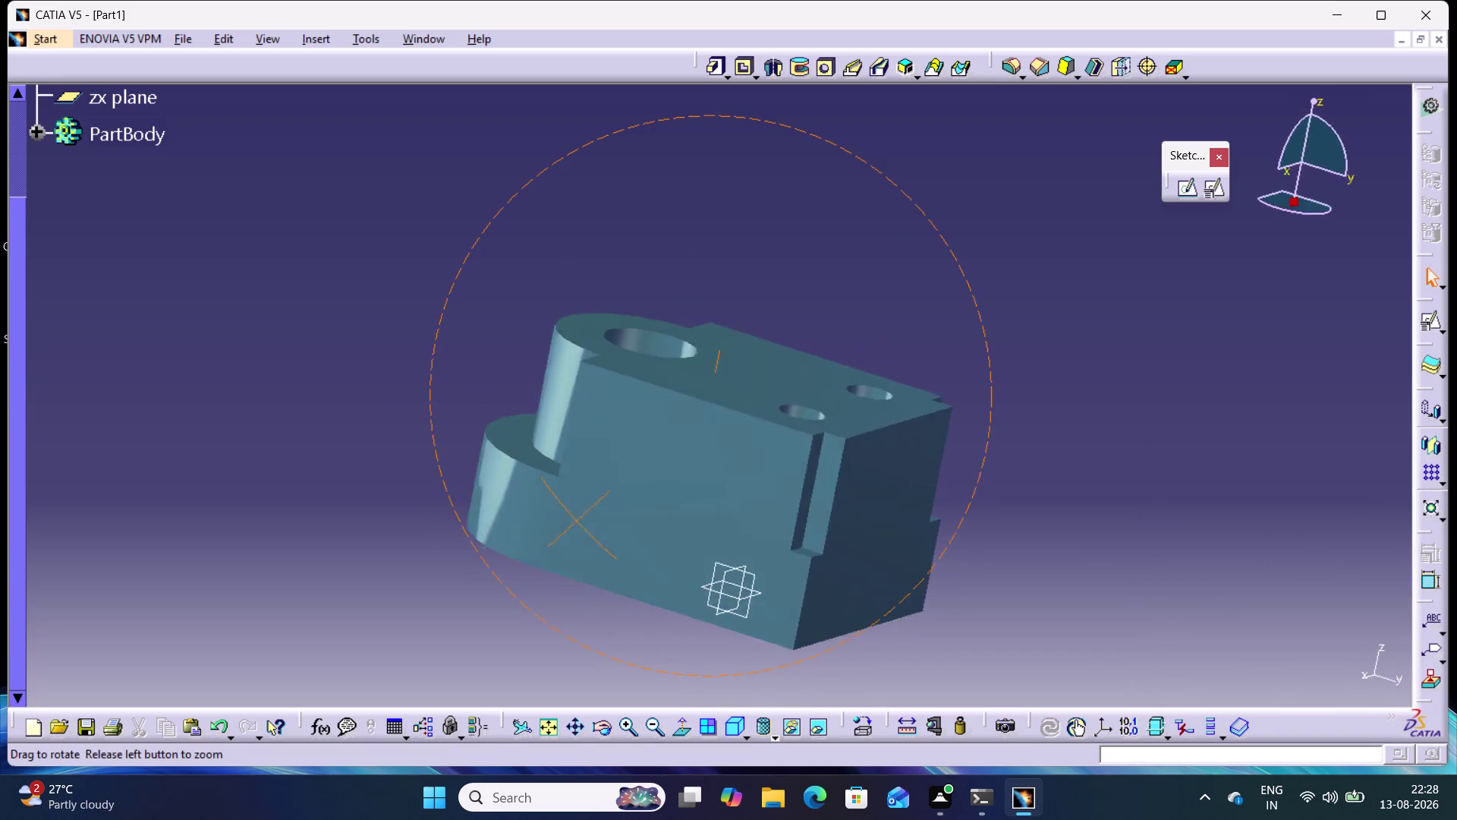
middle_drag(582, 524, 623, 568)
right_drag(582, 524, 623, 568)
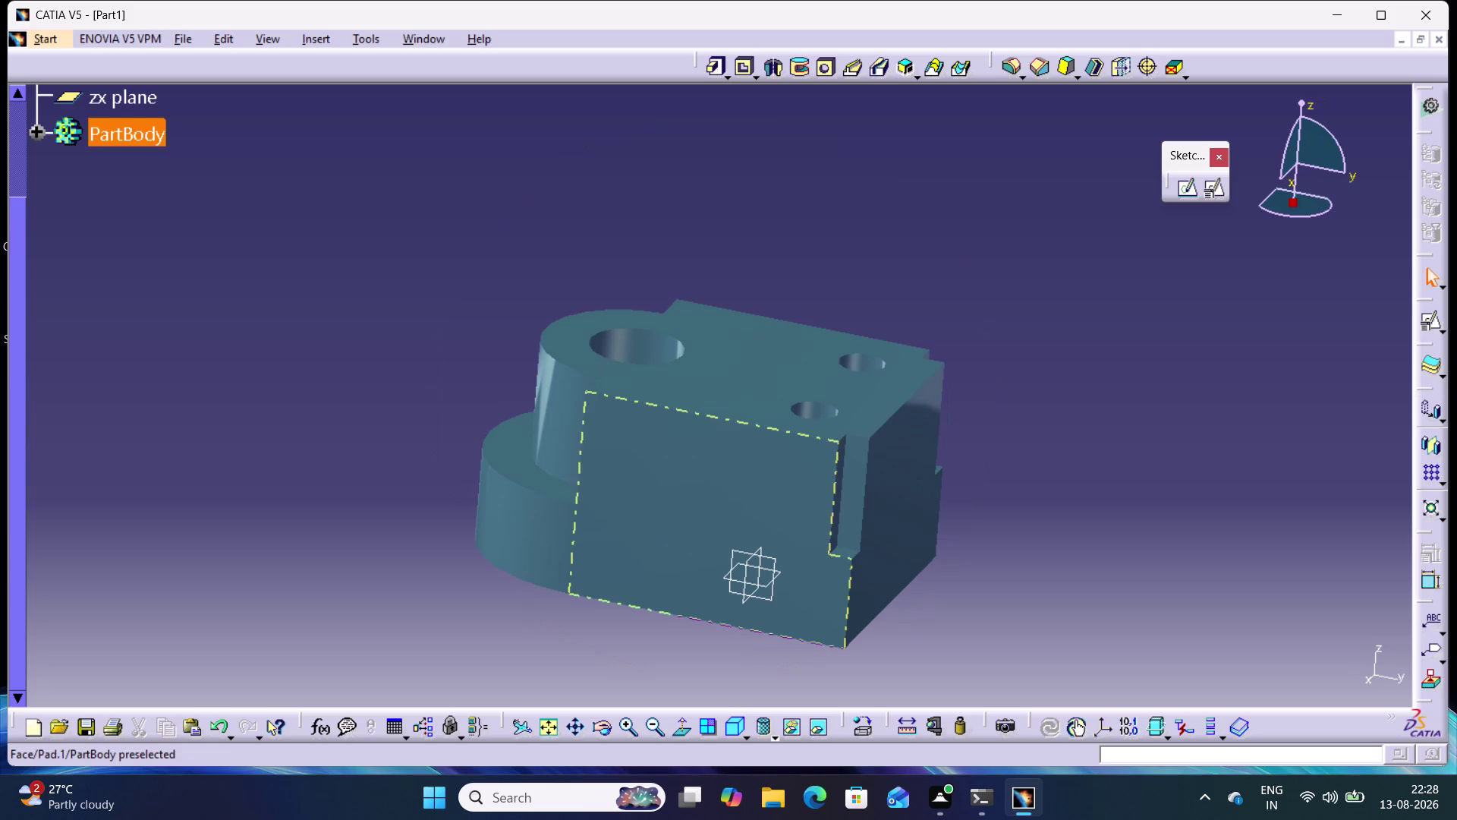
middle_drag(560, 181, 537, 296)
right_drag(561, 181, 545, 241)
middle_drag(665, 232, 665, 234)
right_drag(664, 232, 665, 233)
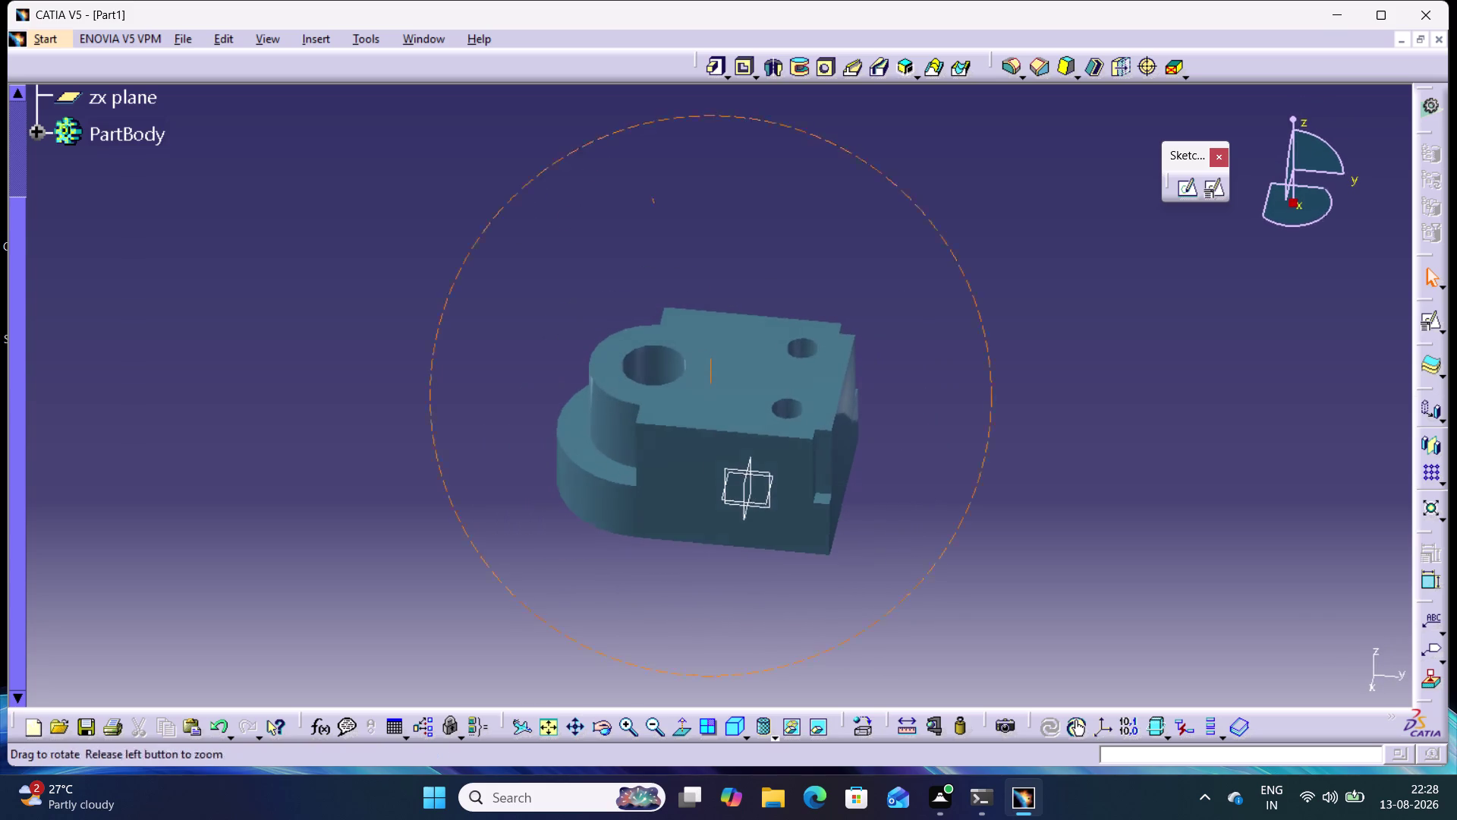
right_drag(665, 233, 665, 239)
middle_drag(665, 233, 771, 179)
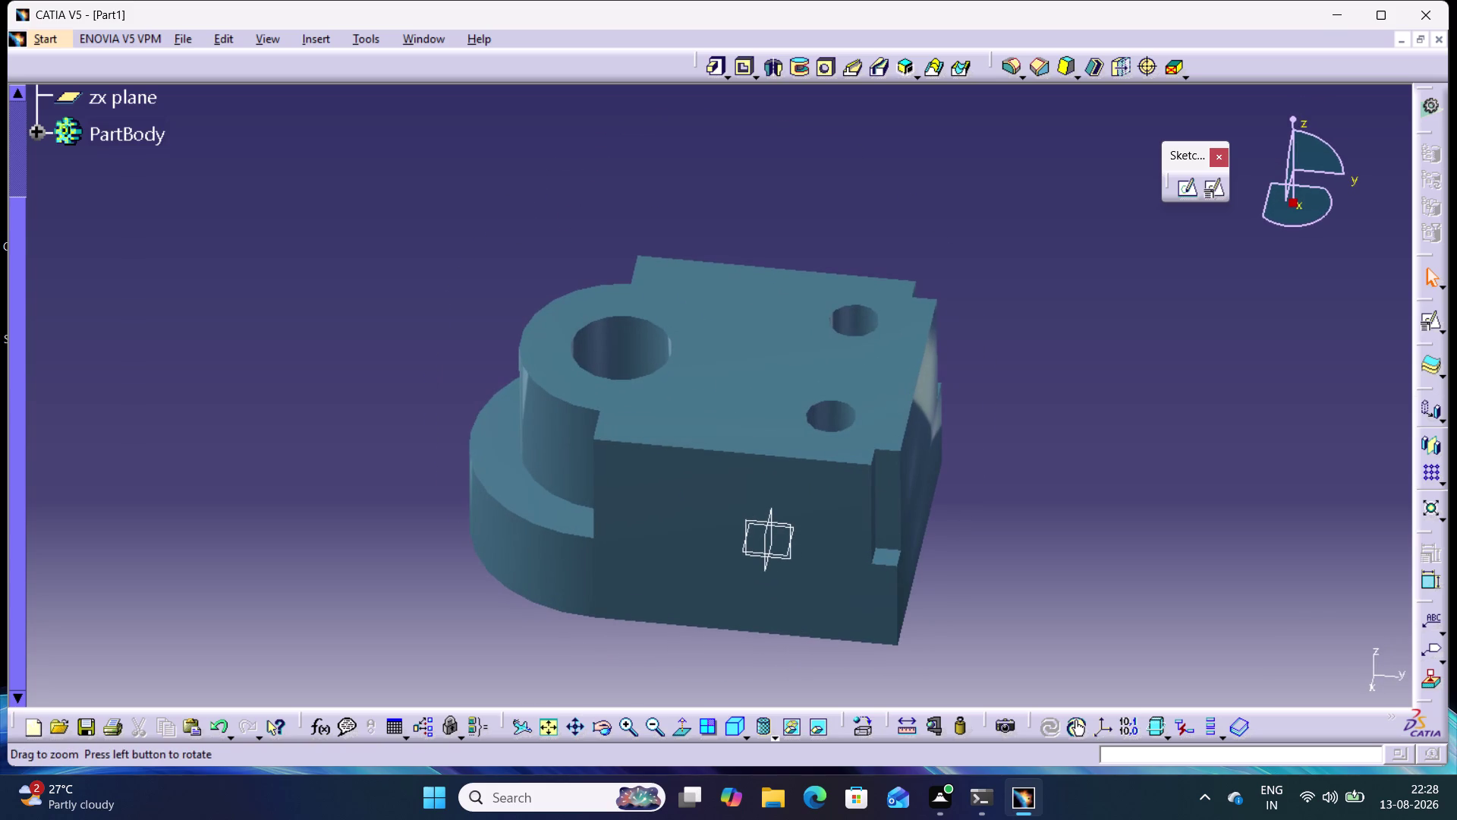
Expand PartBody to list Pad.1, Pad.2, Pocket.1, Sketch.3 and Material.
click(36, 131)
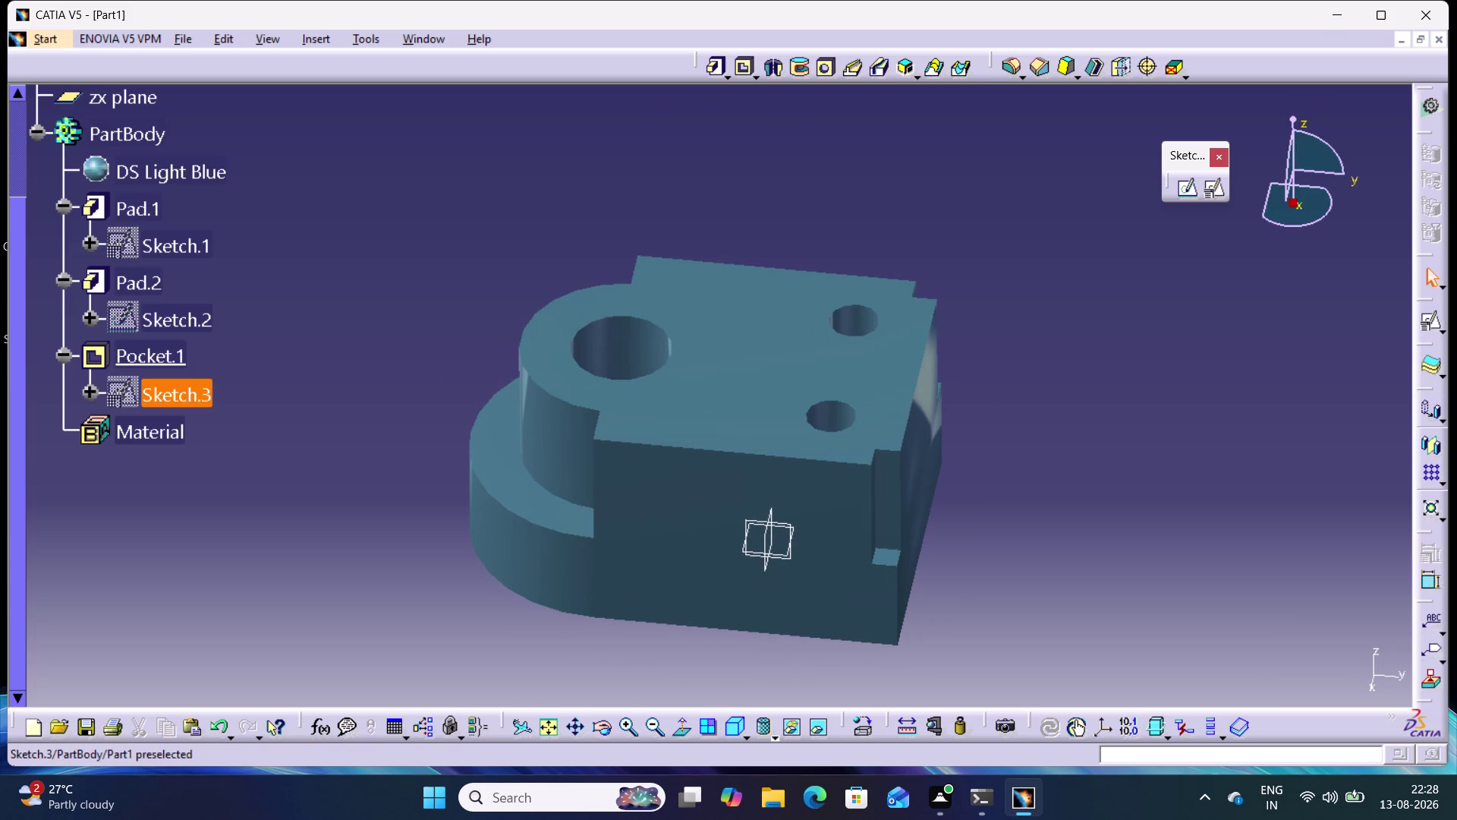
right_click(154, 400)
click(491, 284)
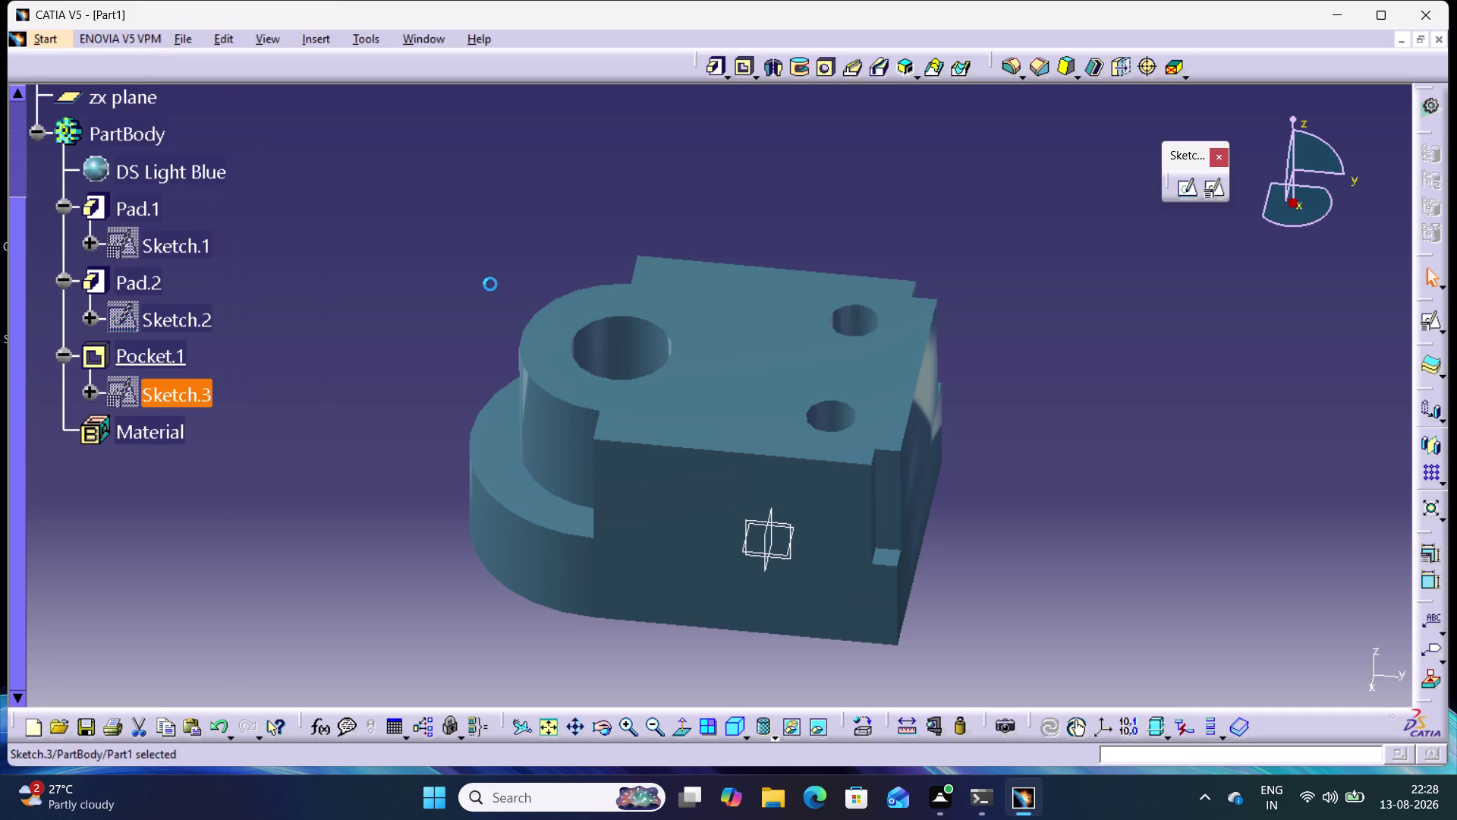
right_click(157, 352)
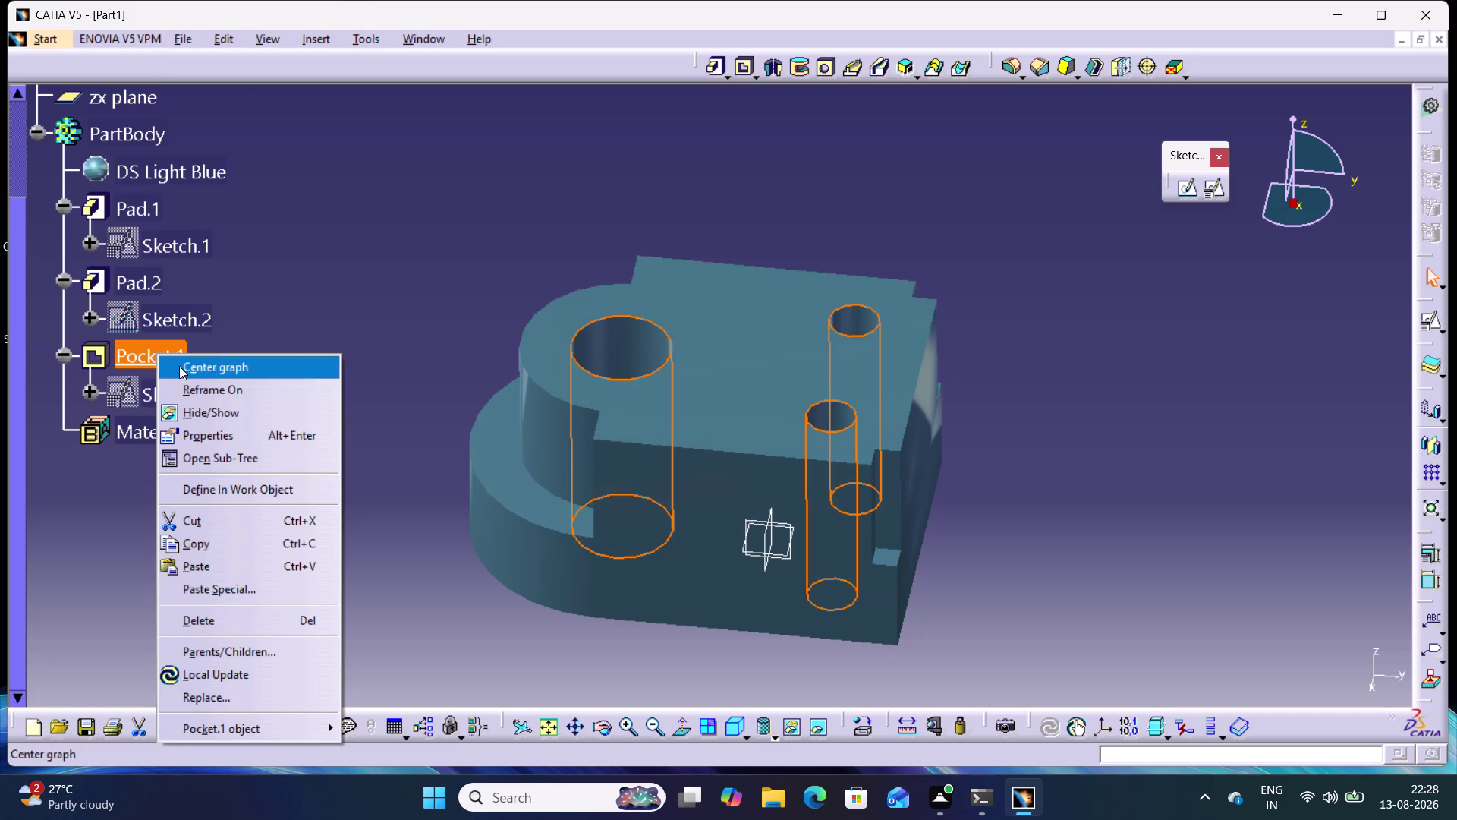
Set Pocket.1's graphic fill colour to red in its Properties and apply it.
click(207, 432)
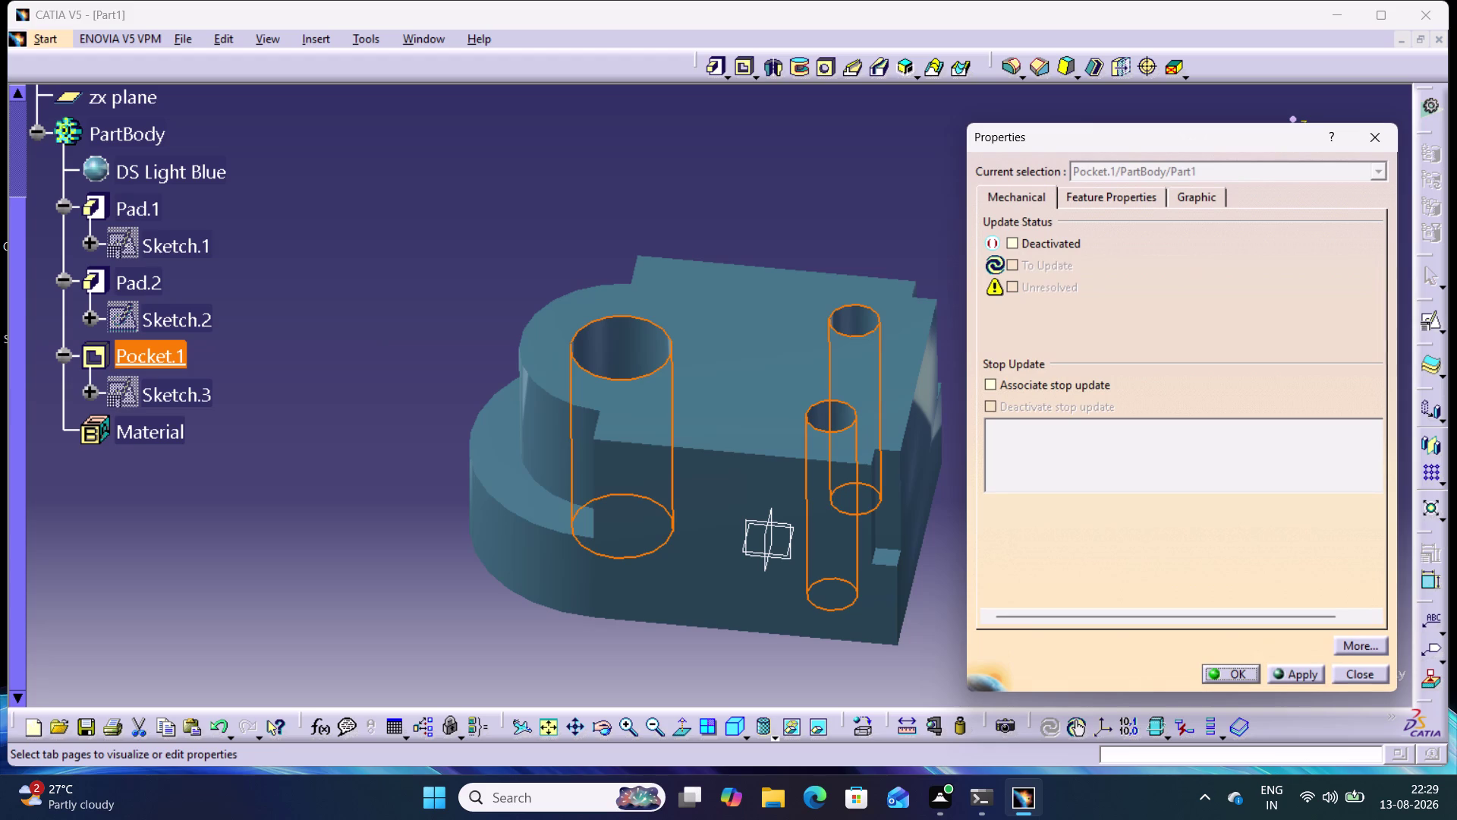
click(1195, 193)
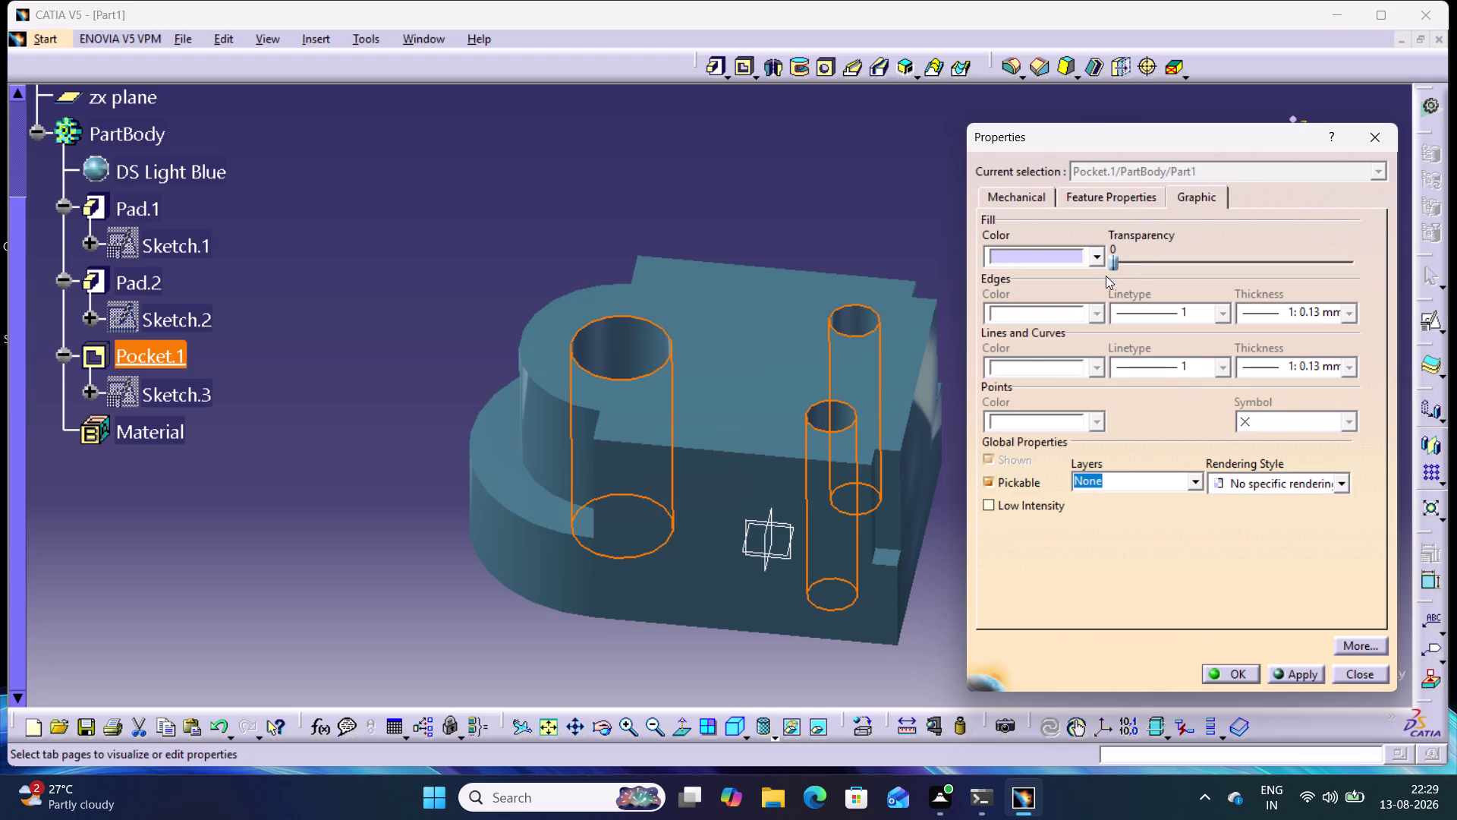
click(1093, 257)
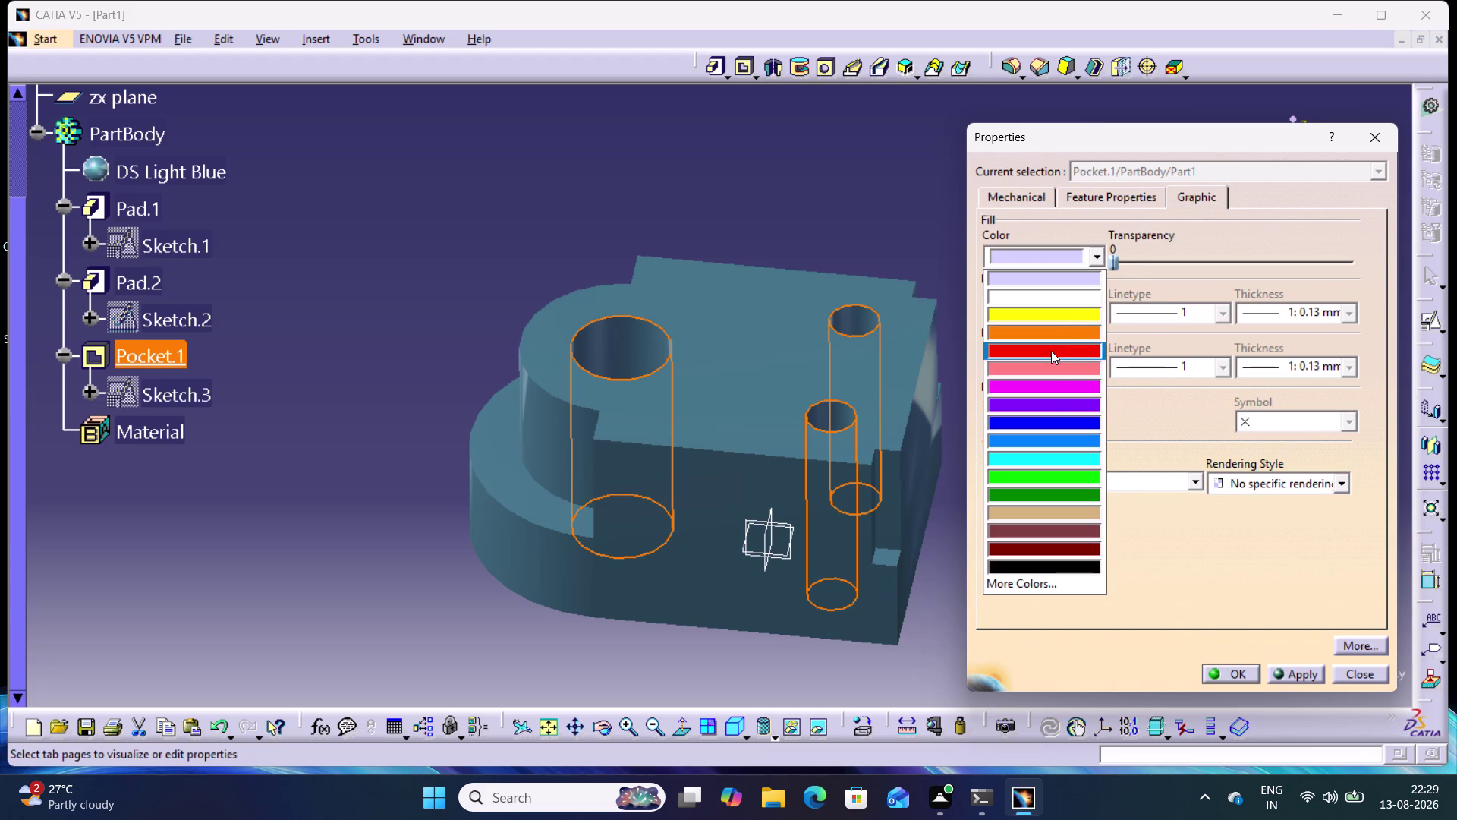
click(1051, 351)
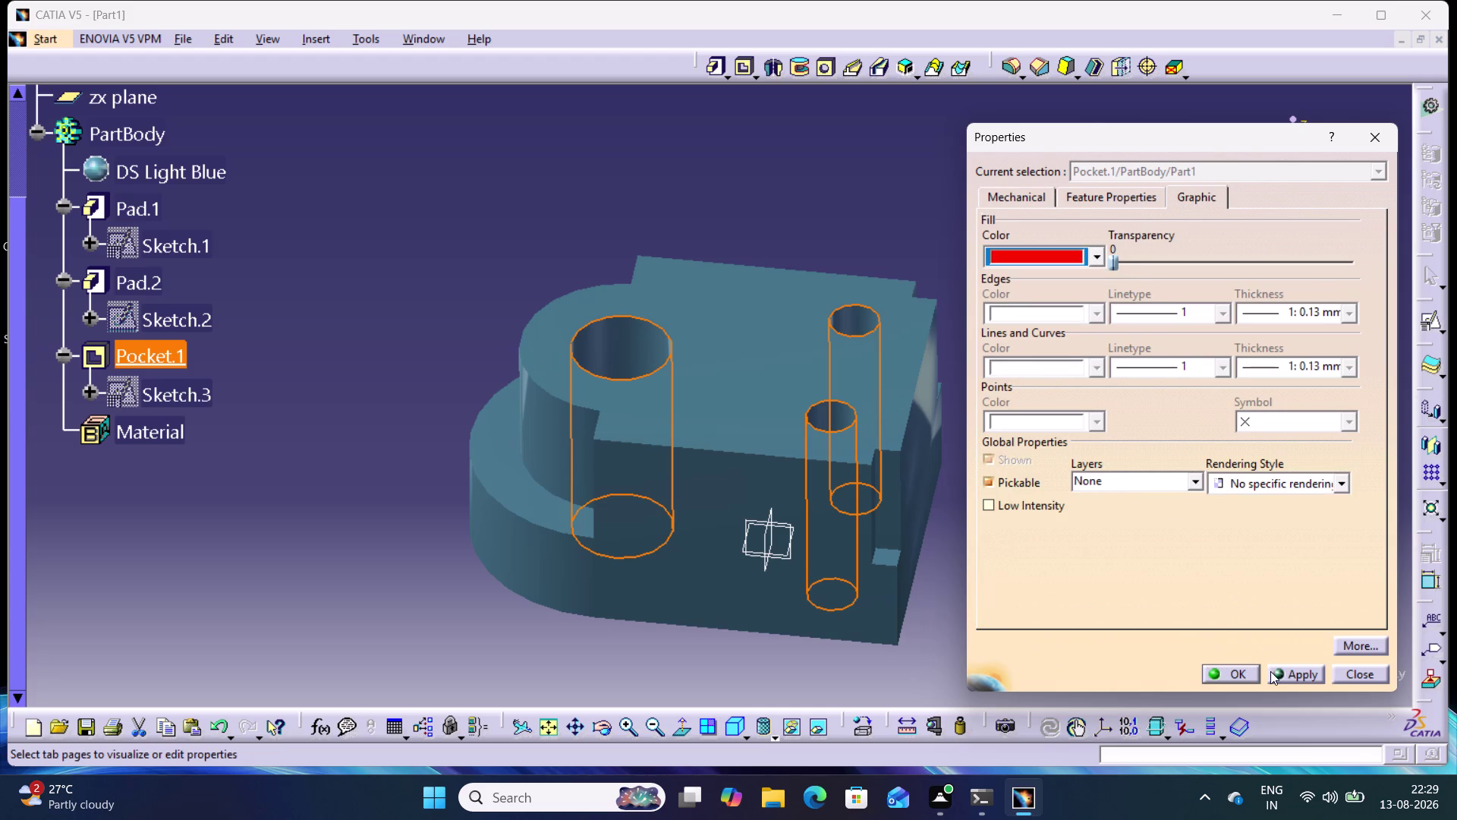
click(1292, 673)
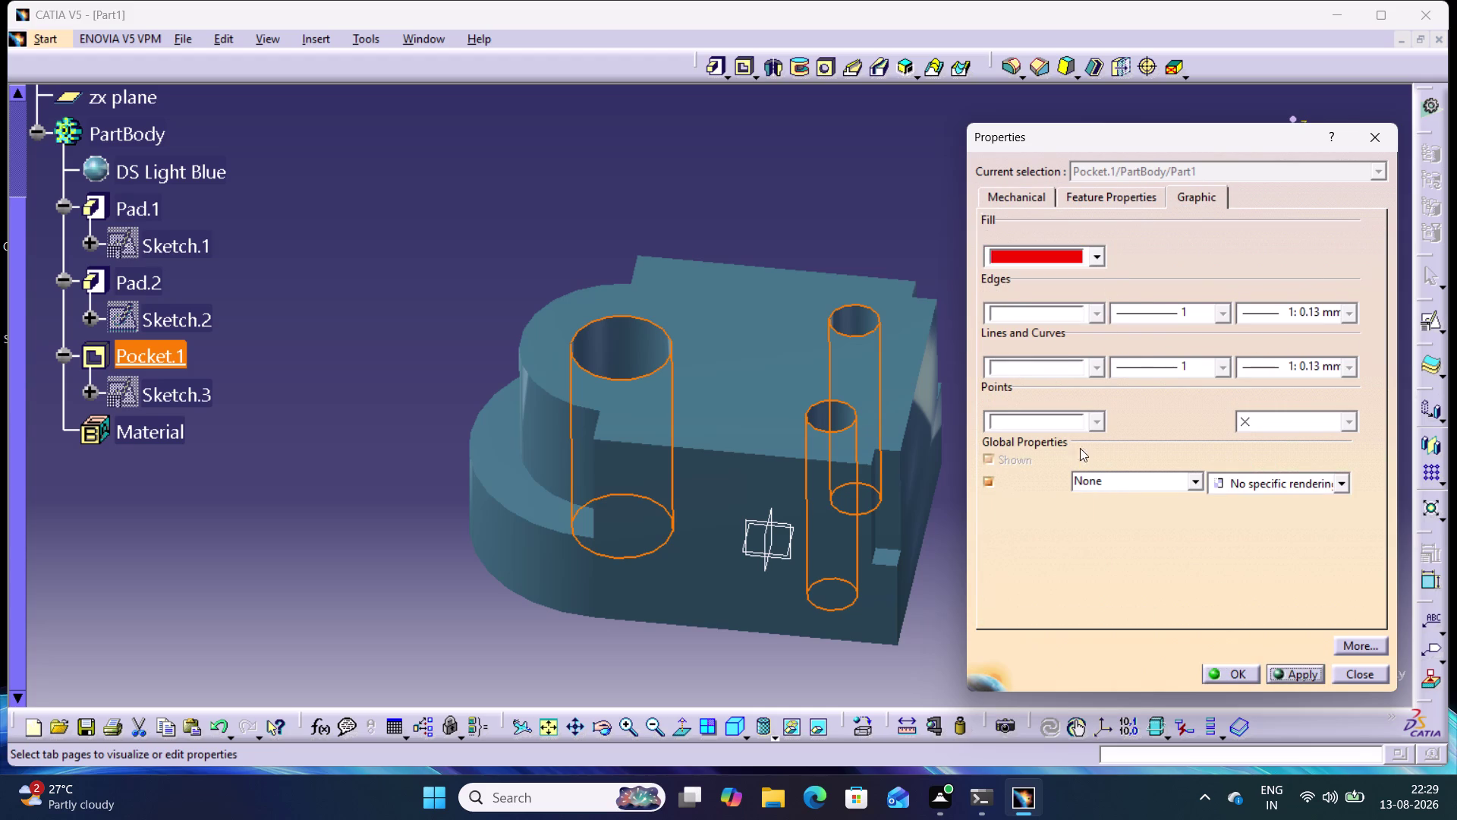
click(1223, 677)
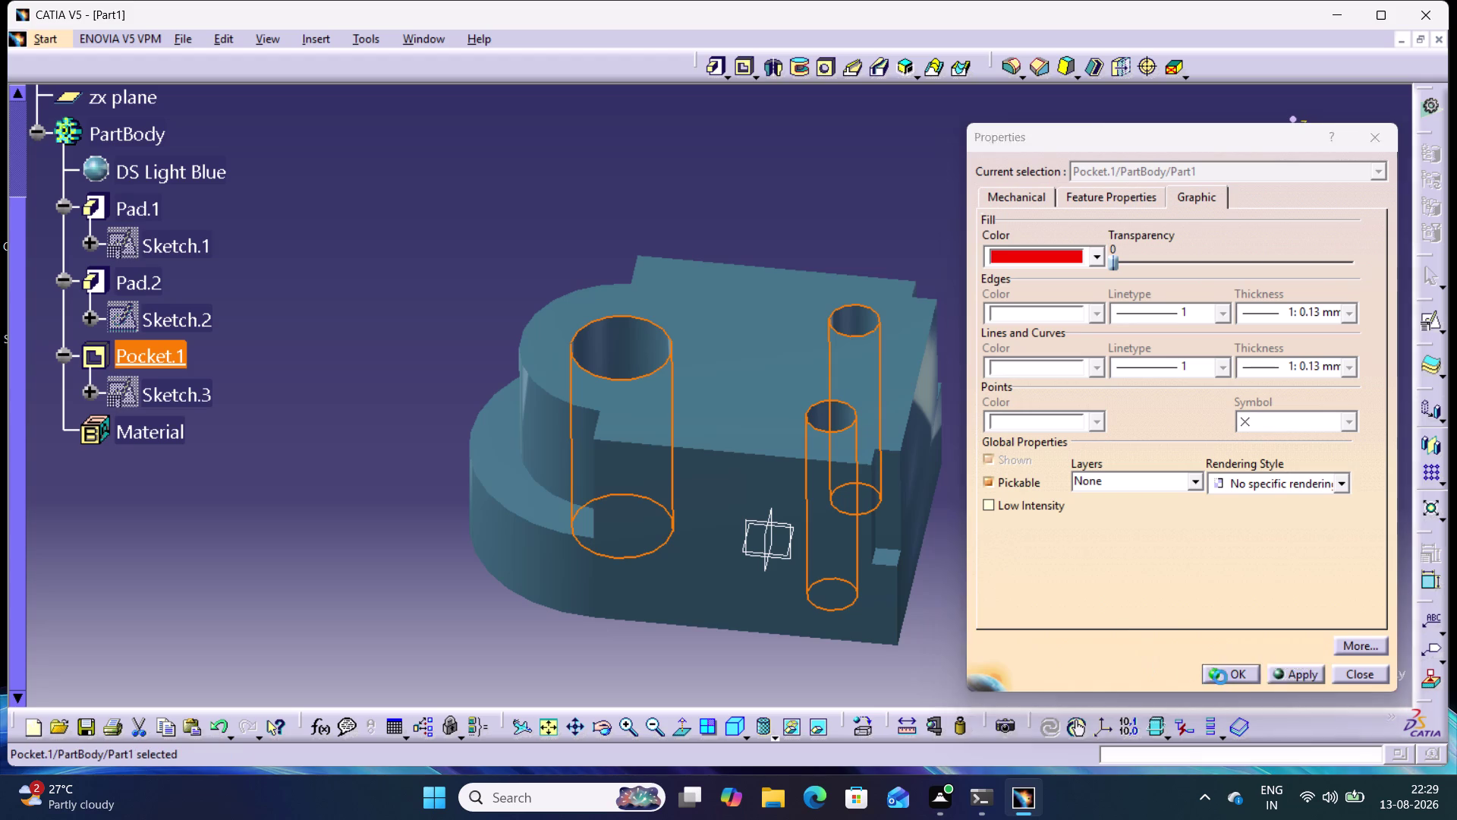
click(954, 265)
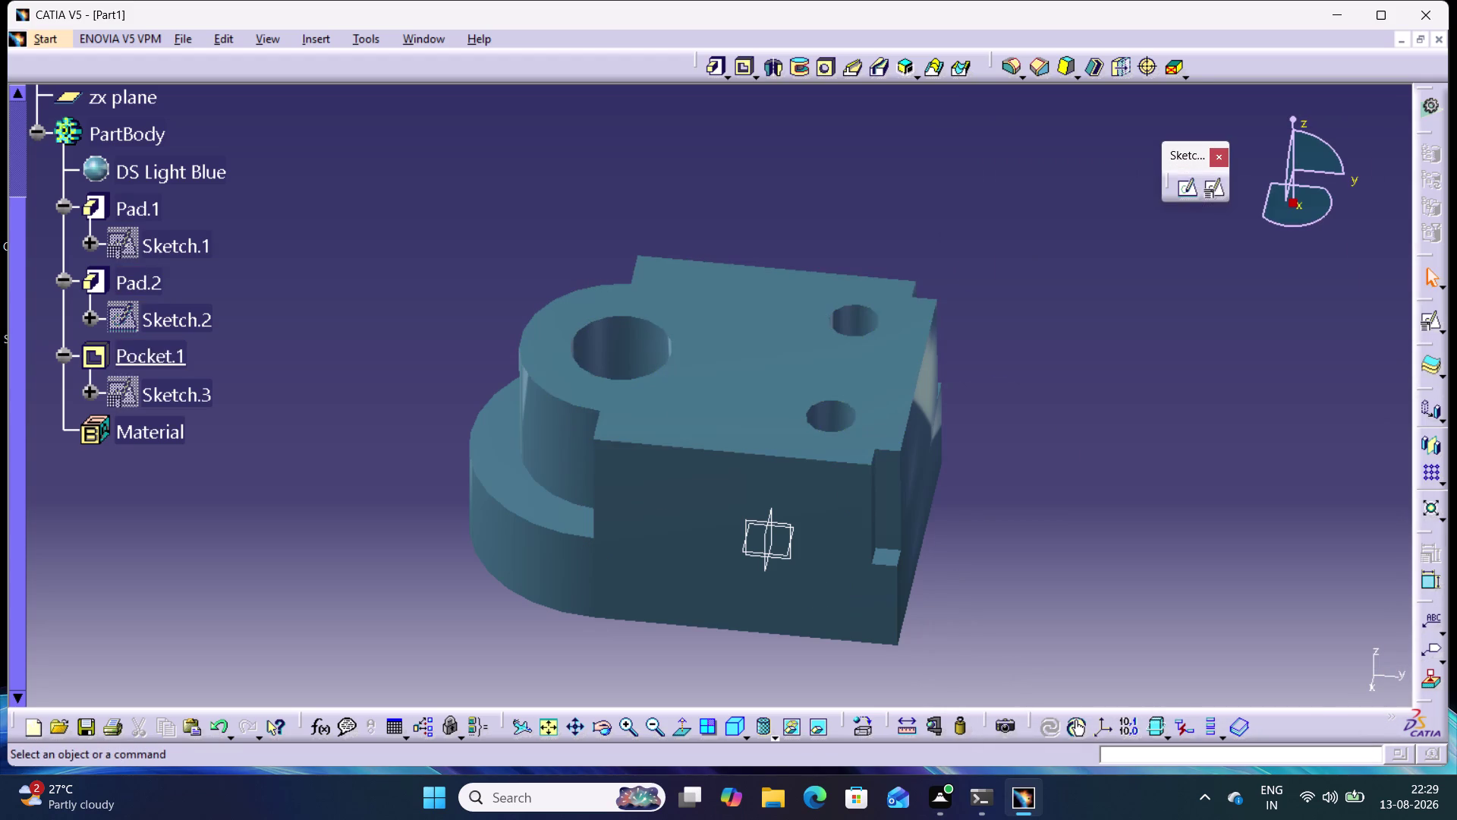
click(156, 362)
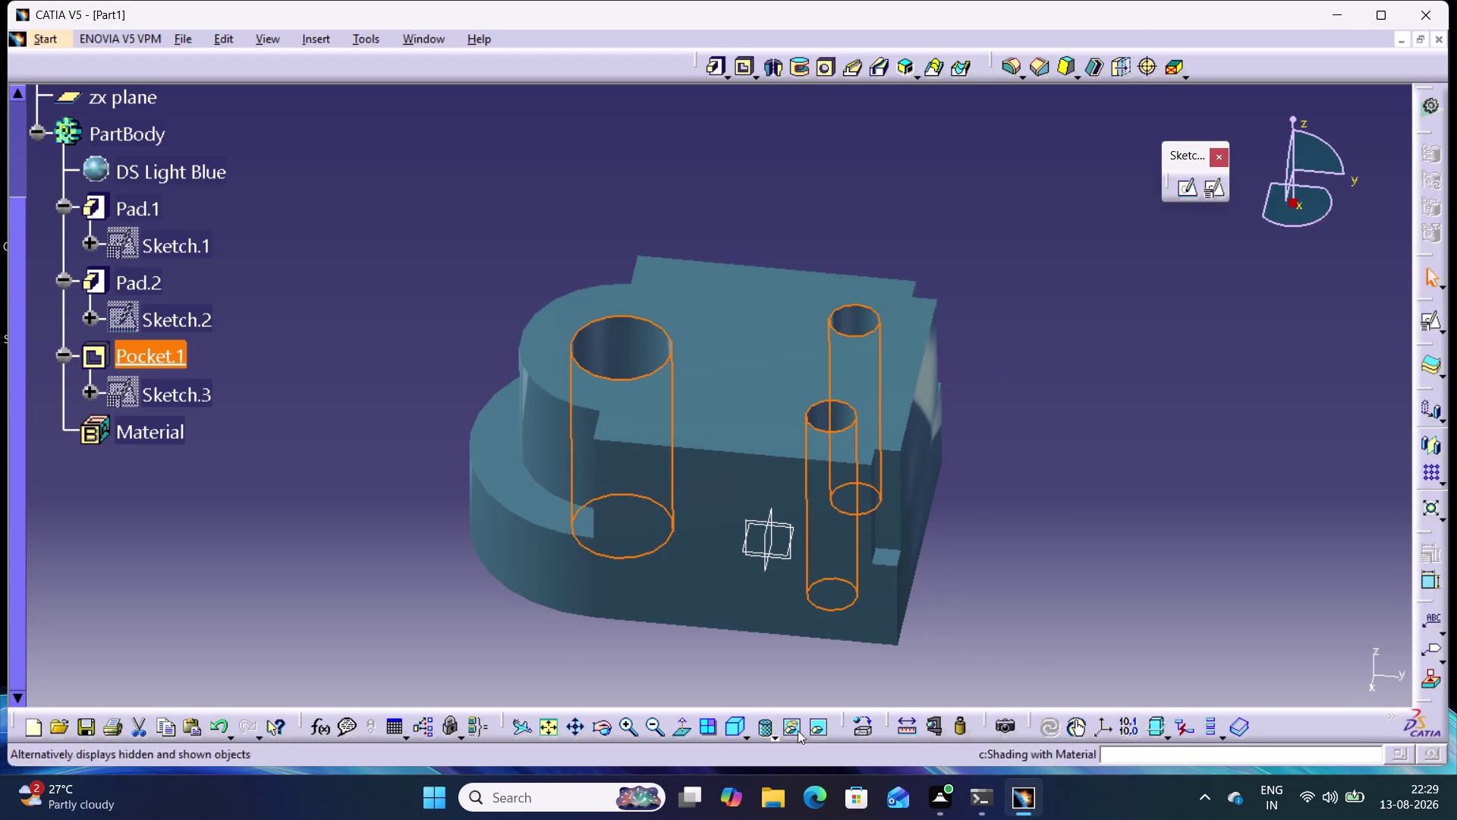
Cancel a stray measurement, select Pocket.1 and open the material library.
click(908, 726)
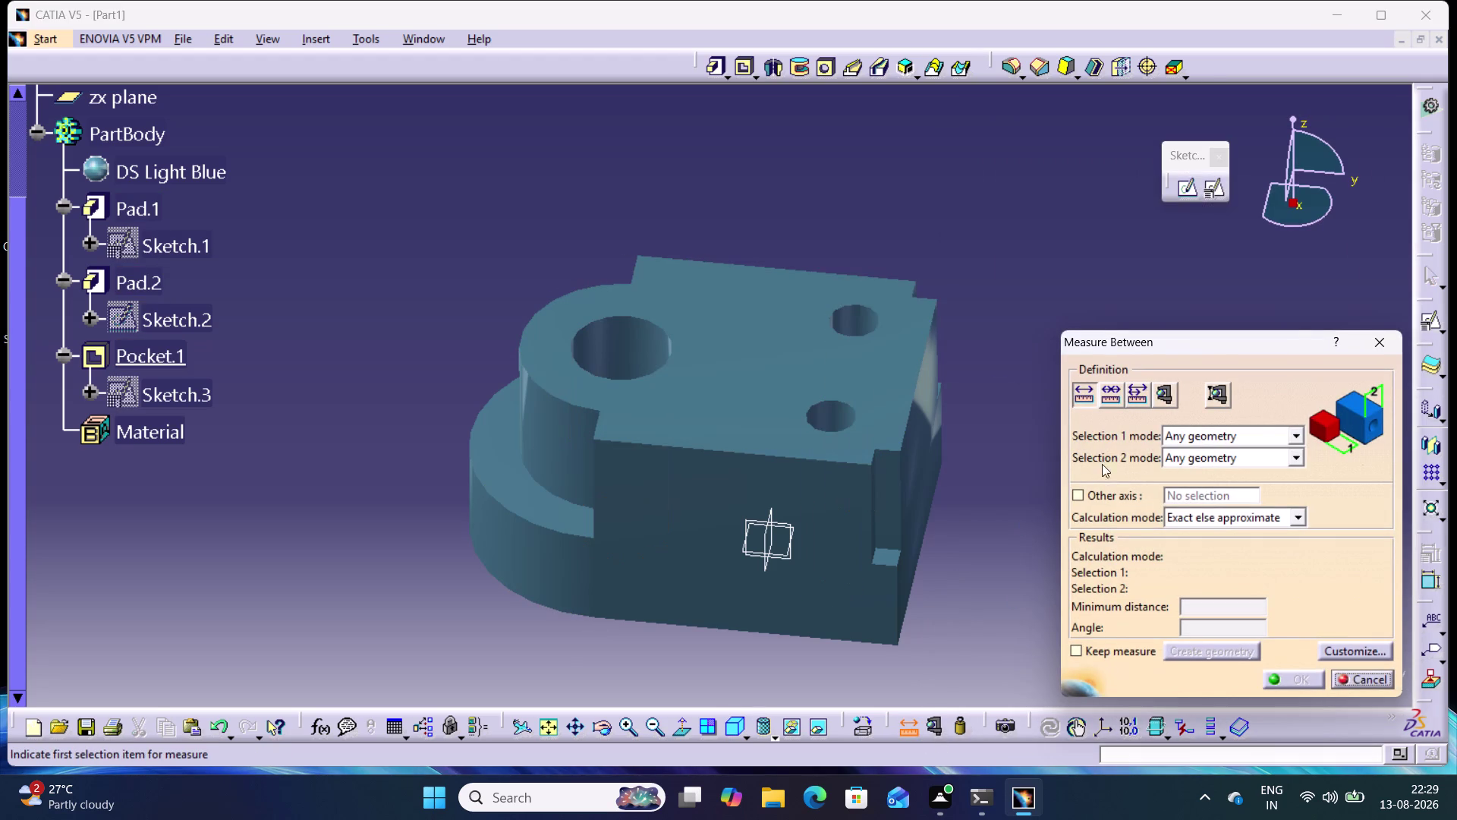
click(1384, 336)
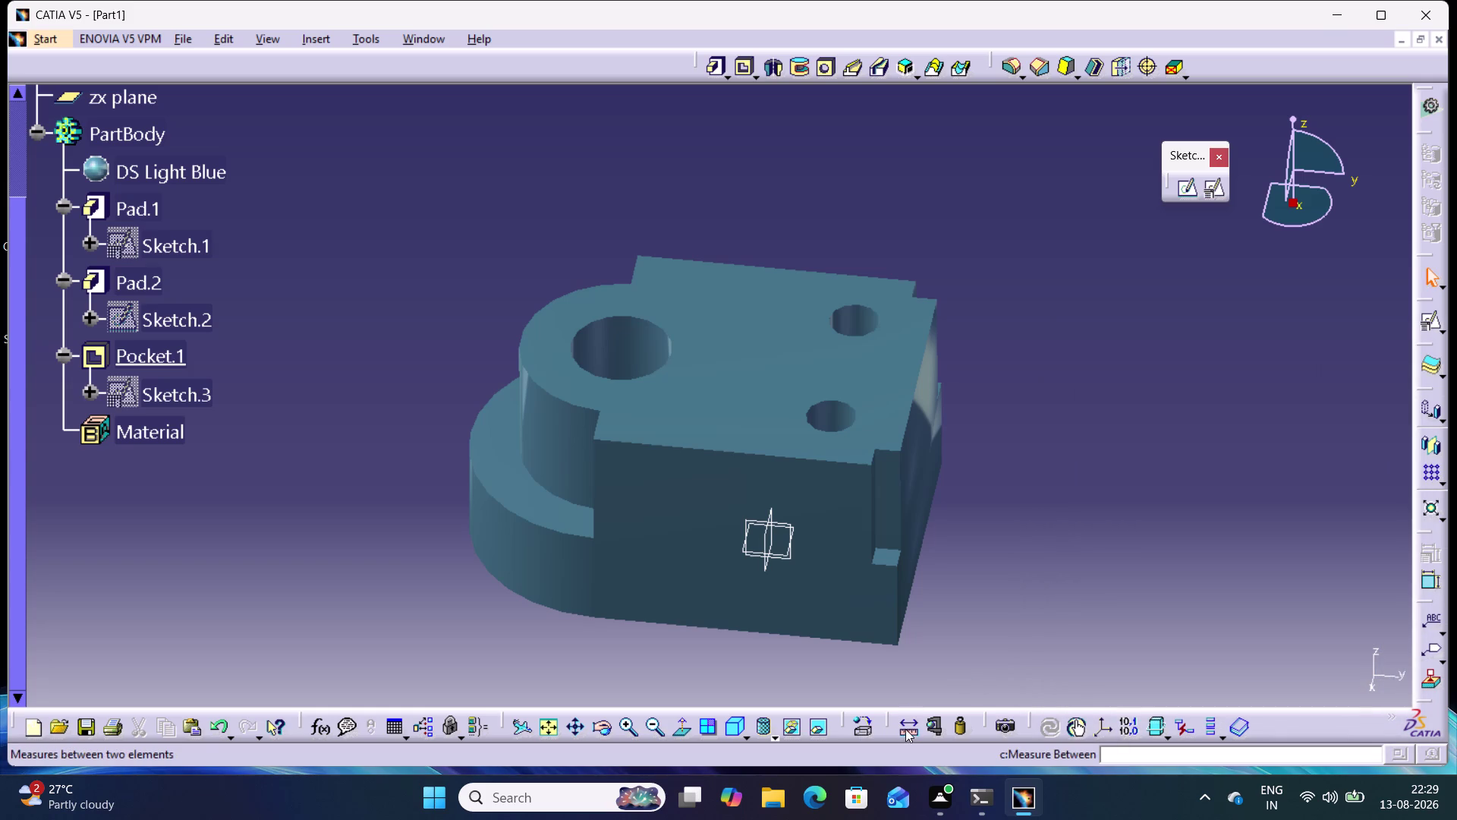
click(846, 730)
click(123, 346)
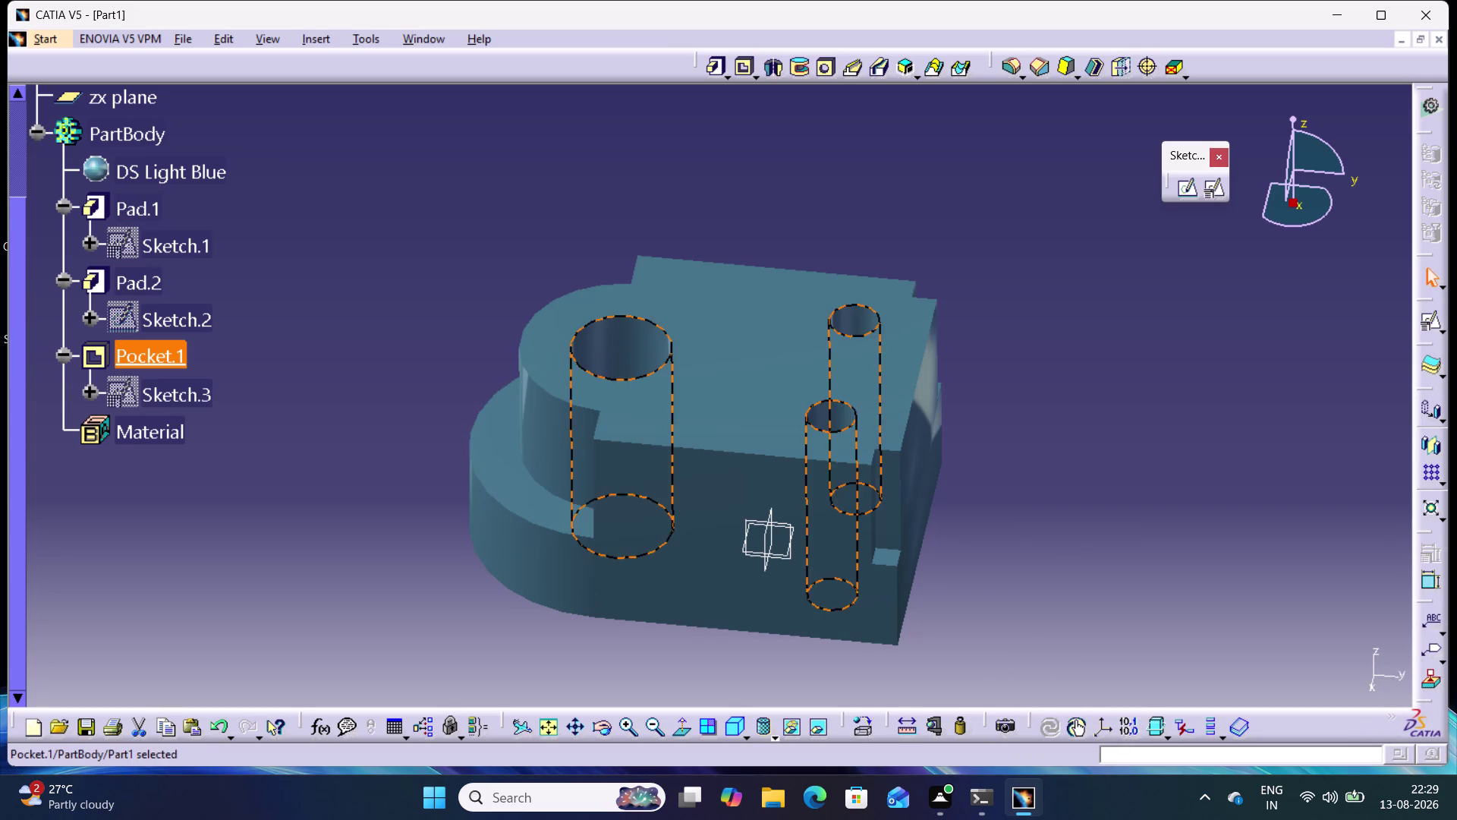
click(862, 725)
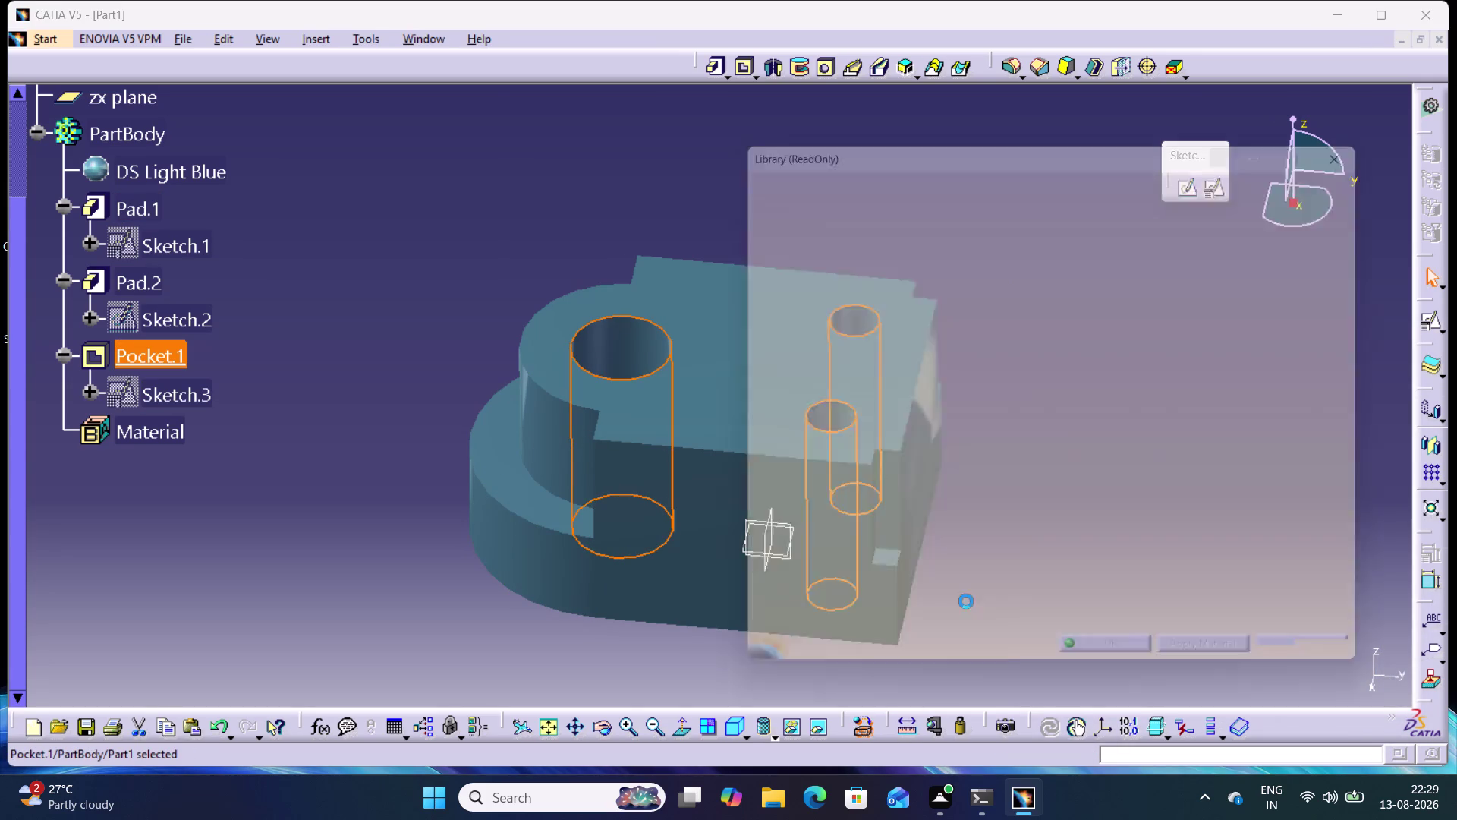
click(1012, 209)
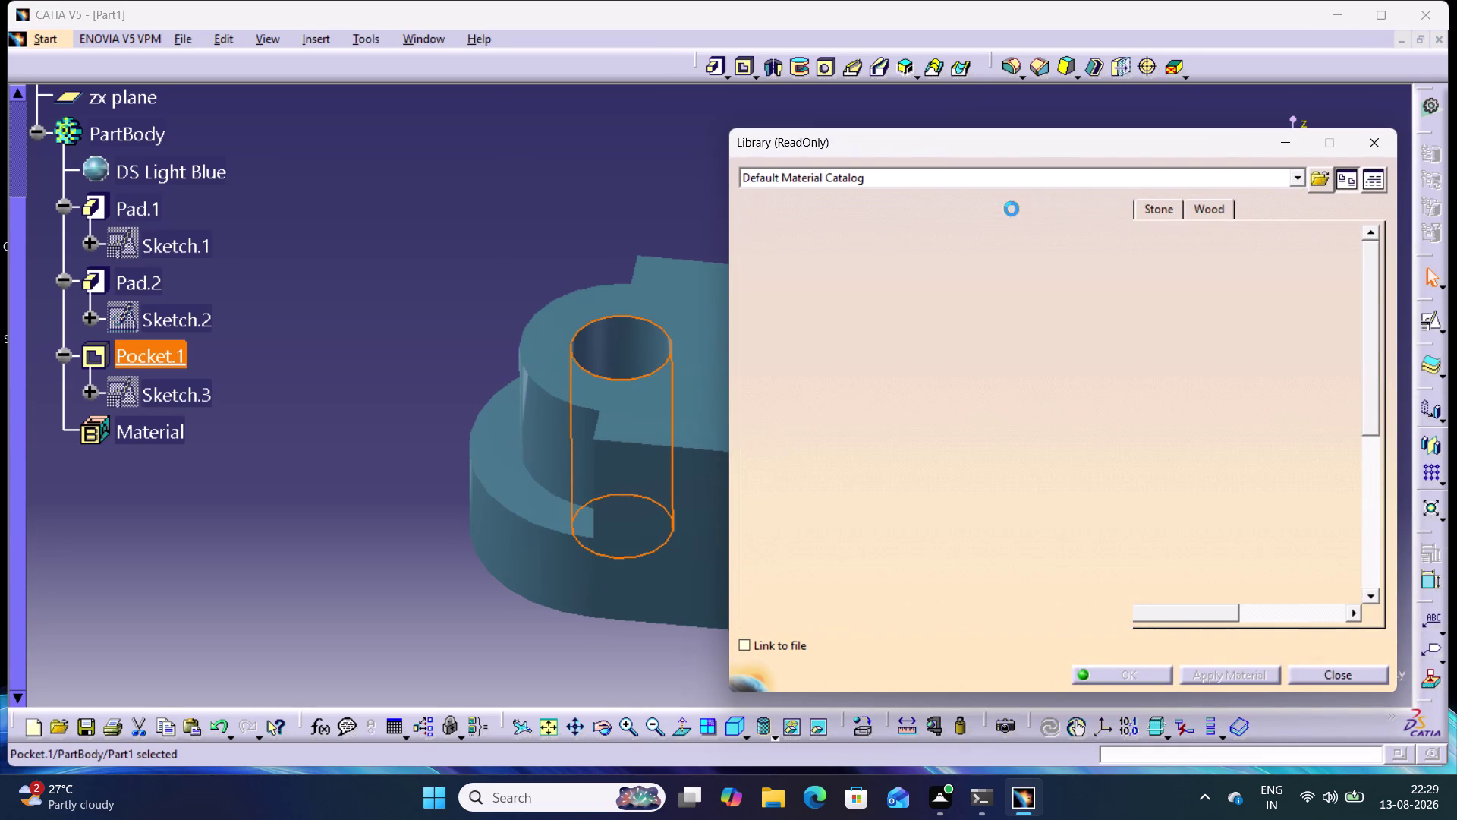
Apply the DS Red painting material to the part and inspect the red solid.
click(958, 503)
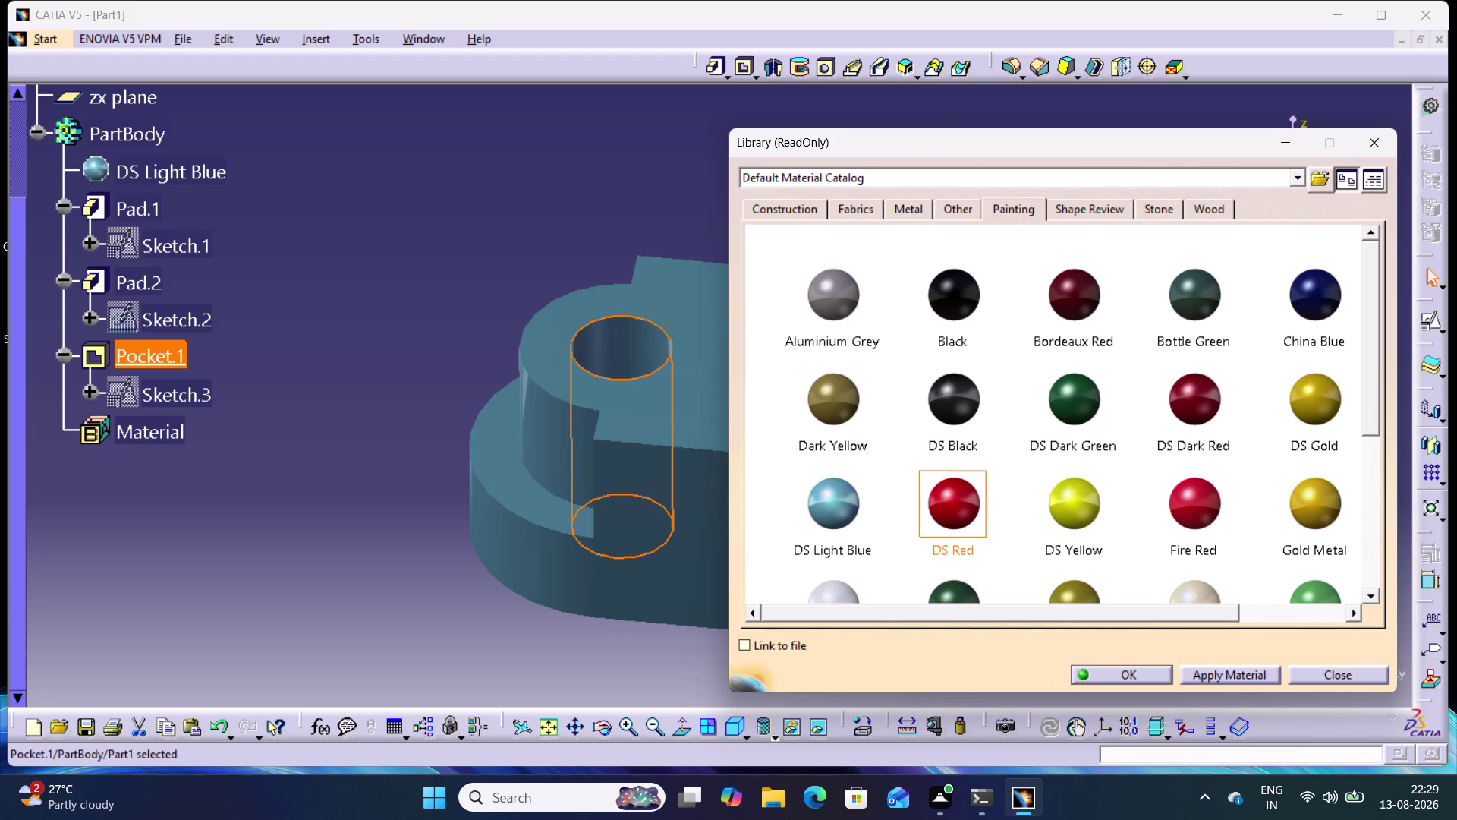
click(1207, 674)
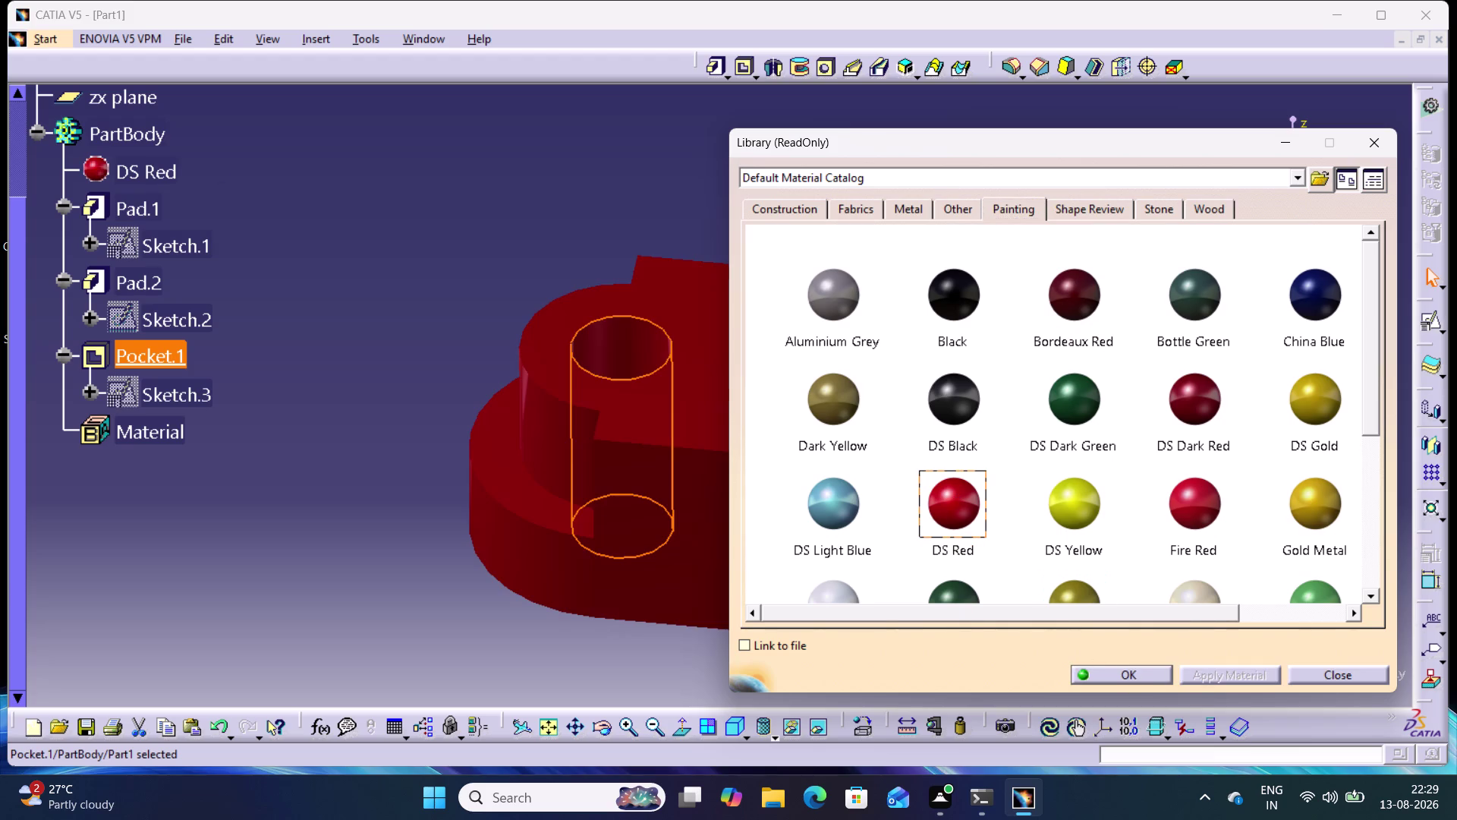
click(1379, 143)
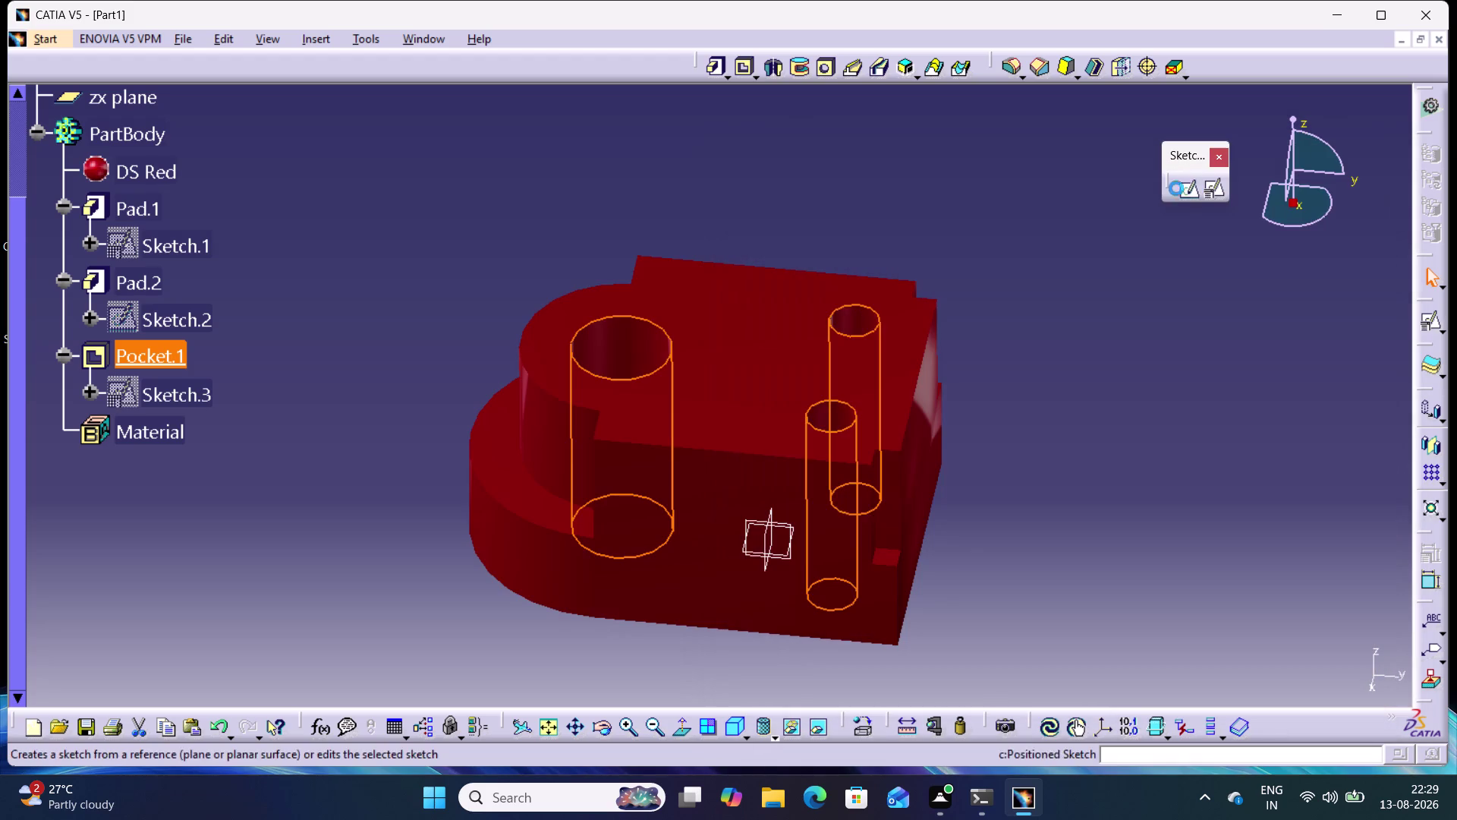
click(1121, 218)
middle_drag(1065, 417, 1167, 431)
right_drag(1064, 416, 1082, 419)
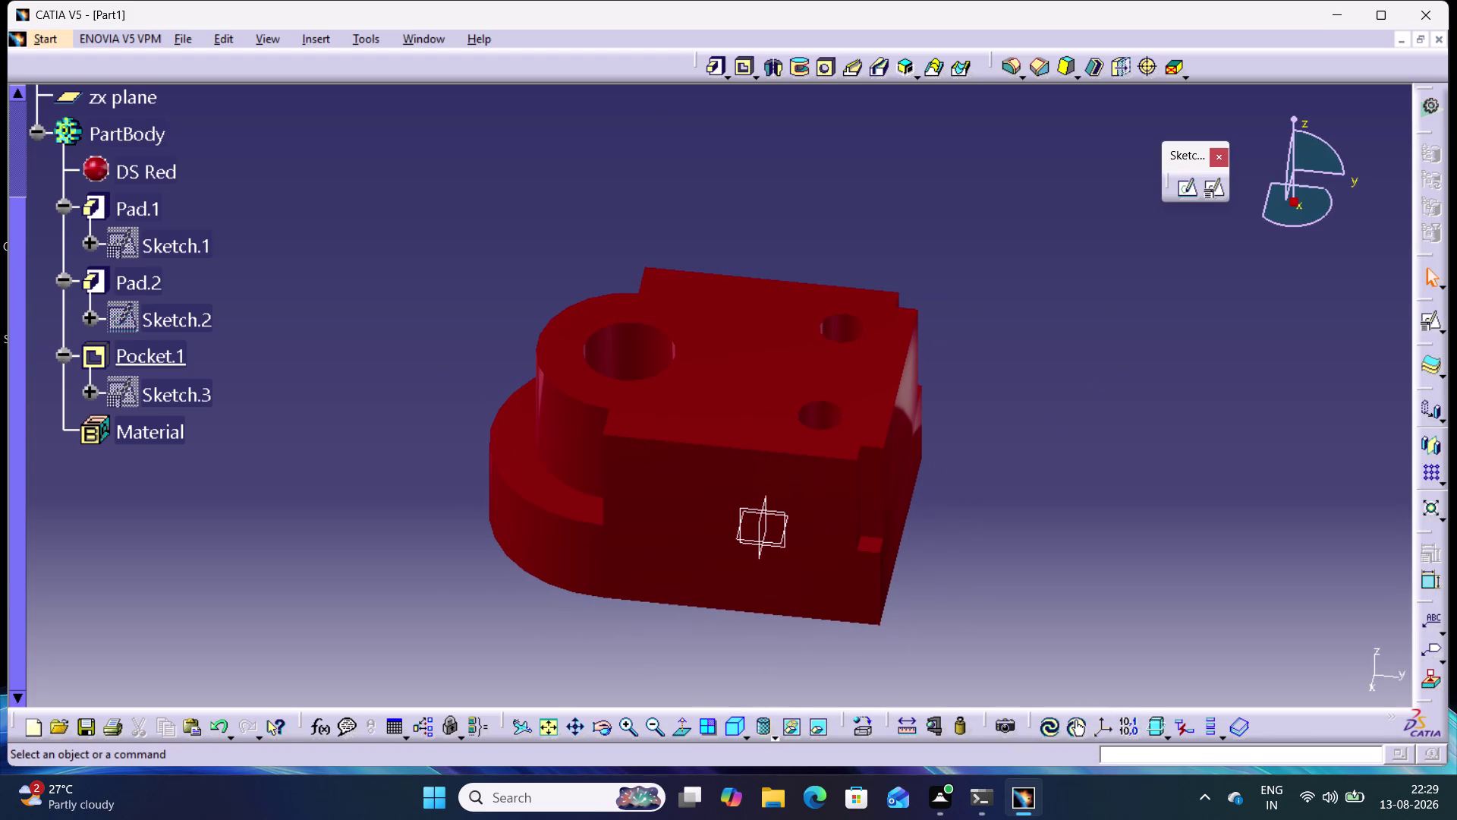
middle_drag(1089, 439, 1115, 442)
right_drag(1090, 440, 1115, 443)
Open the DS Red material properties, then close them.
double_click(160, 172)
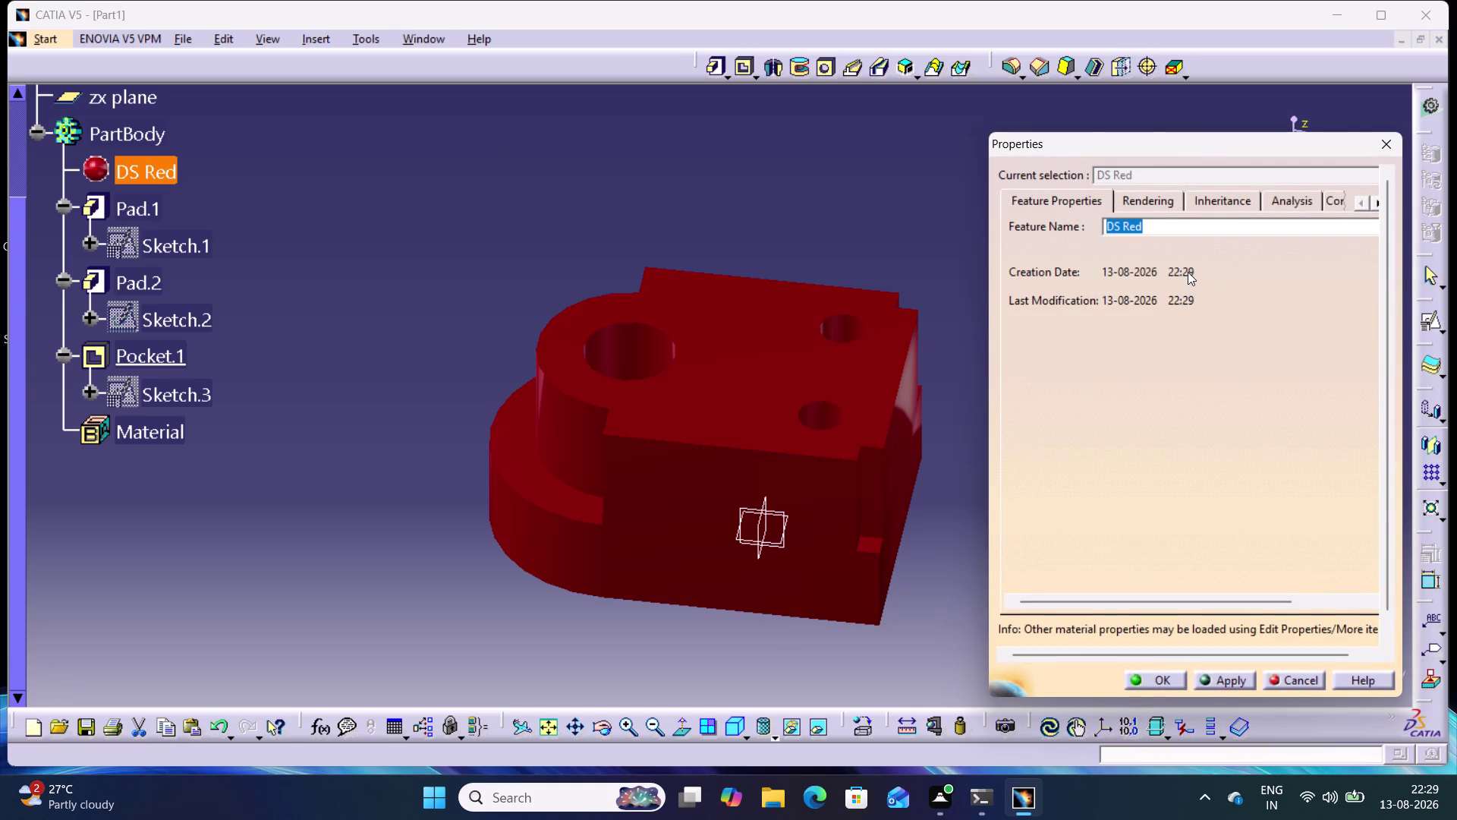
click(1378, 143)
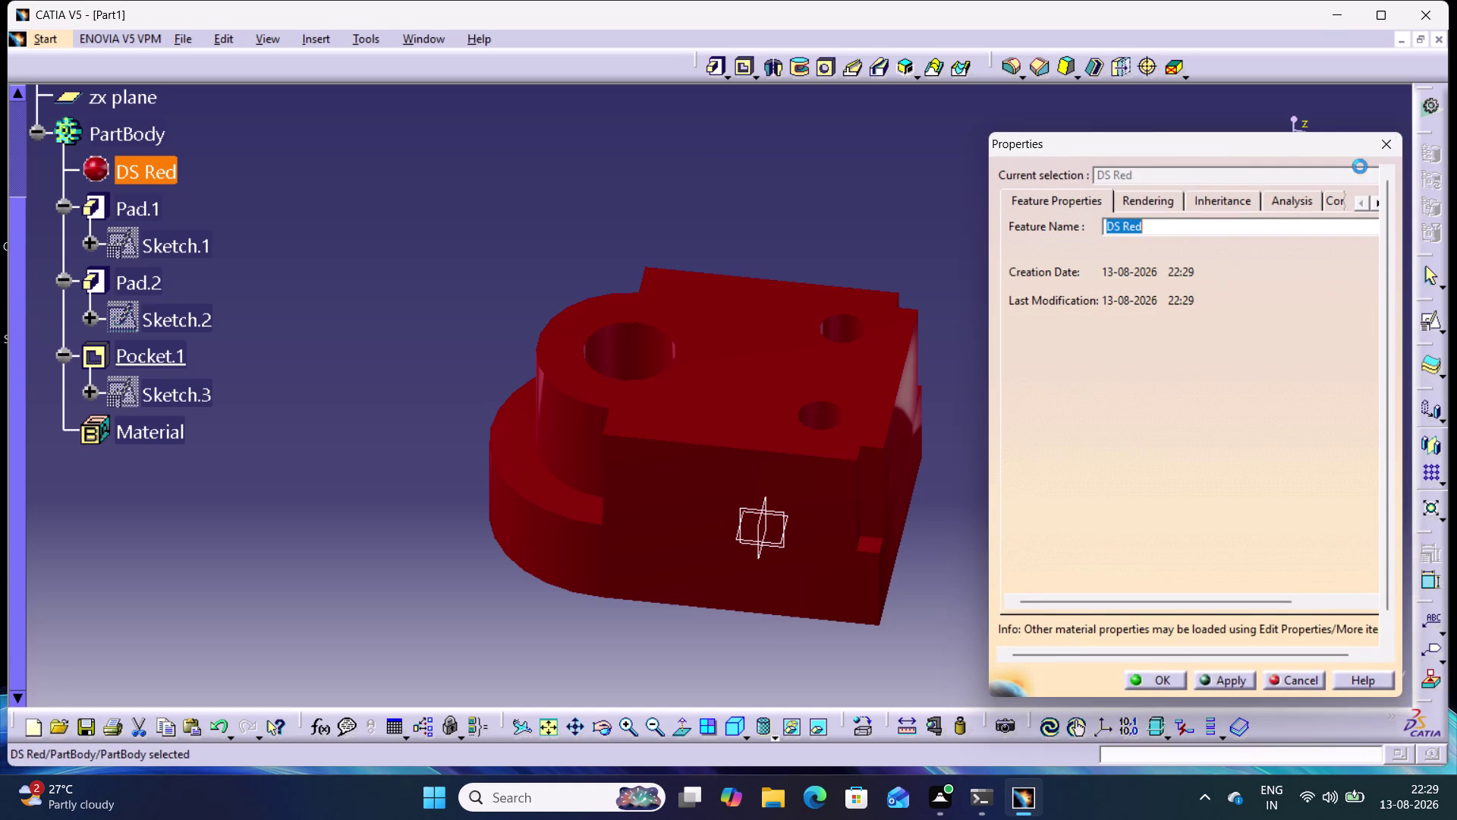
click(856, 724)
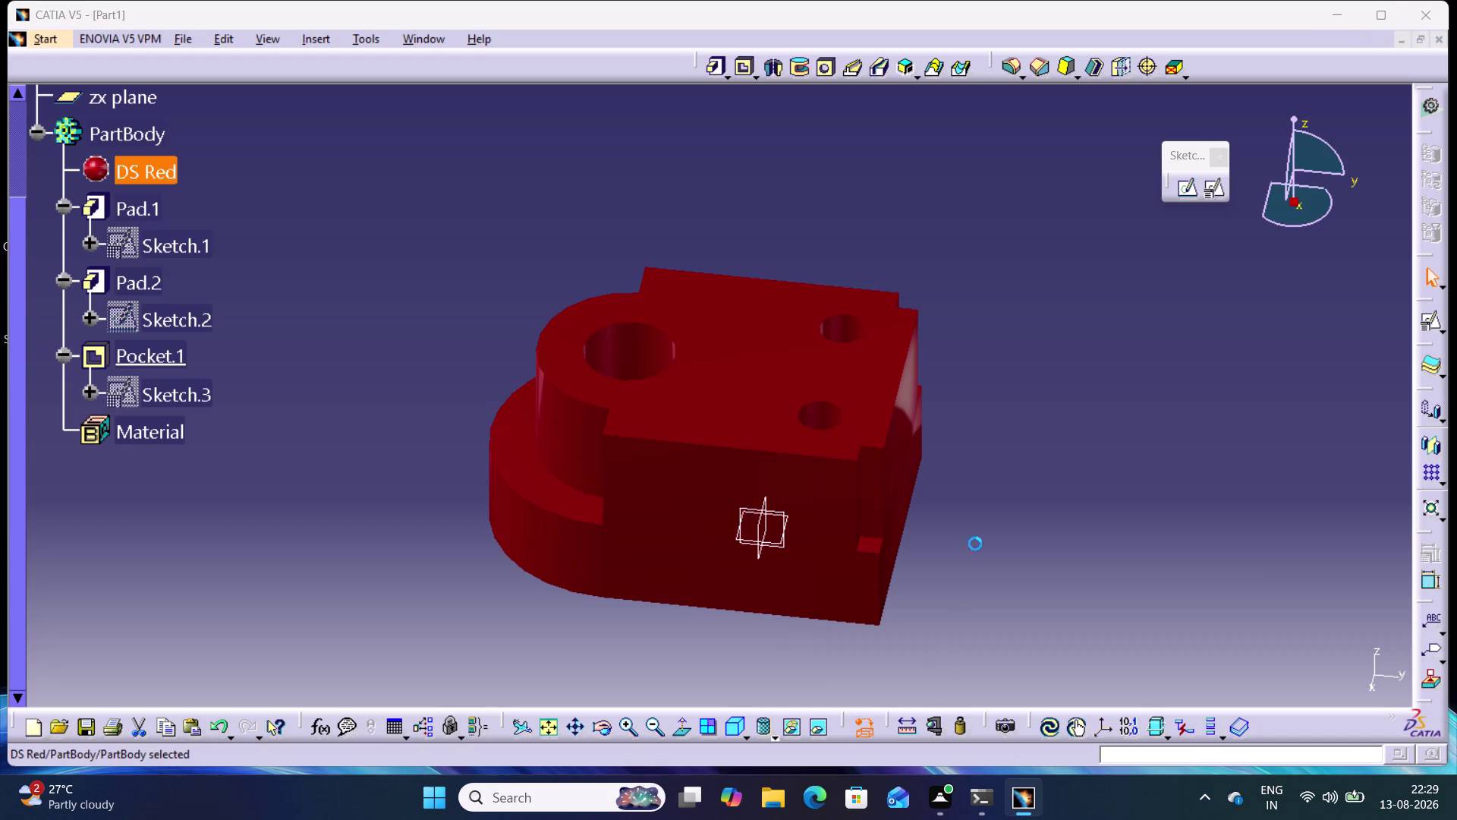
Apply the DS Light Blue painting material to the part and confirm with OK.
click(1019, 207)
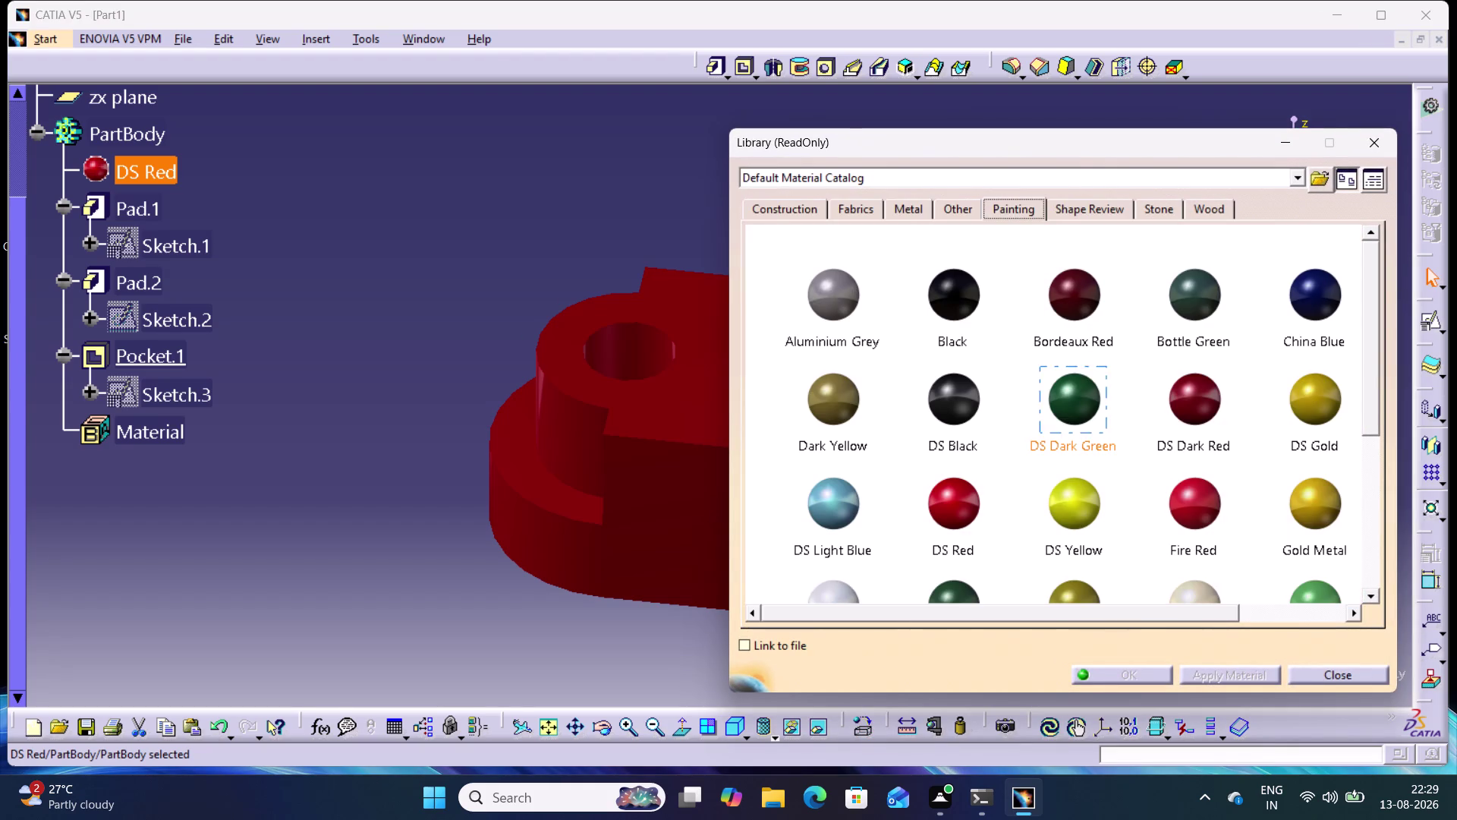
click(842, 514)
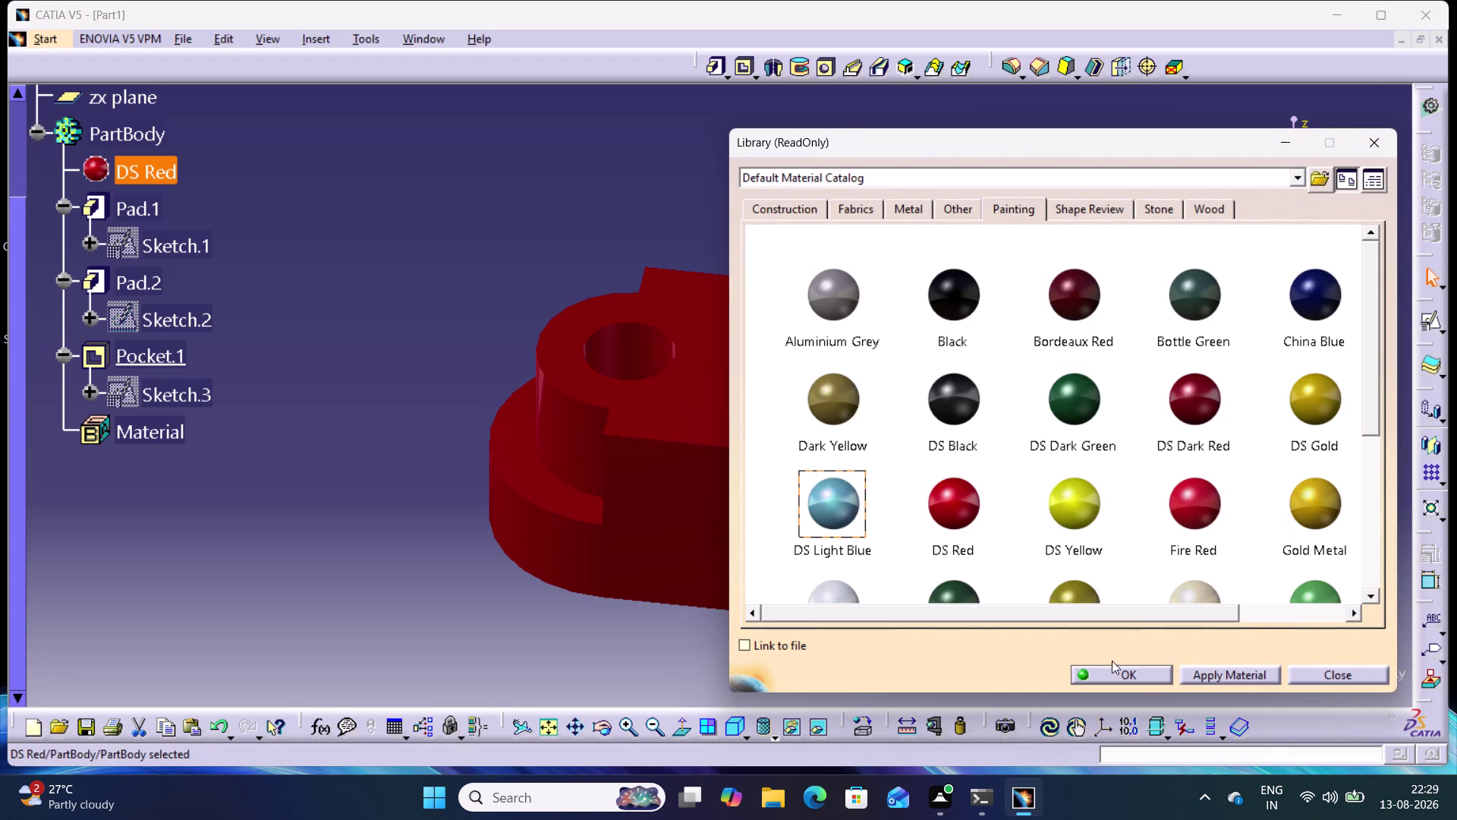
click(1213, 677)
click(1139, 677)
click(605, 255)
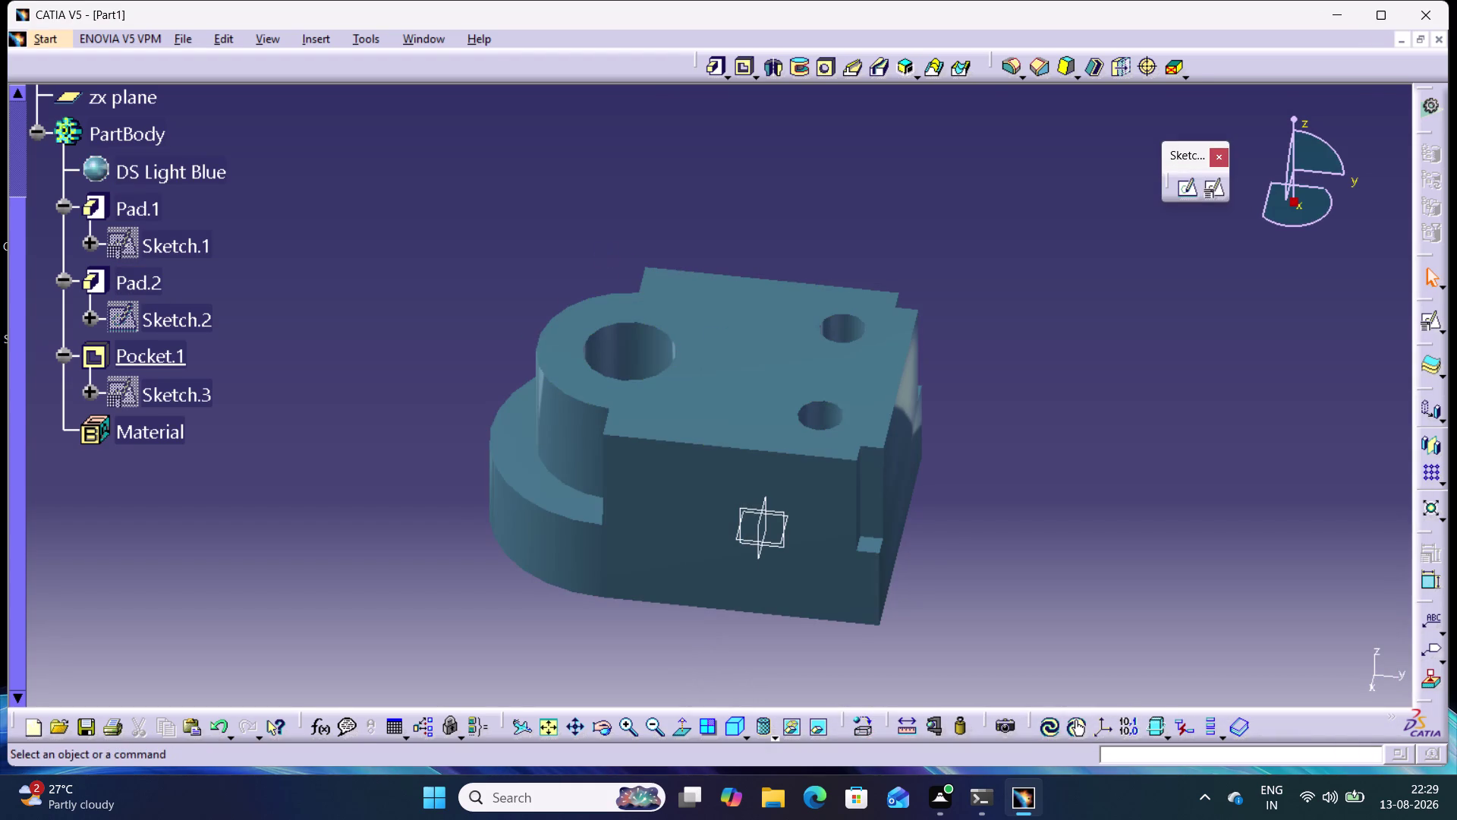
middle_drag(599, 254, 1021, 280)
right_drag(600, 254, 1021, 280)
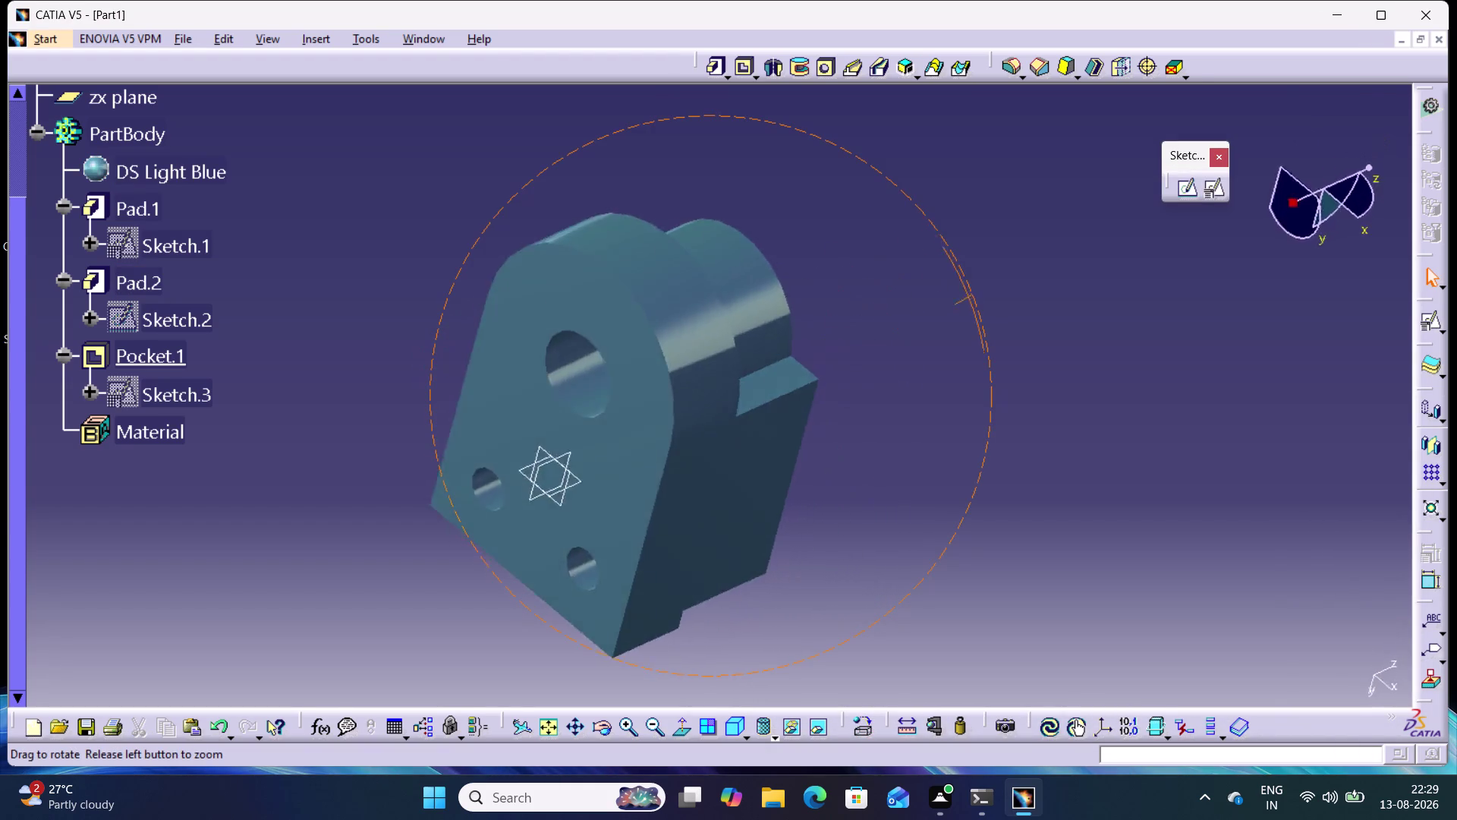
middle_drag(1021, 280, 511, 321)
right_drag(1021, 280, 511, 321)
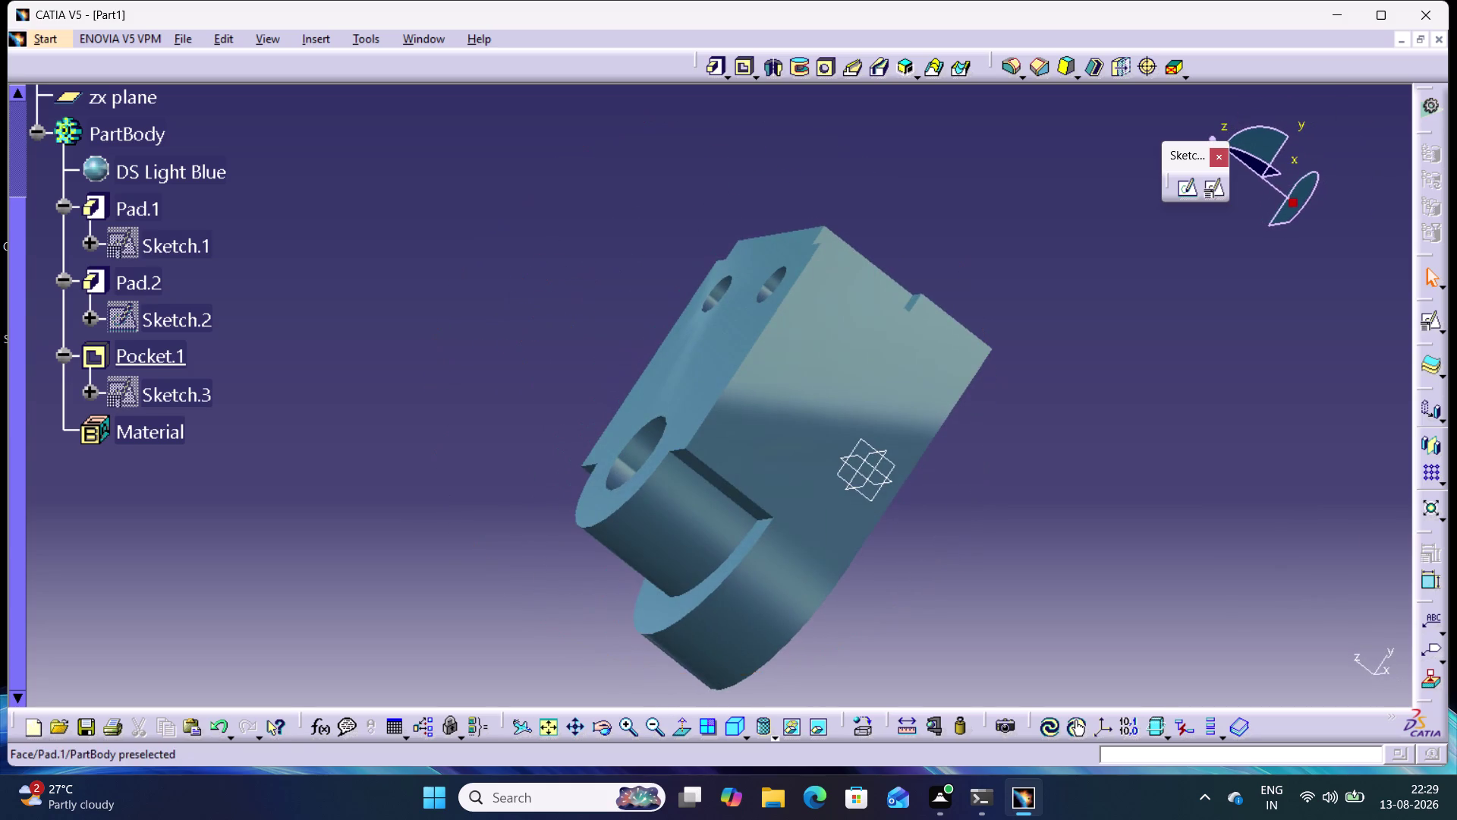
middle_drag(1050, 511, 984, 662)
right_drag(1049, 509, 984, 663)
middle_drag(715, 191, 855, 299)
right_drag(715, 190, 855, 299)
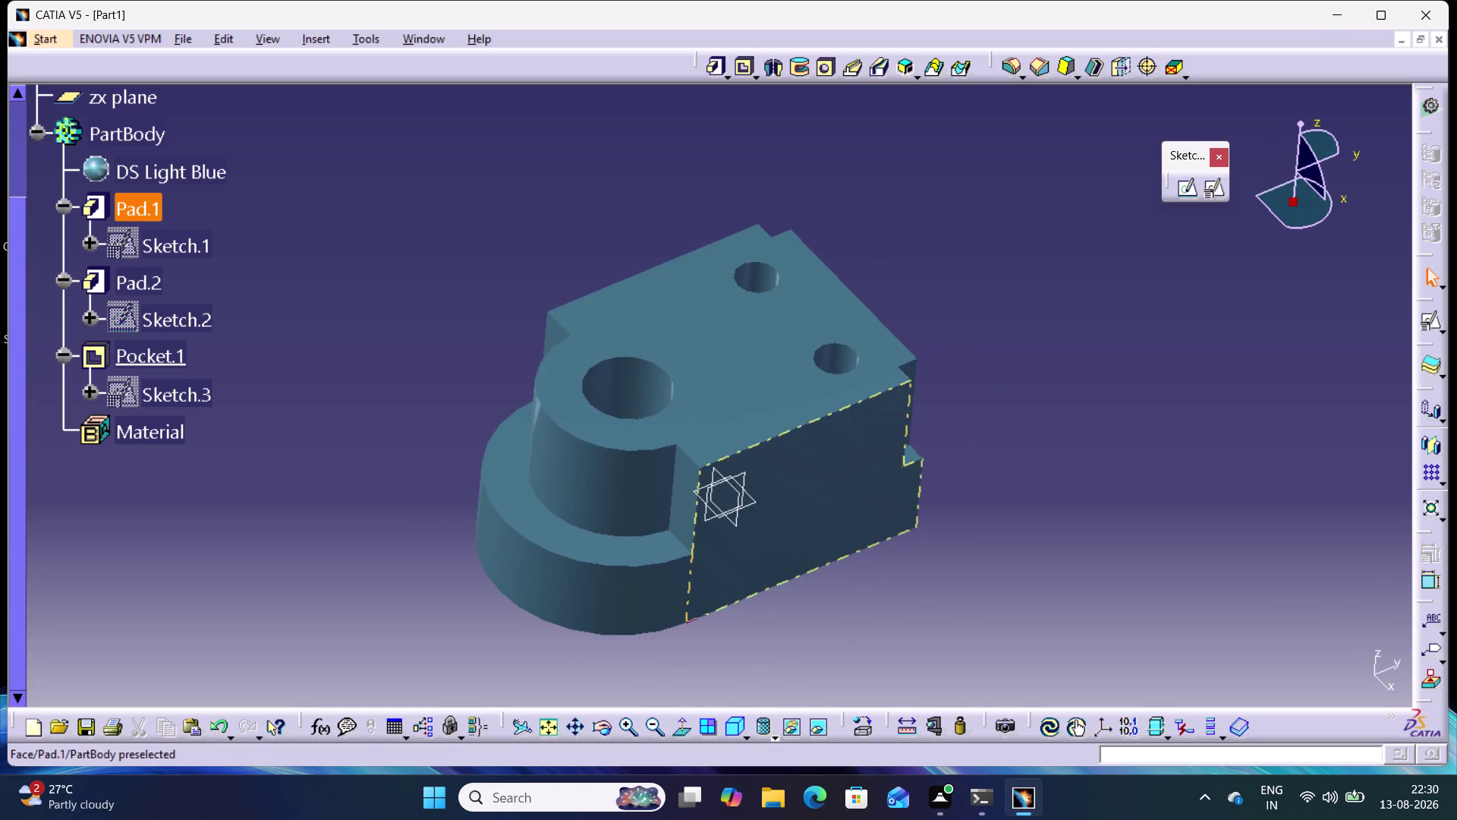
click(776, 737)
click(796, 627)
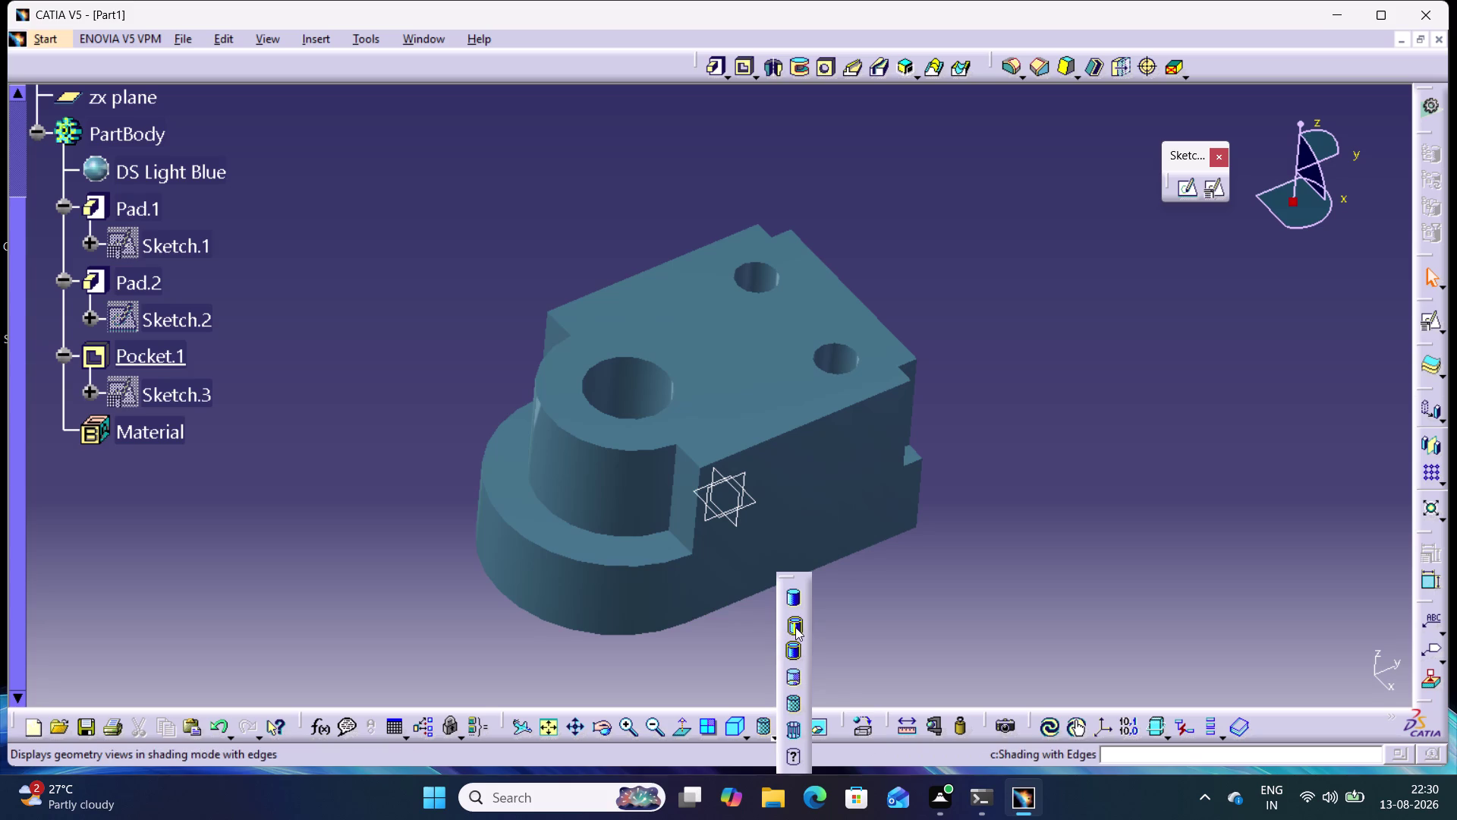
click(886, 602)
middle_drag(885, 633, 839, 523)
right_drag(884, 633, 839, 524)
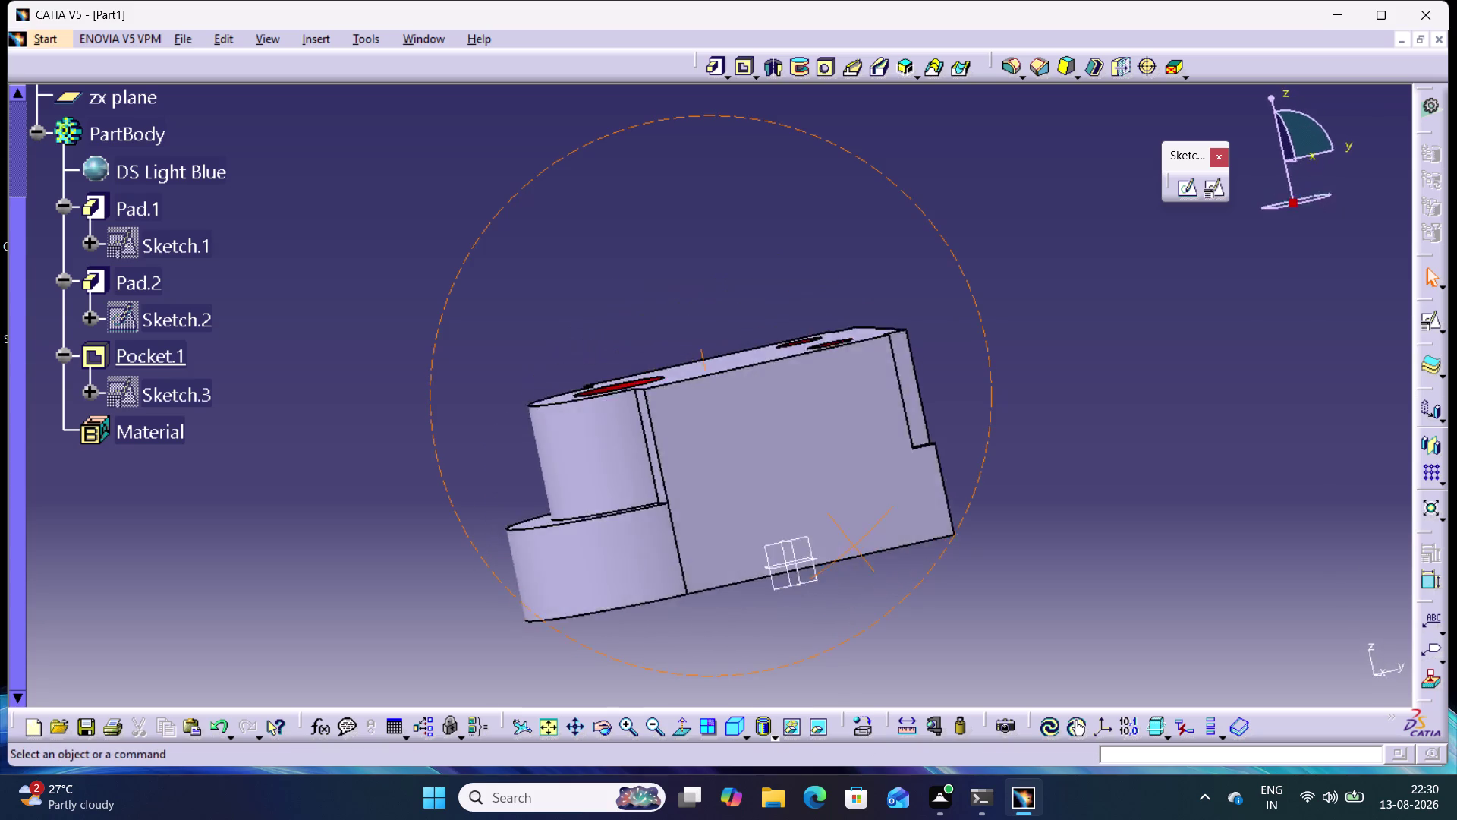
middle_drag(839, 523, 828, 393)
right_drag(839, 524, 853, 462)
middle_drag(874, 615, 883, 650)
right_drag(875, 615, 885, 652)
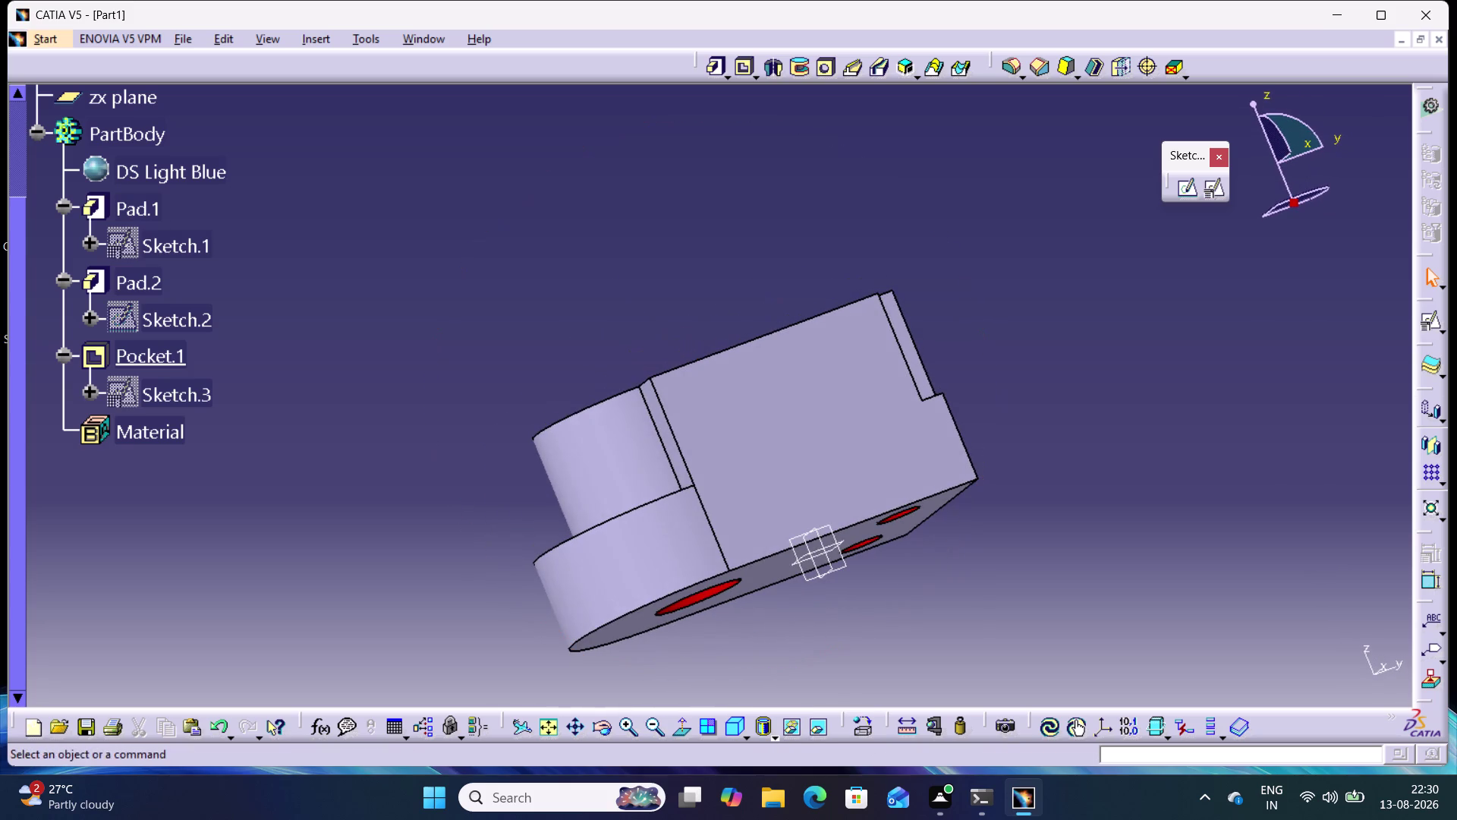
click(776, 737)
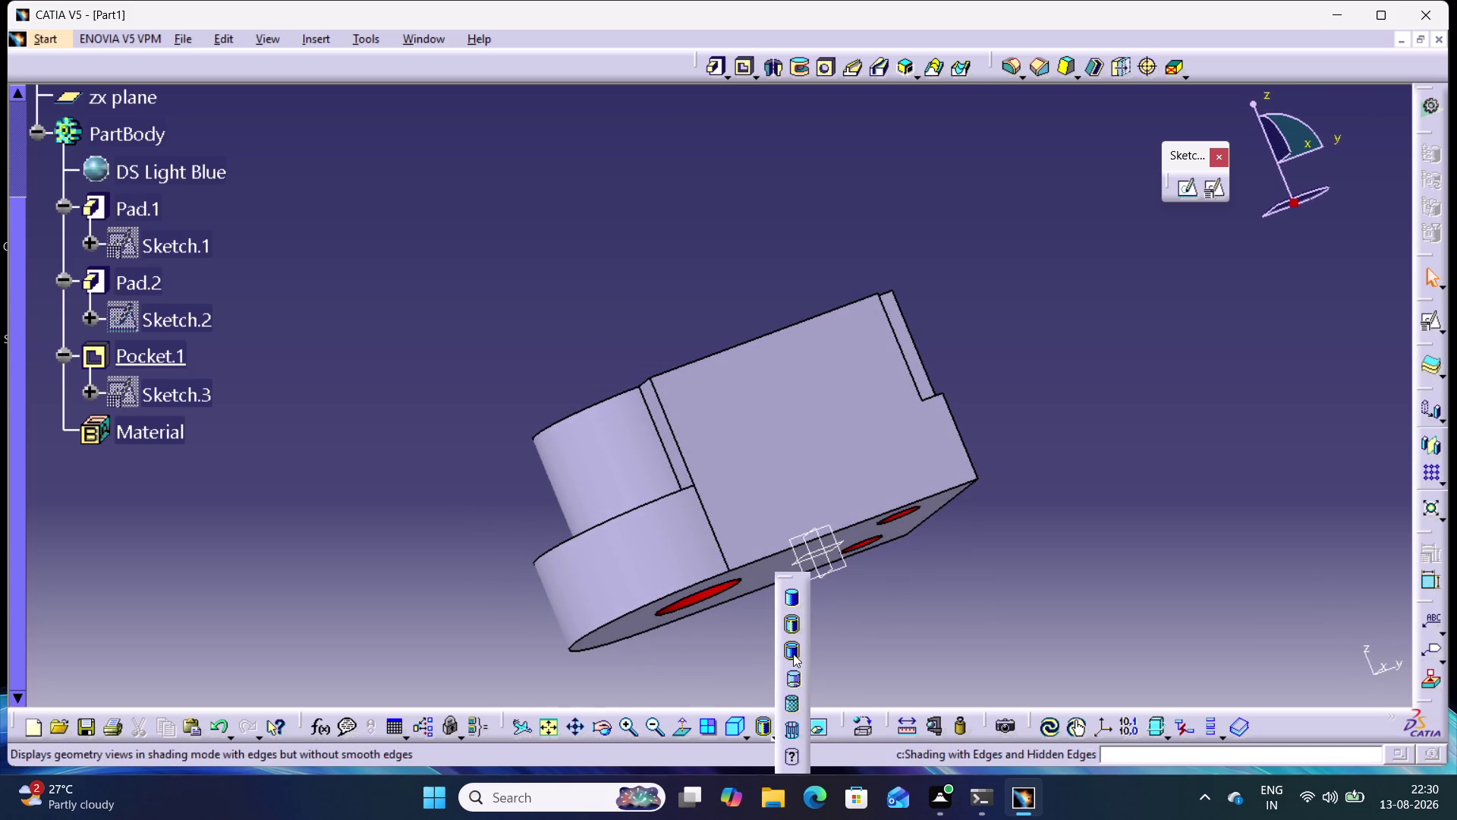
click(794, 699)
click(931, 559)
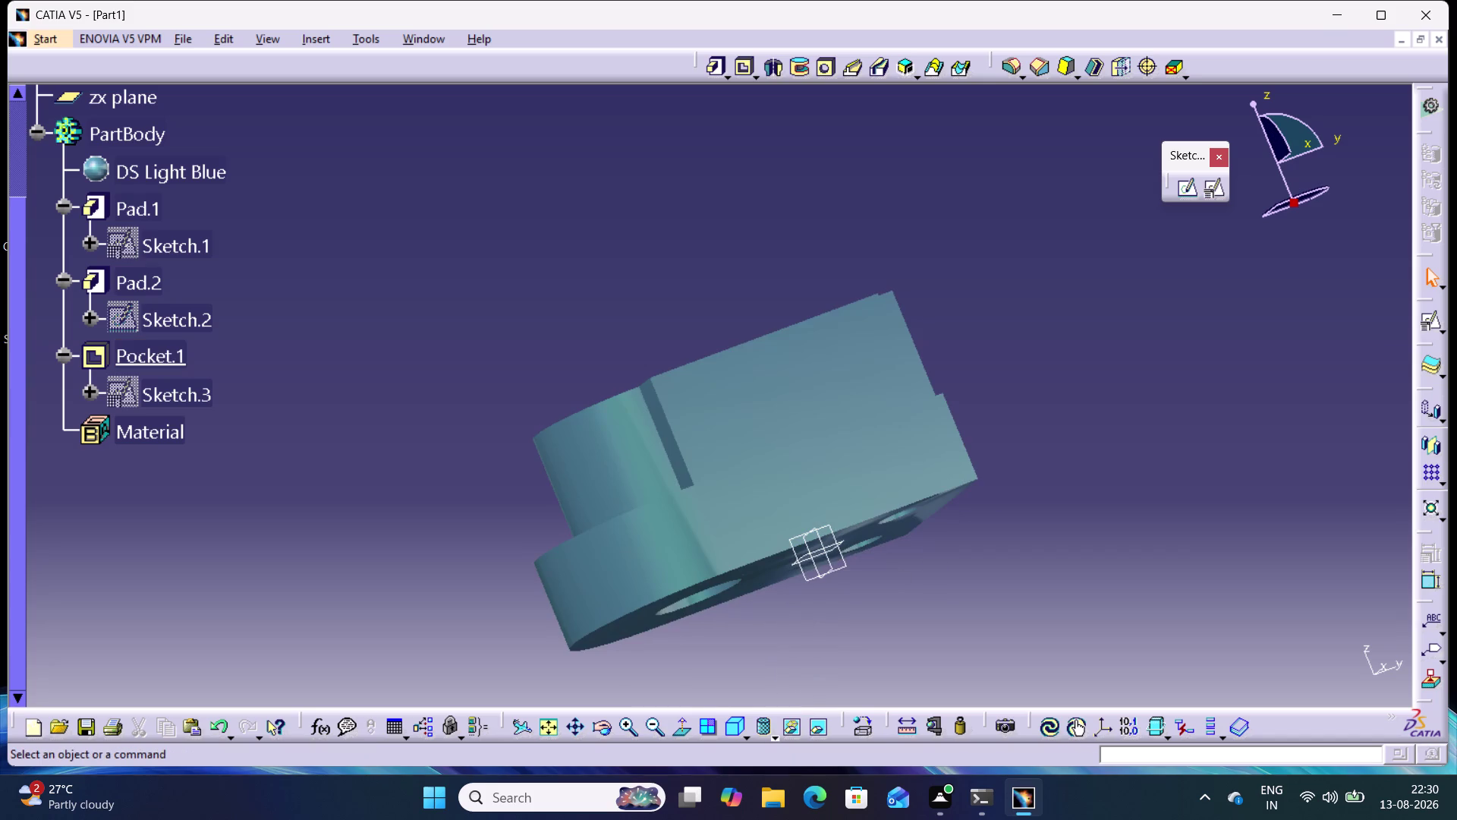
click(738, 724)
click(553, 726)
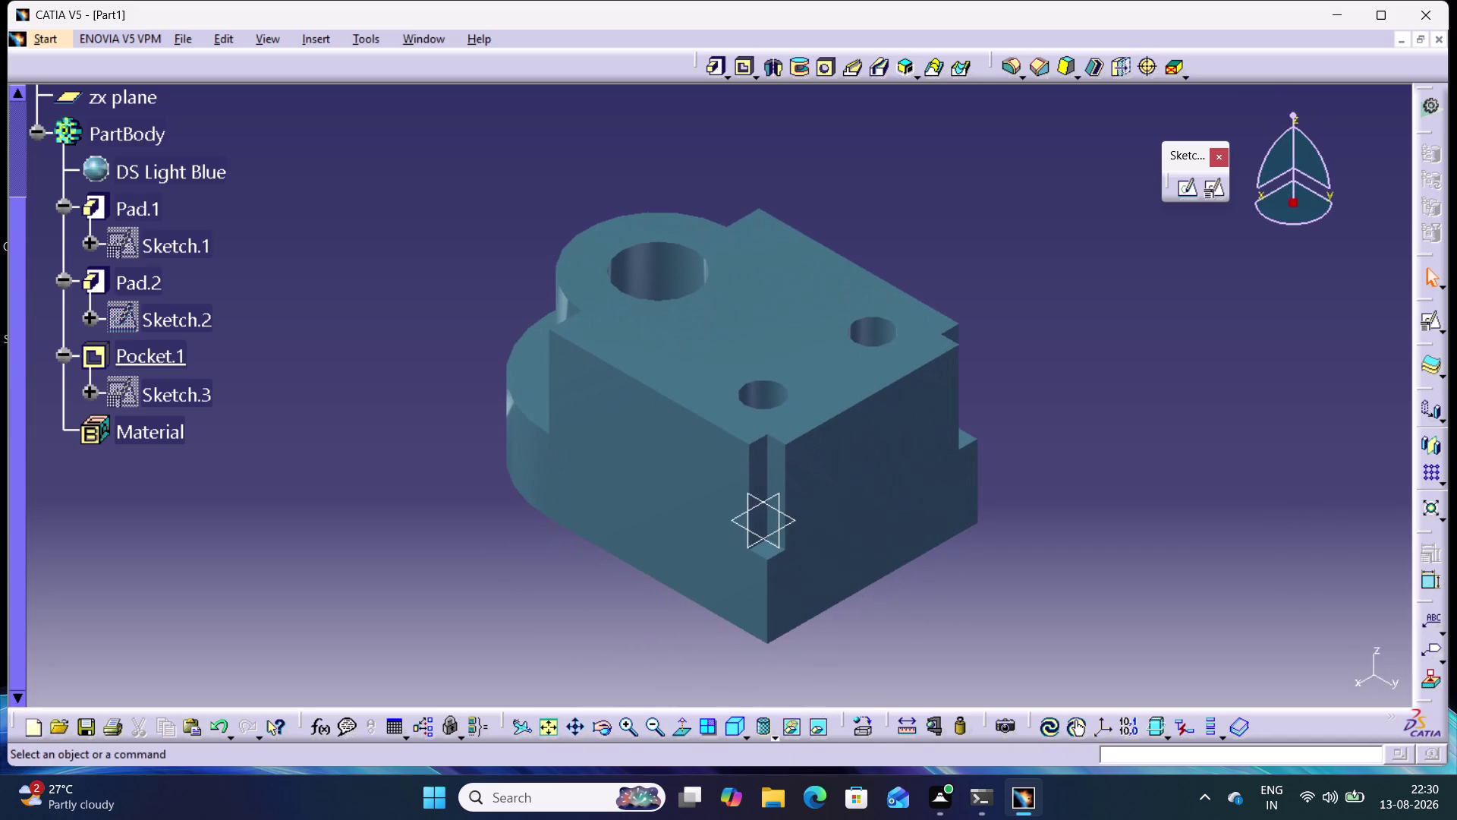
key(ctrl+s)
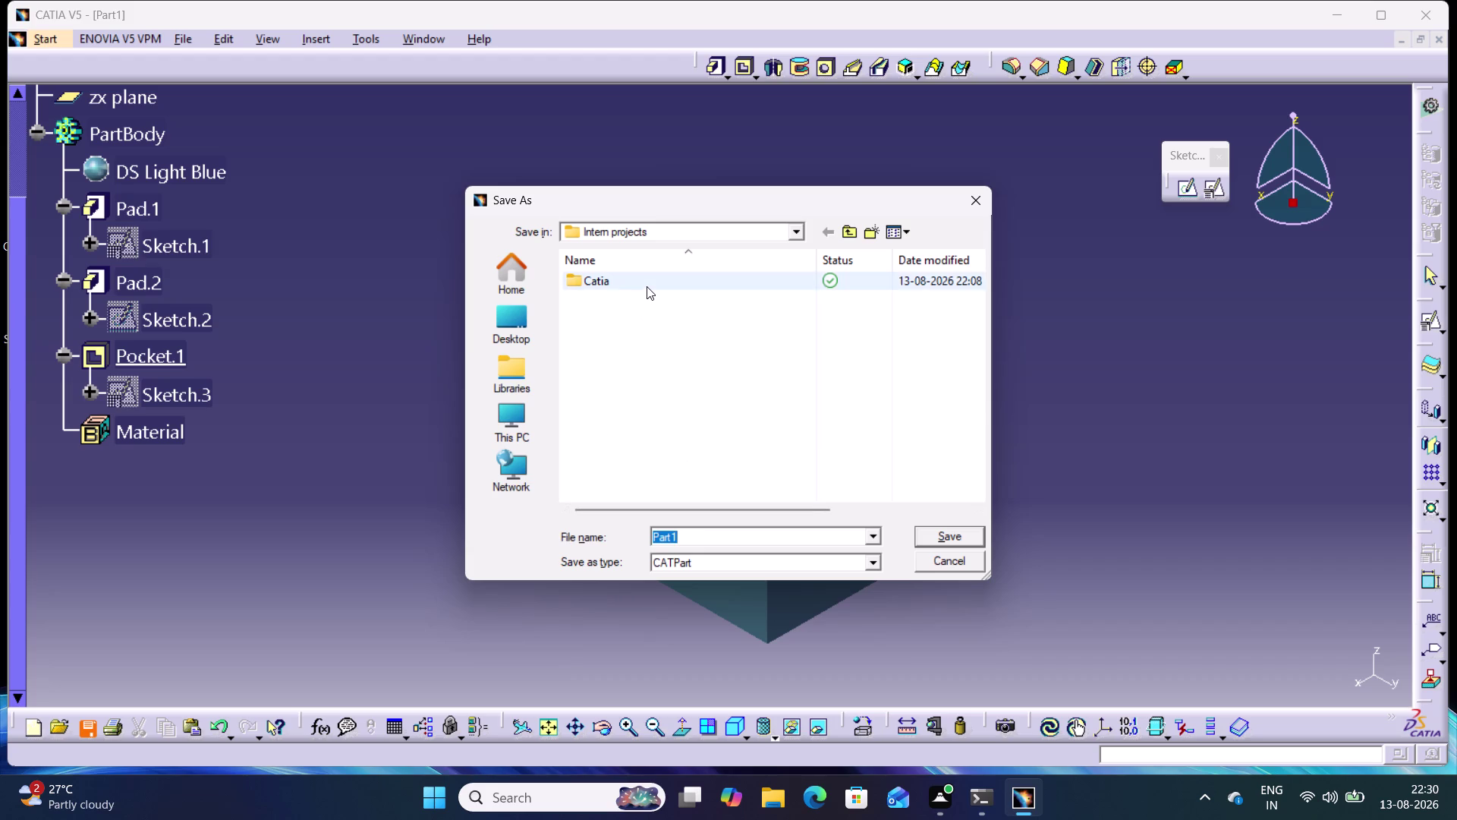
Save the part as Part1.CATPart in the Catia folder.
double_click(647, 286)
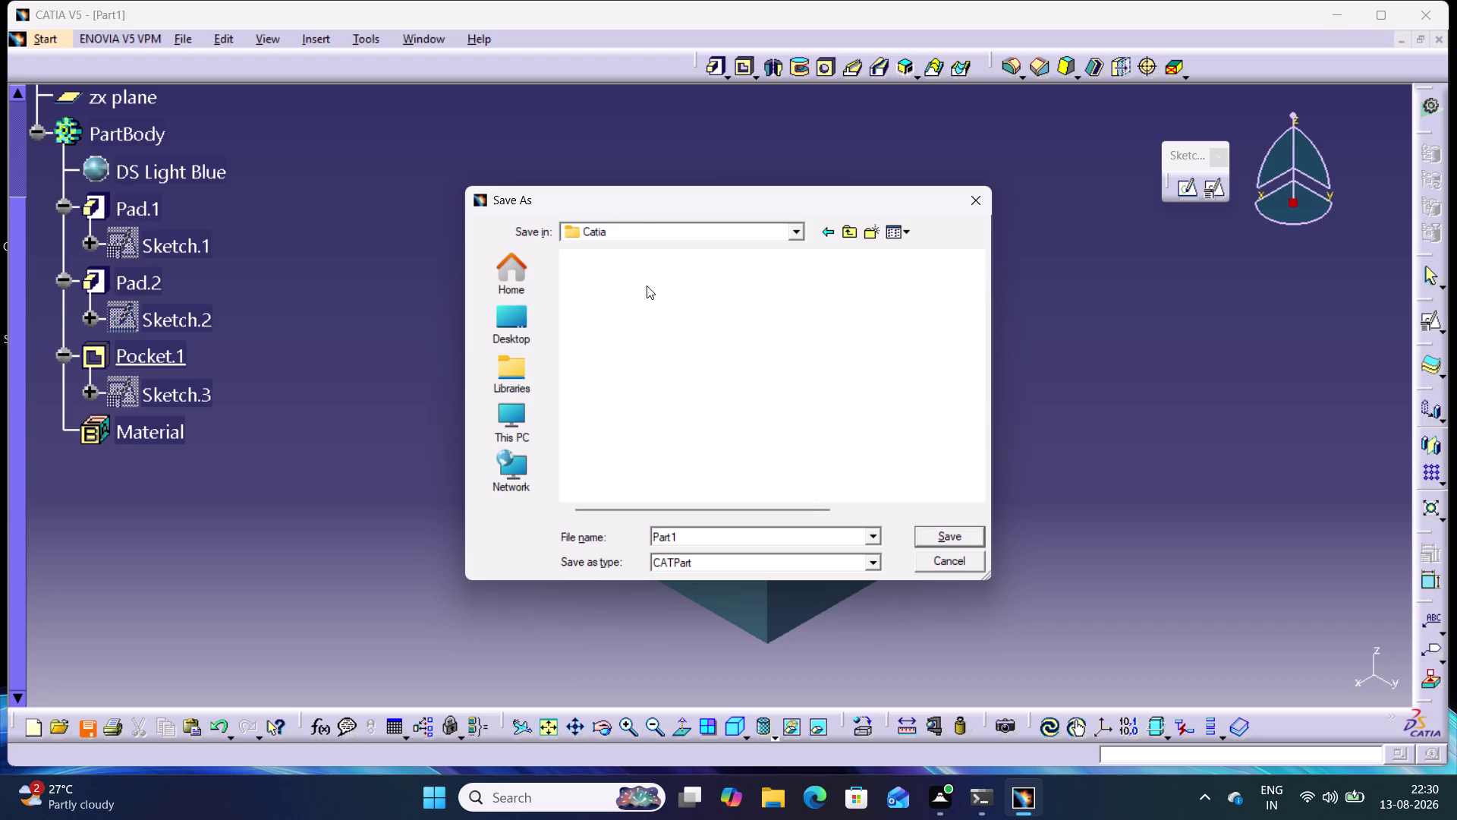
text(part)
click(944, 534)
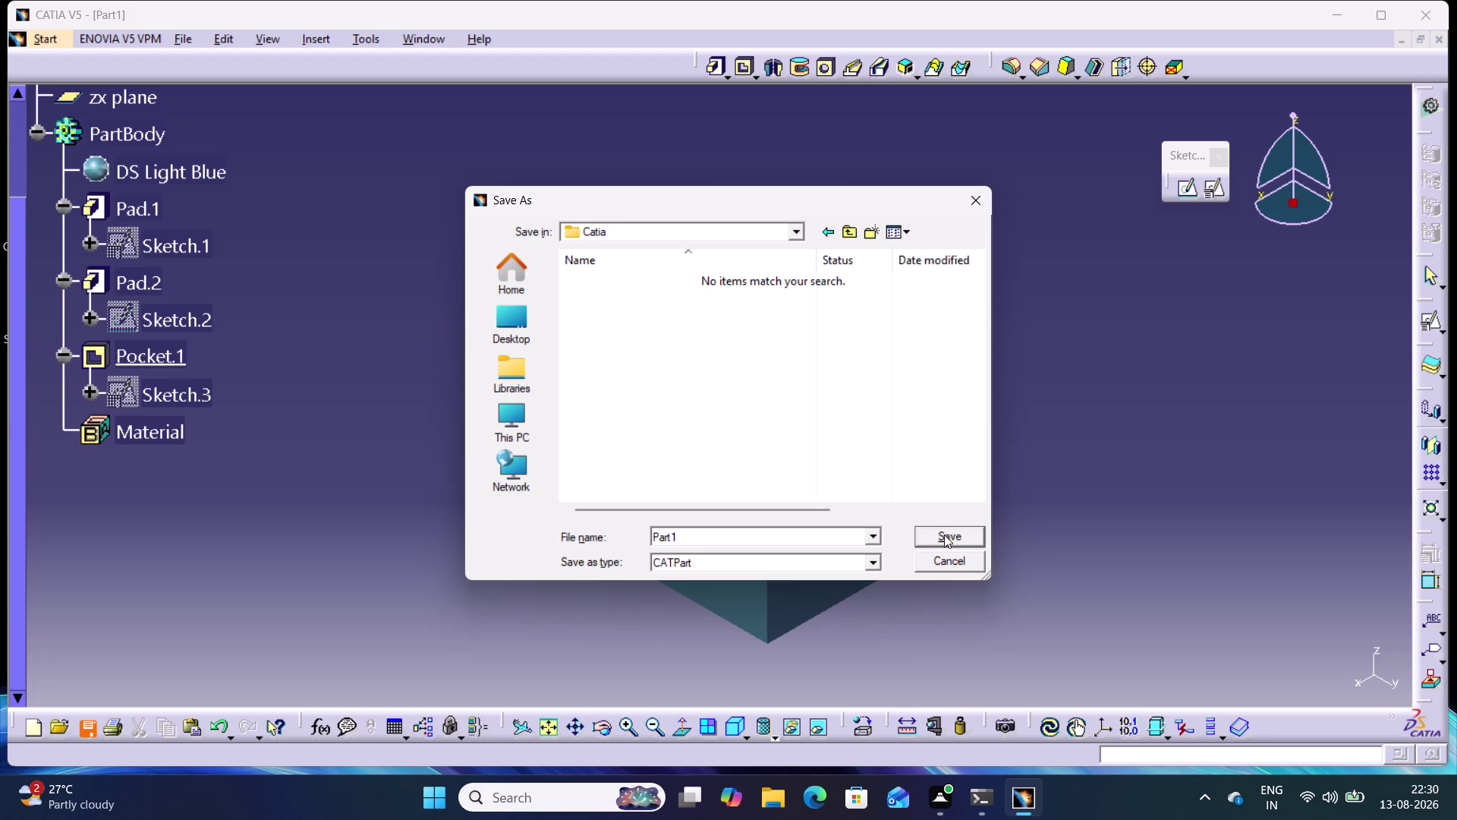
click(1087, 480)
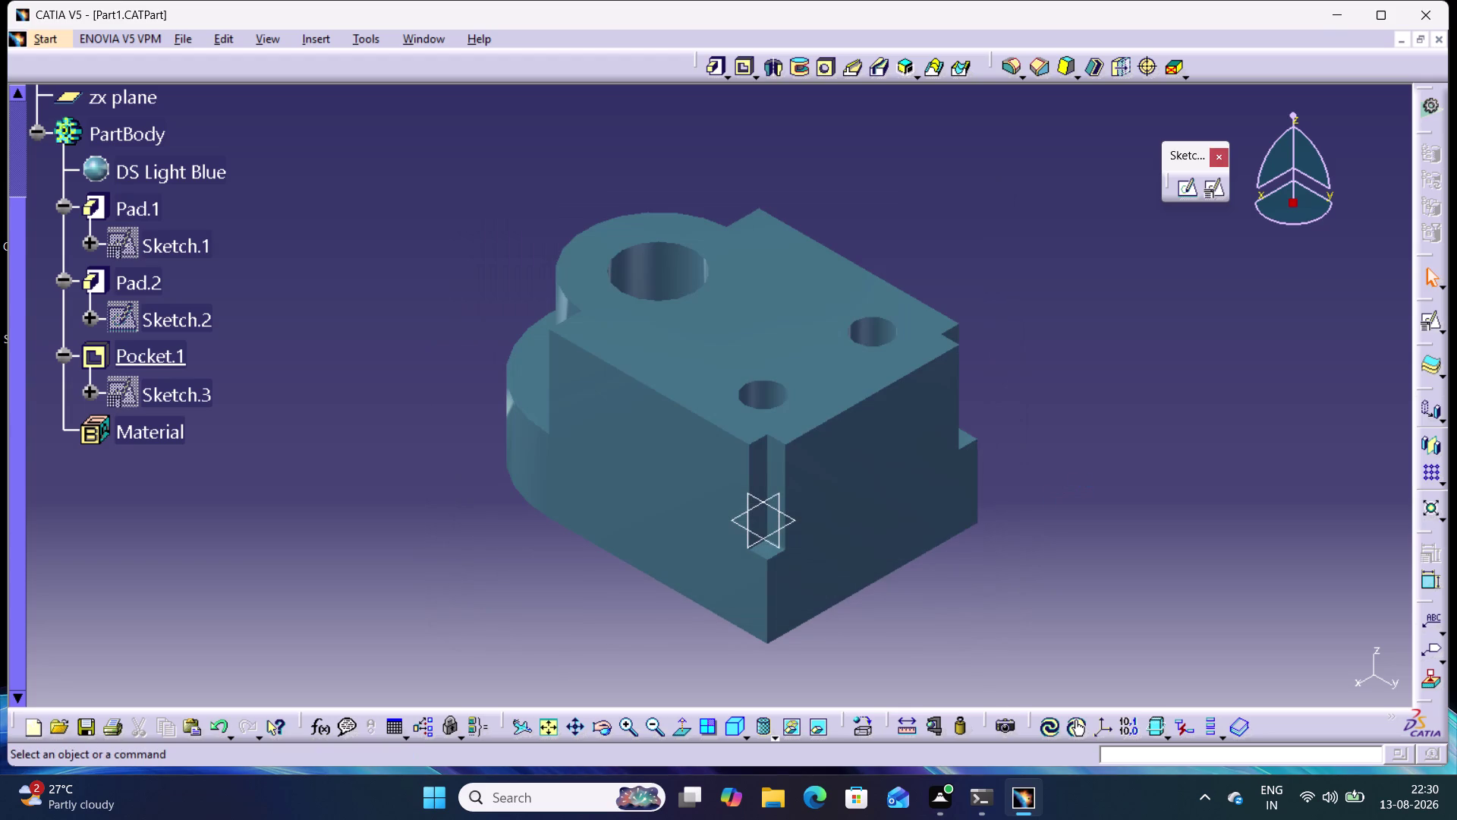
key(ctrl+n)
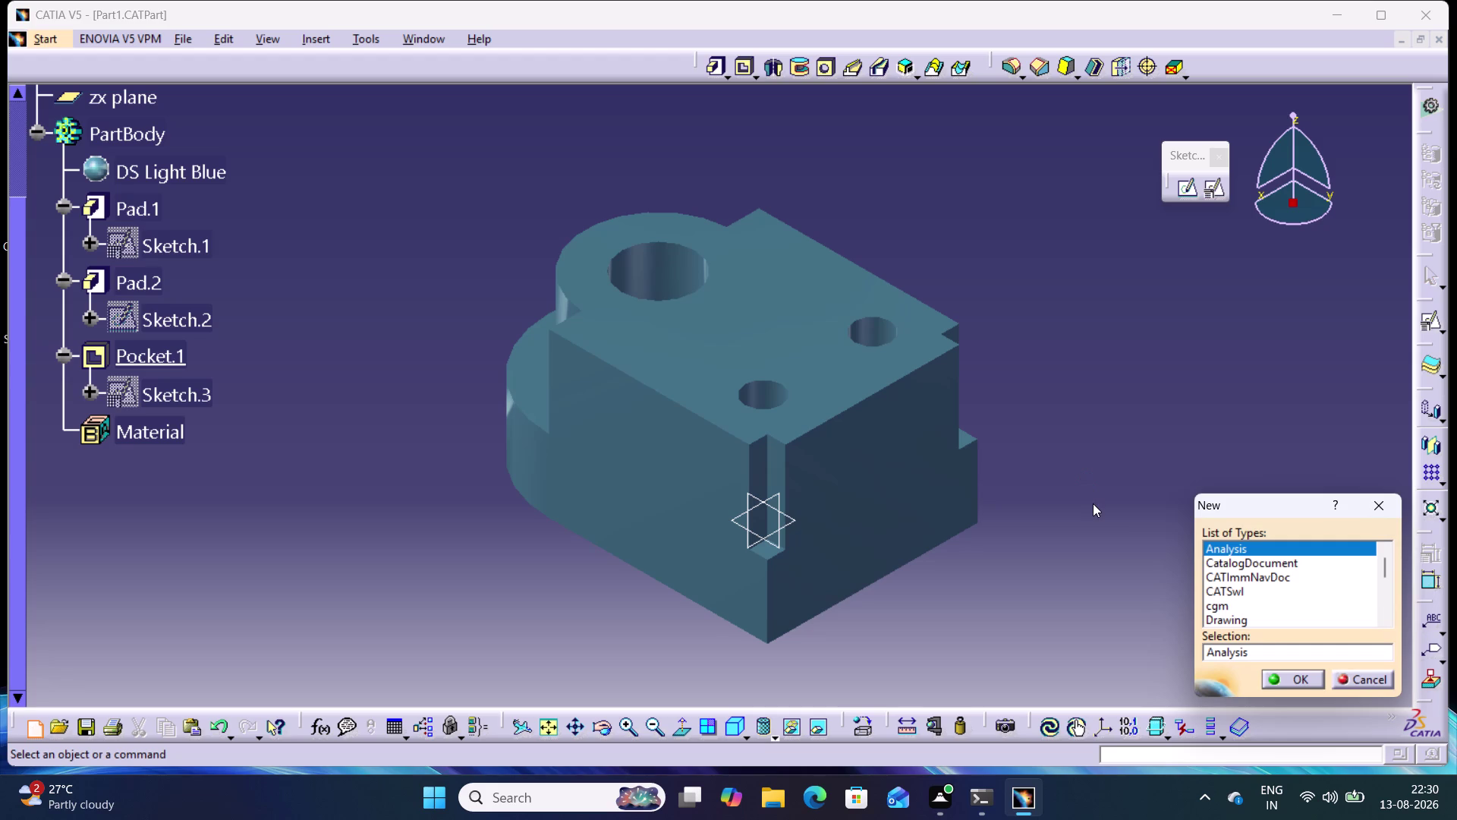
Create a new Drawing document with an ISO A0 landscape sheet.
click(1245, 619)
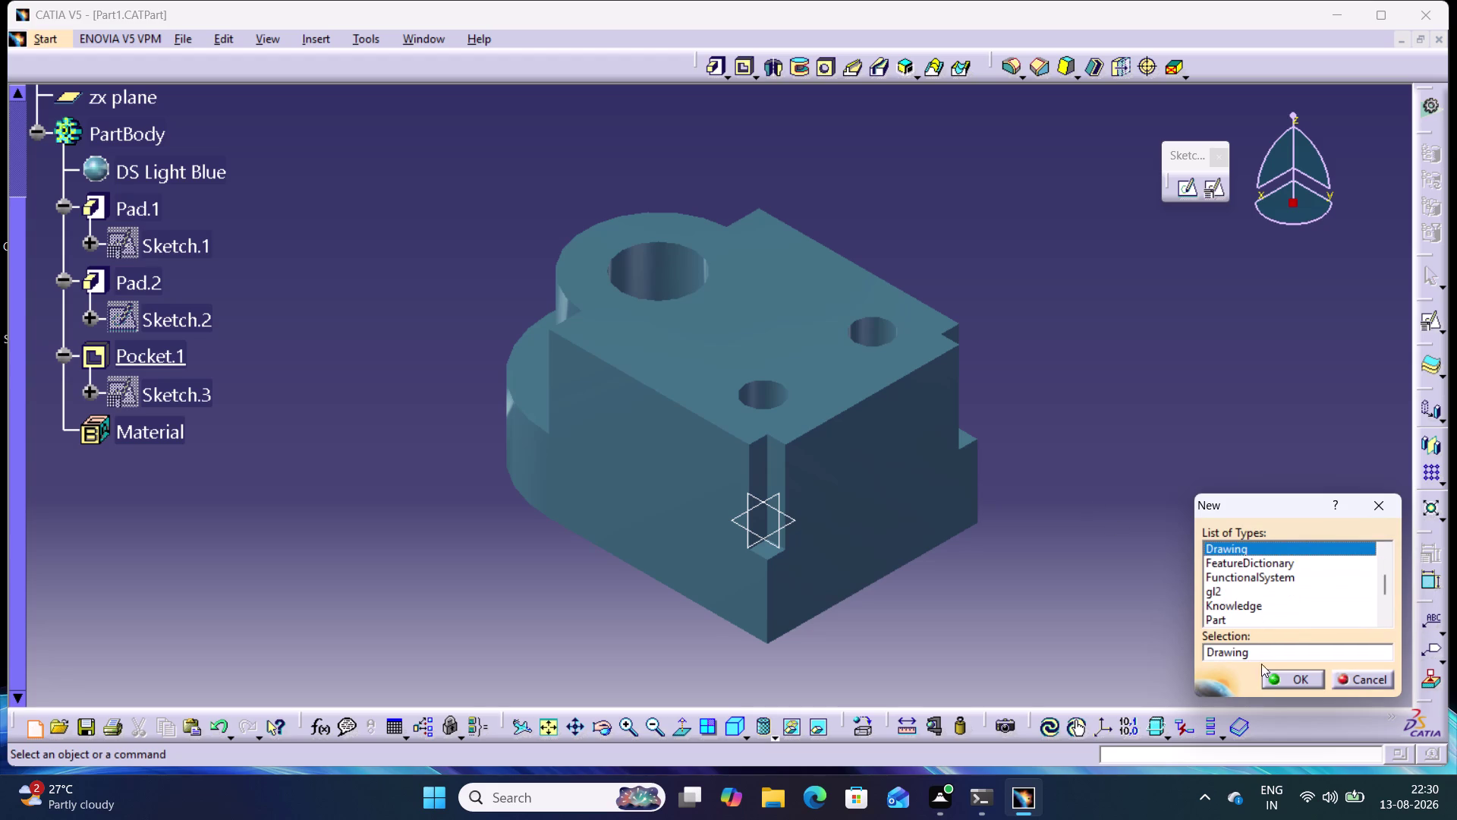
click(1287, 681)
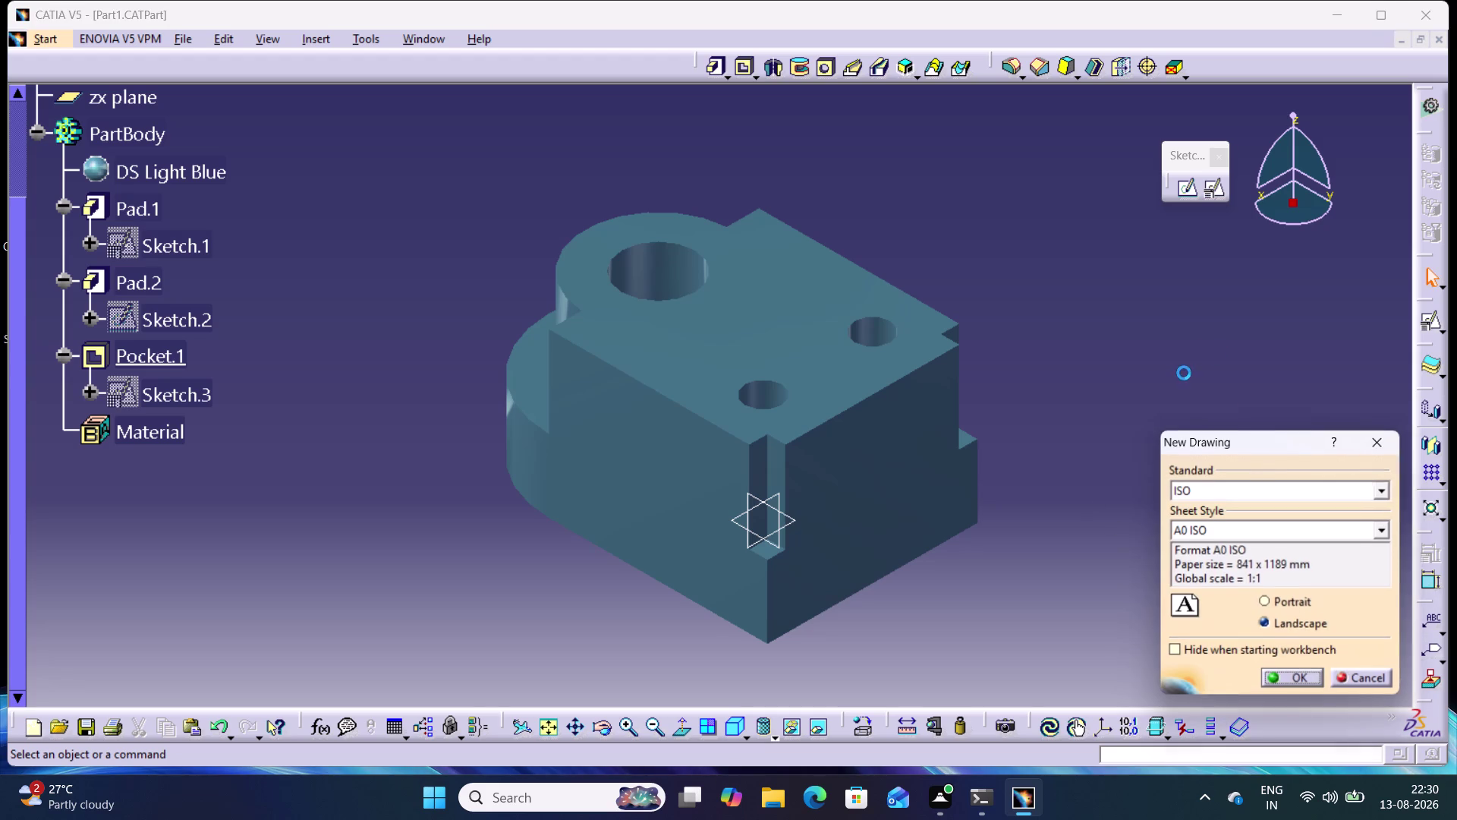
click(1302, 679)
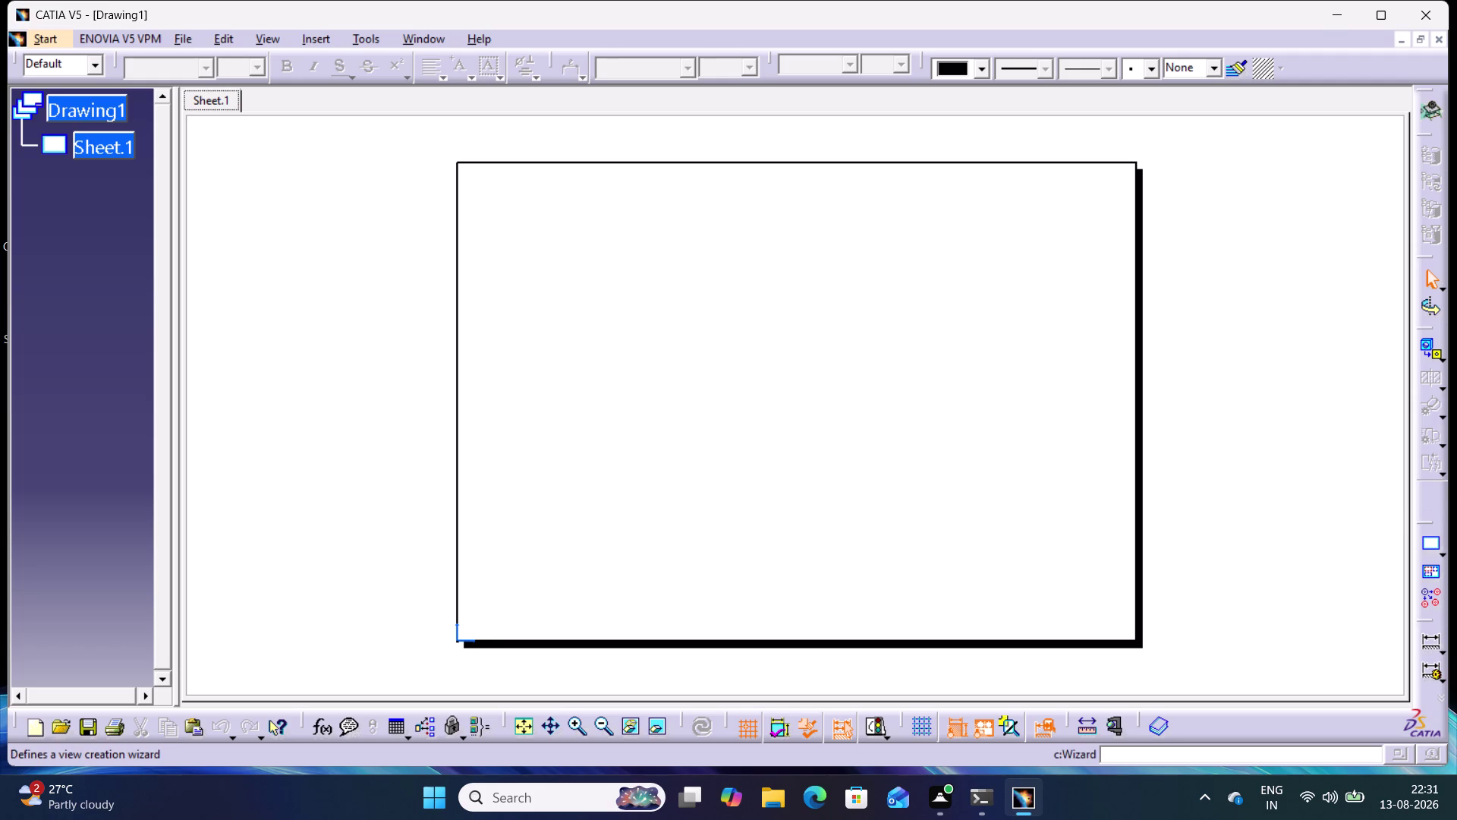
click(1444, 356)
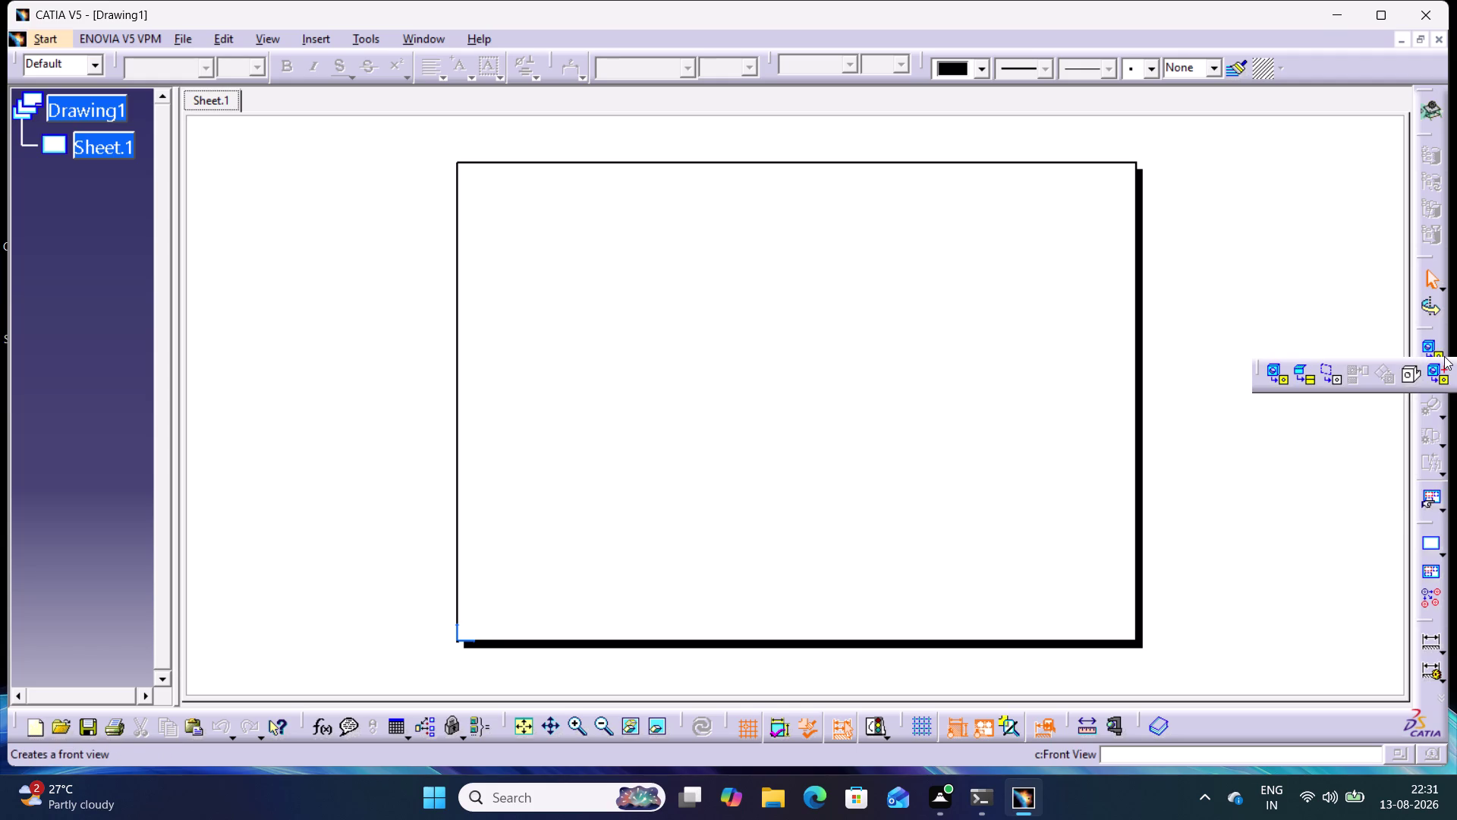
Start a 1:1 Front View and switch to the Part1 3D window.
click(1324, 309)
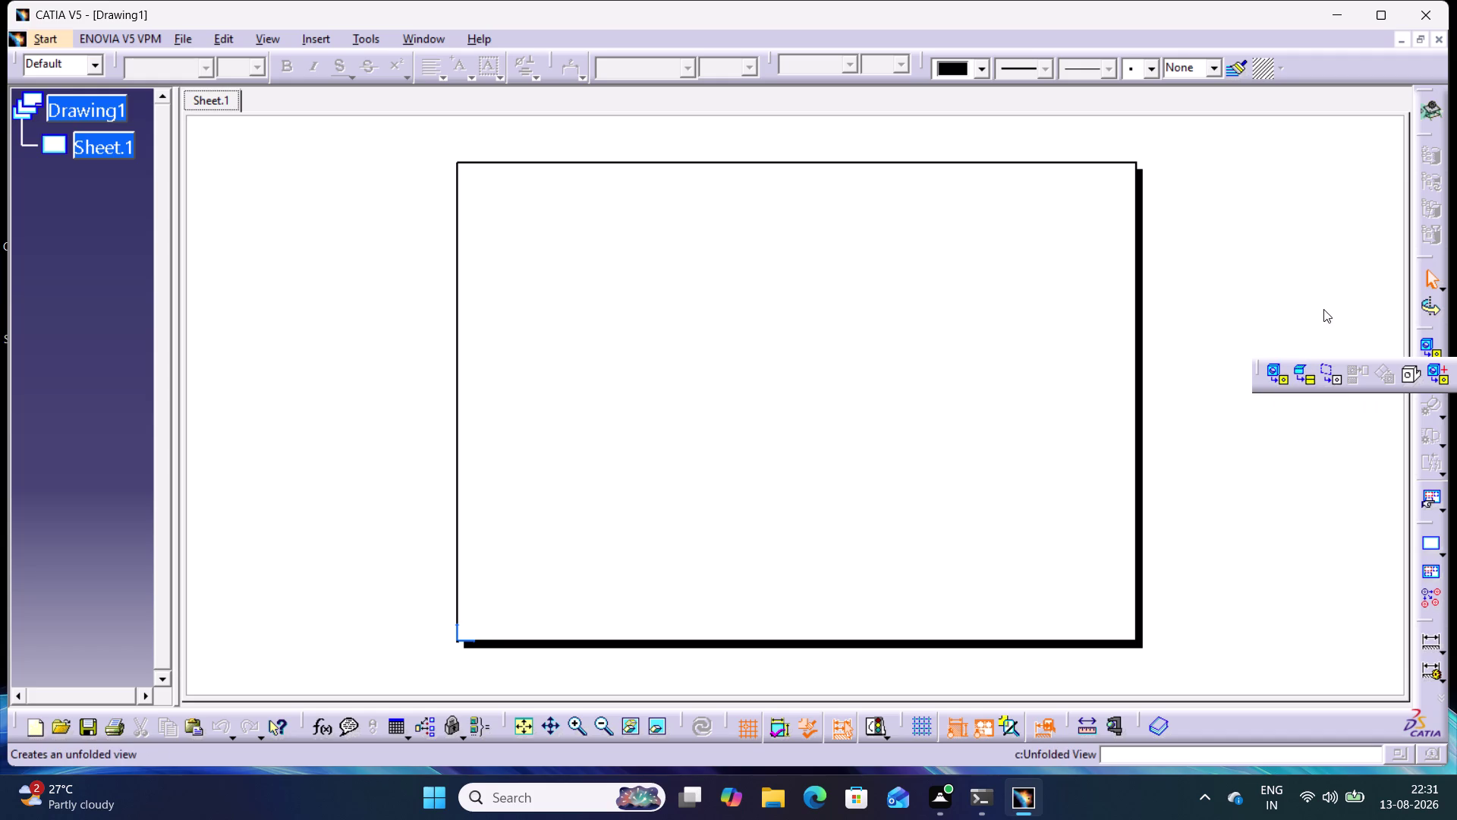
click(1443, 356)
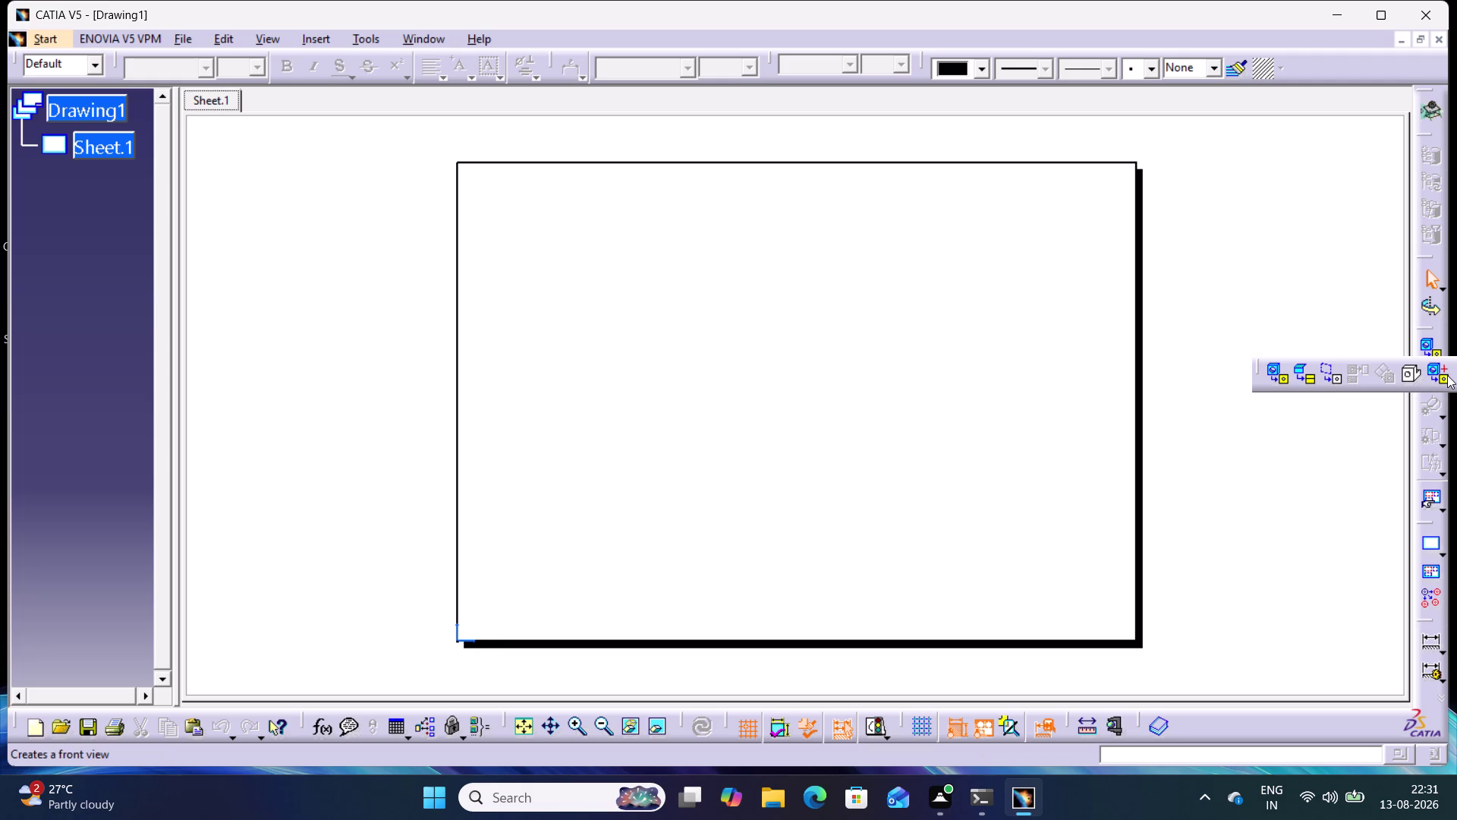
click(1439, 370)
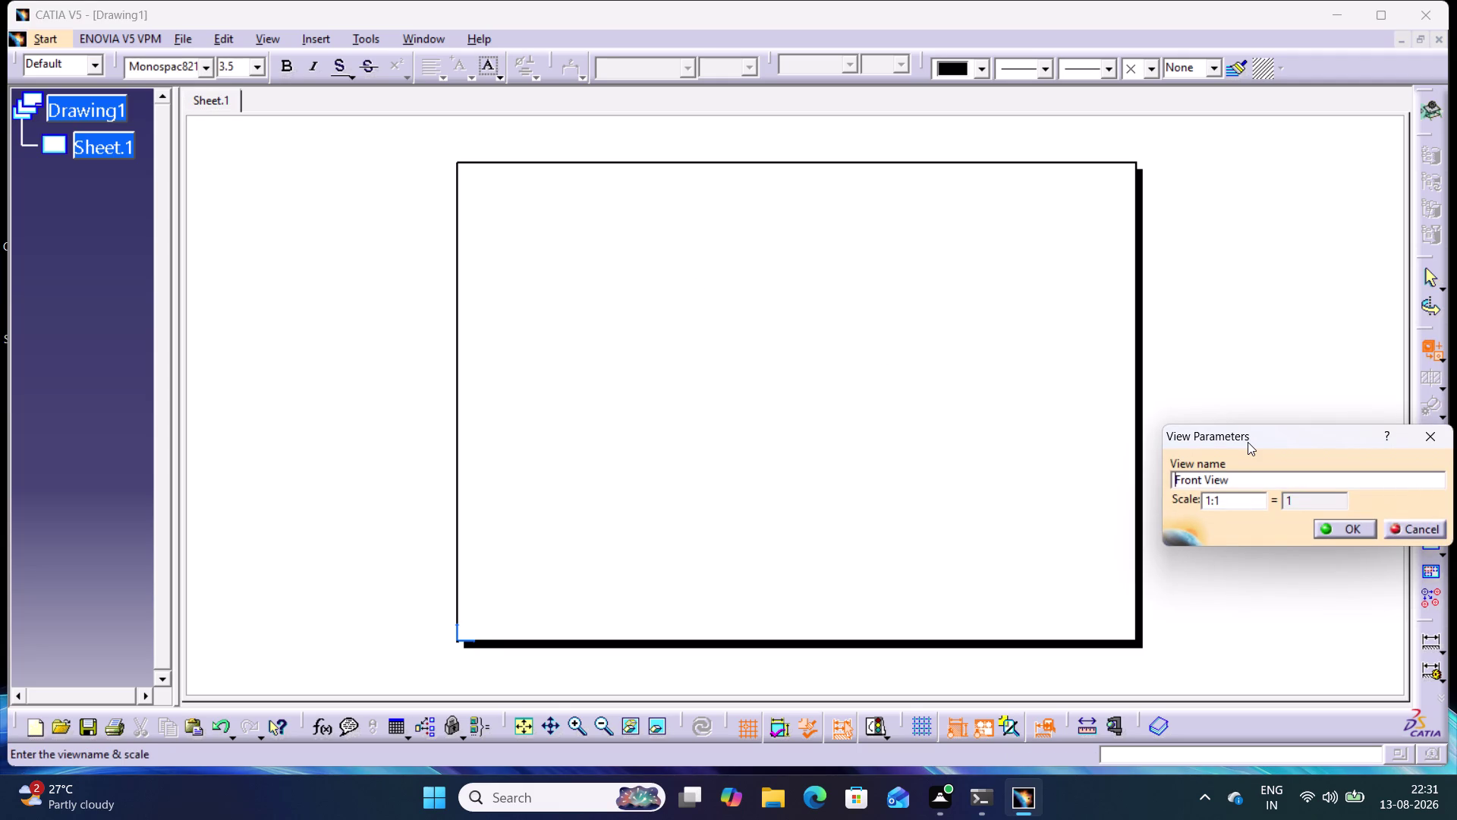
click(1344, 526)
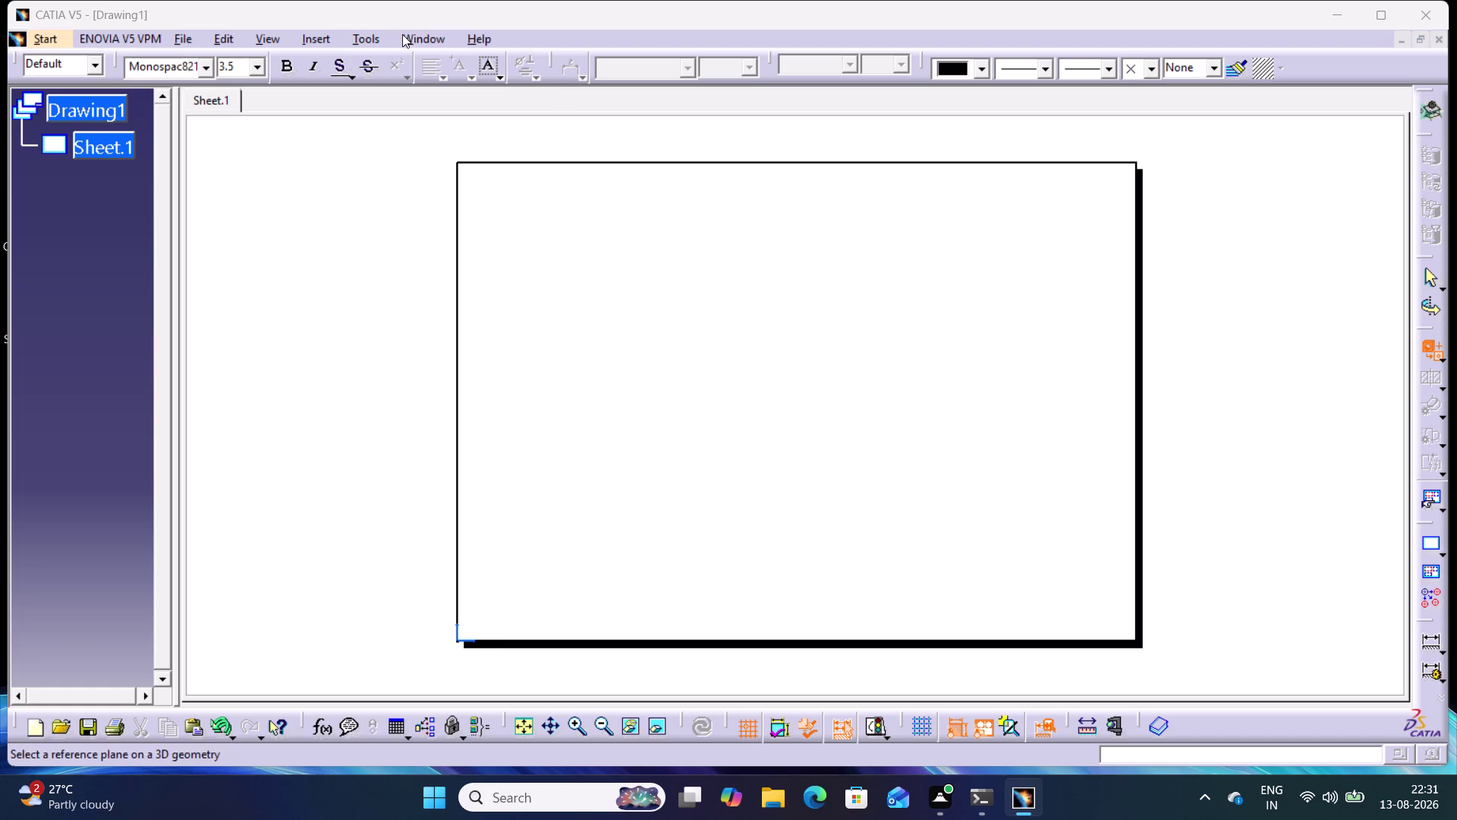
click(411, 36)
click(467, 163)
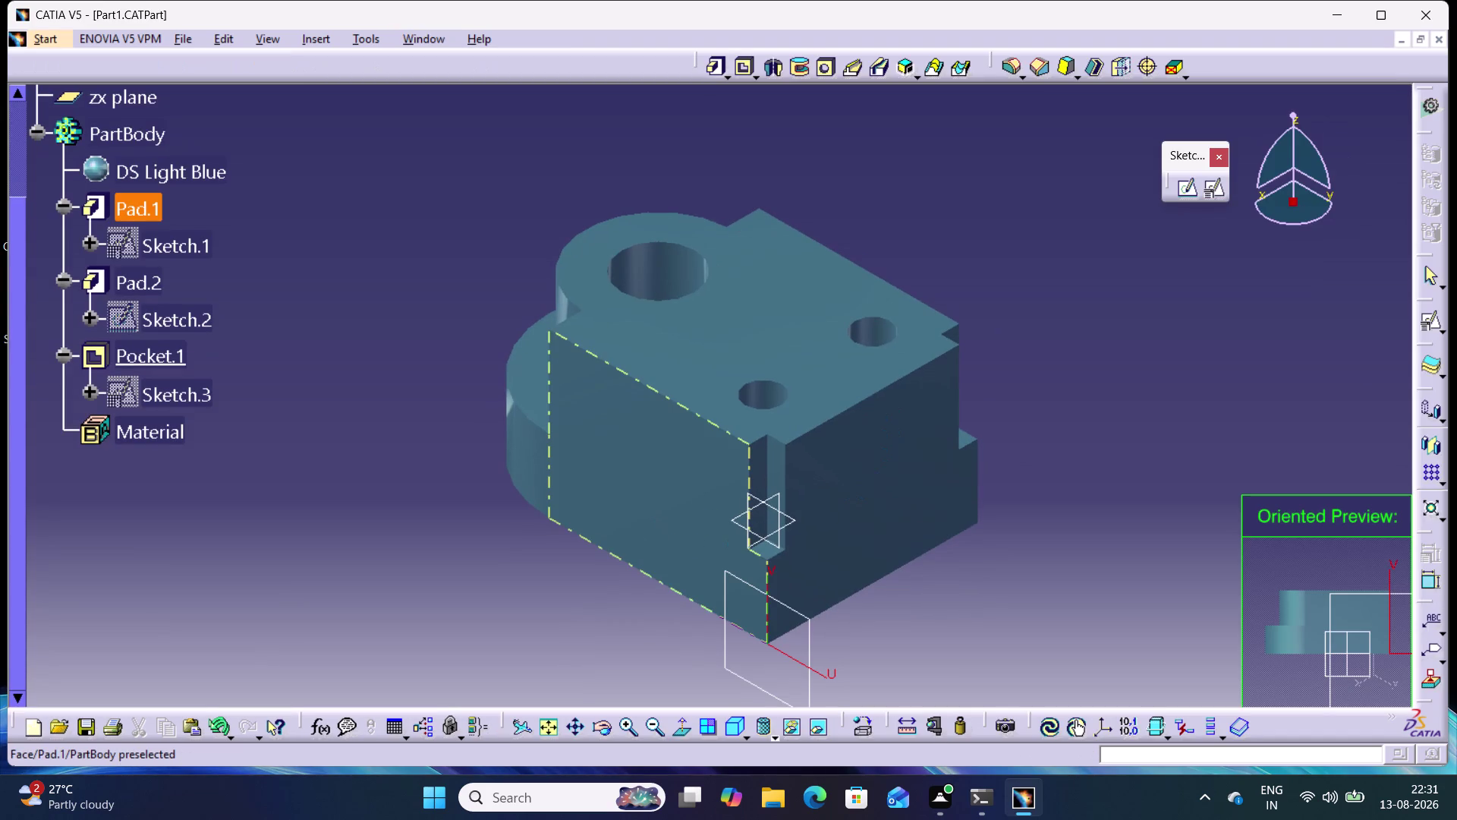
Pick the part's front face and place the front view on the sheet.
click(649, 506)
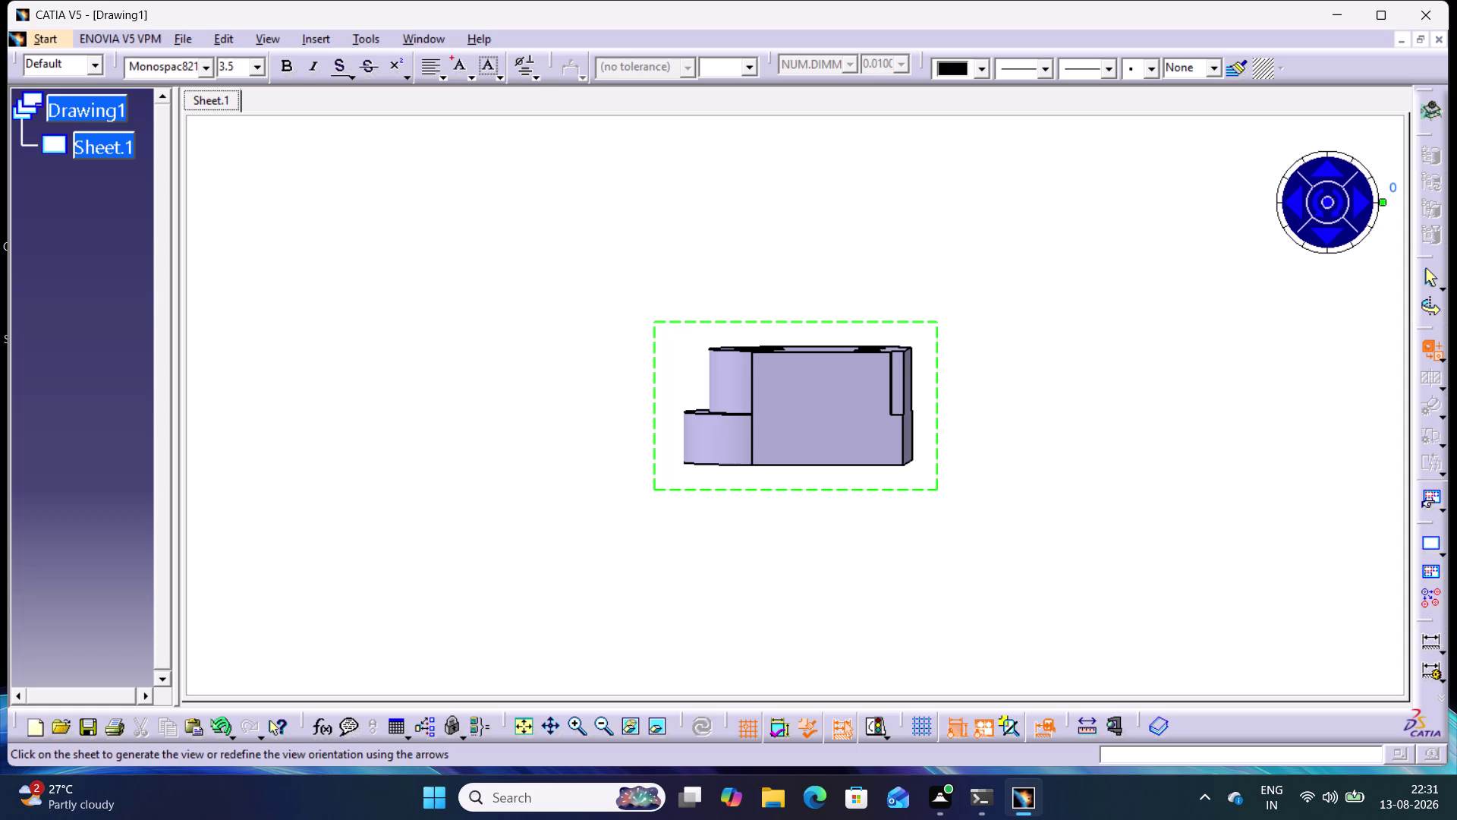
drag(812, 484, 718, 412)
middle_drag(718, 413, 746, 444)
right_click(718, 413)
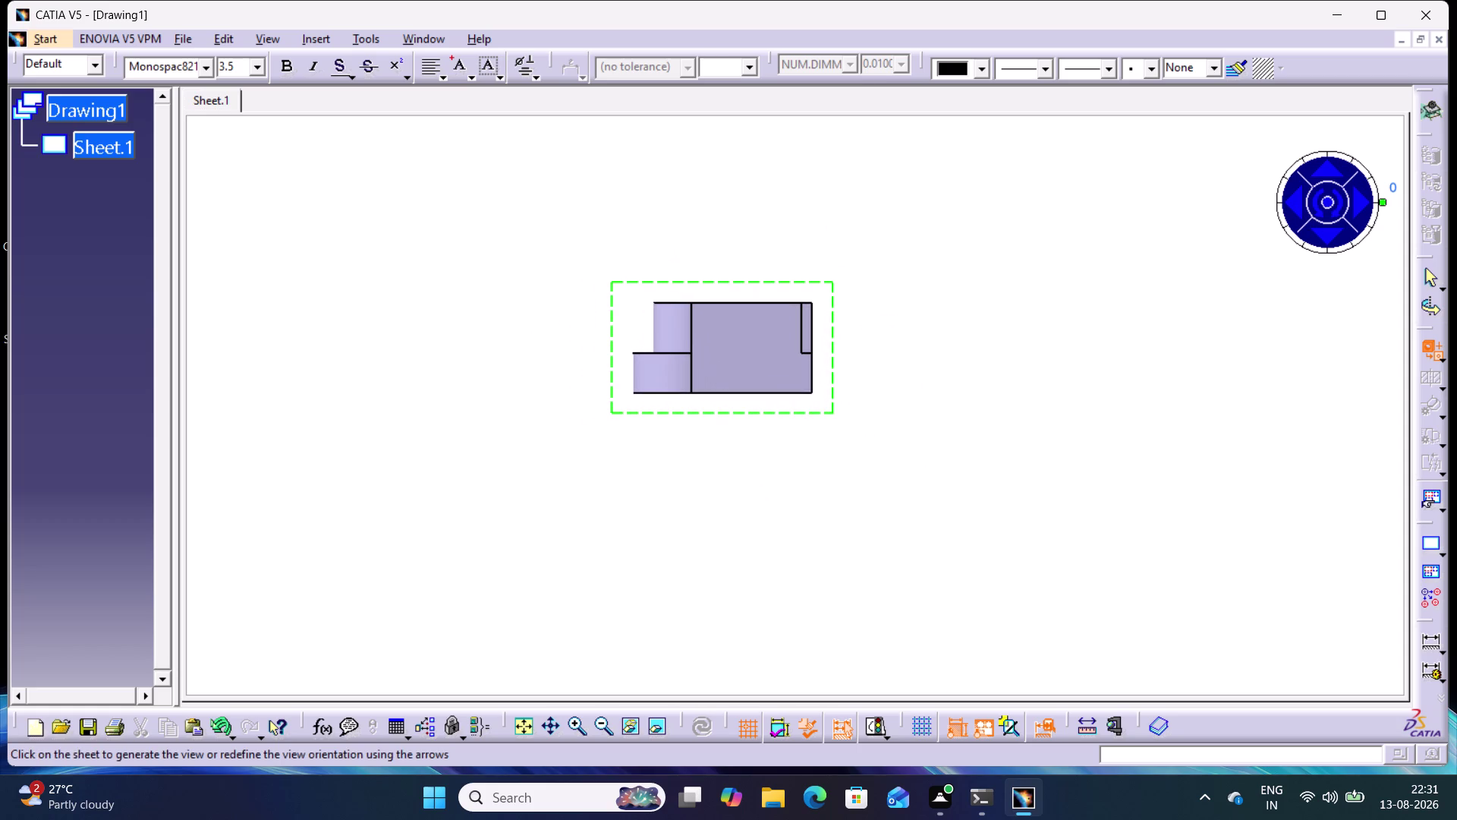
middle_drag(1013, 425, 1004, 382)
right_click(1012, 425)
click(1004, 382)
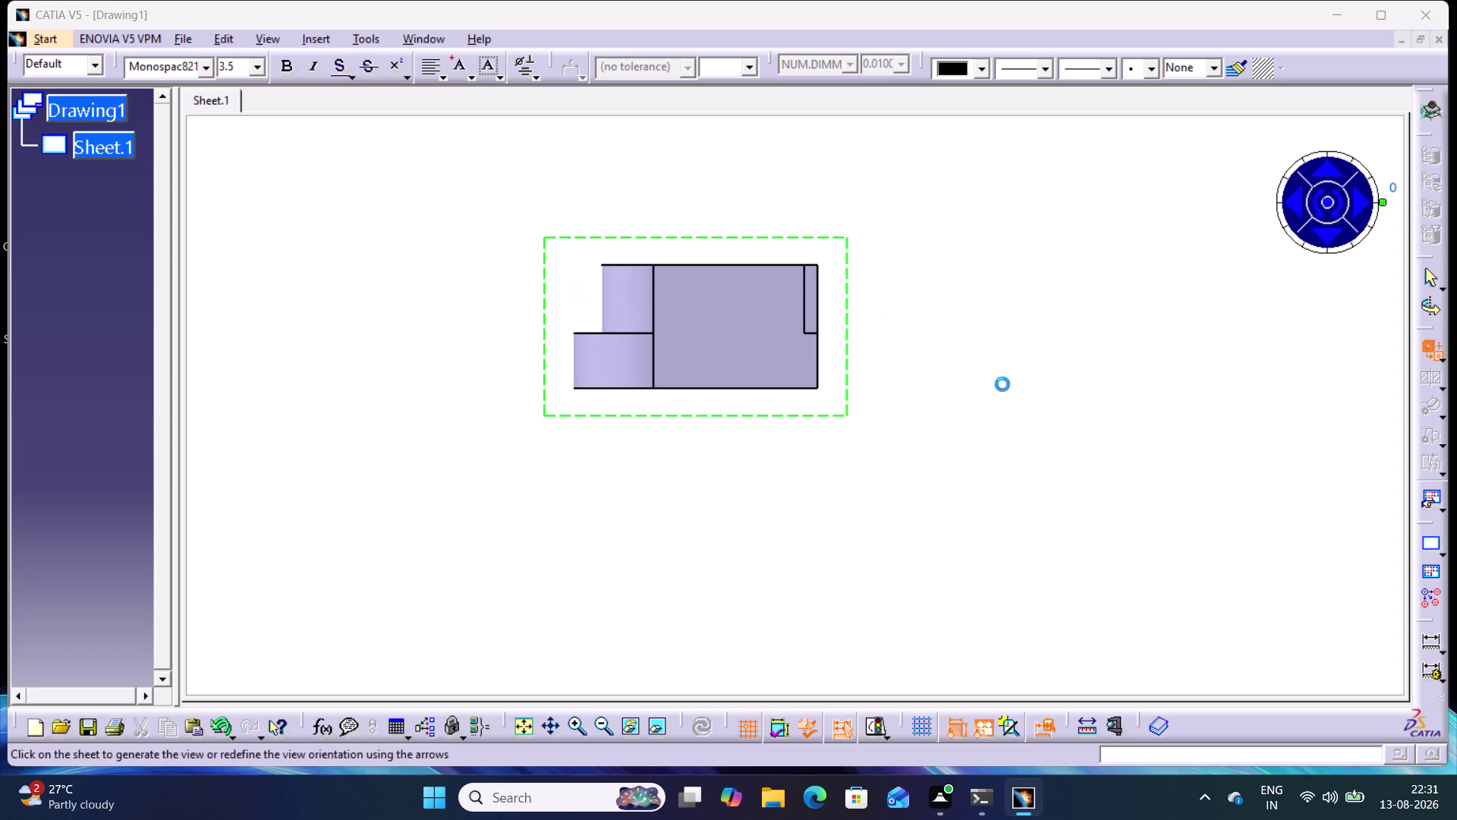
middle_drag(1017, 431, 1042, 485)
right_click(1018, 429)
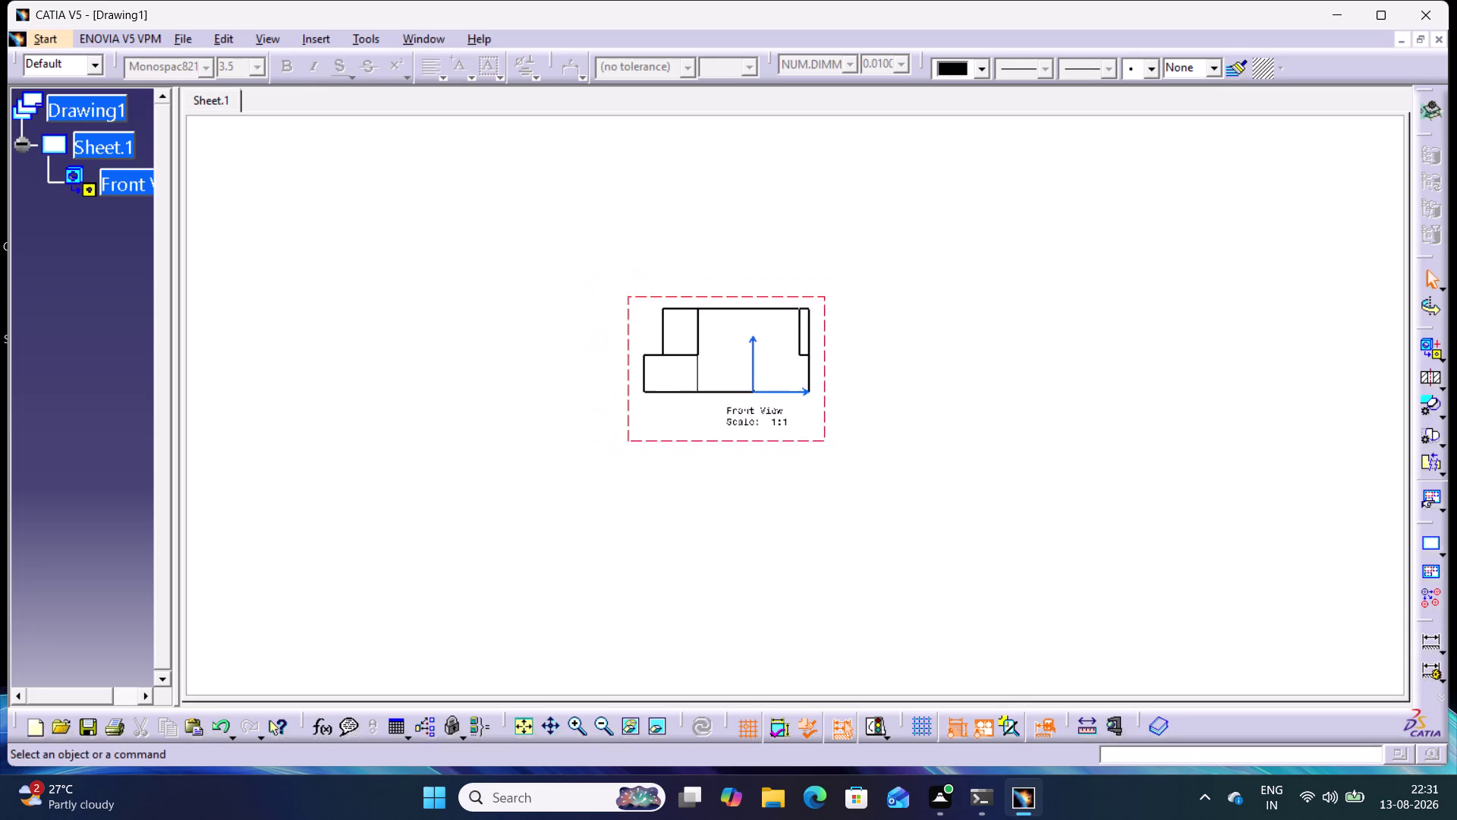
middle_drag(1042, 485, 1026, 437)
middle_drag(1139, 436, 1128, 416)
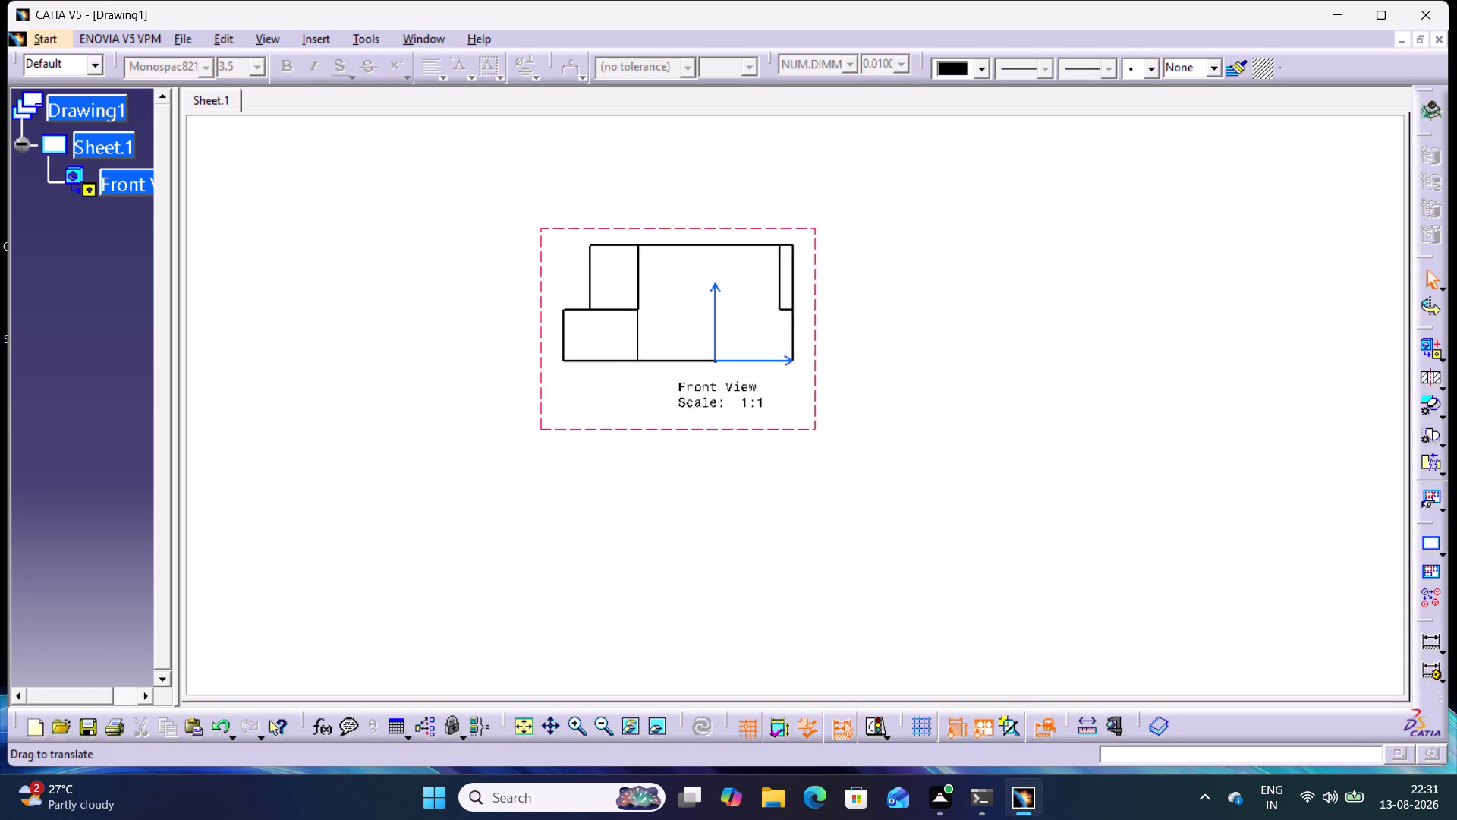
middle_drag(1128, 416, 1097, 397)
click(1078, 439)
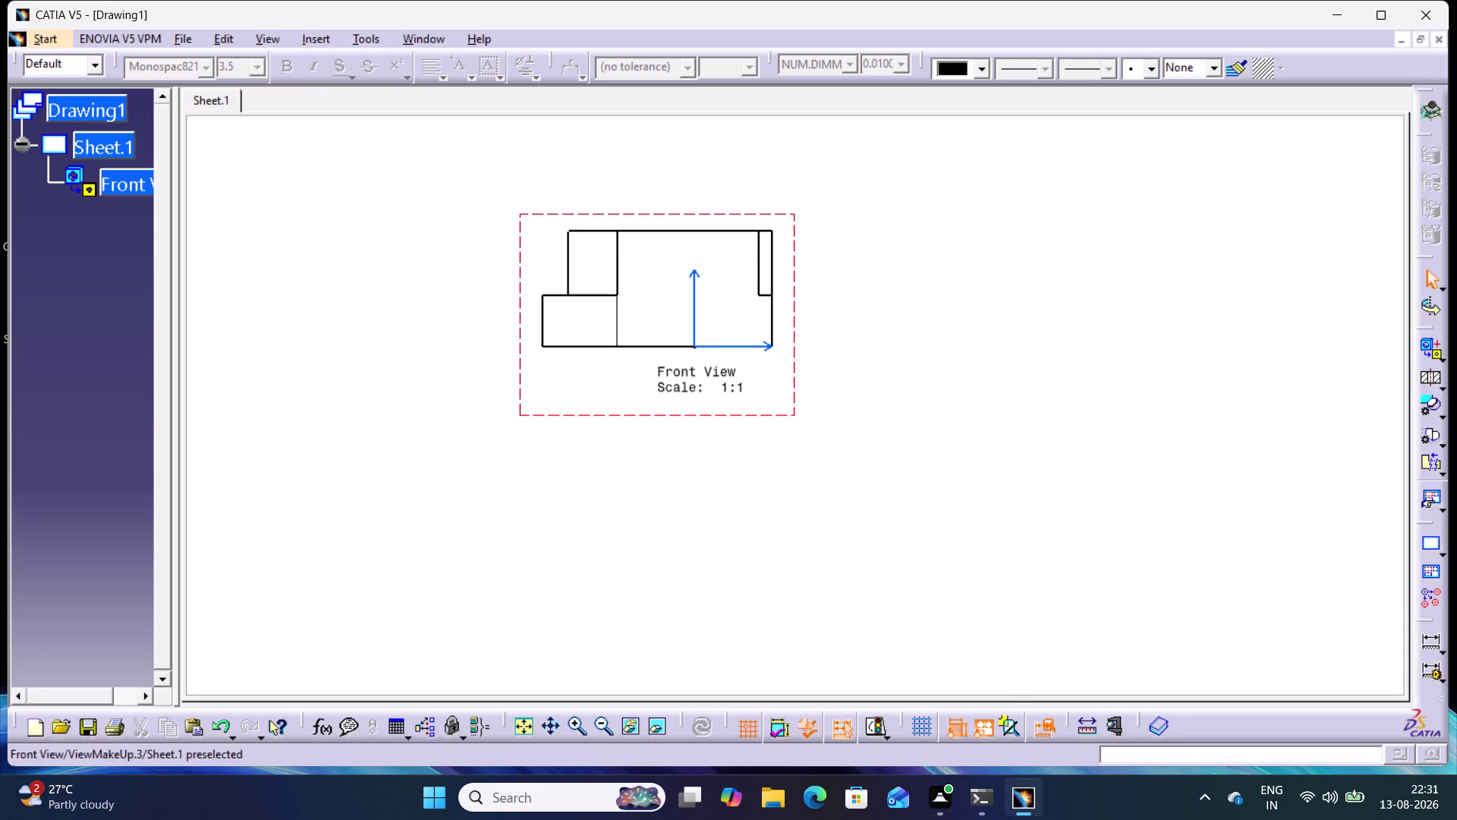
click(936, 388)
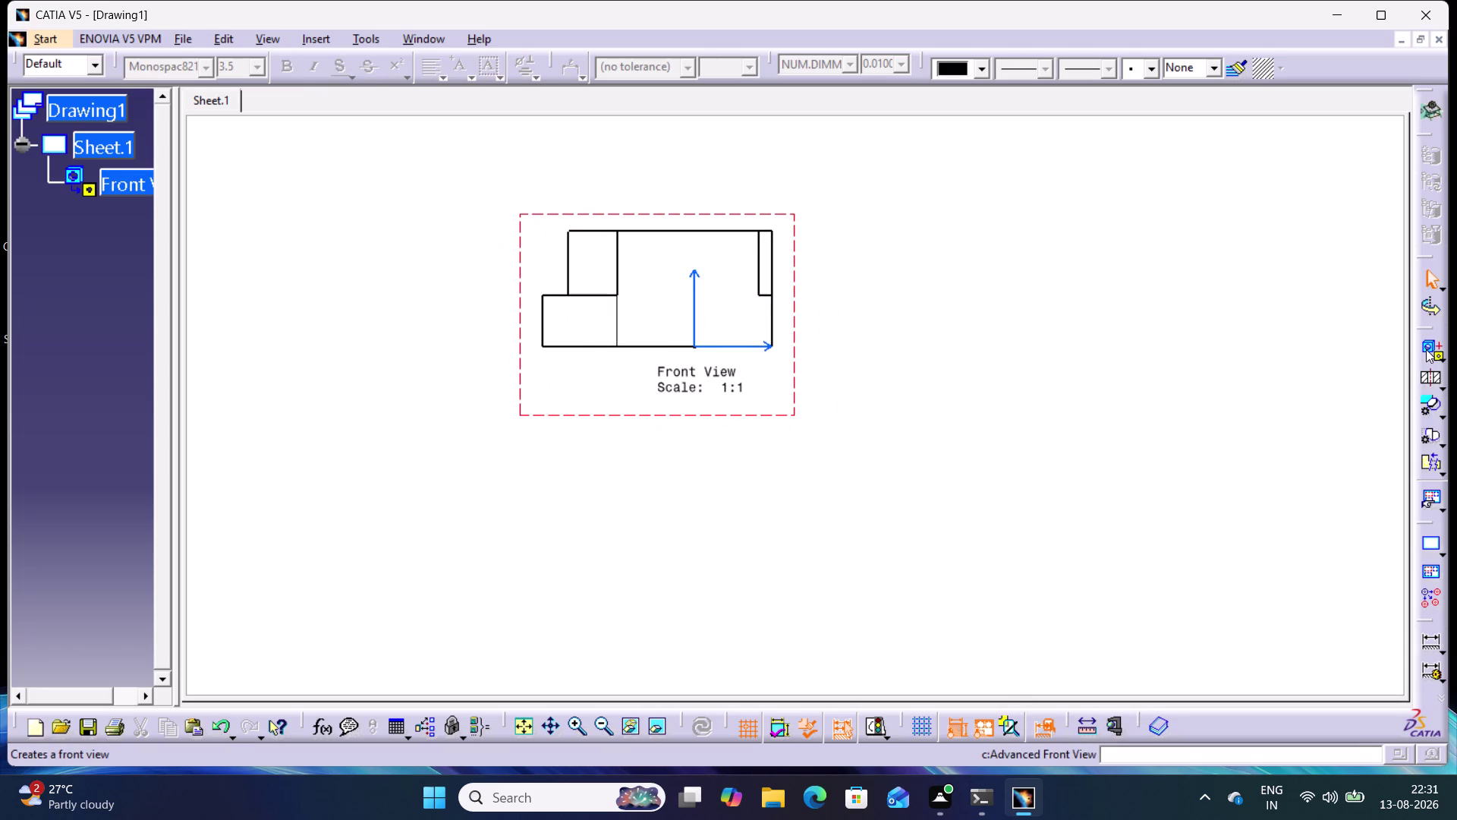
click(1427, 350)
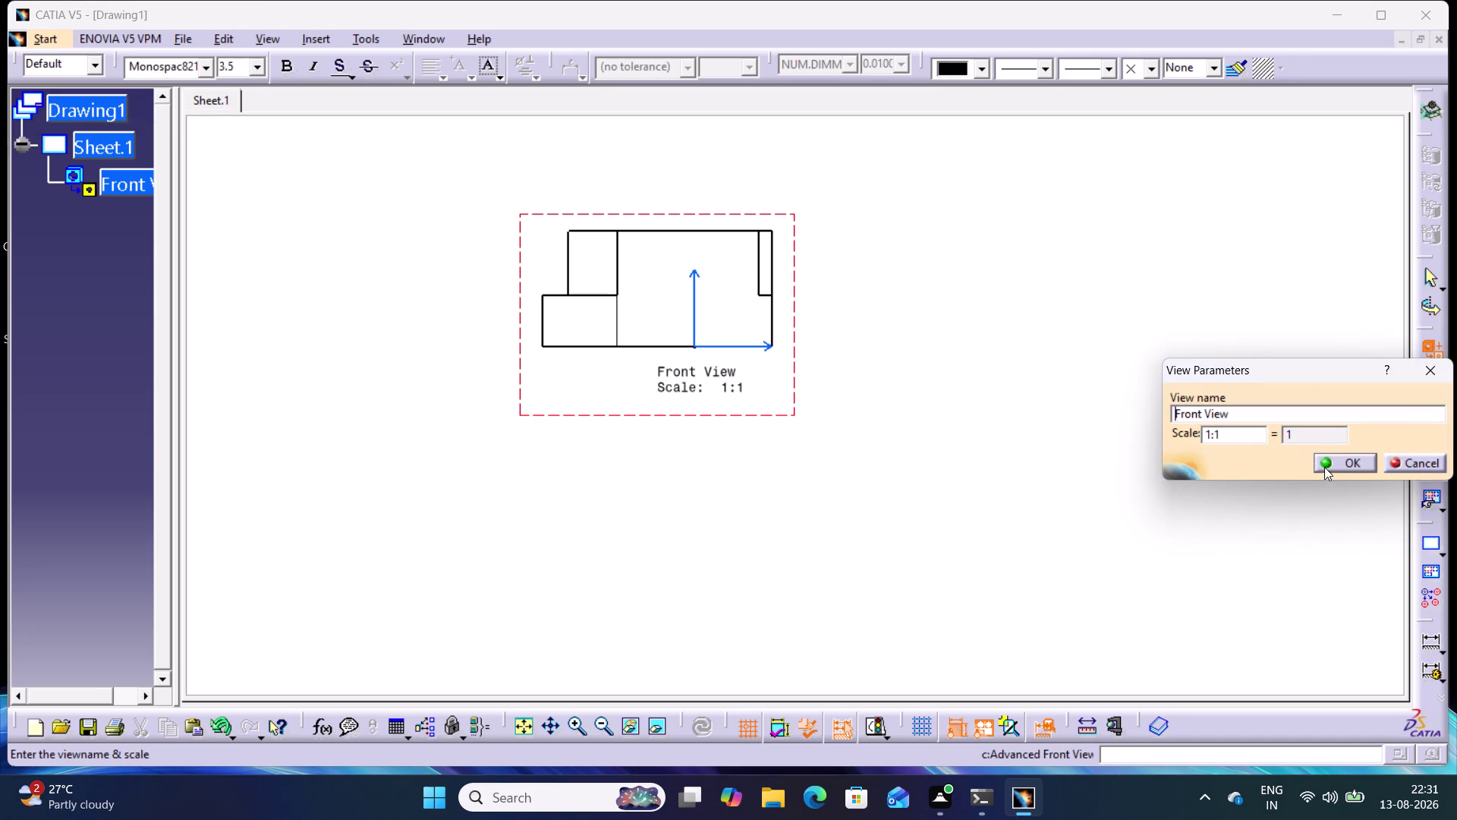
click(1325, 466)
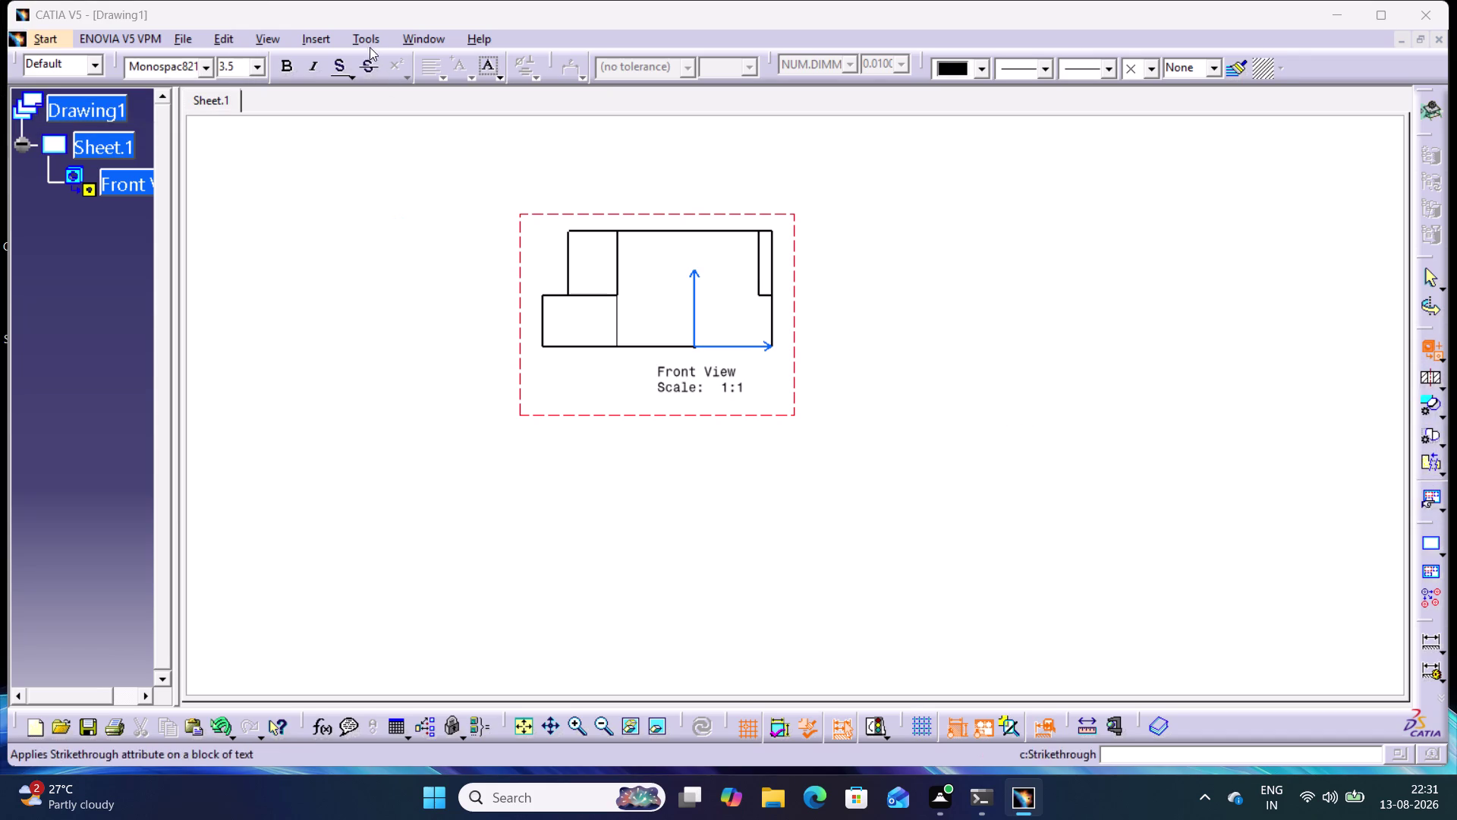
click(418, 38)
click(481, 163)
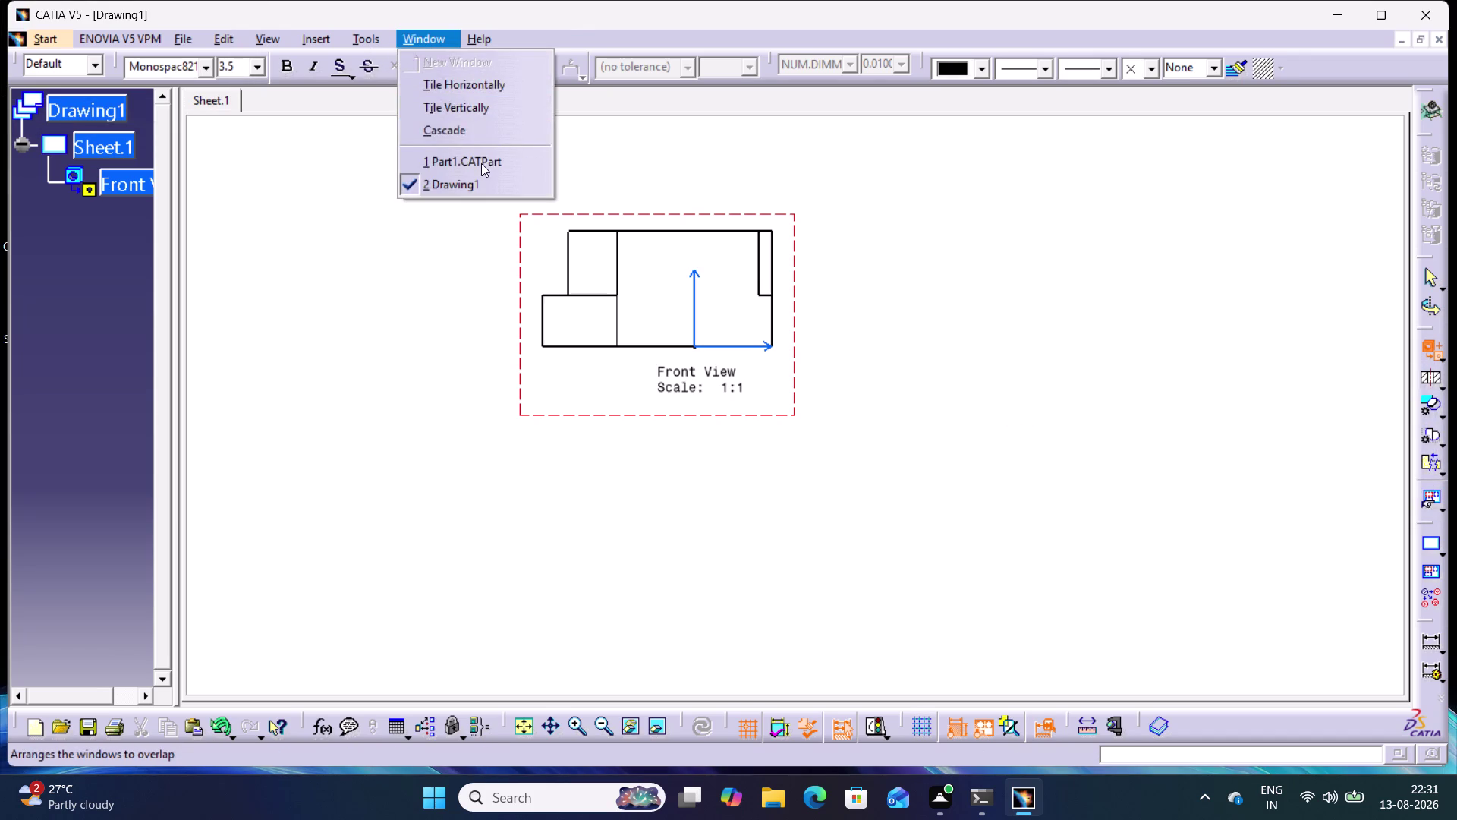
click(750, 292)
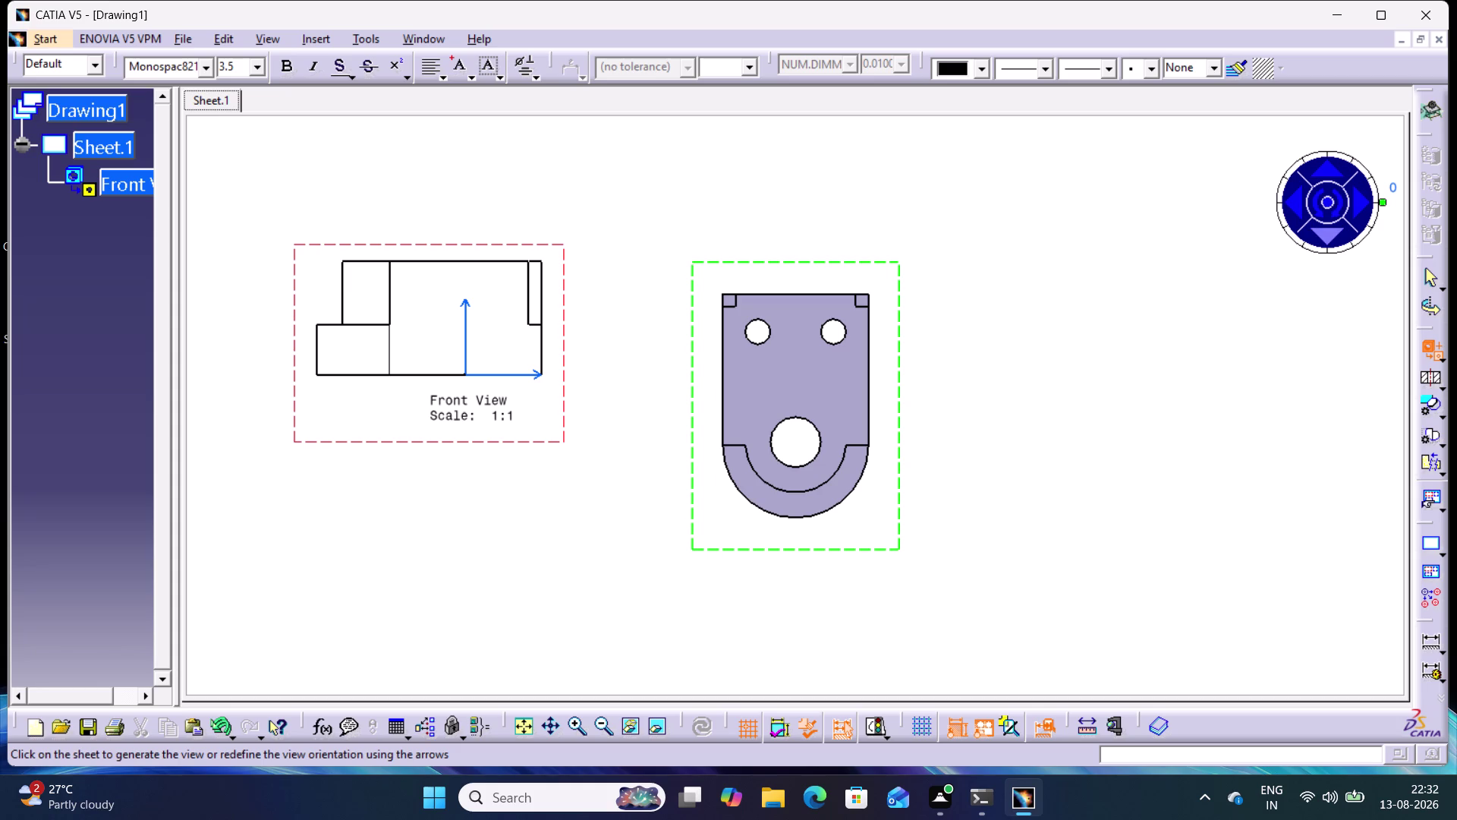
key(ctrl+z)
click(1013, 323)
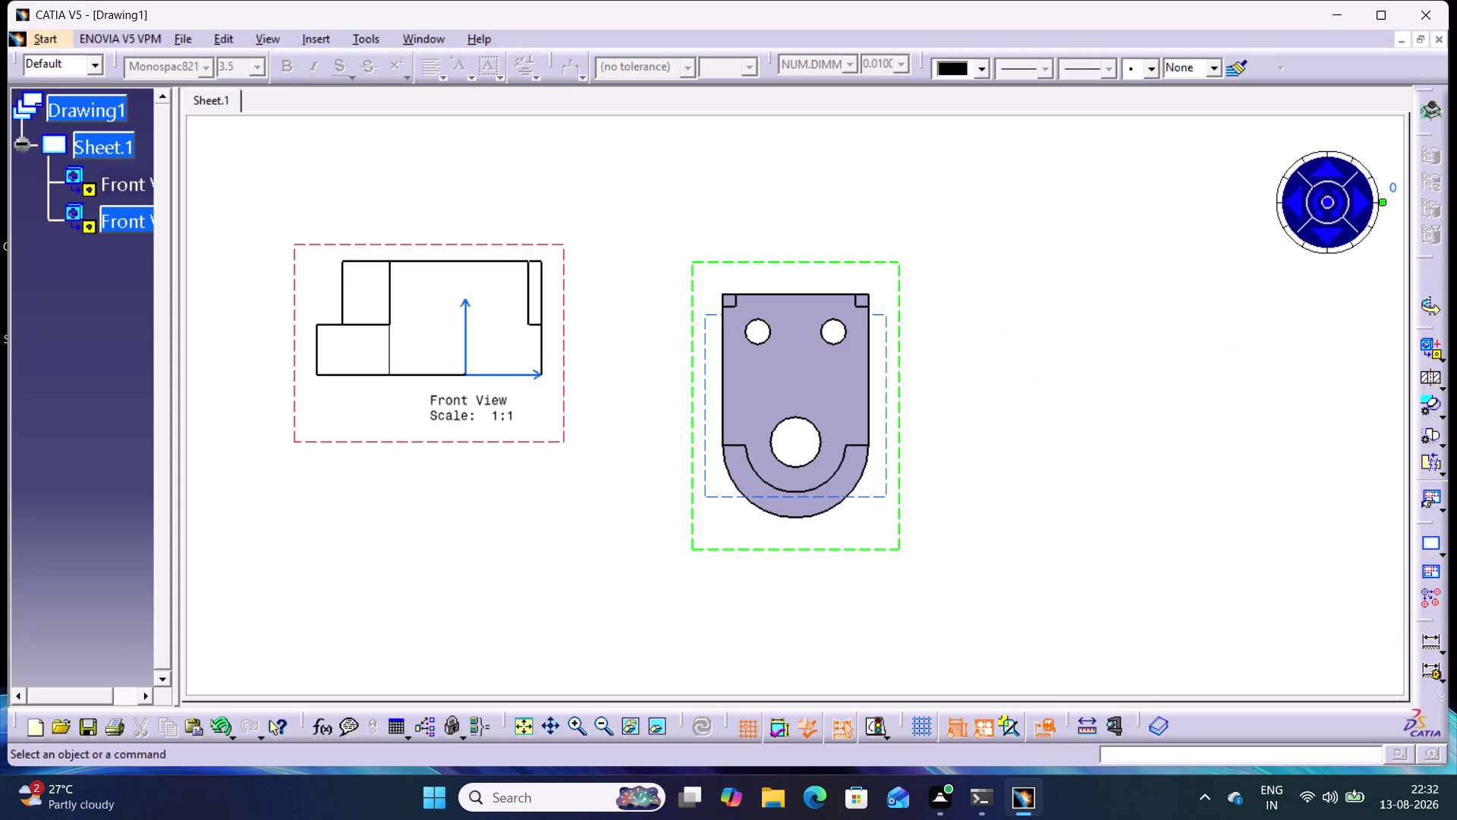
right_click(902, 387)
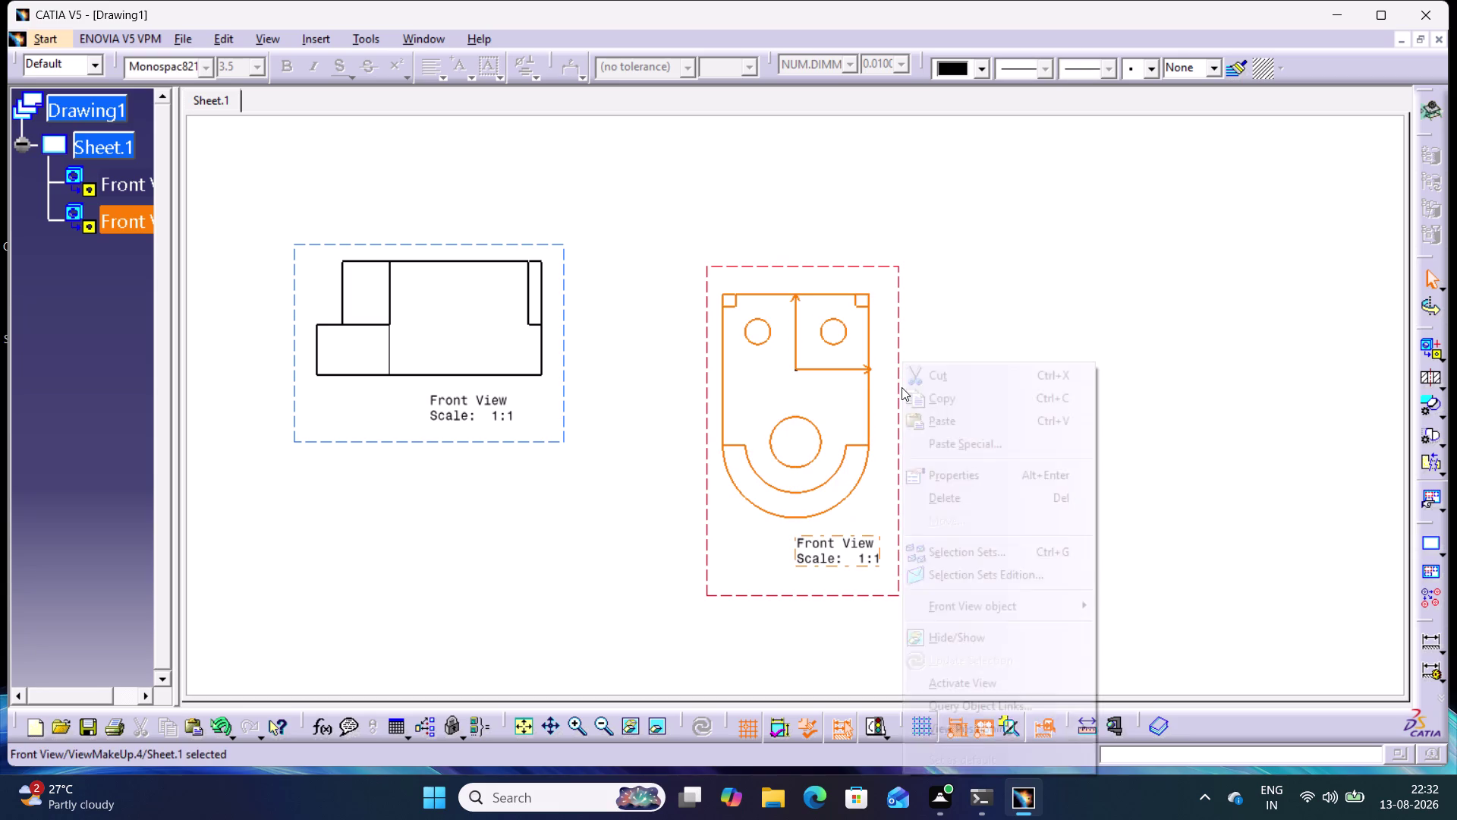
click(1012, 489)
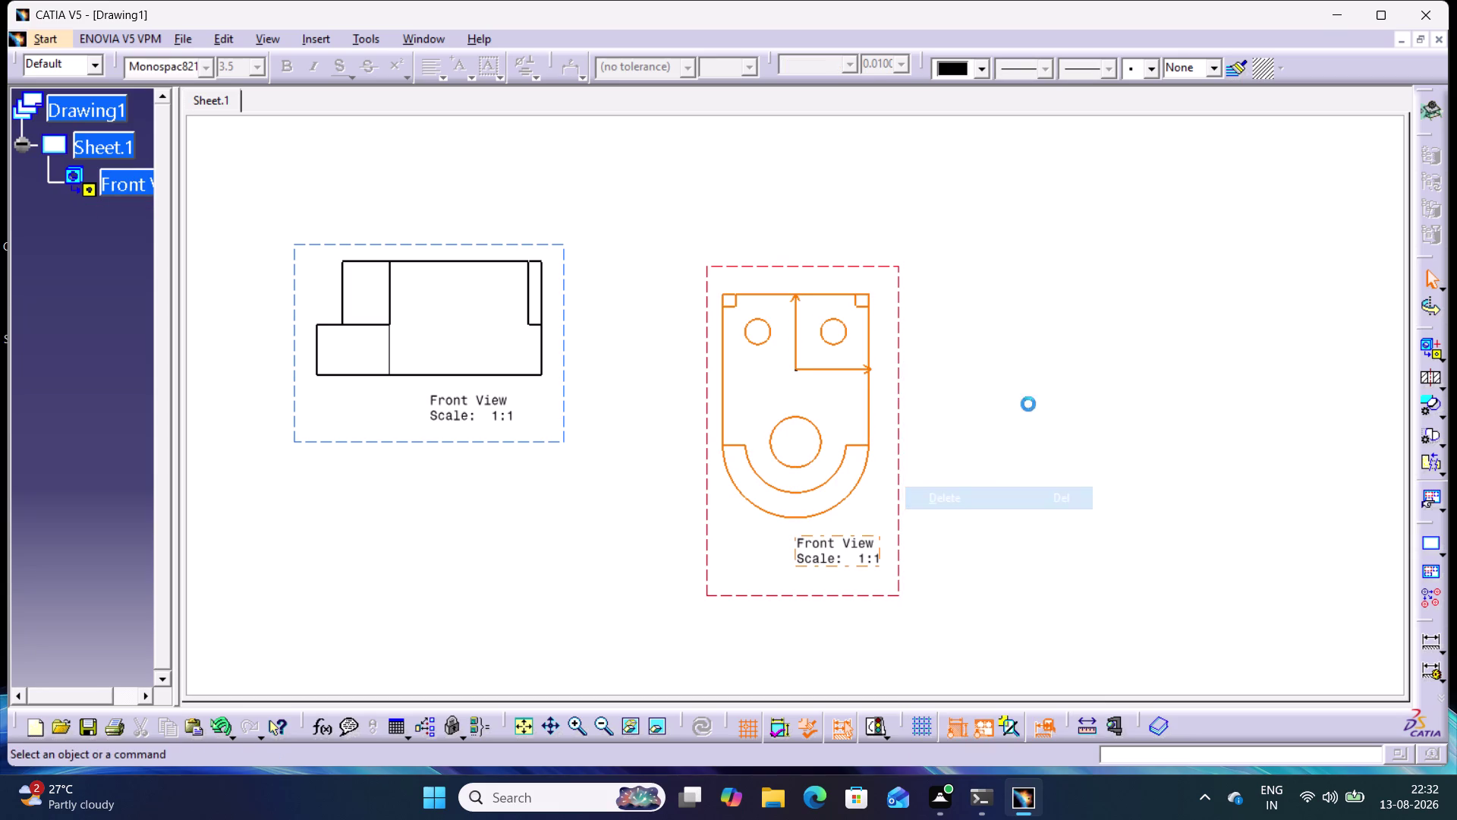
click(1026, 390)
drag(564, 366, 712, 366)
click(808, 368)
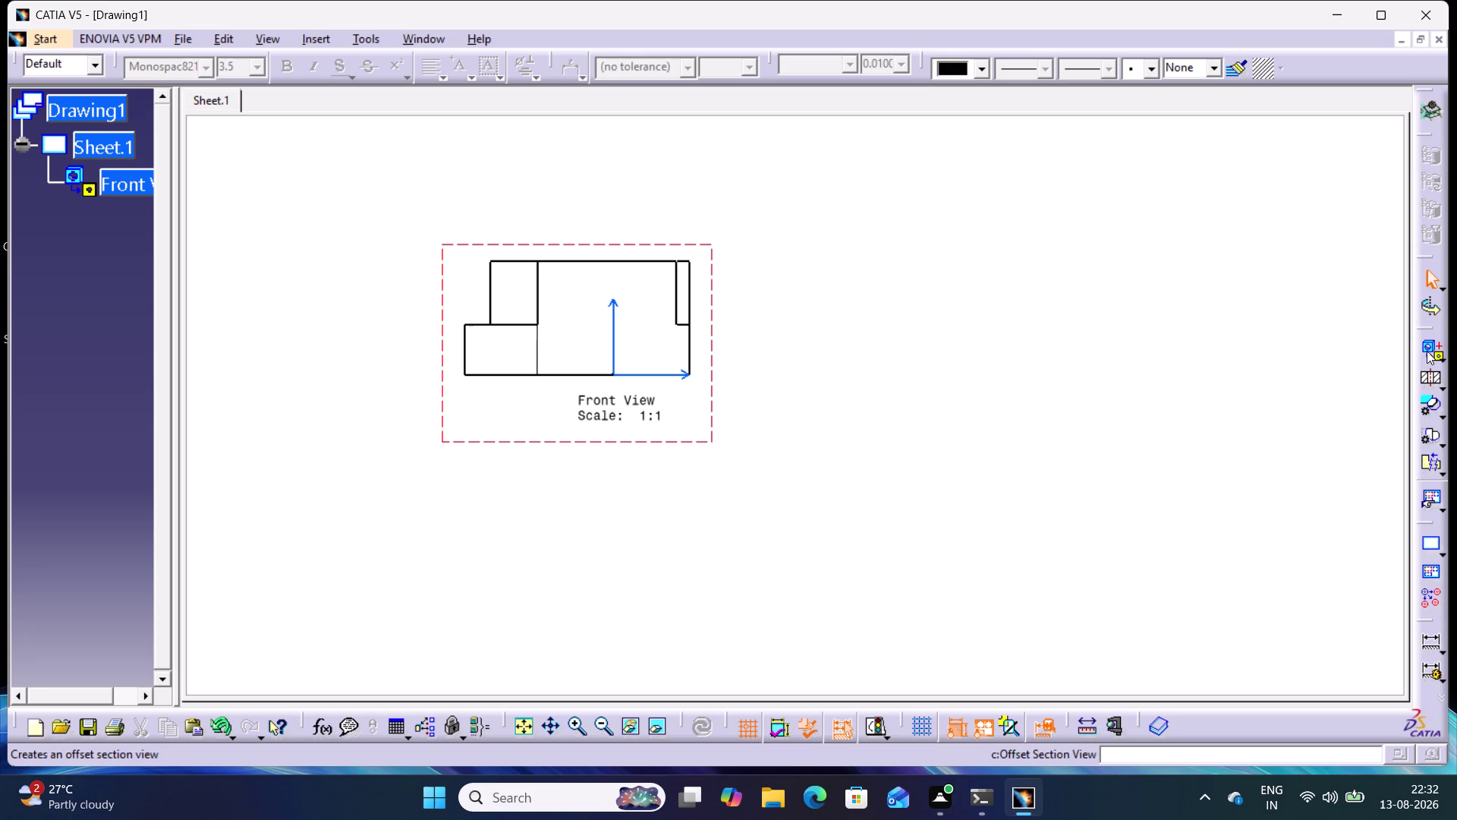
click(1447, 357)
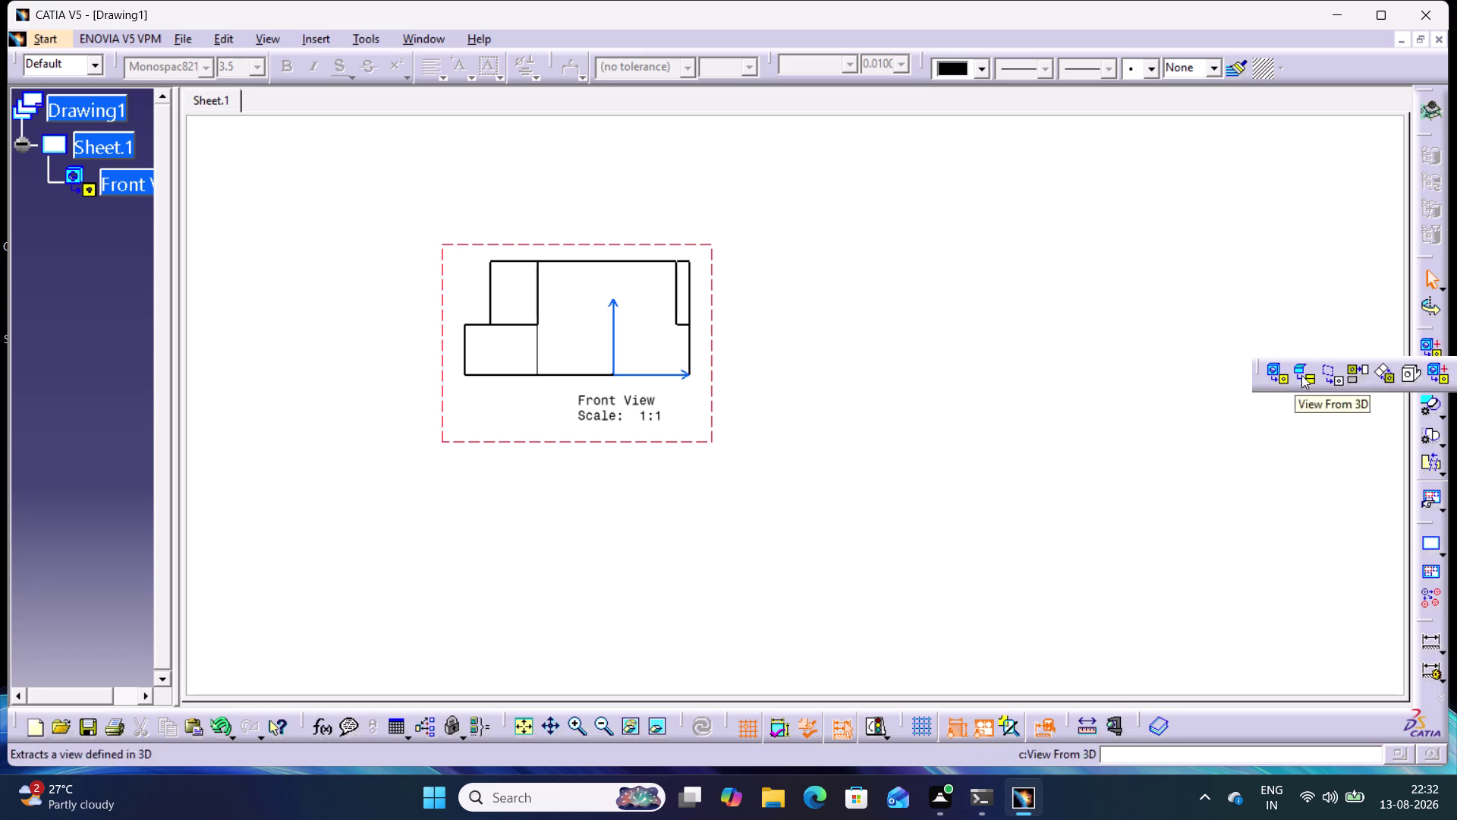
click(1281, 373)
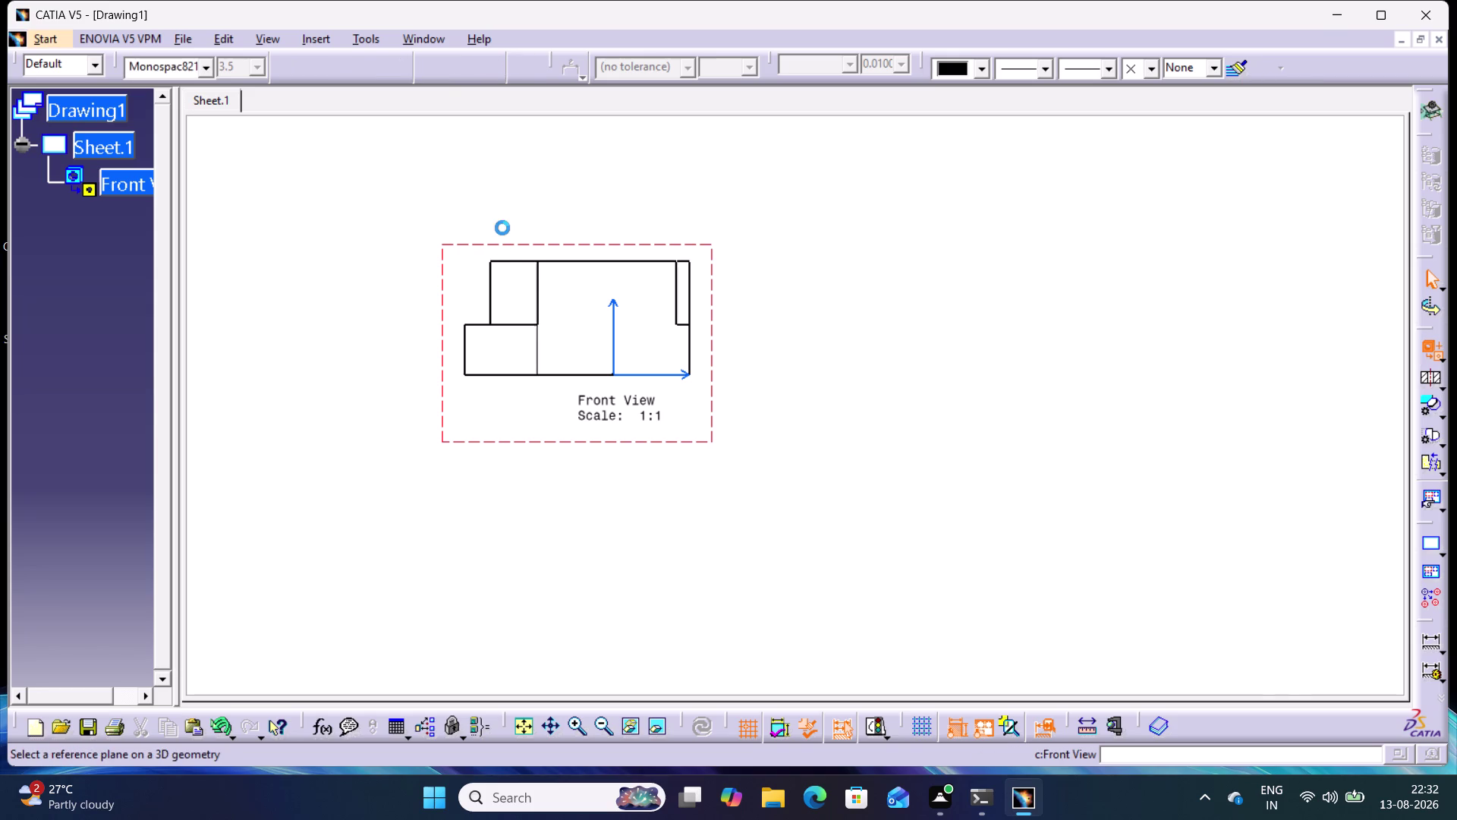
click(436, 39)
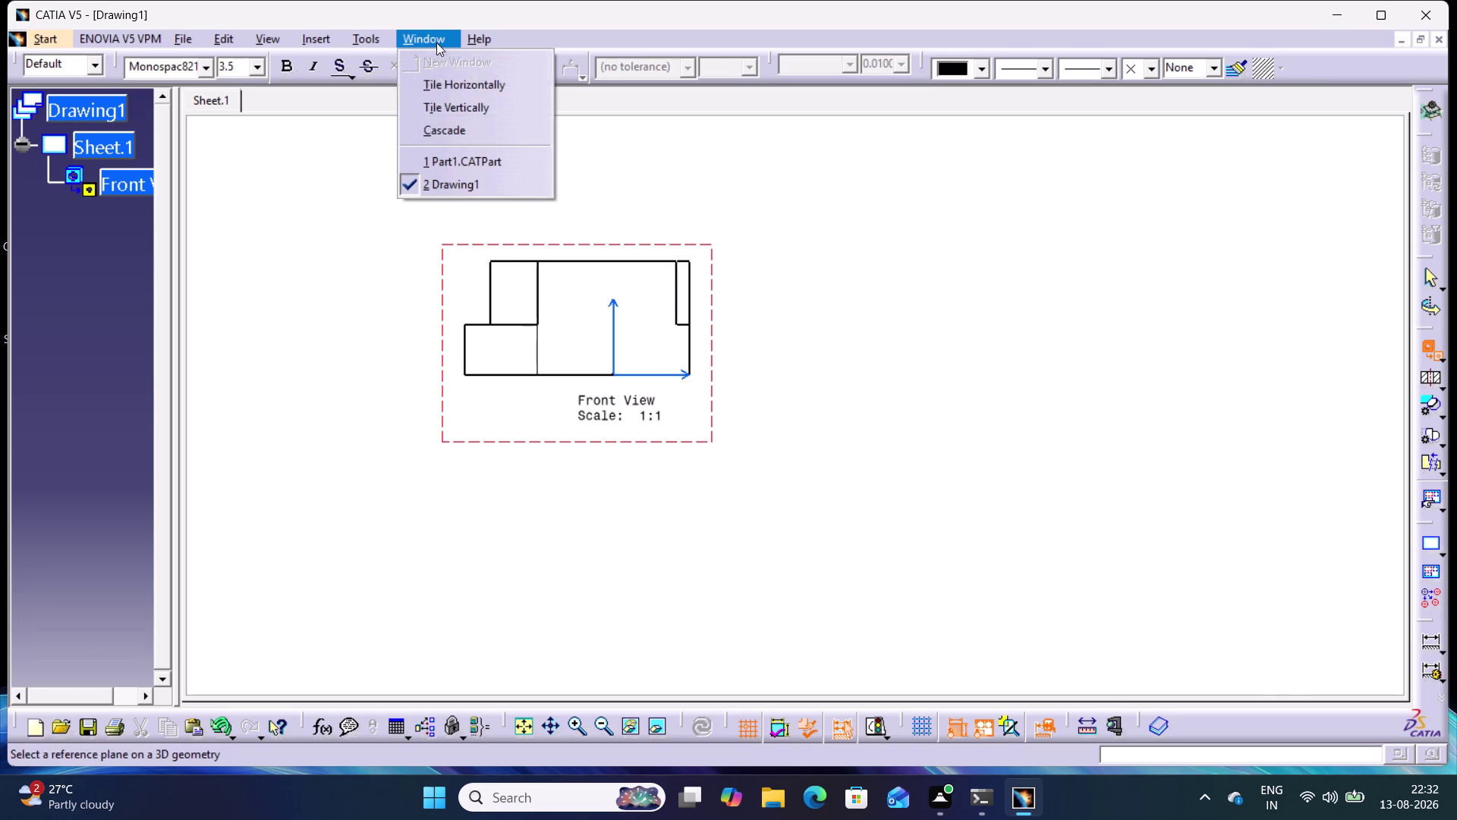
click(452, 157)
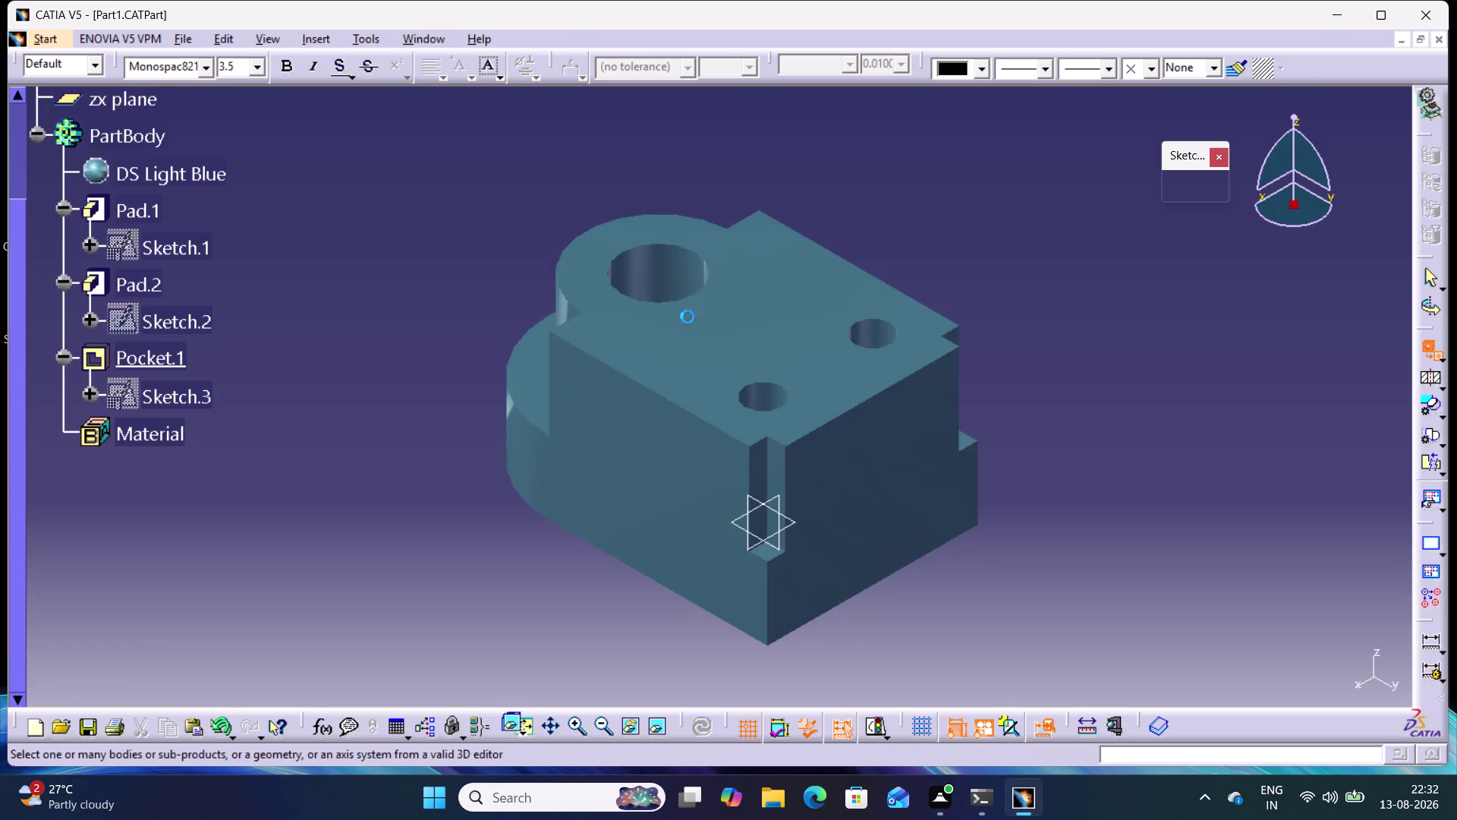
click(746, 314)
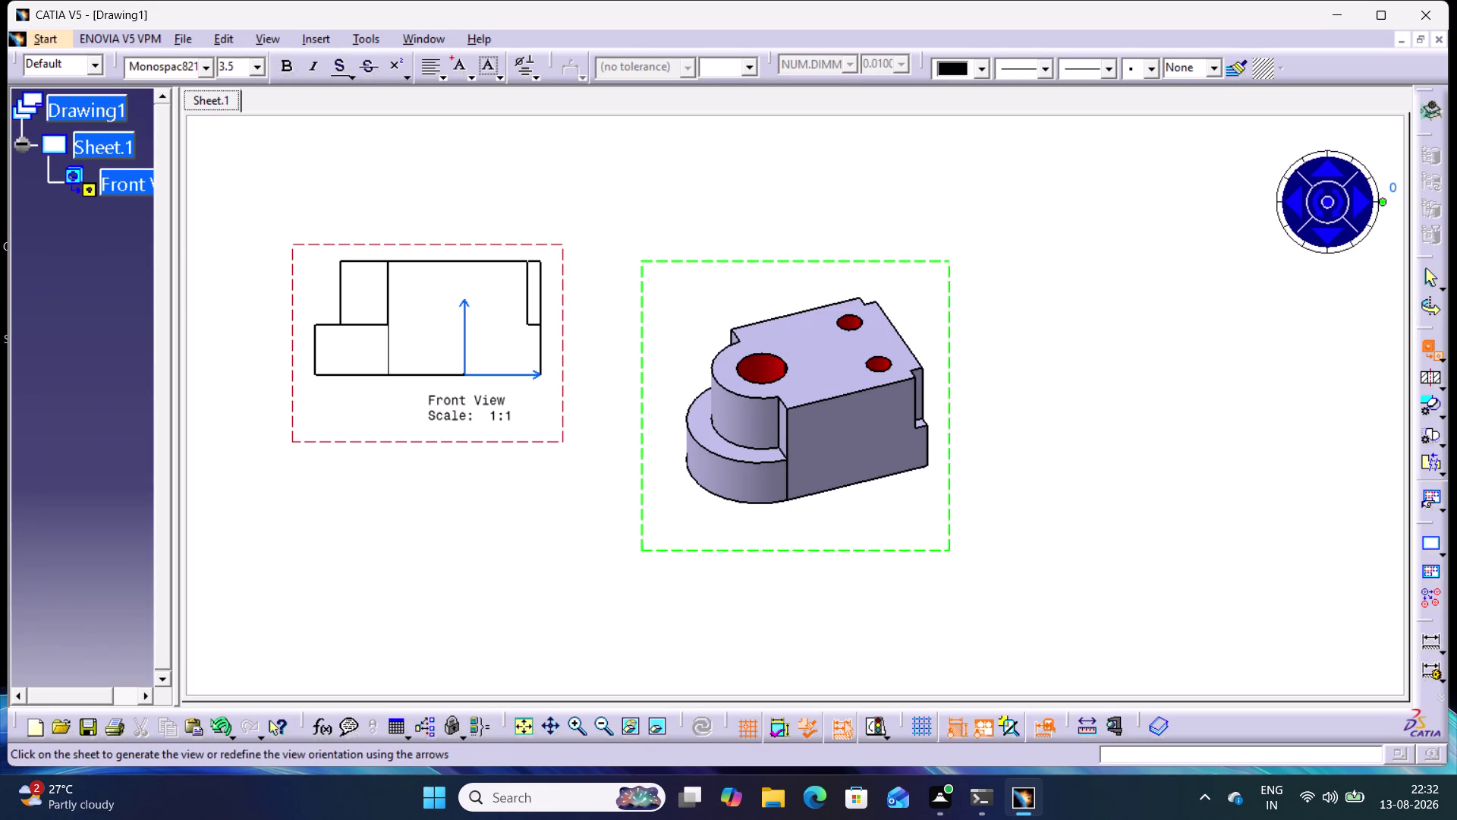
drag(897, 547, 891, 553)
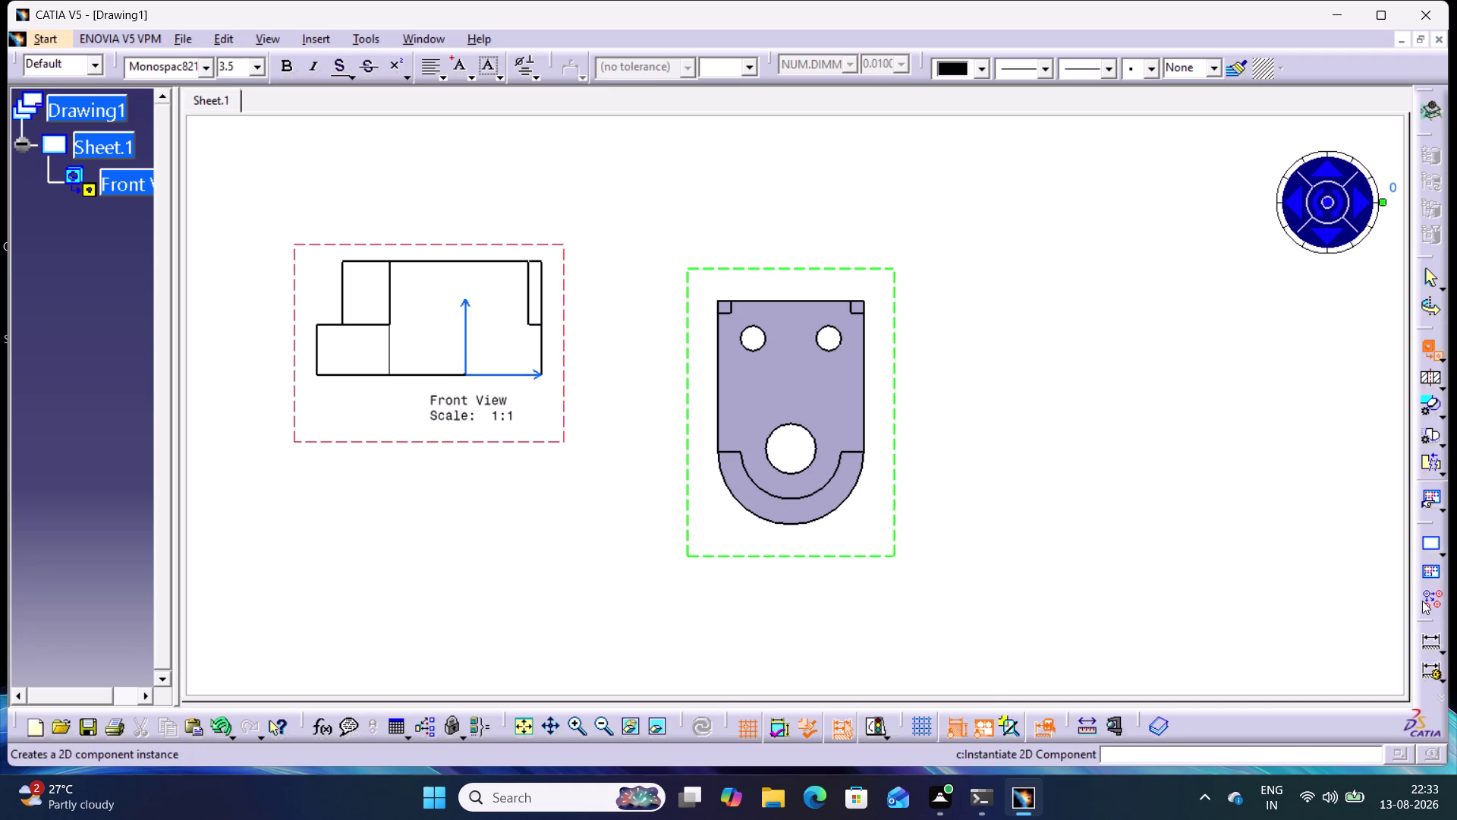
click(1433, 307)
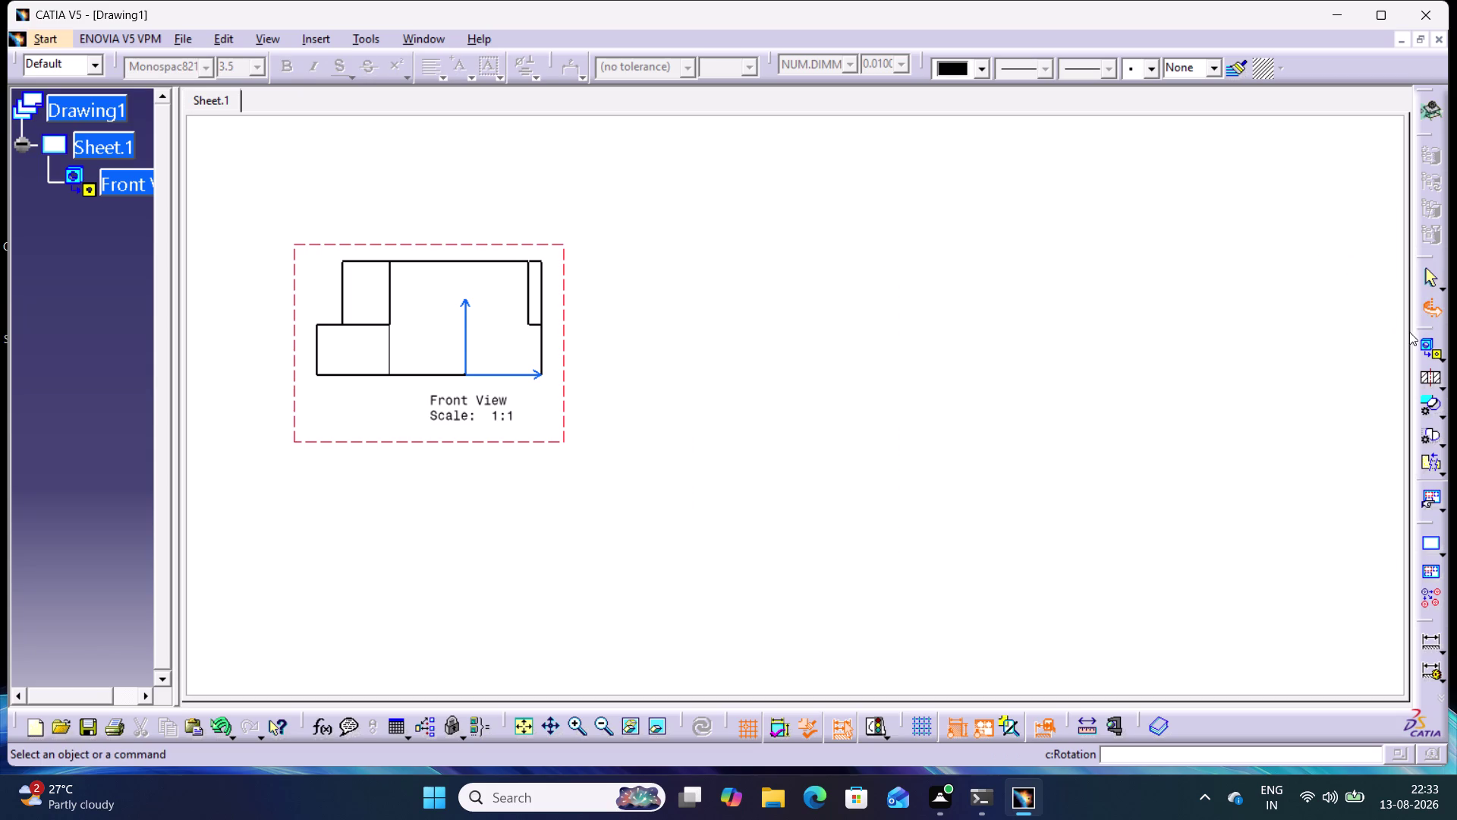
click(1427, 309)
click(1320, 337)
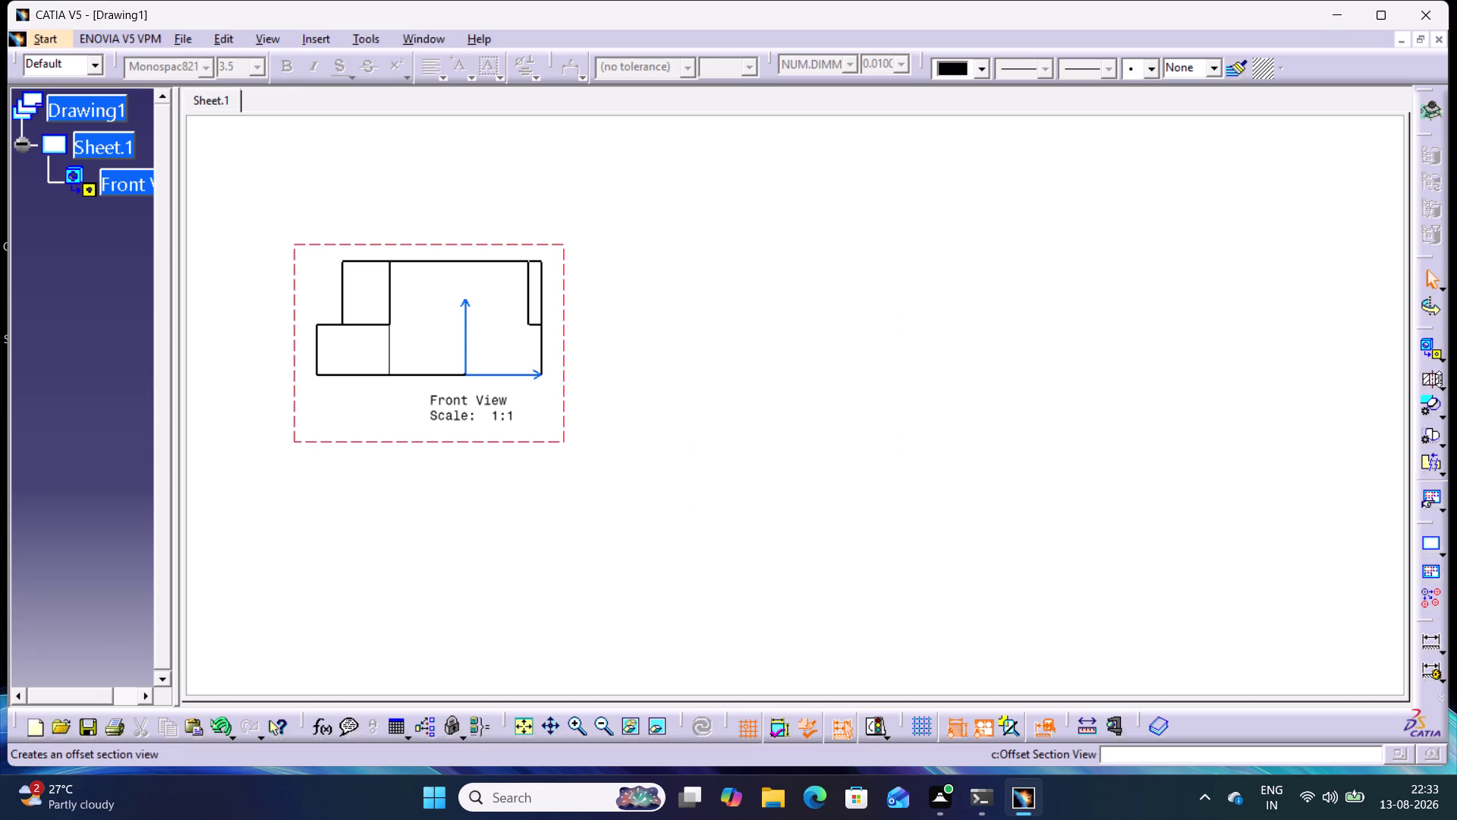
click(1444, 385)
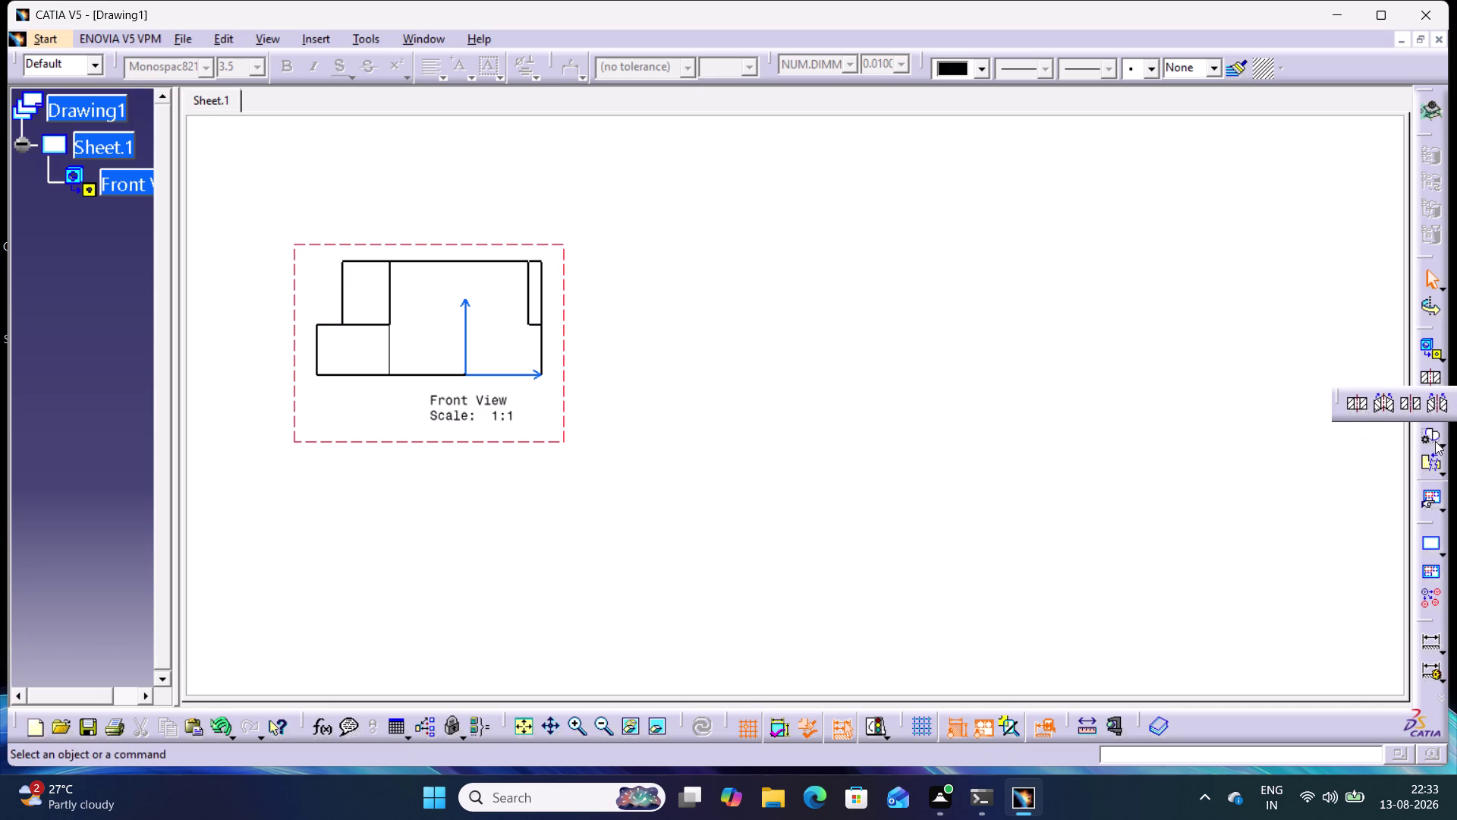
click(1377, 453)
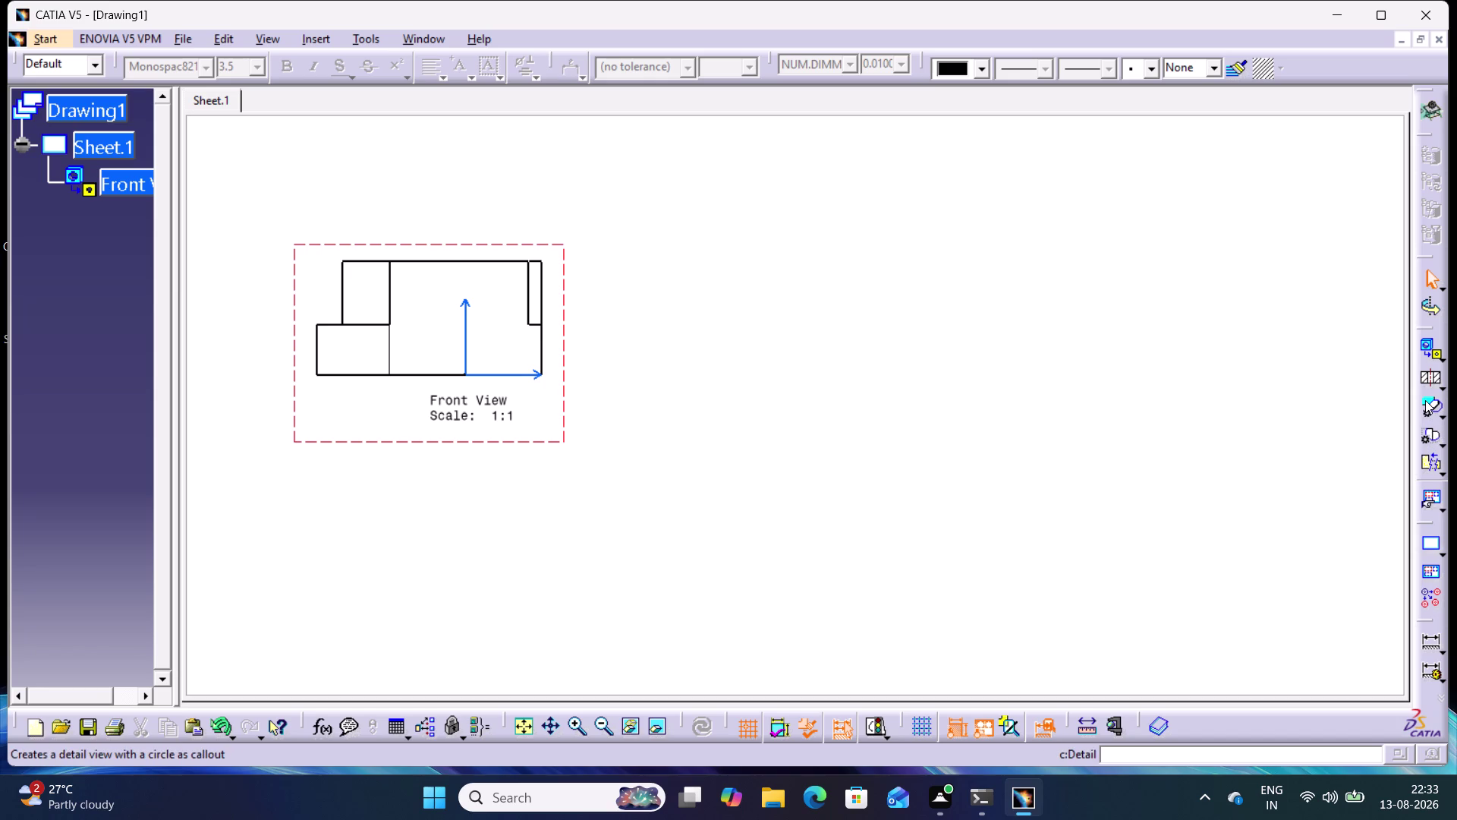
click(1440, 410)
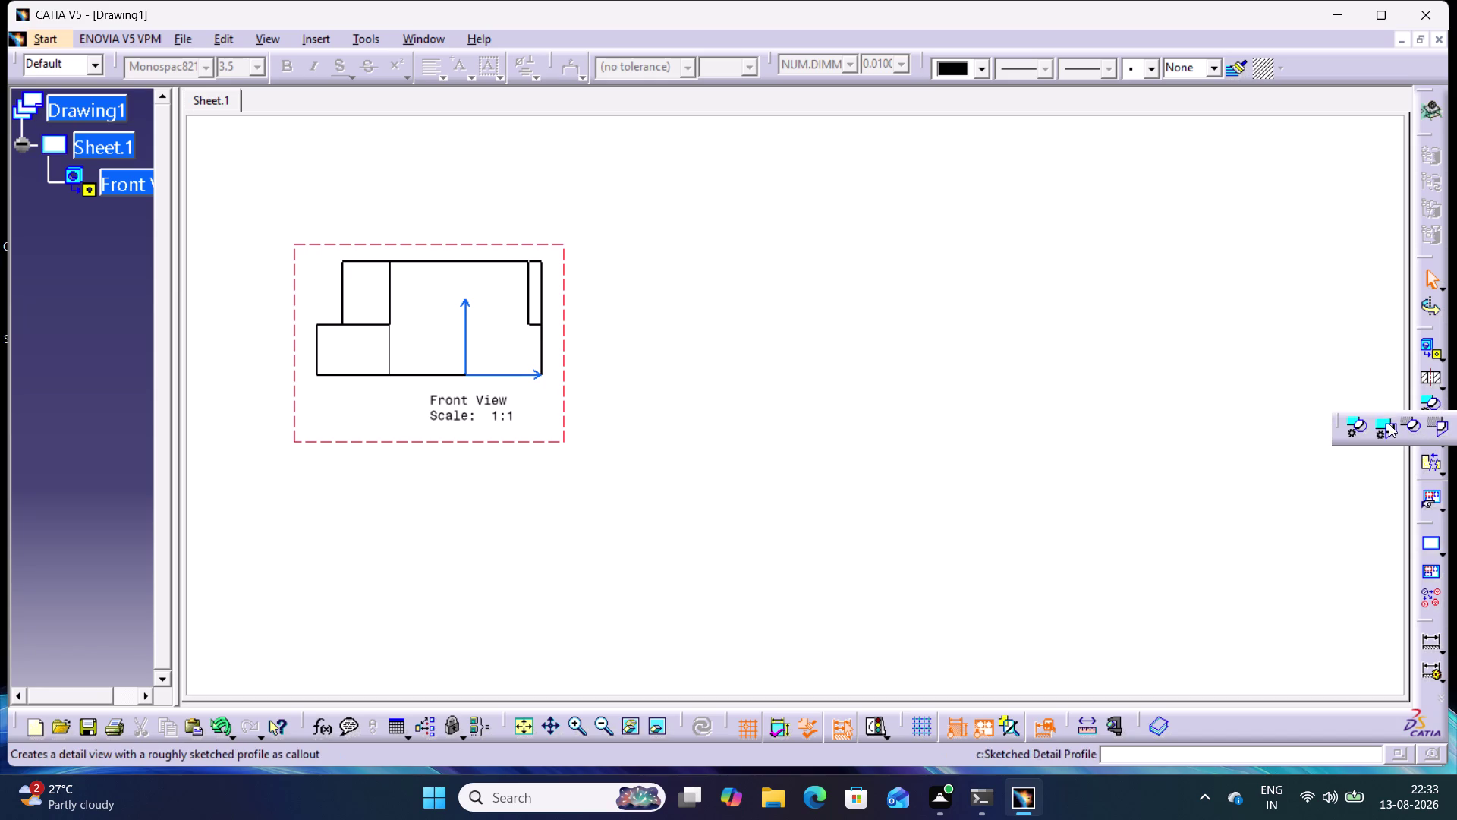
click(1366, 390)
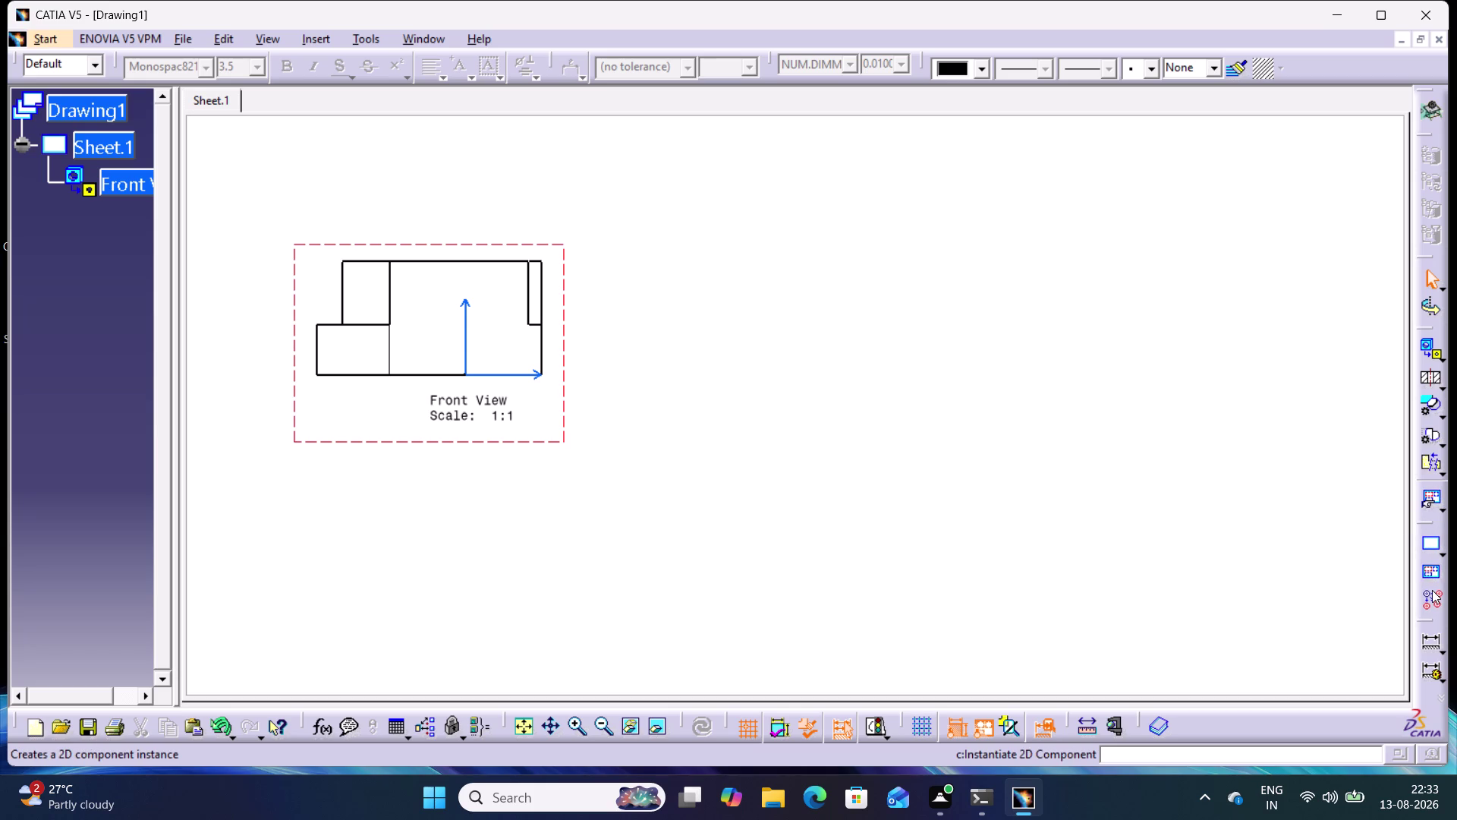
click(1176, 448)
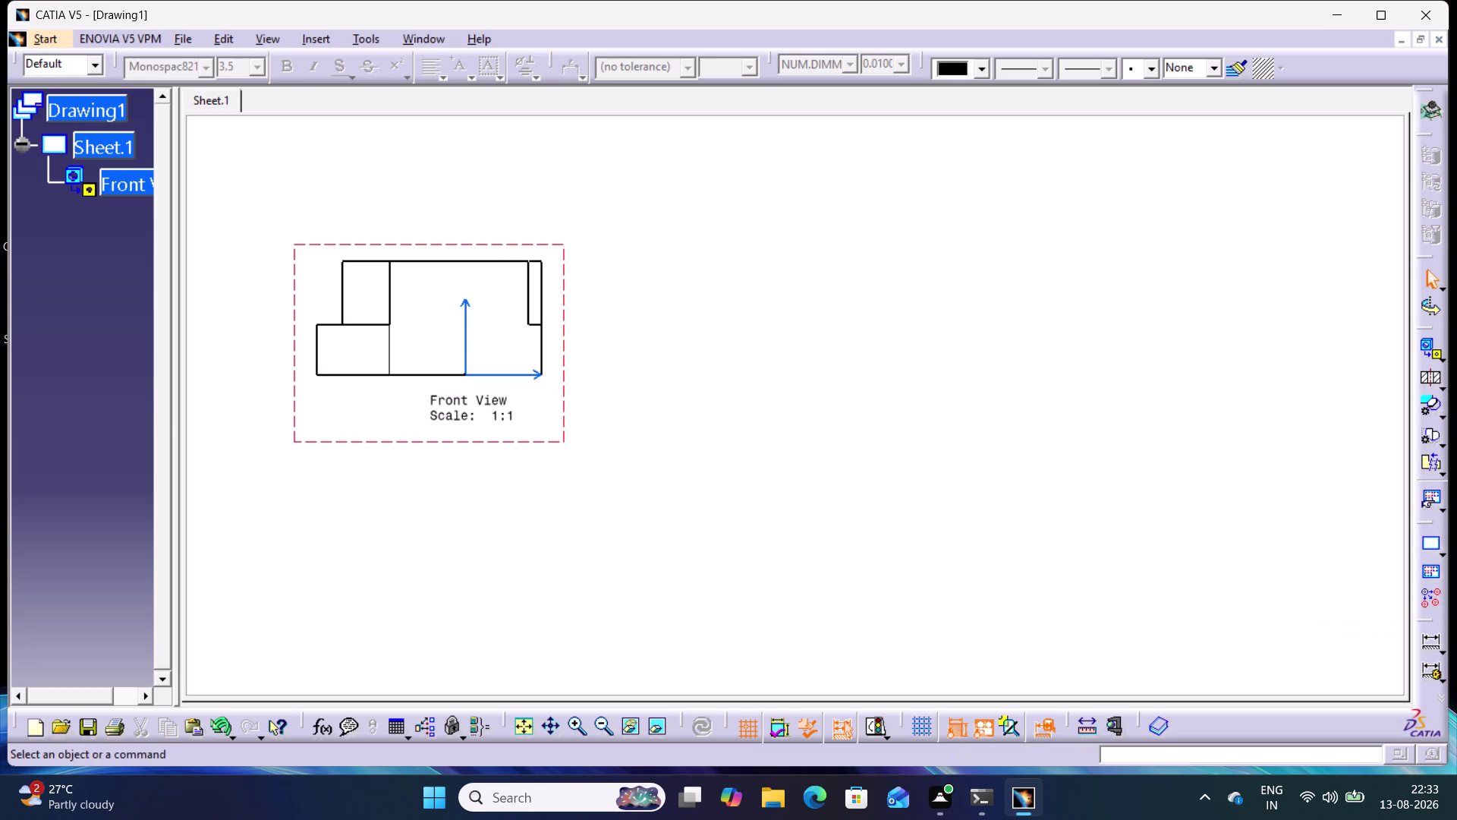
click(1436, 599)
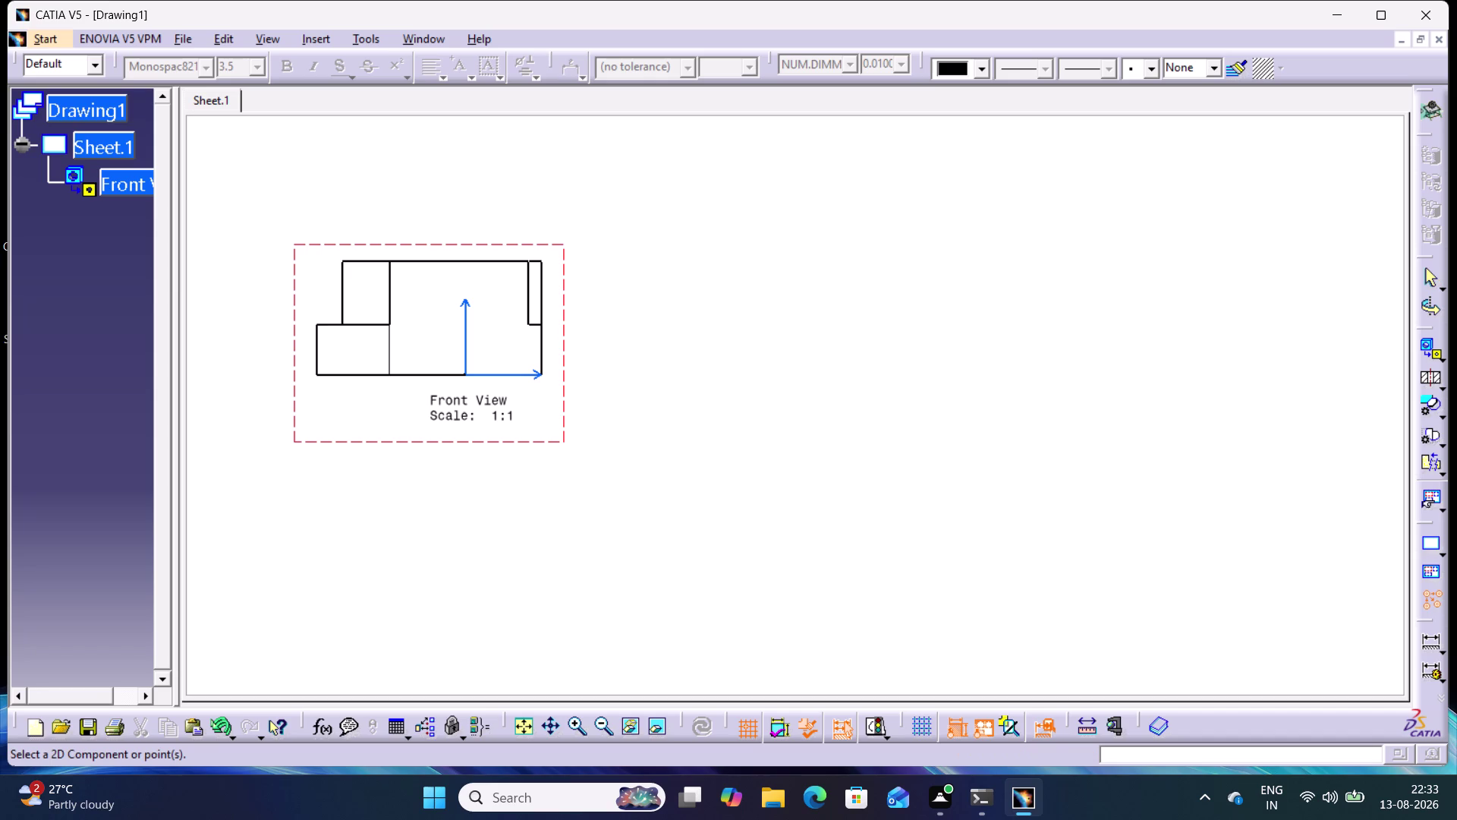
click(408, 38)
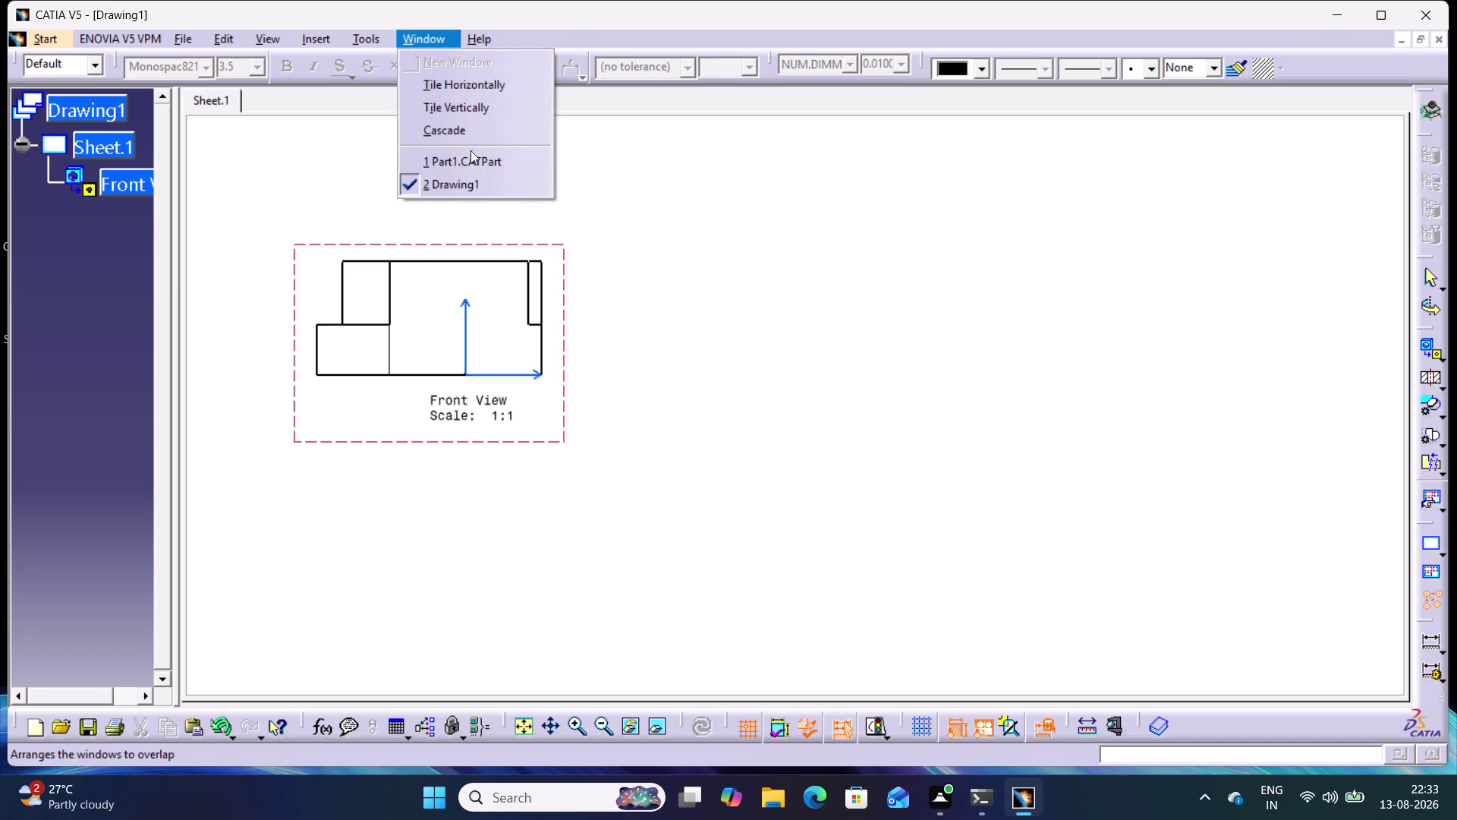
click(471, 157)
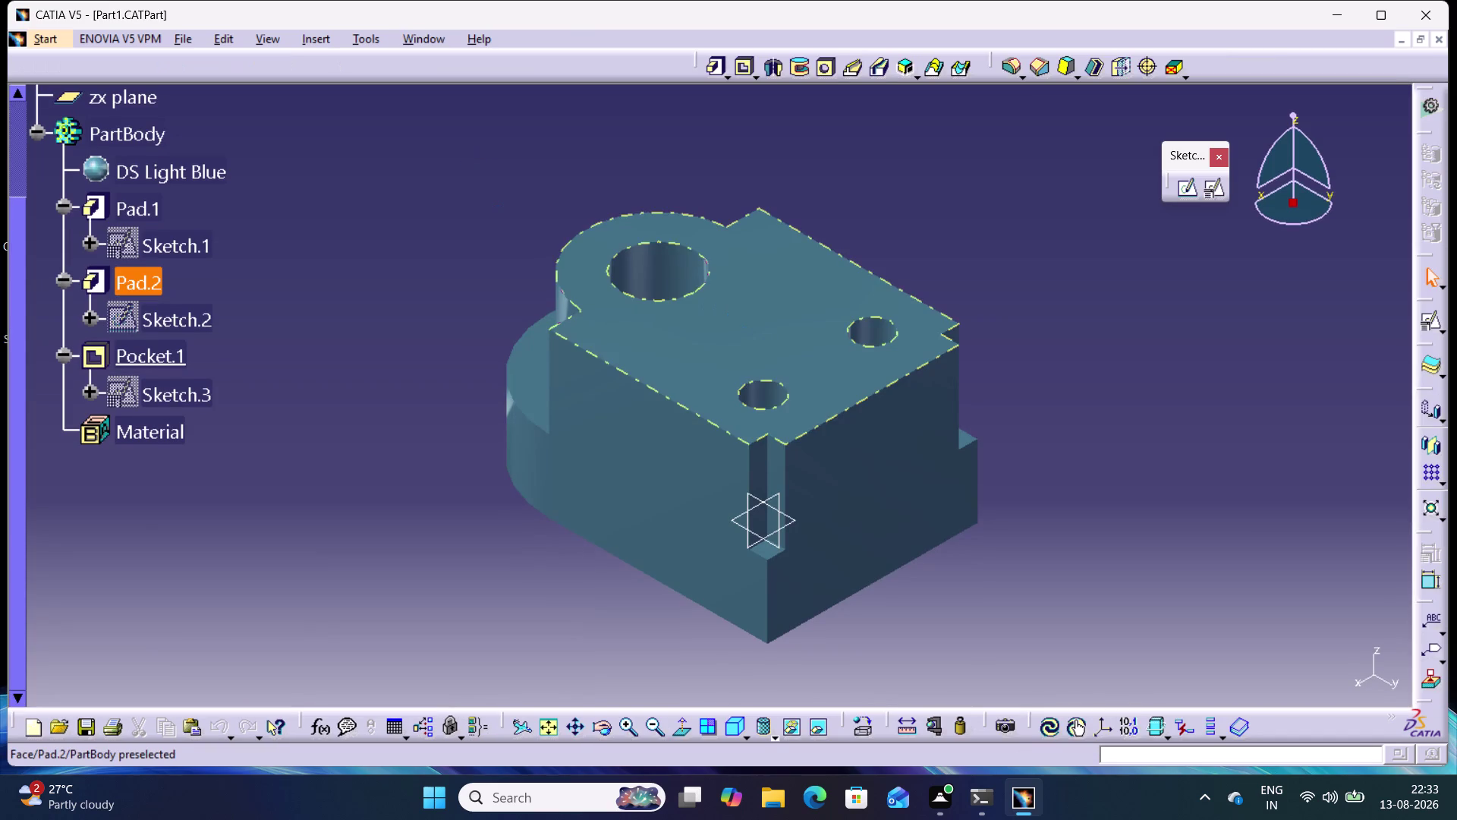
click(773, 333)
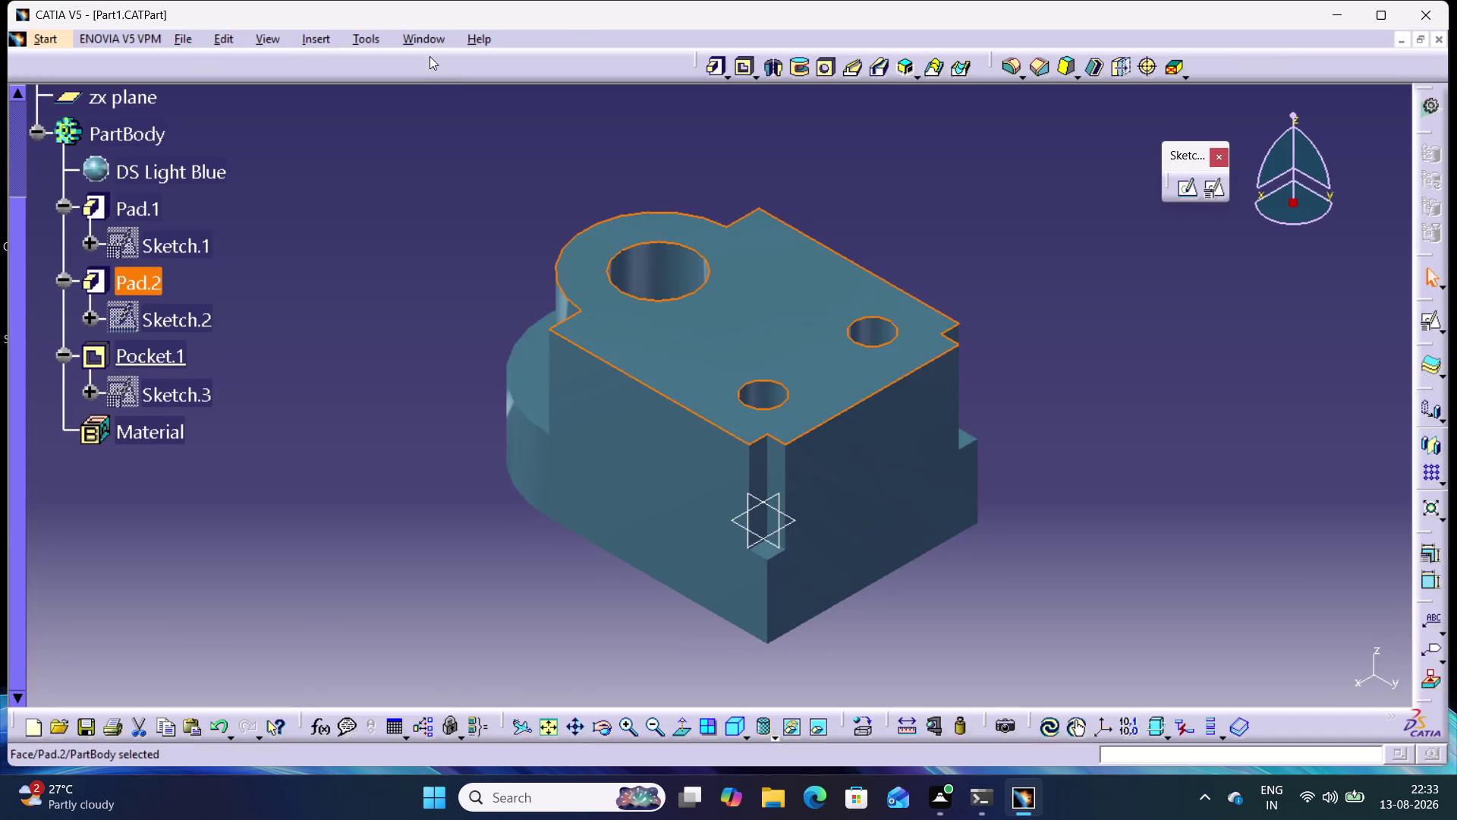
click(431, 38)
click(466, 179)
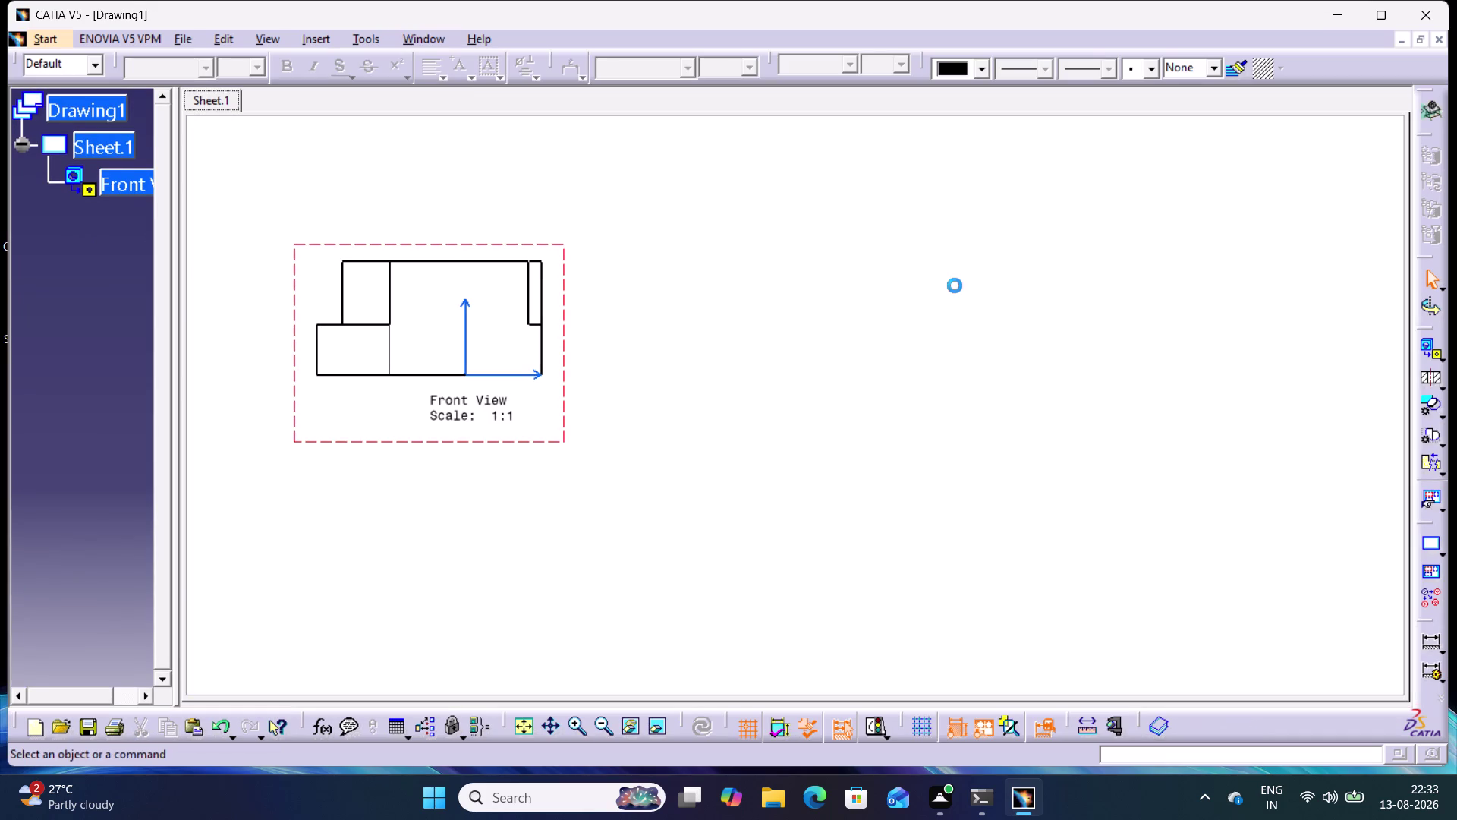
click(427, 514)
drag(789, 313, 734, 463)
click(783, 352)
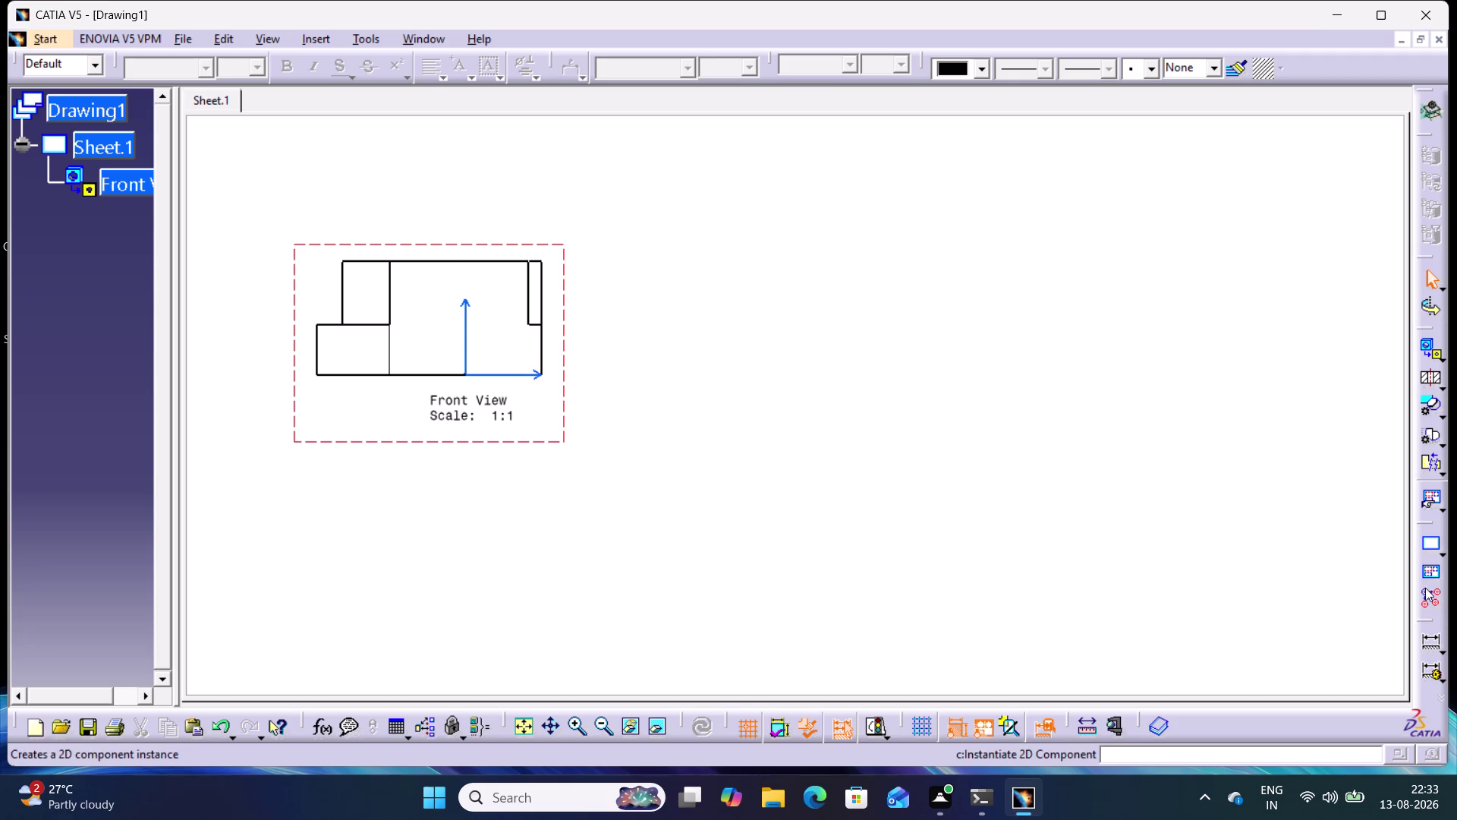
click(1431, 595)
click(780, 364)
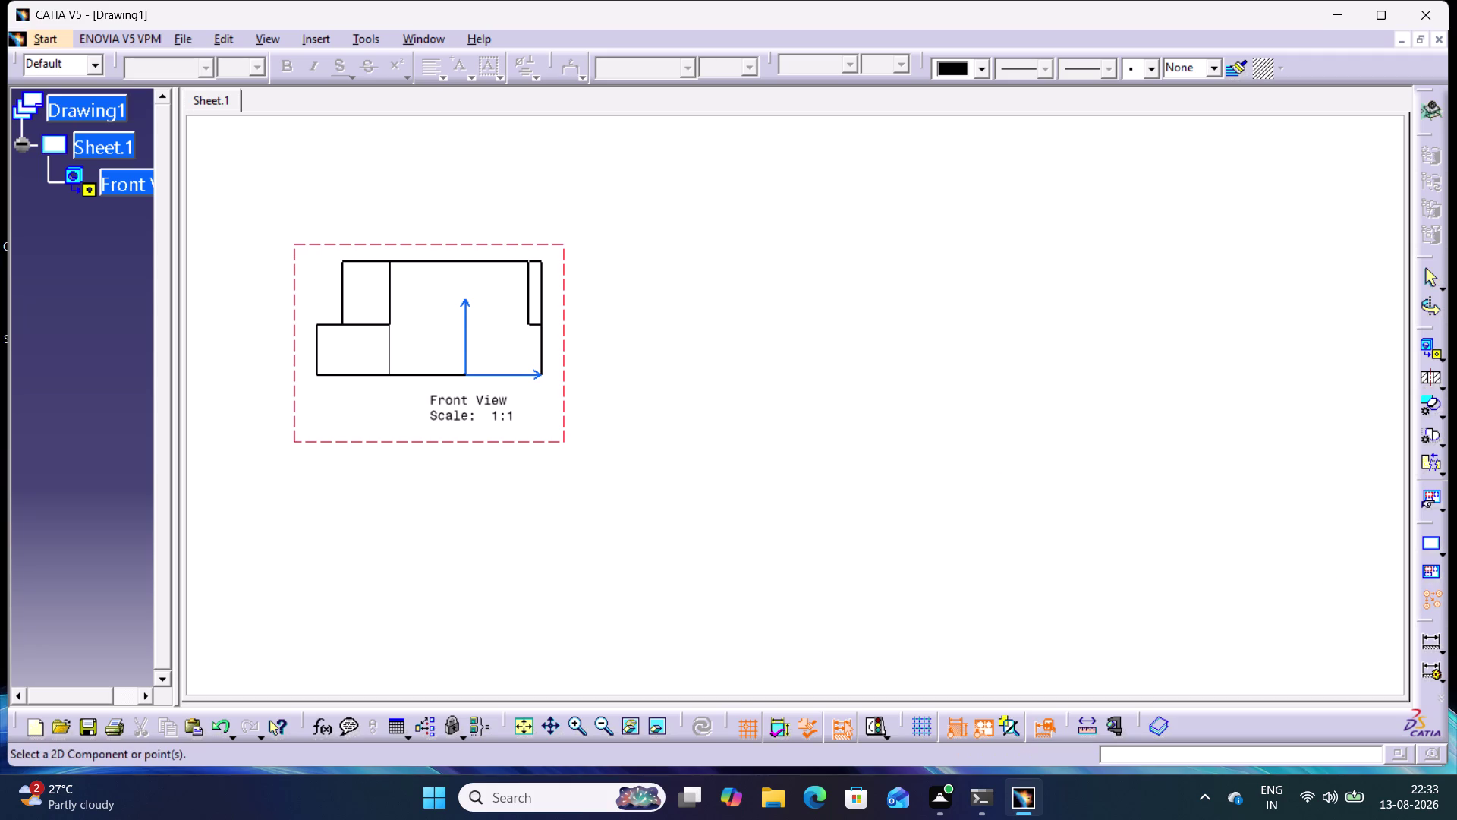
click(511, 261)
click(736, 314)
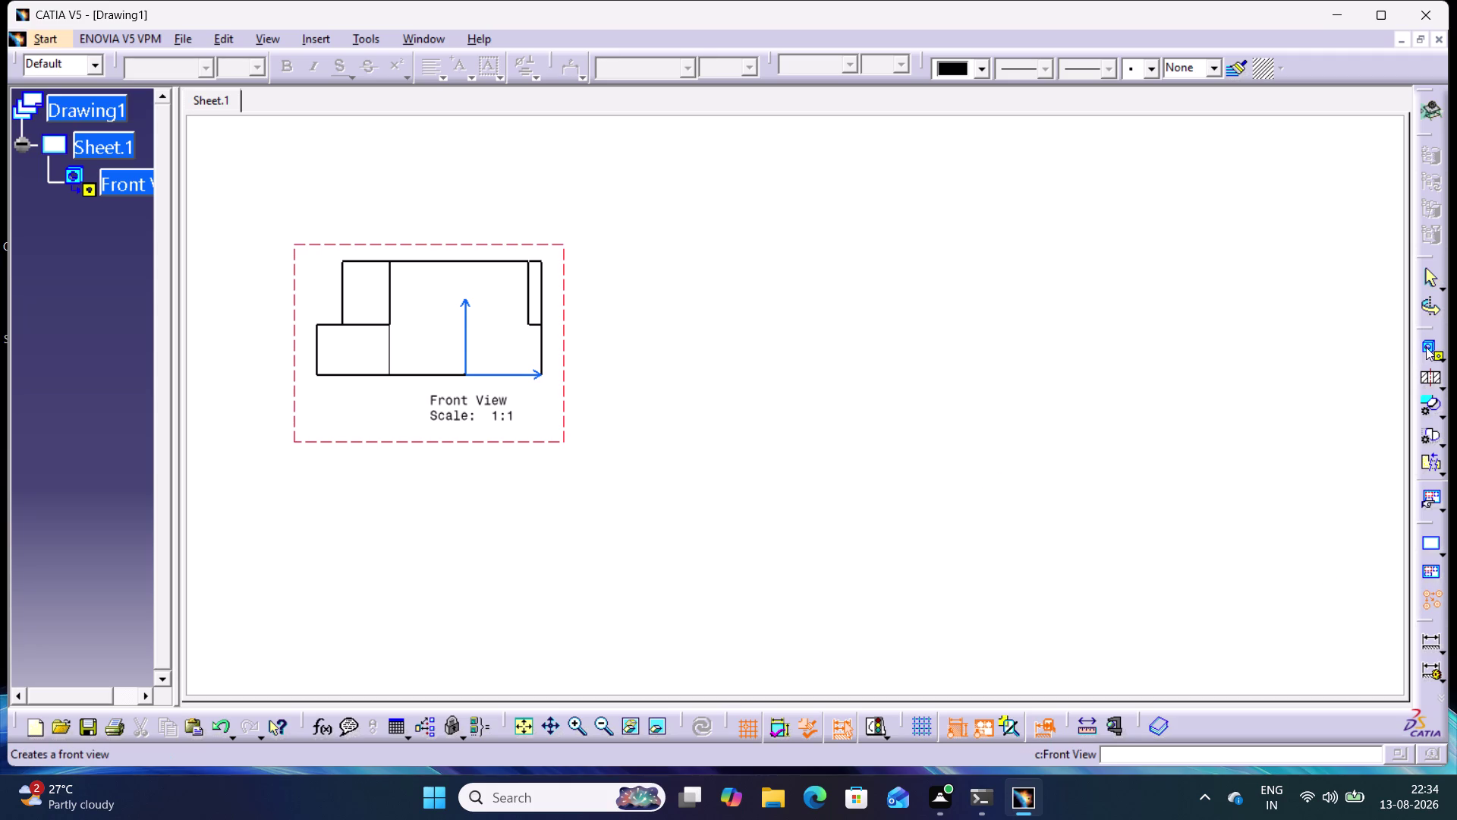
click(1426, 346)
click(424, 34)
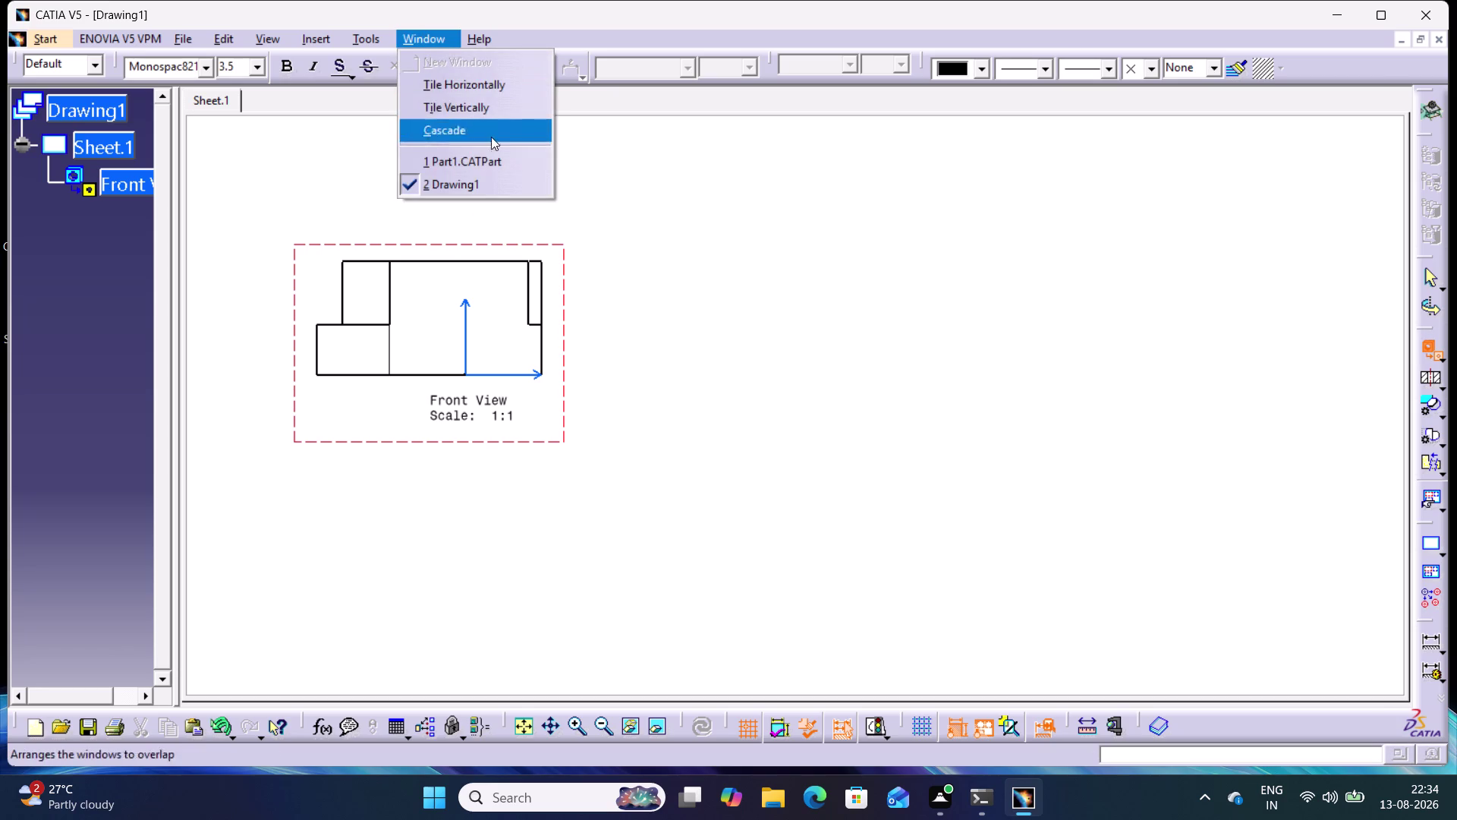
click(475, 162)
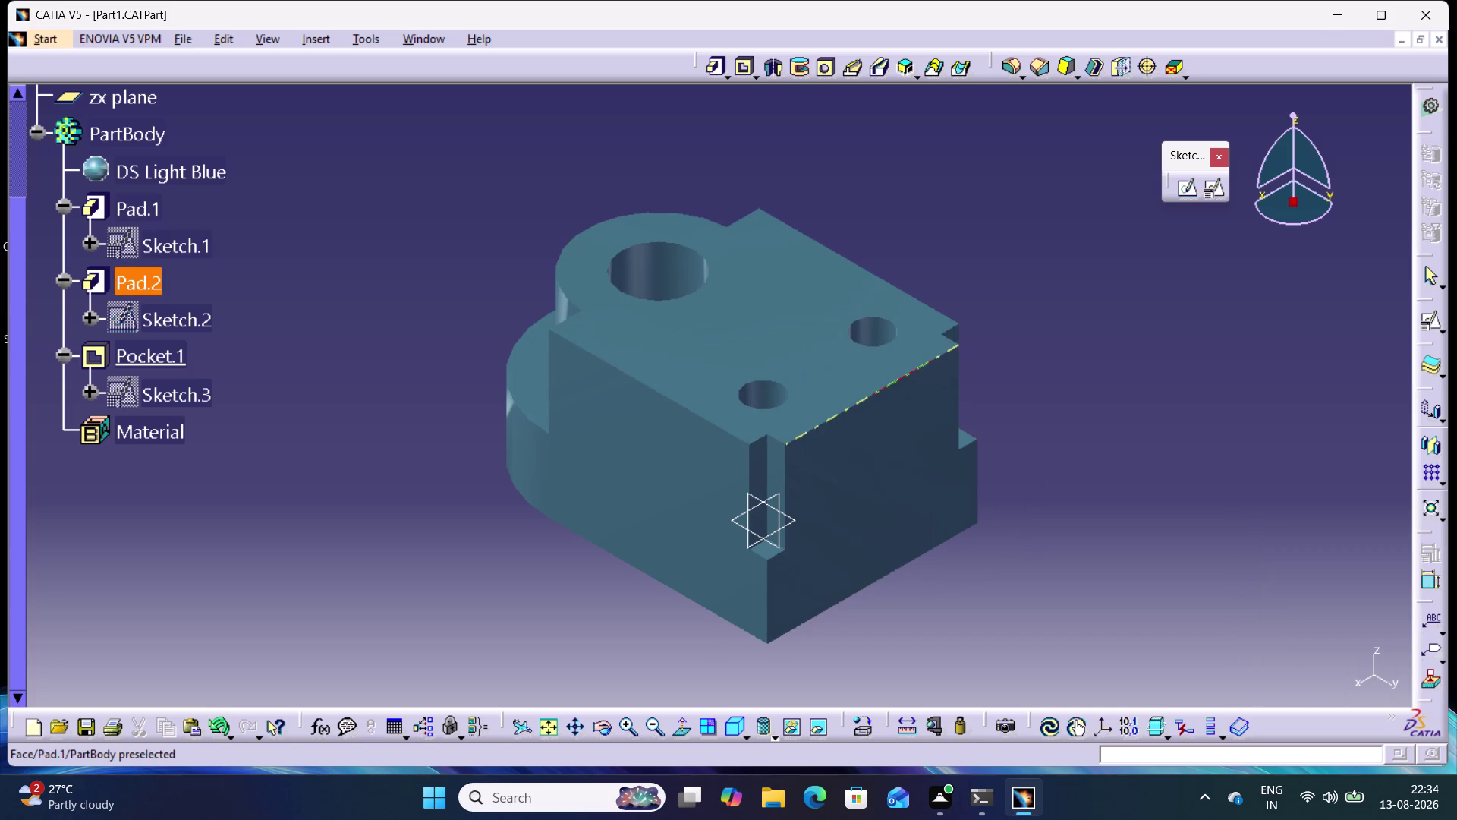
Pick Part1's top face, then discard the view preview, keeping only Front View.
middle_drag(817, 343, 890, 373)
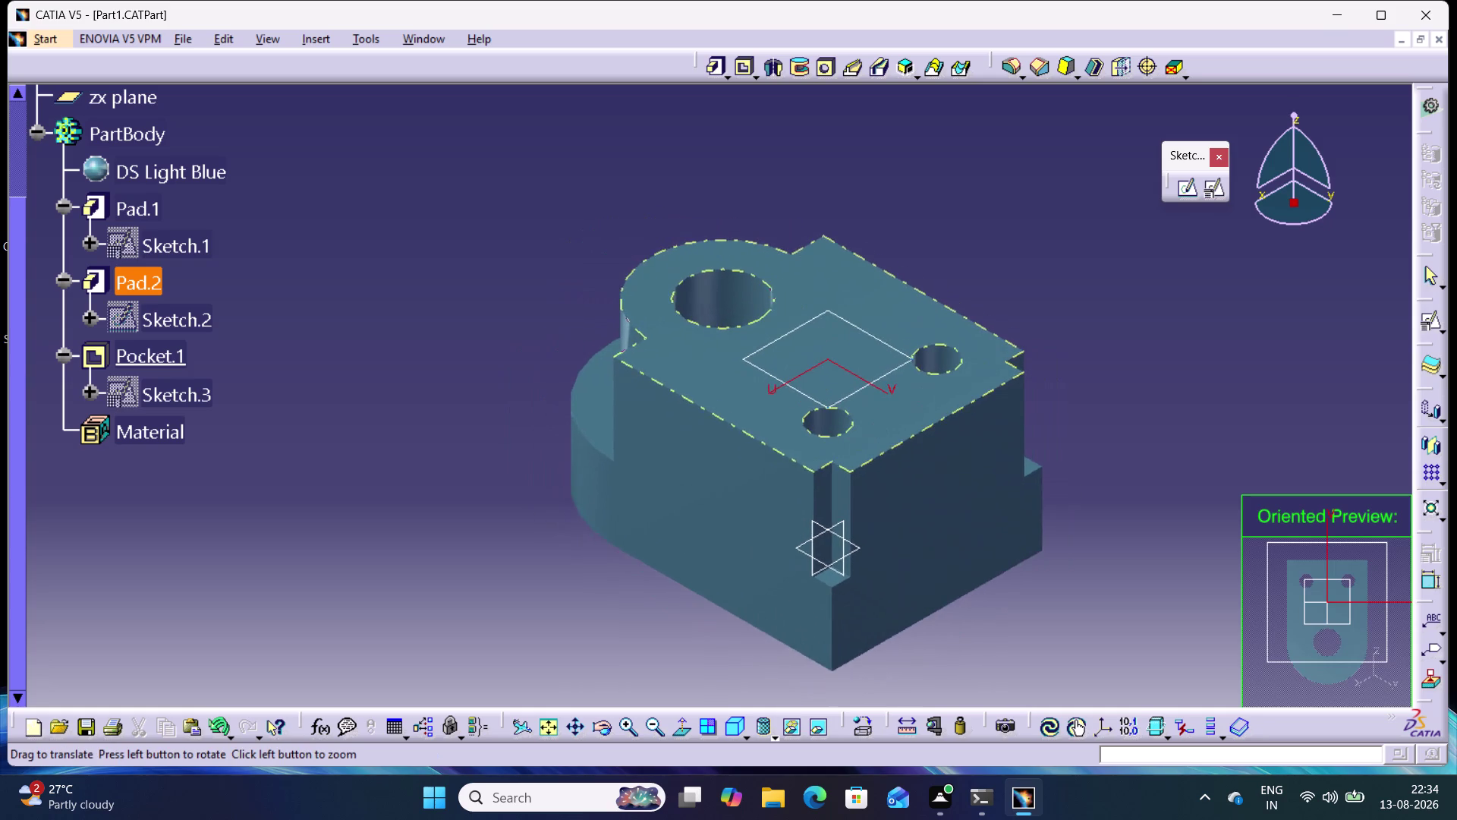
middle_drag(889, 373, 919, 406)
right_click(863, 368)
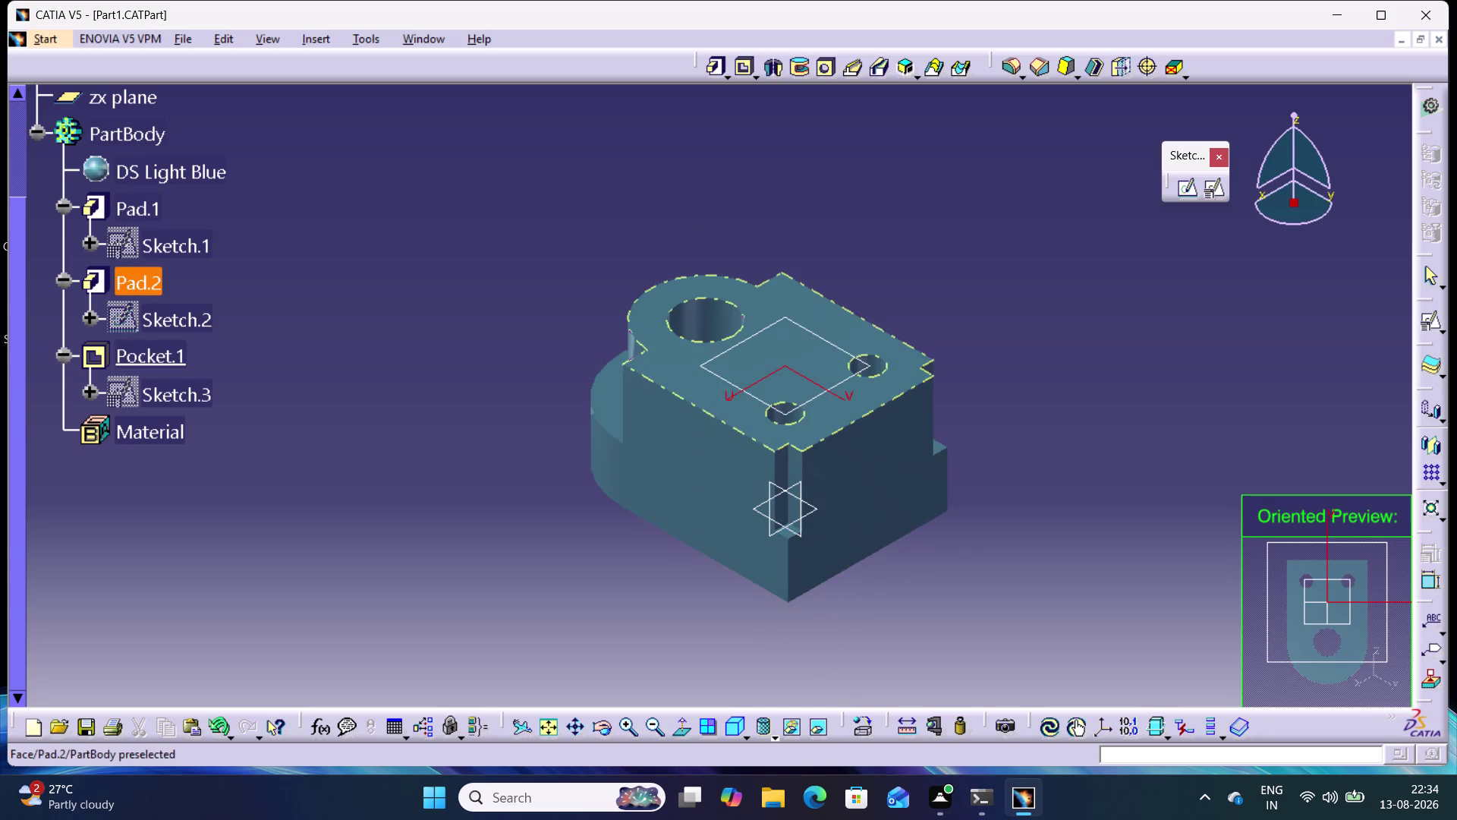
click(845, 398)
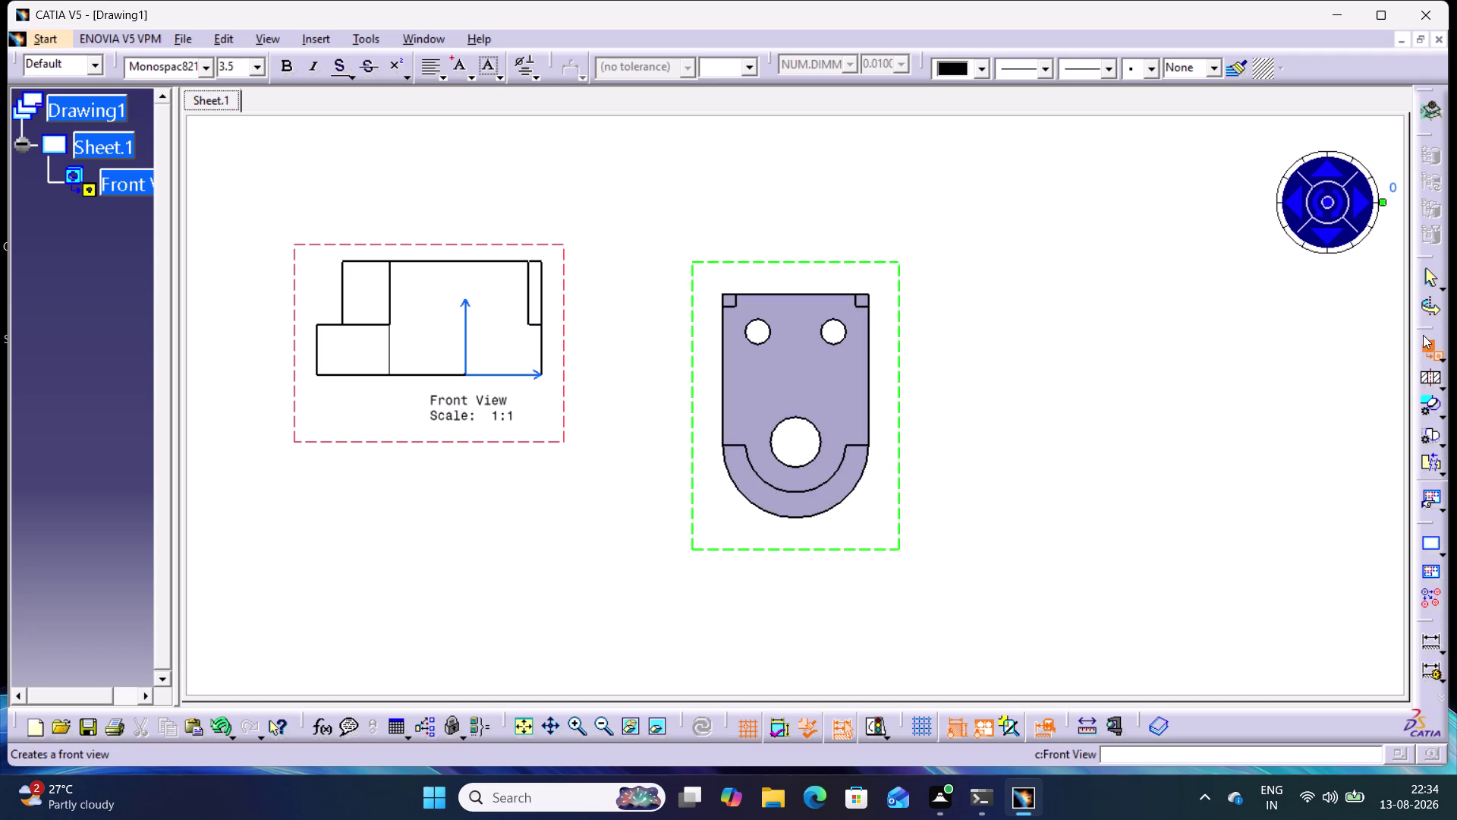
click(1428, 309)
click(759, 254)
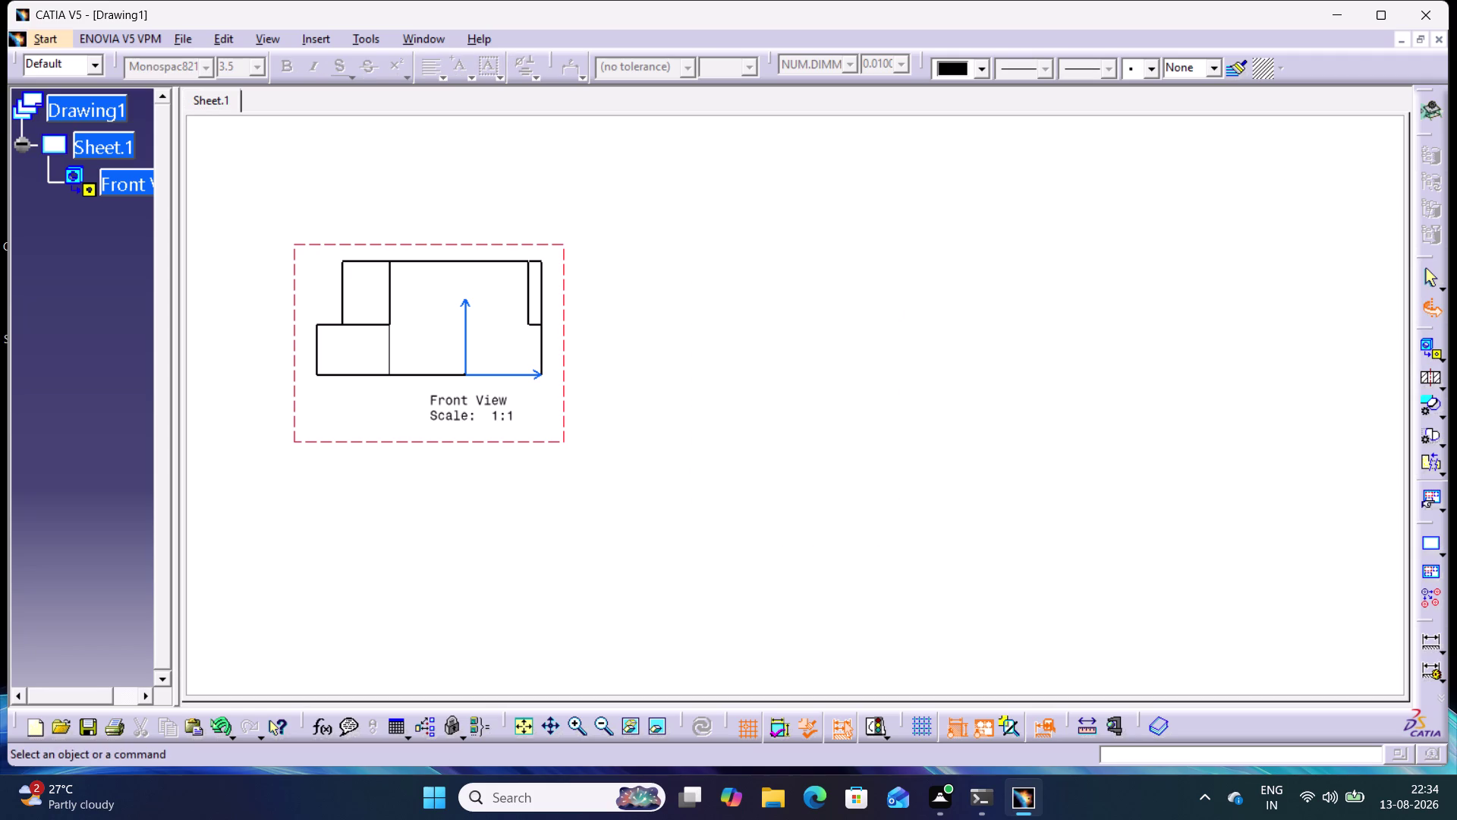
middle_drag(898, 286, 1034, 250)
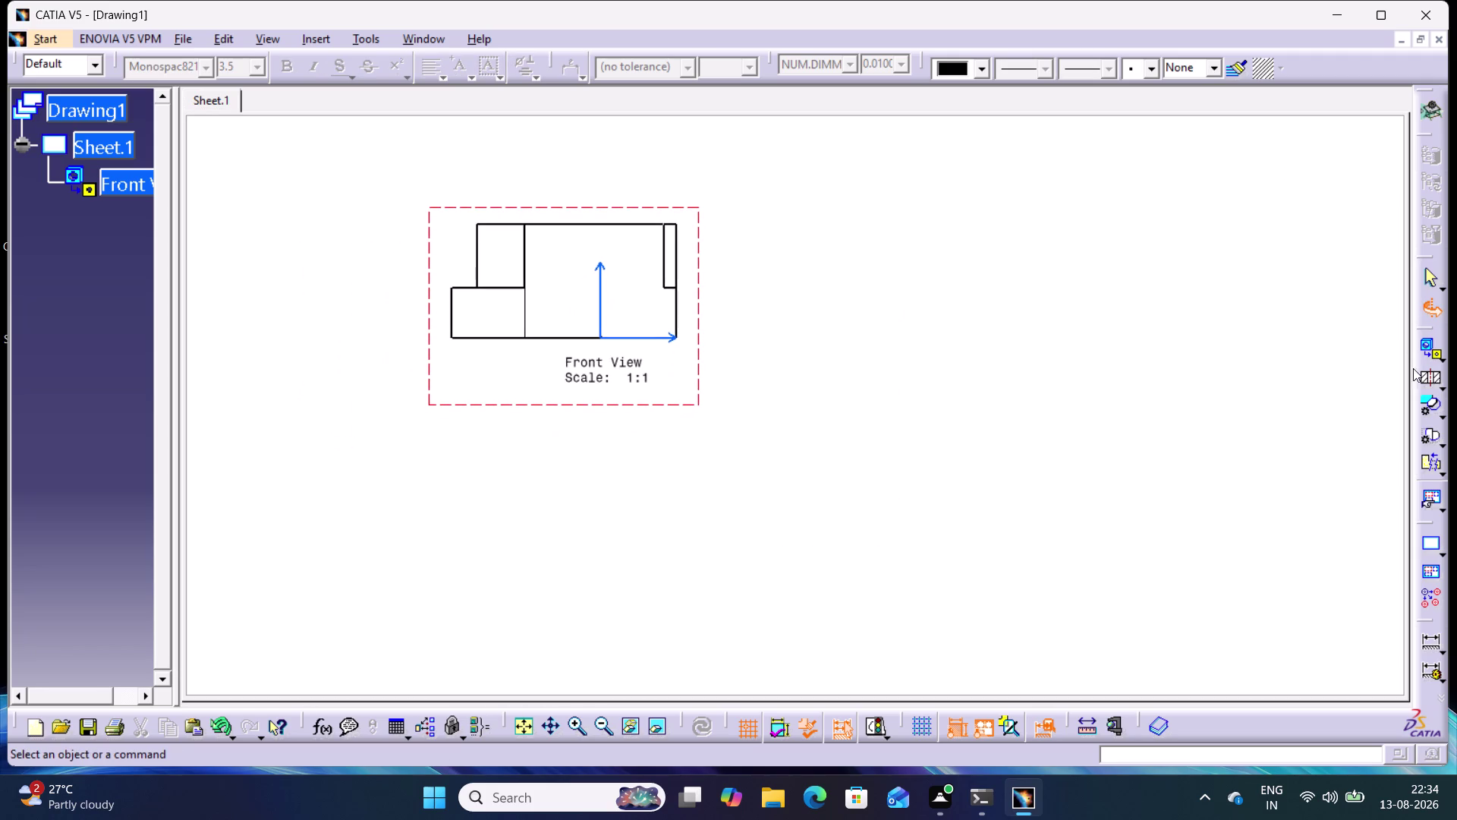
Create an Isometric View by picking the part in the Part1 window.
click(1443, 357)
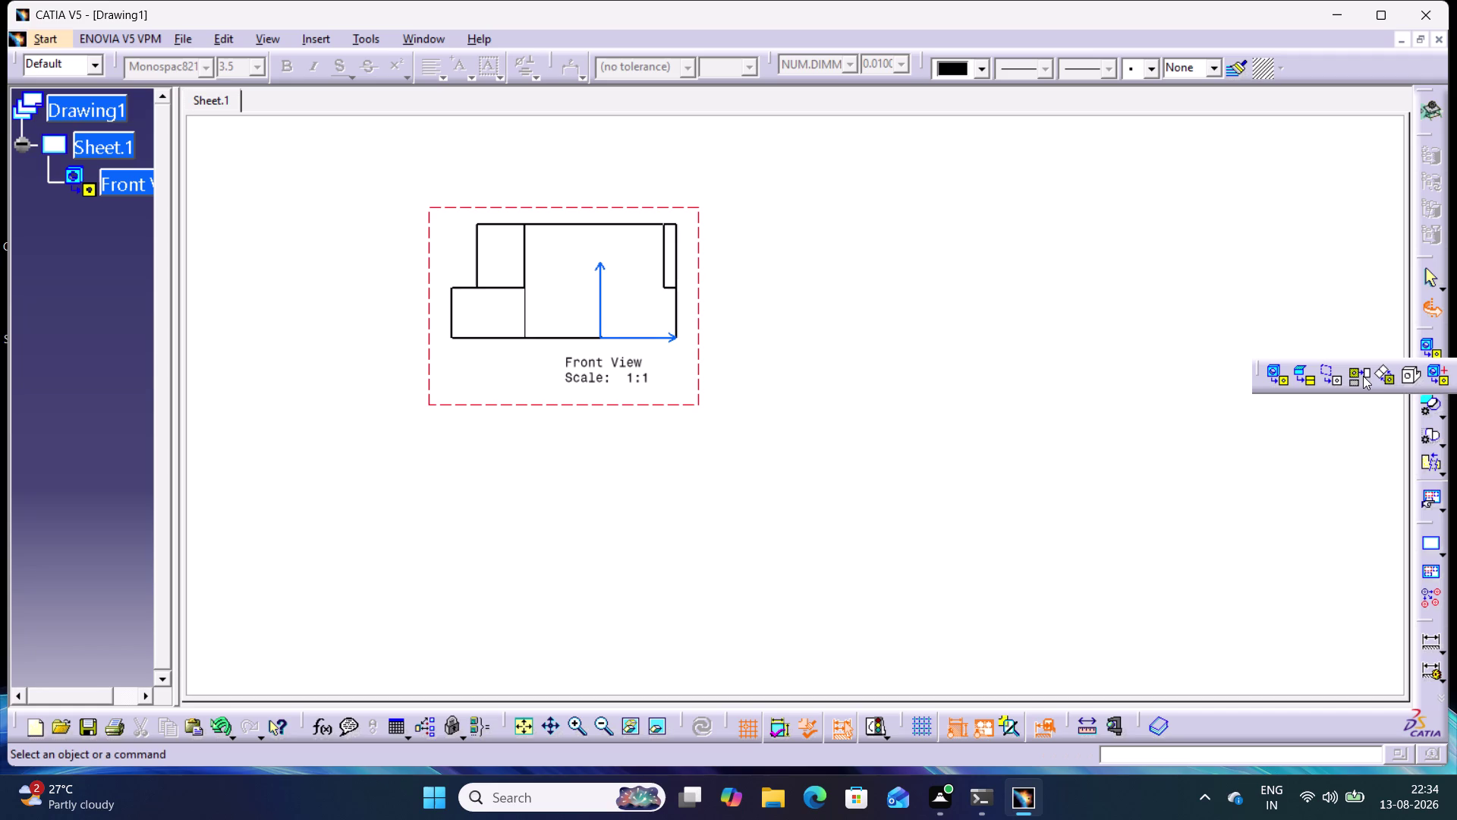
click(1405, 373)
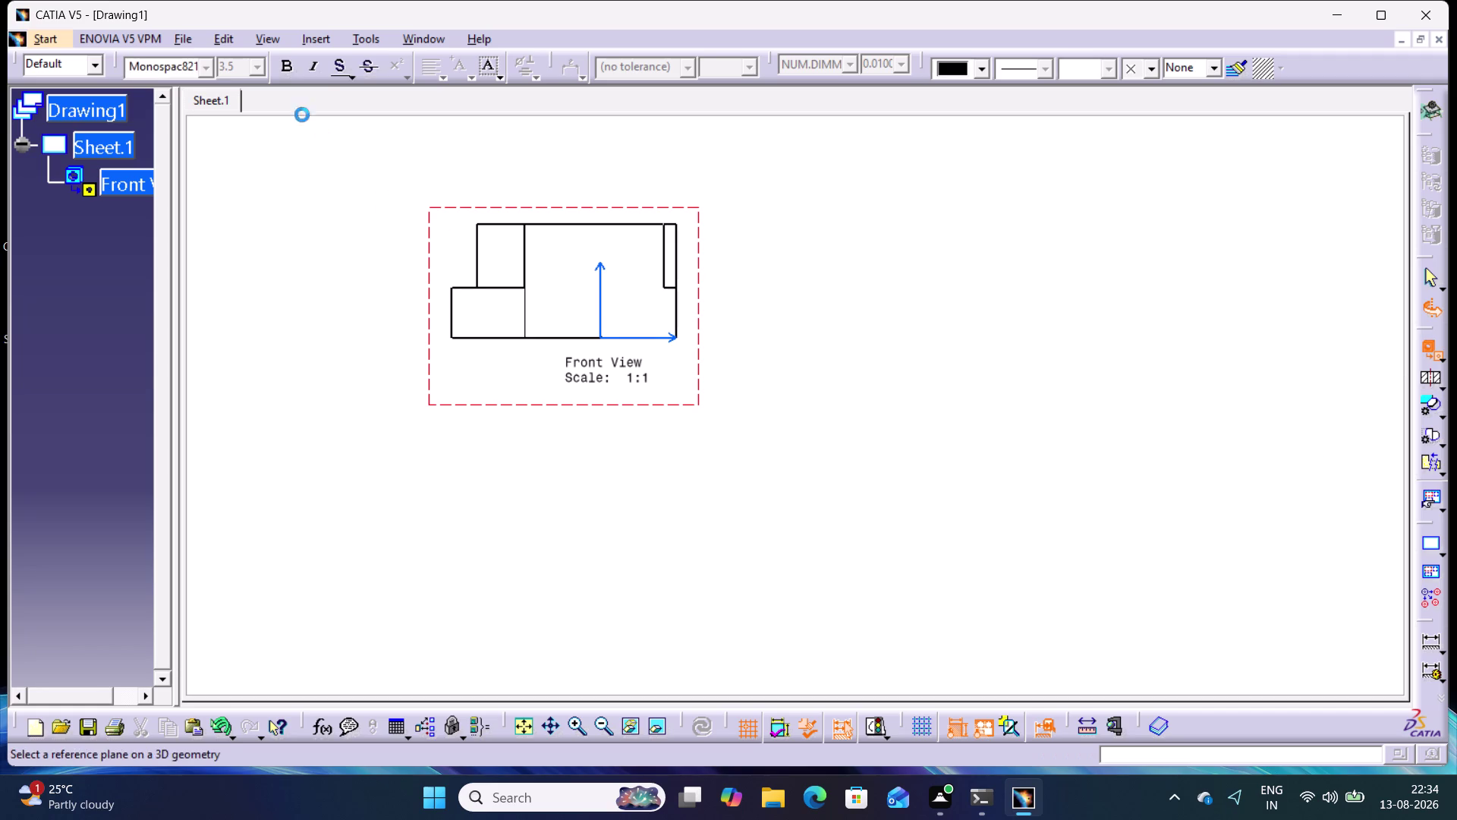
click(424, 40)
click(474, 159)
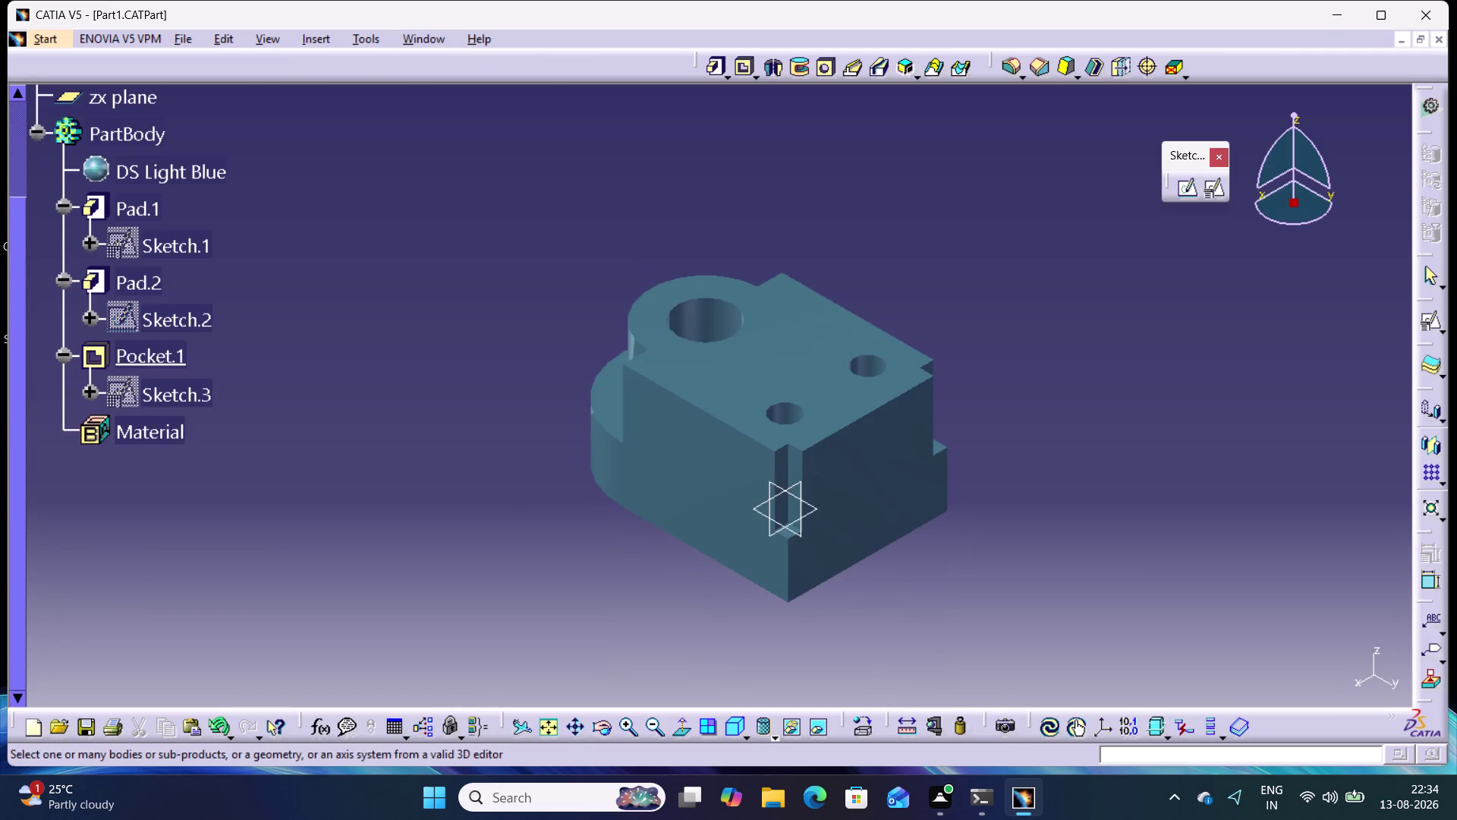
click(780, 351)
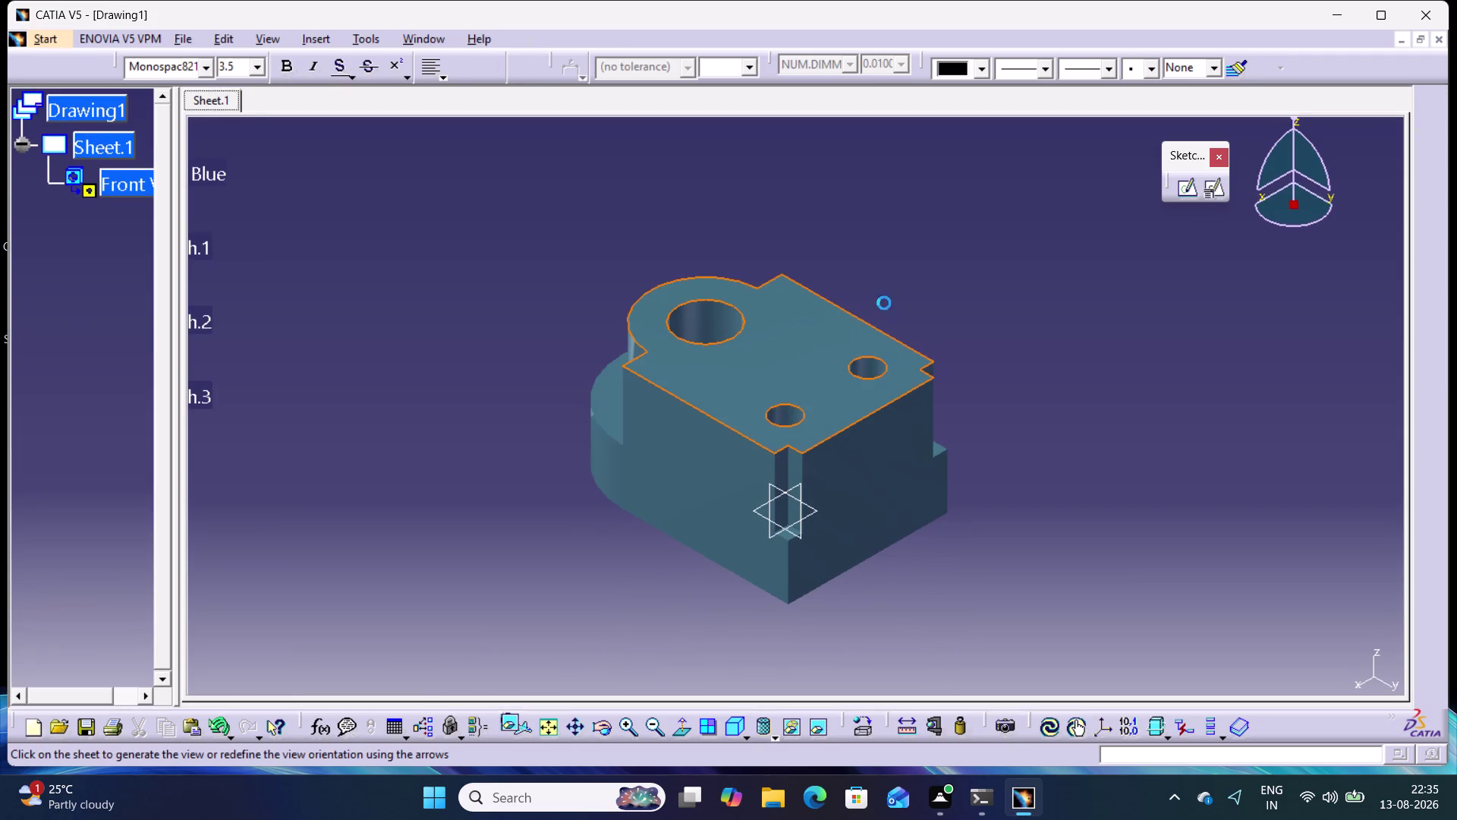
click(907, 295)
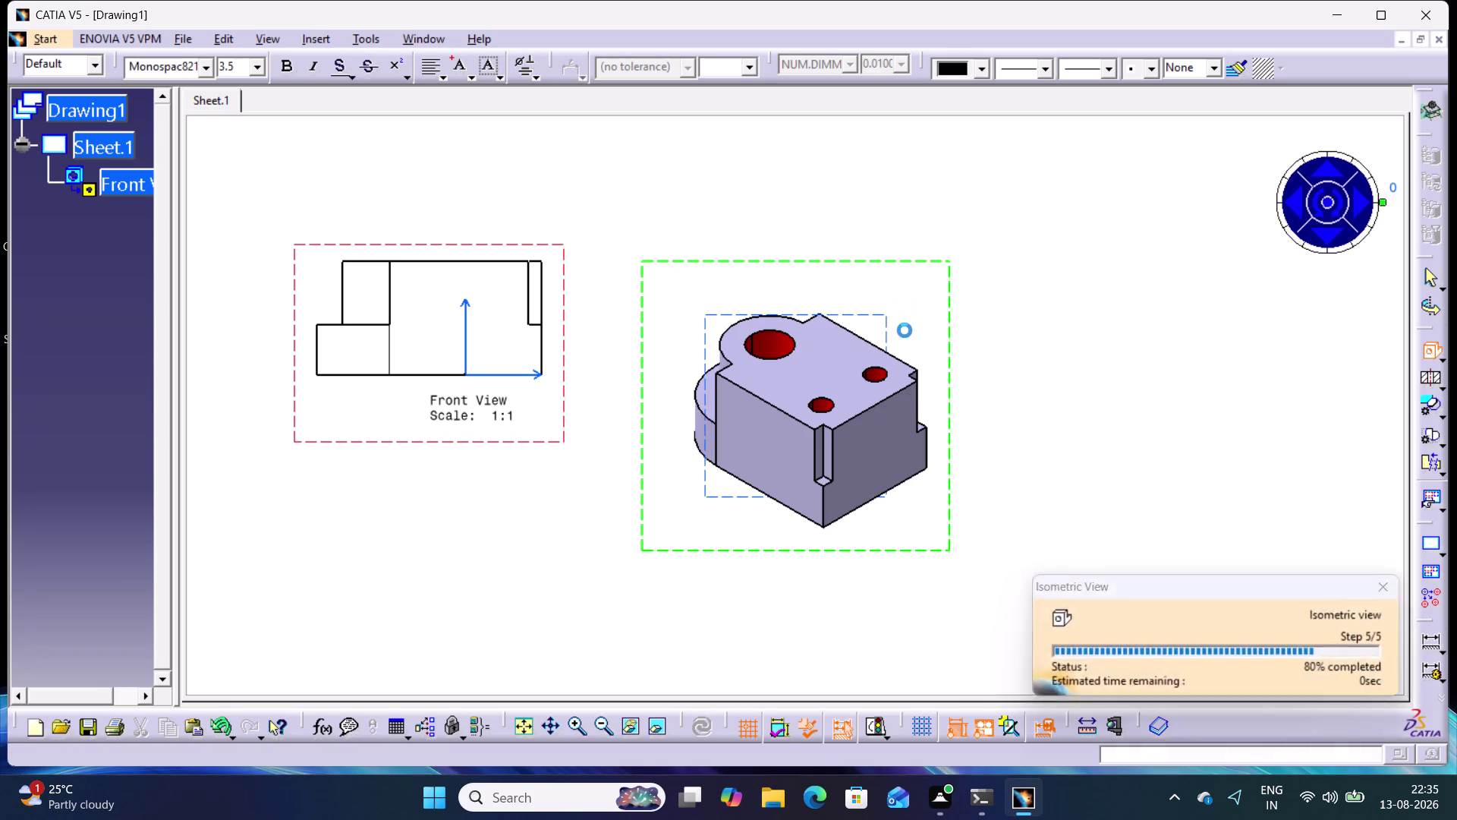
Drag the isometric view into position beside the Front View.
drag(949, 305, 1026, 208)
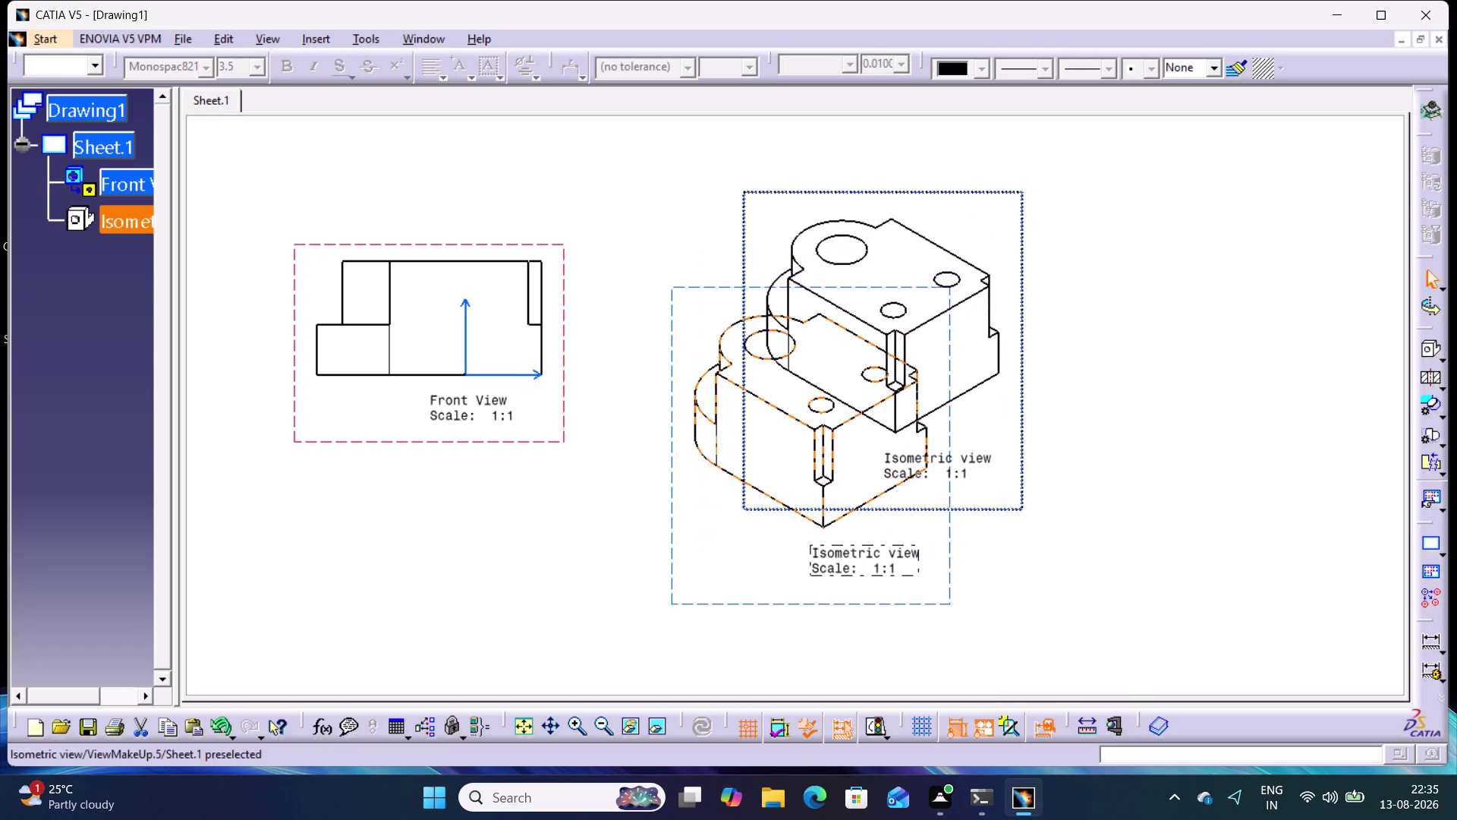
drag(1026, 208, 1046, 193)
click(1132, 273)
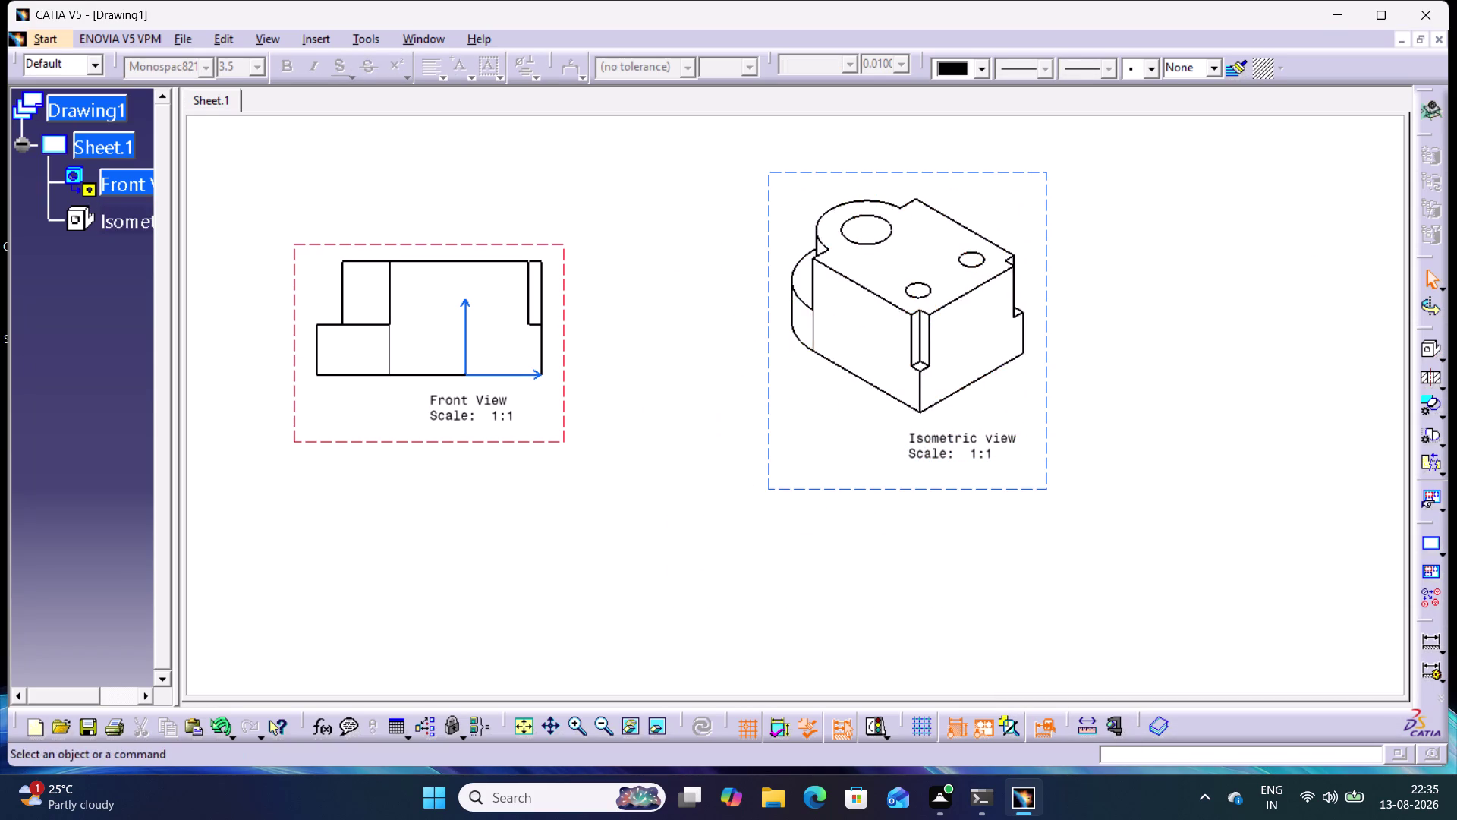
drag(919, 492, 960, 454)
middle_drag(696, 492, 787, 647)
Zoom out to the sheet border and drag the isometric view to the upper right.
right_click(696, 491)
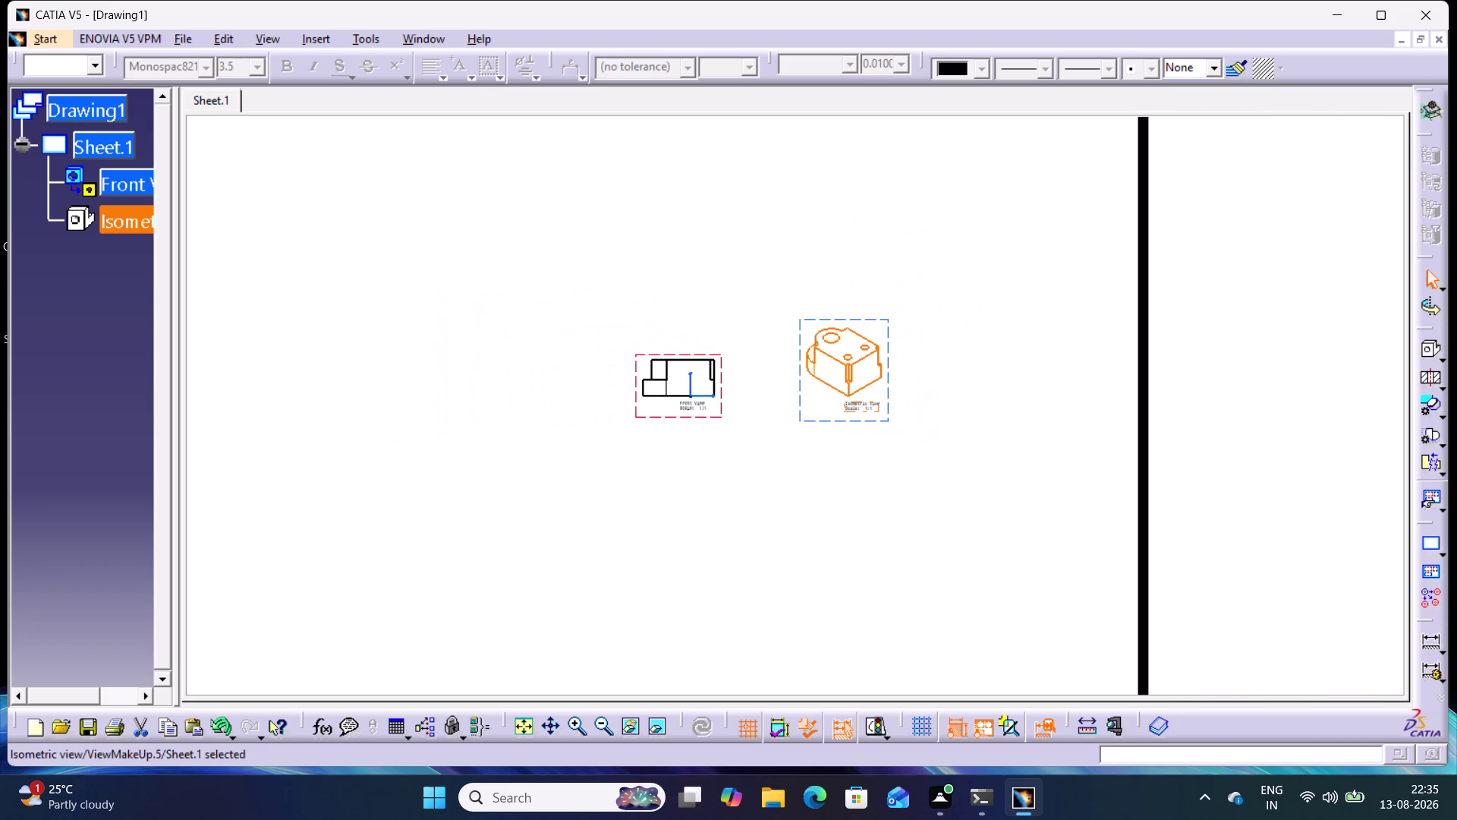
middle_drag(635, 580, 810, 606)
right_click(800, 557)
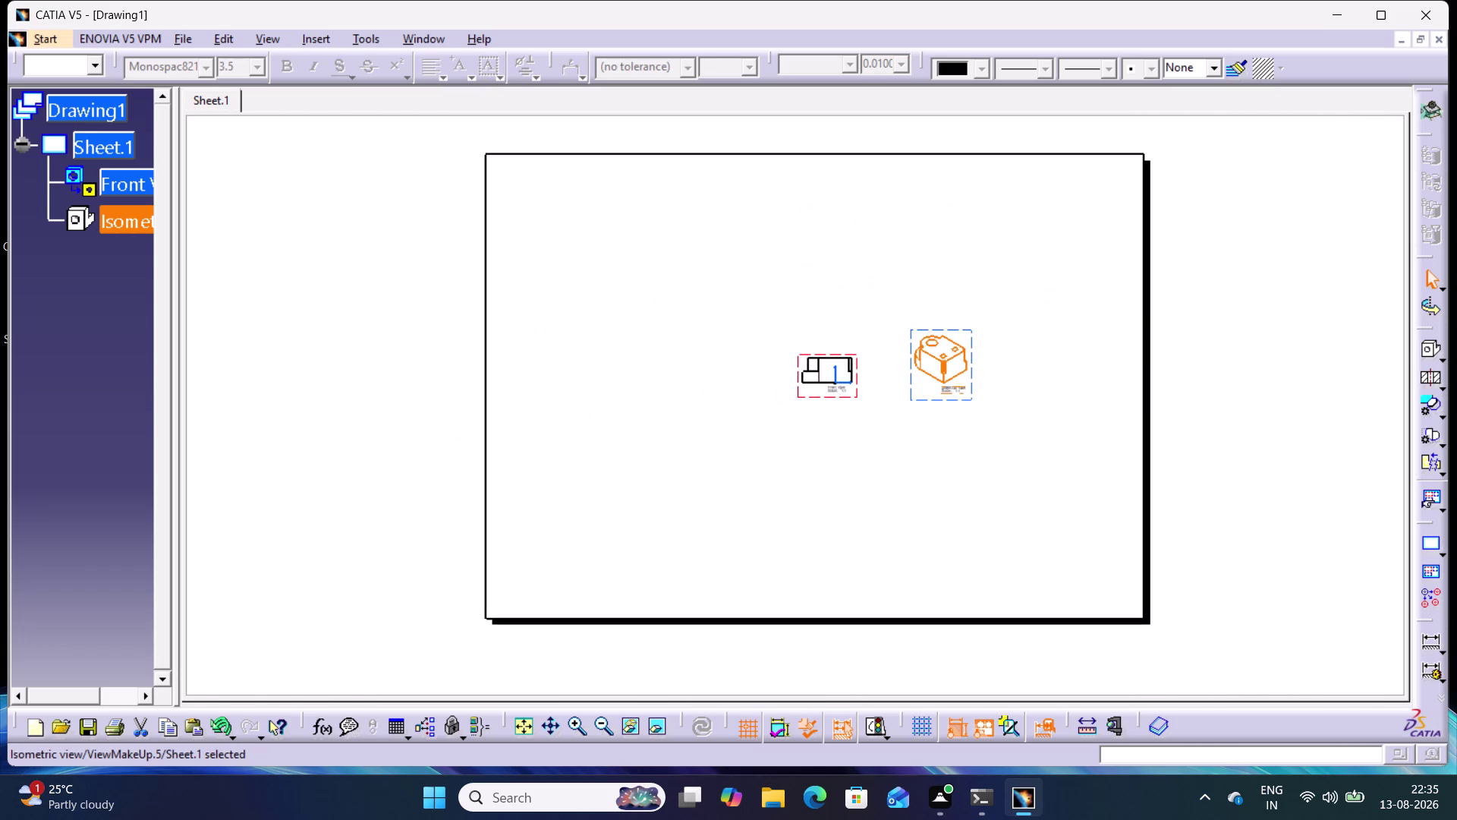
drag(851, 399, 691, 376)
click(809, 461)
drag(926, 398, 871, 306)
click(841, 403)
Zoom back in on the isometric view and its caption.
middle_drag(842, 402, 842, 332)
right_click(842, 403)
middle_drag(883, 313, 877, 326)
right_click(884, 397)
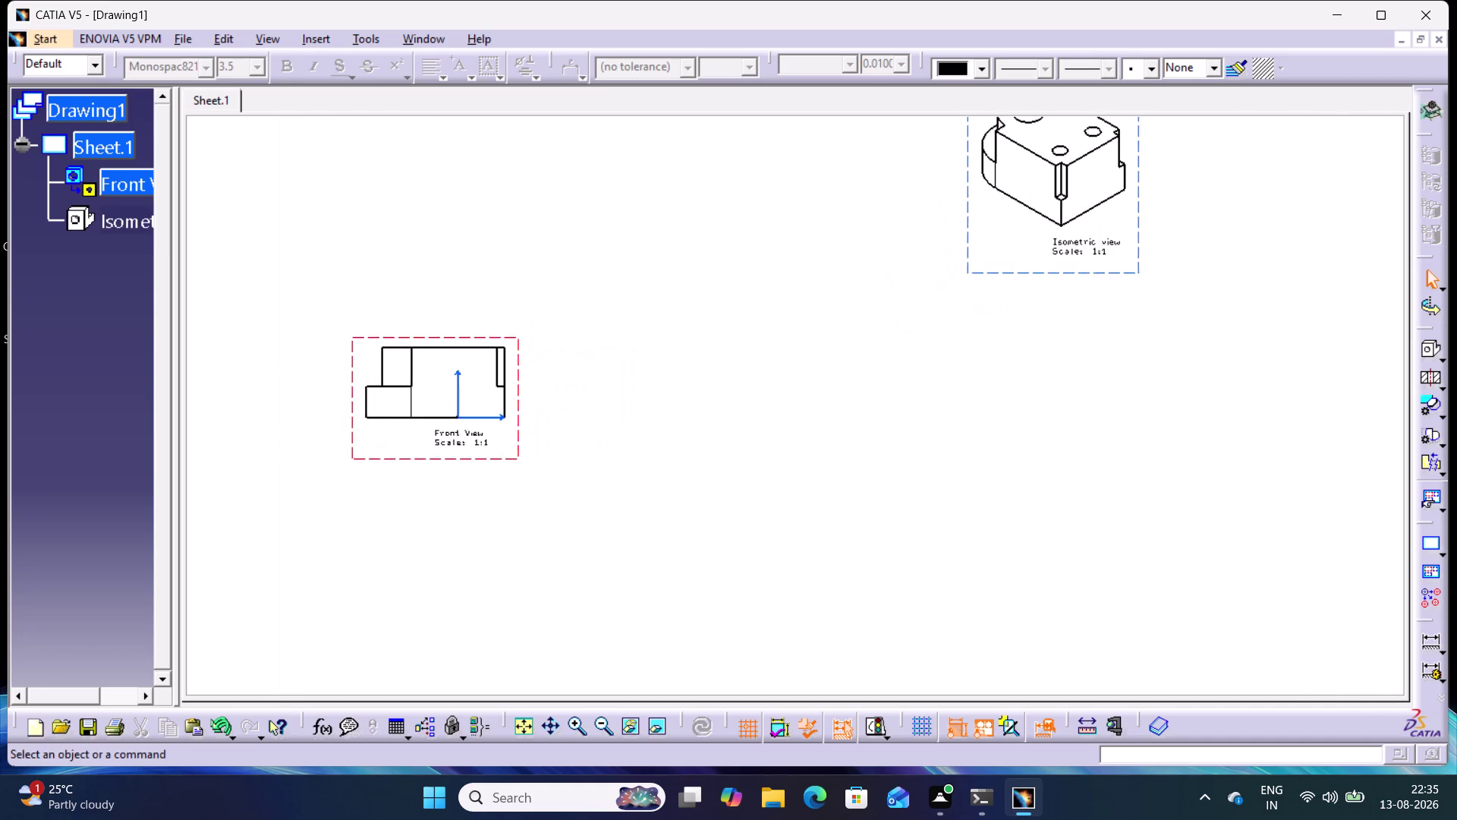
middle_drag(877, 326, 877, 322)
middle_drag(946, 345, 943, 306)
right_click(946, 344)
middle_drag(999, 328, 885, 476)
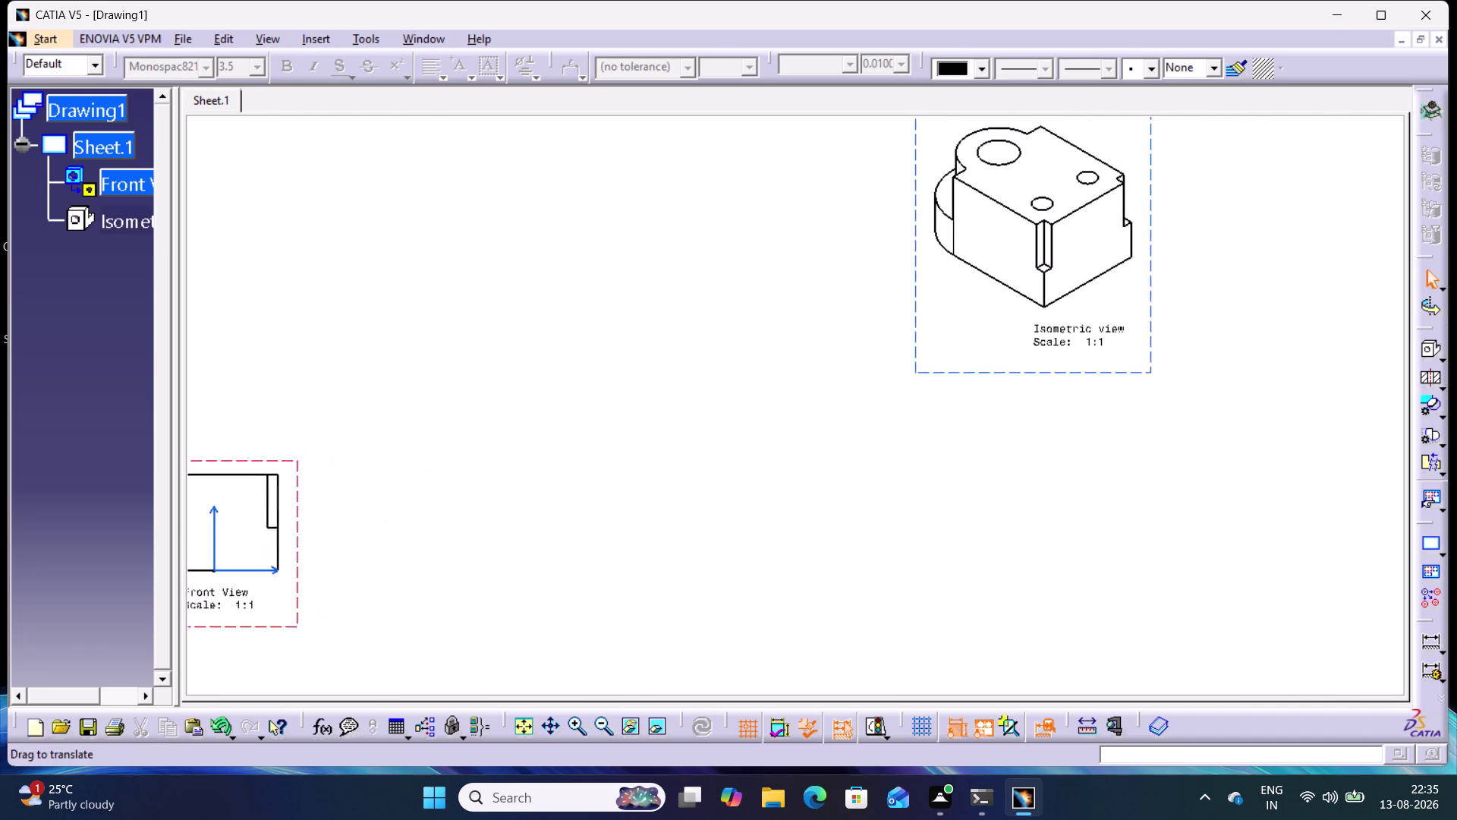
middle_drag(886, 476, 867, 484)
Edit the isometric caption, replacing the old scale value with 2.
double_click(1074, 349)
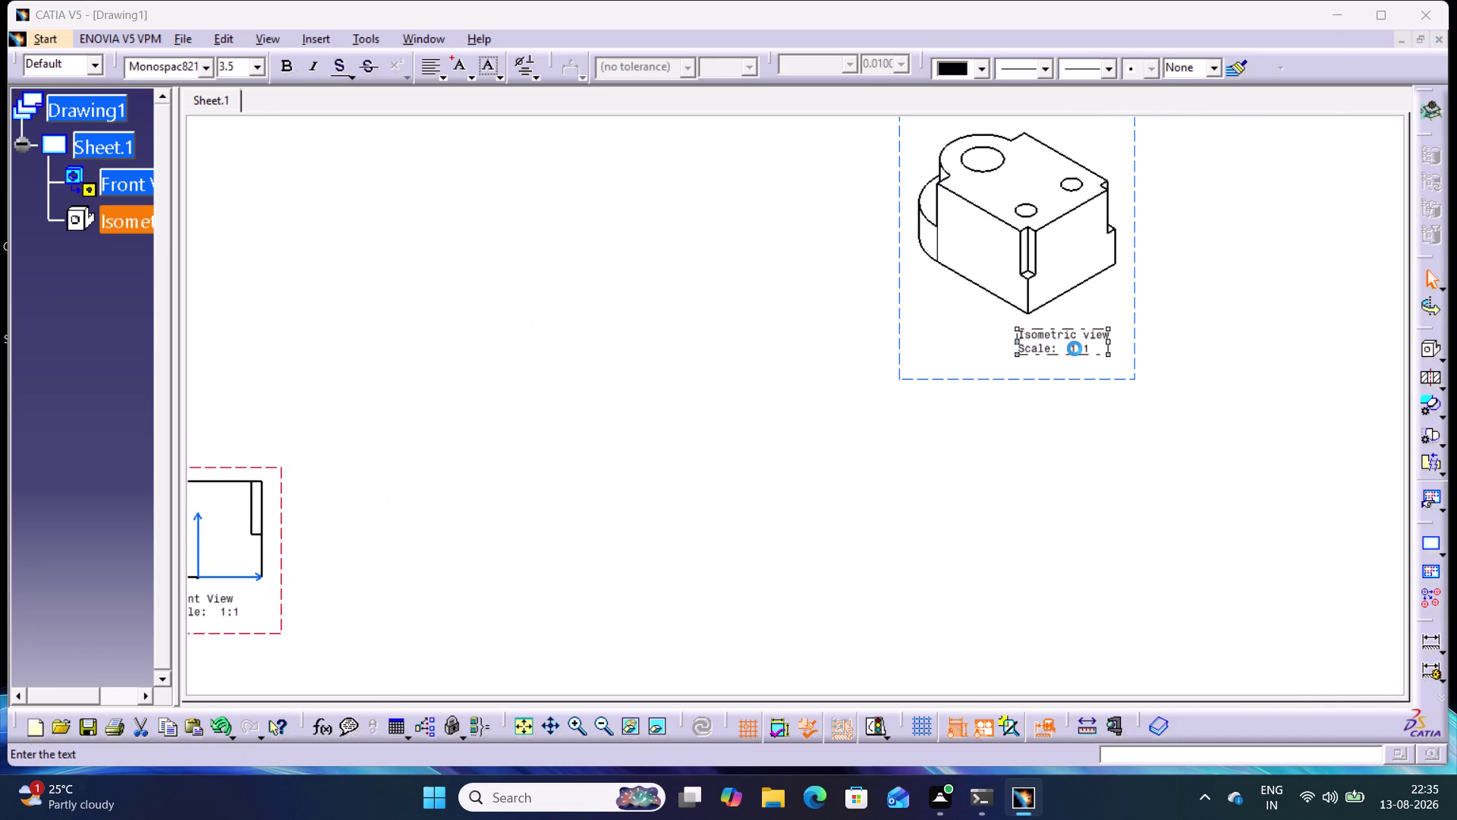
click(1138, 634)
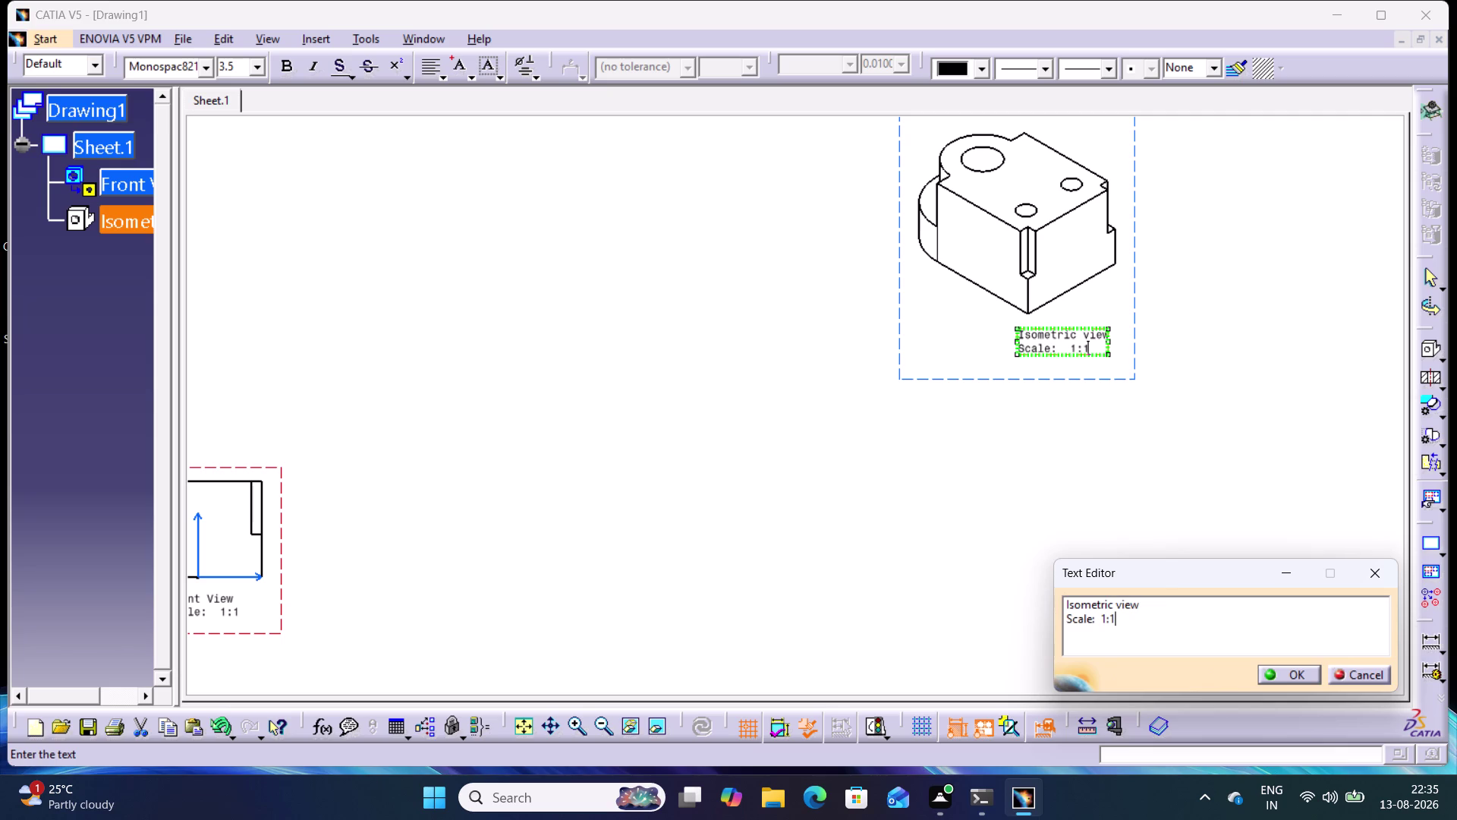
key(BackSpace)
key(2)
click(1264, 468)
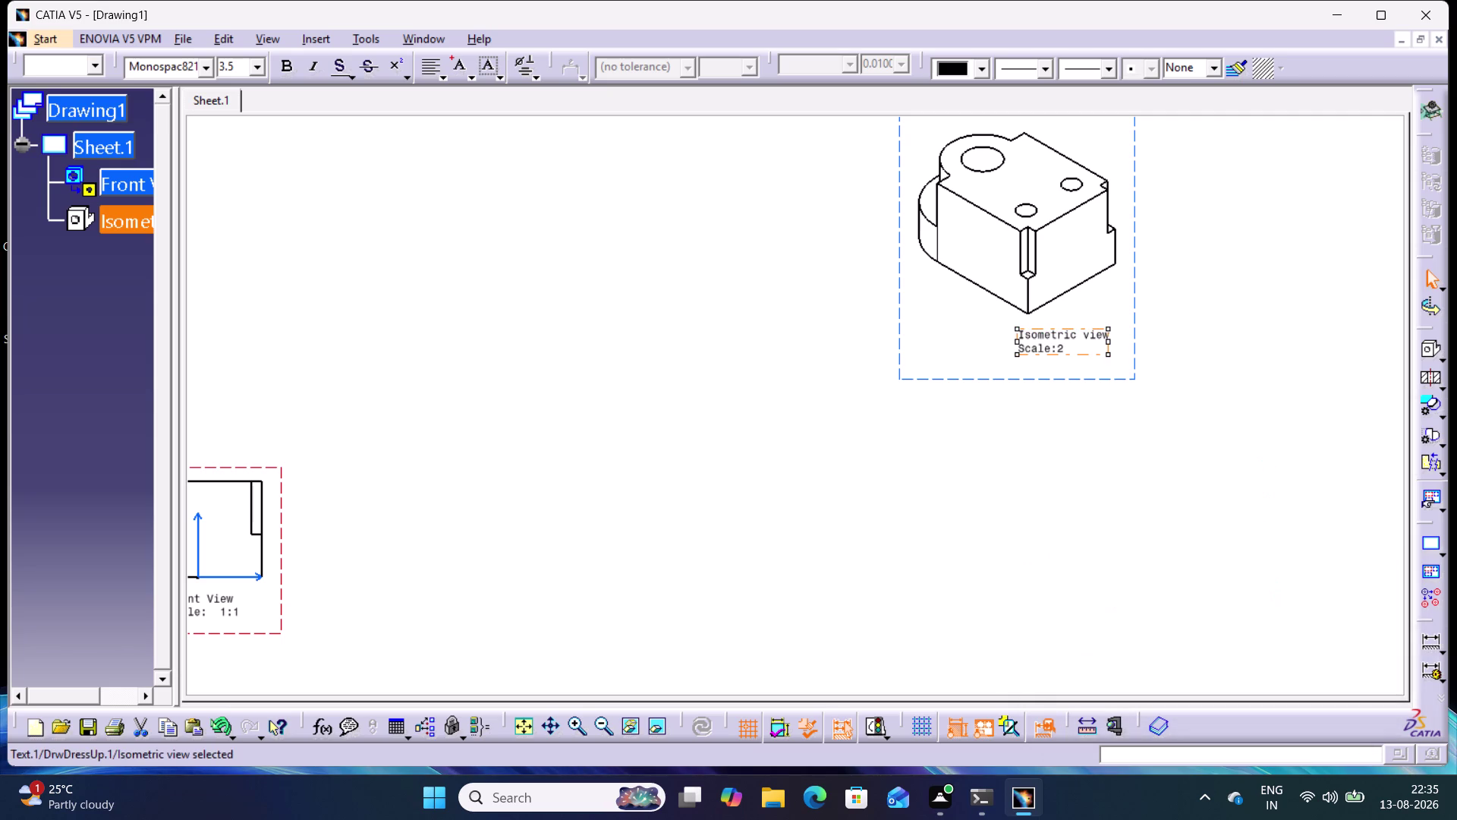
click(1038, 482)
middle_drag(1038, 482, 1116, 619)
right_click(1038, 482)
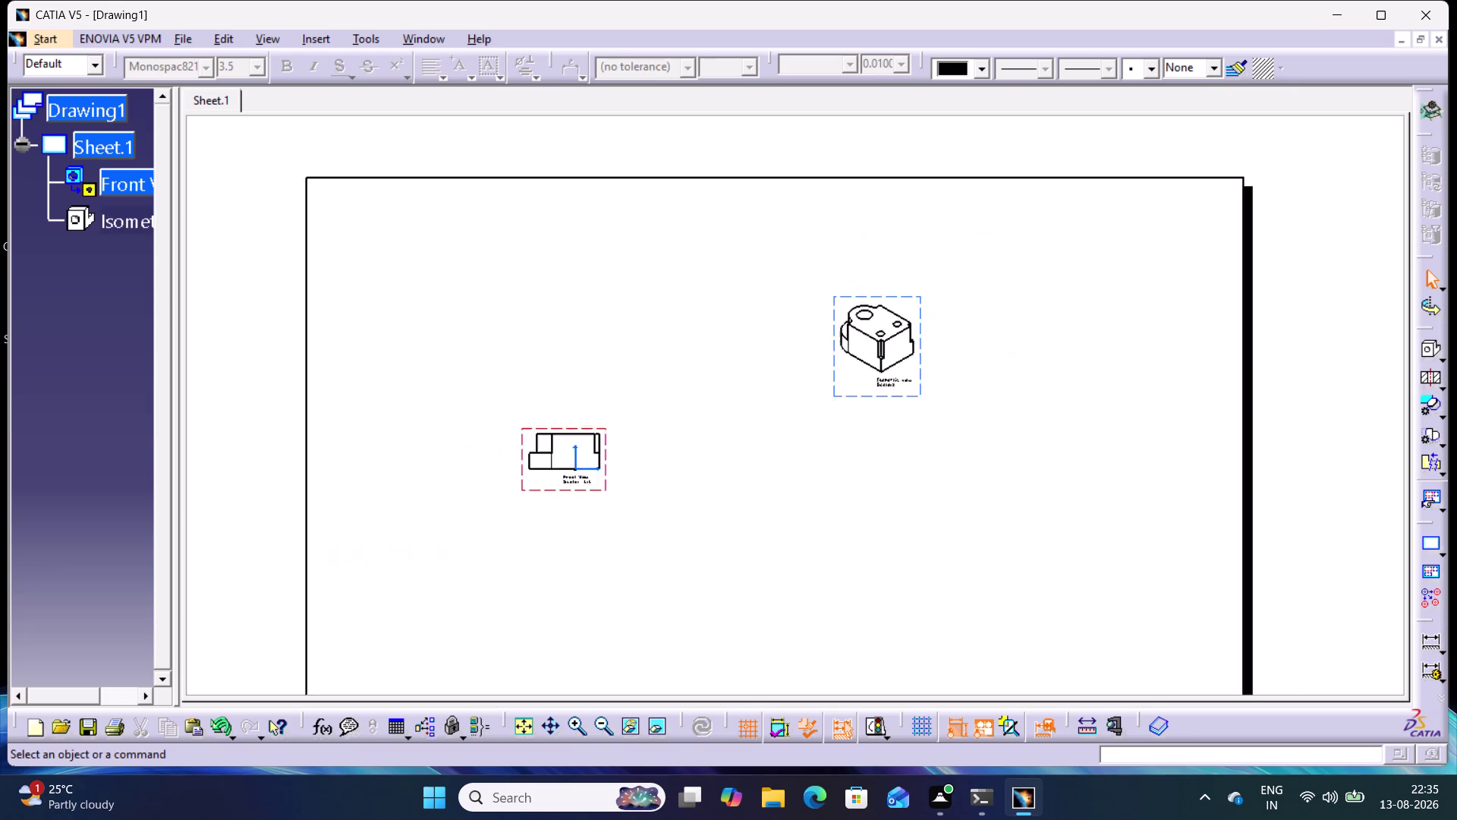
Zoom in to bring the isometric view's caption back into view.
middle_drag(1116, 619, 1152, 668)
middle_drag(844, 555, 869, 465)
right_click(844, 554)
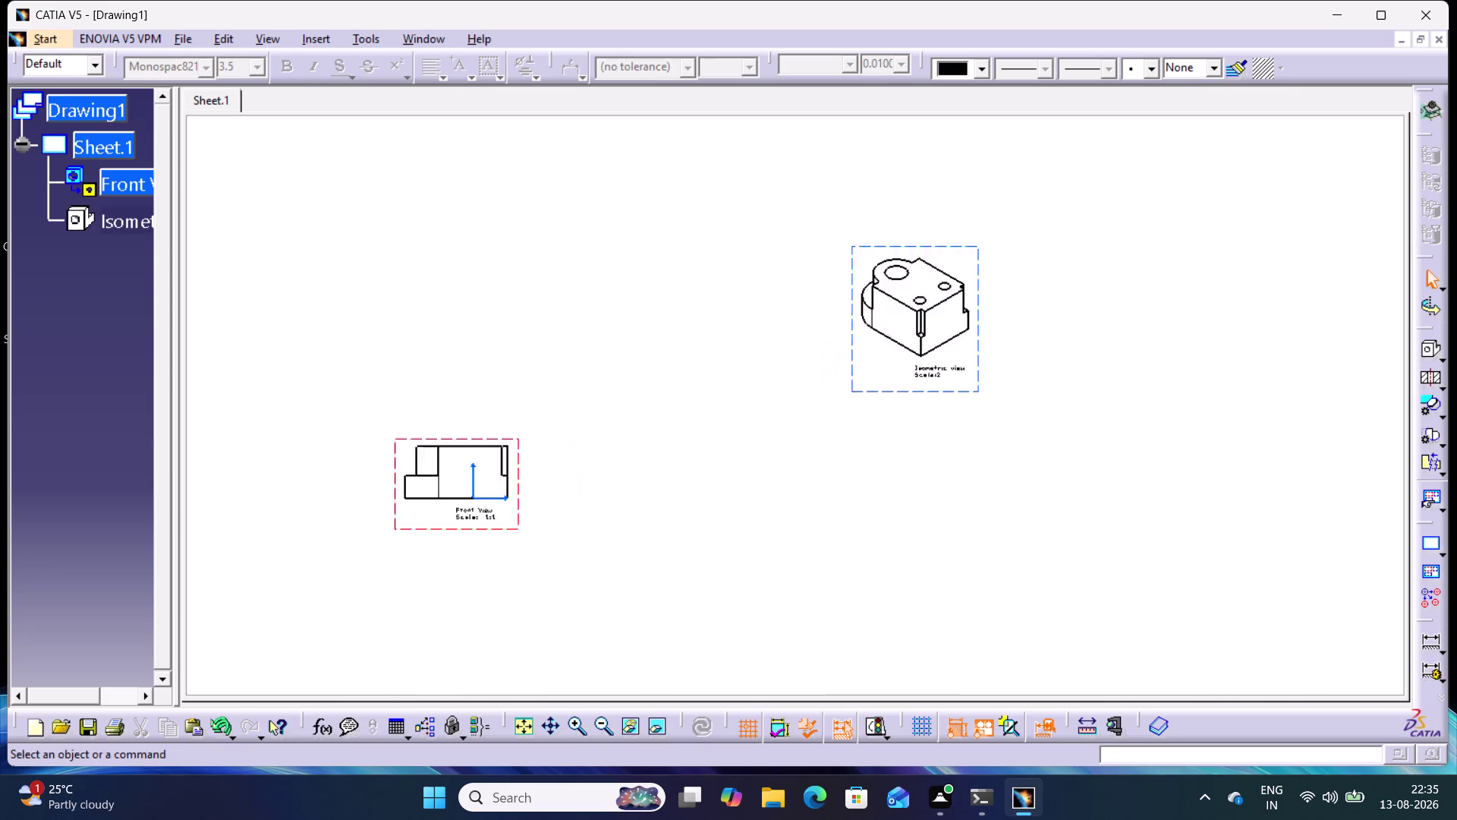
middle_drag(869, 464, 908, 364)
middle_click(1057, 466)
right_click(1057, 466)
middle_drag(1058, 459, 1056, 423)
middle_click(1048, 427)
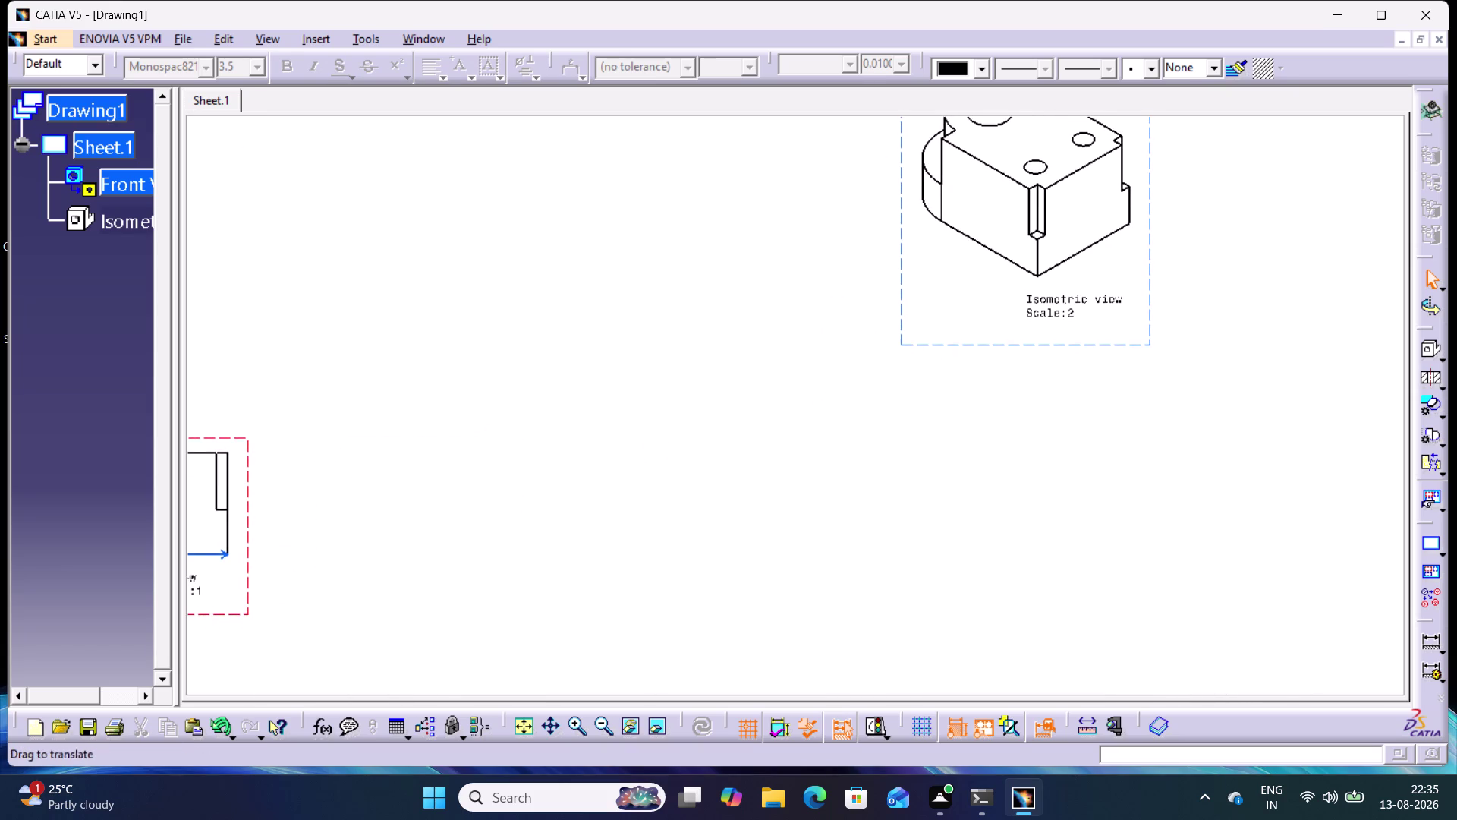
right_click(1049, 430)
middle_drag(999, 443, 1029, 469)
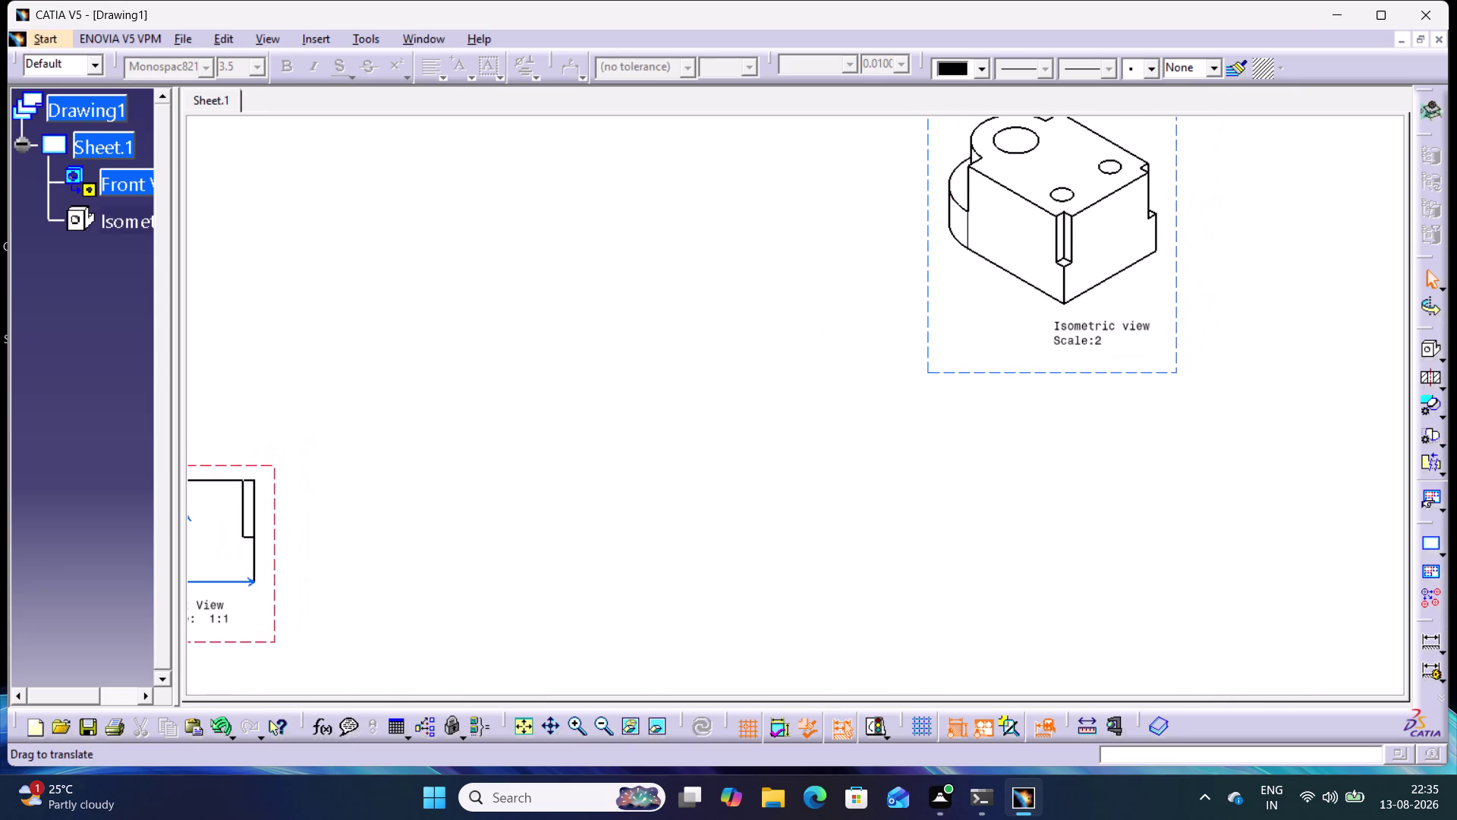
Complete the caption text as Scale:2:1 and confirm.
double_click(1114, 343)
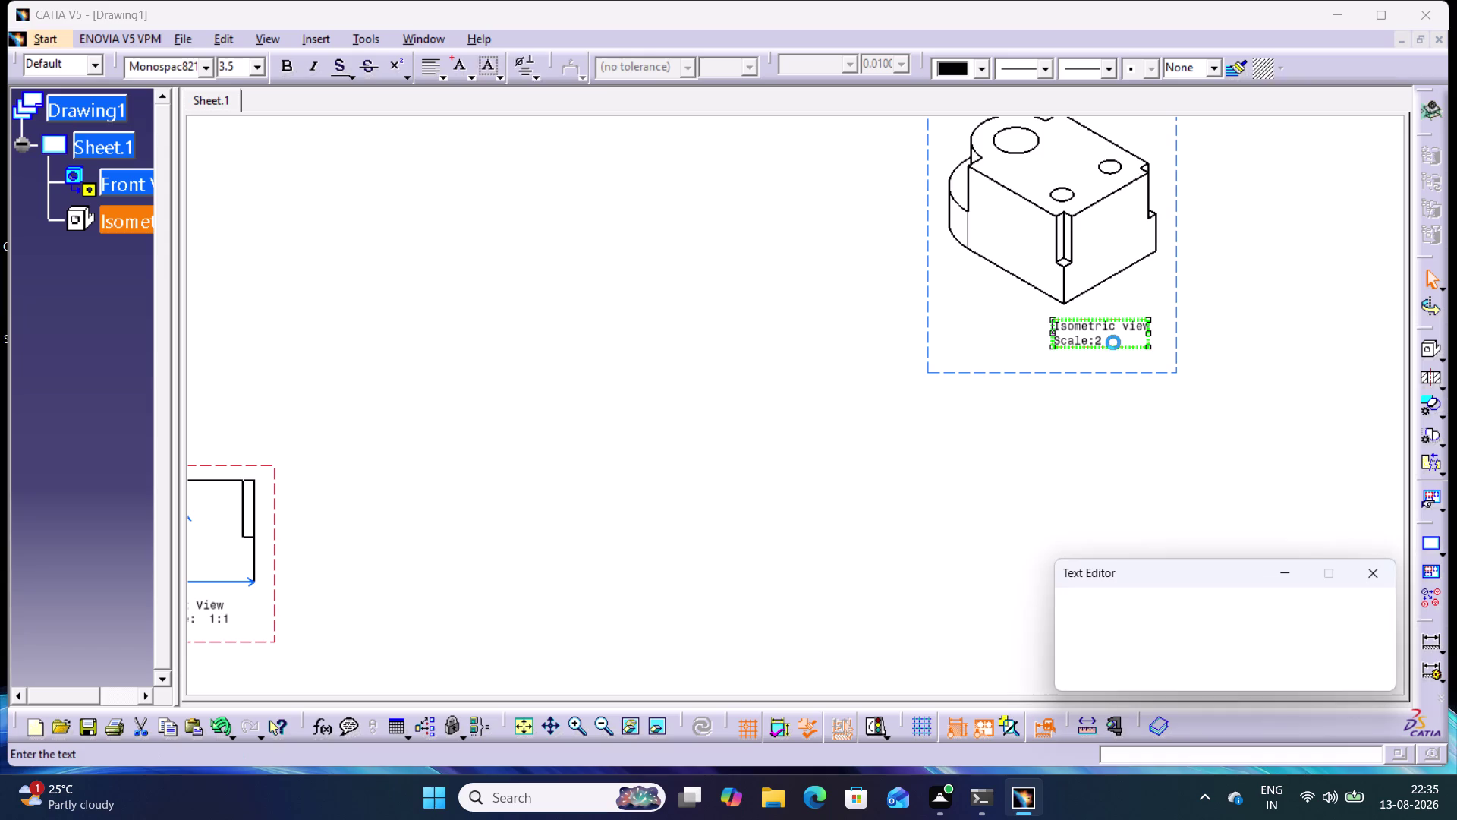
click(1109, 622)
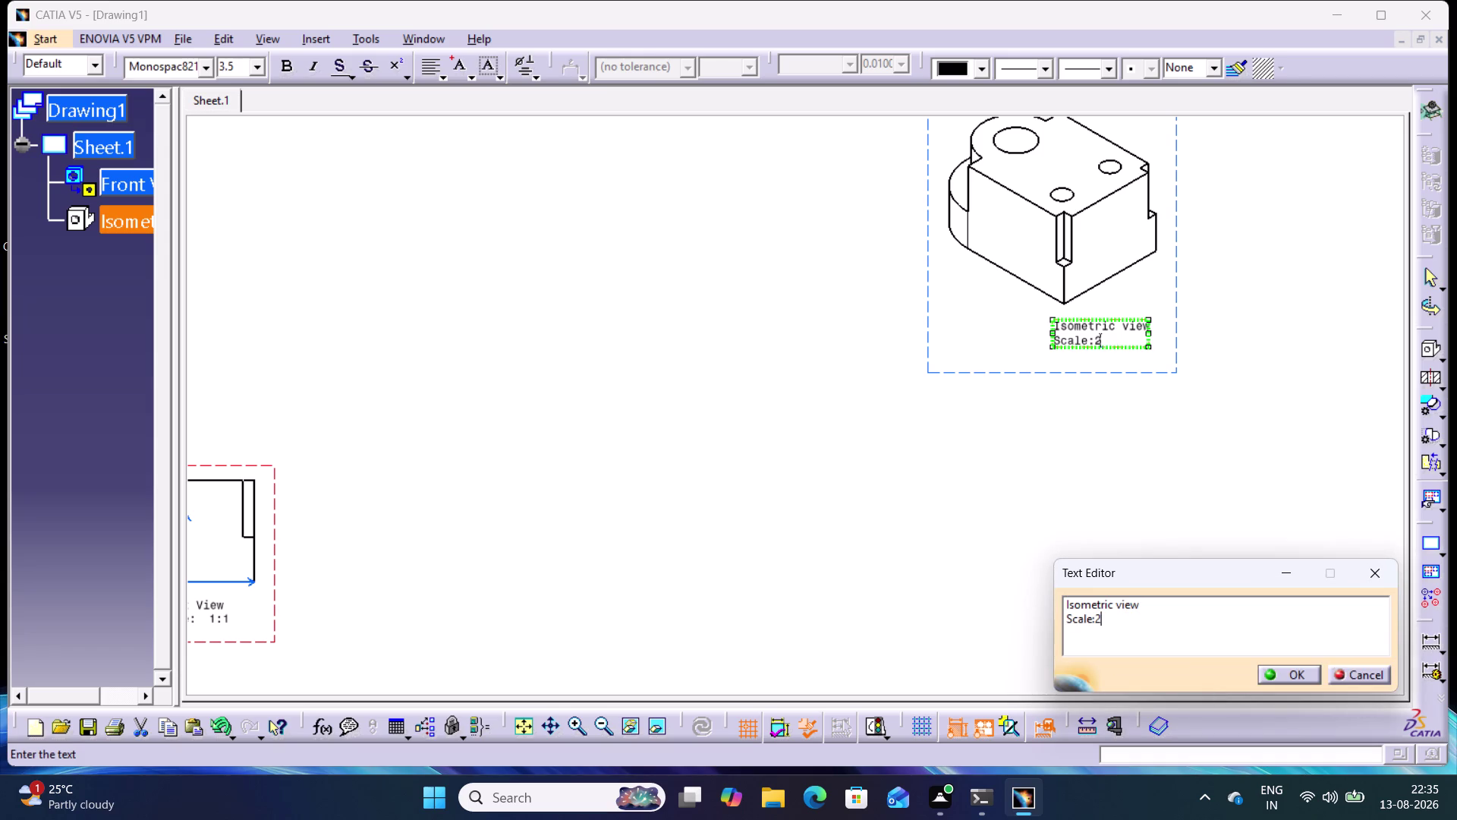
key(shift+colon)
key(1)
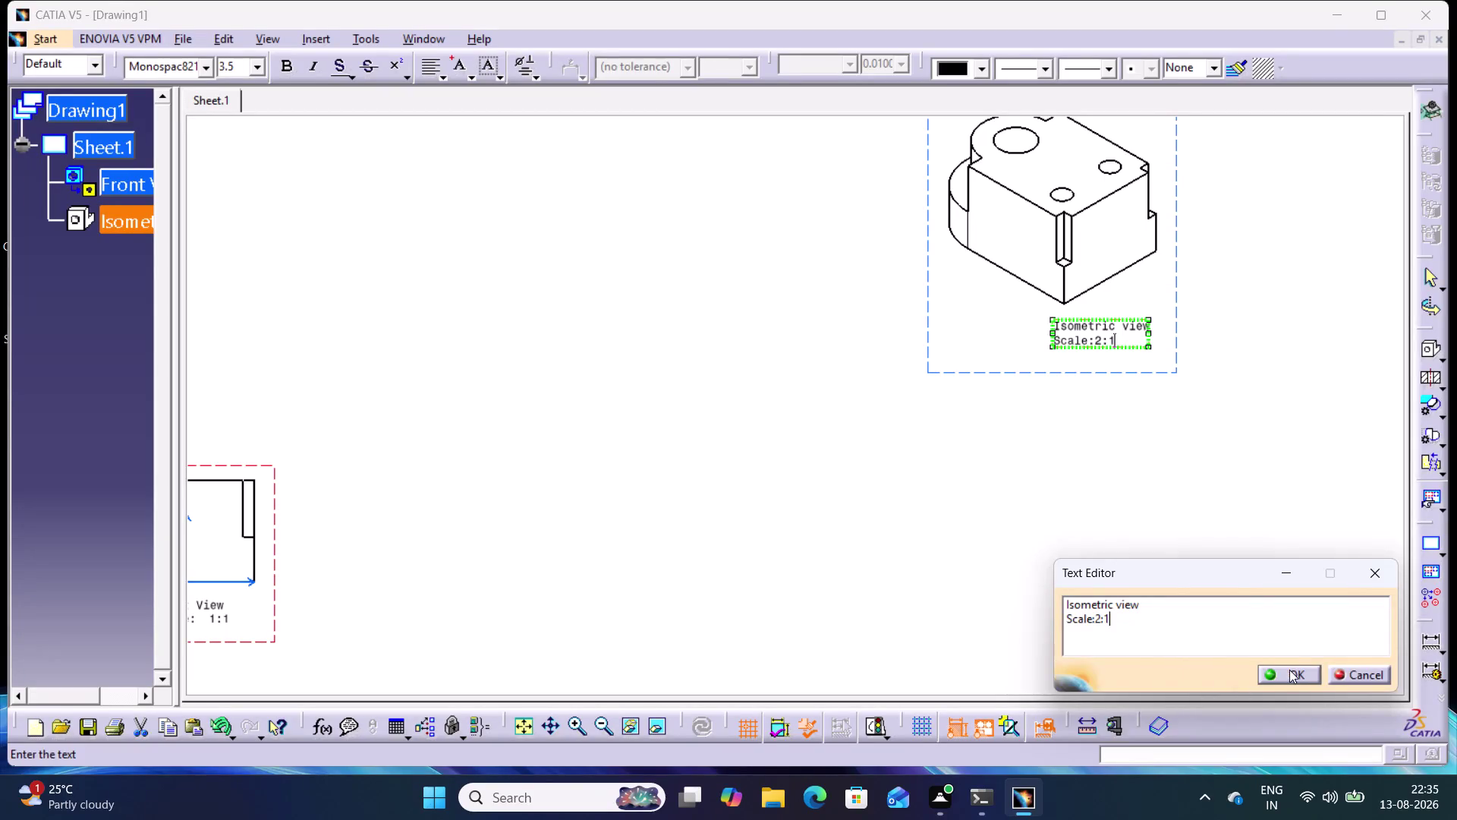
click(1290, 668)
click(1120, 538)
middle_drag(1120, 538, 1206, 602)
right_click(1120, 538)
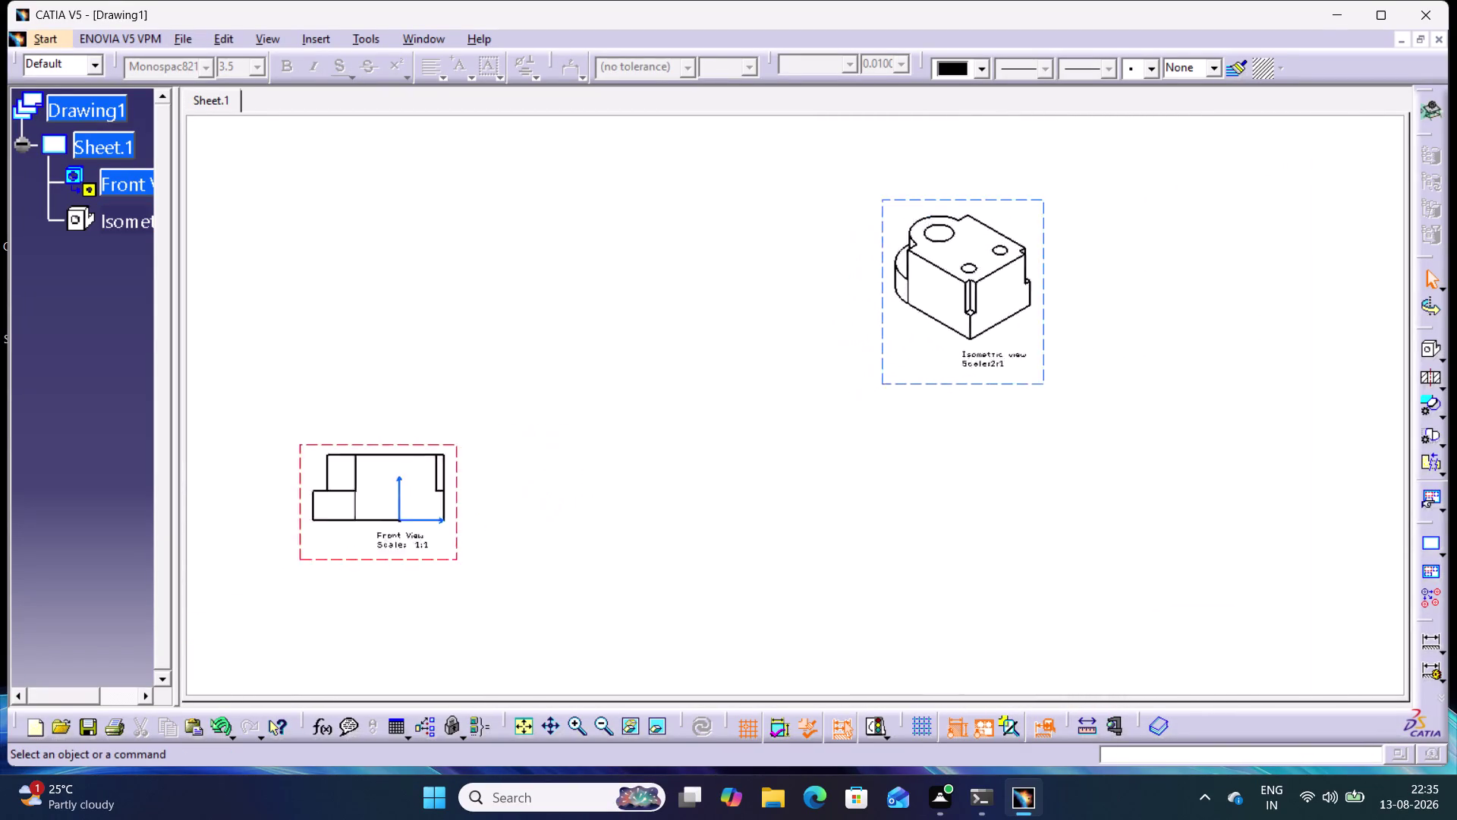
Zoom to the isometric caption, open its text editor, and close it unchanged.
middle_drag(1206, 602, 1204, 500)
middle_drag(1239, 482, 1161, 551)
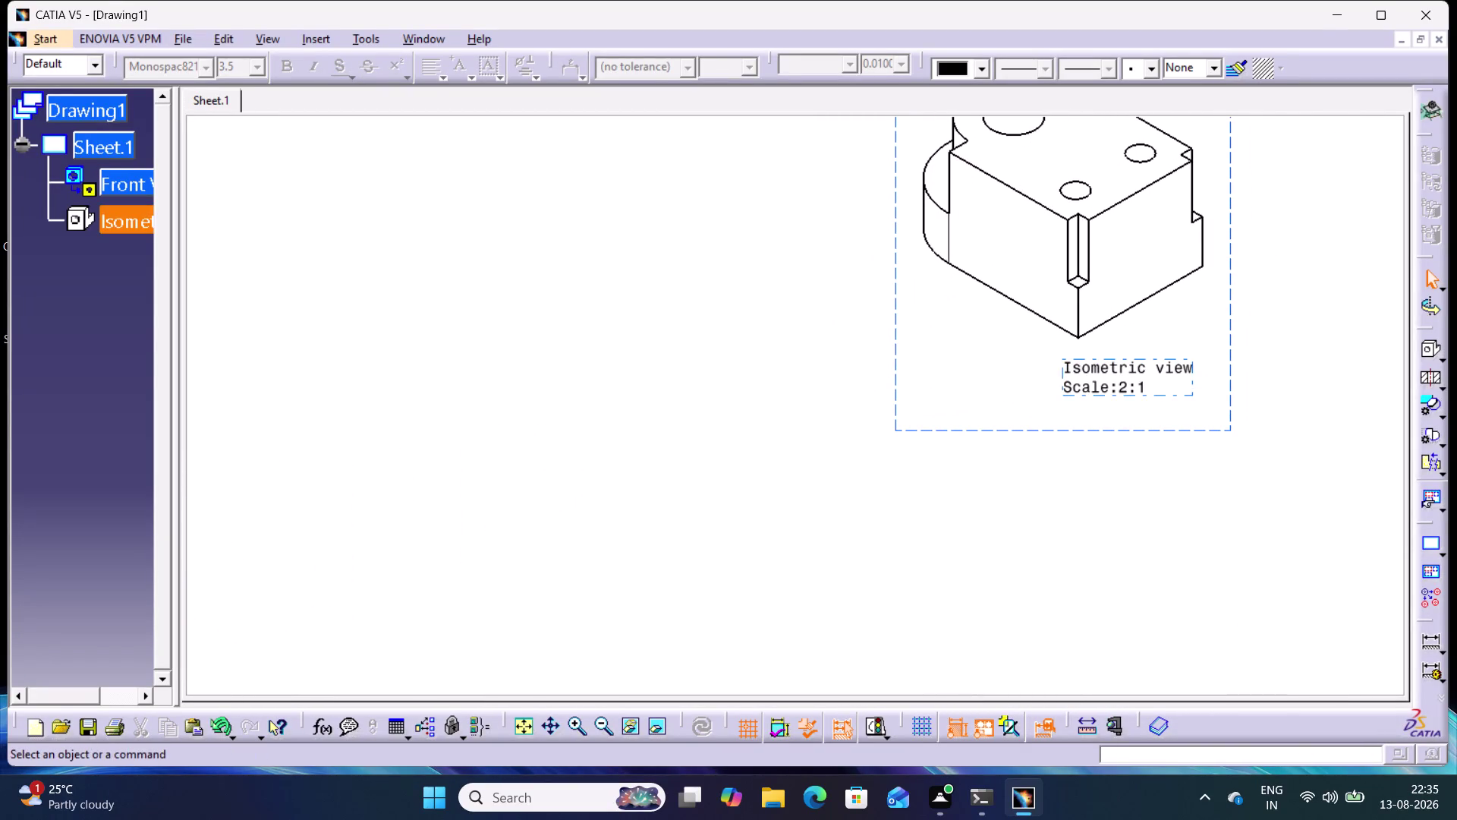
click(1127, 385)
double_click(1128, 386)
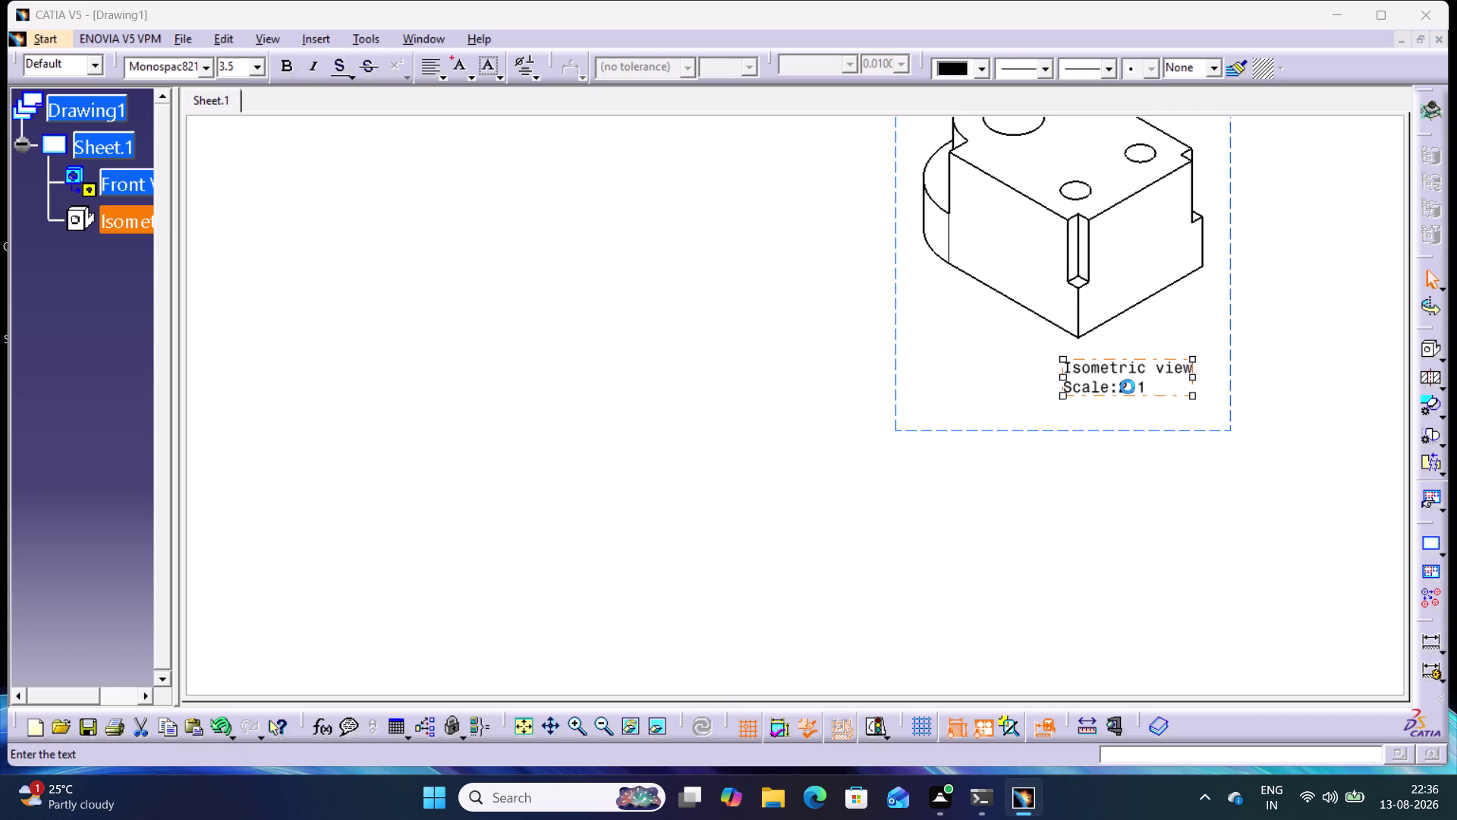
click(1136, 624)
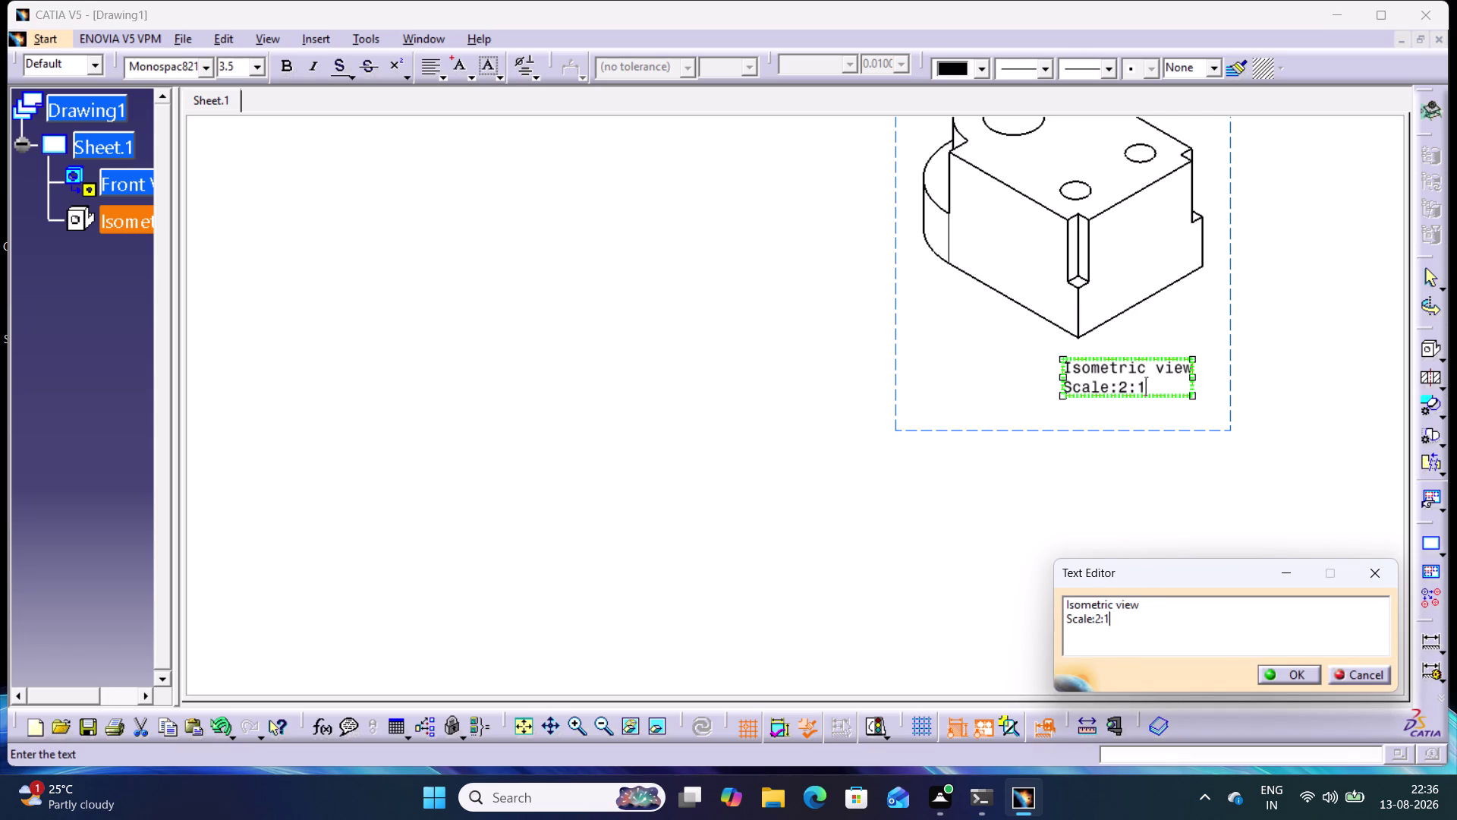
click(1098, 617)
key(Return)
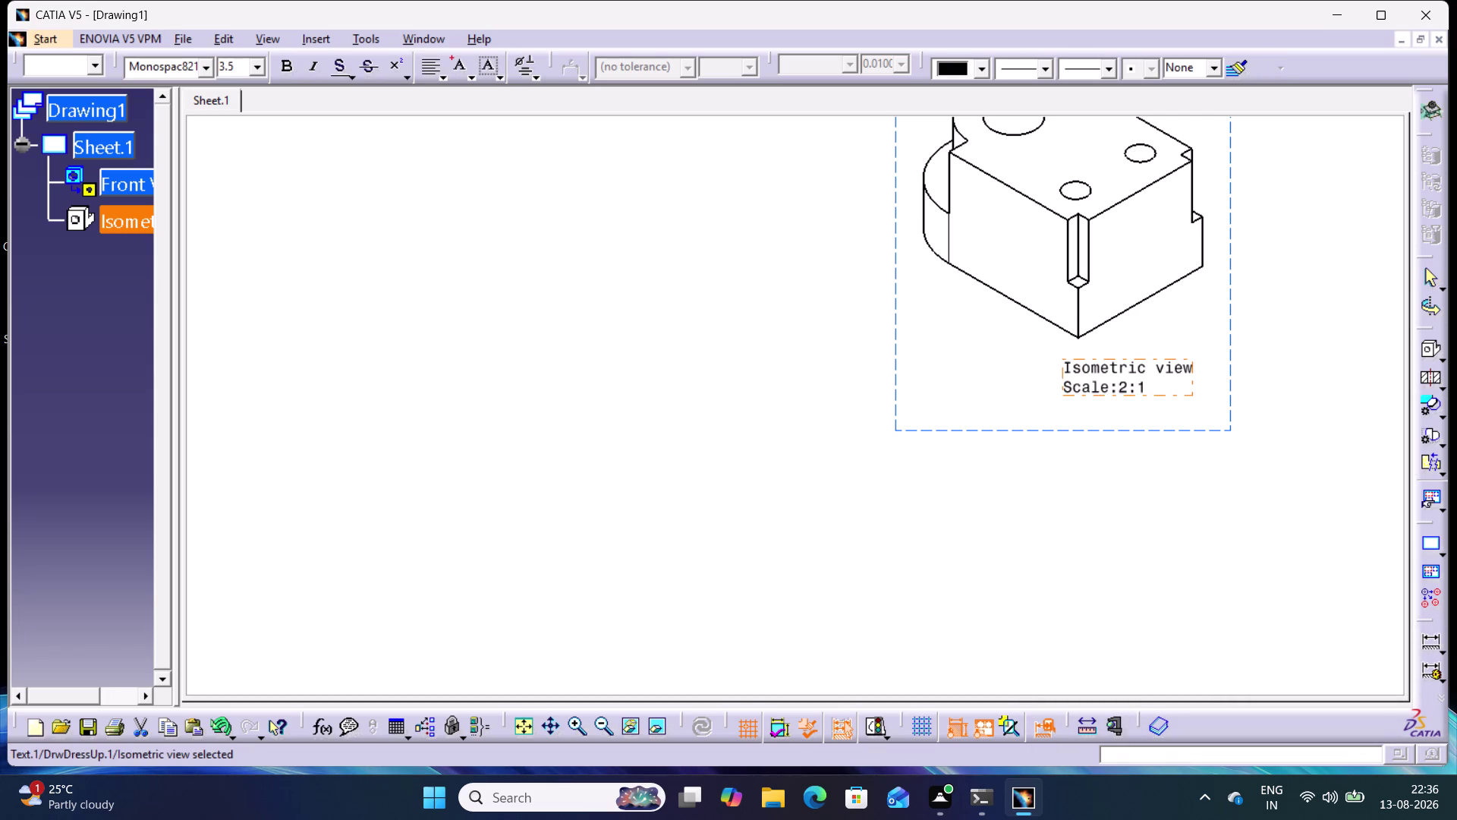
Change the caption's scale from 2 to 1, giving Scale:1:1.
double_click(1122, 387)
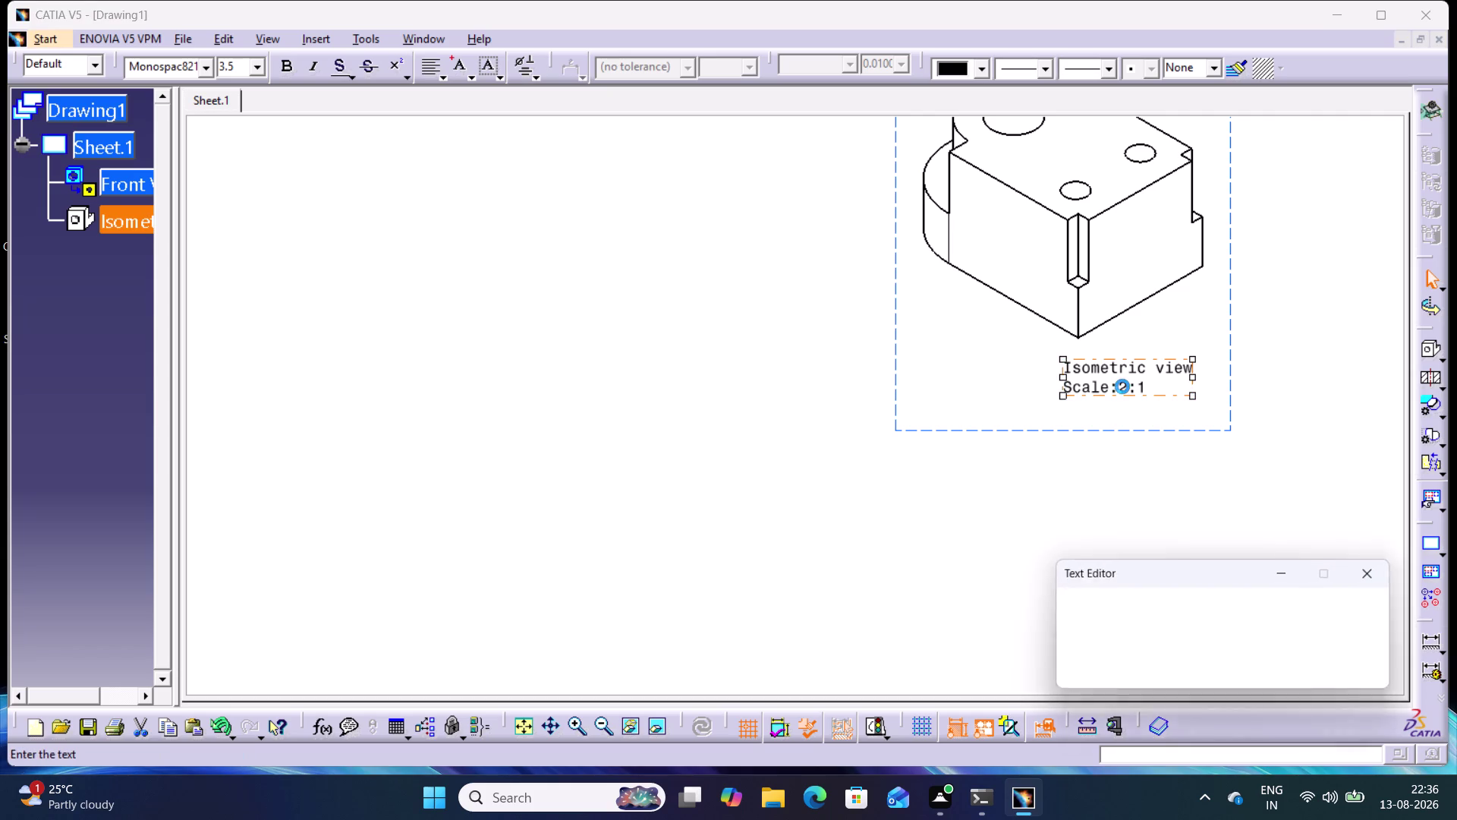
click(1102, 619)
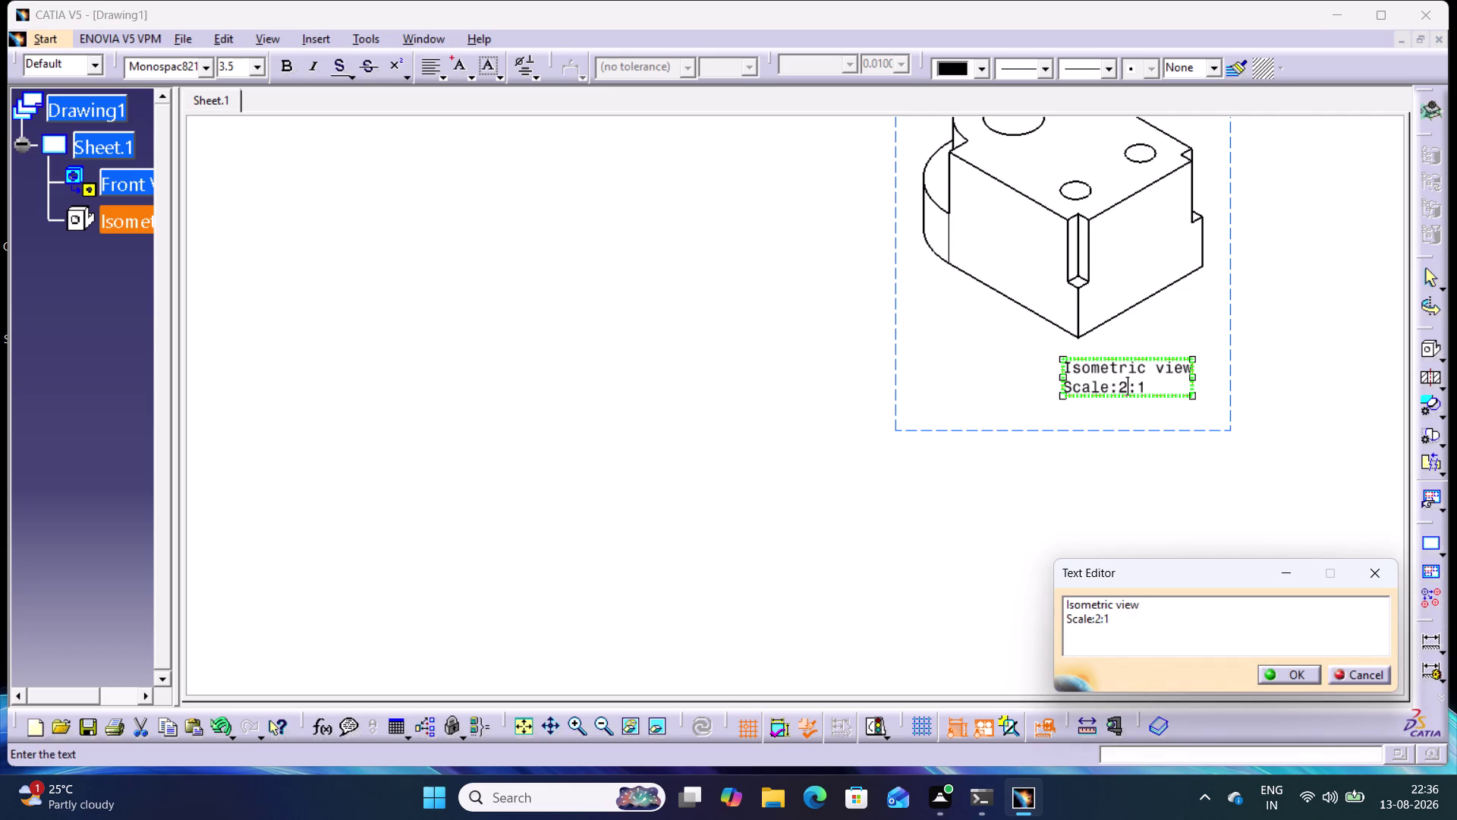
key(BackSpace)
key(1)
click(1278, 675)
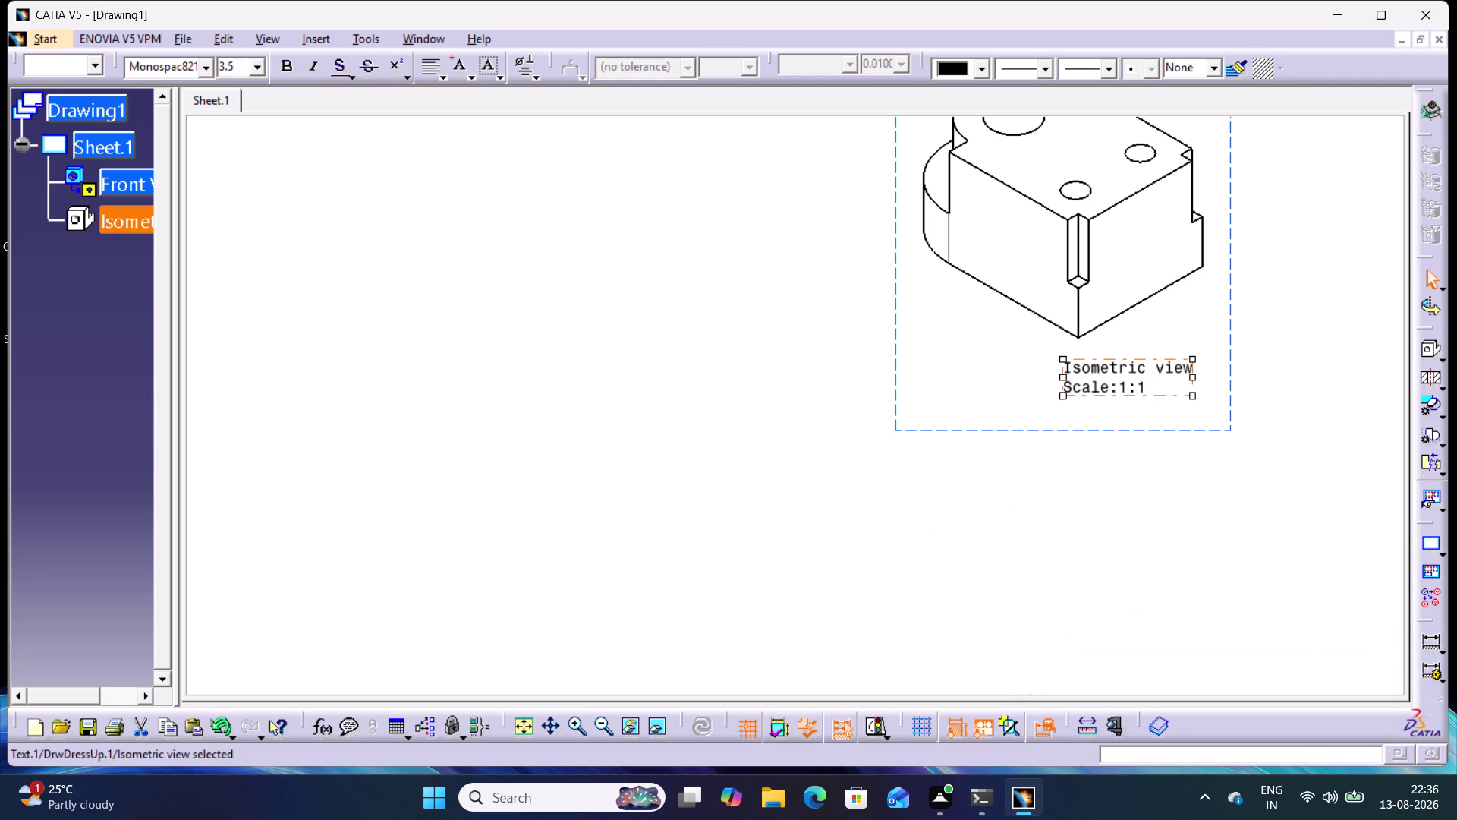
click(934, 531)
Pan and zoom so both views are visible on the sheet.
middle_drag(934, 532, 1058, 636)
right_click(934, 531)
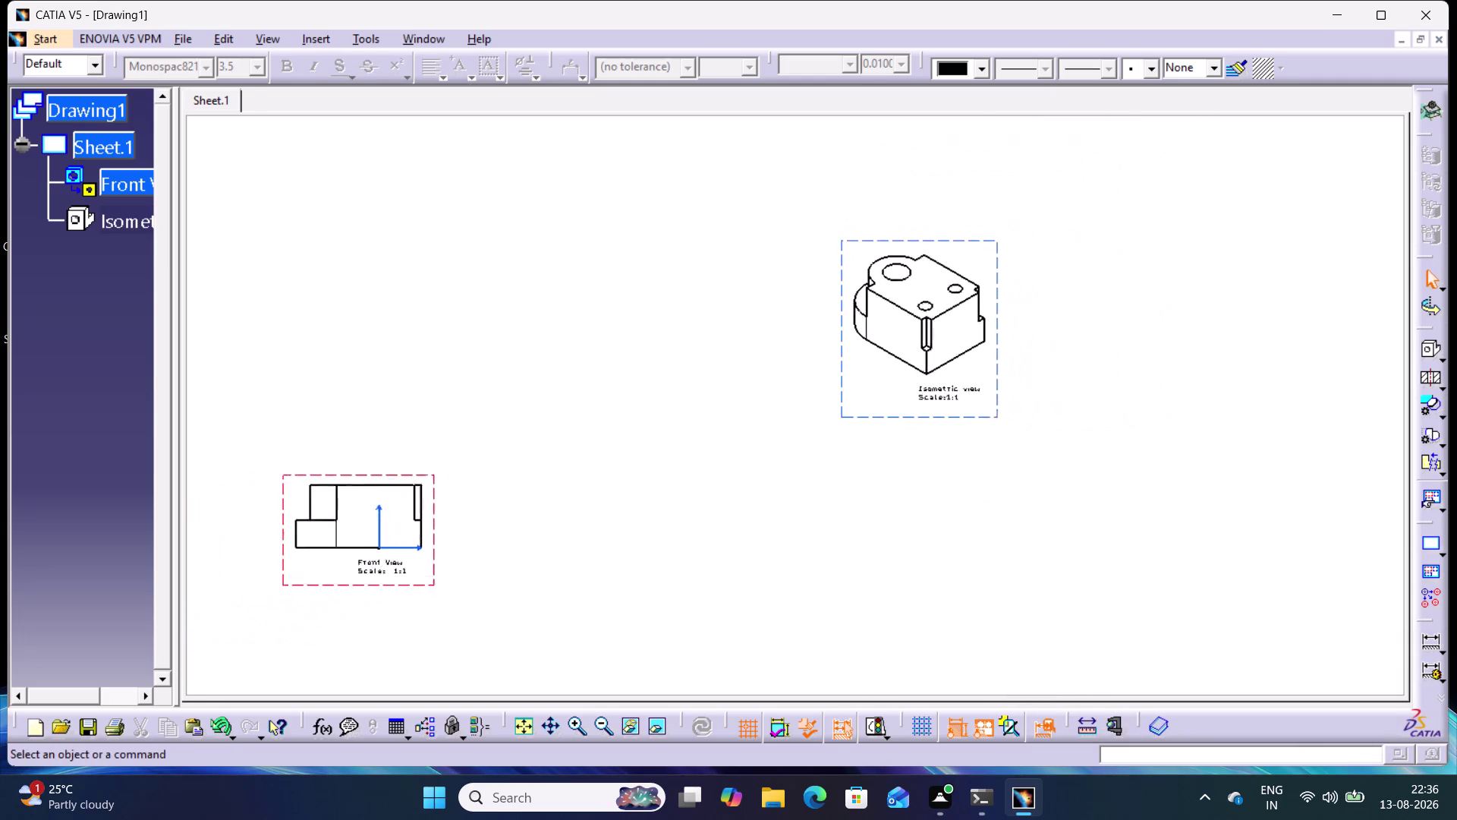
middle_drag(1059, 636, 1079, 643)
middle_drag(842, 579, 939, 565)
middle_click(939, 565)
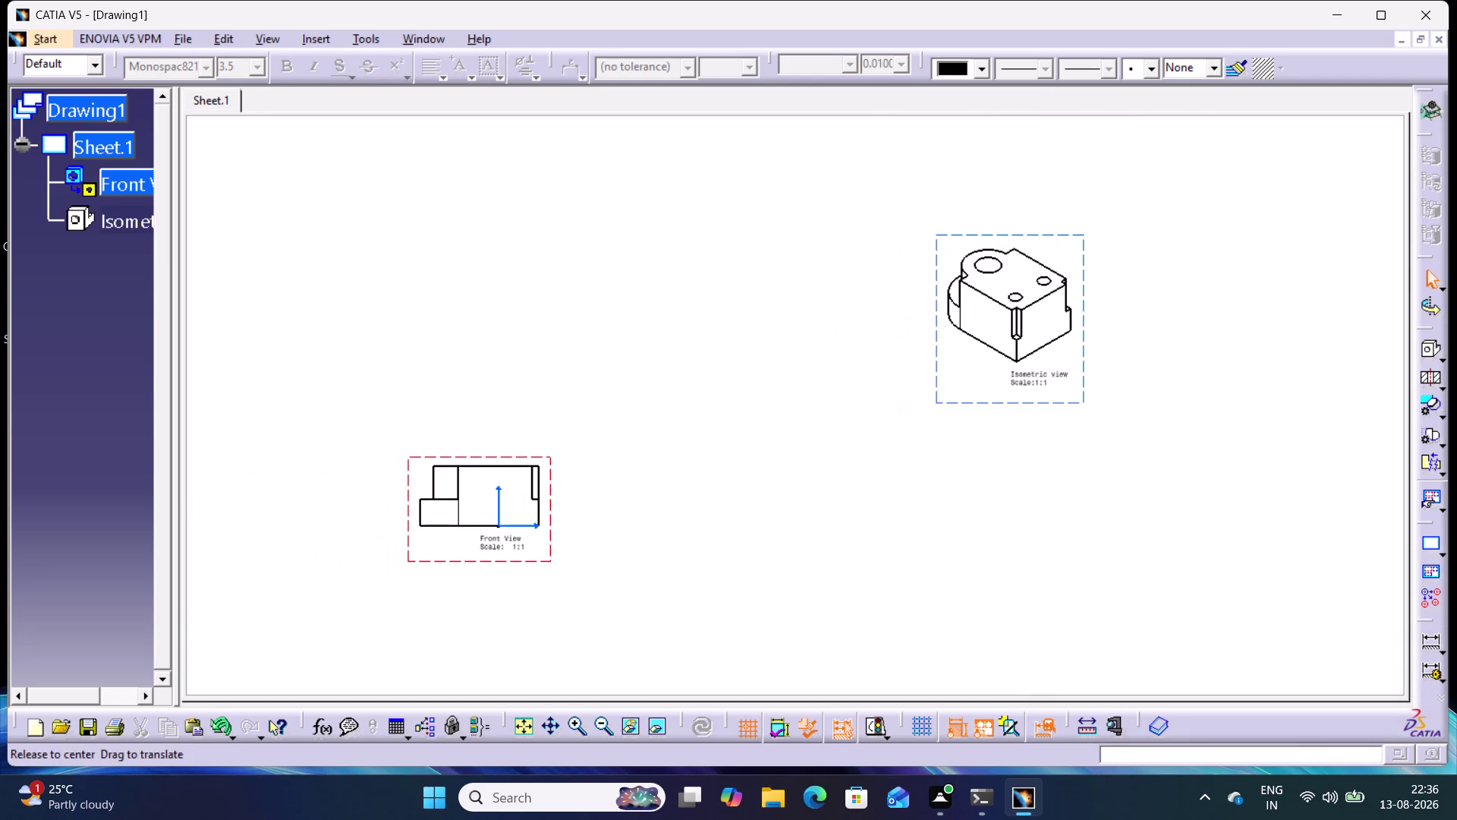
right_click(939, 565)
middle_click(761, 515)
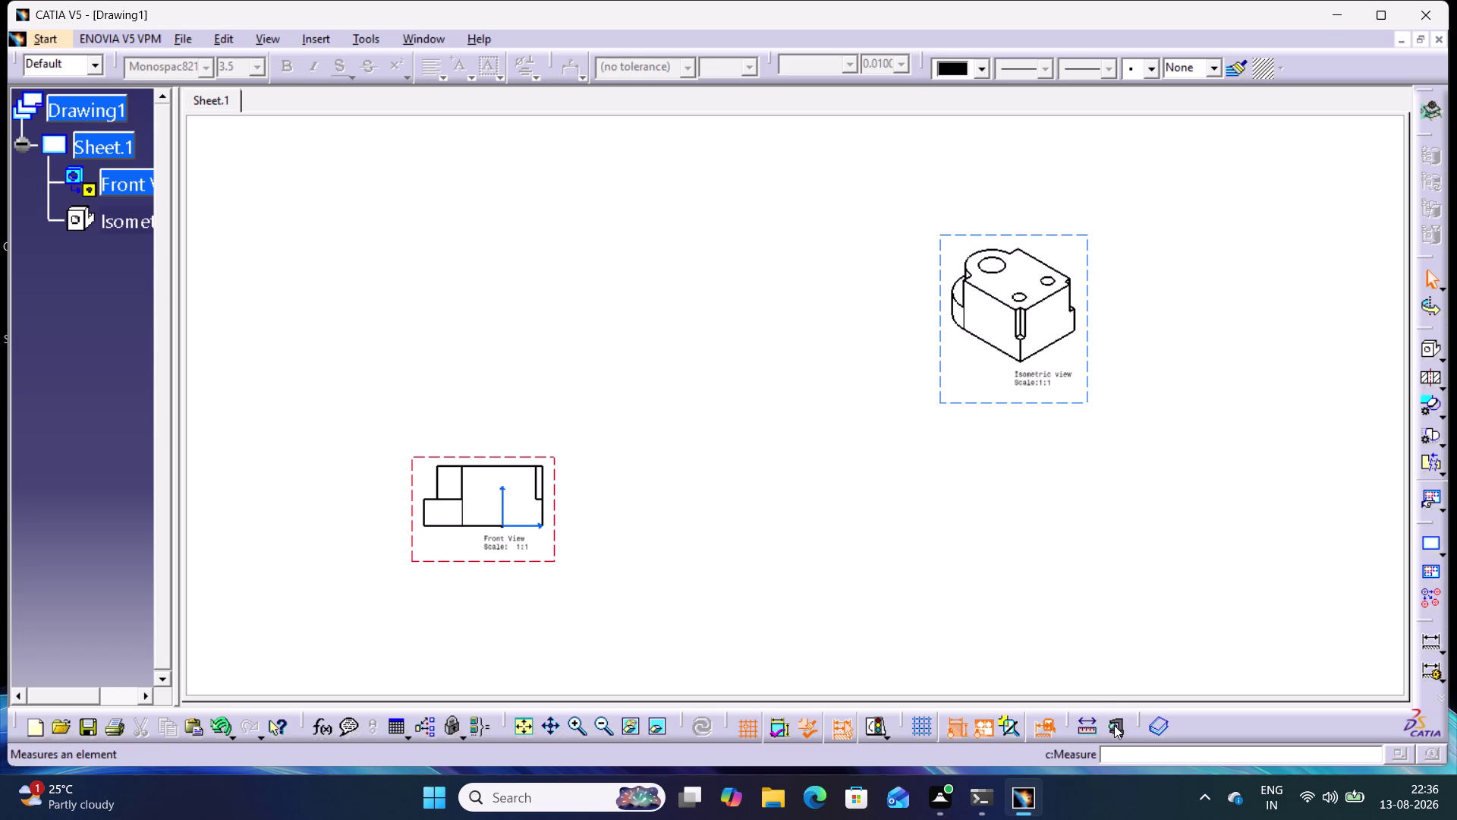
click(1211, 533)
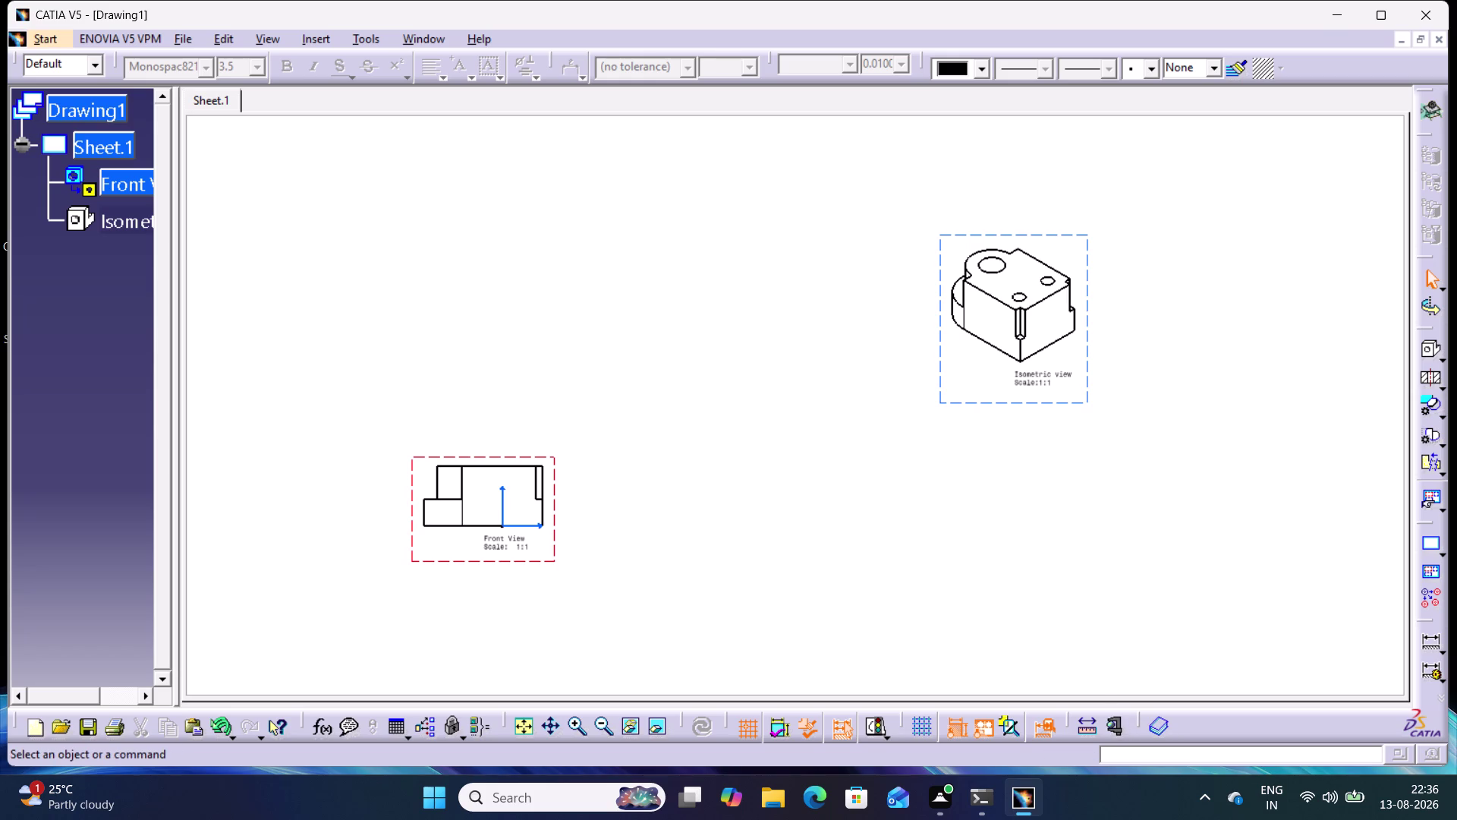
Browse the clipping and break view flyouts, then start the Front, Top and Left view wizard.
middle_drag(834, 513, 871, 518)
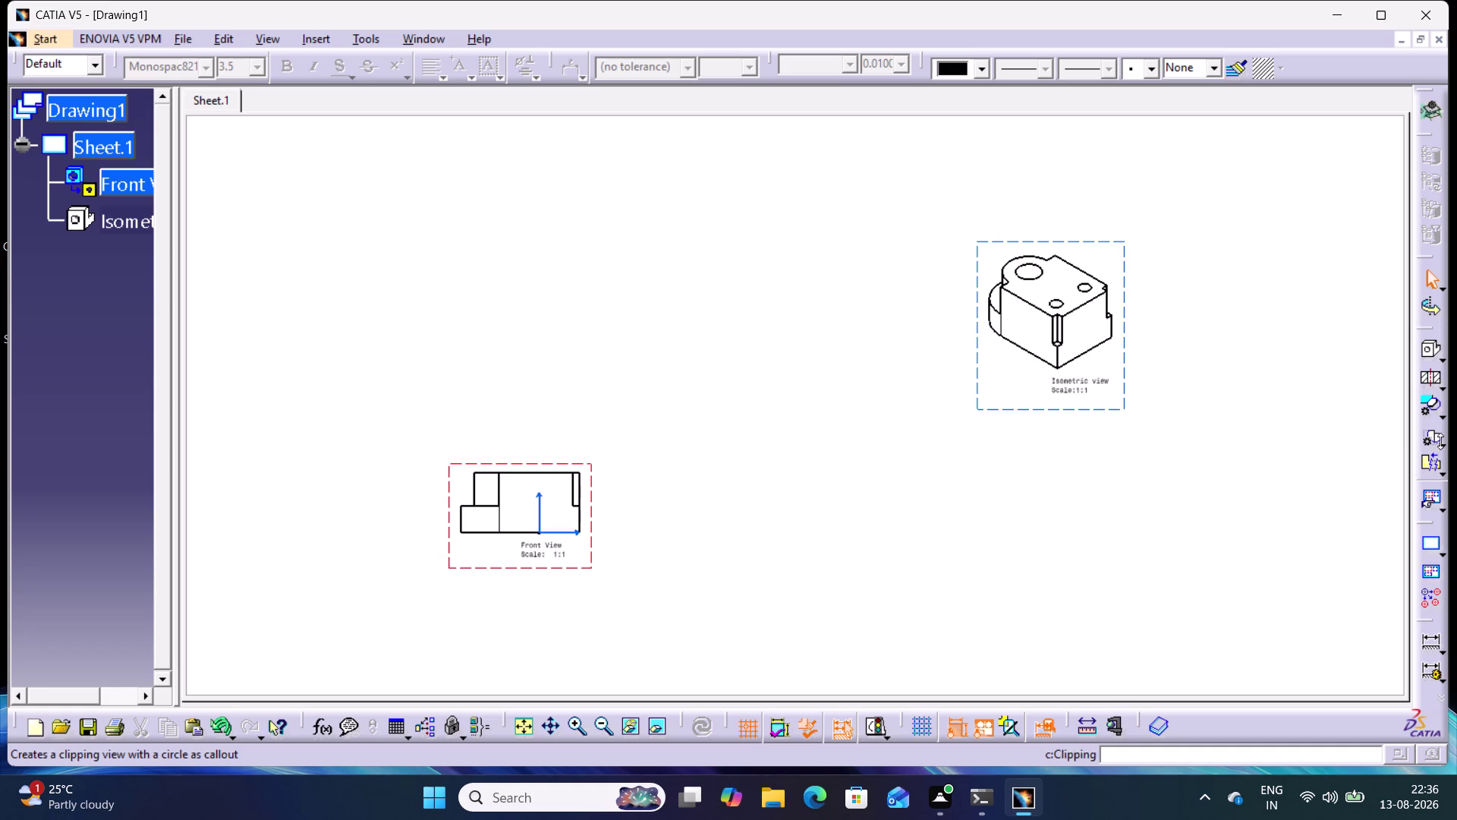
click(1442, 439)
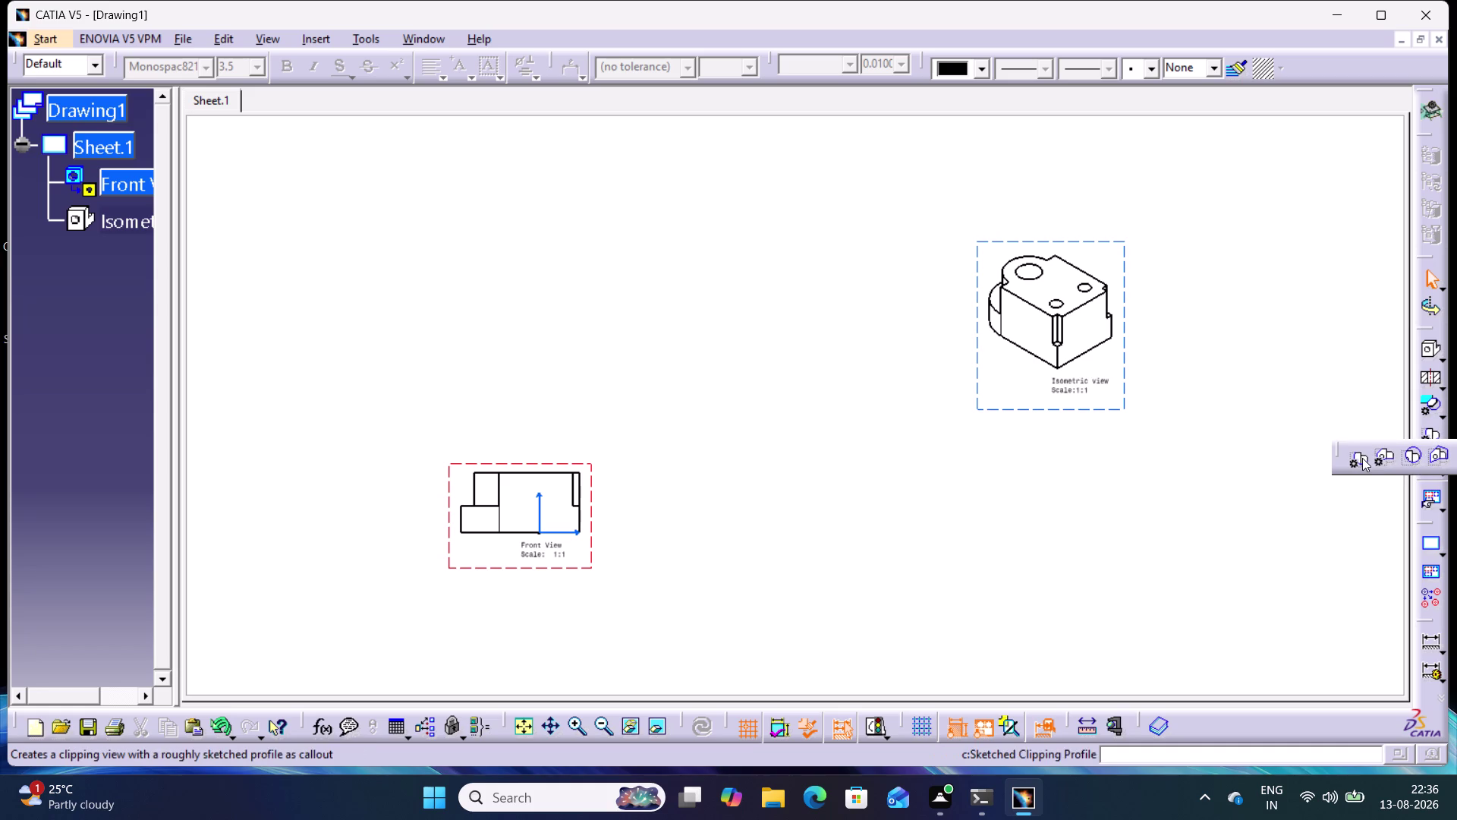
click(1355, 373)
click(1439, 468)
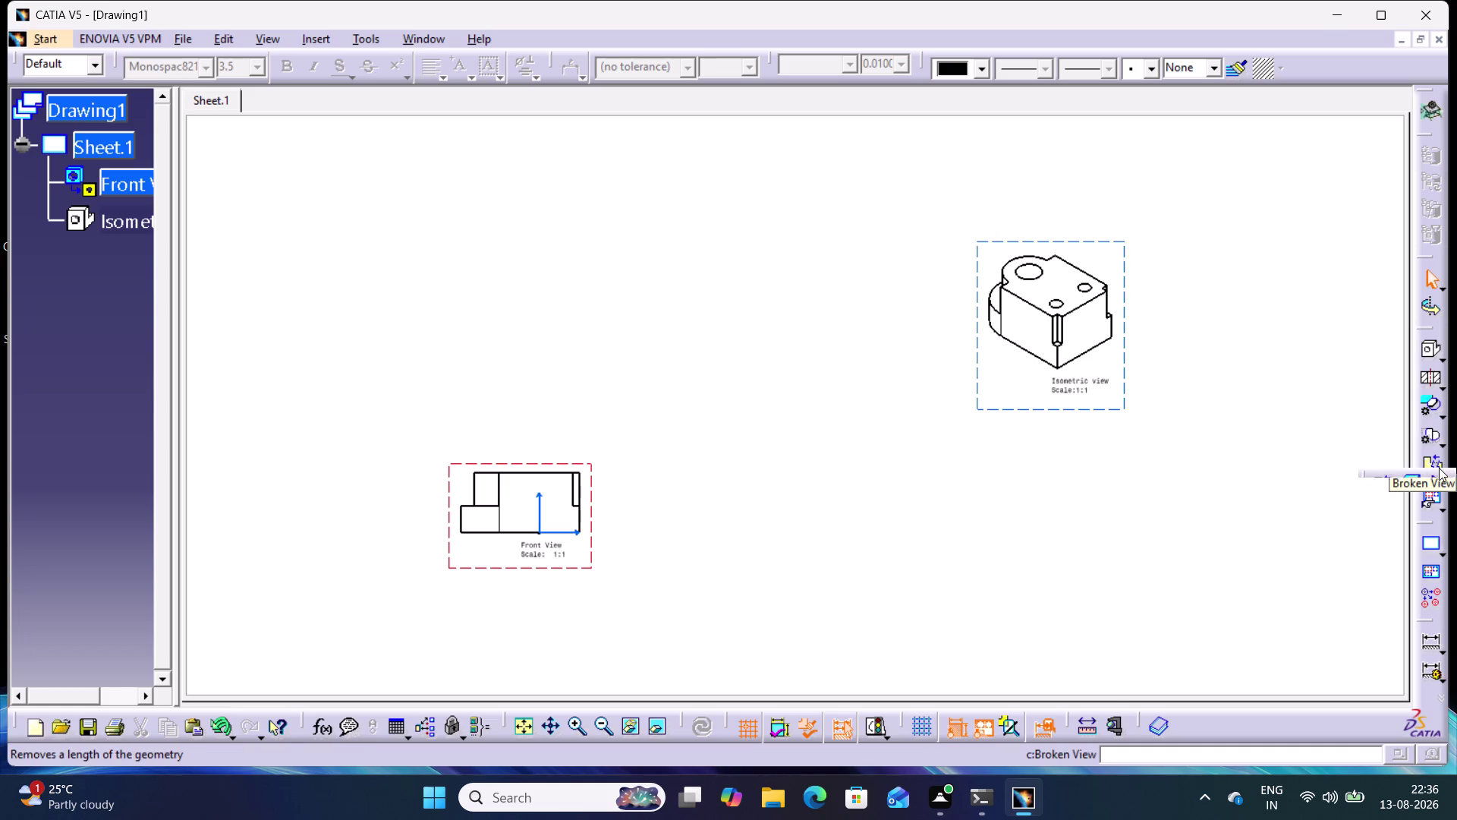
click(1331, 366)
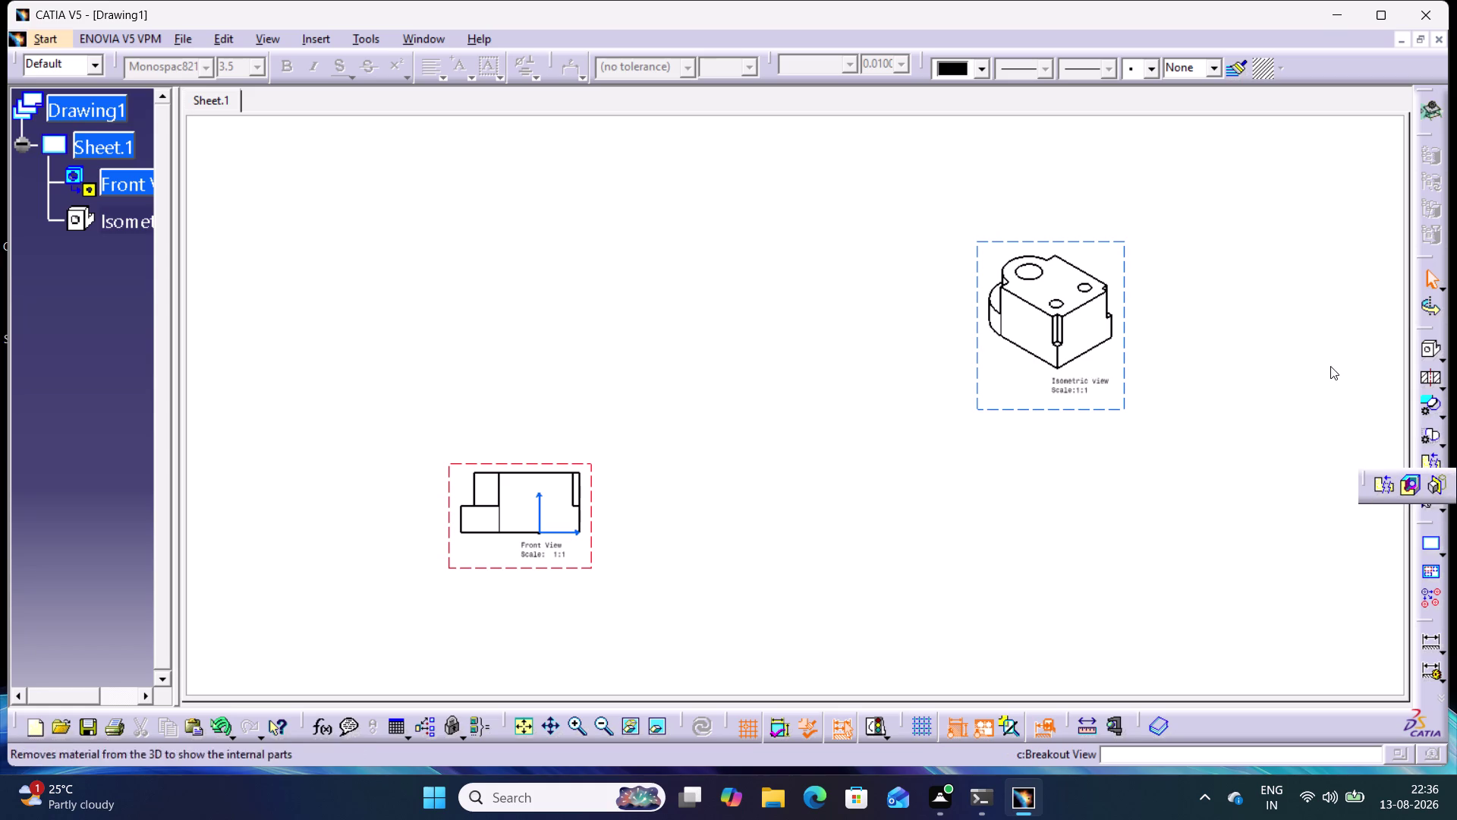
click(1445, 503)
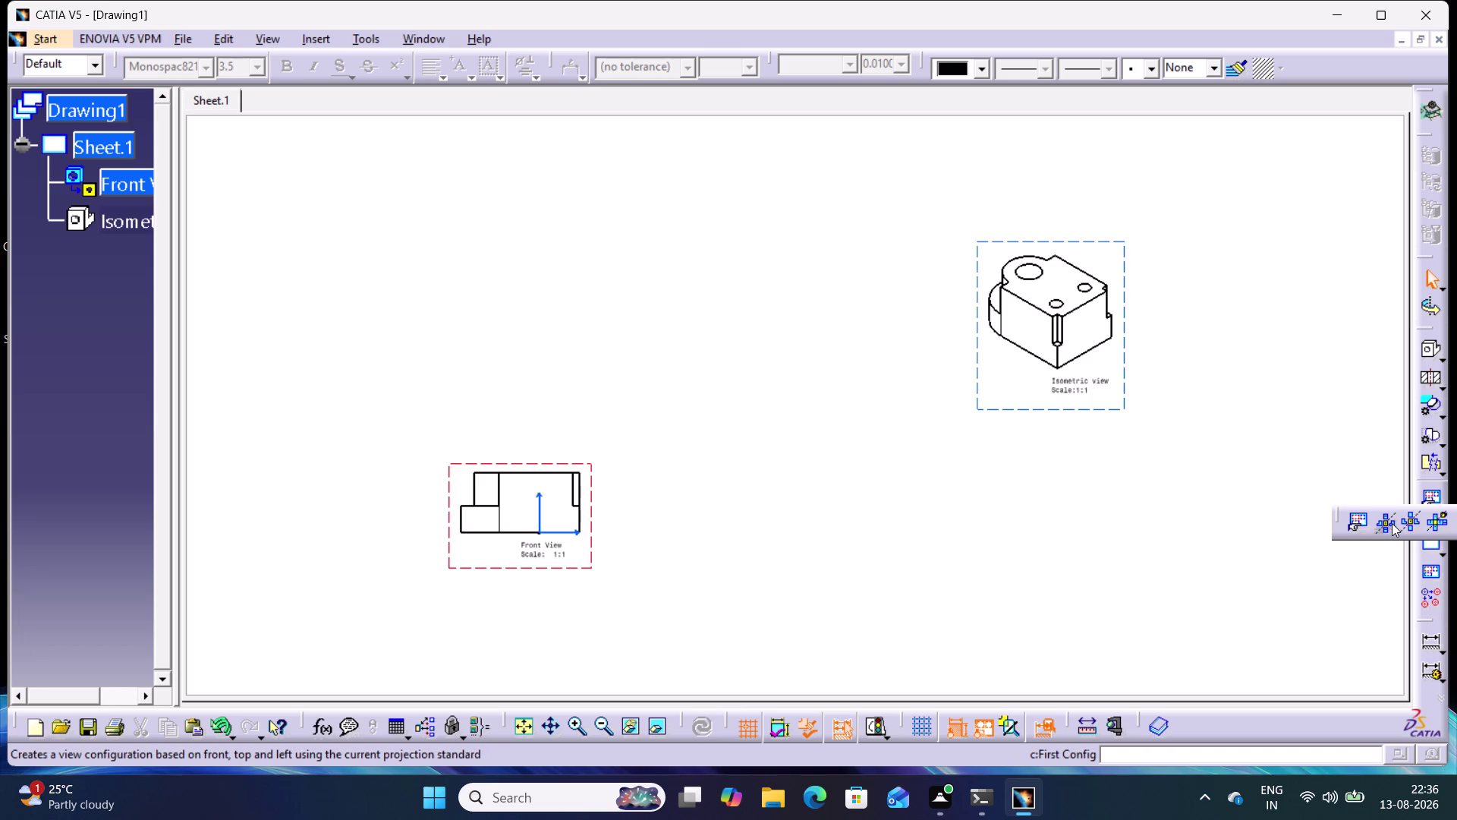
click(1383, 523)
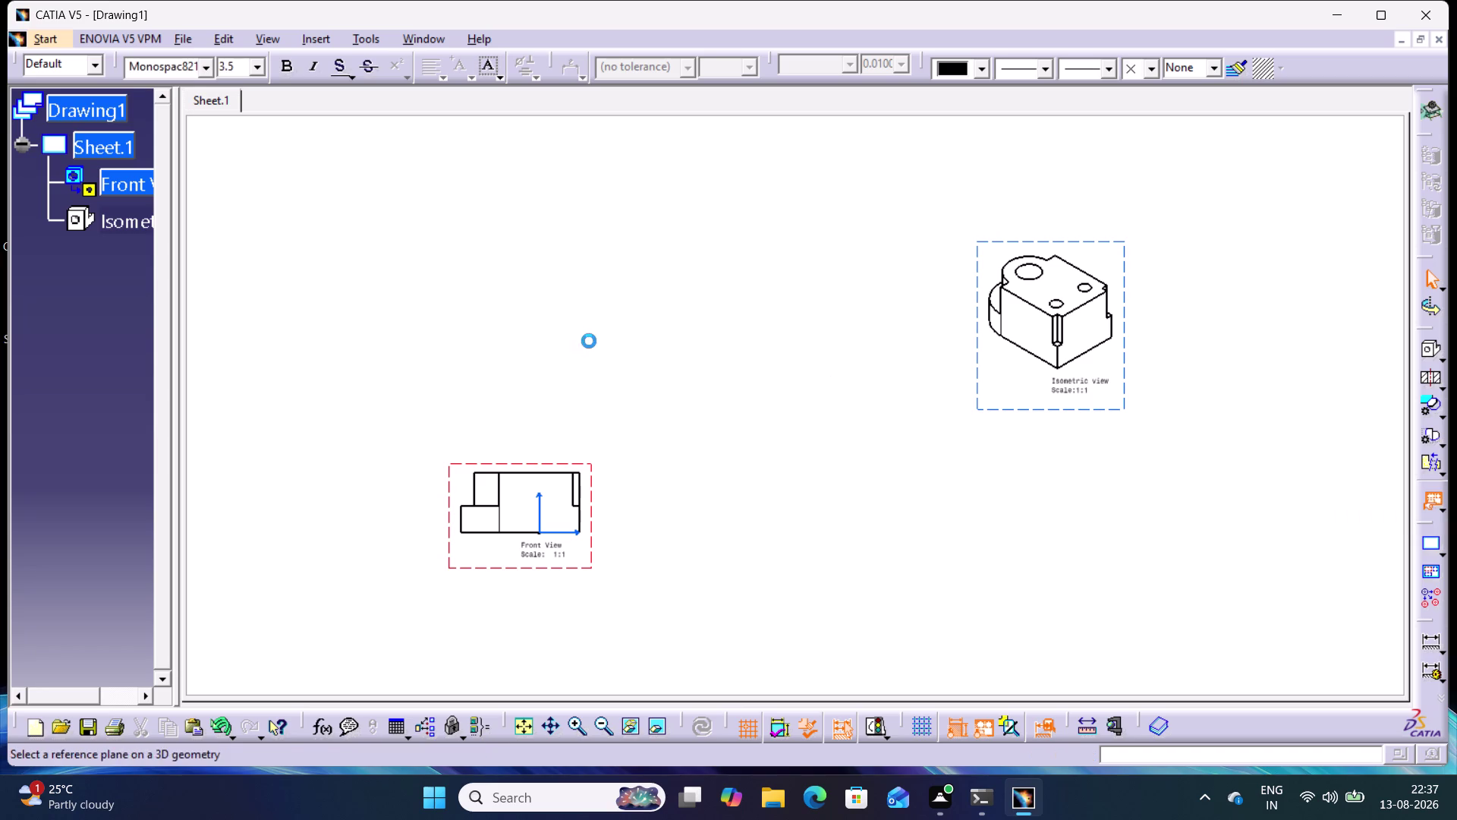
Switch to Part1.CATPart and pick its top face as the reference plane.
click(424, 39)
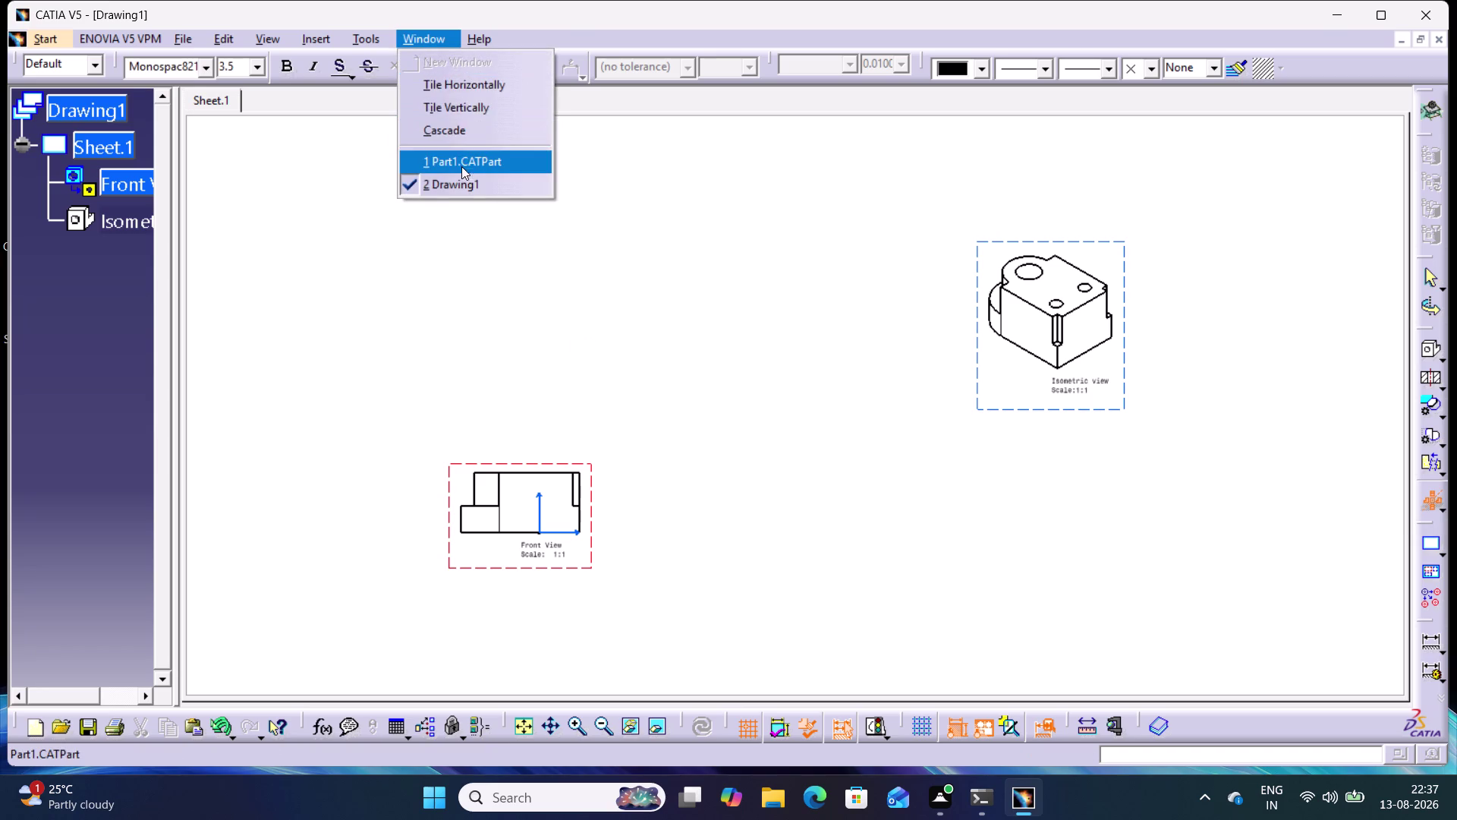
click(463, 156)
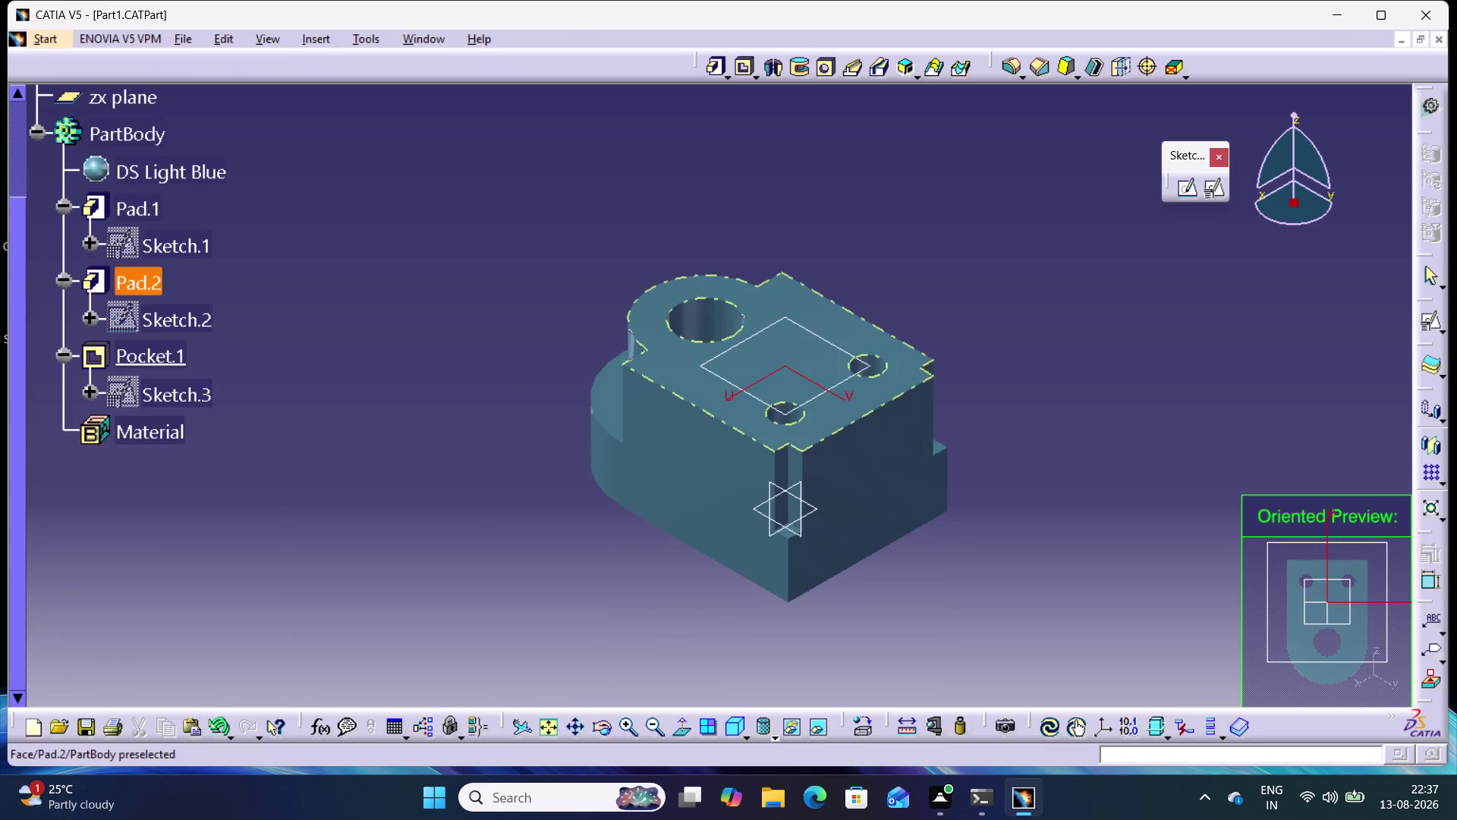
click(747, 362)
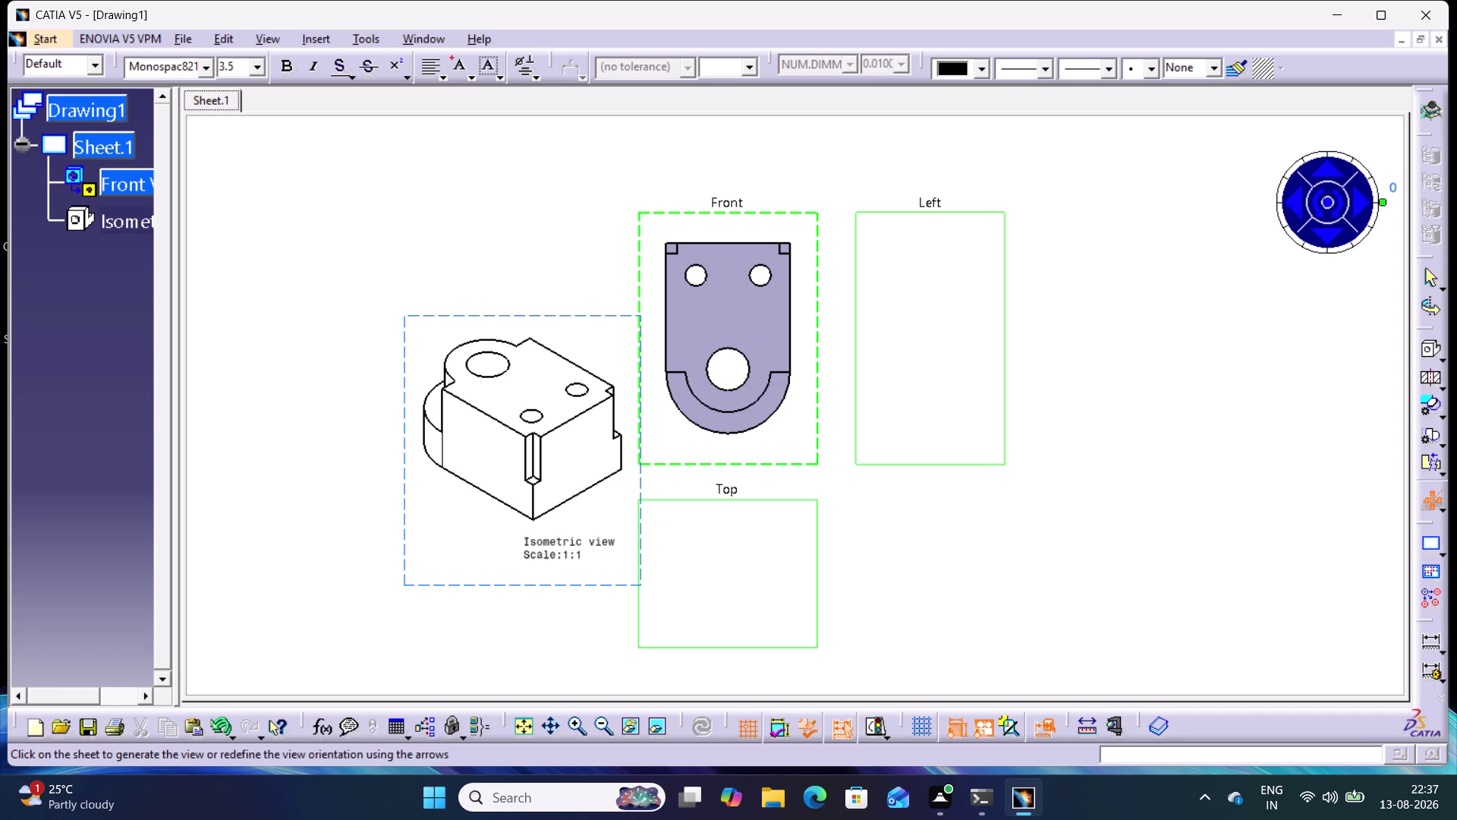
Cancel the front, top and left view preview with Escape.
key(Escape)
key(grave)
key(Escape)
key(Escape)
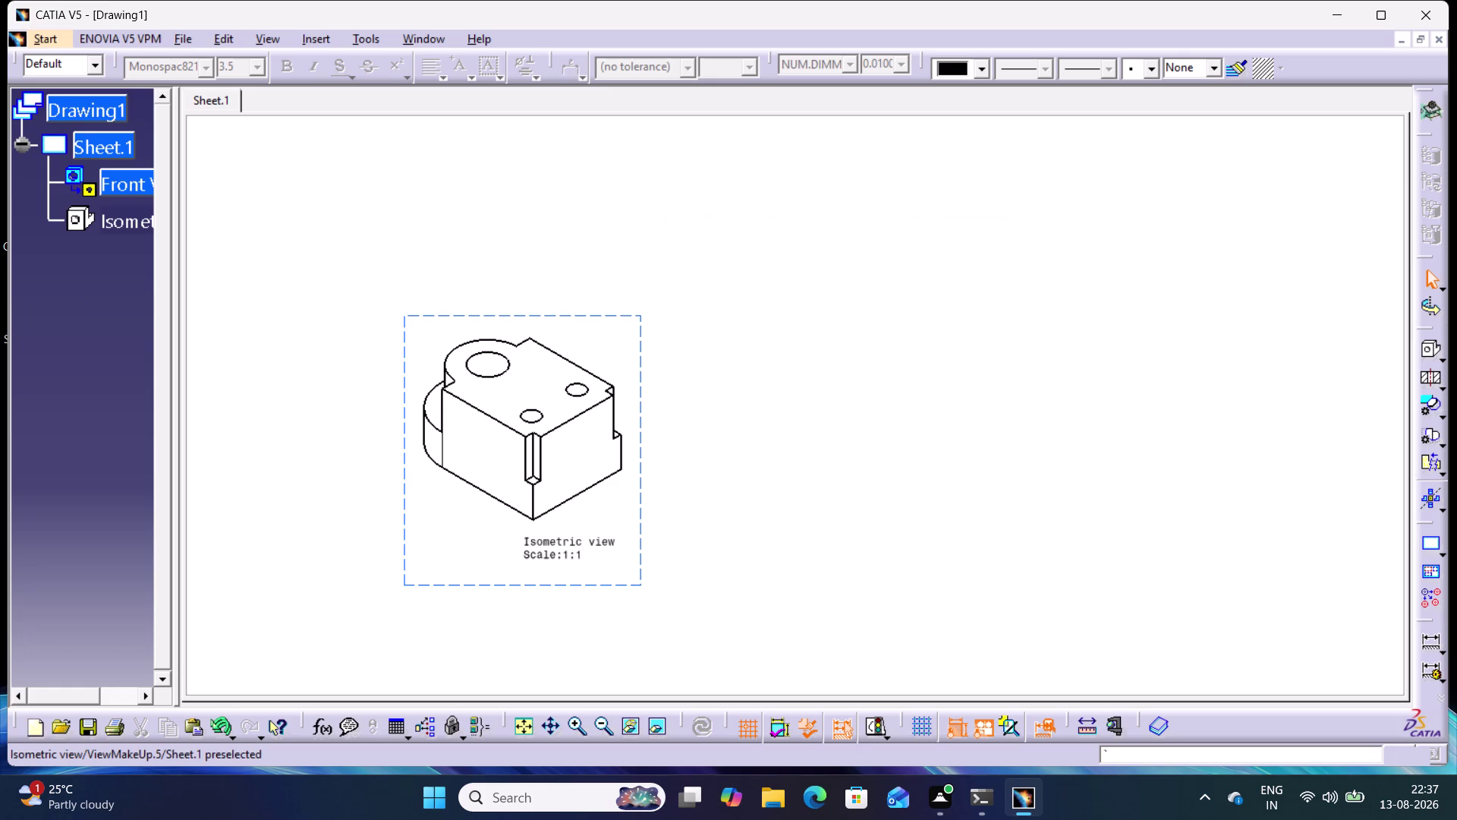
Frame both views on the sheet and bring up the Insert > Views break view options.
middle_drag(680, 385, 682, 391)
middle_drag(759, 409, 782, 445)
right_click(759, 408)
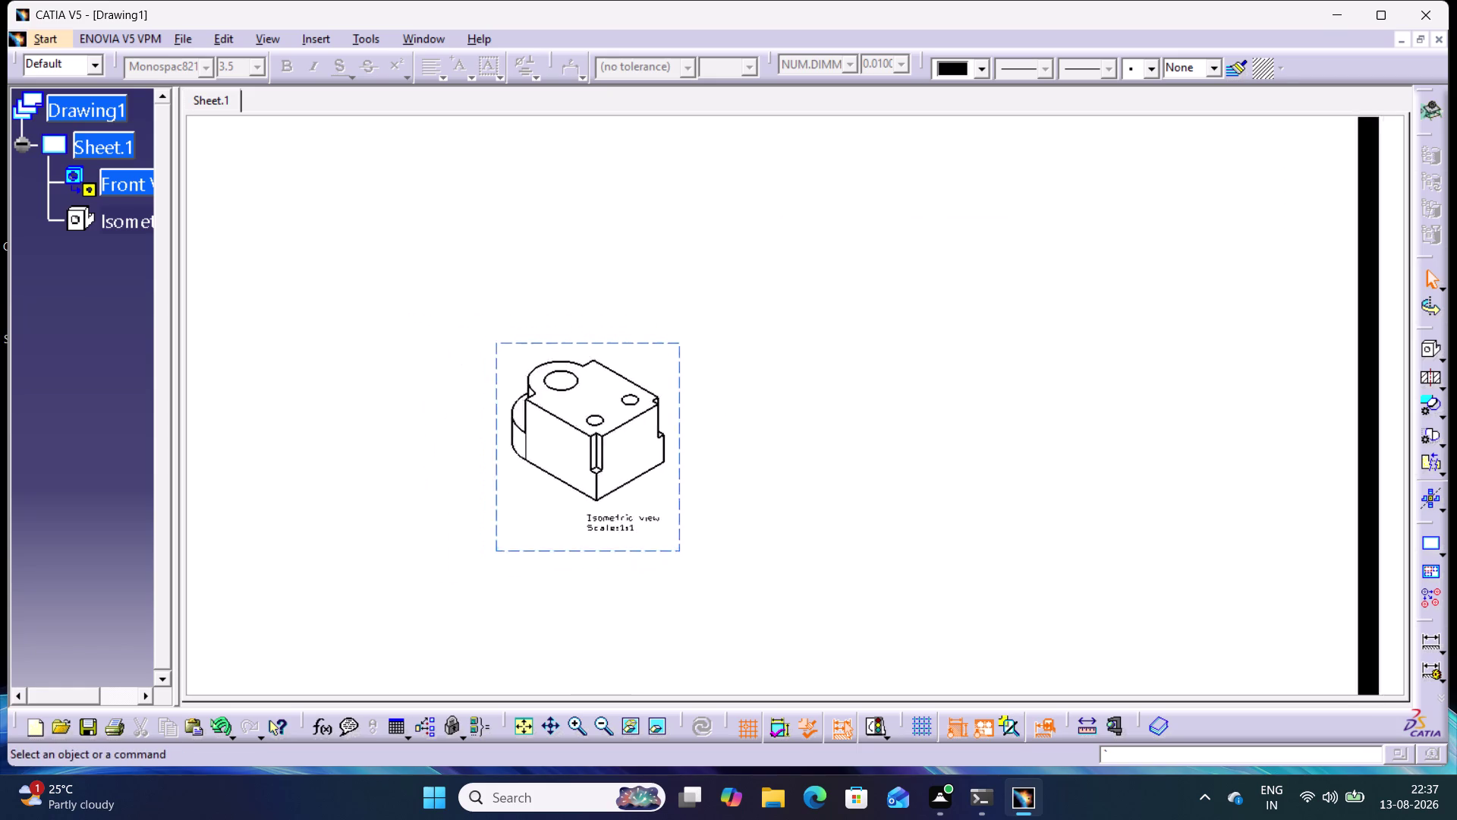
middle_drag(782, 444, 838, 541)
middle_drag(578, 555, 749, 522)
right_click(749, 522)
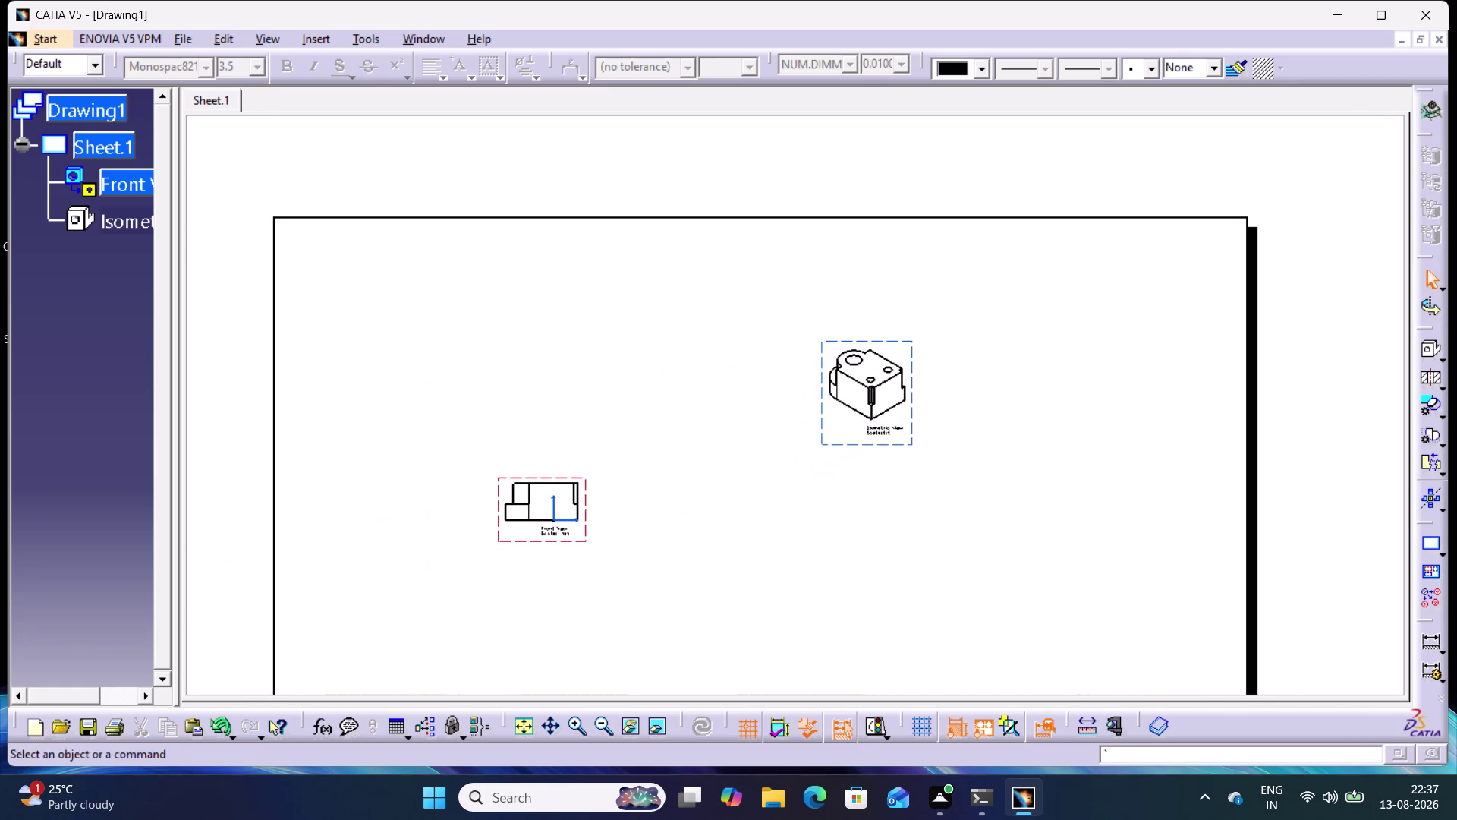
middle_drag(750, 522, 742, 480)
middle_drag(705, 533, 741, 532)
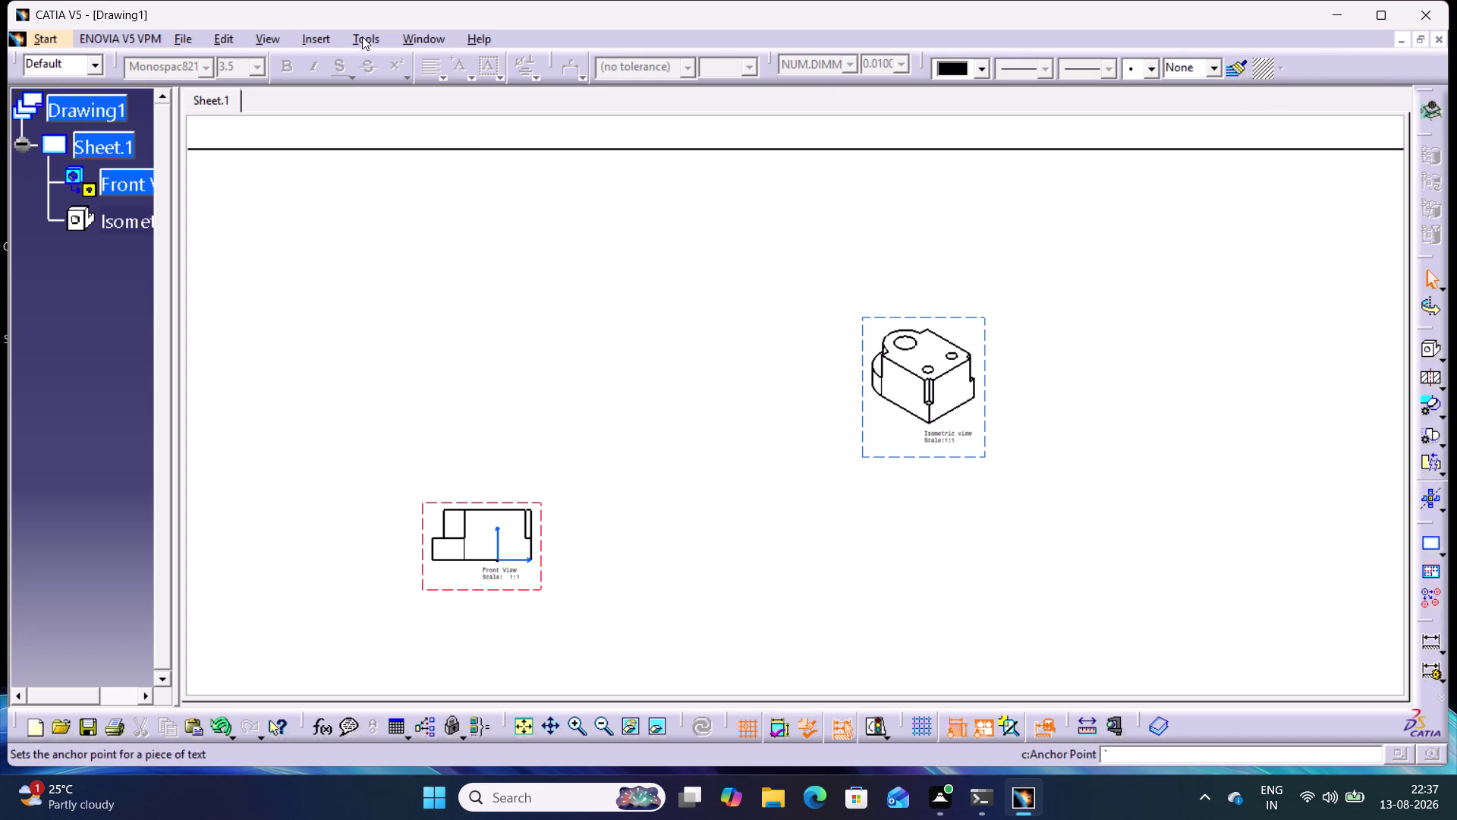
click(310, 37)
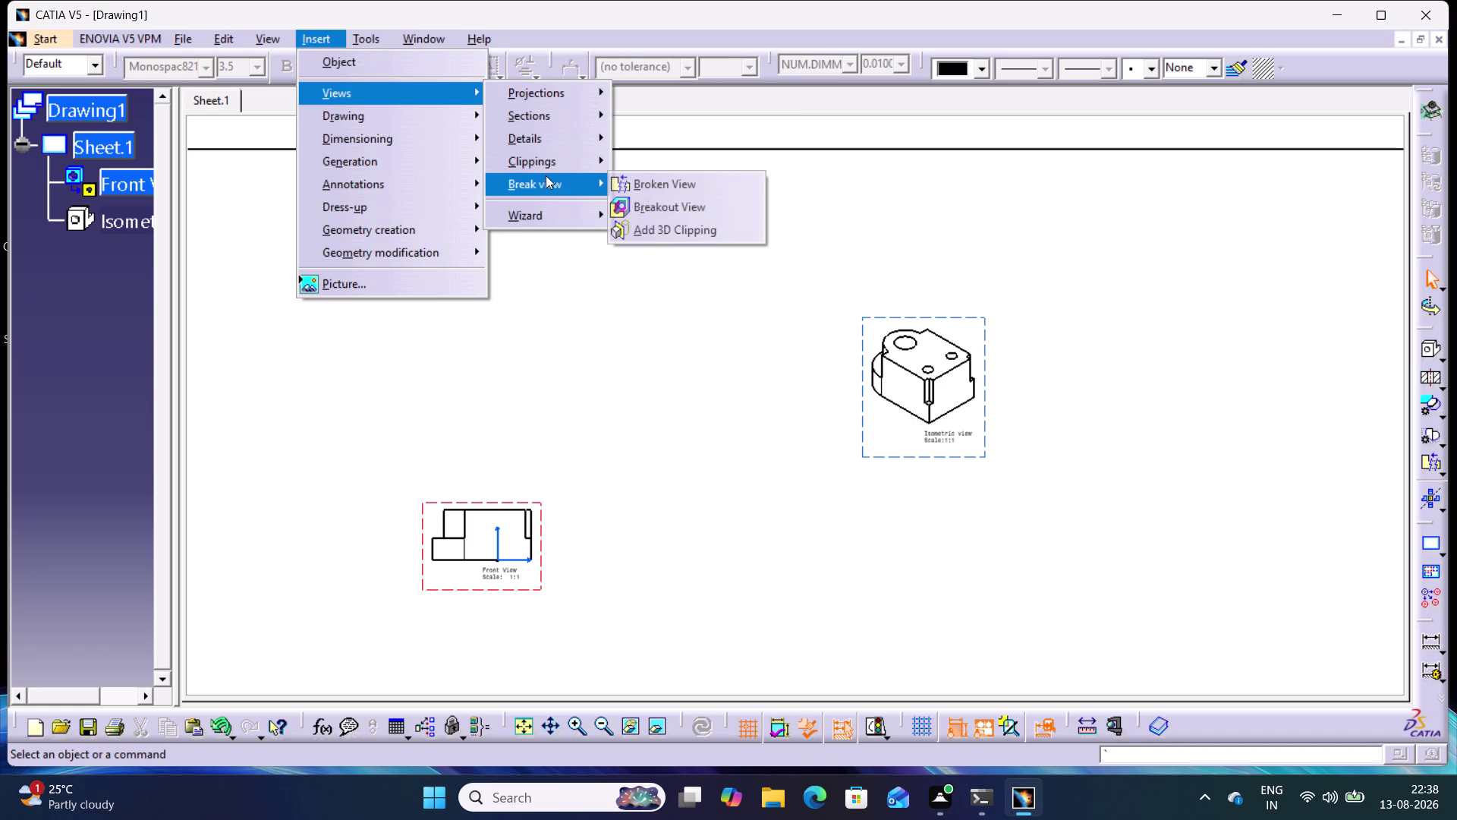
Dismiss the break view options by clicking empty sheet space, leaving the views unchanged.
click(576, 203)
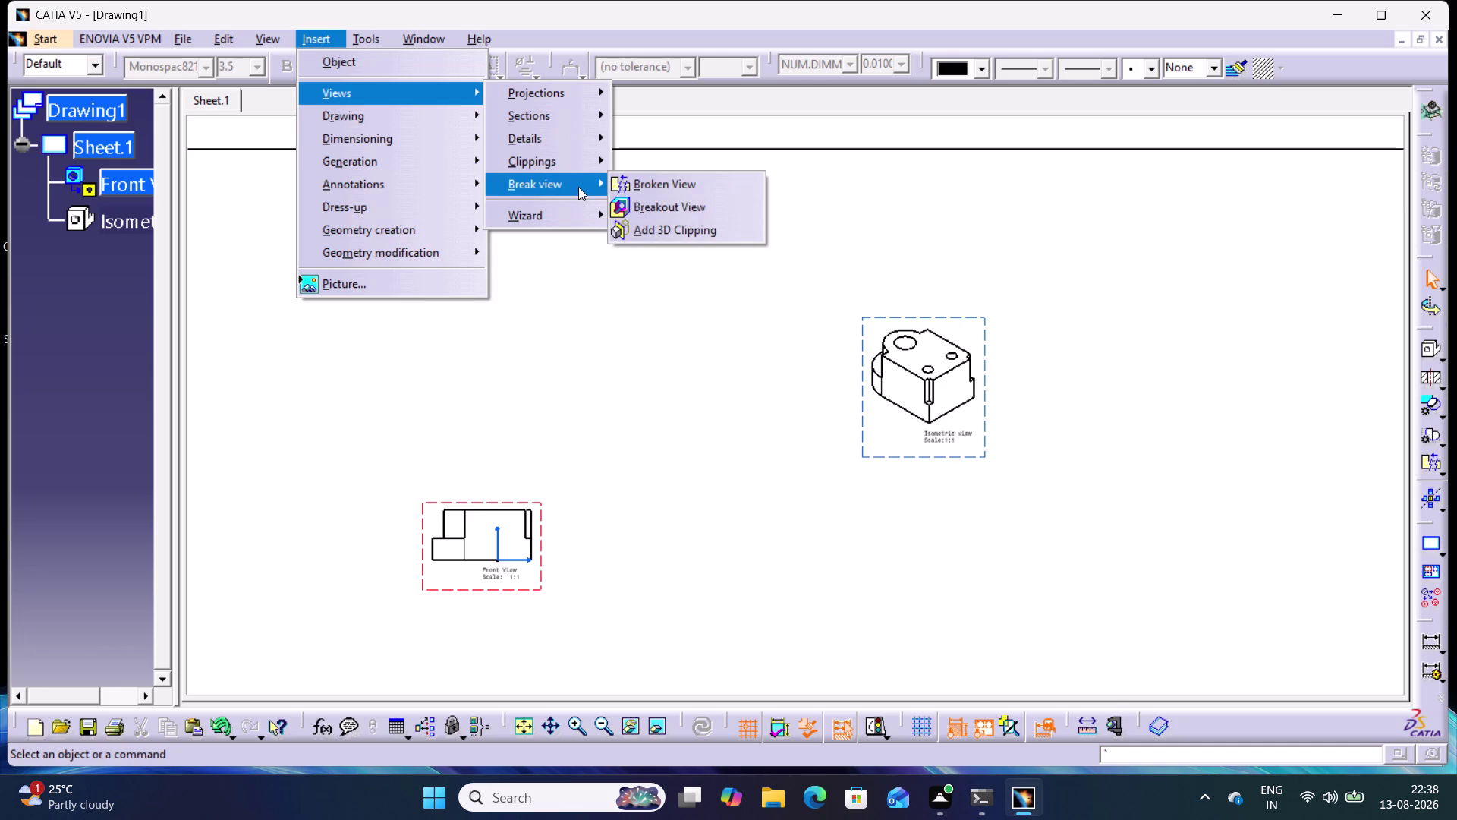
click(588, 293)
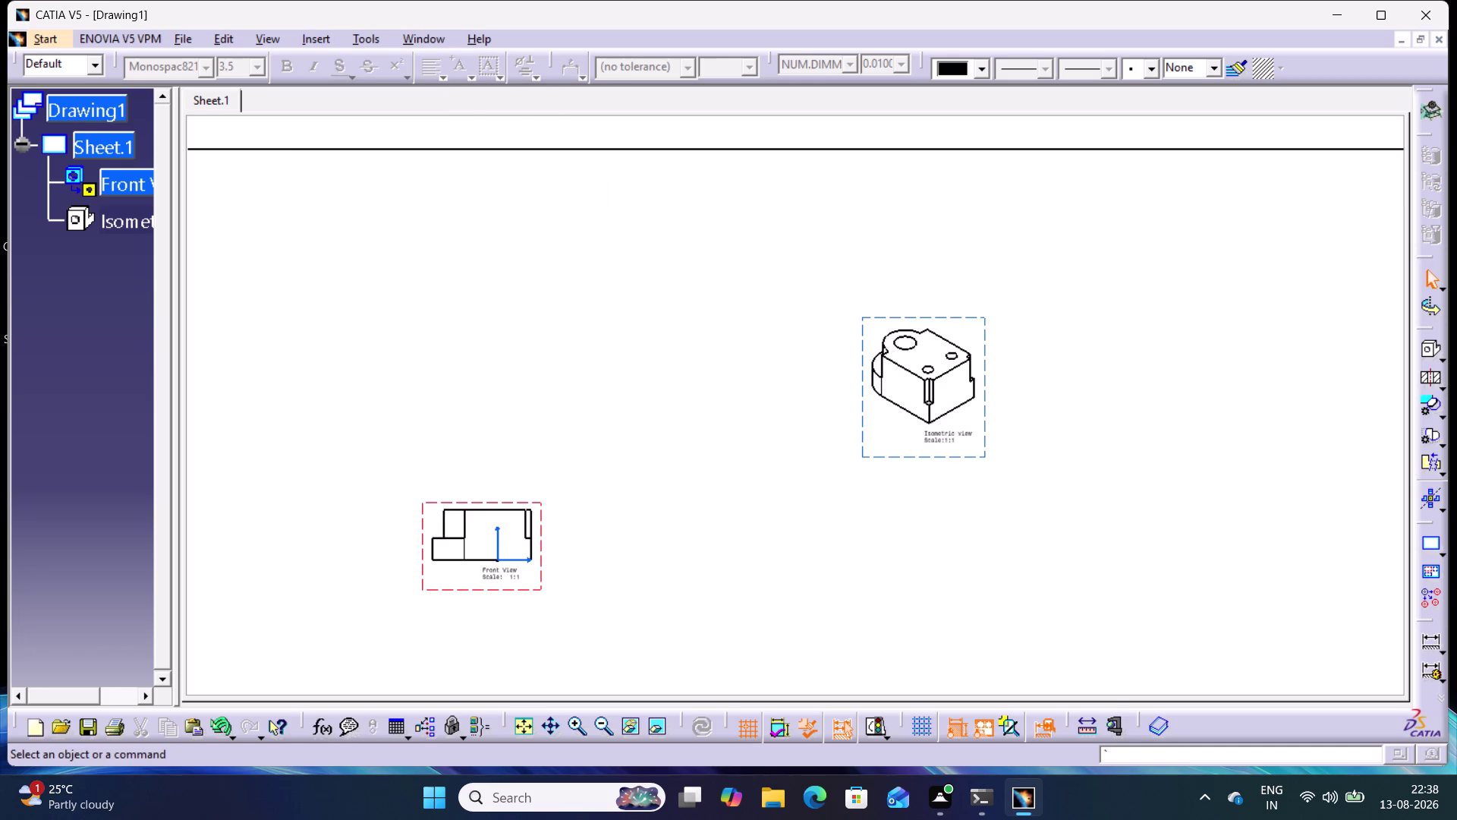
click(1445, 507)
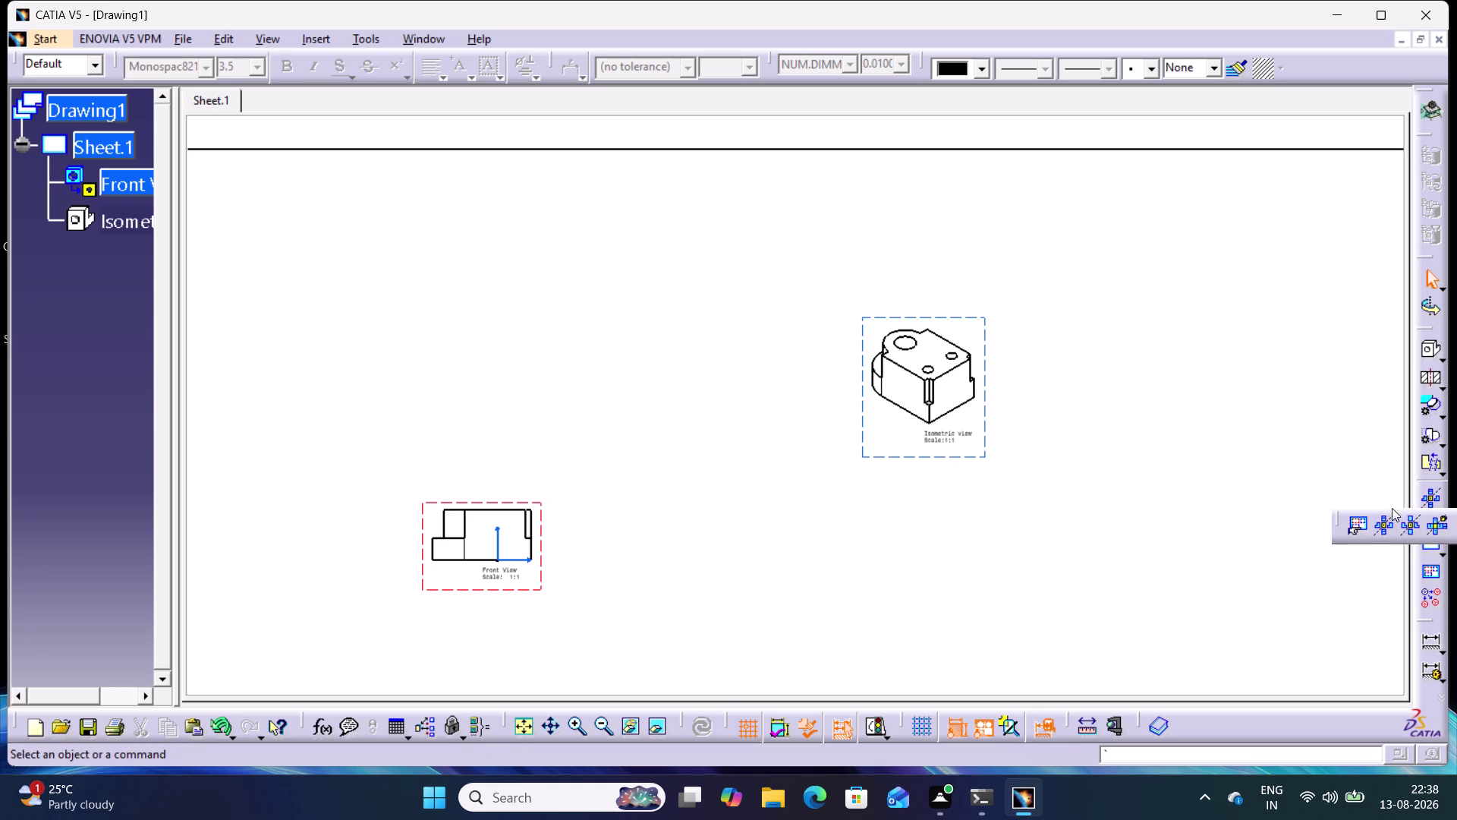
click(1234, 384)
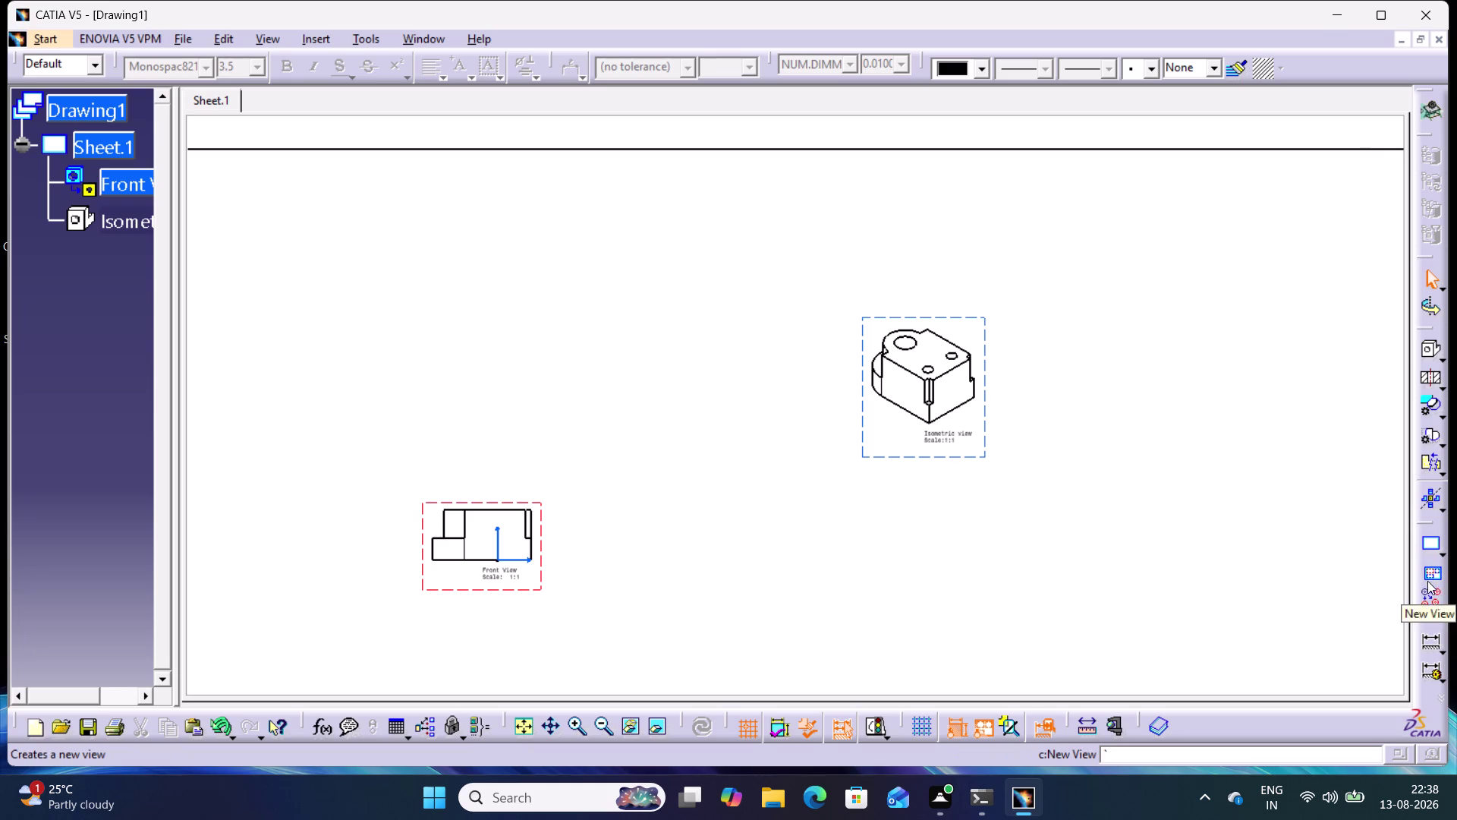
click(1428, 578)
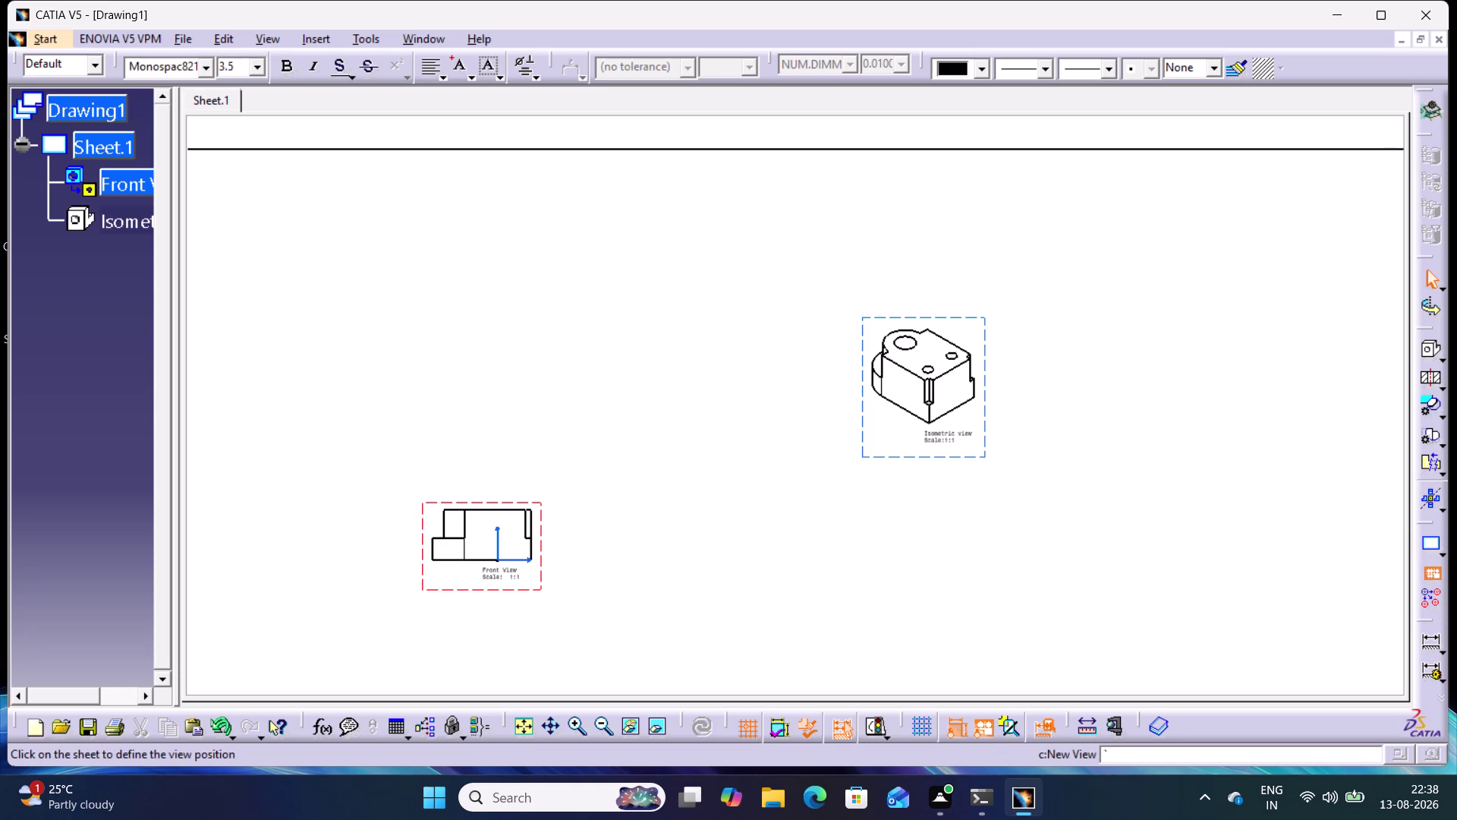
click(418, 38)
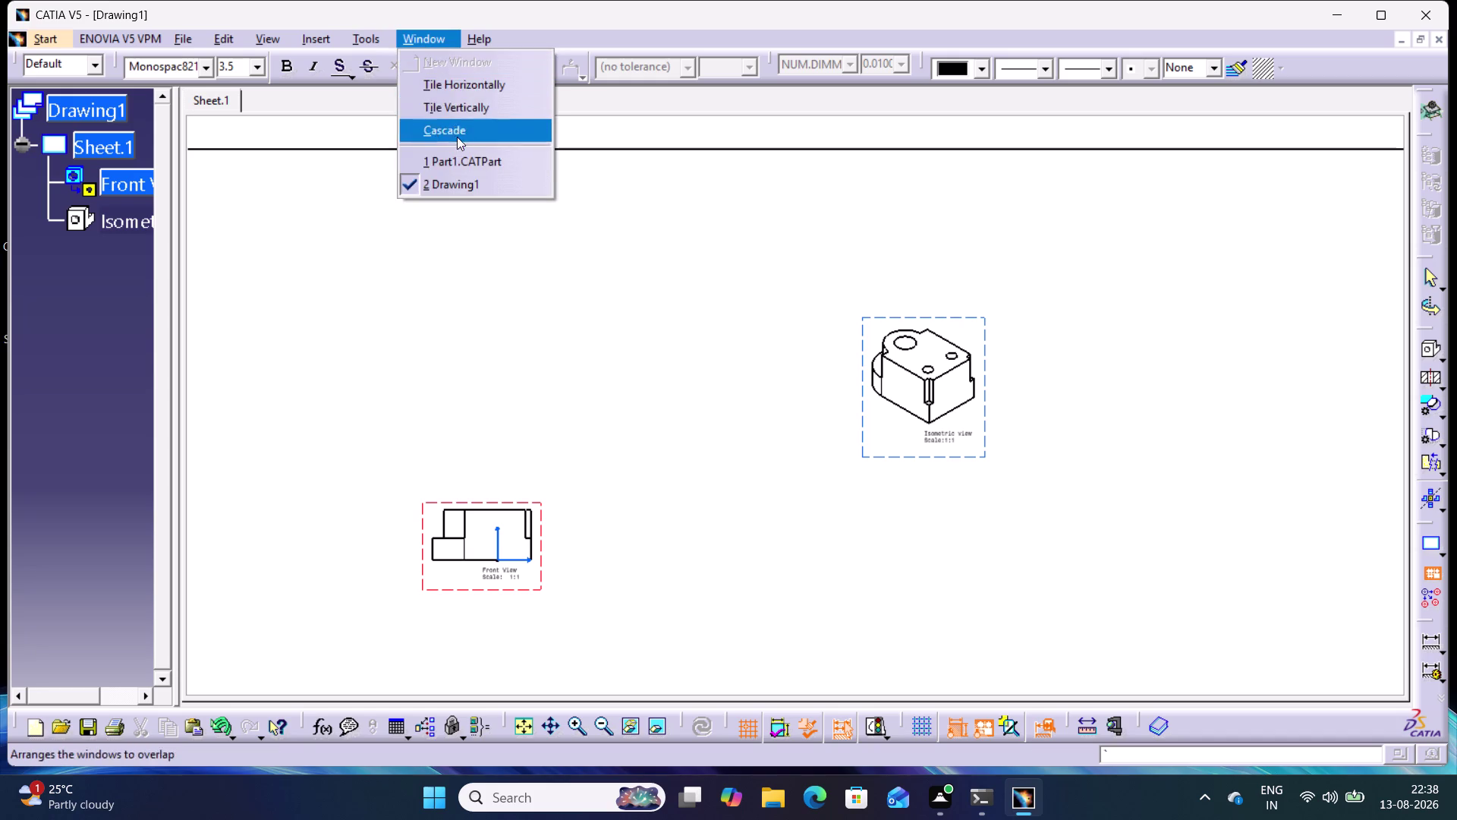
click(456, 164)
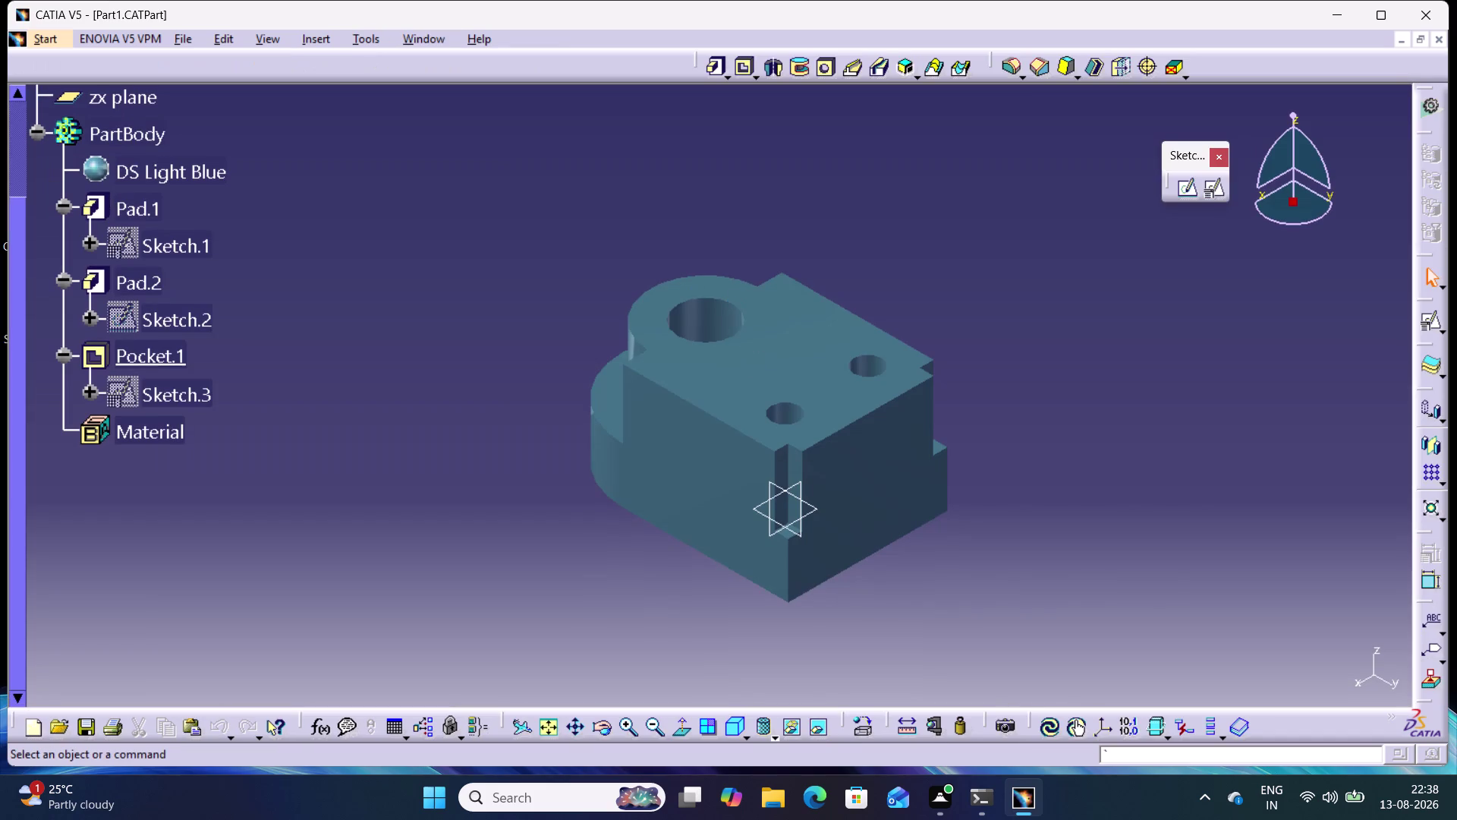
click(744, 367)
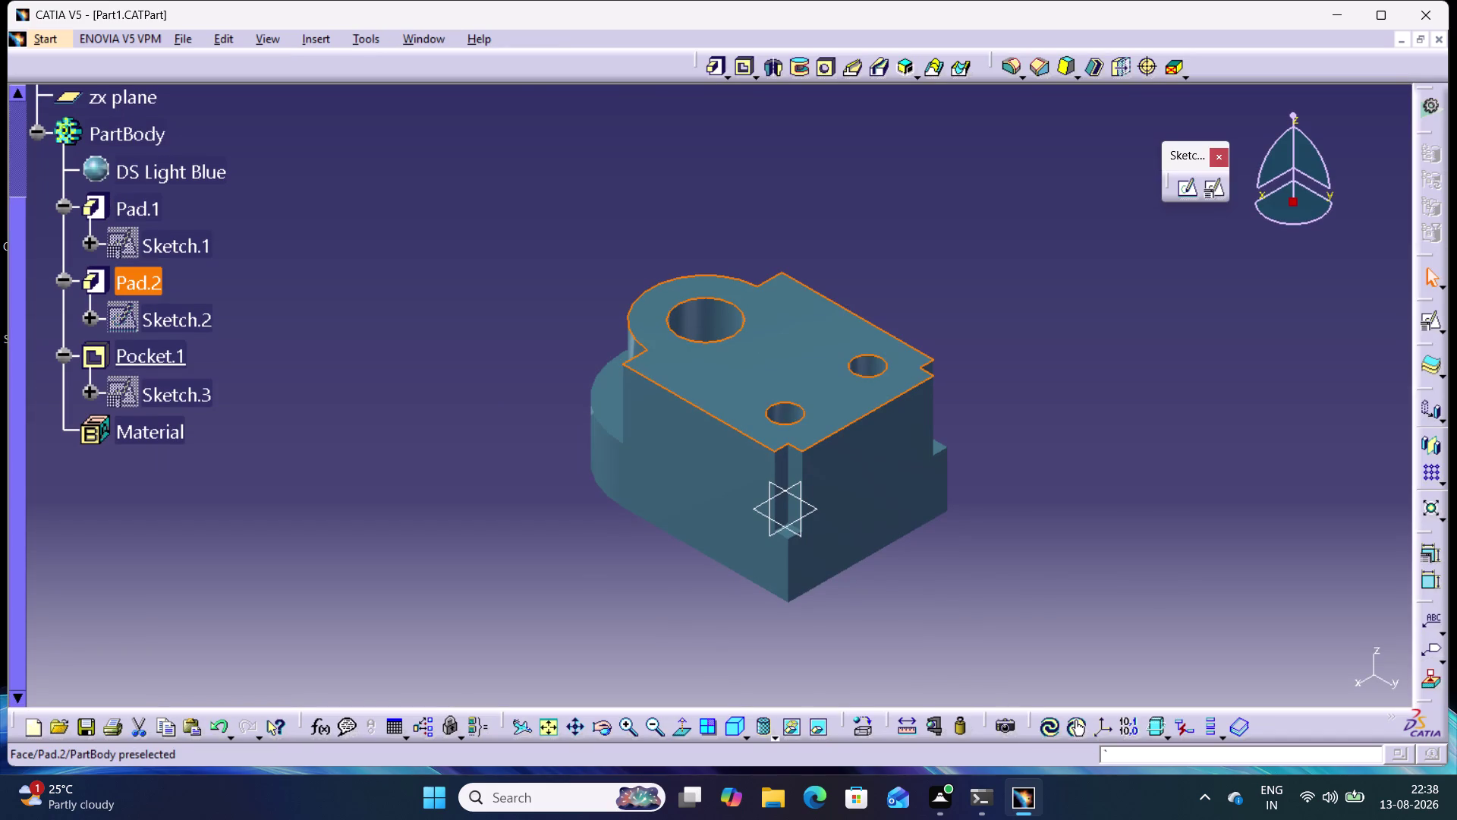
click(426, 36)
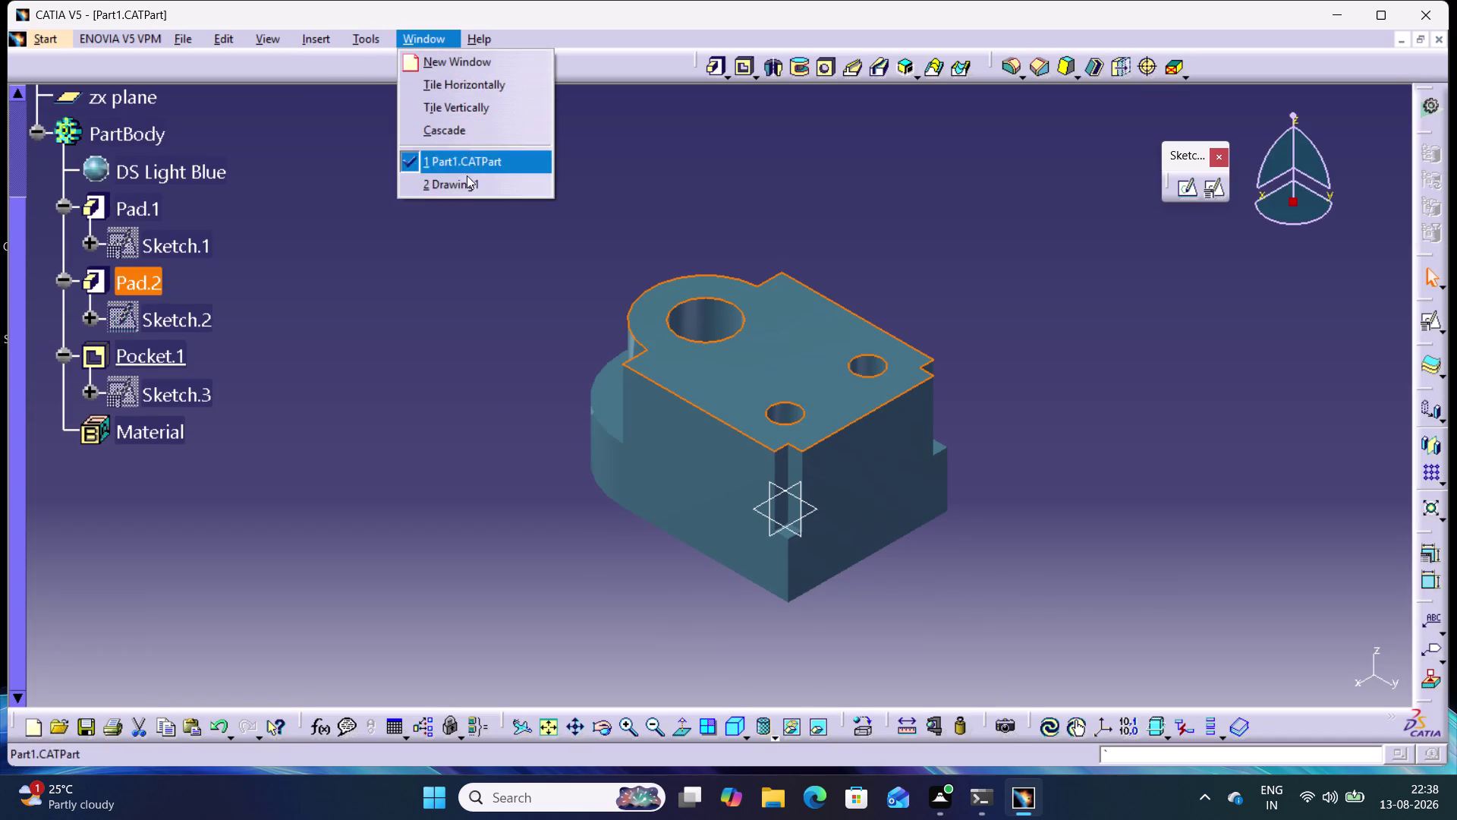
click(467, 183)
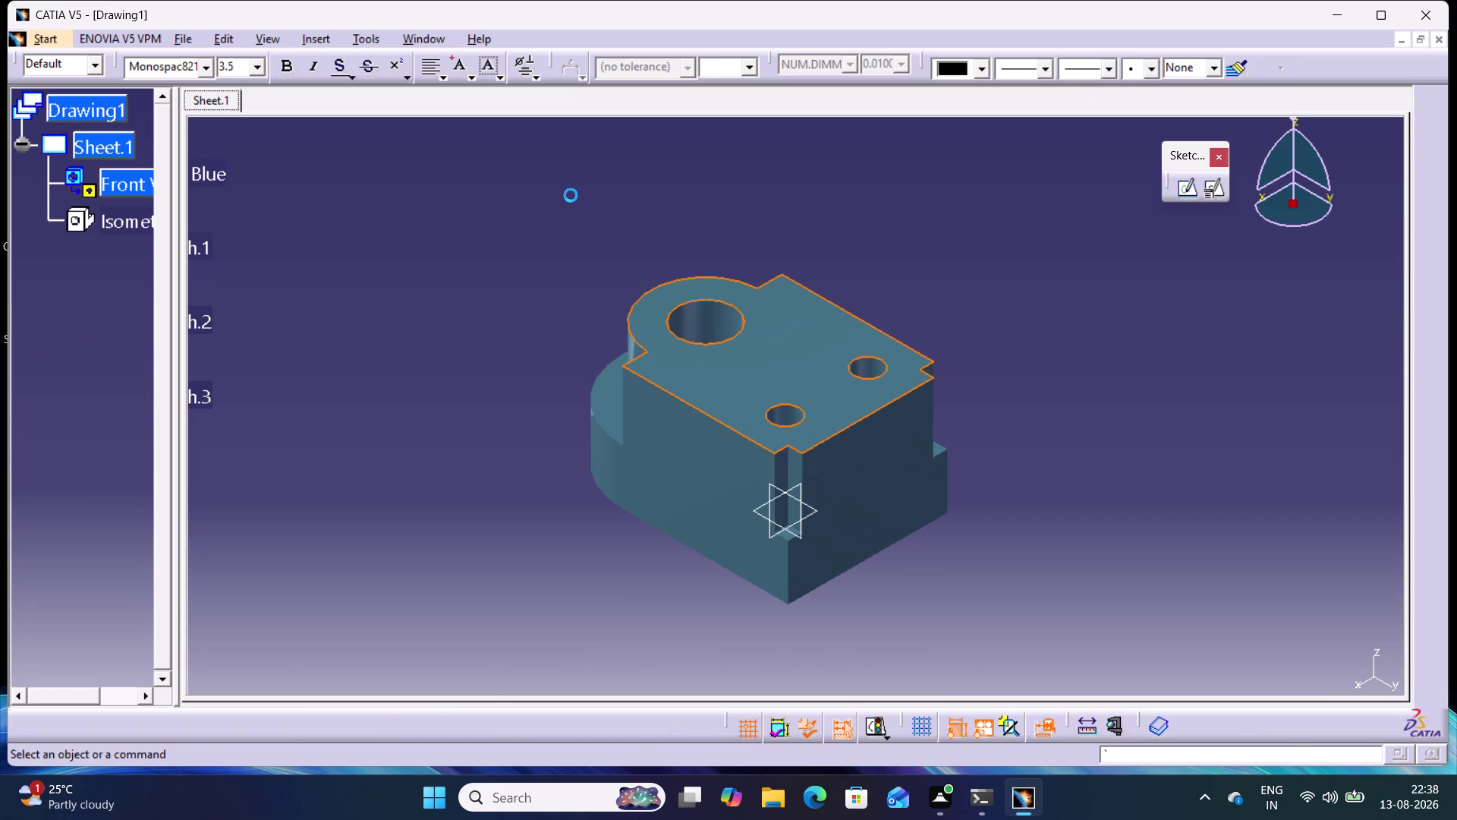
click(490, 325)
drag(417, 294, 530, 351)
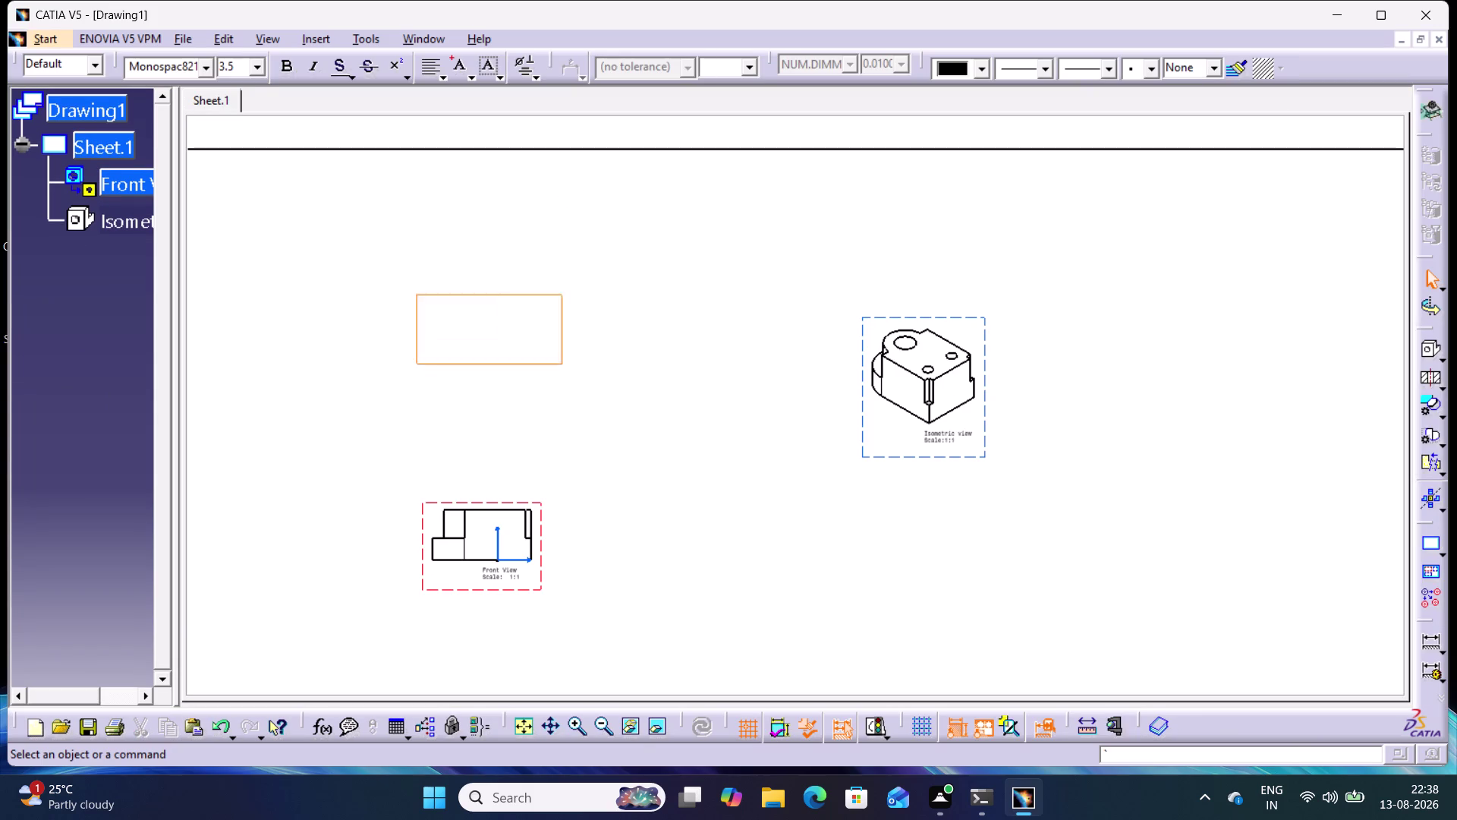
drag(530, 351, 620, 380)
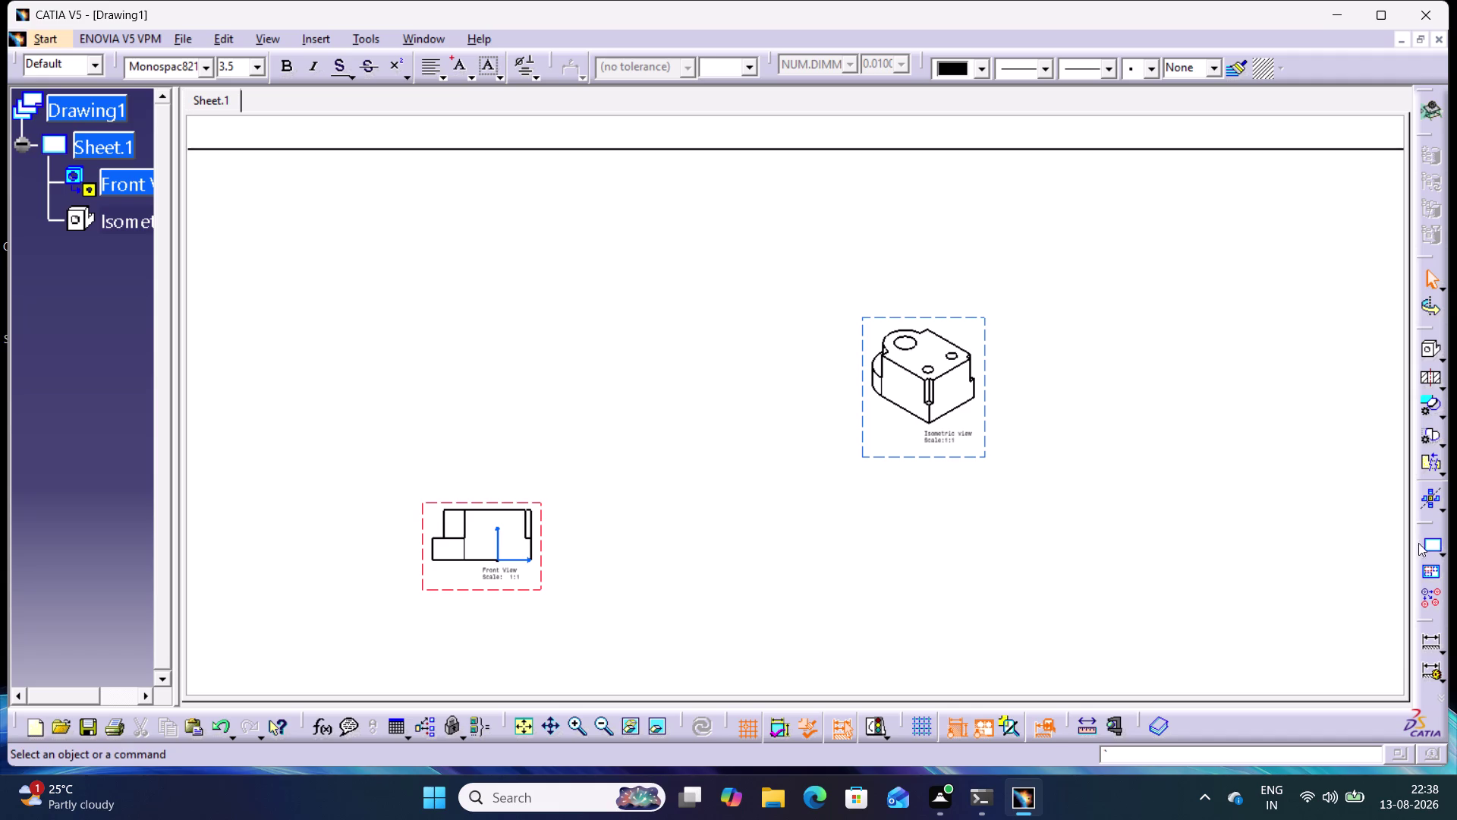
click(1145, 355)
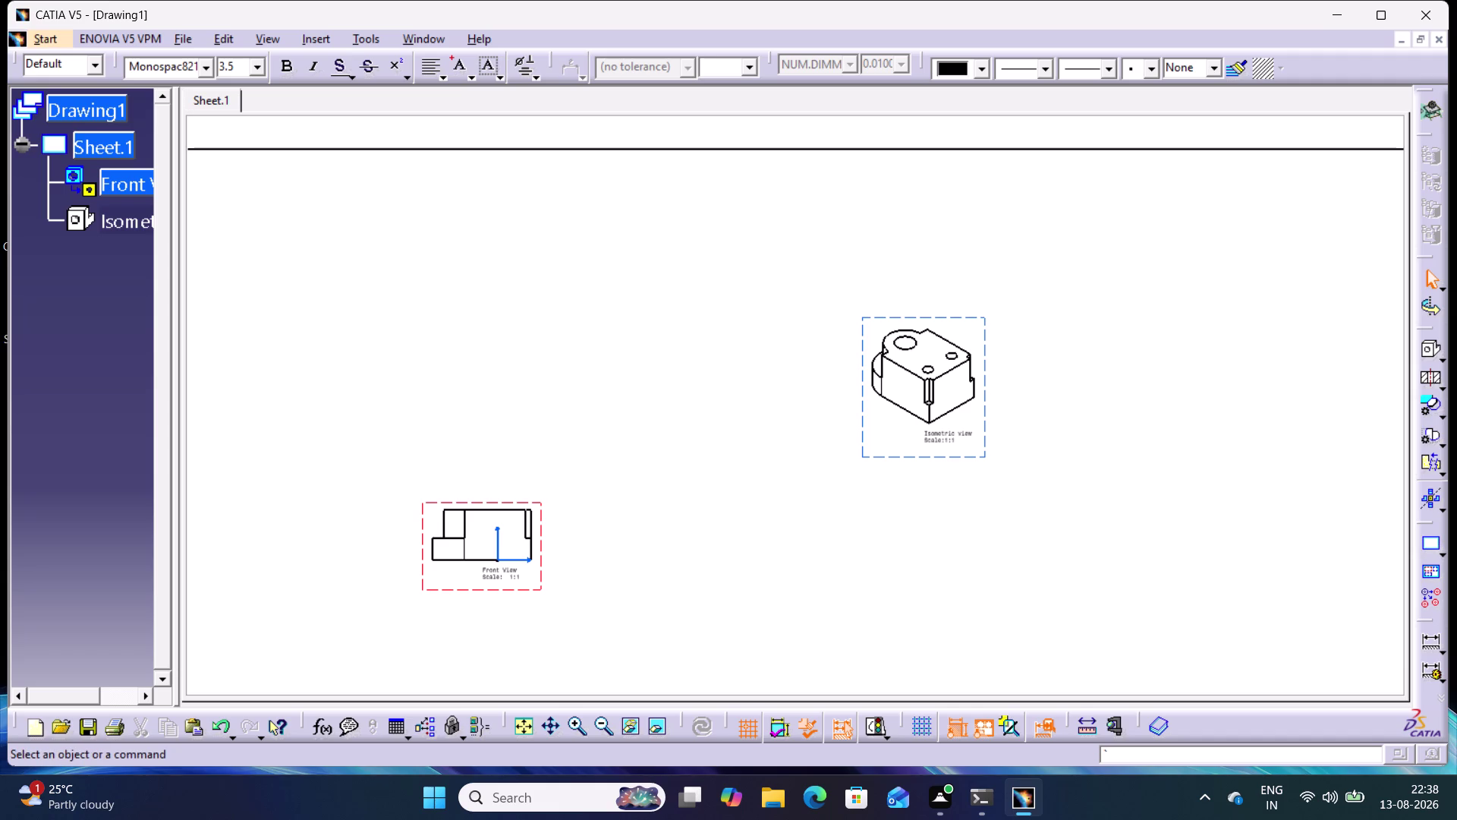
middle_drag(521, 438, 573, 381)
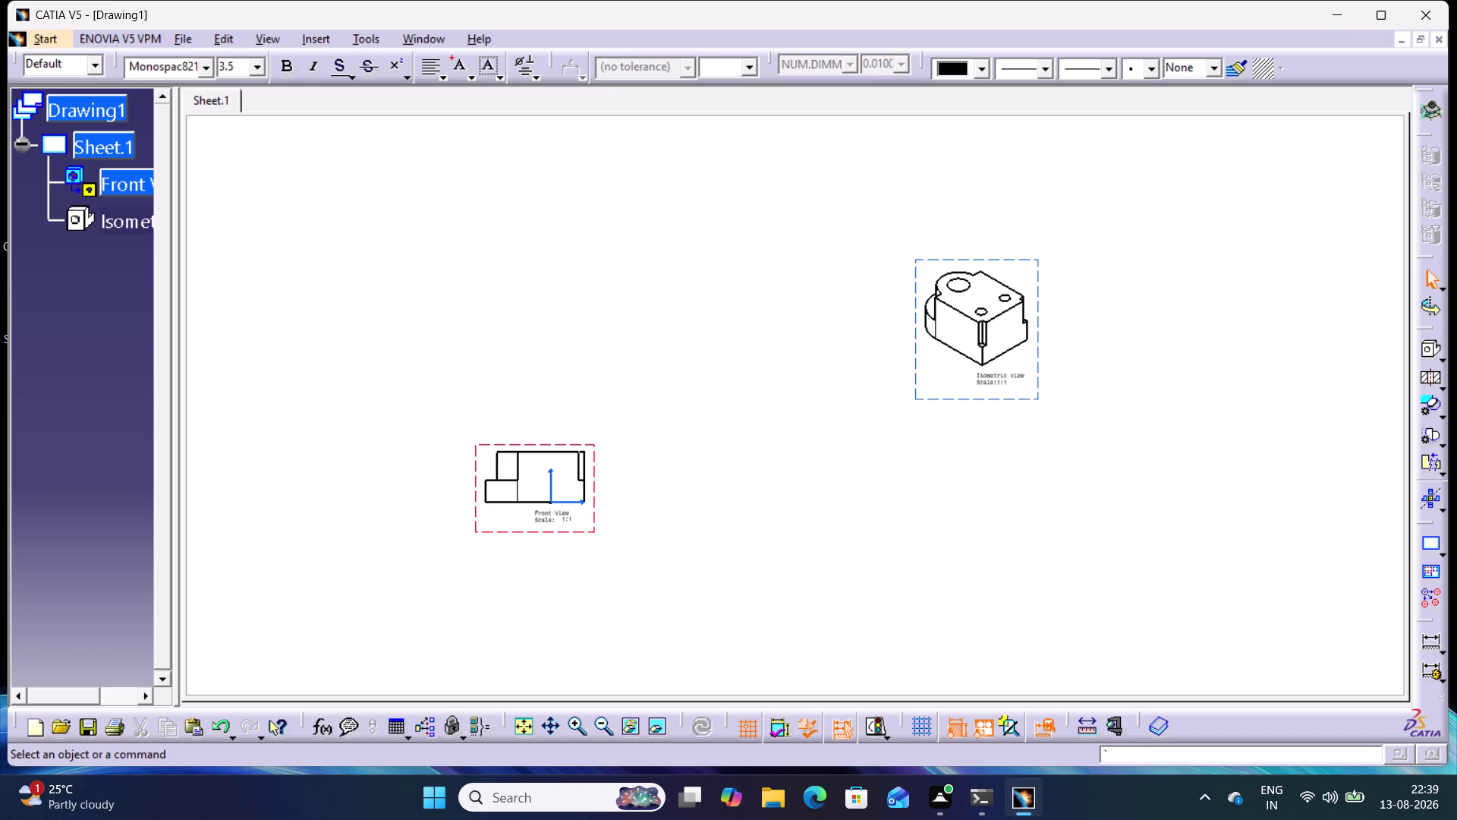
Browse the View and Tools menus without changing anything.
drag(458, 247, 744, 309)
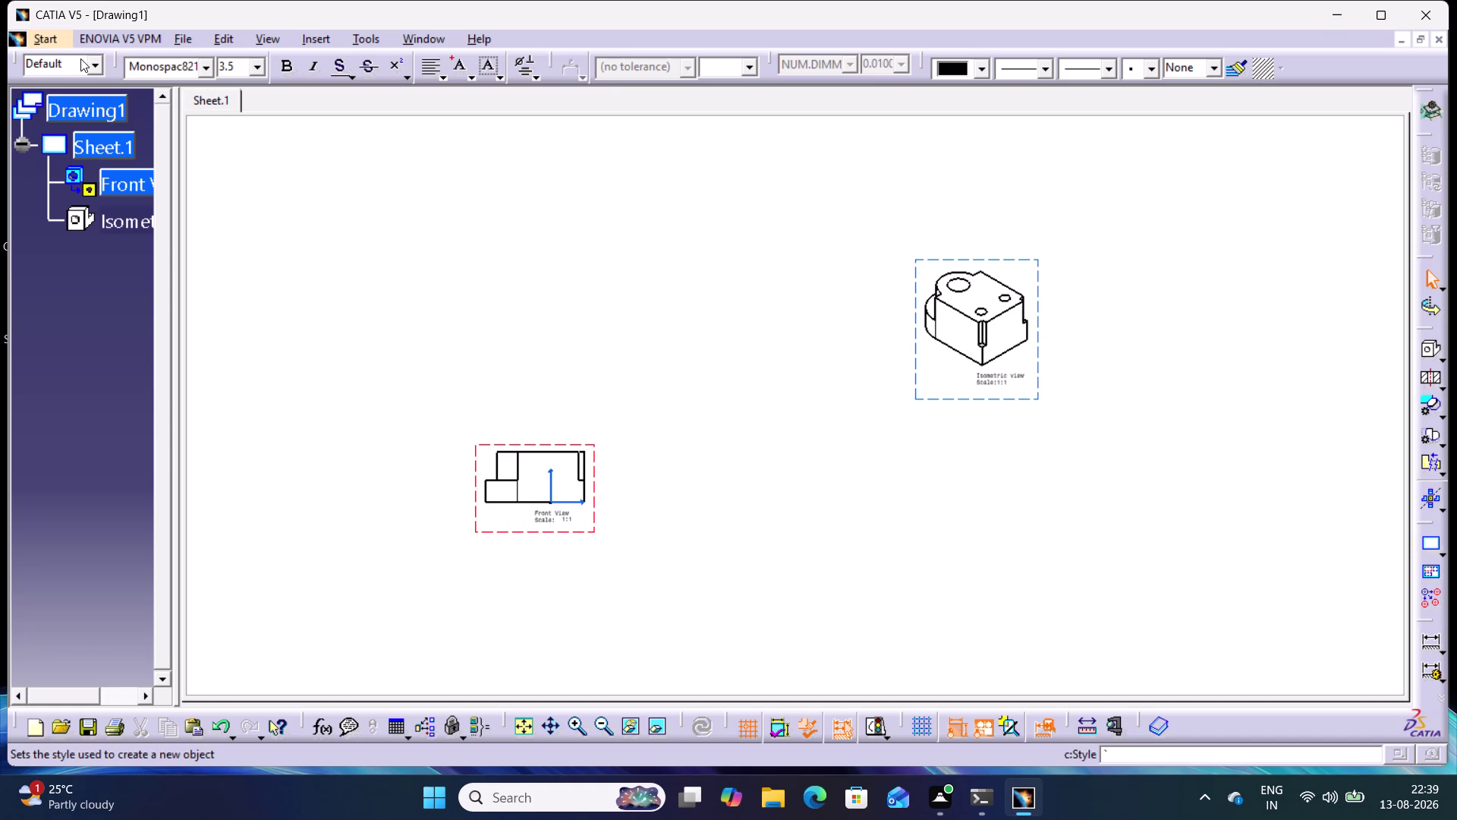
click(97, 65)
click(97, 65)
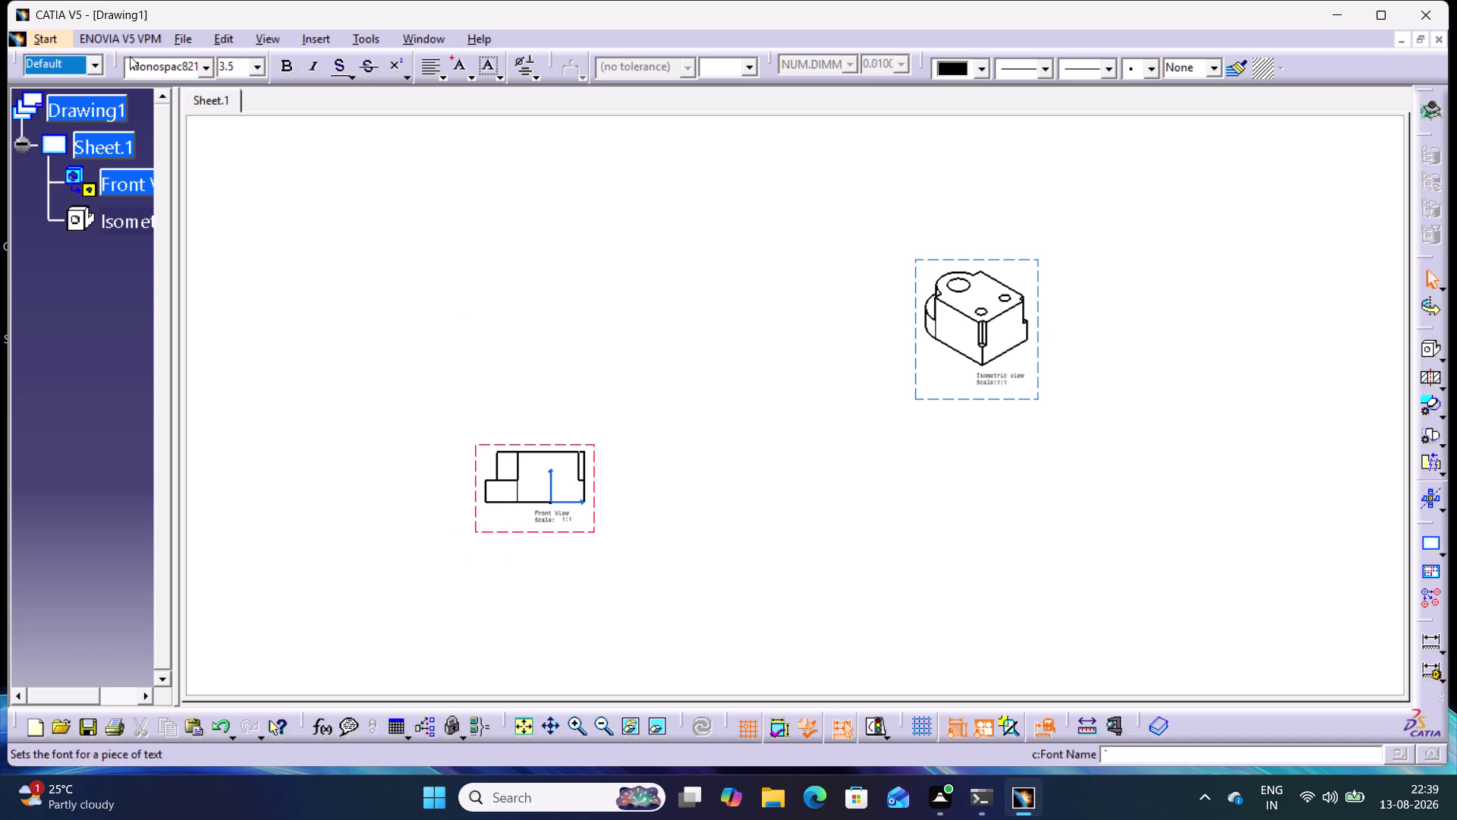
click(277, 40)
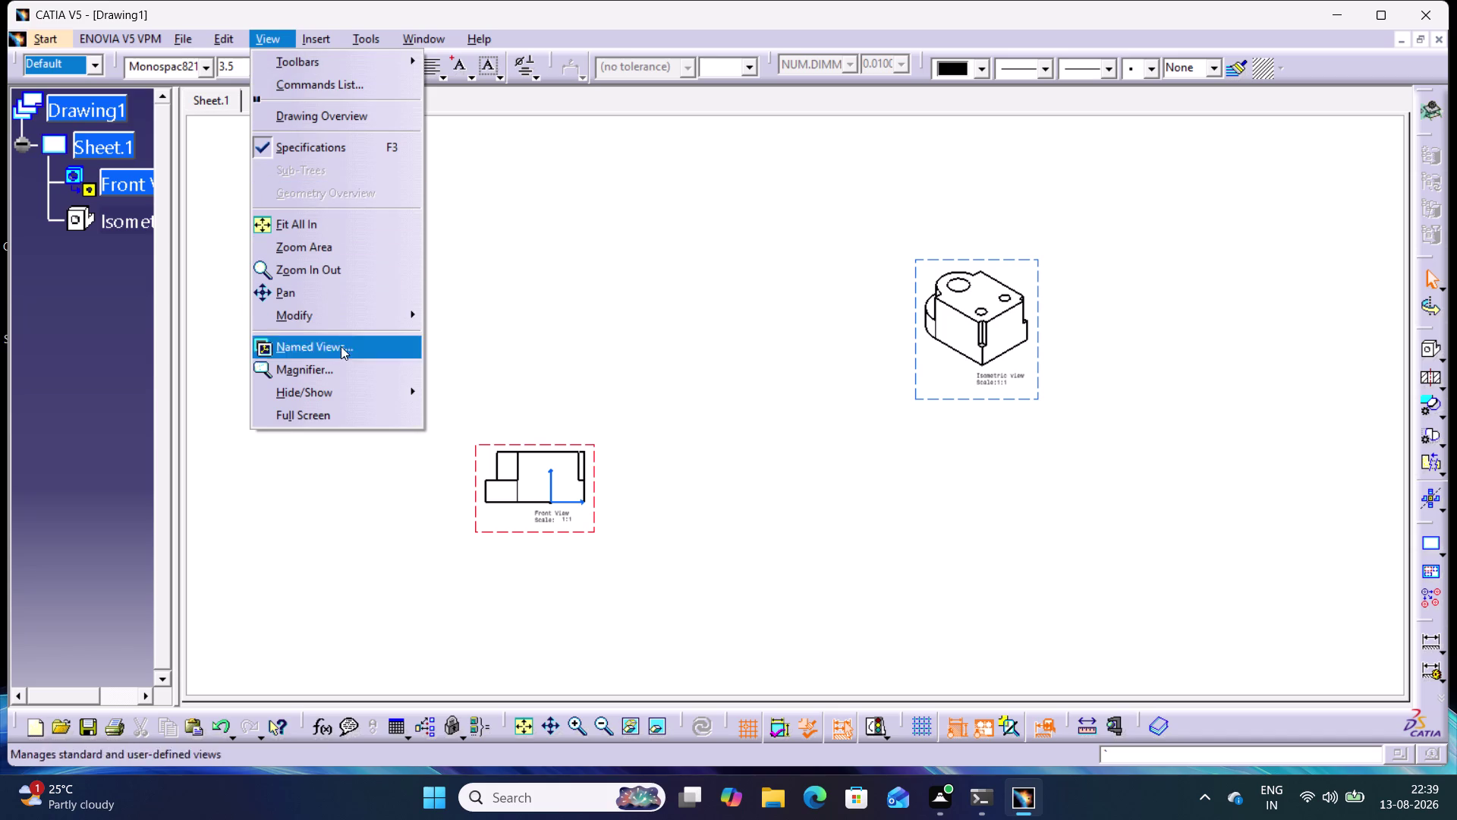
click(544, 268)
click(367, 37)
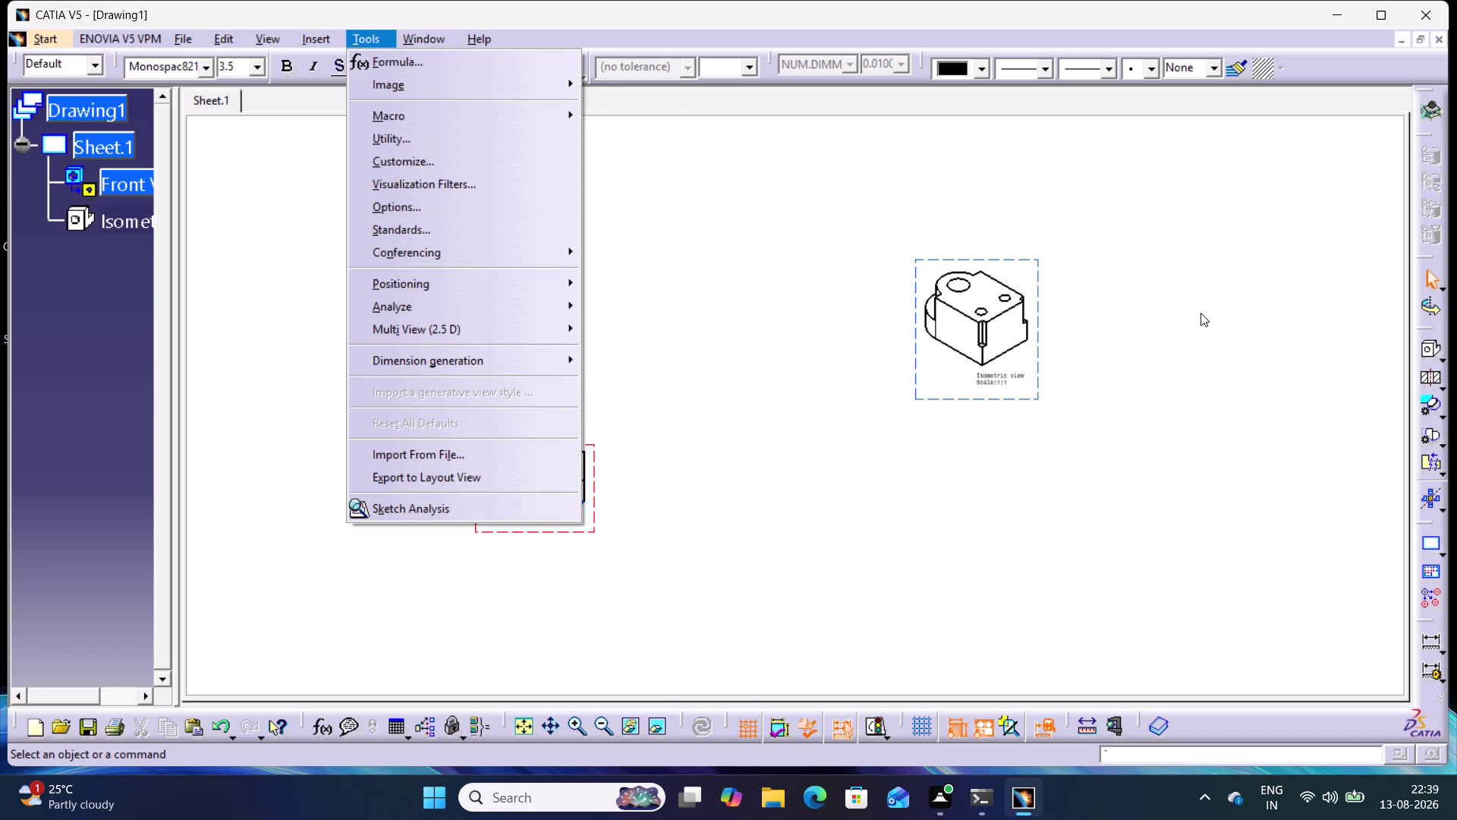
Dismiss the Tools list and bring up the Projections toolbar flyout.
click(1200, 312)
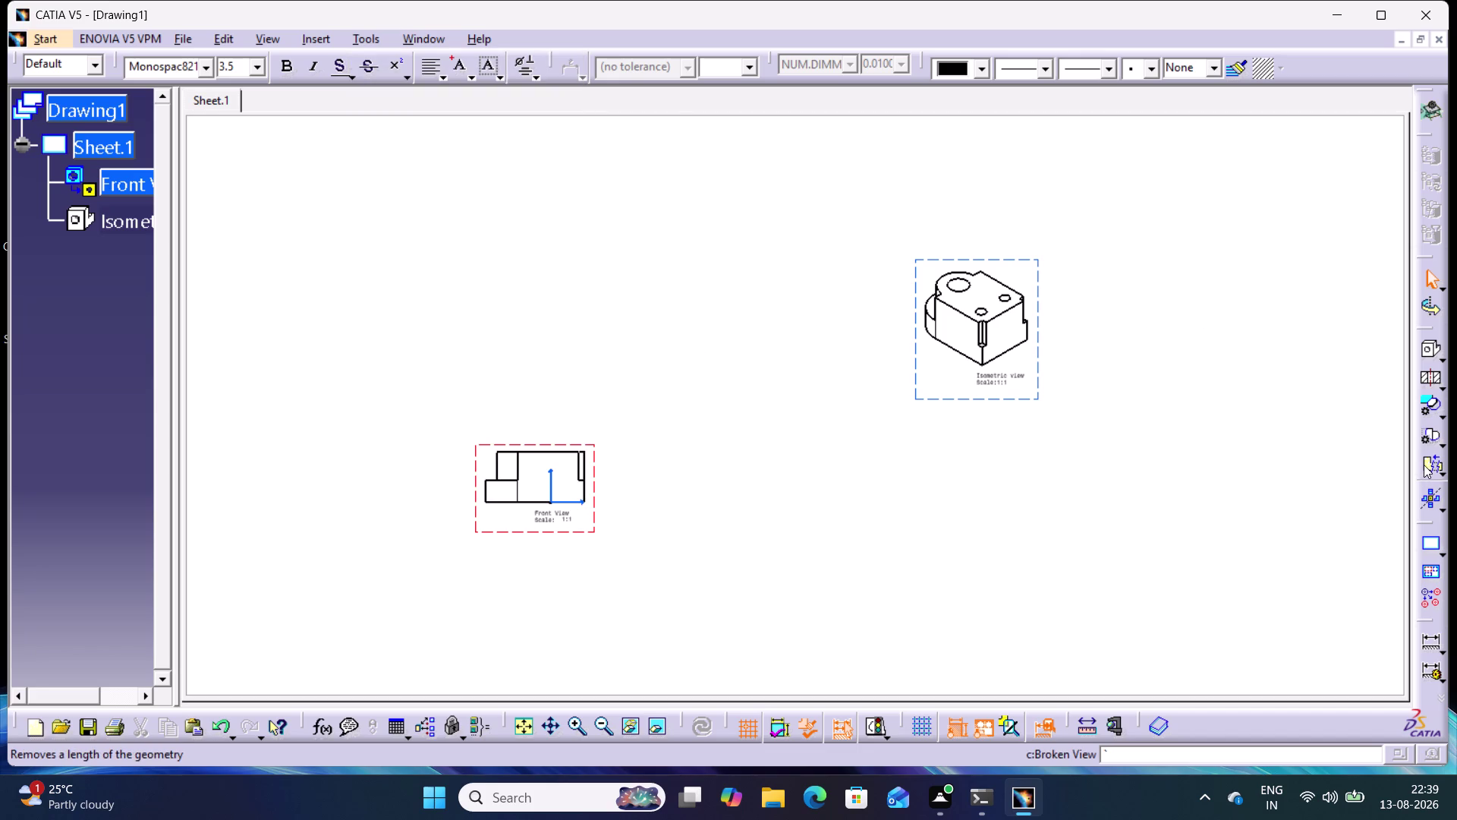
click(1337, 420)
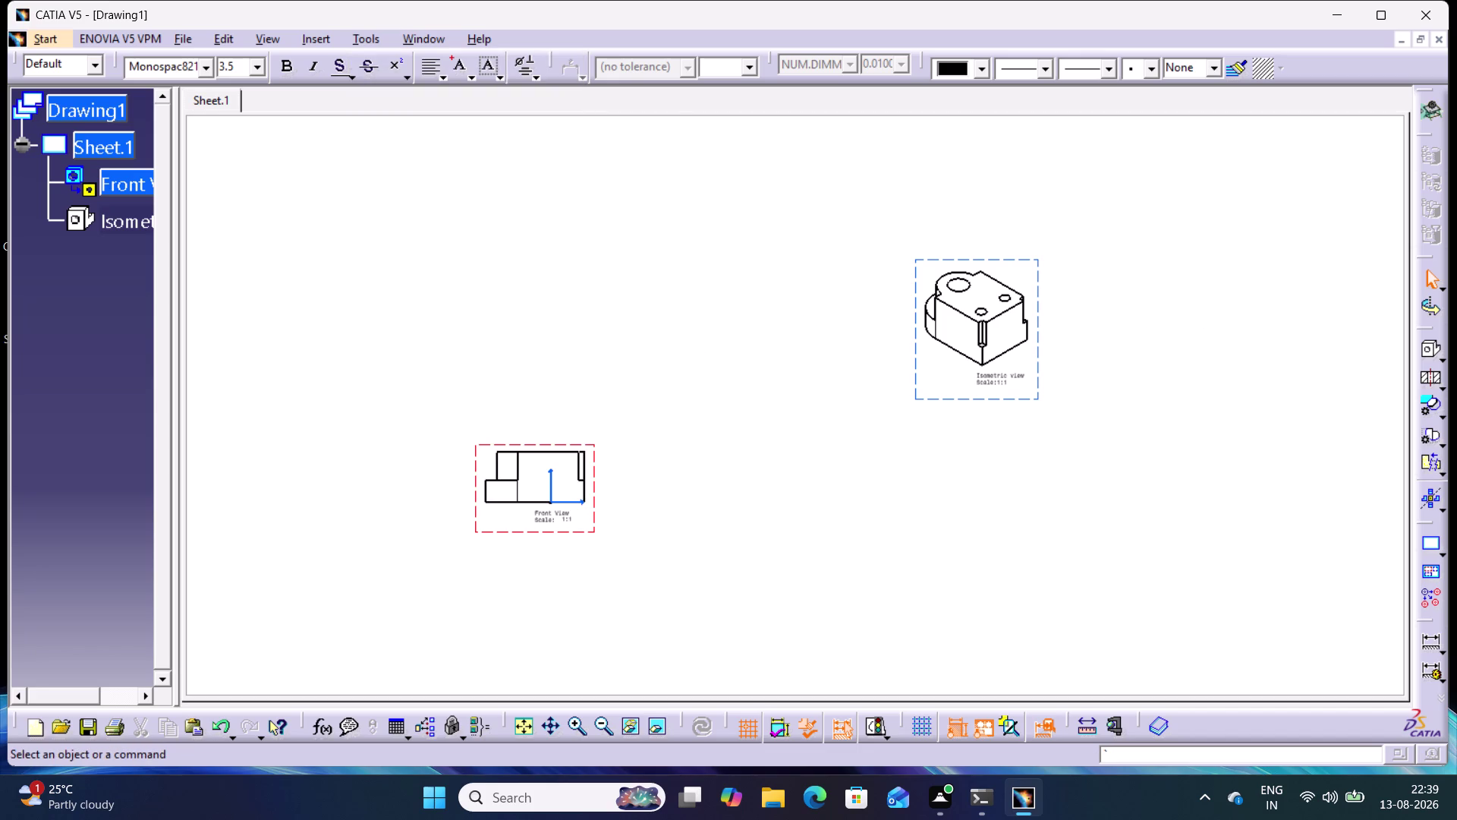
drag(1198, 291, 1119, 578)
click(1443, 356)
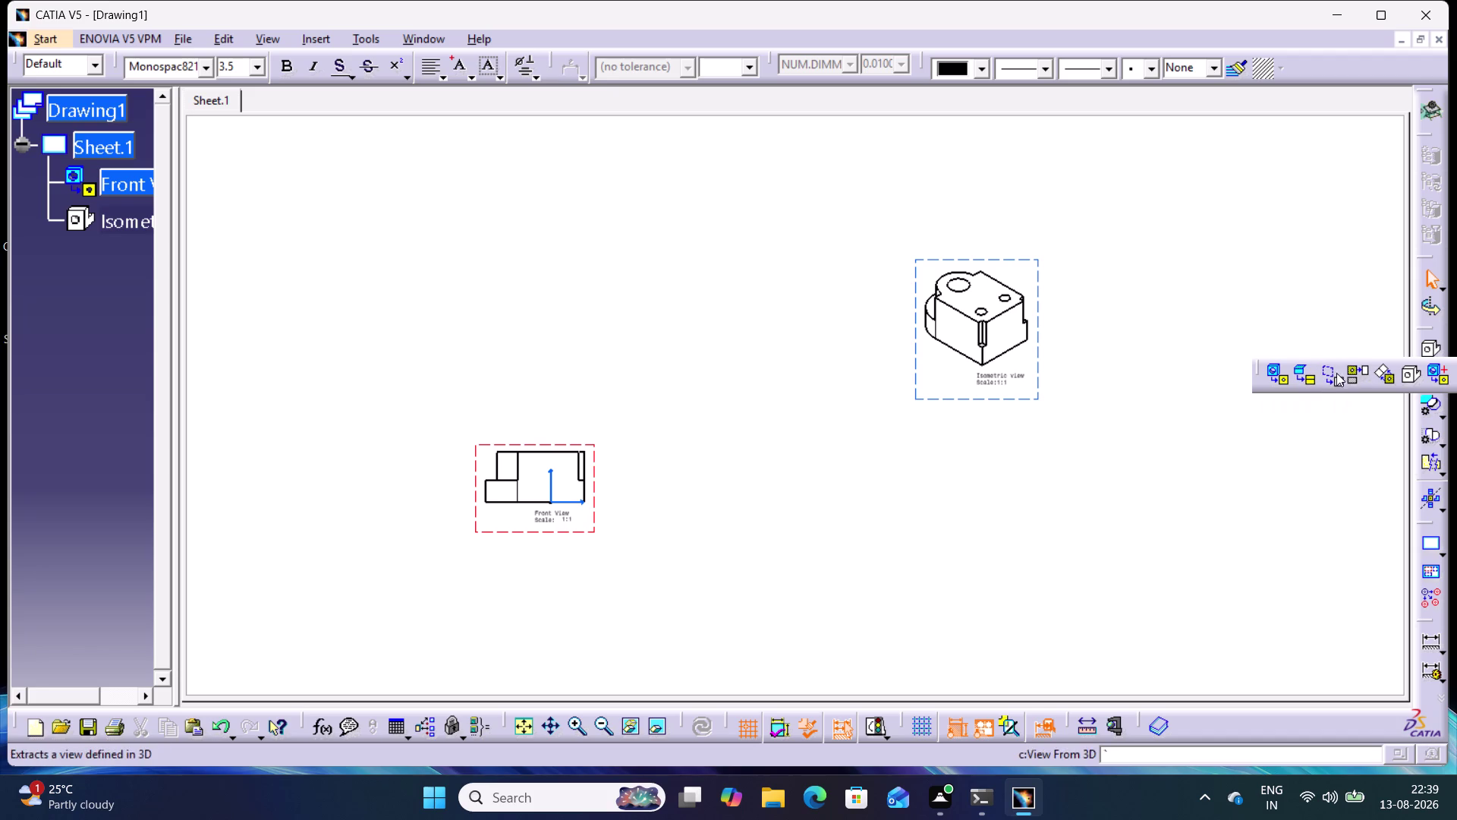
click(1349, 371)
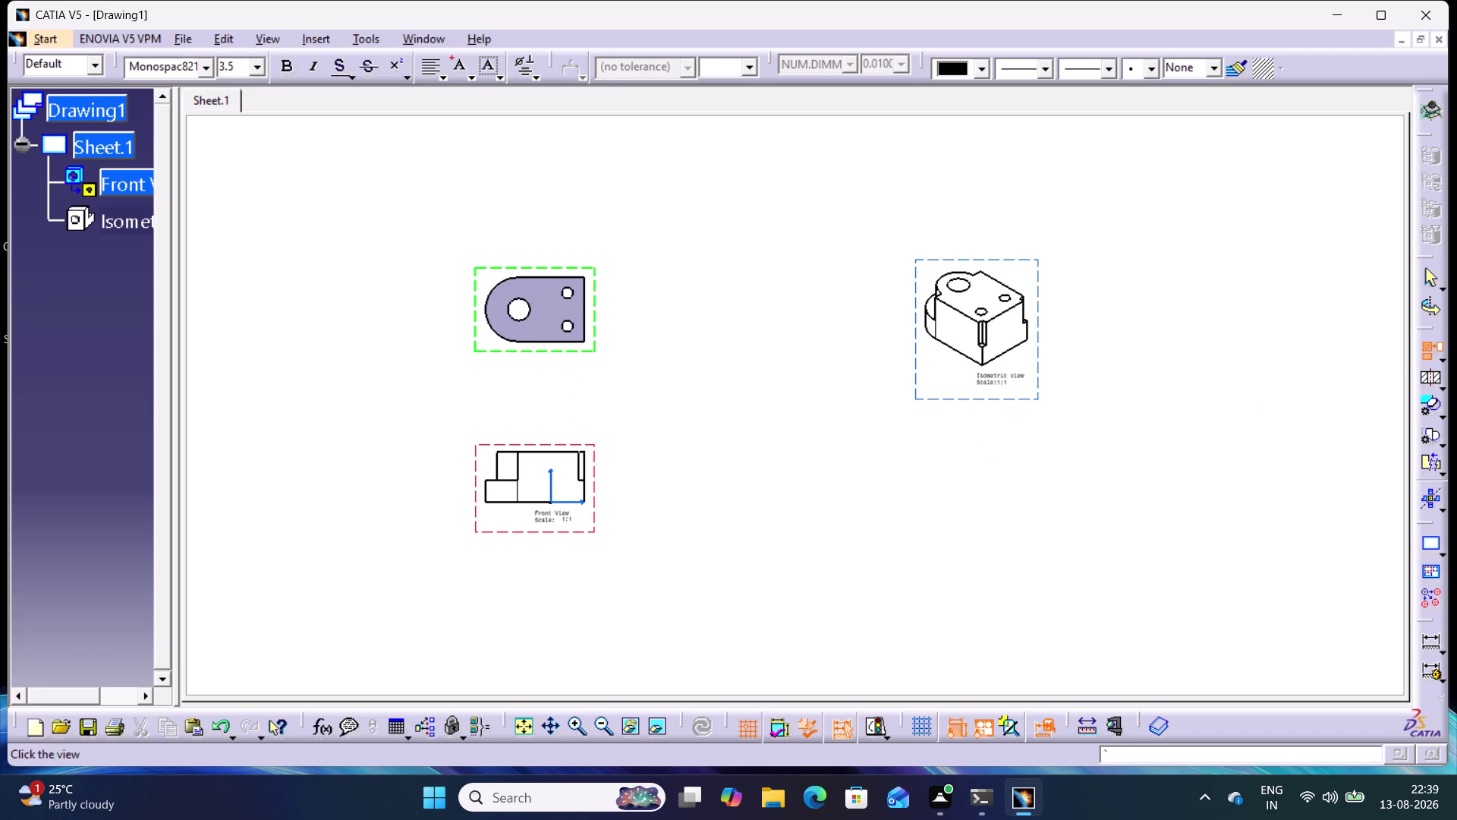
click(555, 307)
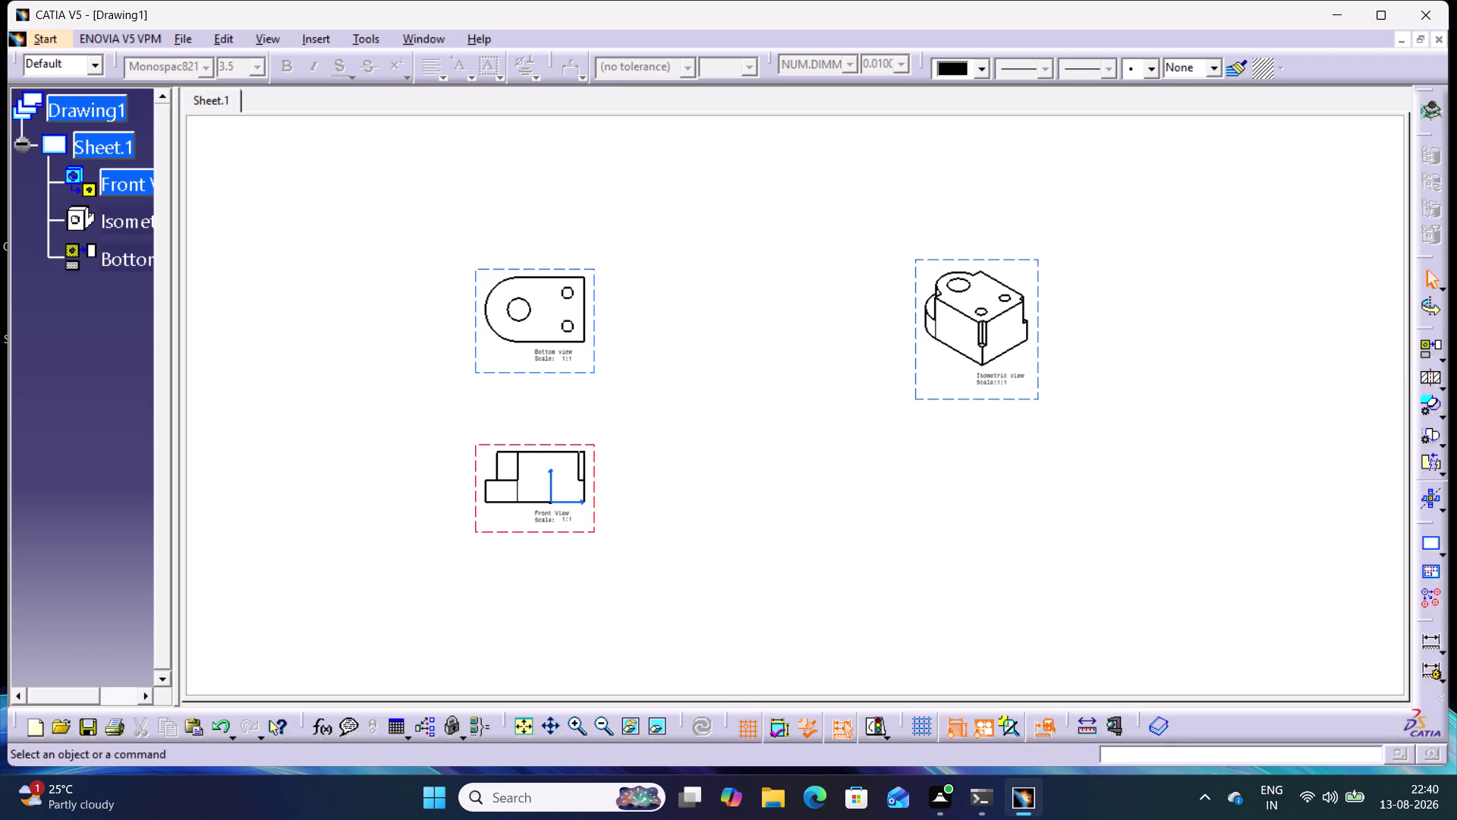
click(643, 300)
middle_drag(629, 353, 629, 325)
right_click(629, 353)
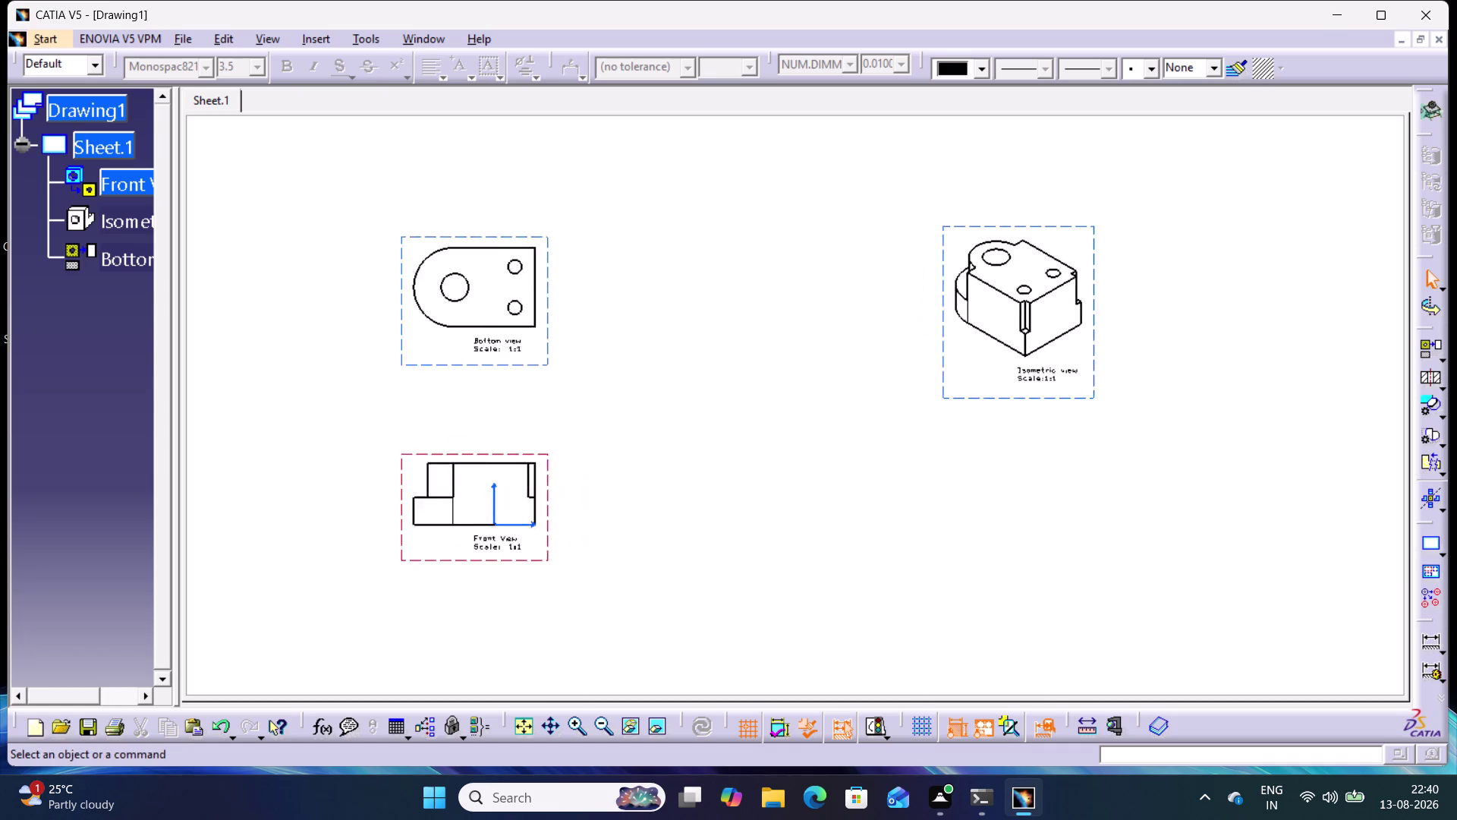
middle_drag(629, 325, 636, 297)
middle_drag(574, 337, 673, 343)
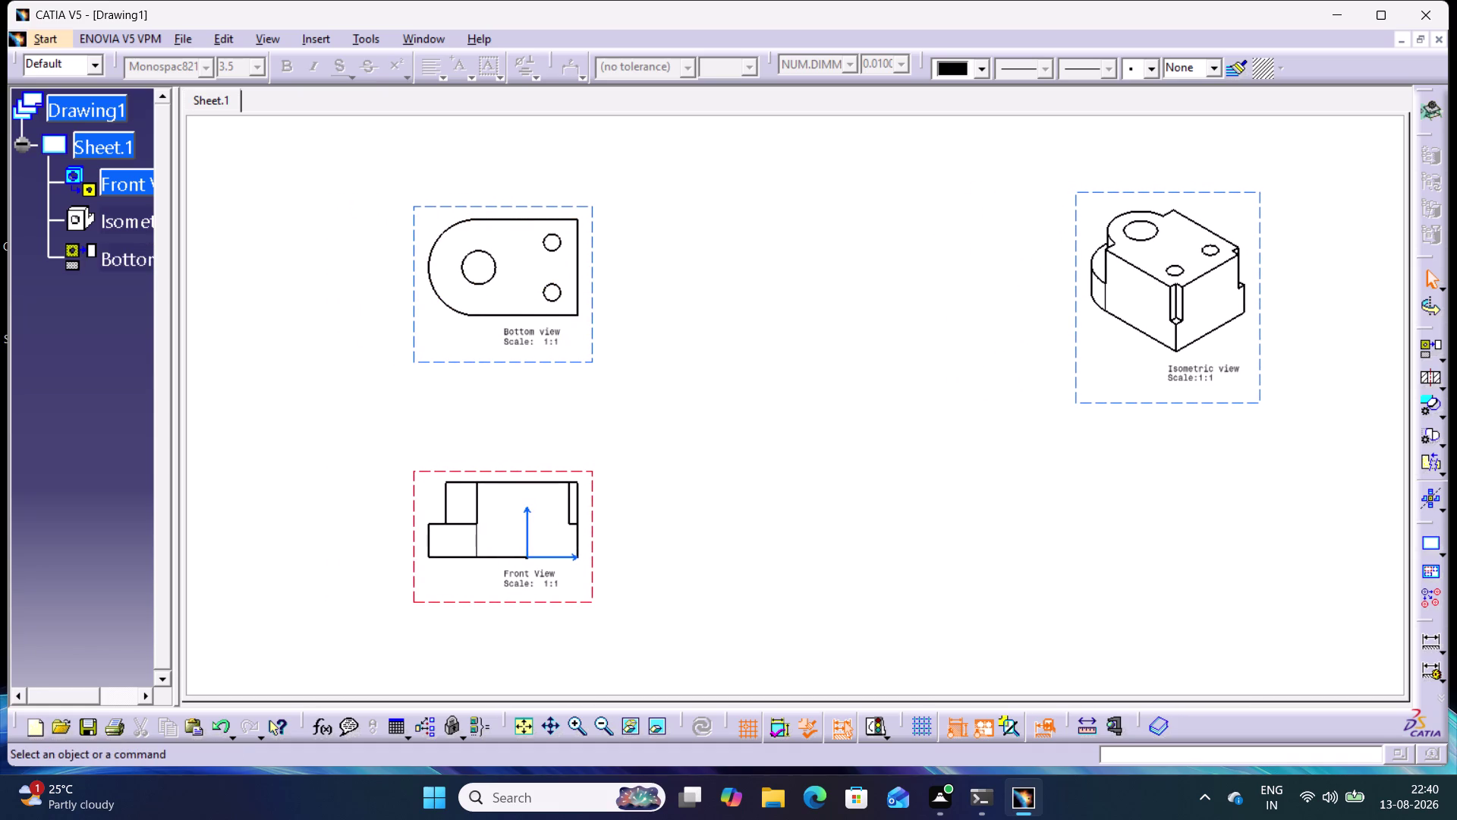
key(Escape)
key(Escape)
key(ctrl+z)
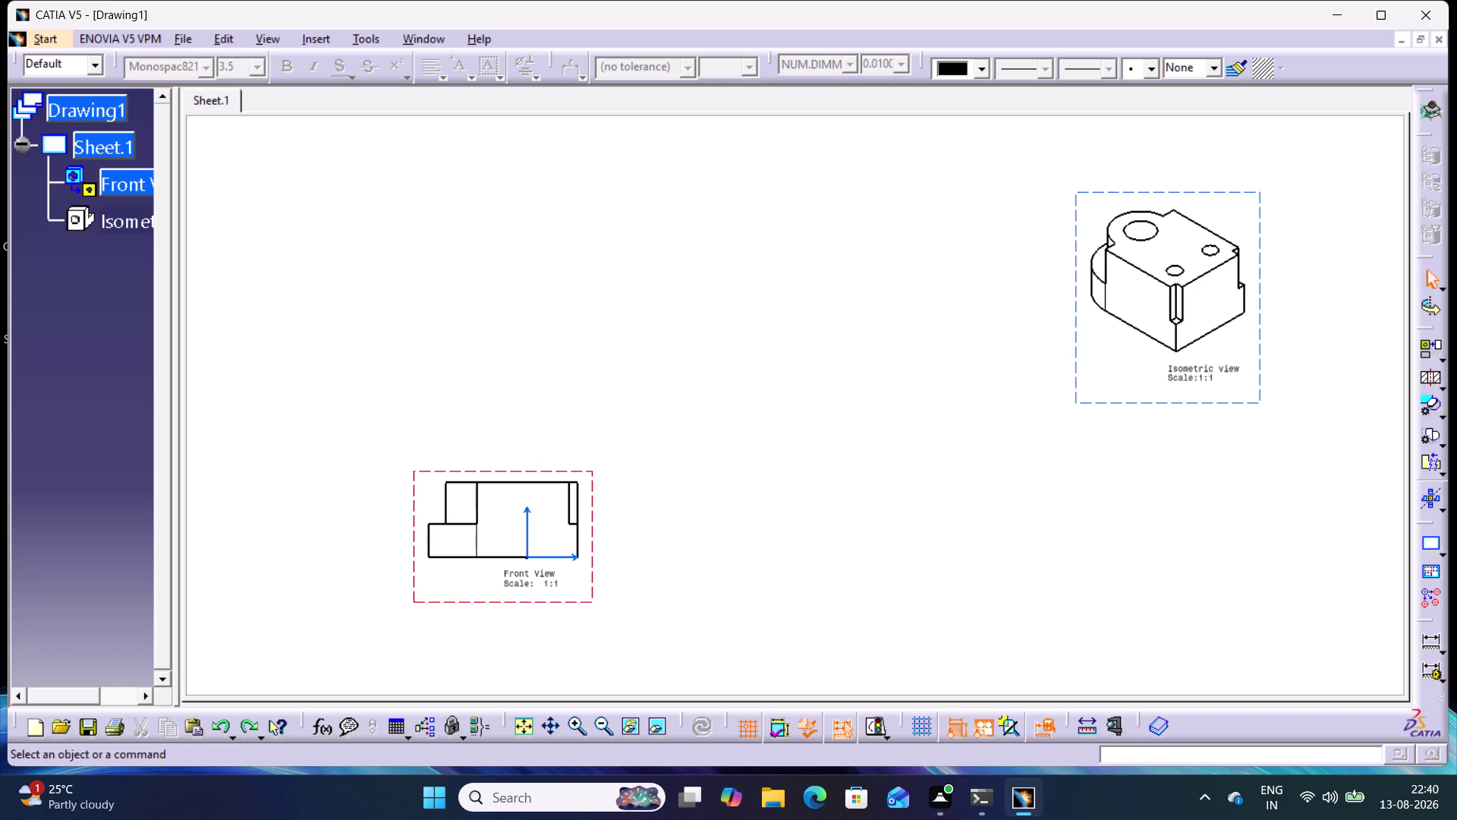
Place a projected Top view below the Front View.
click(1430, 350)
middle_drag(526, 650, 519, 435)
click(522, 504)
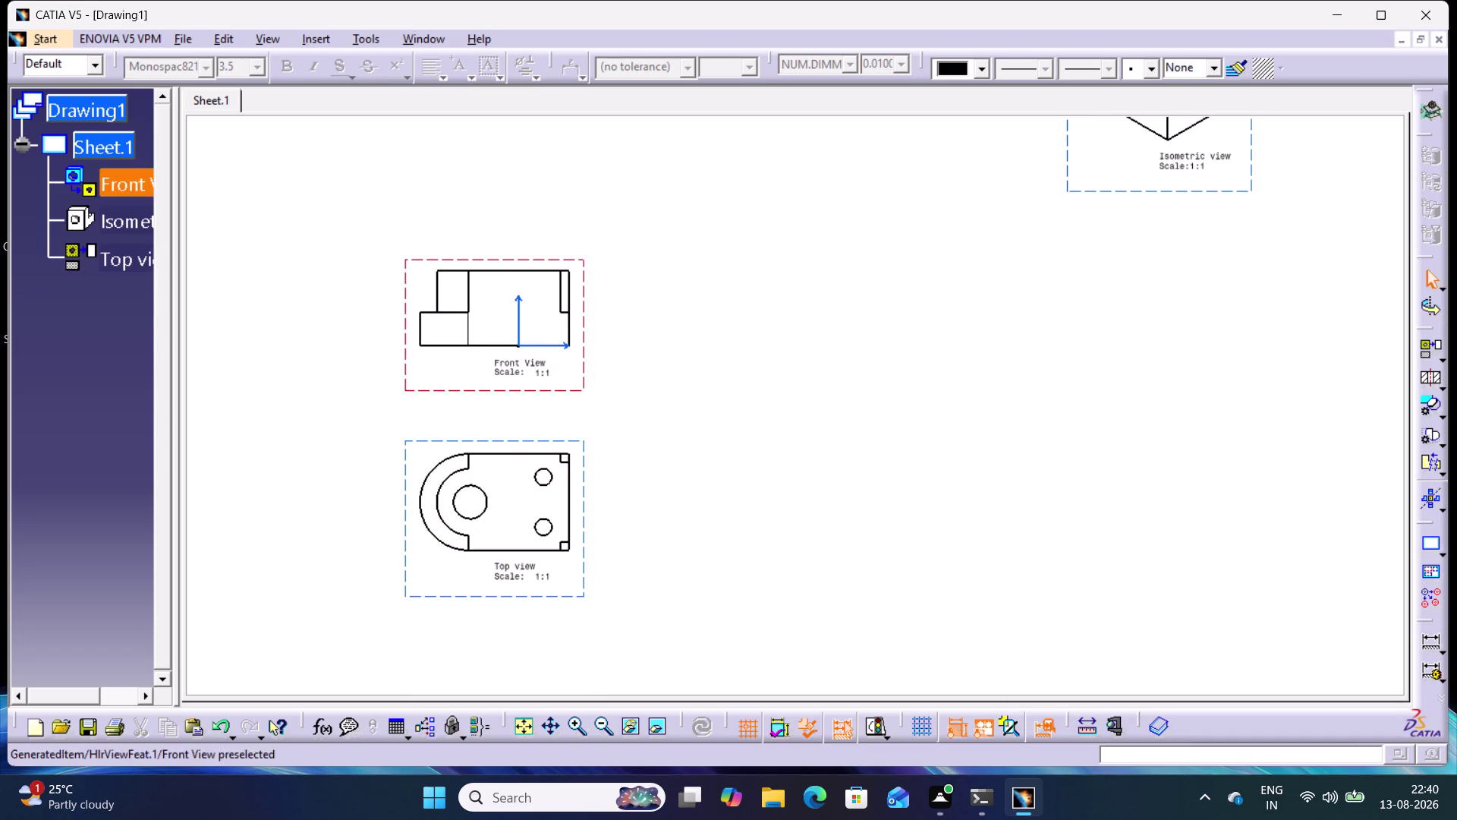
Move the front and top views upward and to the right on the sheet.
drag(536, 258, 551, 144)
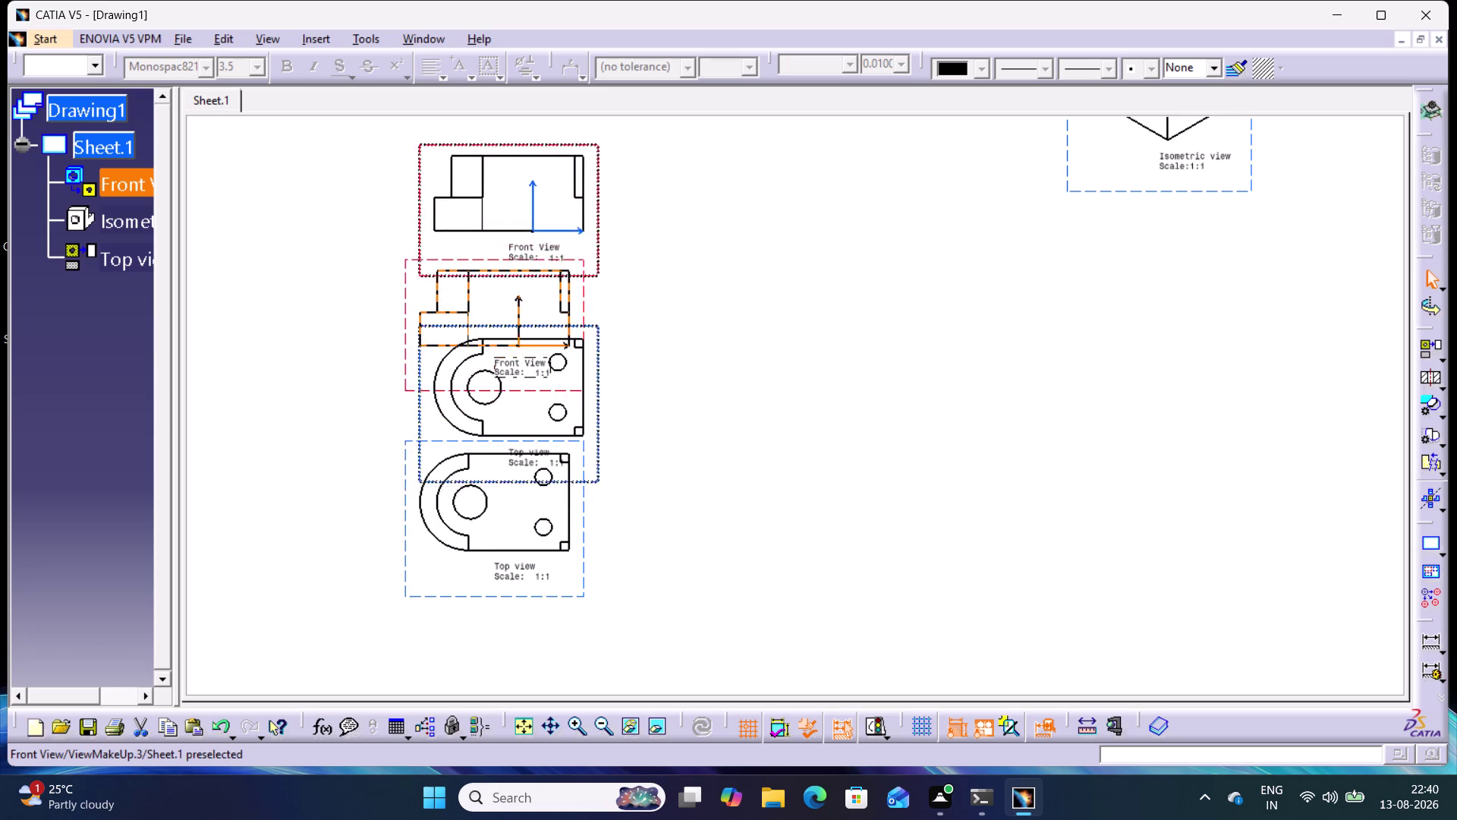
drag(550, 145, 551, 141)
click(656, 202)
drag(601, 252, 645, 245)
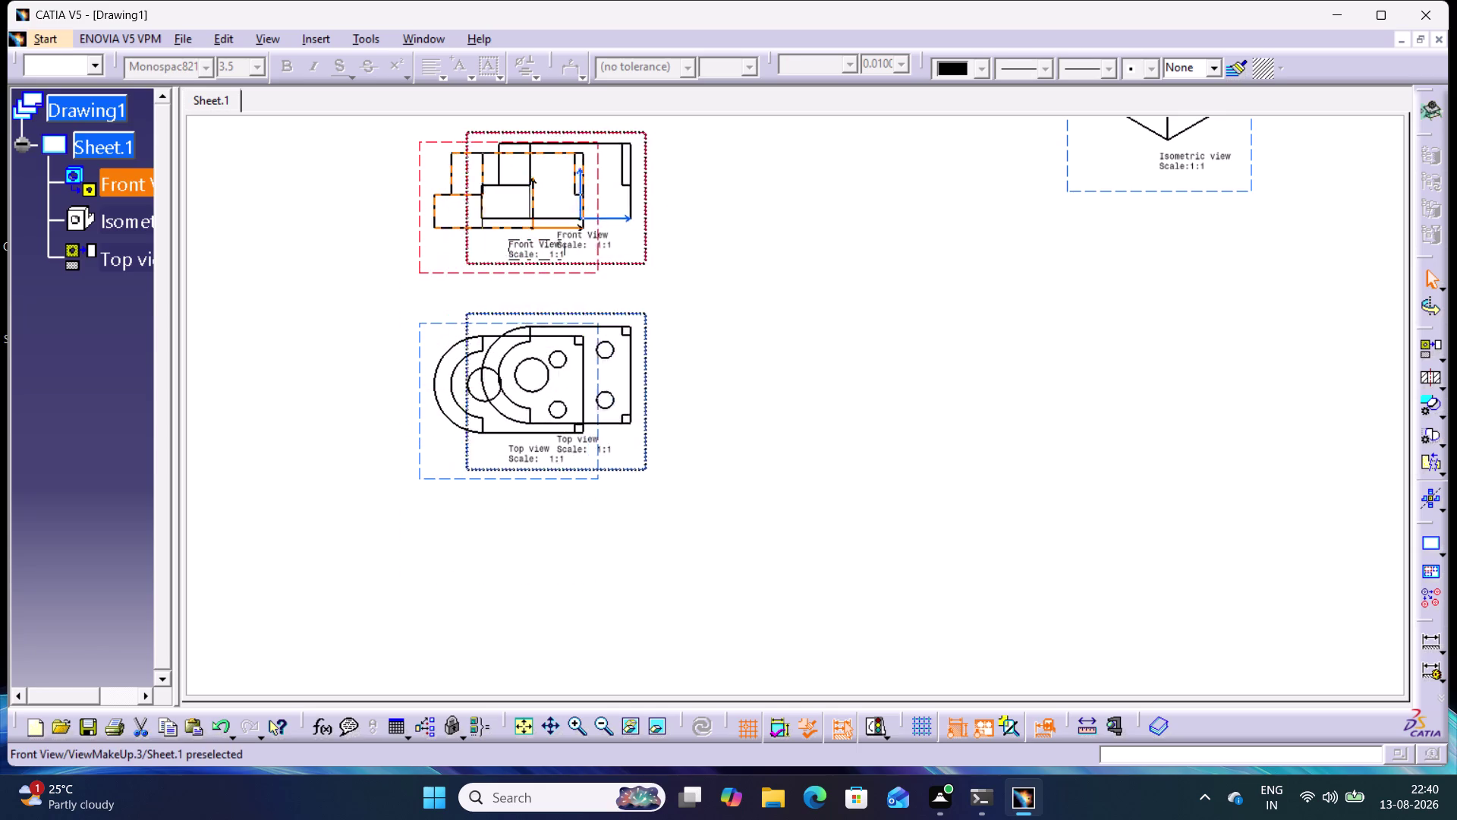
drag(645, 244, 689, 245)
Move the isometric view down into the sheet beside the other views.
click(806, 296)
drag(1089, 192, 1089, 194)
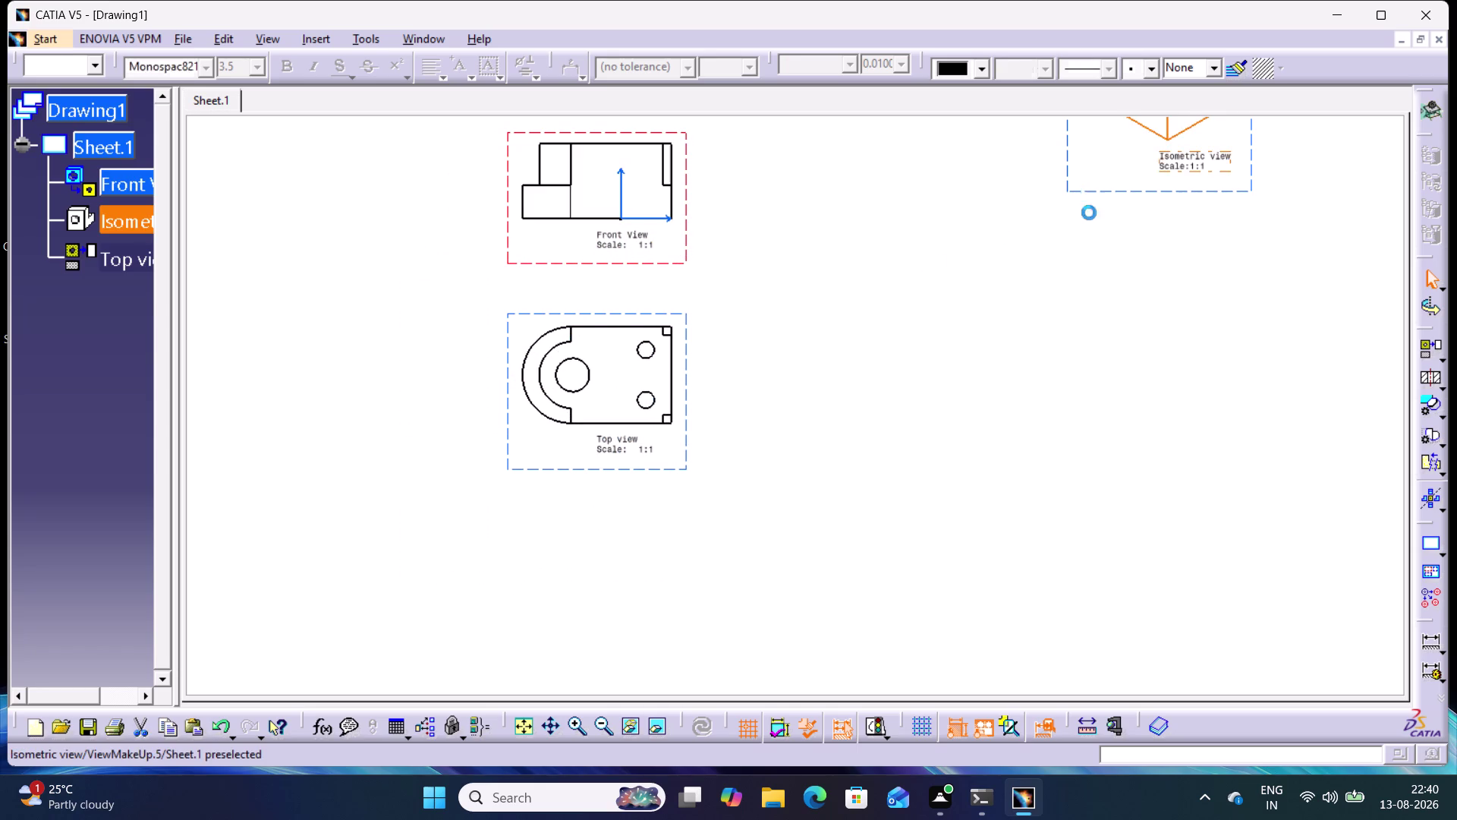
drag(1090, 194, 934, 336)
click(1042, 462)
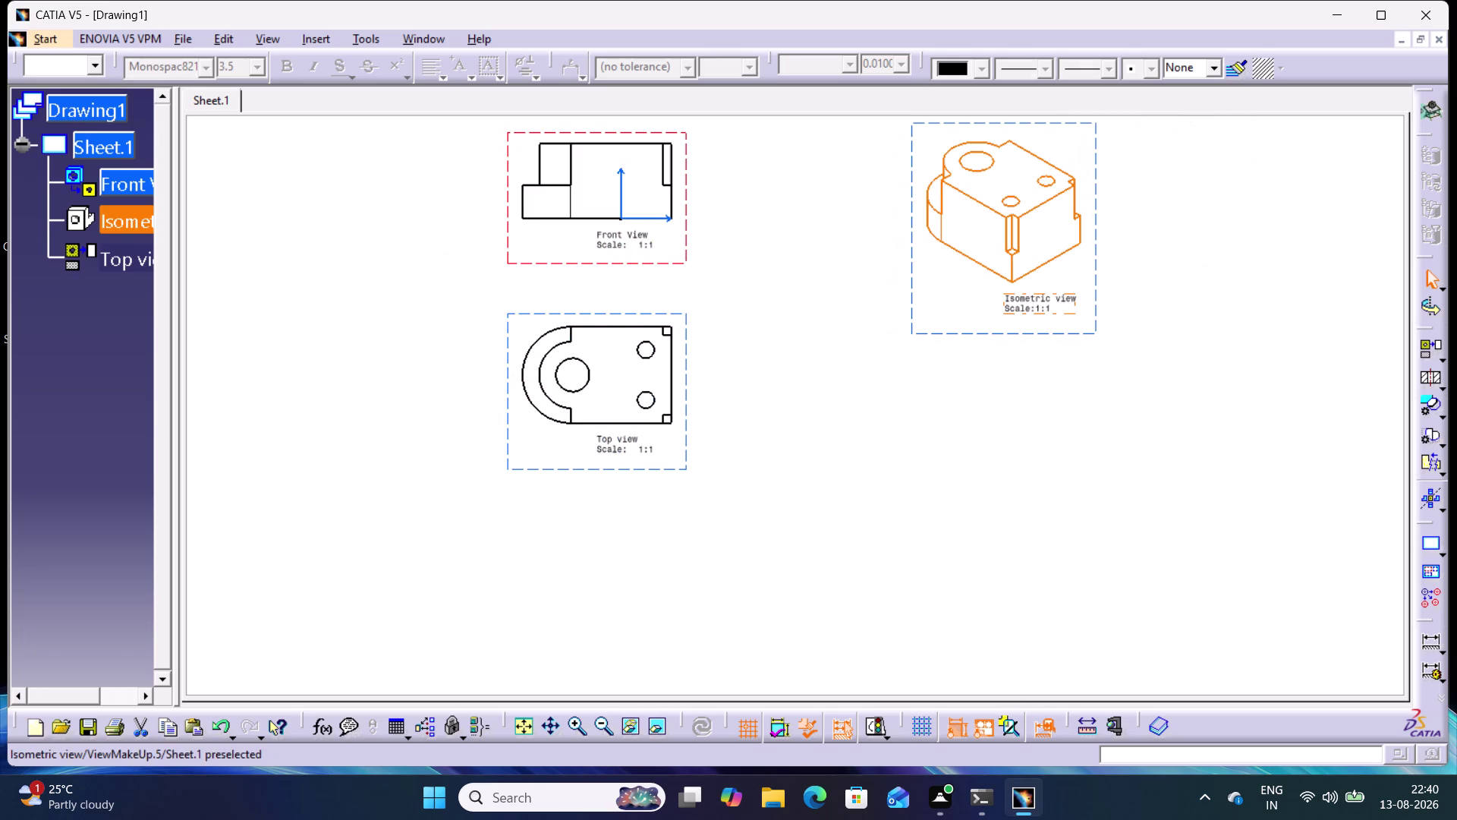
click(814, 424)
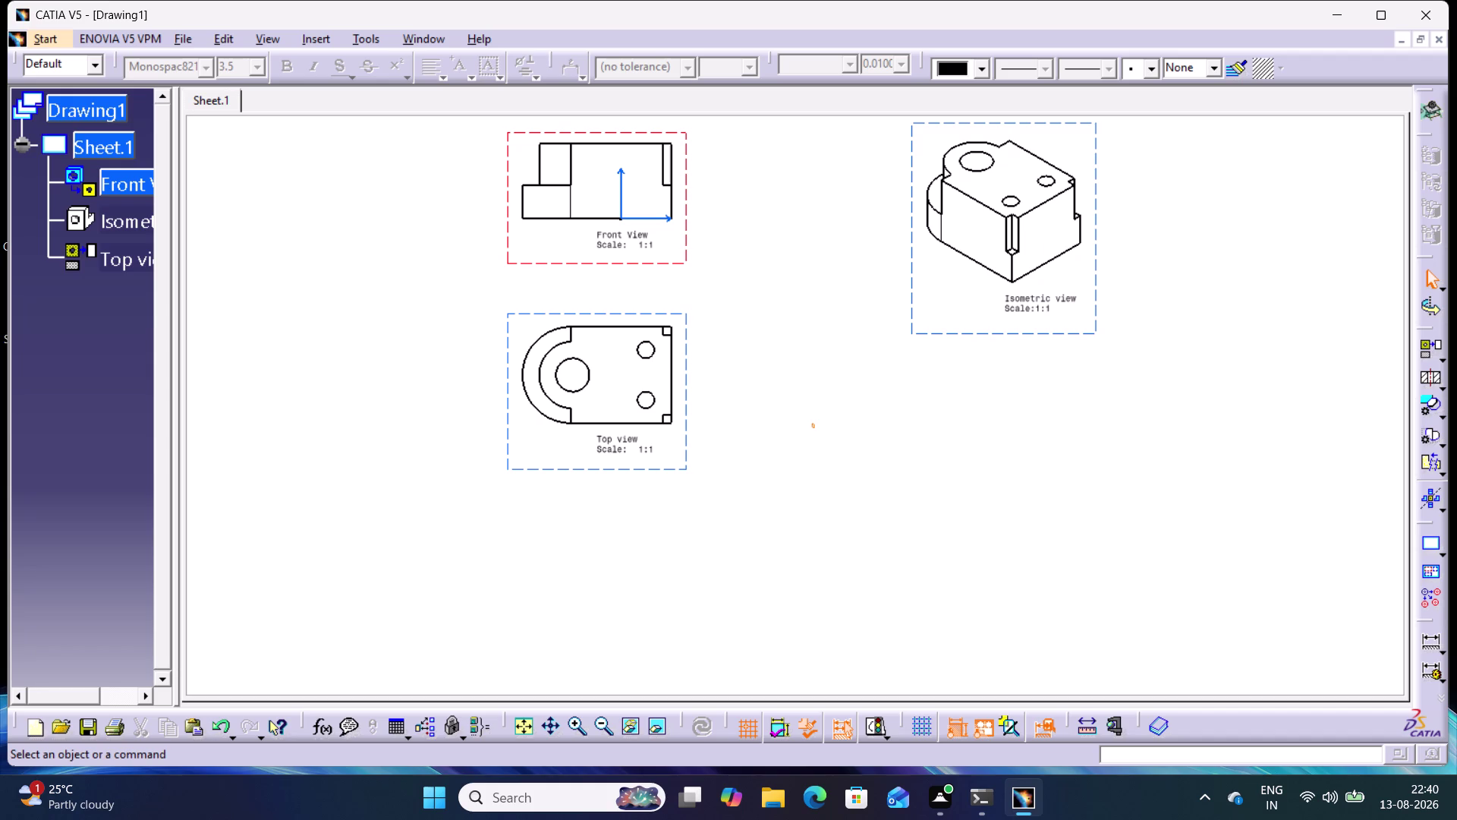